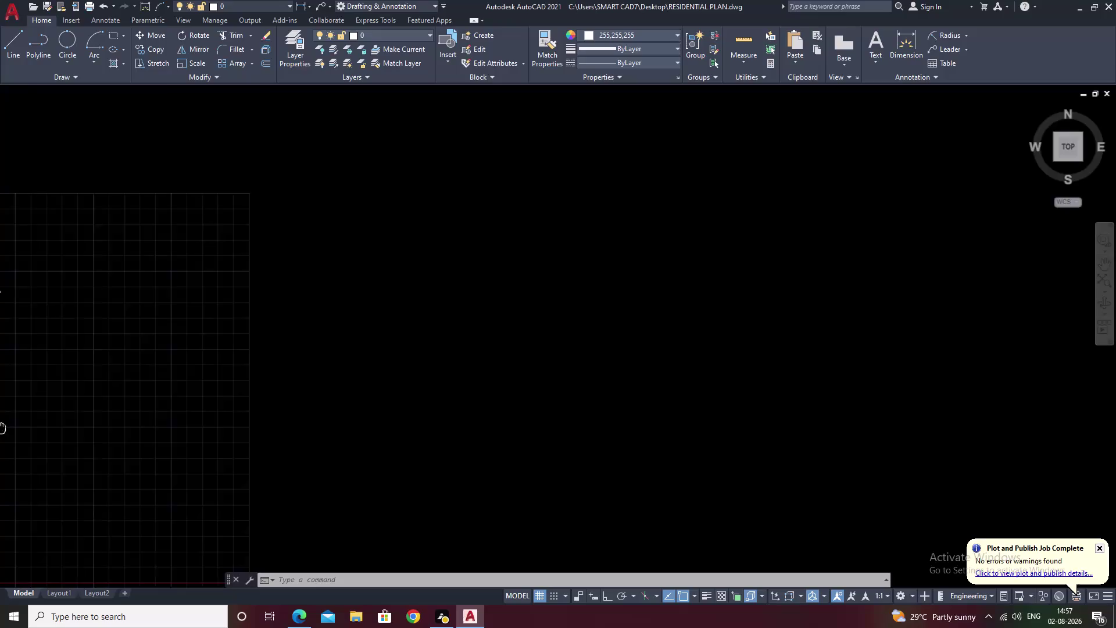
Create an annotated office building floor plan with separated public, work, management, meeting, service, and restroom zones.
Draw a 40-foot horizontal line with Ortho turned on.
middle_drag(570, 327, 311, 442)
scroll(down, 3)
middle_drag(587, 351, 271, 451)
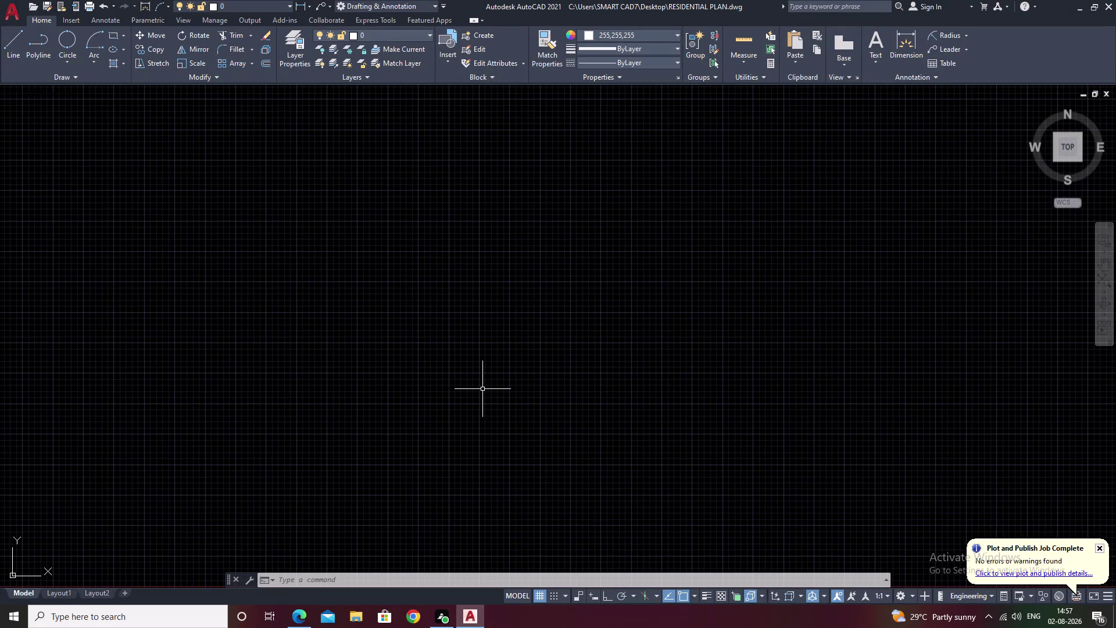
text(l)
key(space)
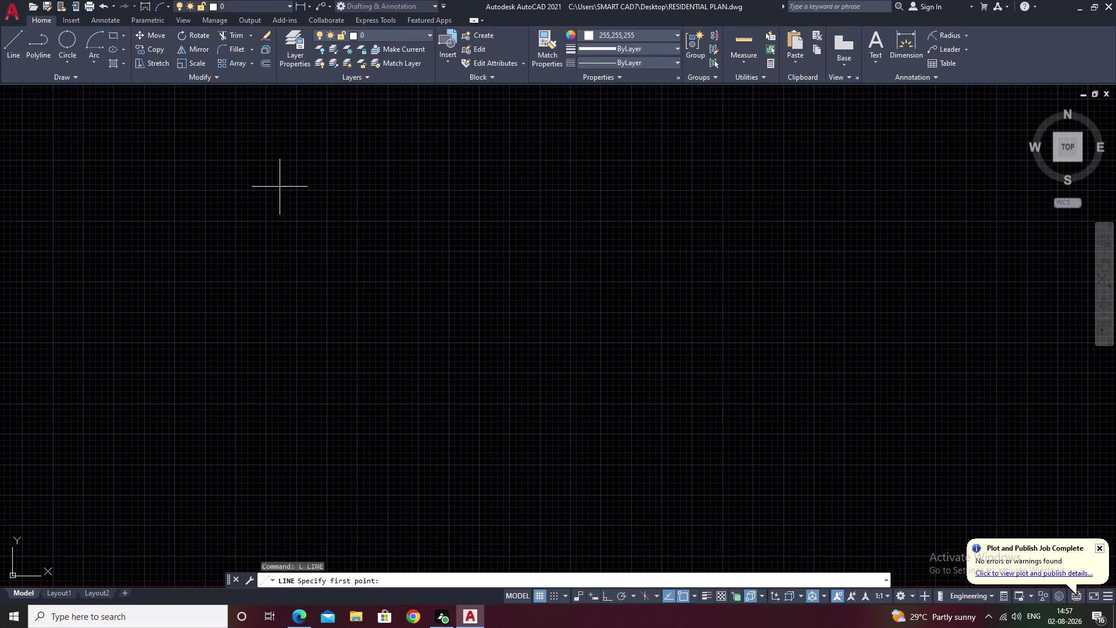
click(263, 191)
key(F8)
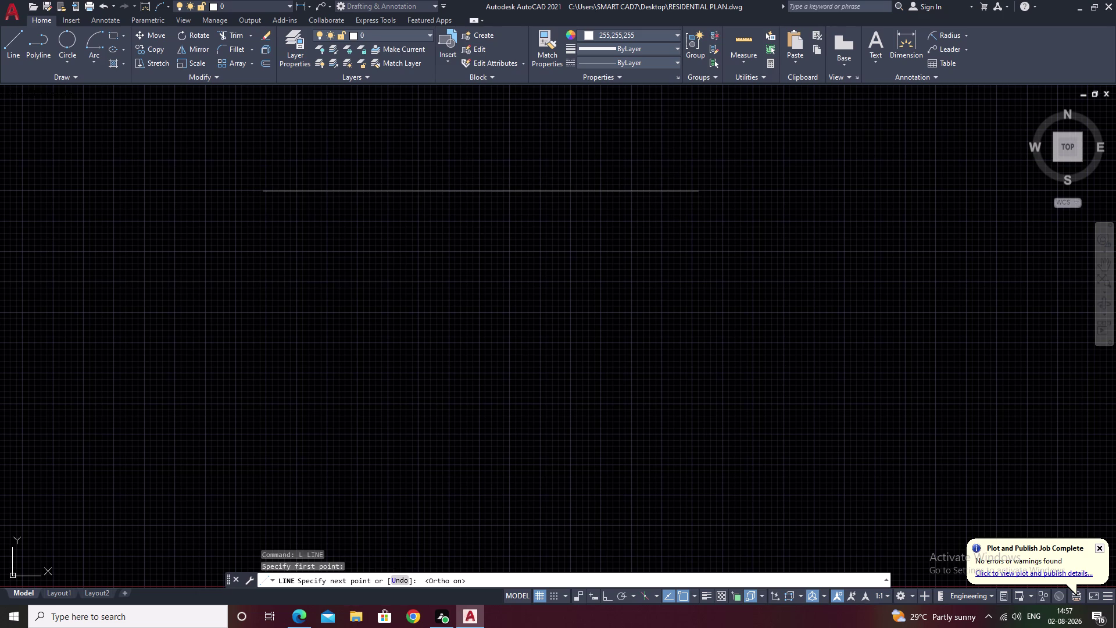
key(4)
key(0)
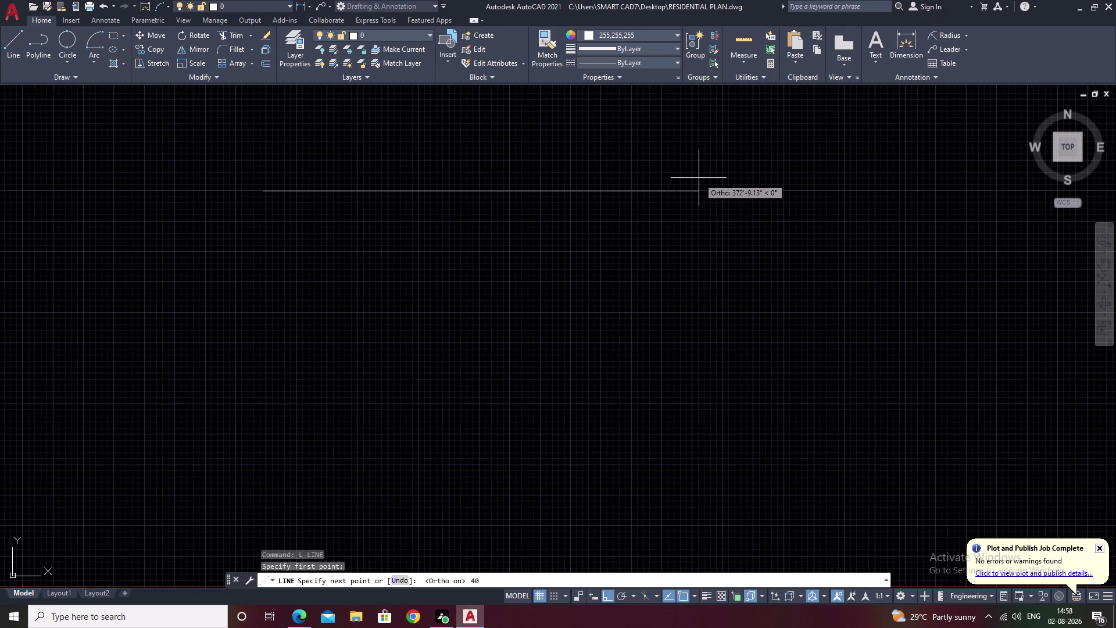
key(apostrophe)
key(space)
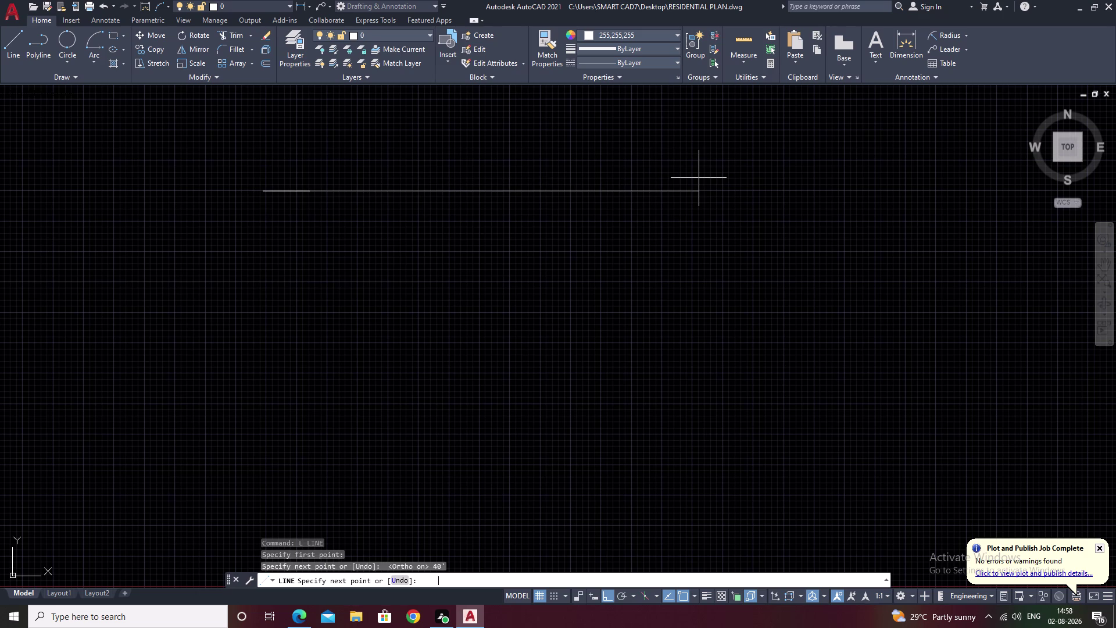
End the line command, centre the 40-foot line in view and select it.
middle_drag(339, 291, 369, 295)
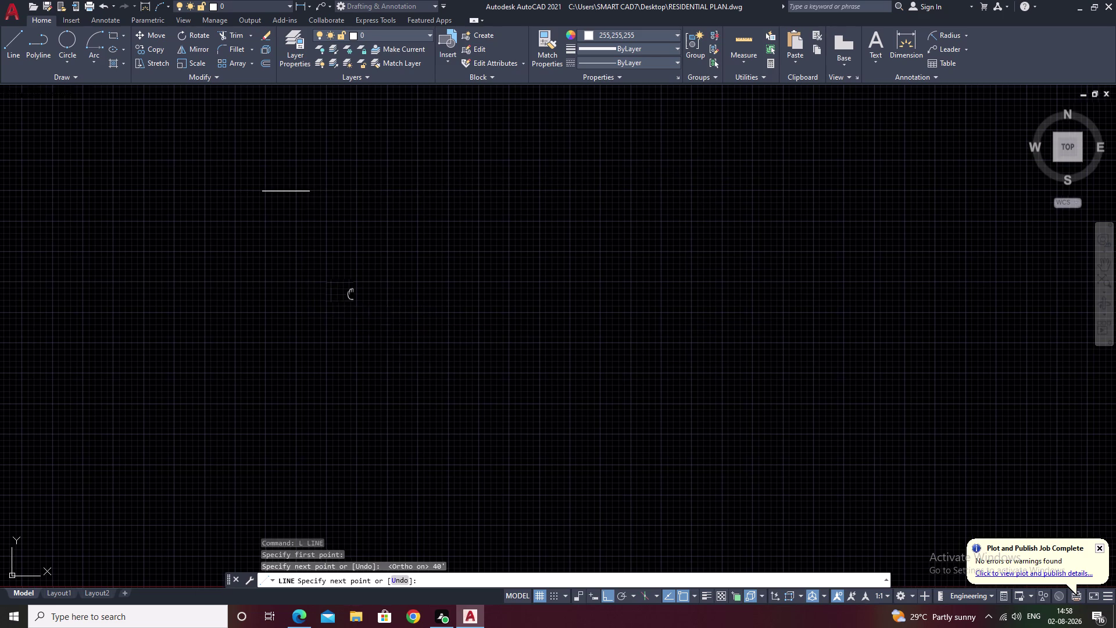
middle_drag(370, 295, 555, 317)
key(Escape)
scroll(up, 3)
middle_drag(442, 218, 597, 263)
scroll(up, 3)
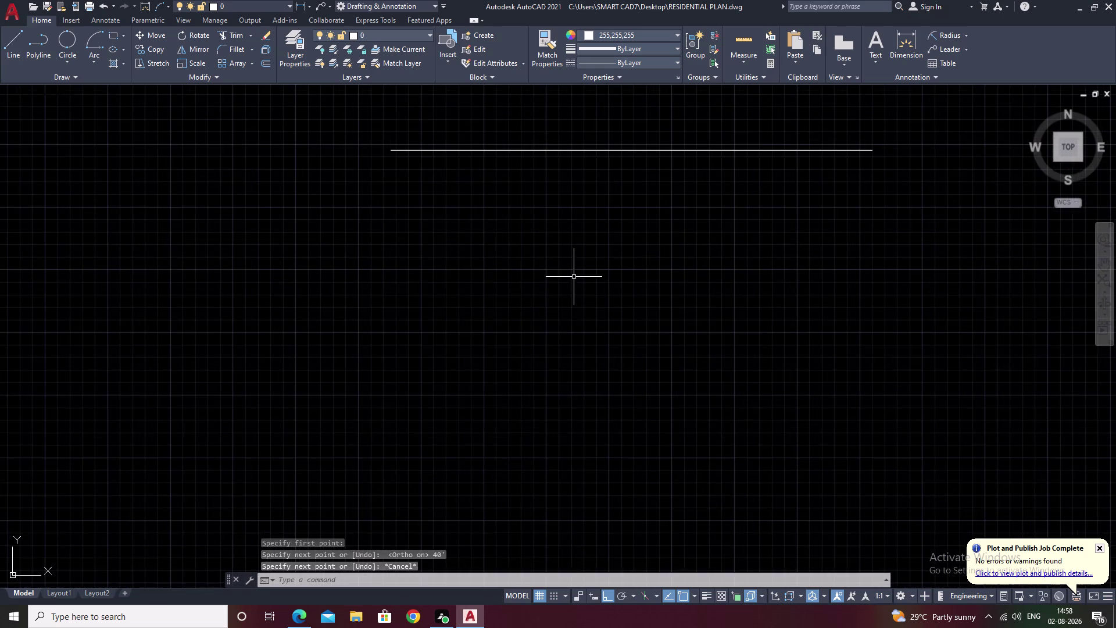
middle_drag(550, 291, 361, 343)
middle_drag(485, 309, 420, 338)
middle_drag(421, 335, 525, 277)
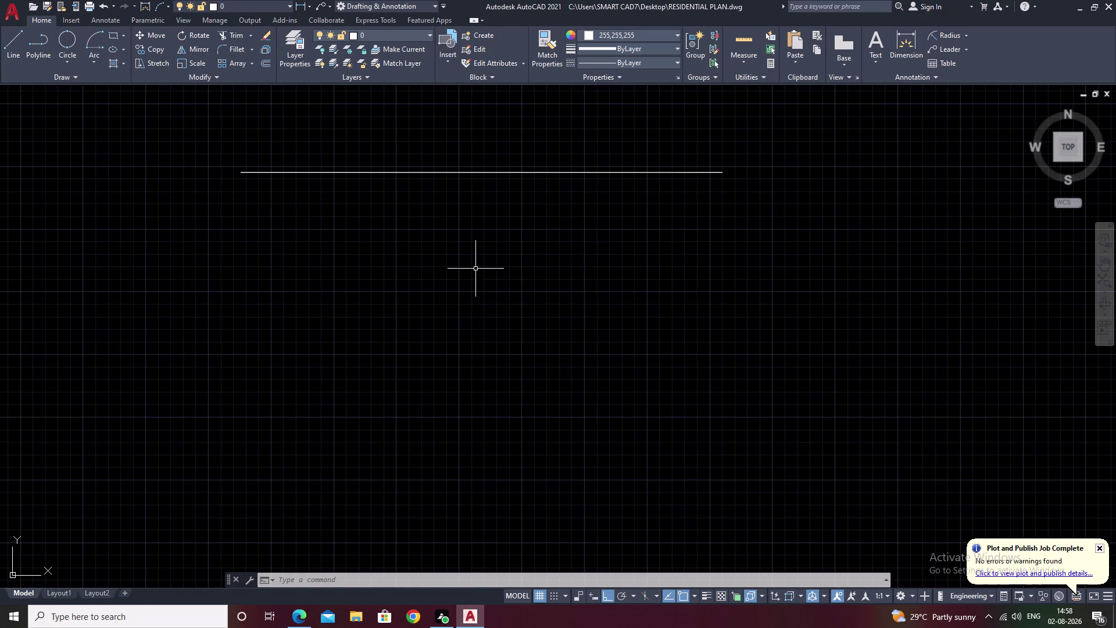
scroll(down, 3)
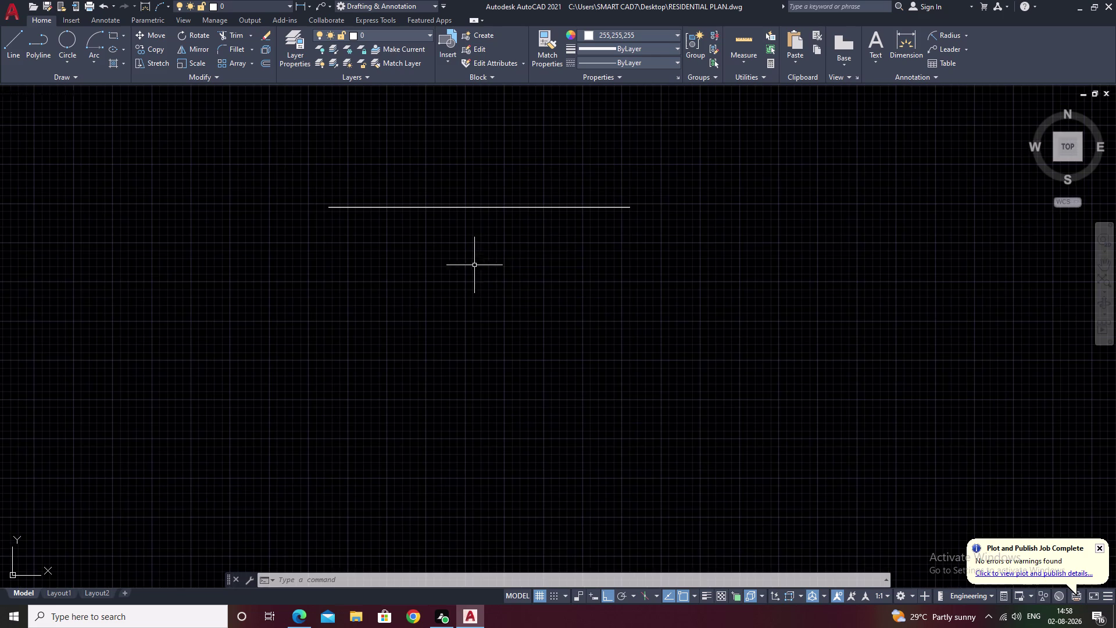
drag(650, 197, 357, 309)
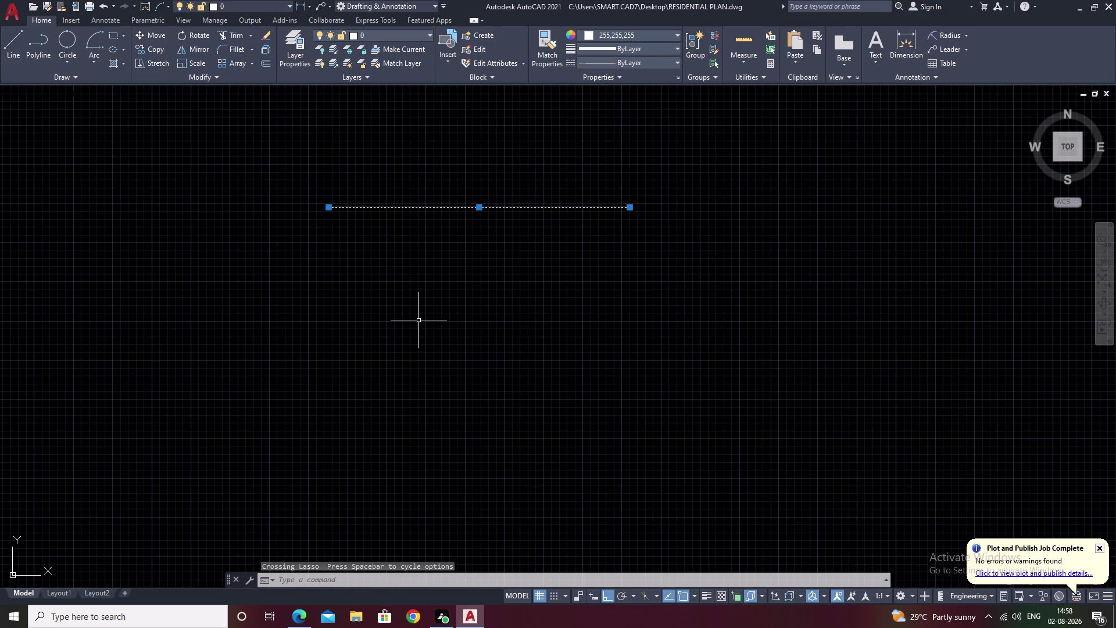
Redraw the screen and erase the 40-foot line.
text(r)
key(space)
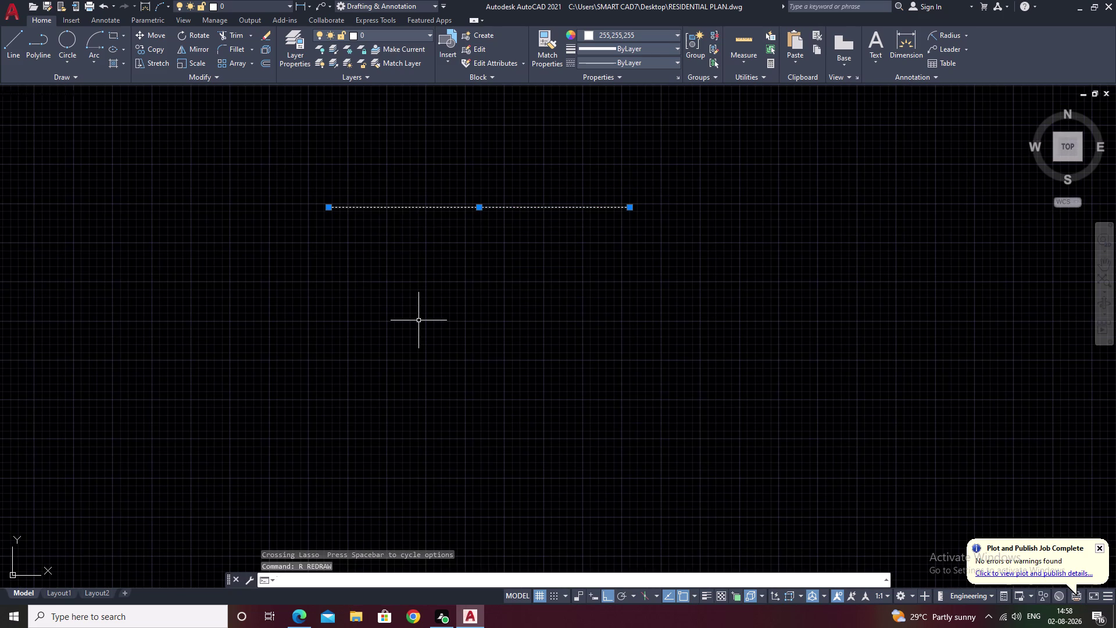
text(e)
key(space)
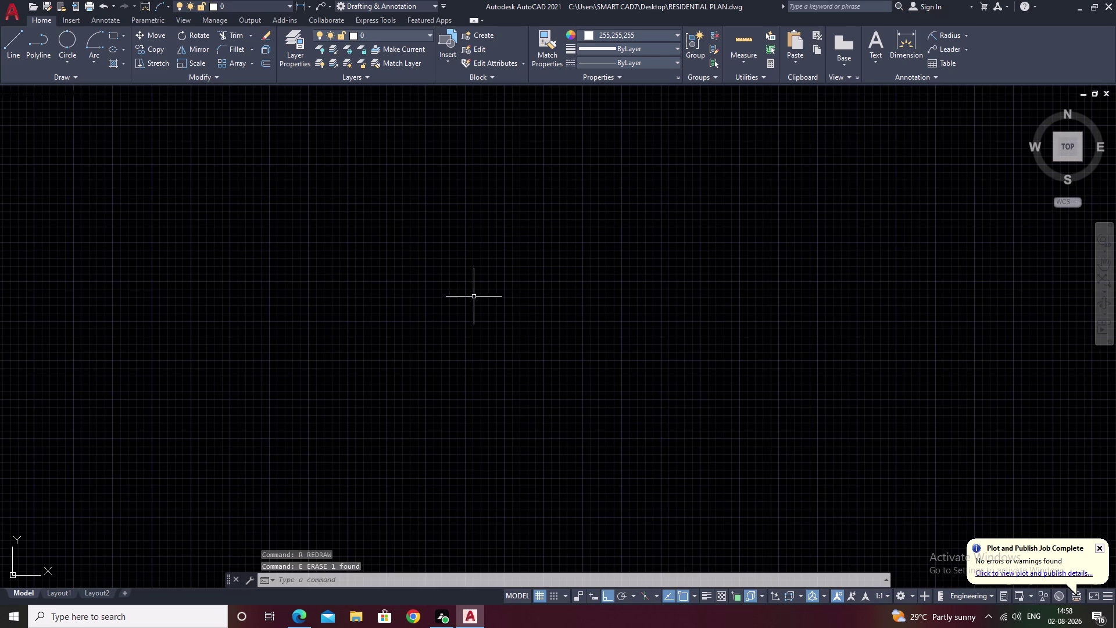
Draw a new 10-foot horizontal line.
text(l)
key(space)
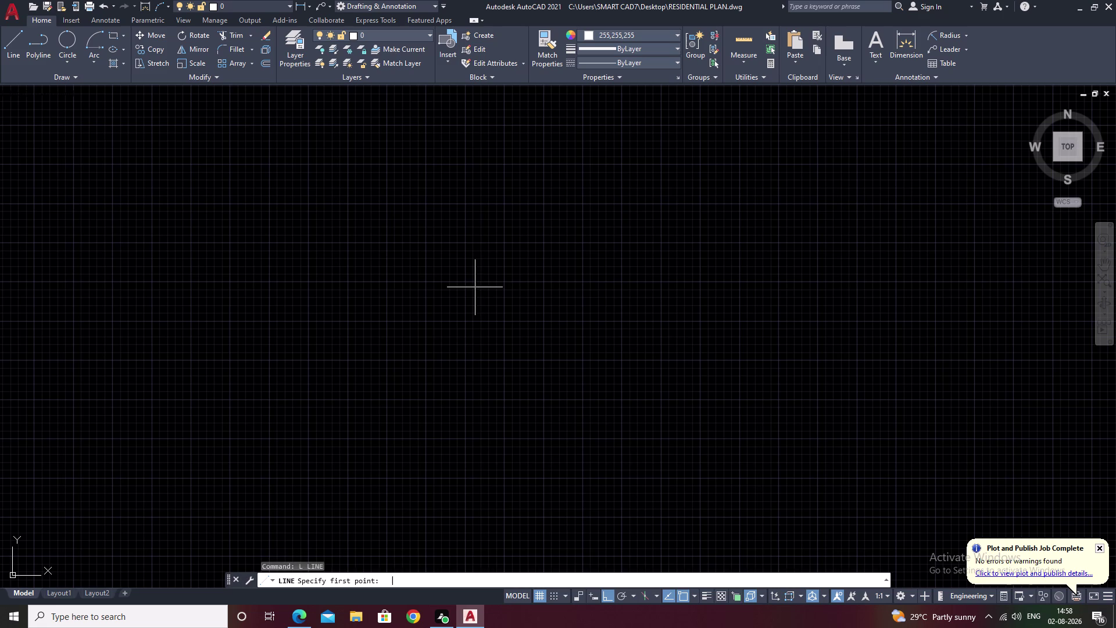
click(662, 242)
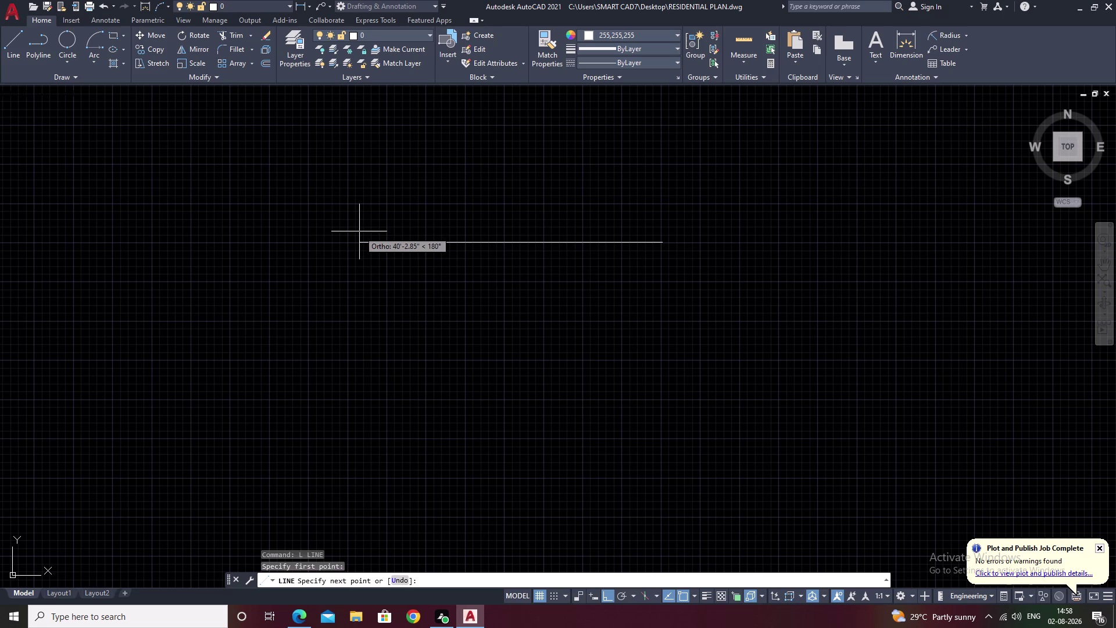
text(10')
key(space)
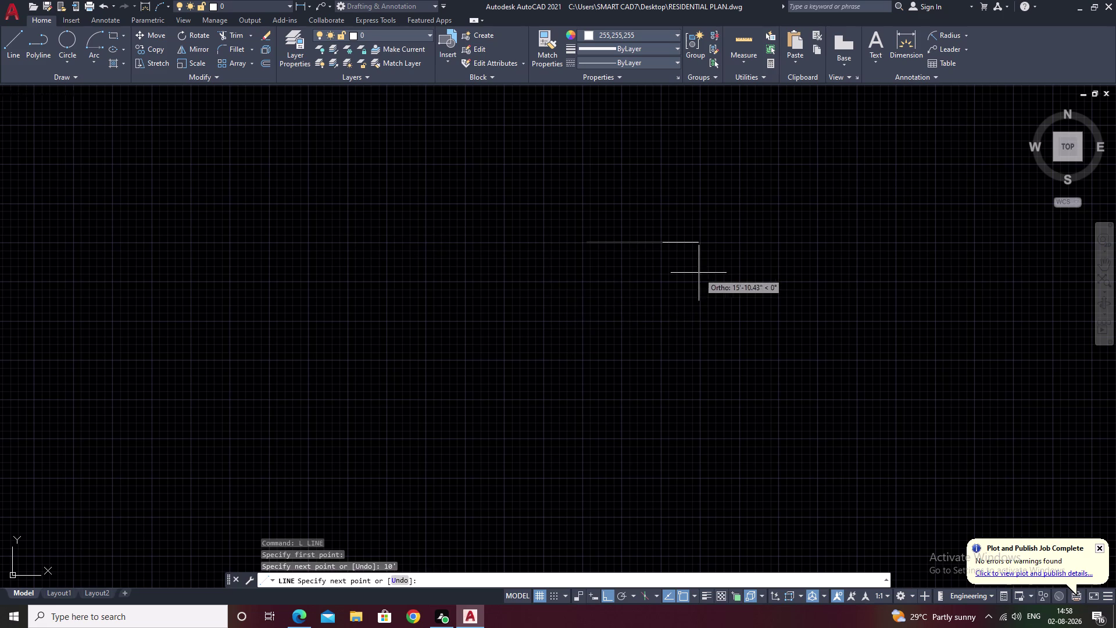
key(Escape)
Add 10-foot downward and leftward segments, close the outline, then undo it.
key(space)
double_click(665, 242)
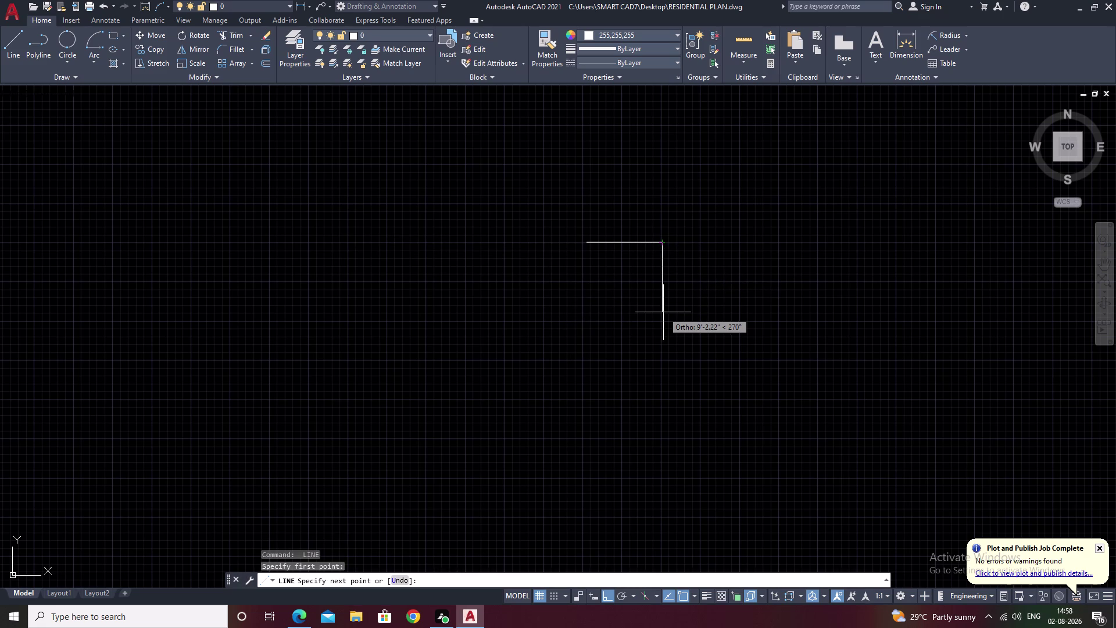
key(1)
key(0)
text(')
key(space)
text(1)
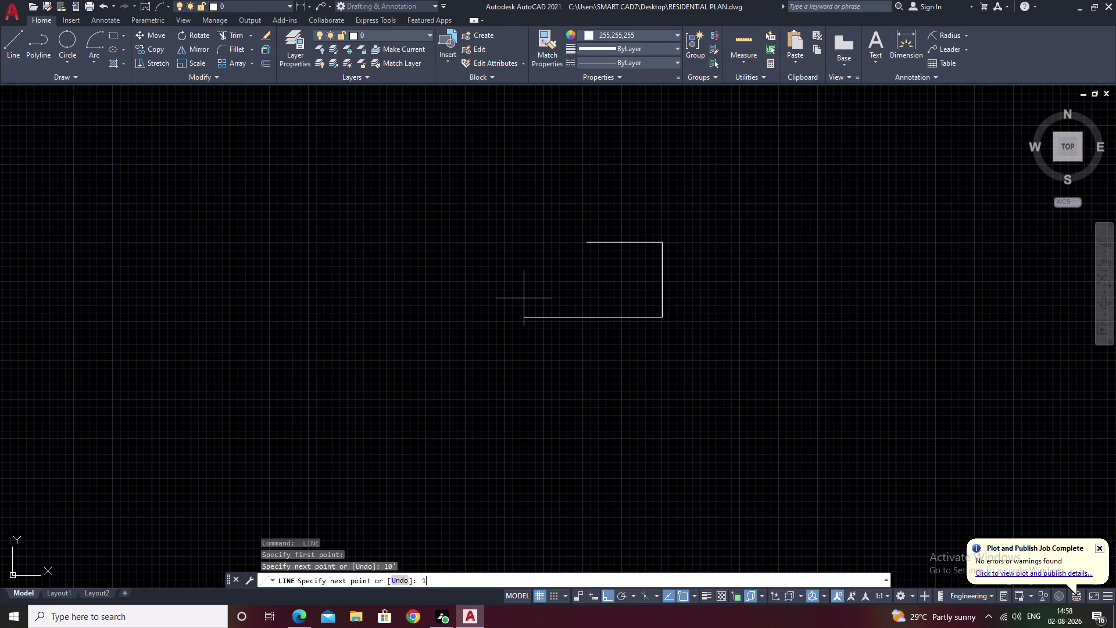
text(0')
key(space)
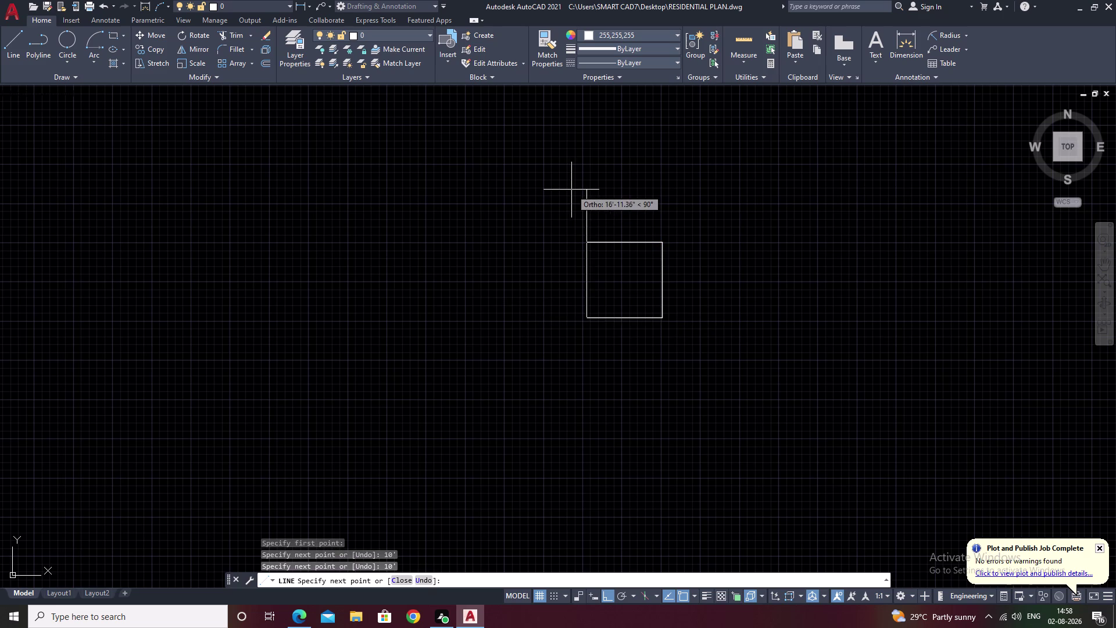
text(c)
key(space)
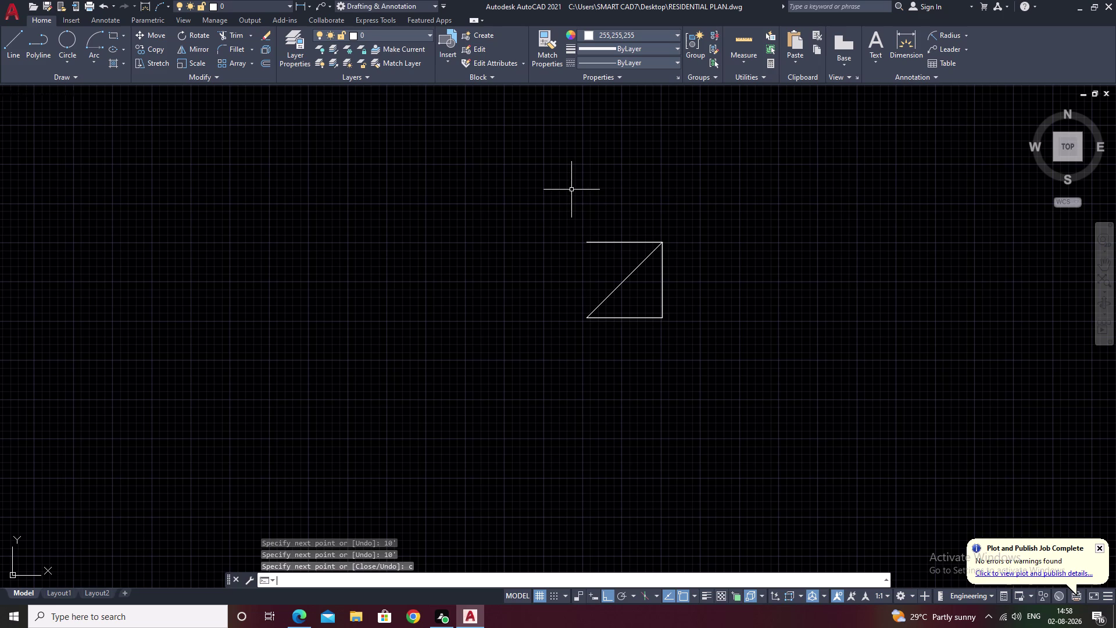
key(ctrl+z)
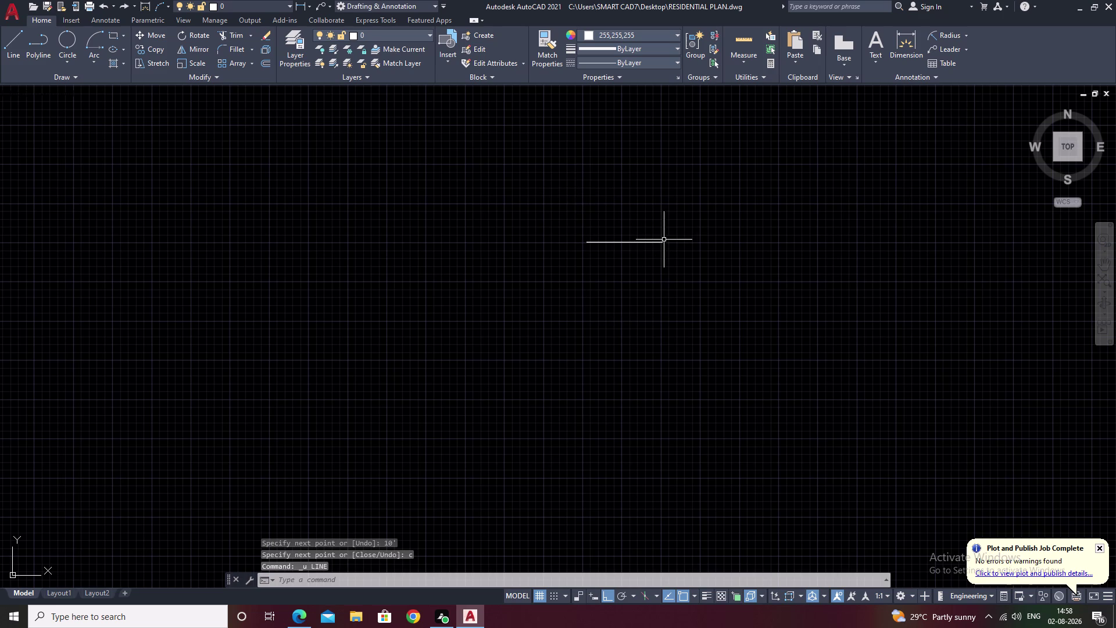
Erase the short 10-foot line, cancelling an accidental circle command.
drag(648, 166, 538, 424)
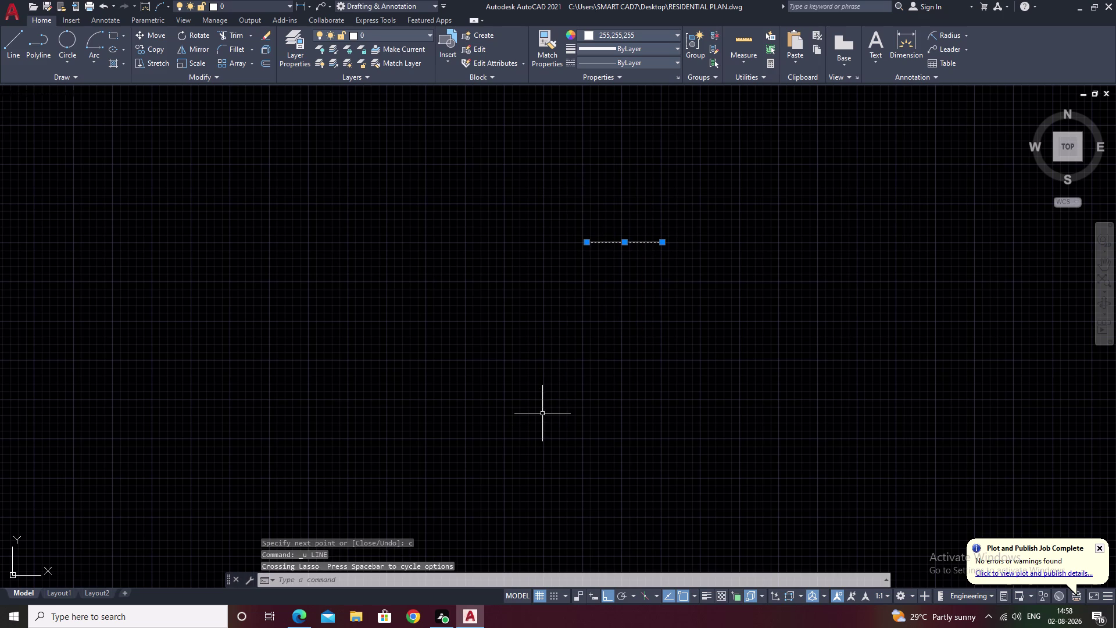
text(c)
key(space)
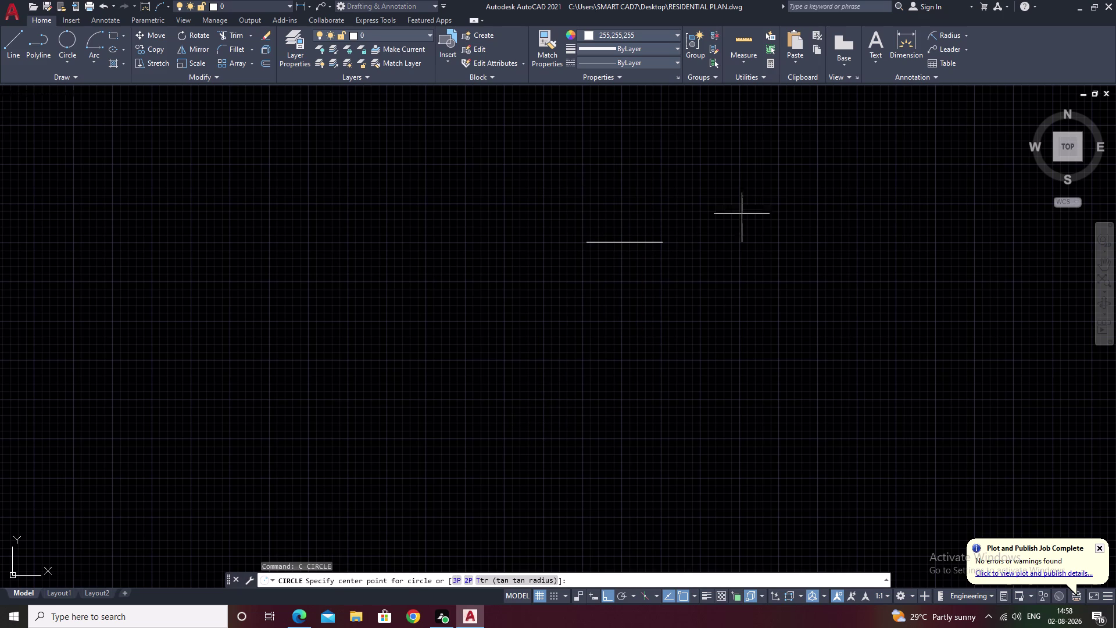
drag(743, 201, 573, 292)
key(Escape)
drag(667, 223, 581, 287)
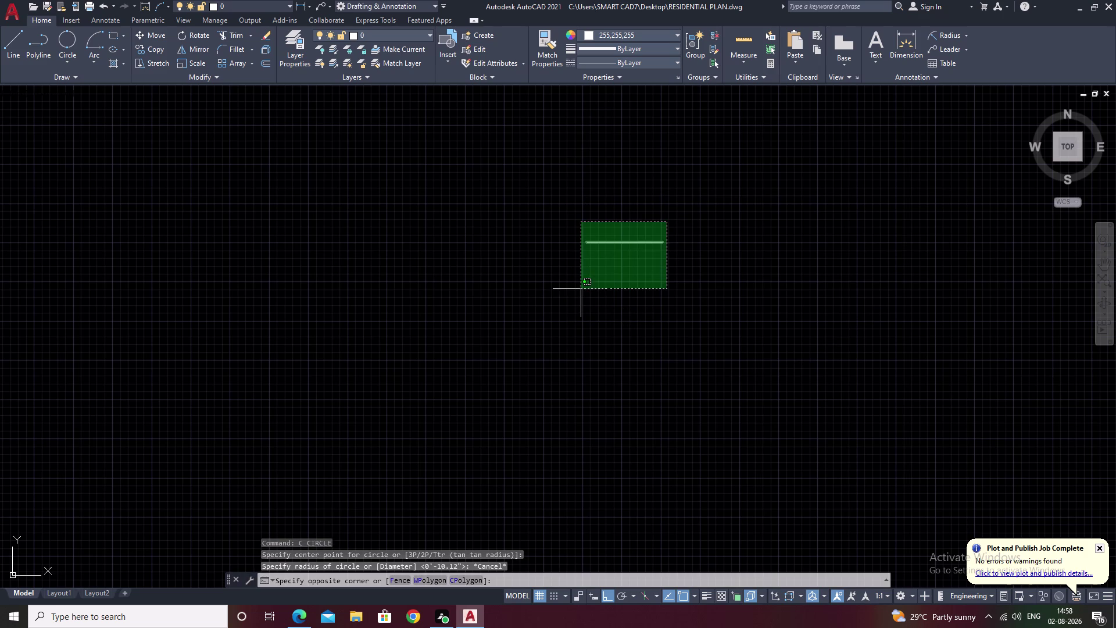
click(581, 289)
text(e)
key(space)
key(Escape)
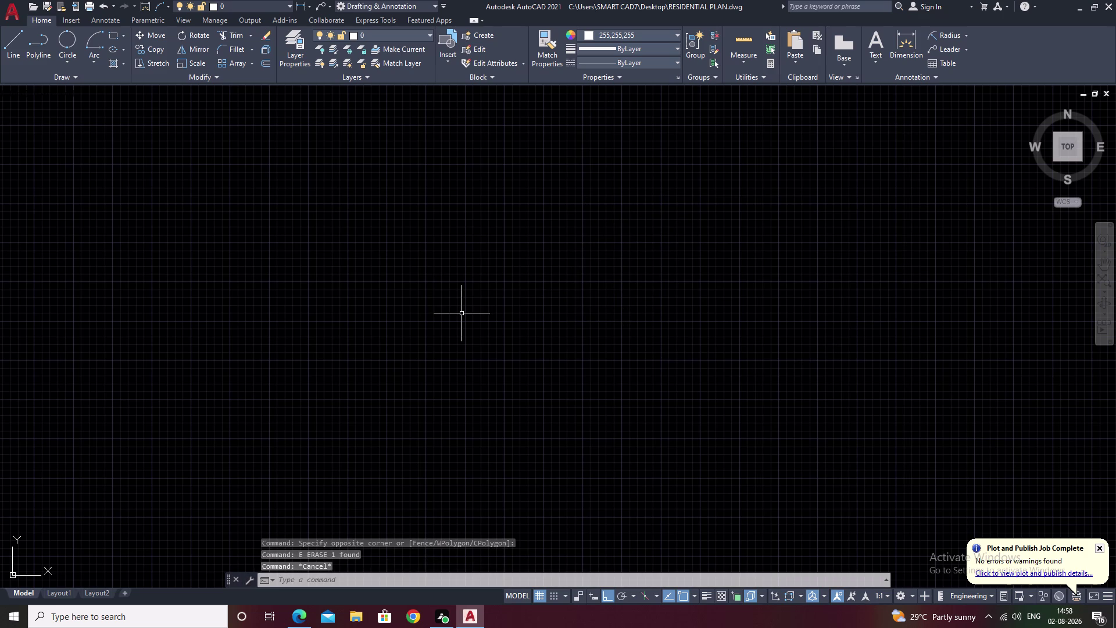
Draw the 10-foot top and right sides, undoing a mistaken short segment.
text(l)
key(space)
click(425, 241)
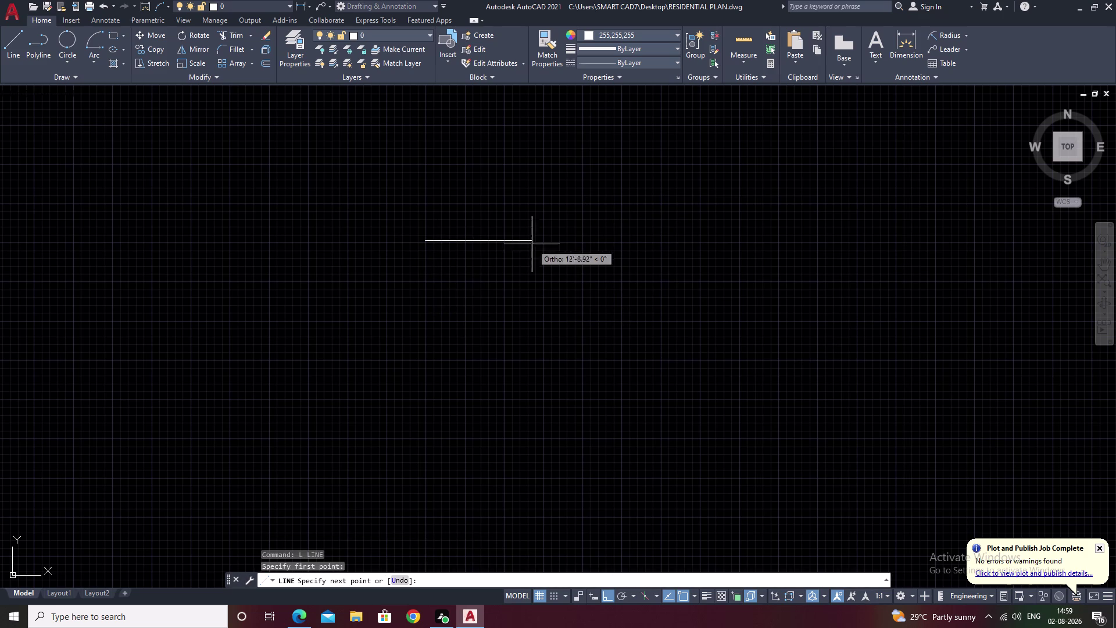
text(10)
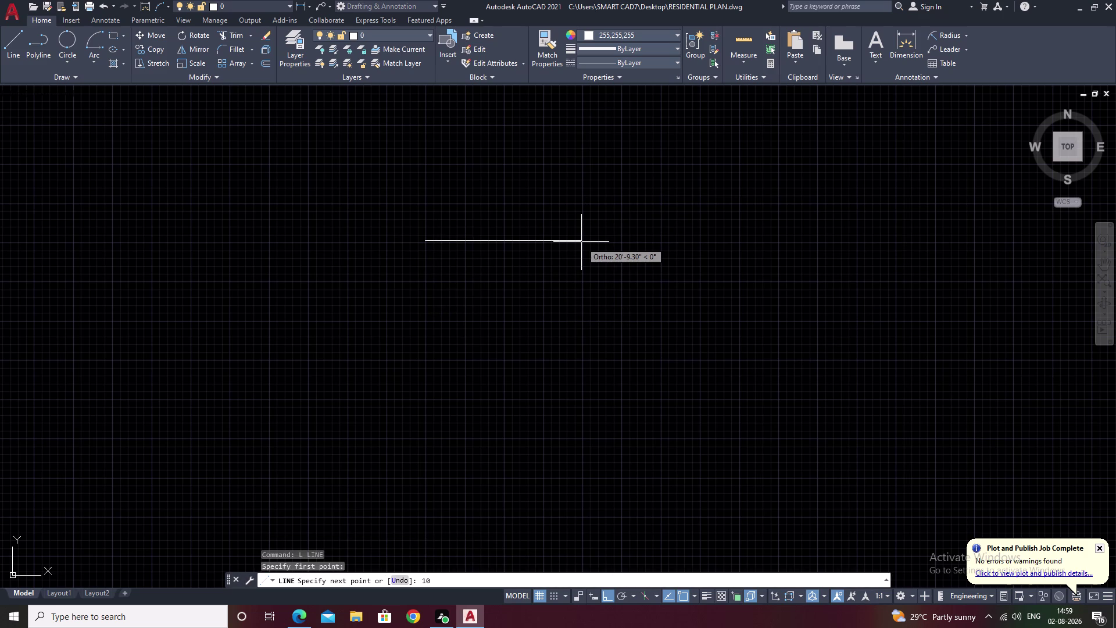
text(')
key(space)
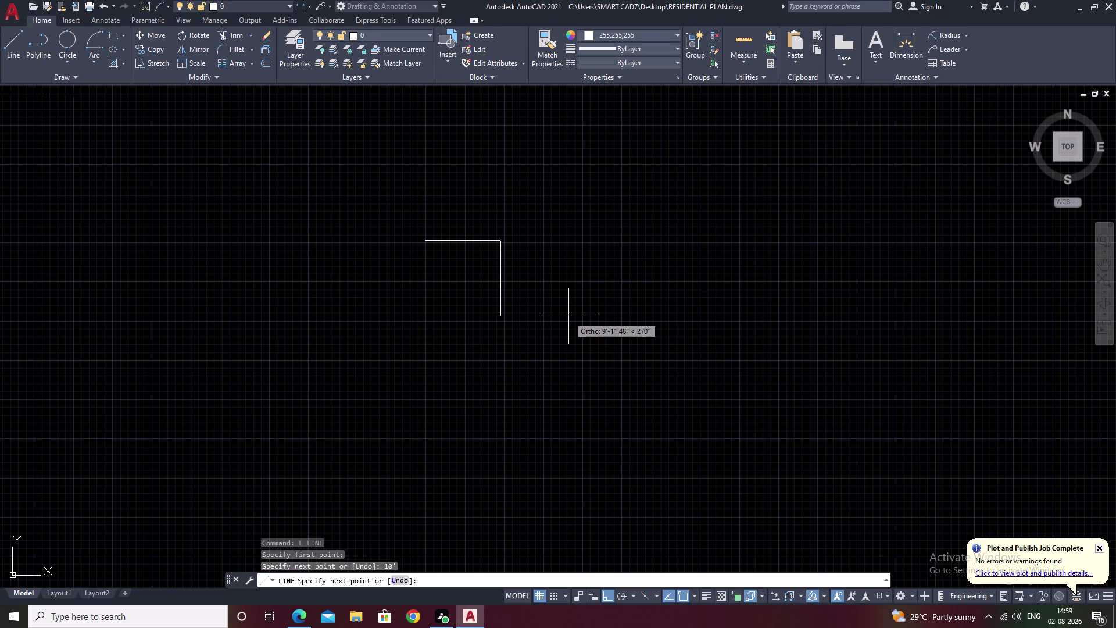
text(10')
key(space)
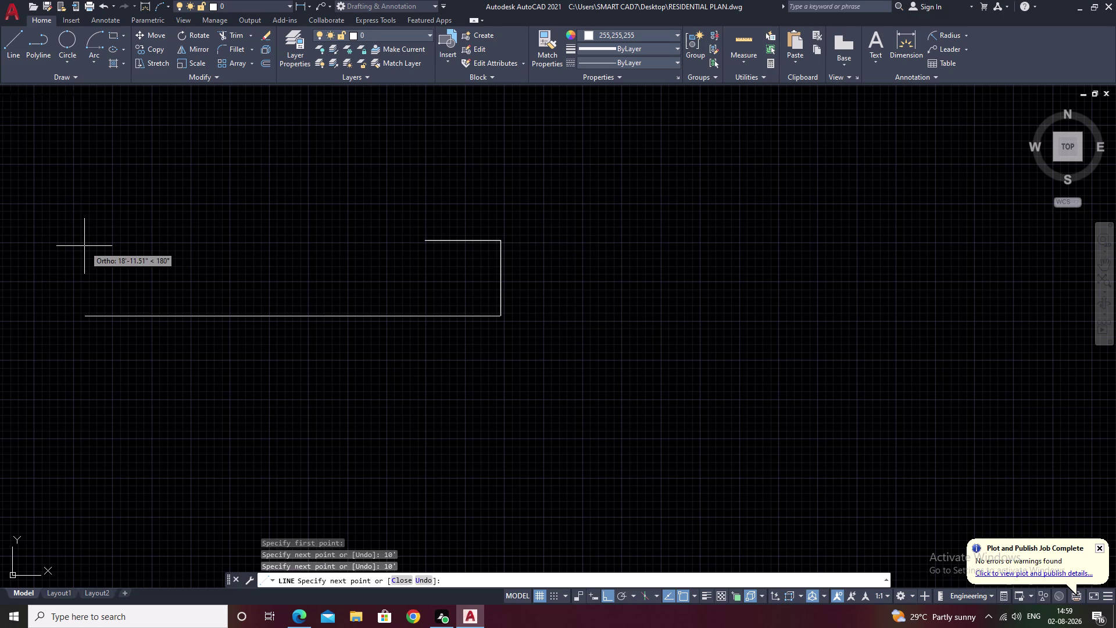
text(10)
key(space)
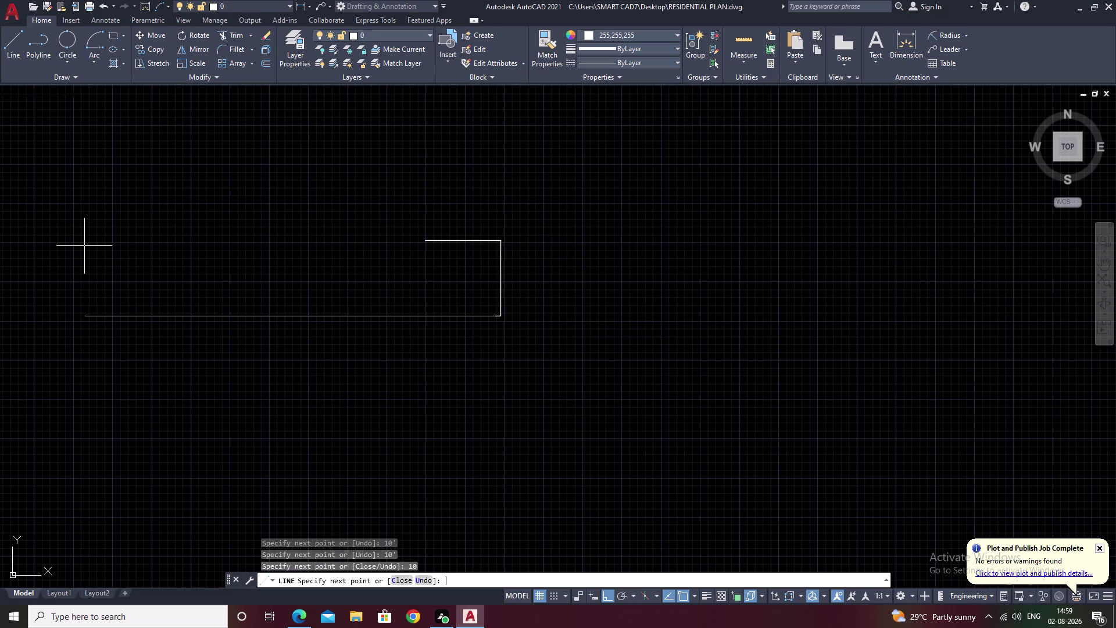
key(ctrl+z)
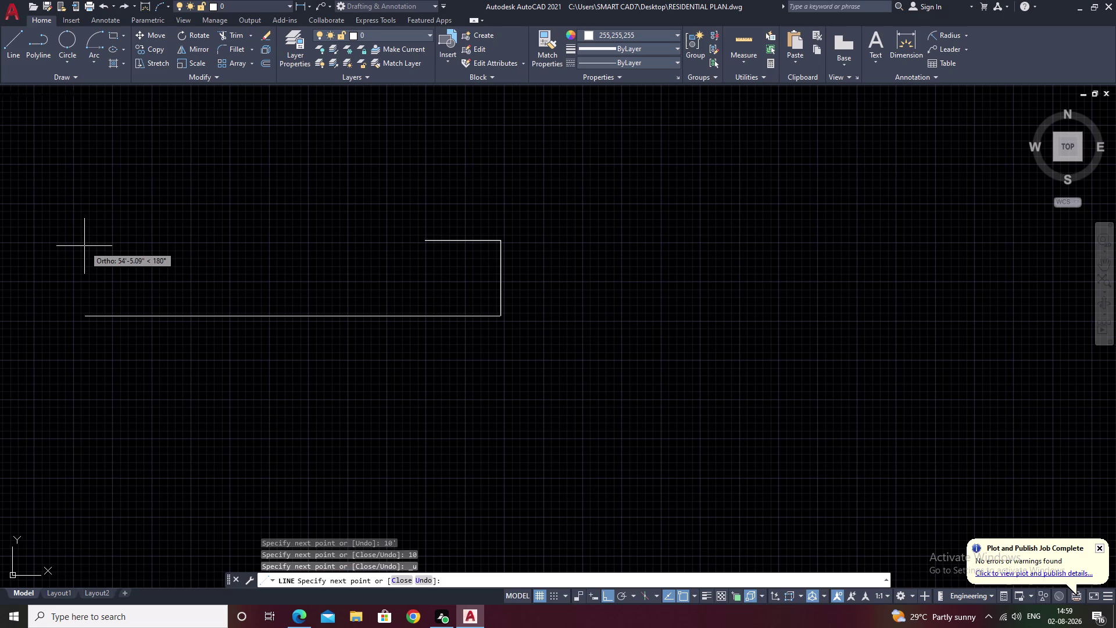
Complete the square with the last two 10-foot sides and centre it.
text(10')
key(space)
text(10)
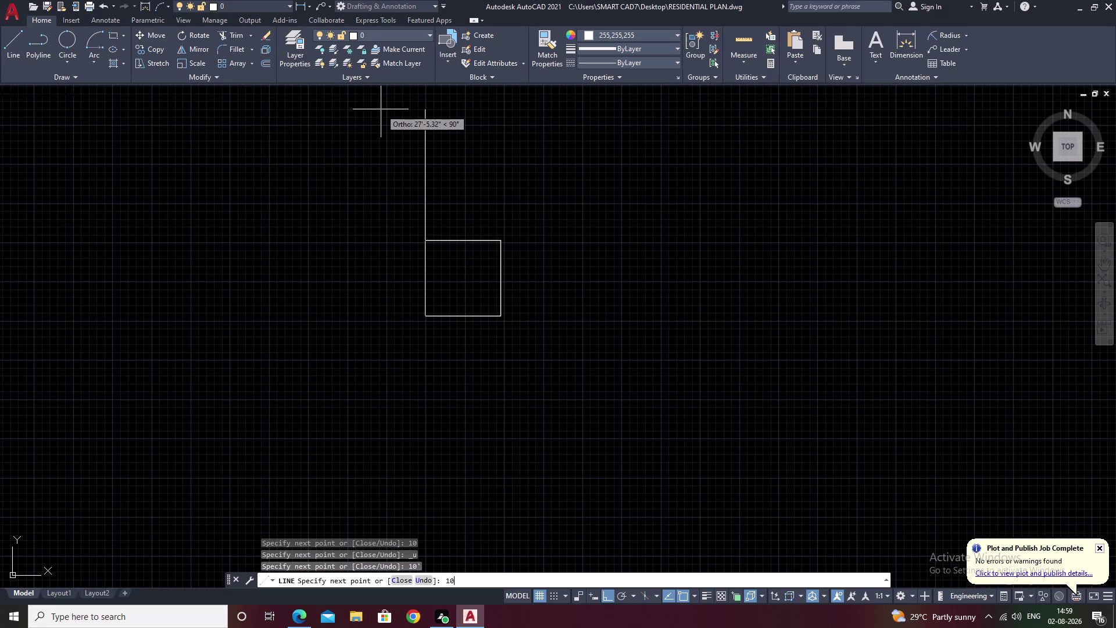
text(')
key(space)
key(Escape)
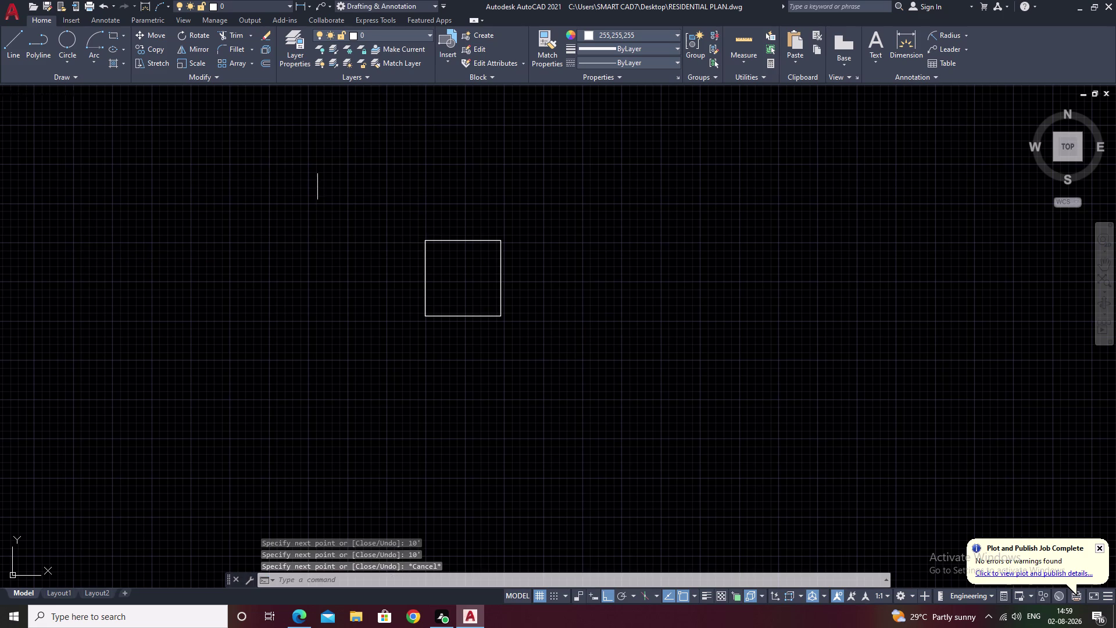
scroll(up, 3)
middle_drag(451, 270, 519, 283)
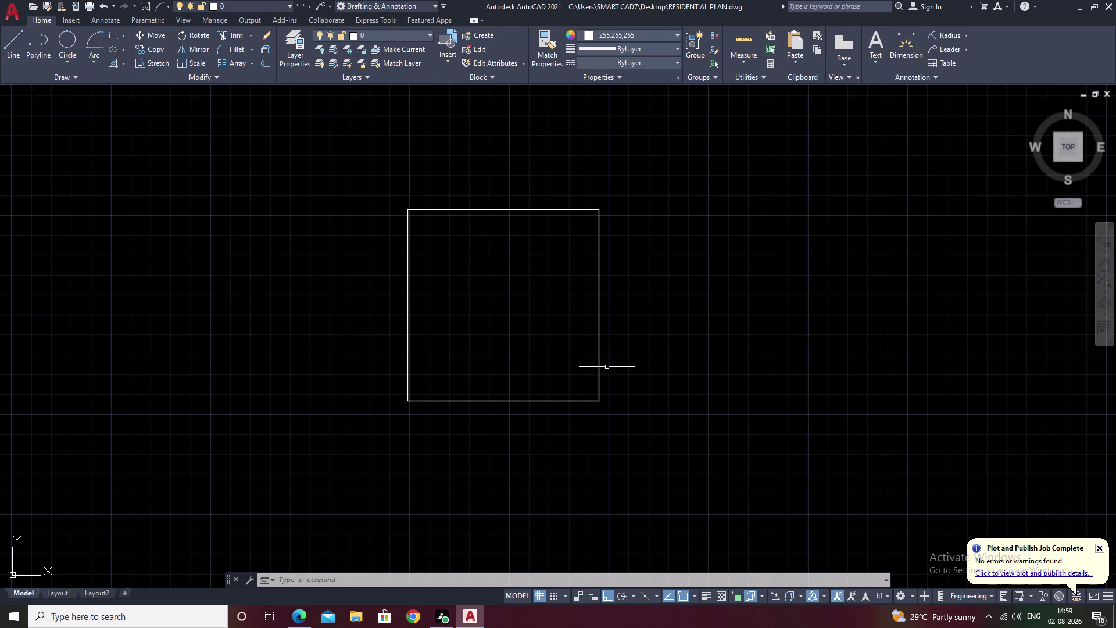
text(xl)
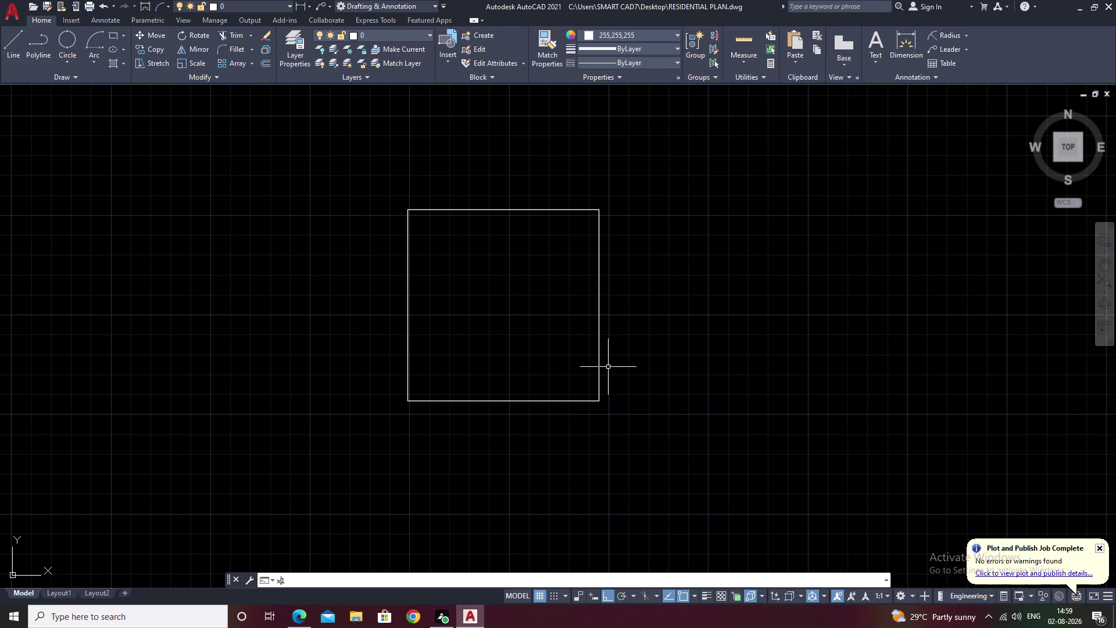
key(space)
text(v)
key(space)
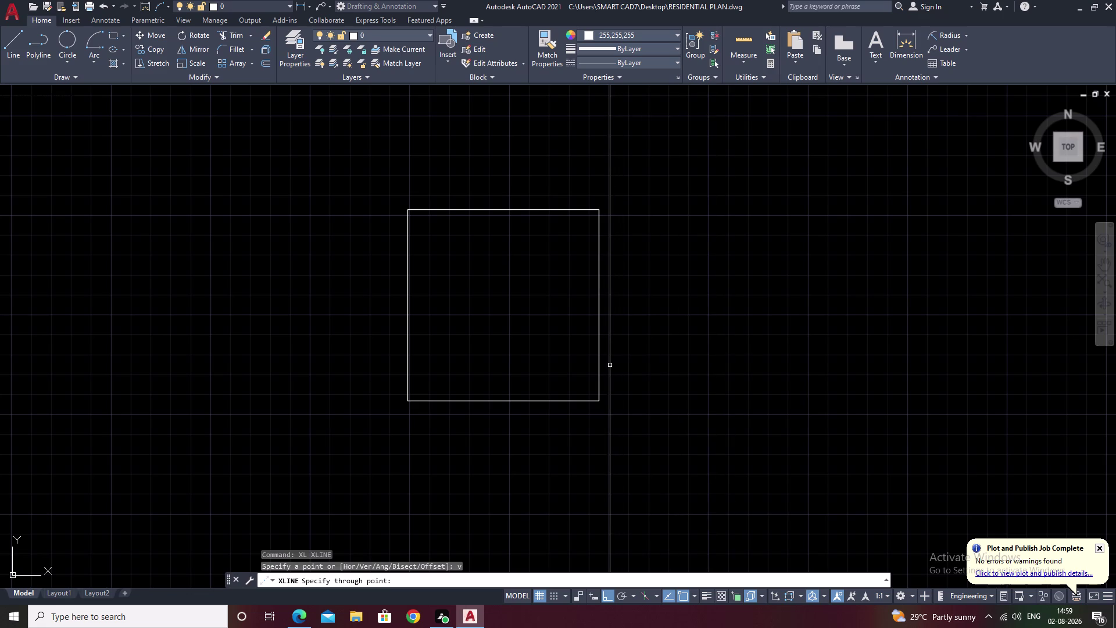
text(9)
key(space)
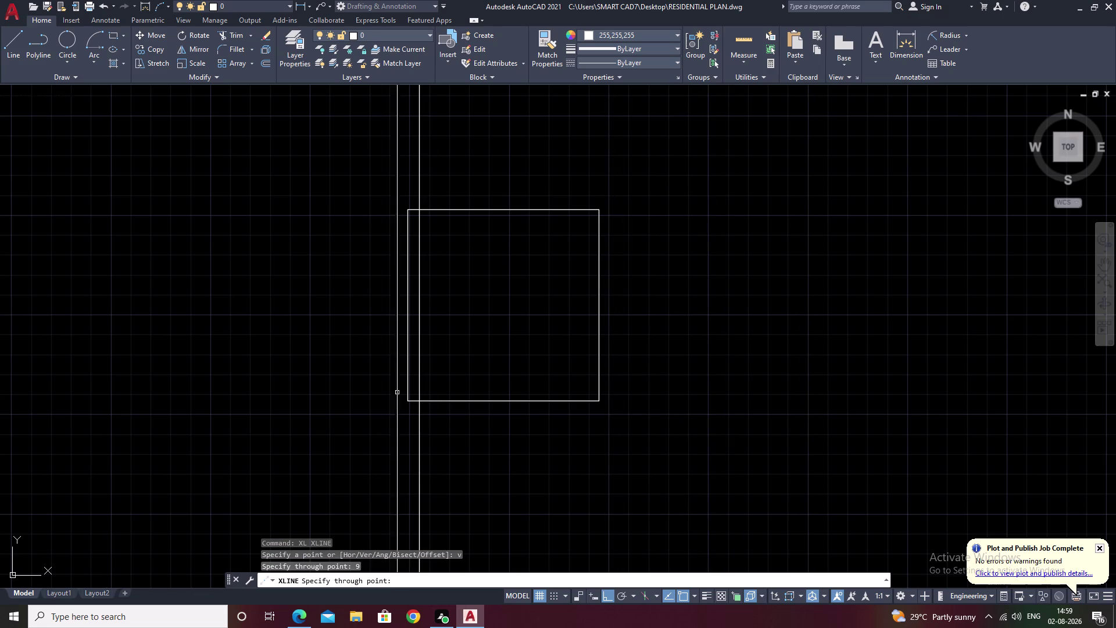
key(ctrl+z)
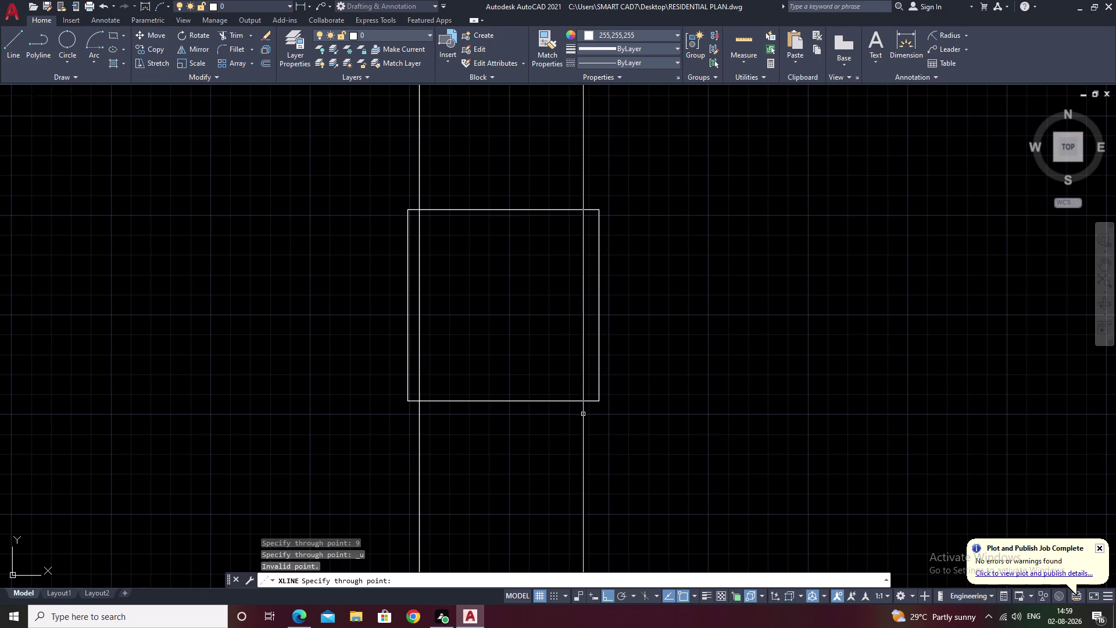
key(ctrl+z)
key(Escape)
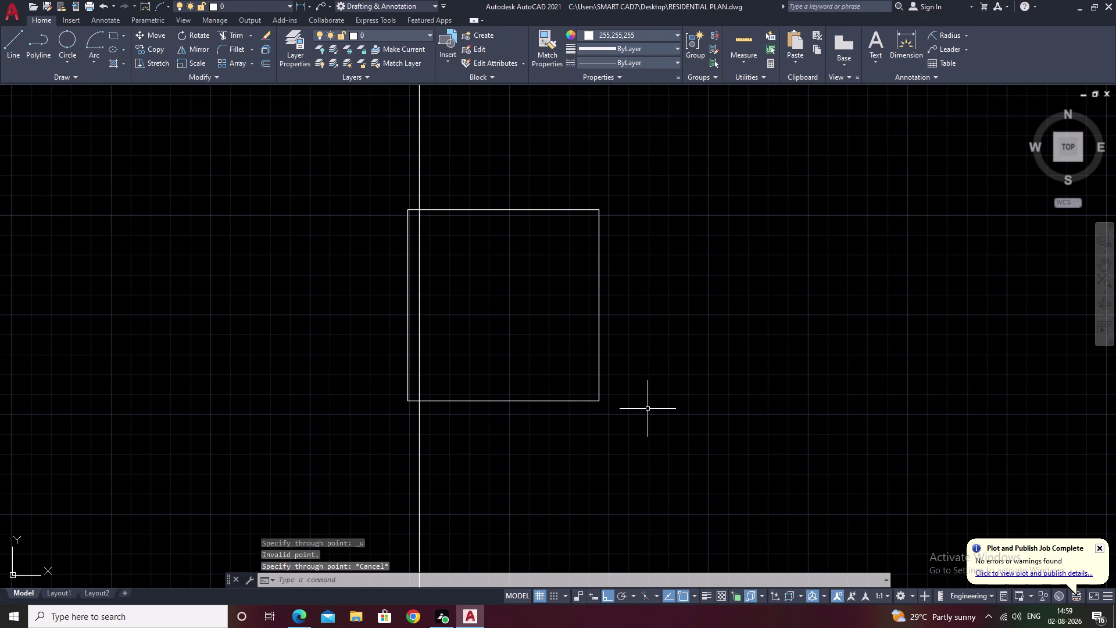
key(Escape)
click(416, 454)
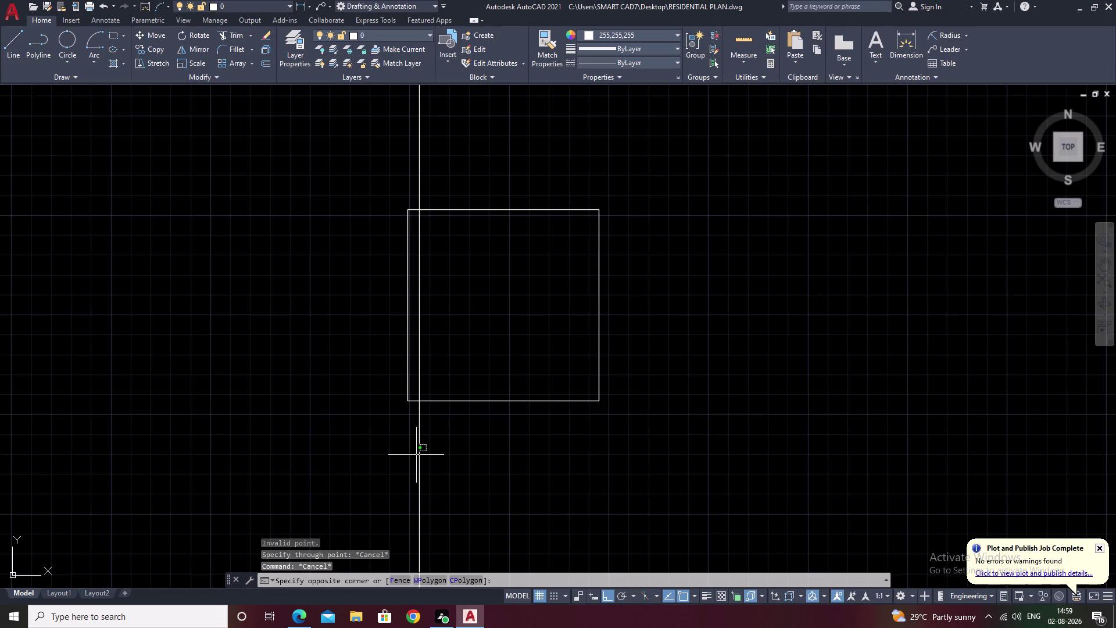
key(Escape)
drag(457, 150, 289, 184)
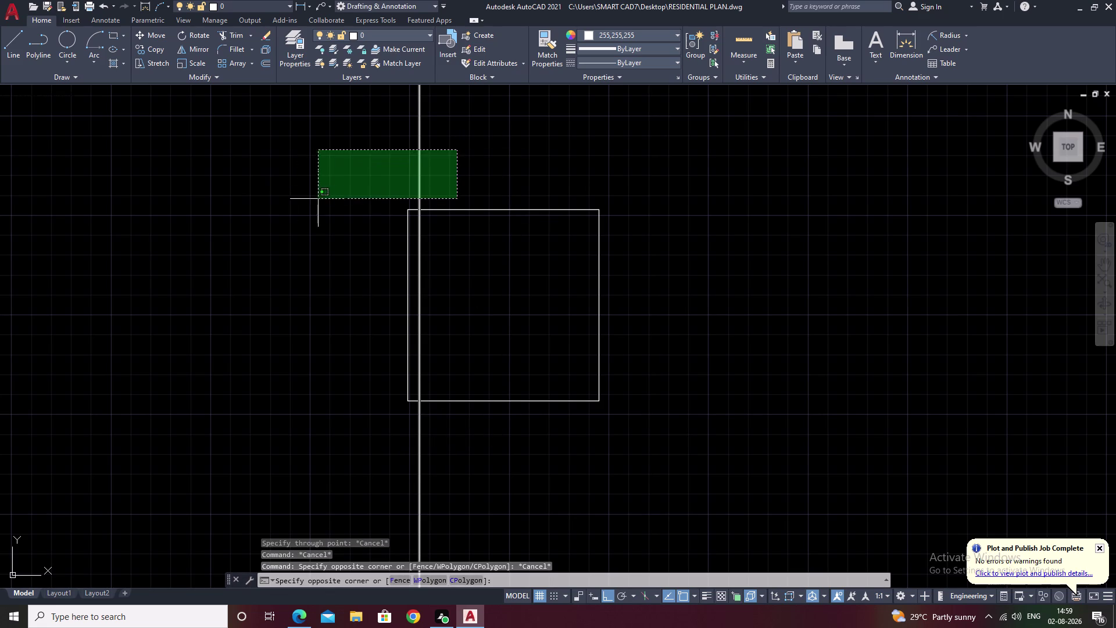
click(313, 199)
text(e)
key(space)
scroll(down, 3)
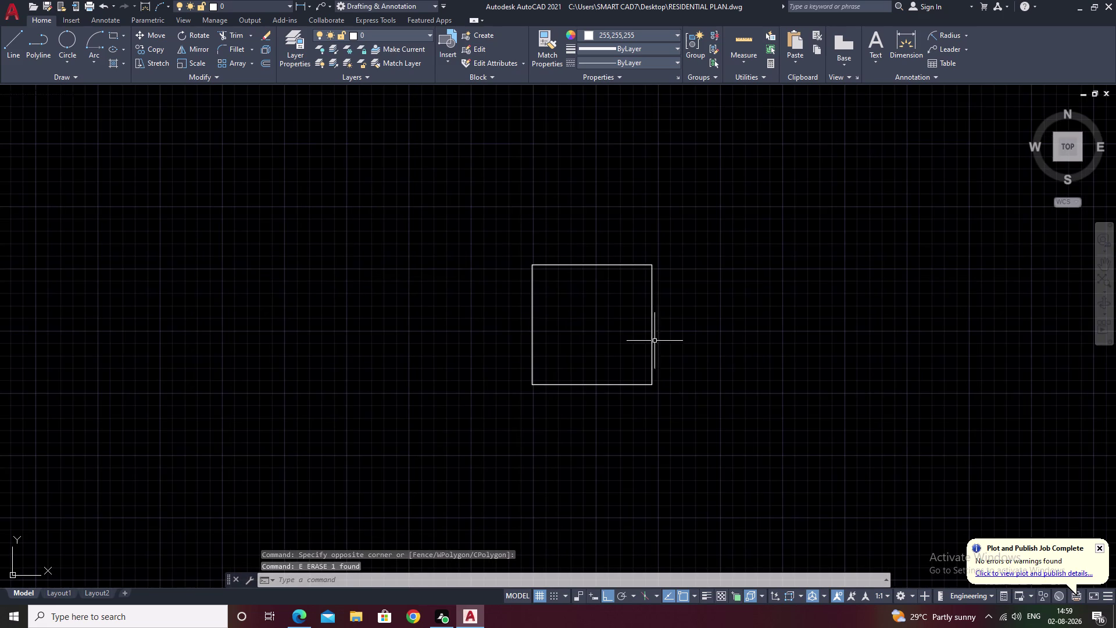
Erase the old square and place a vertical construction line with XLINE V.
drag(695, 226, 635, 549)
text(e)
key(space)
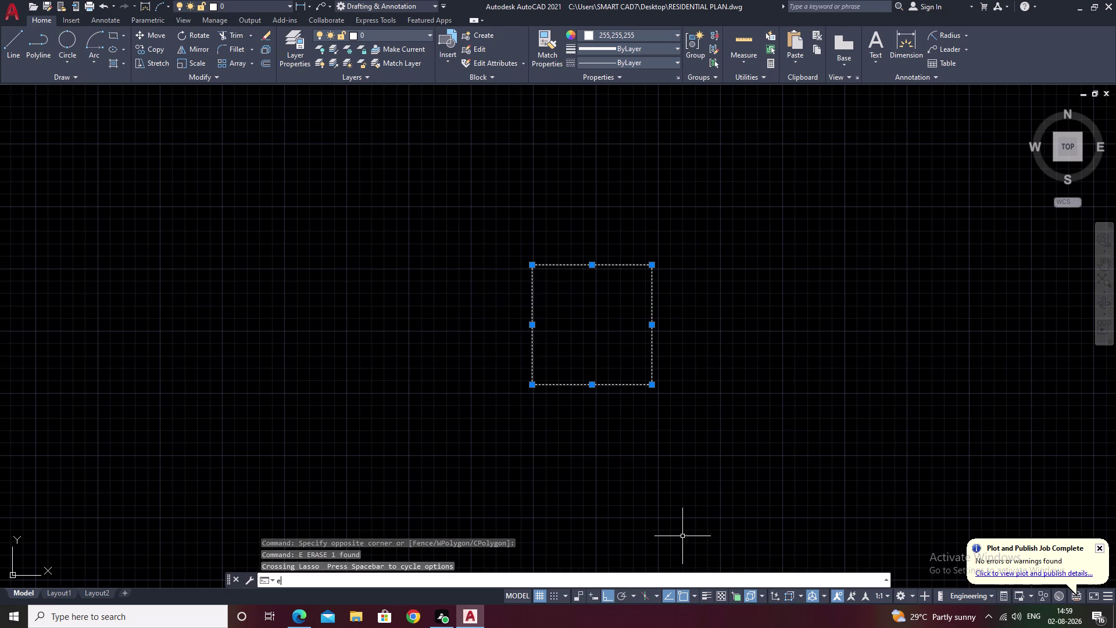
text(xl)
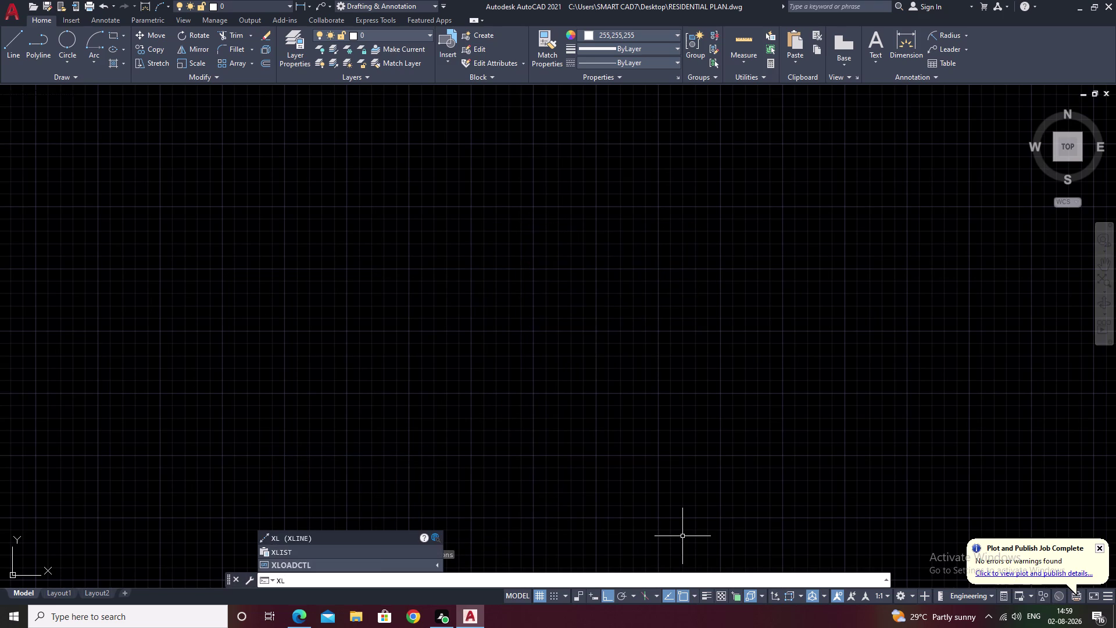
key(space)
text(v)
key(space)
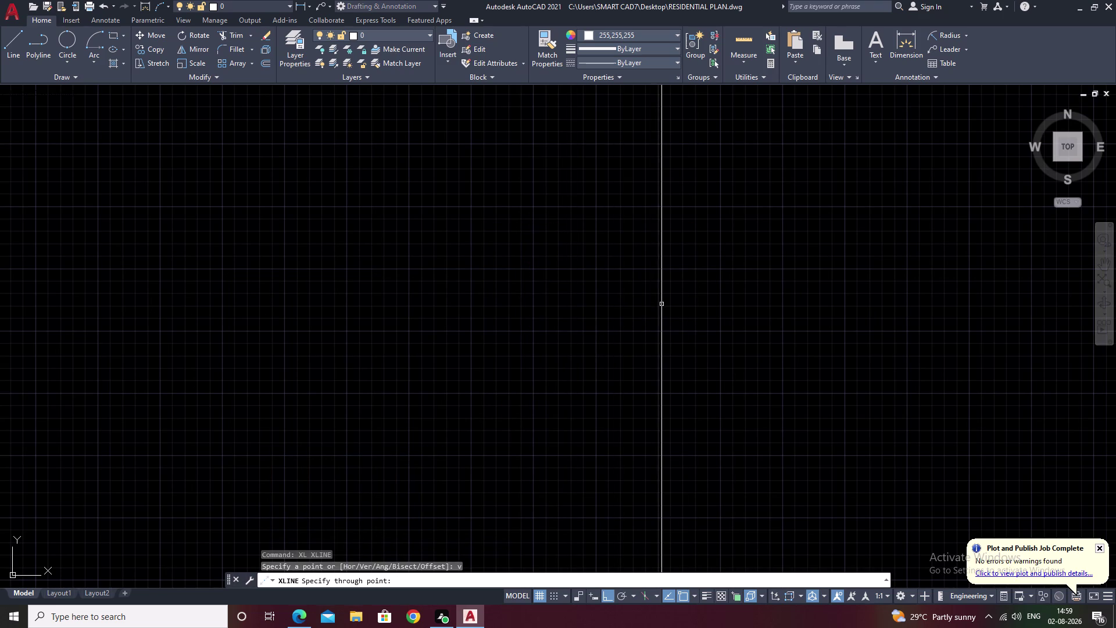
click(658, 311)
key(Escape)
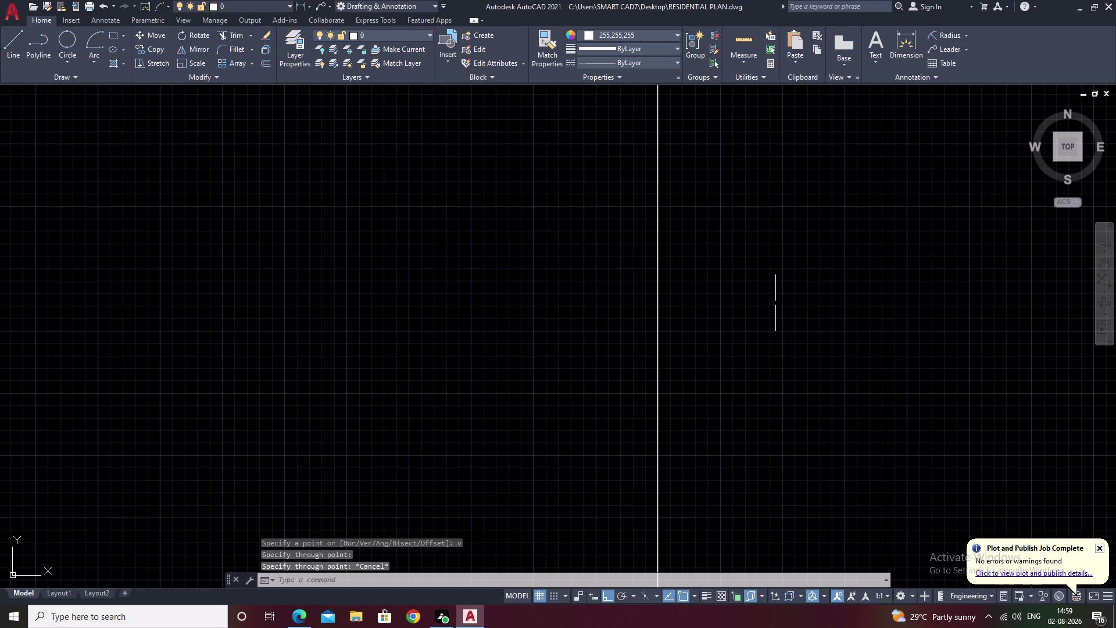
Draw three 10-foot sides from the construction line, forming a square against it.
text(l)
key(space)
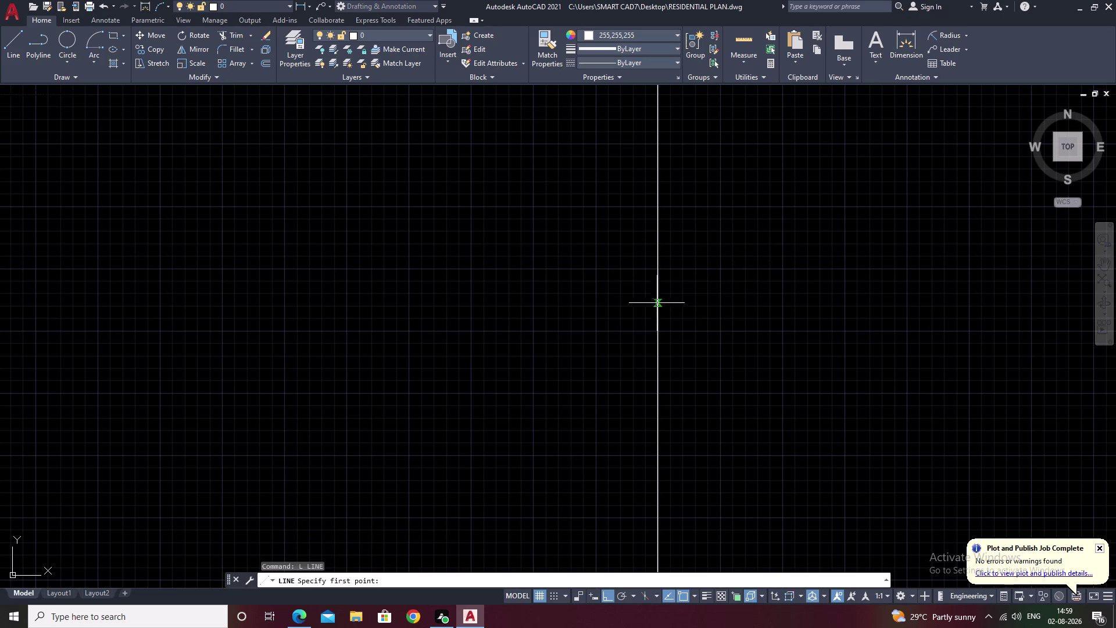
click(661, 205)
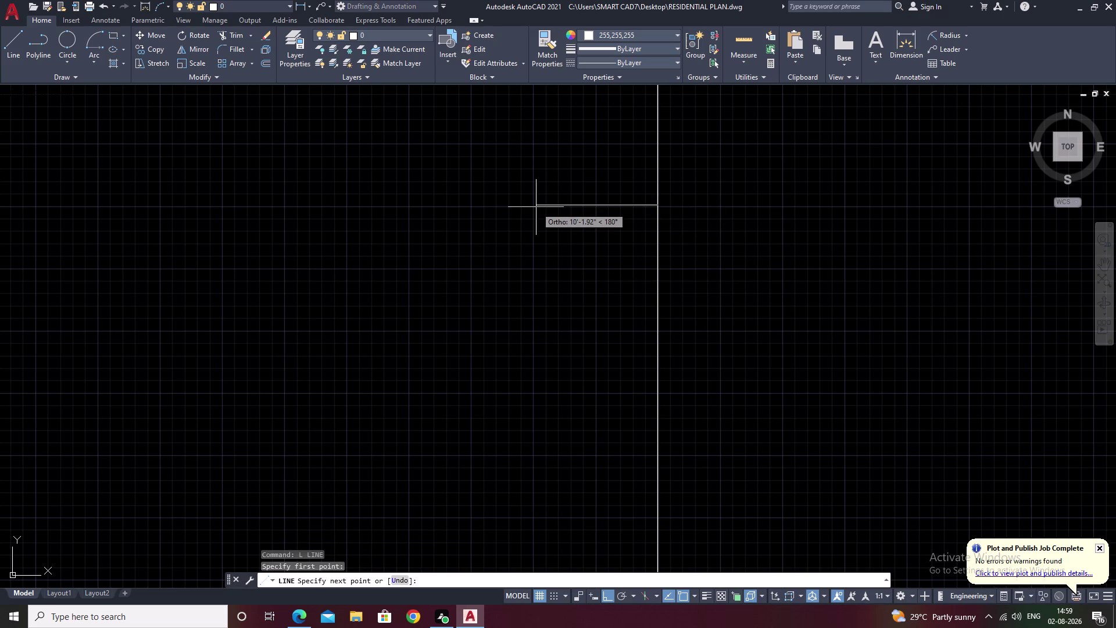
text(10')
key(space)
text(10)
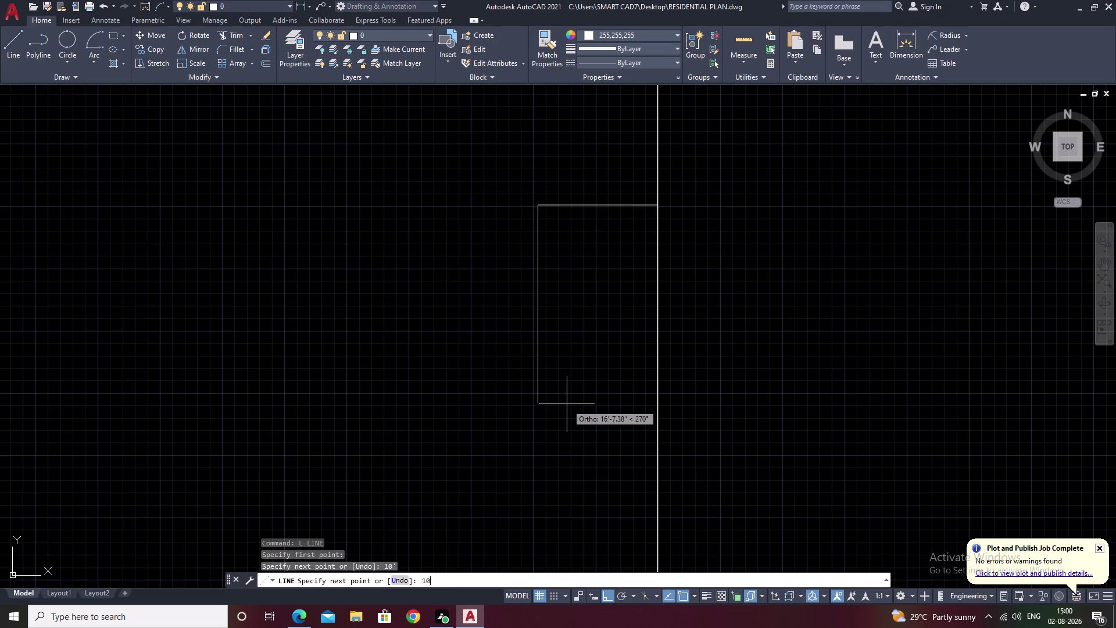
text(')
key(space)
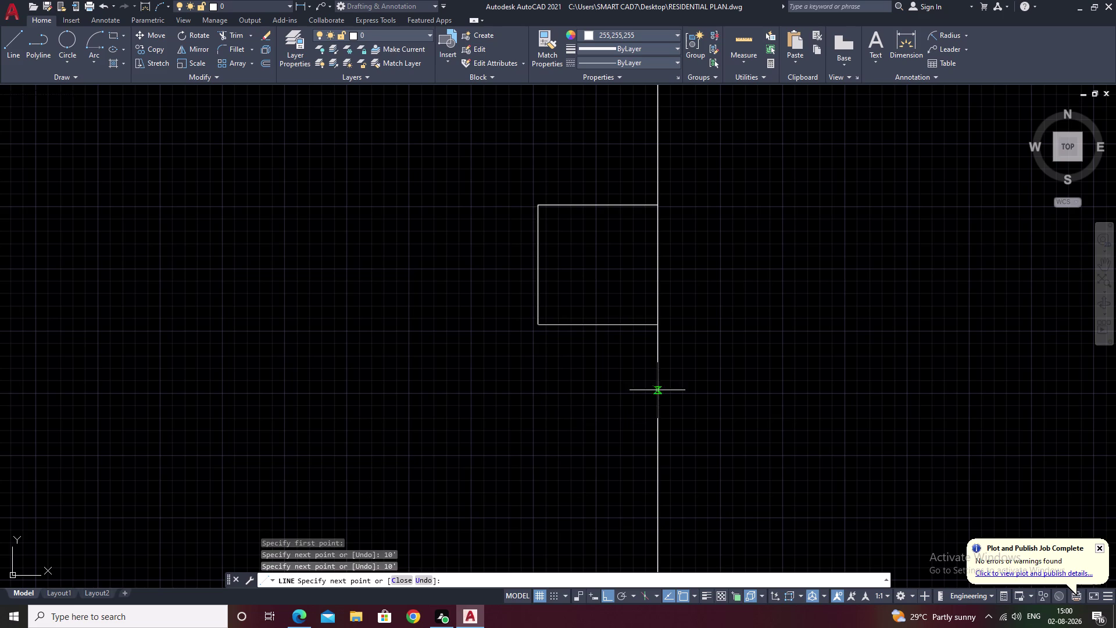
text(10)
key(apostrophe)
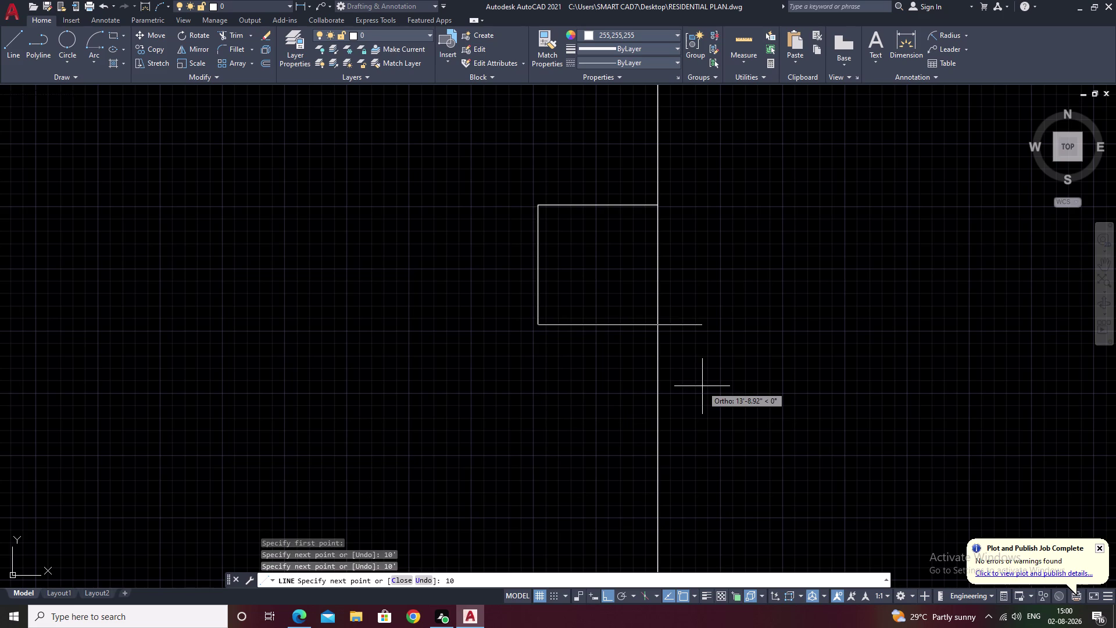
key(space)
key(Escape)
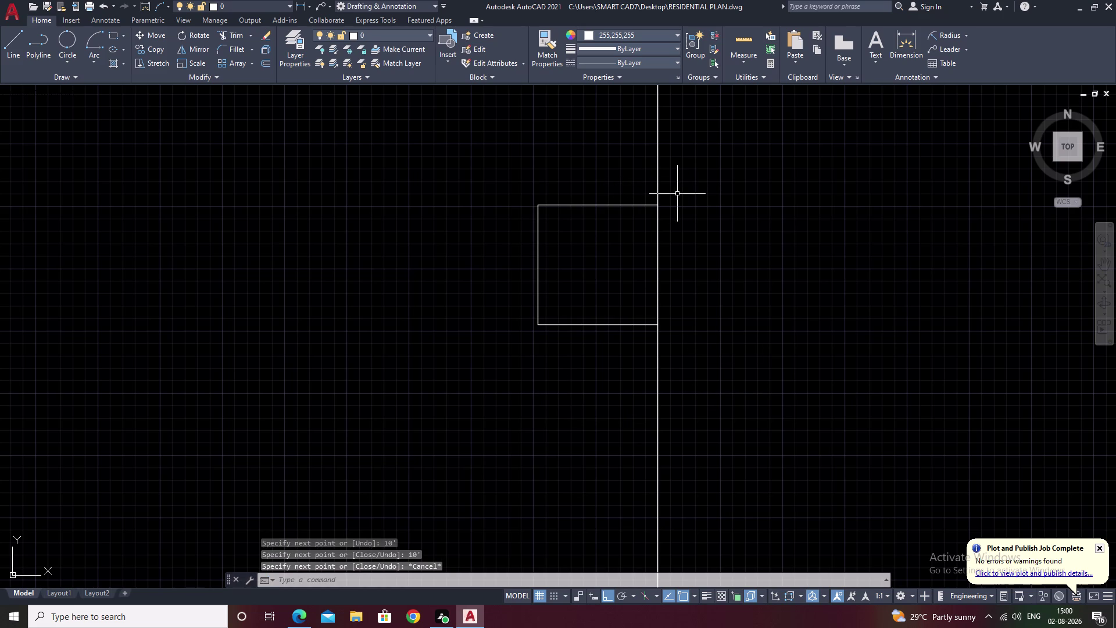
text(tr)
key(space)
Trim the construction line above the square and offset the vertical line 9 rightward.
drag(760, 142, 505, 170)
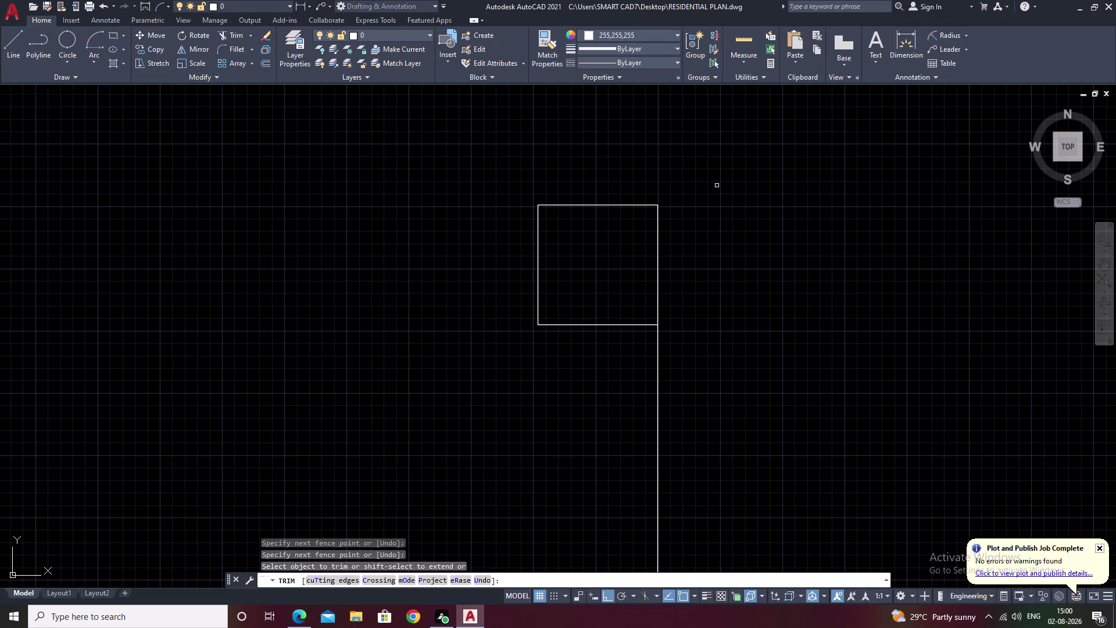
middle_drag(773, 213, 680, 225)
key(Escape)
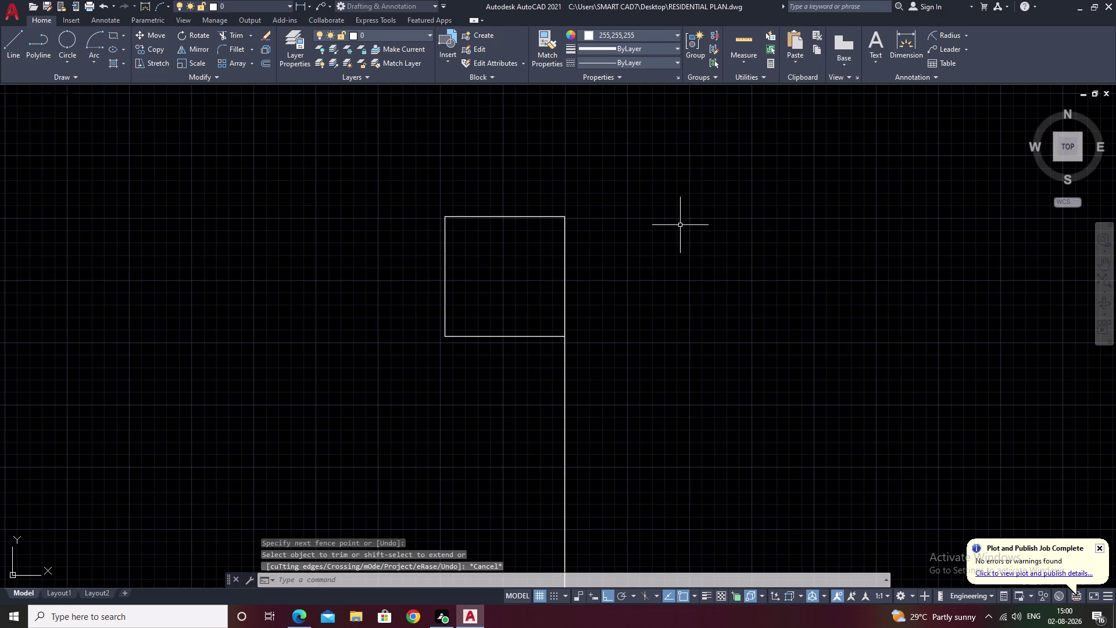
text(o)
key(space)
text(9)
key(space)
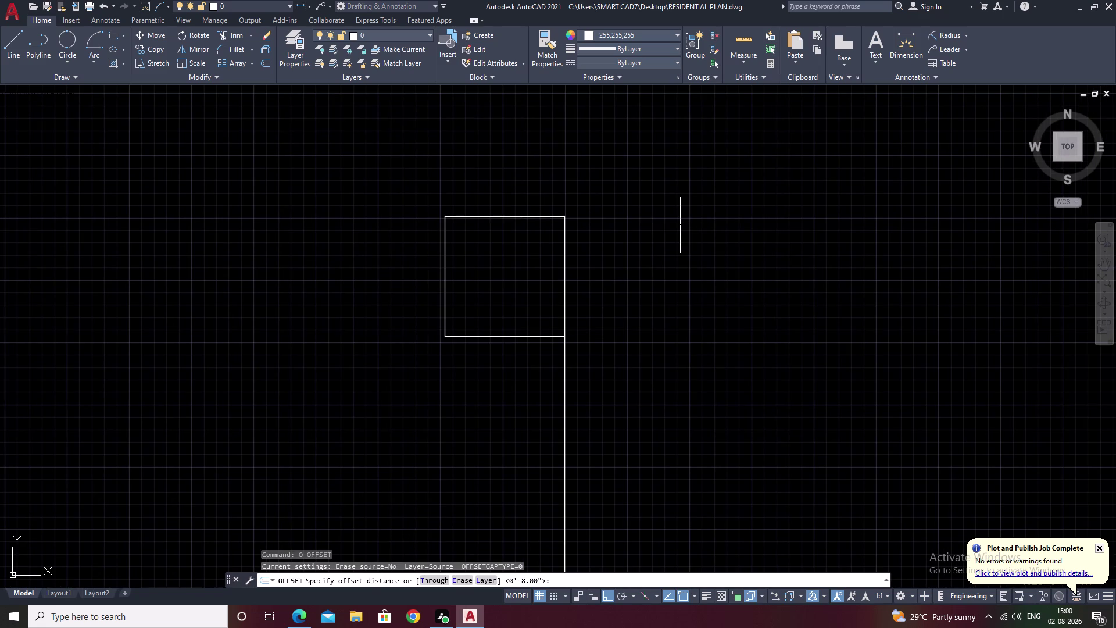
click(564, 277)
click(638, 272)
scroll(down, 3)
middle_drag(650, 273, 655, 238)
key(Escape)
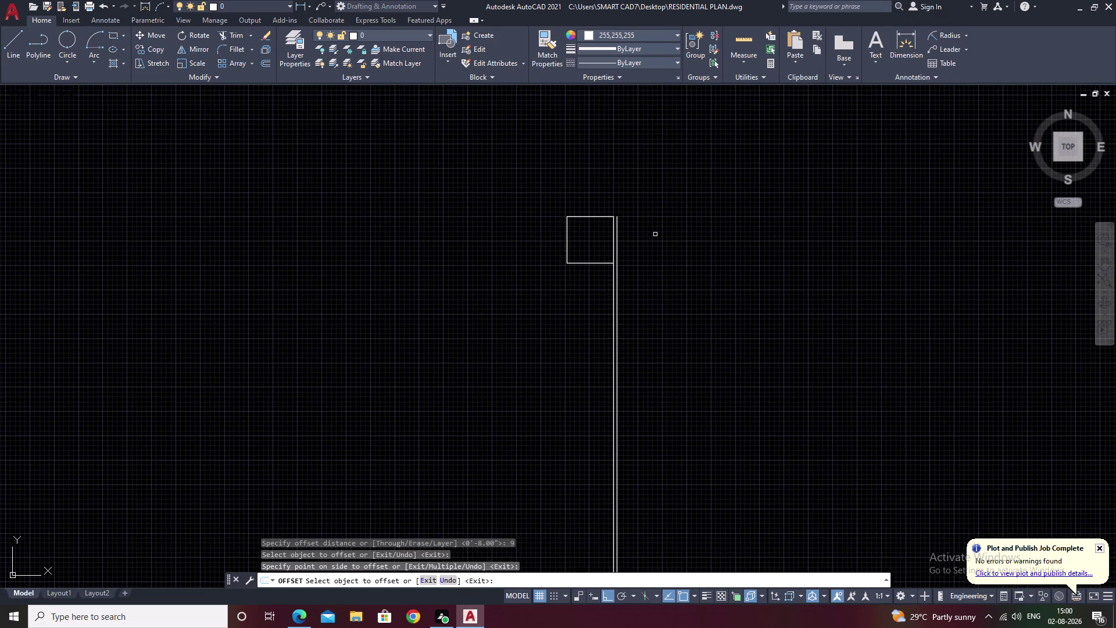
key(space)
Offset the square's top side 9 upward.
key(space)
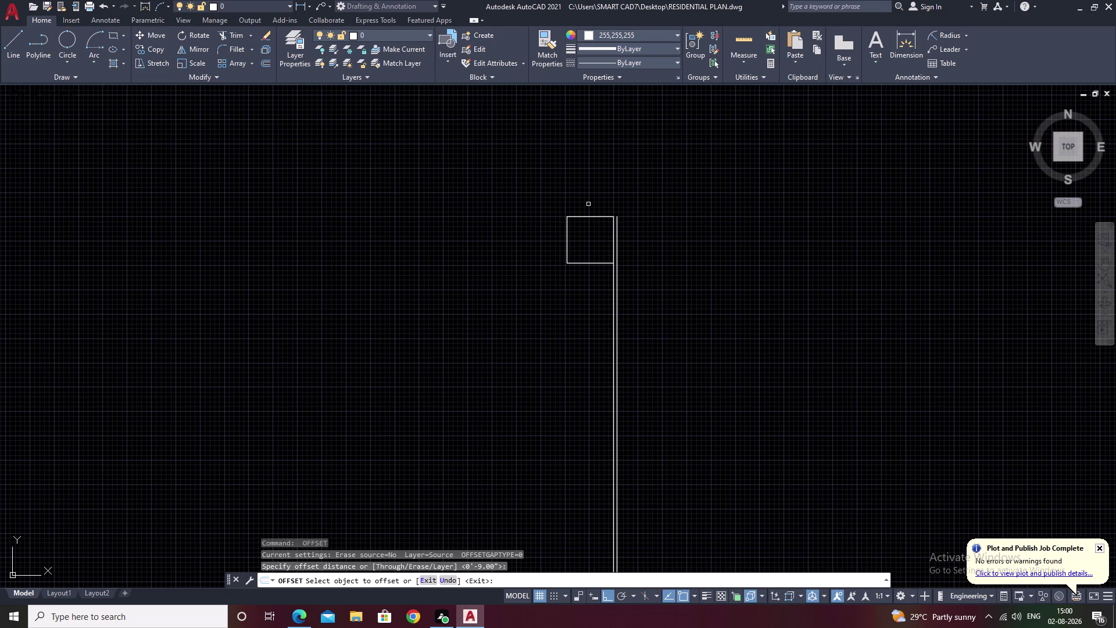
scroll(up, 3)
click(587, 233)
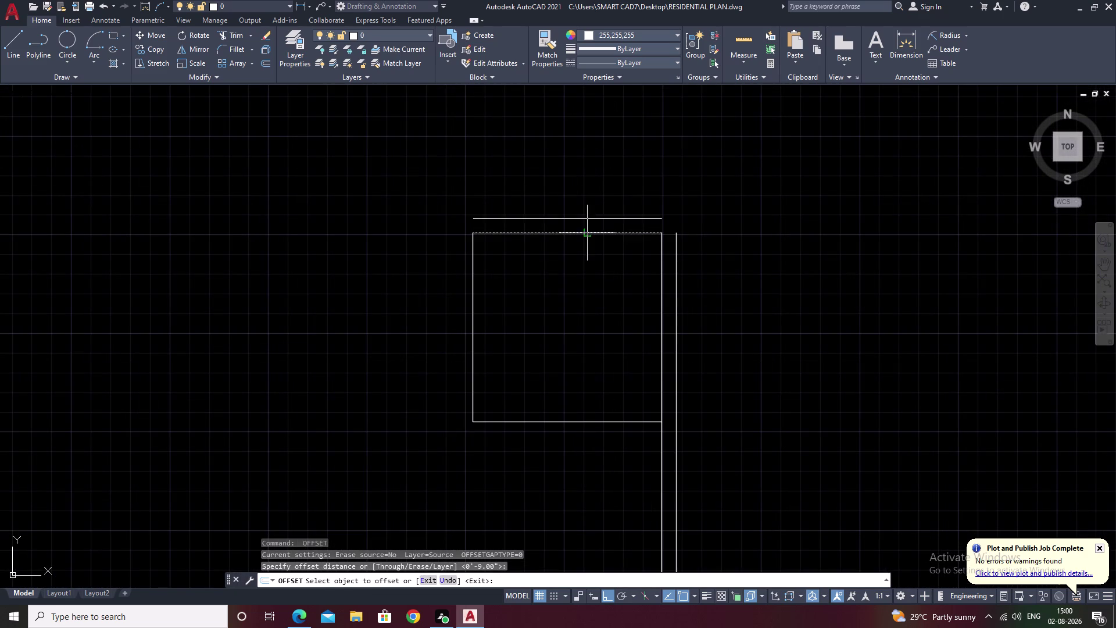
click(587, 181)
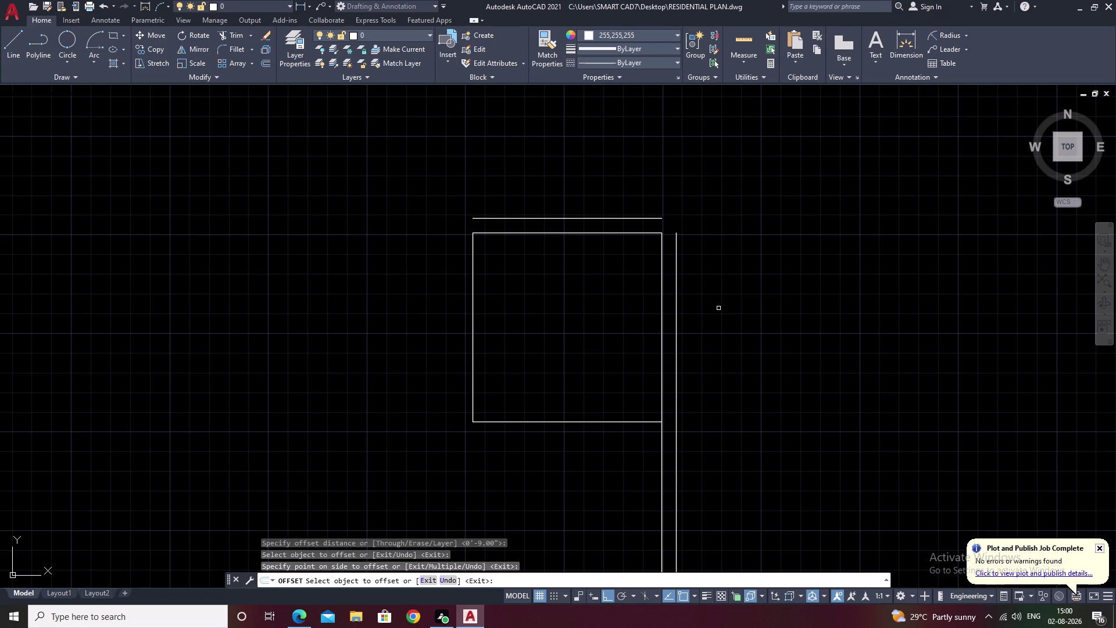
key(space)
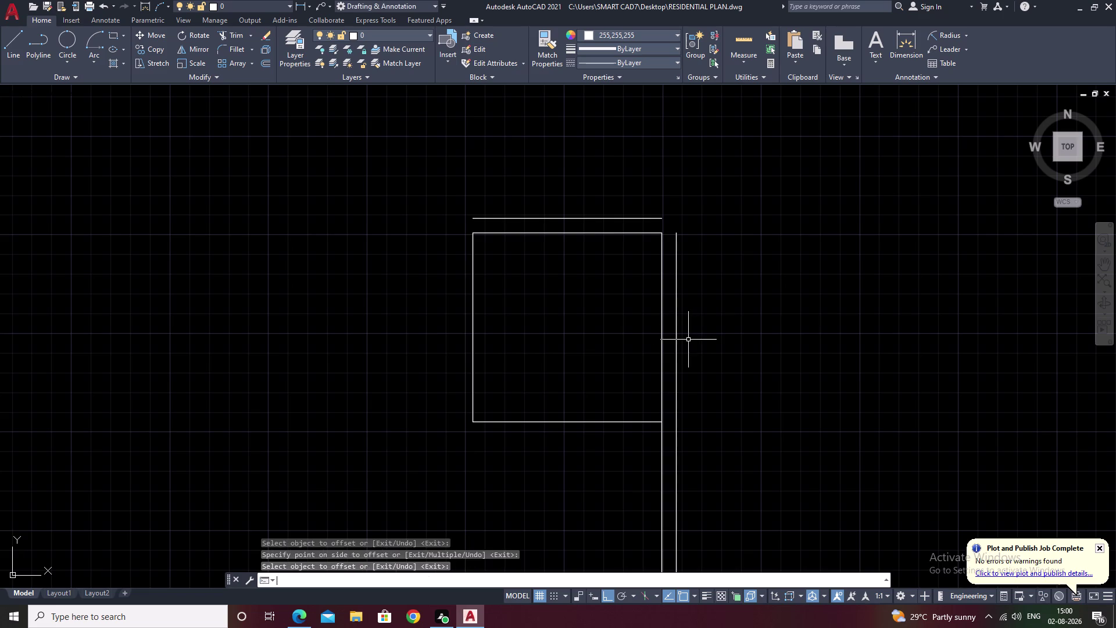
Offset the bottom and left sides outward by 5.
key(space)
text(5)
key(space)
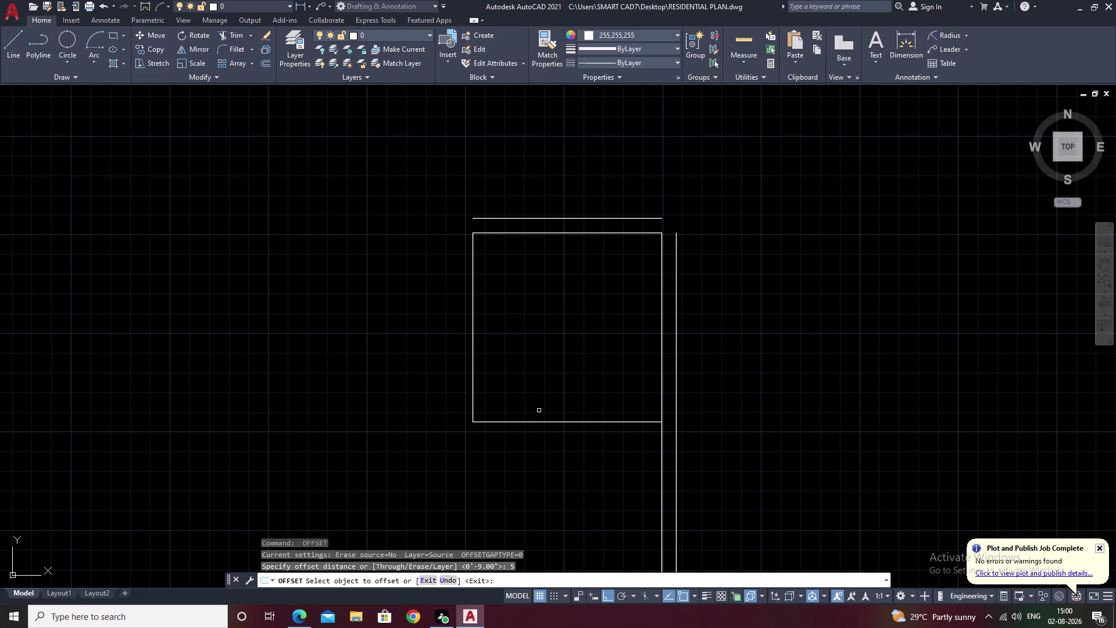
click(557, 420)
click(561, 464)
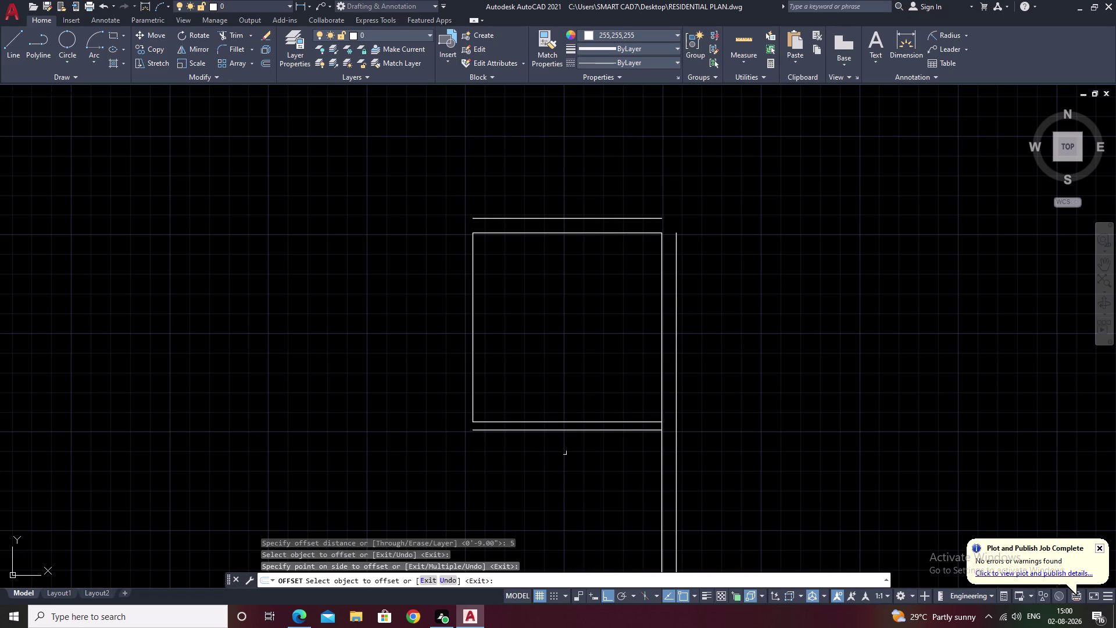
click(471, 323)
click(432, 331)
key(Escape)
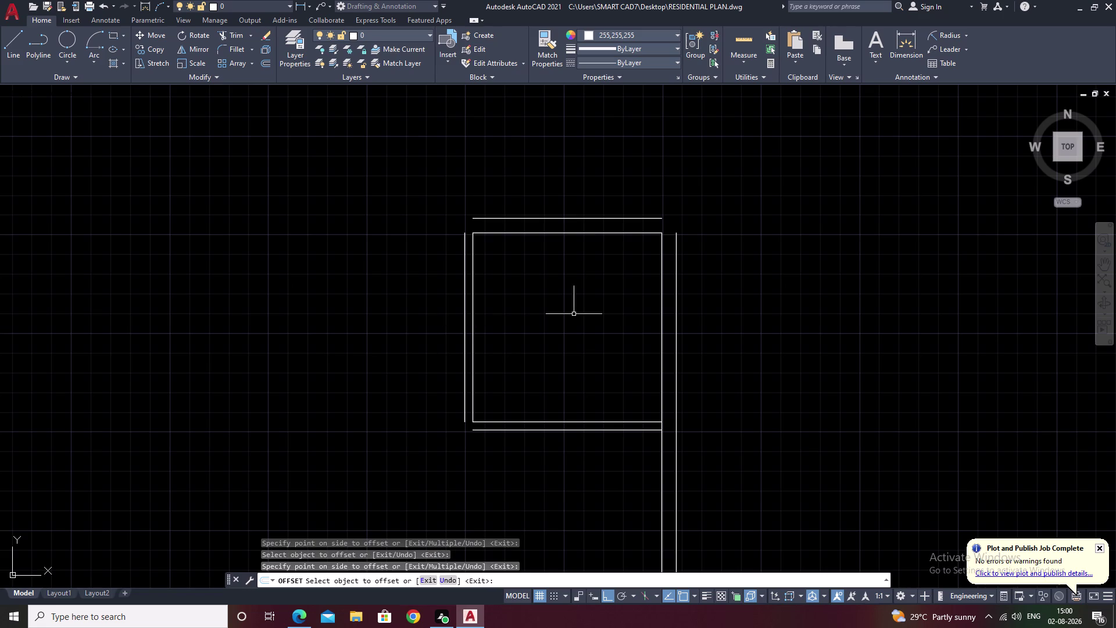
text(f)
key(space)
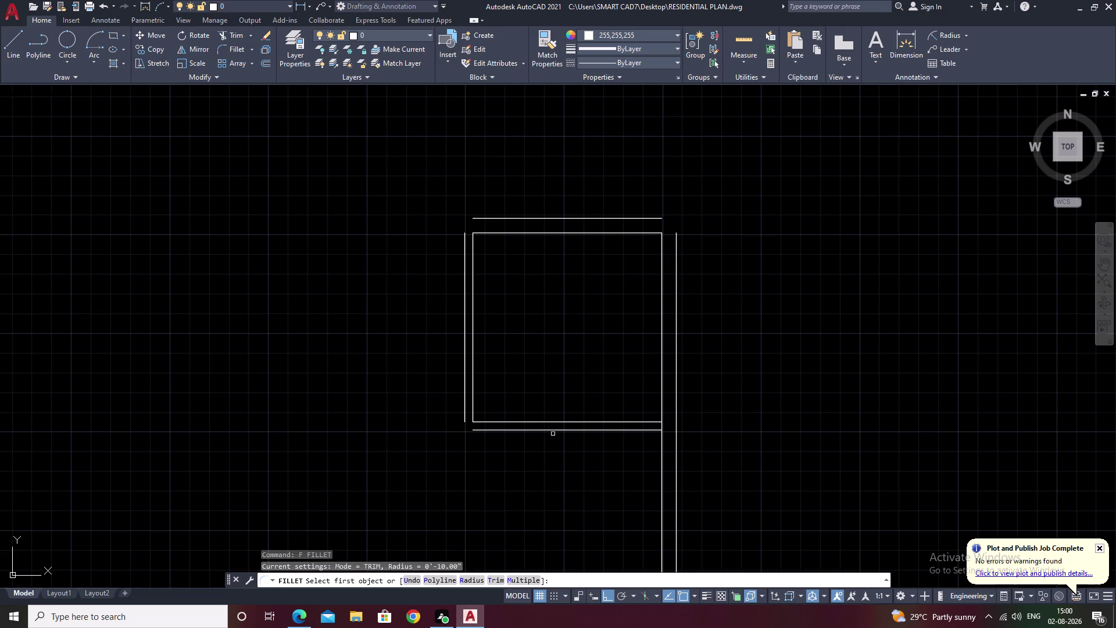
Fillet the bottom and left outer wall lines, then undo the corner and offsets.
click(553, 432)
click(516, 429)
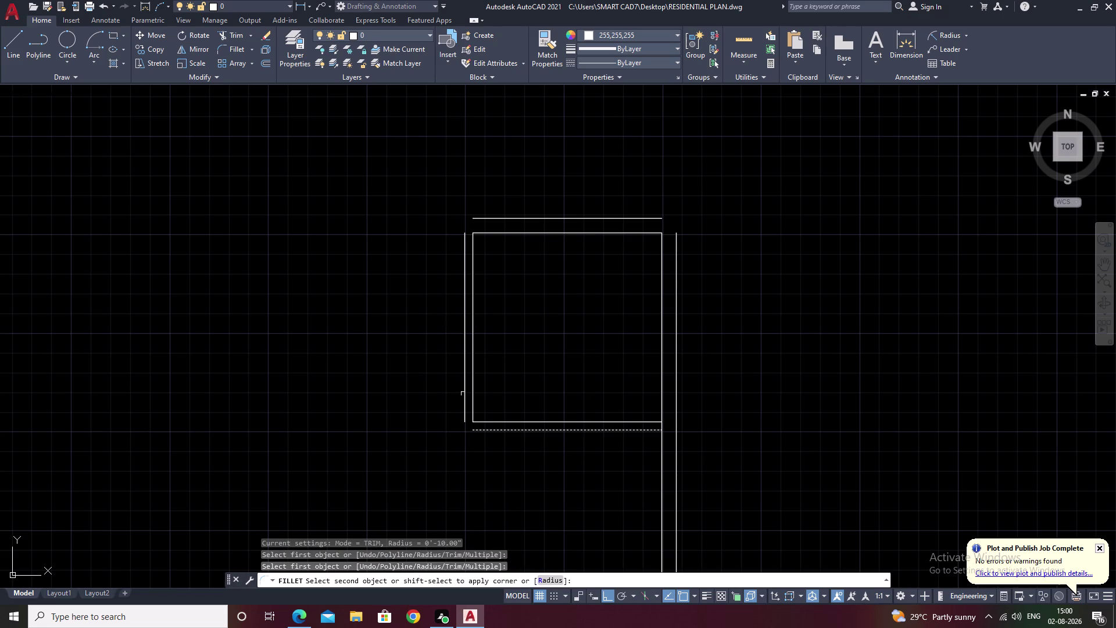
click(465, 392)
key(ctrl+z)
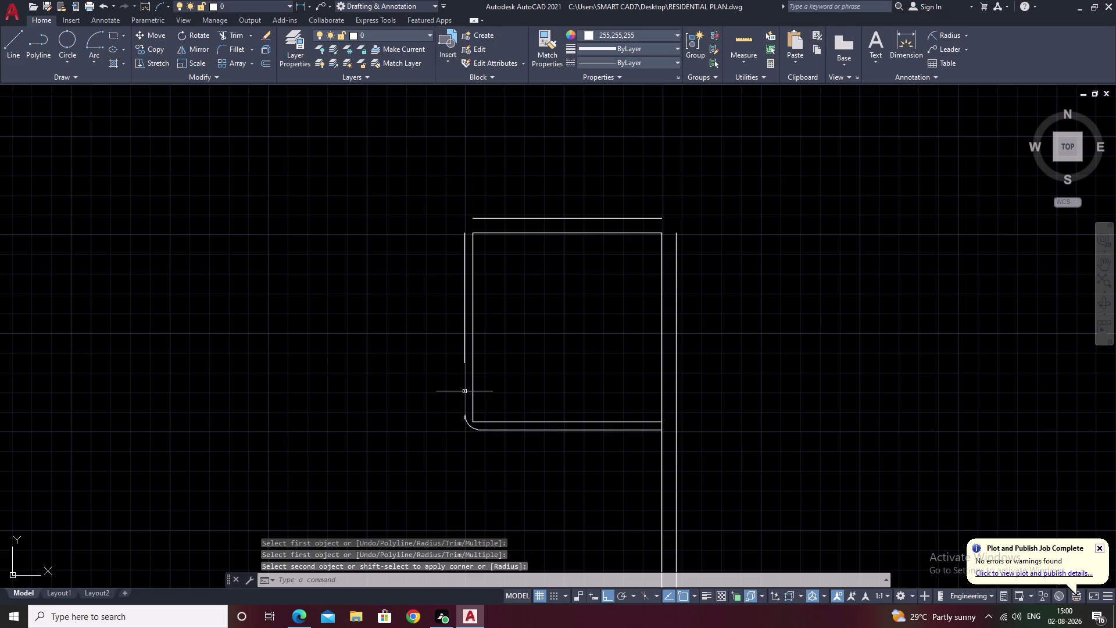
key(space)
Set the fillet radius to 0, undo that change, and cancel the fillet.
text(f)
key(space)
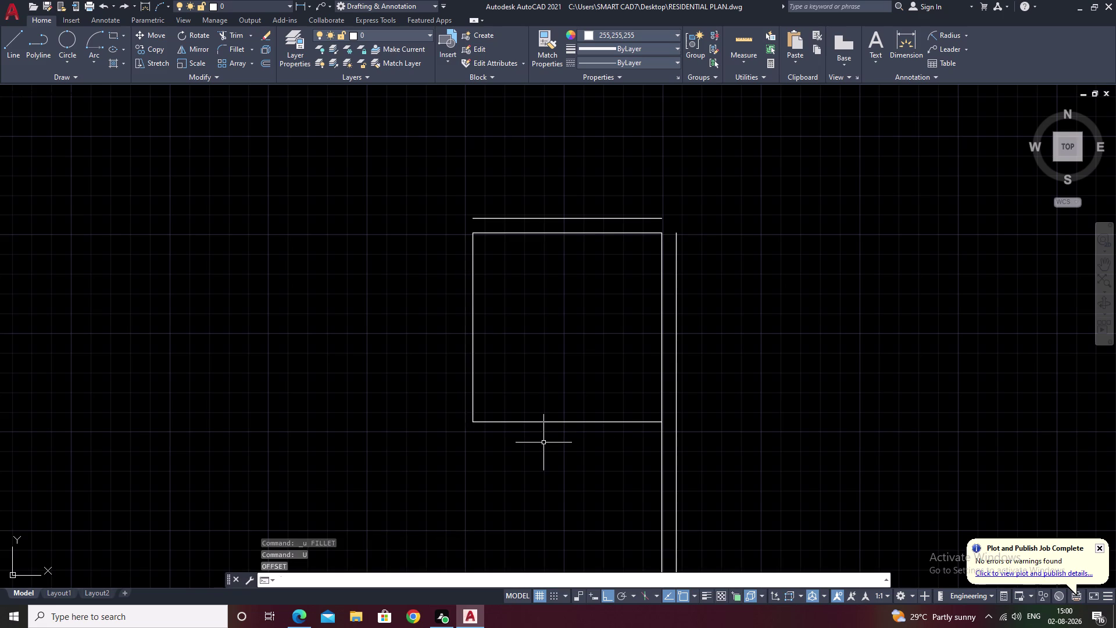
text(r)
key(space)
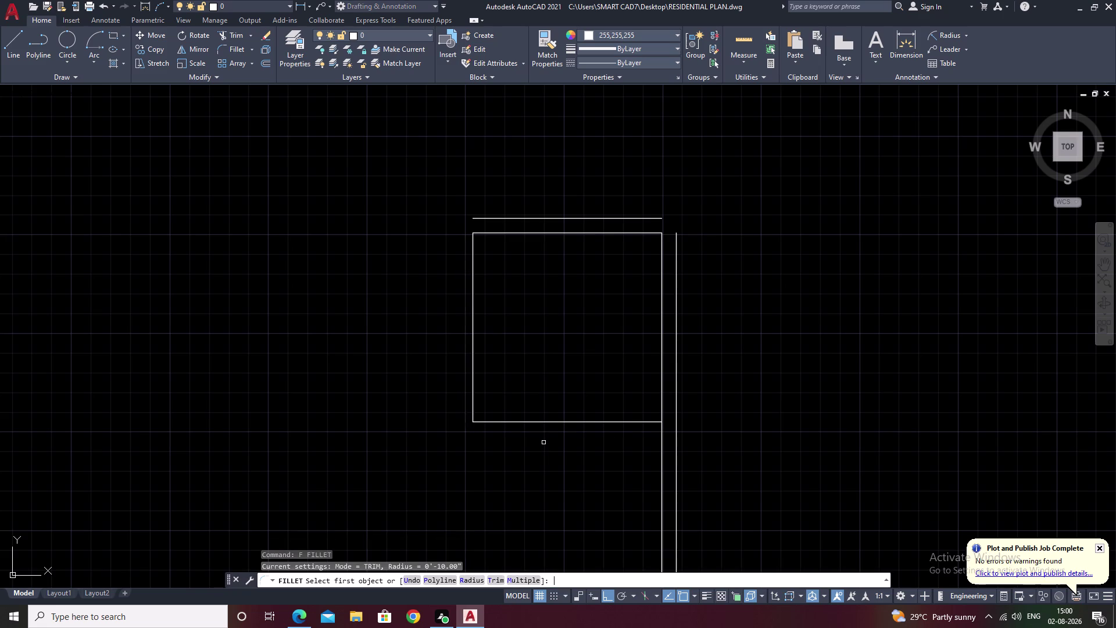
text(0)
key(space)
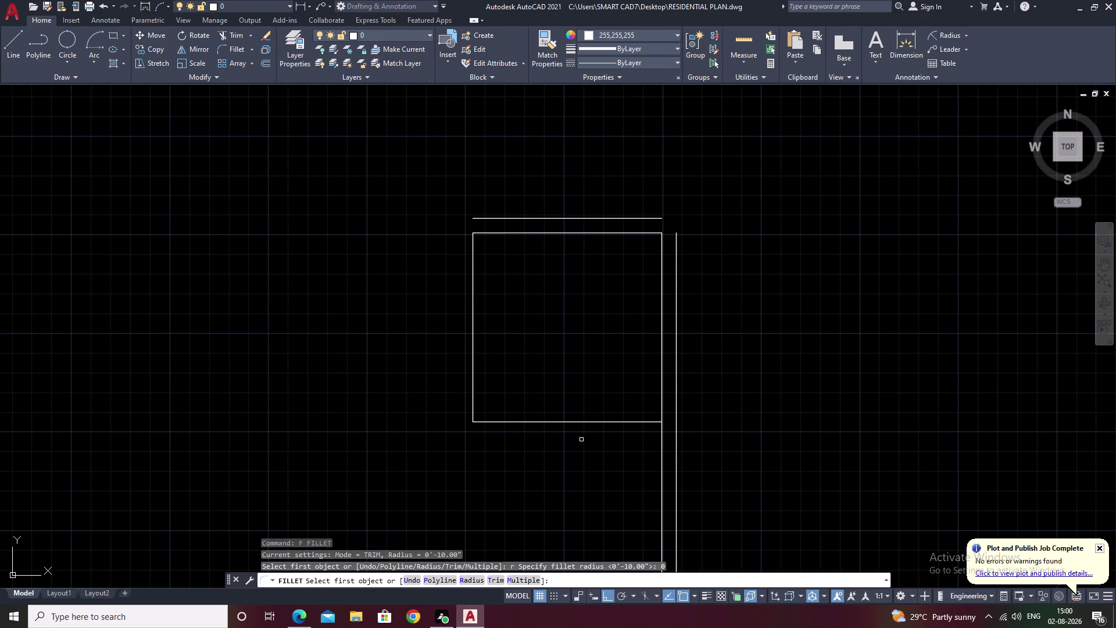
key(ctrl+z)
key(ctrl+z)
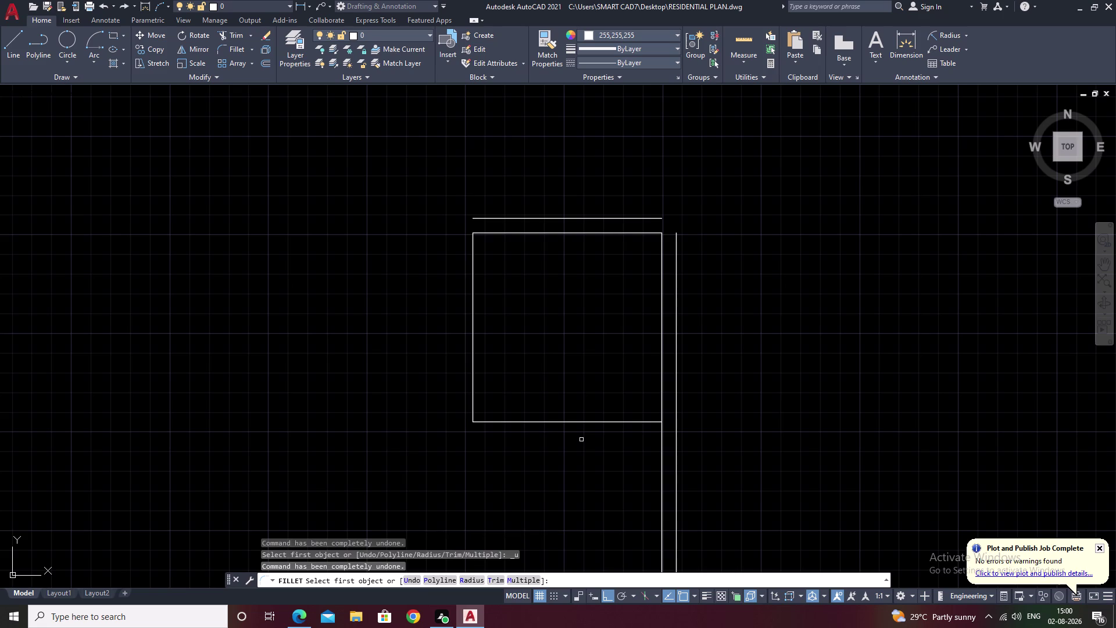
key(Escape)
text(o)
key(space)
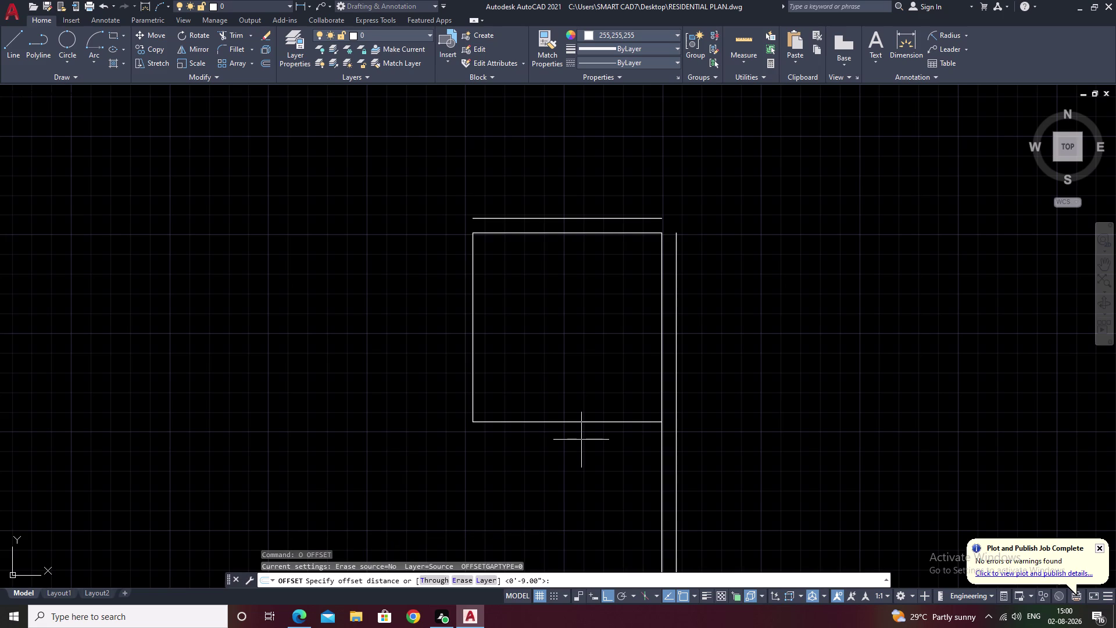
Offset the room's bottom and left edges 5 inches outward.
text(5)
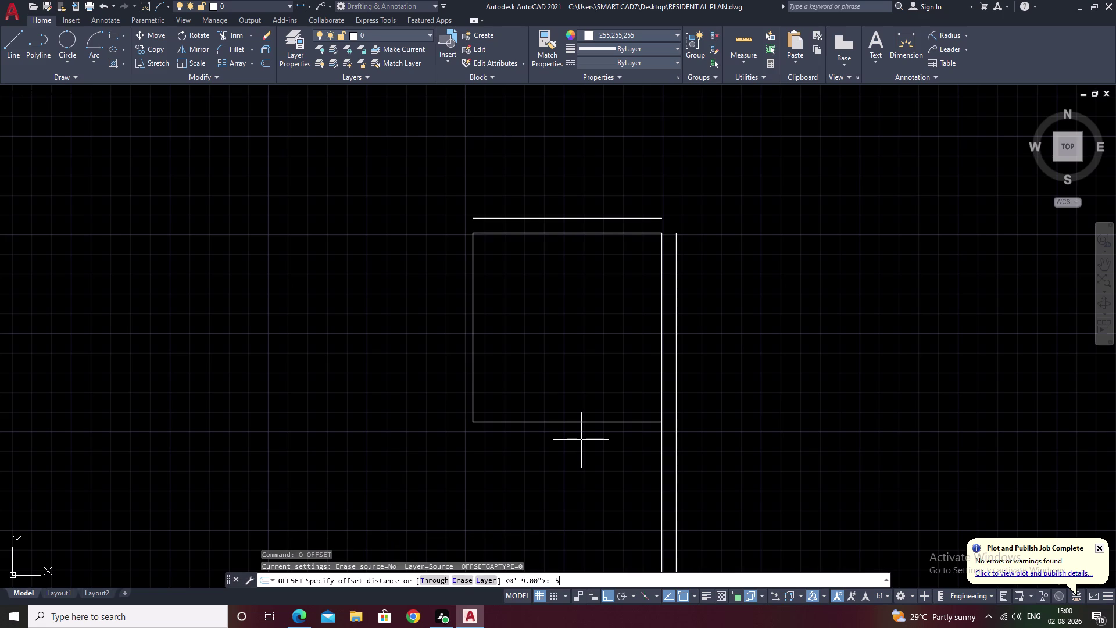
key(space)
click(579, 422)
click(581, 447)
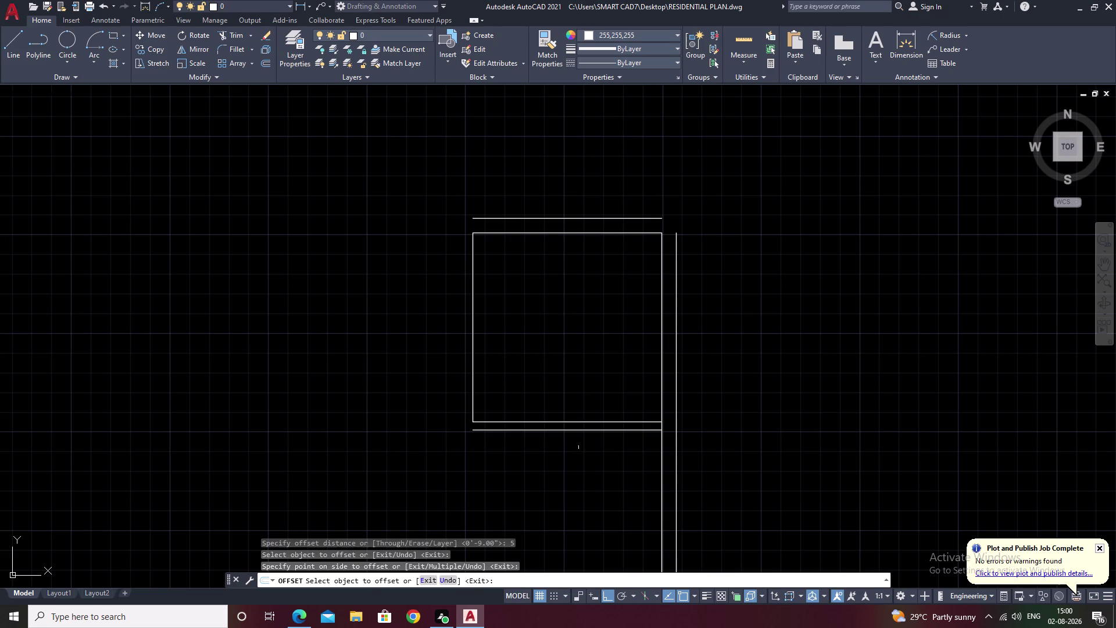
click(471, 347)
click(411, 346)
key(Escape)
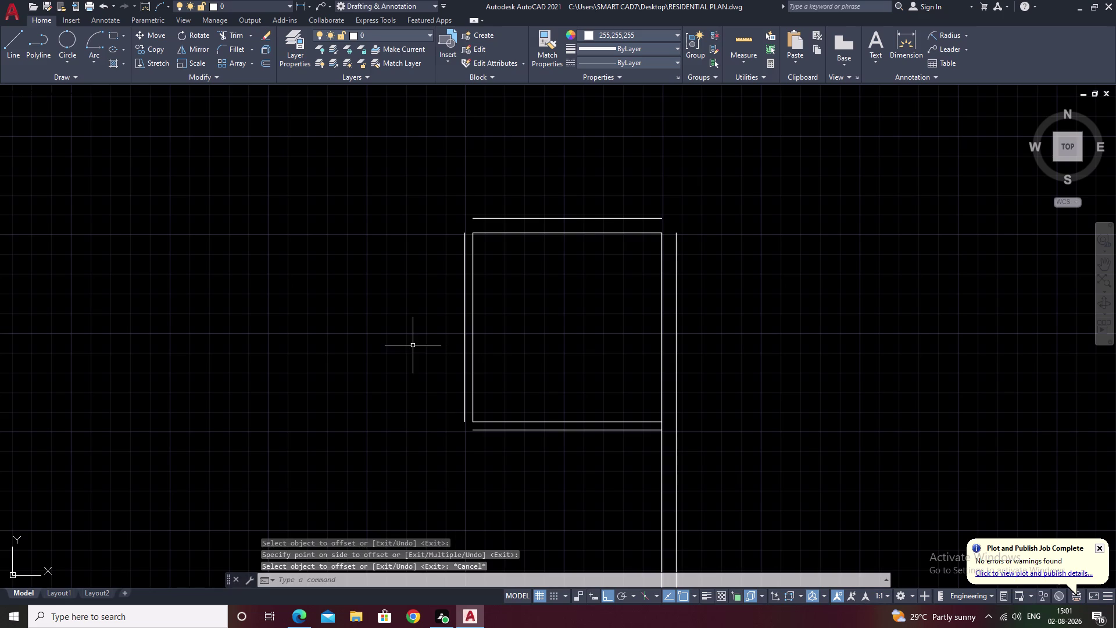
Fillet the new left and bottom outer wall lines into a square corner with radius 0.
text(f)
key(space)
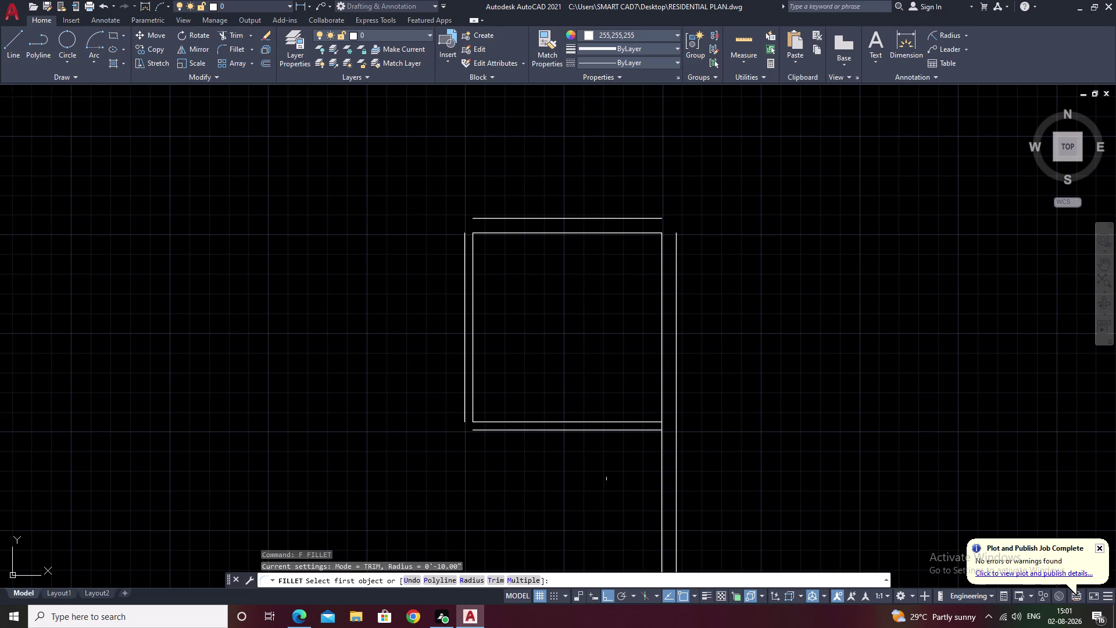
key(r)
key(space)
text(0)
key(space)
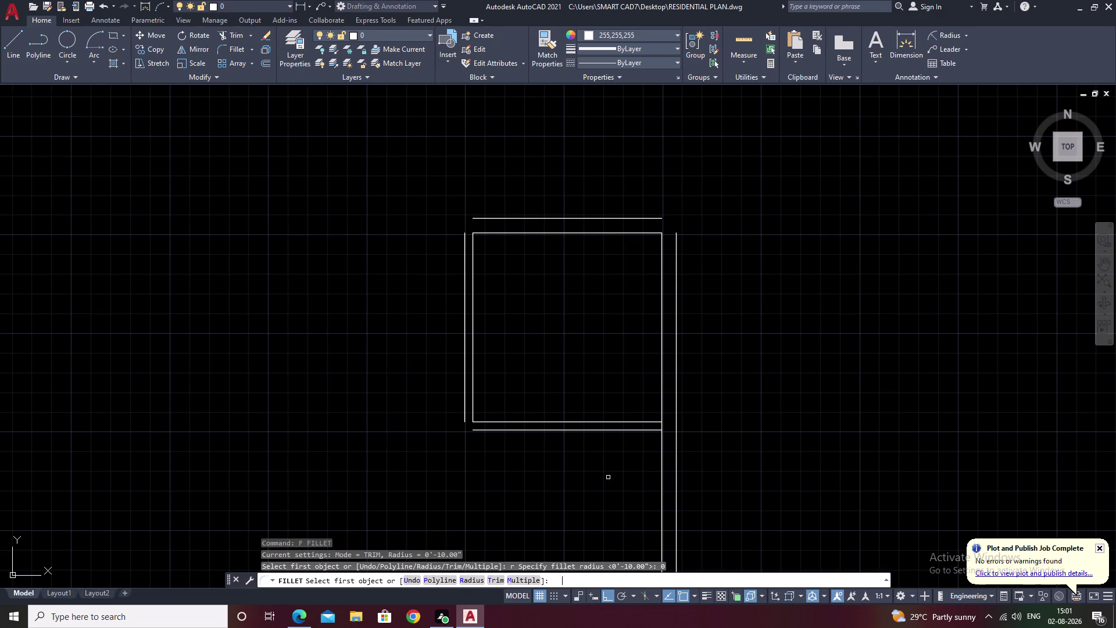
click(566, 431)
double_click(464, 391)
Square the top outer wall corners with zero-radius fillets.
key(space)
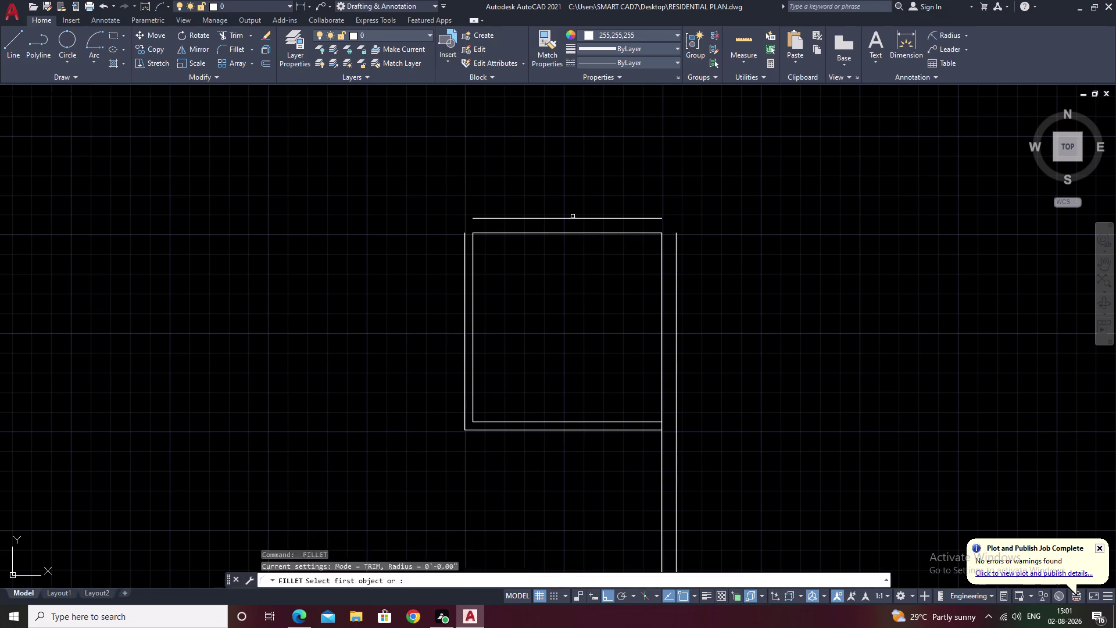
click(566, 218)
double_click(678, 253)
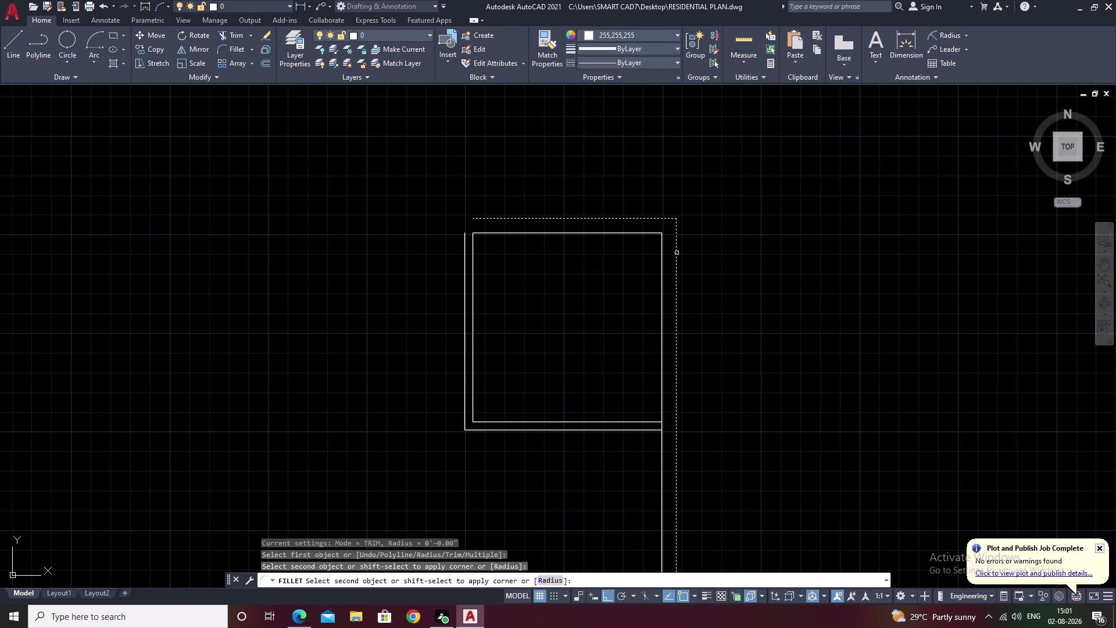
click(675, 253)
key(space)
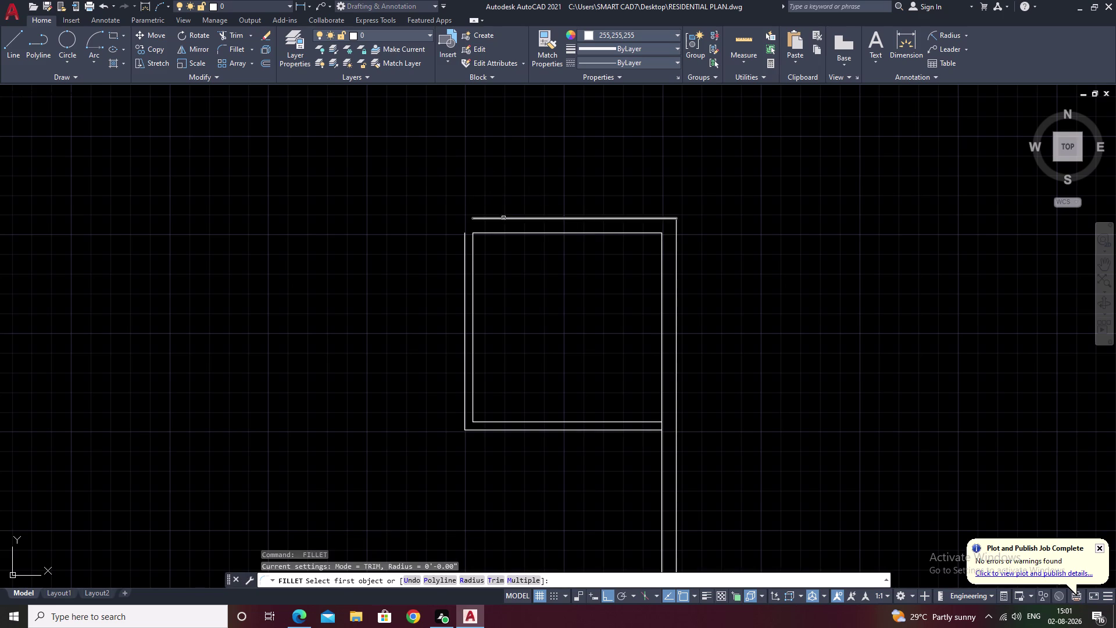
click(503, 218)
click(463, 244)
middle_drag(590, 333, 654, 242)
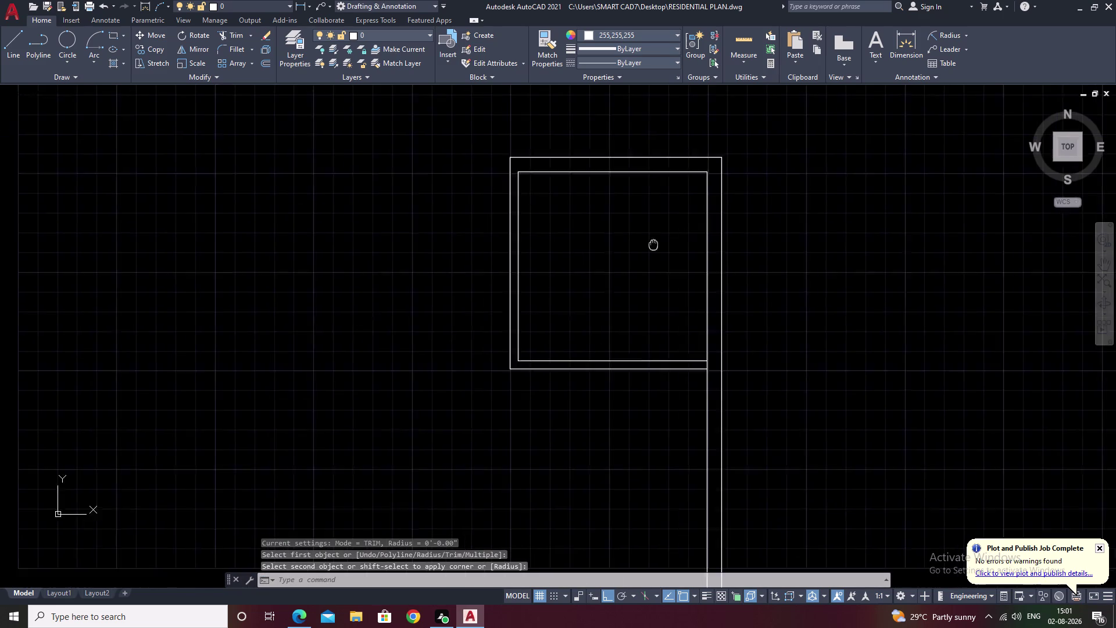
Zoom in on the room's bottom-right corner.
middle_drag(655, 241, 656, 240)
key(Escape)
scroll(up, 3)
middle_drag(634, 343, 528, 322)
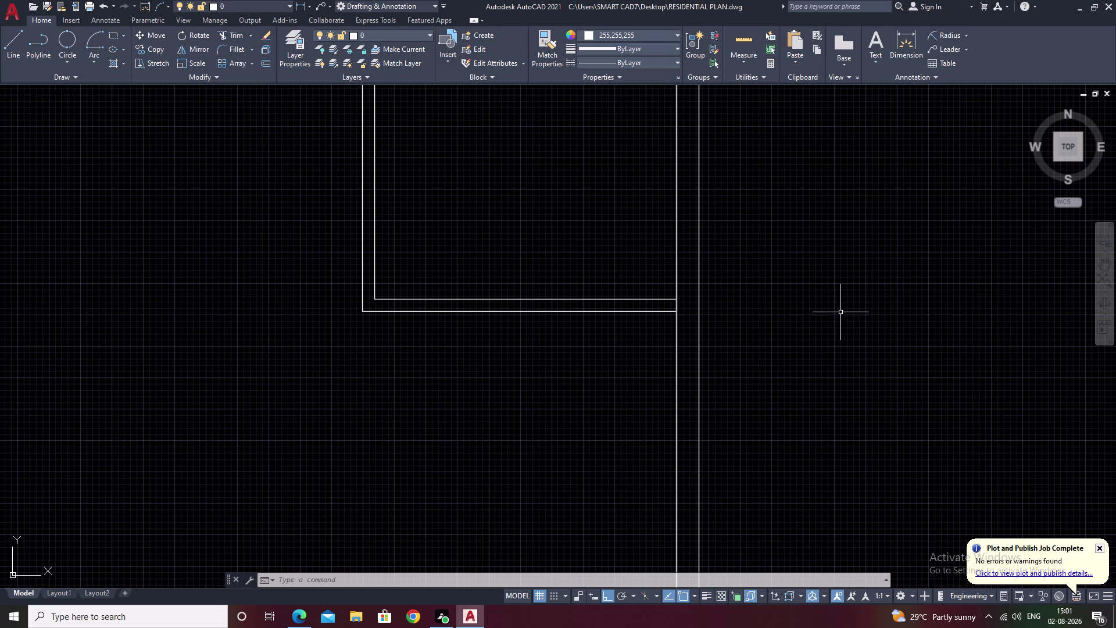
text(o)
key(space)
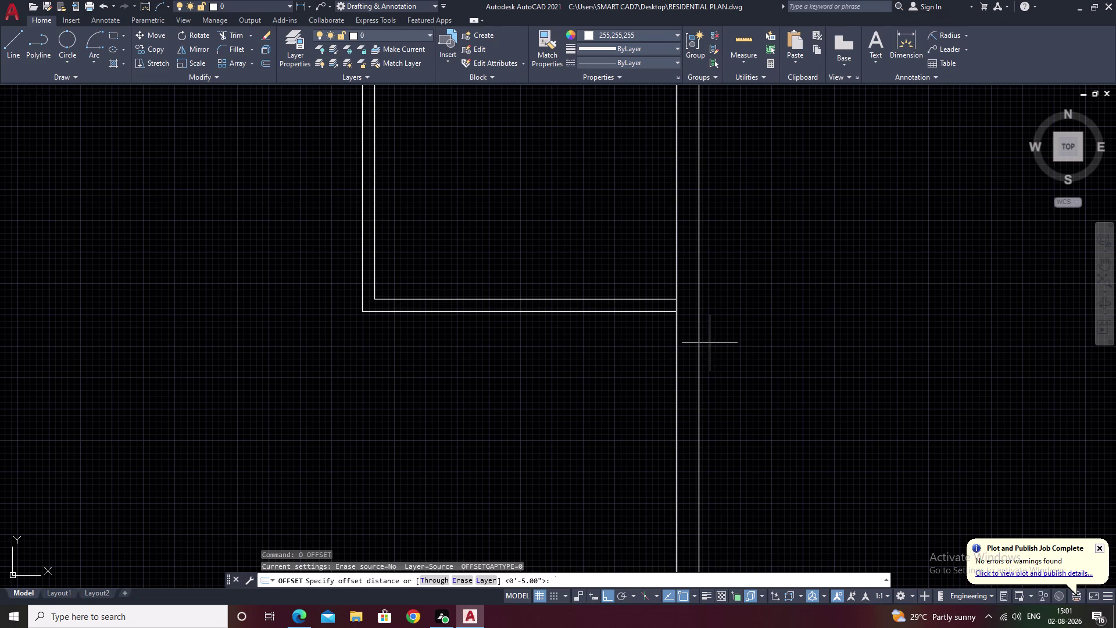
key(Escape)
Attempt BREAKATPOINT on the inner right wall line at the room's bottom corner.
text(br)
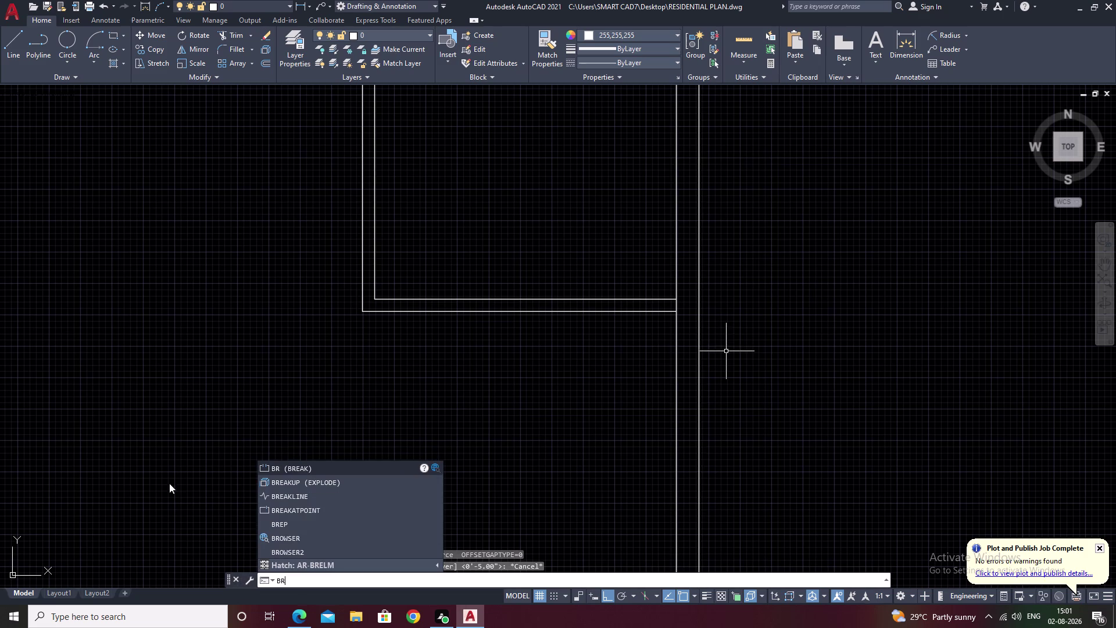
click(296, 509)
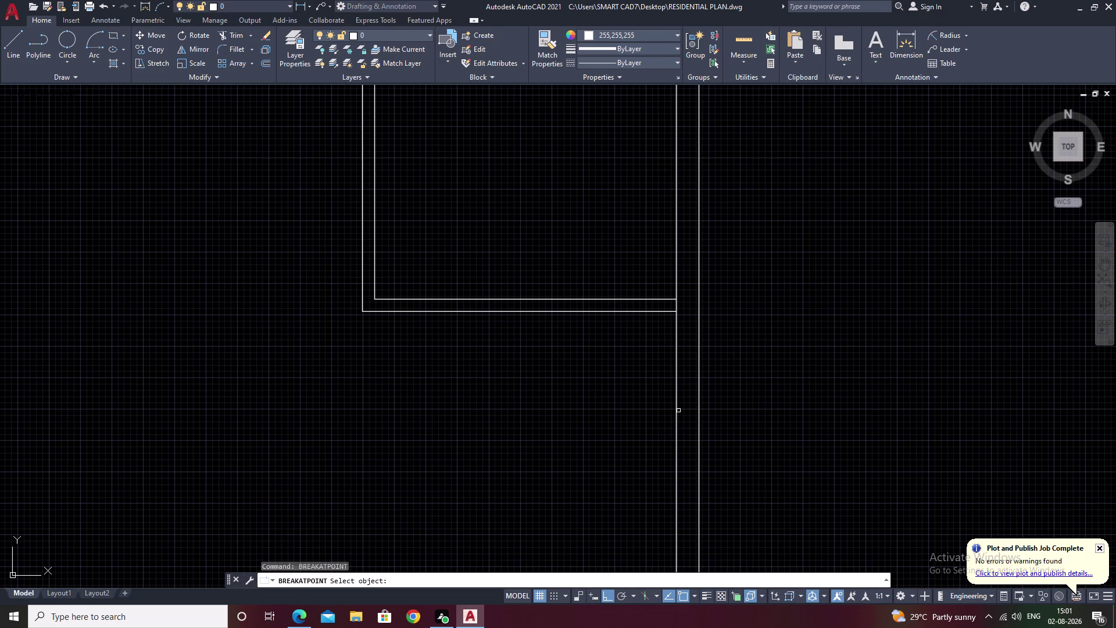
click(675, 416)
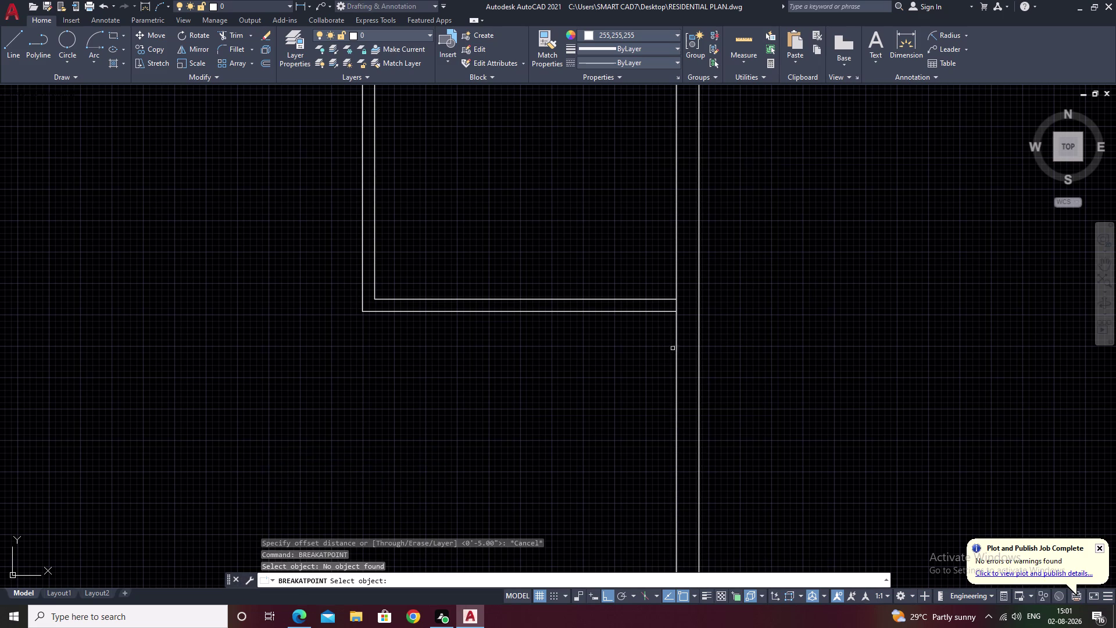
double_click(676, 363)
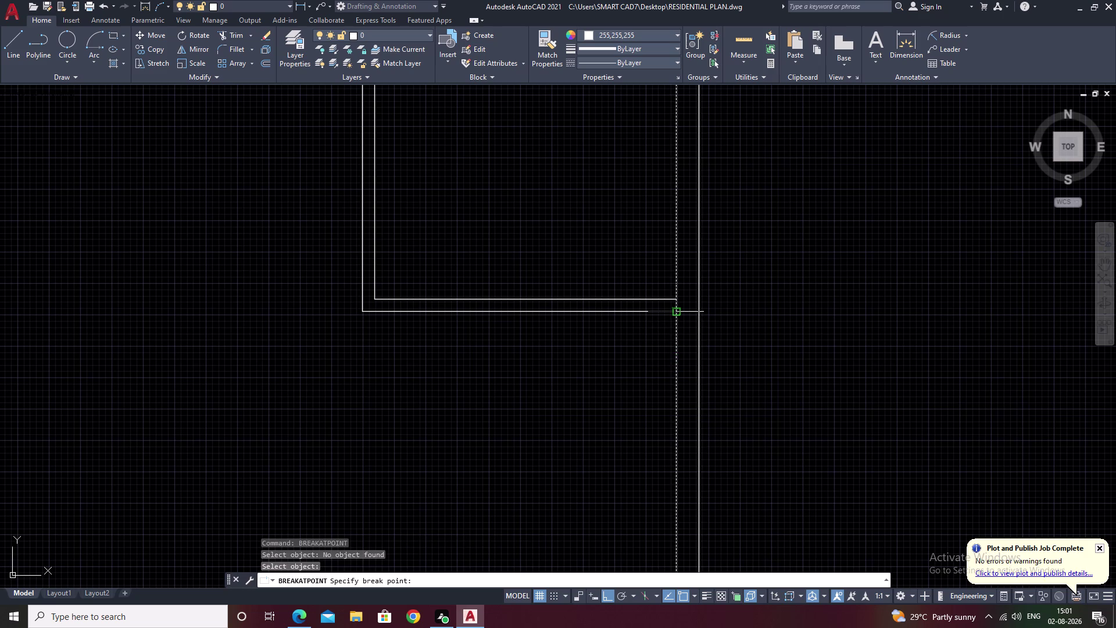
click(677, 312)
key(Escape)
key(o)
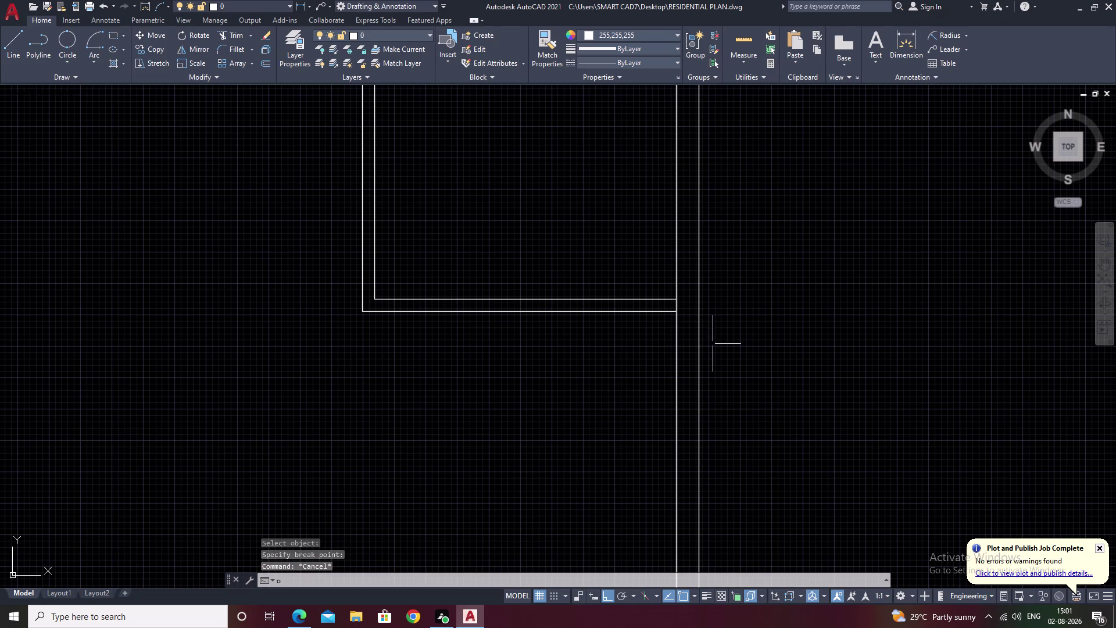
key(space)
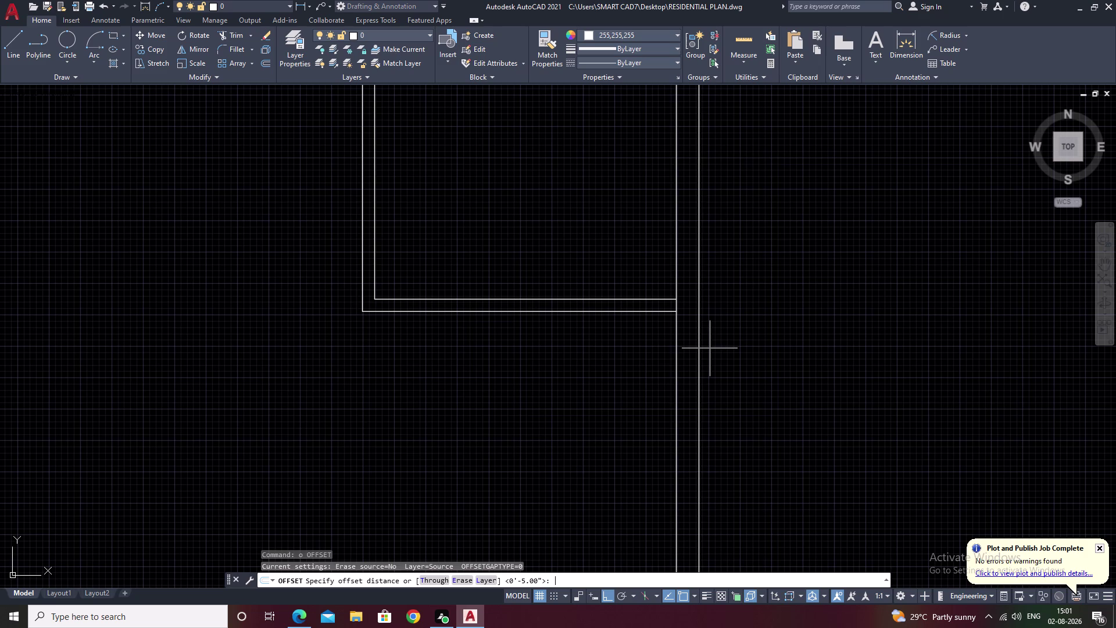
Offset the lower right wall line 12 feet to the left.
text(12)
key(apostrophe)
key(space)
click(676, 371)
click(445, 371)
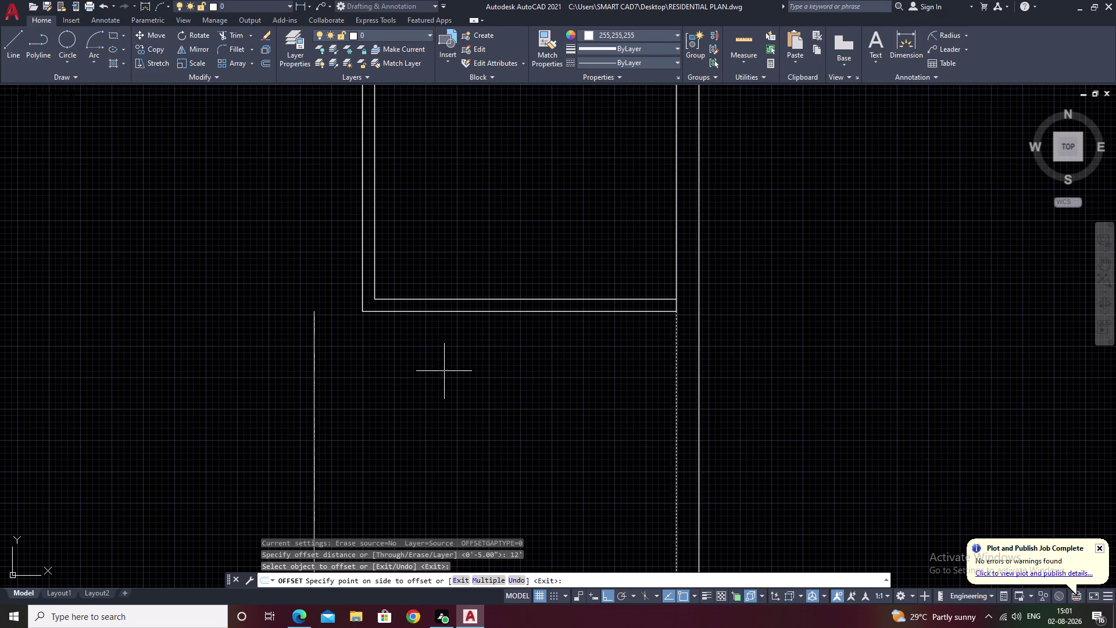
key(Escape)
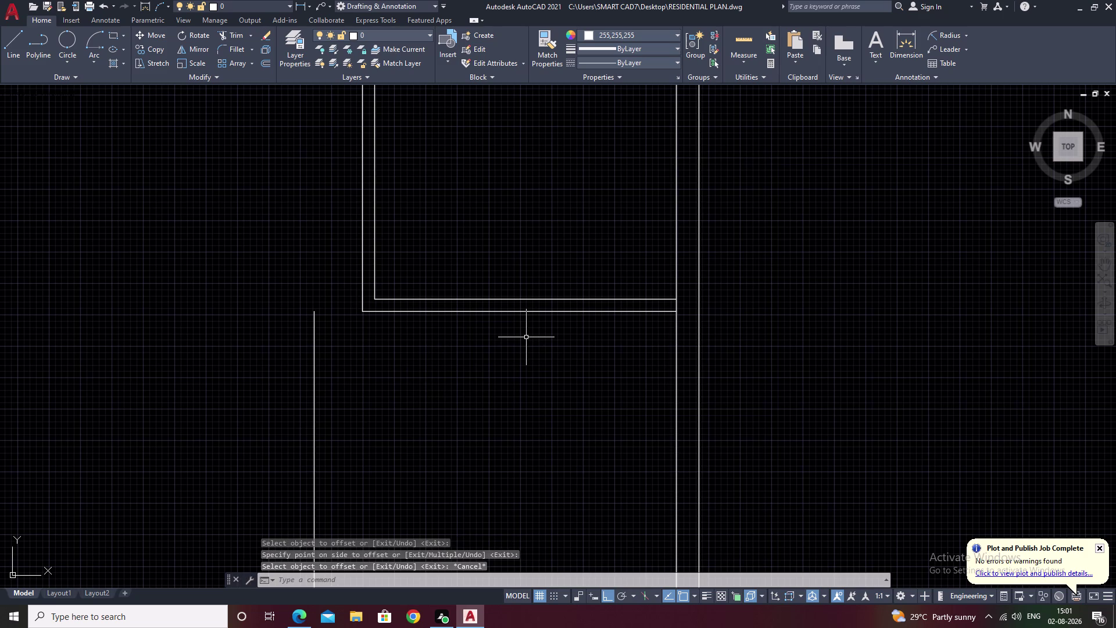
Offset the room's bottom edge 10 feet downward.
text(o)
key(space)
text(10)
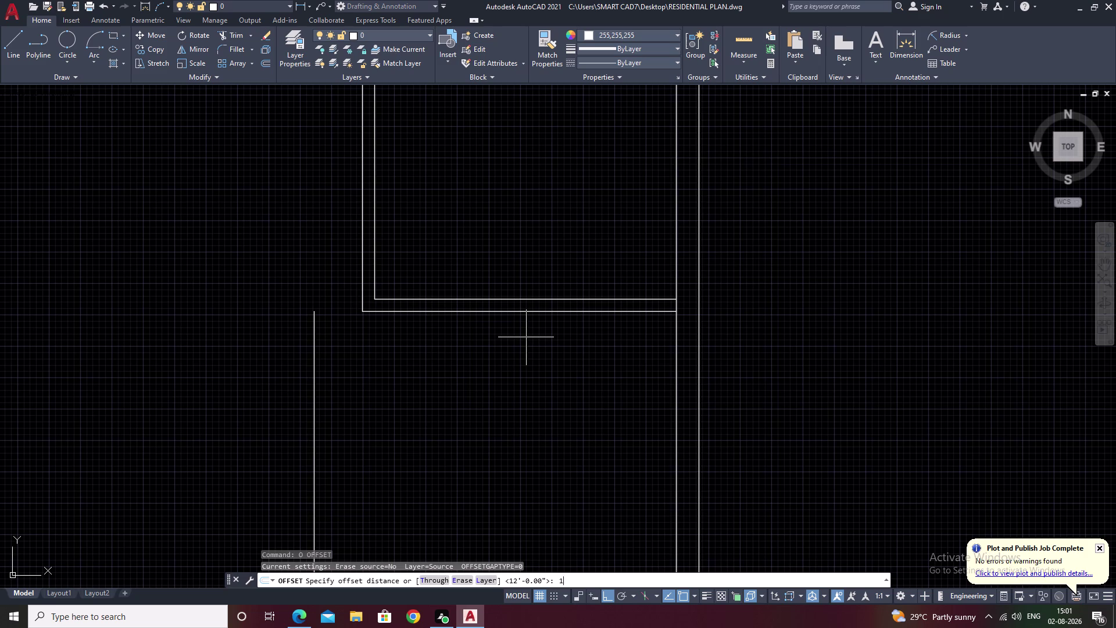
text(')
key(space)
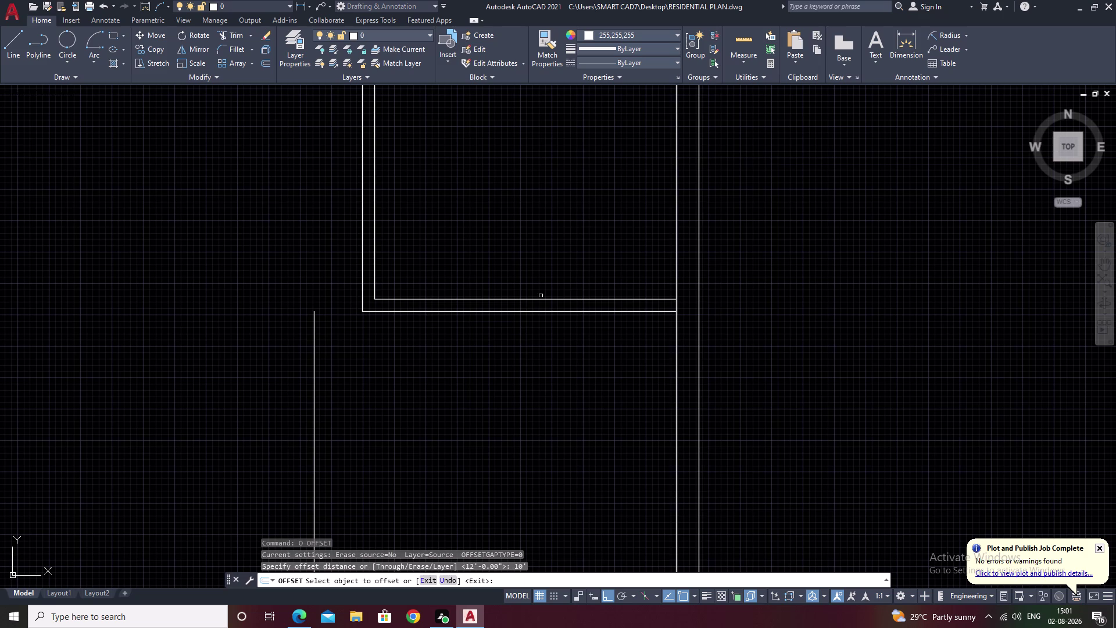
click(540, 312)
click(542, 414)
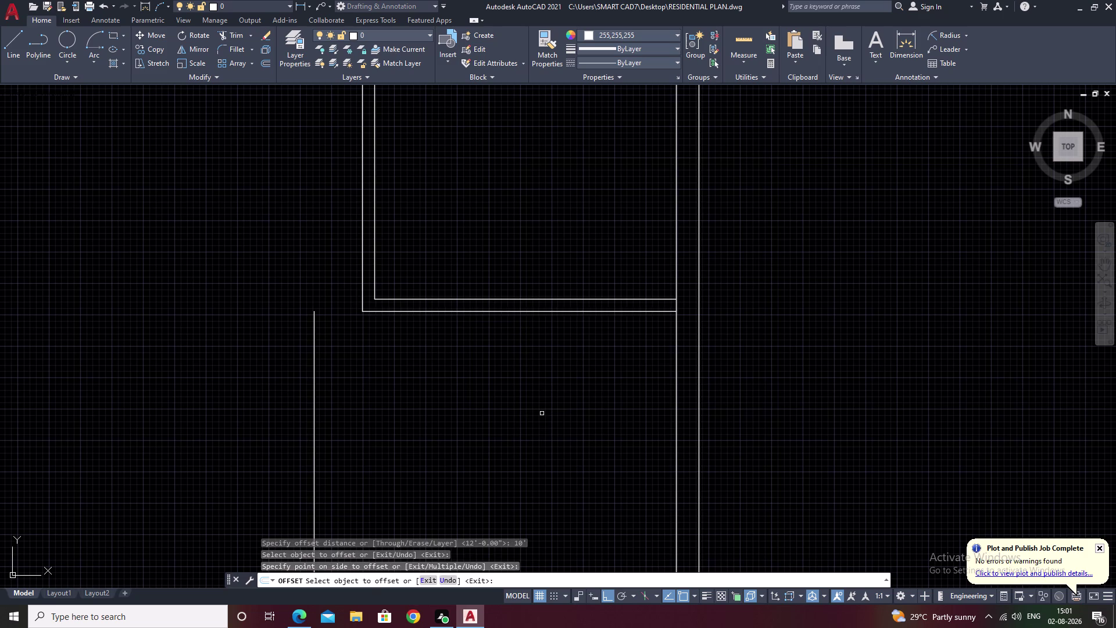
scroll(down, 3)
middle_drag(542, 417, 554, 373)
key(Escape)
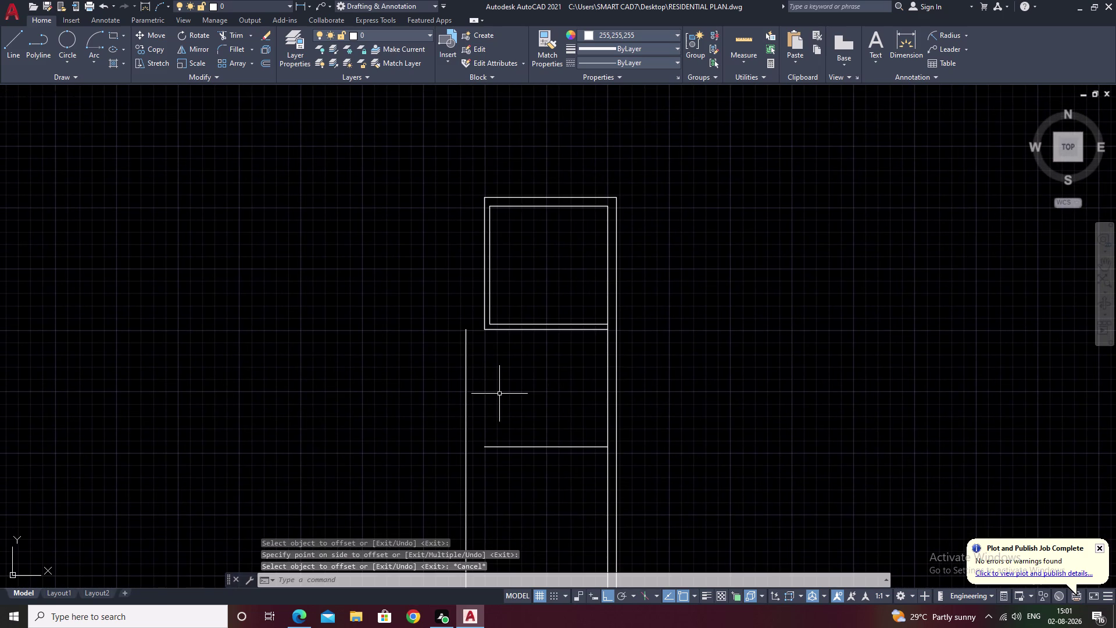
text(ex)
key(space)
Extend the new cross line toward the left wall line.
click(525, 447)
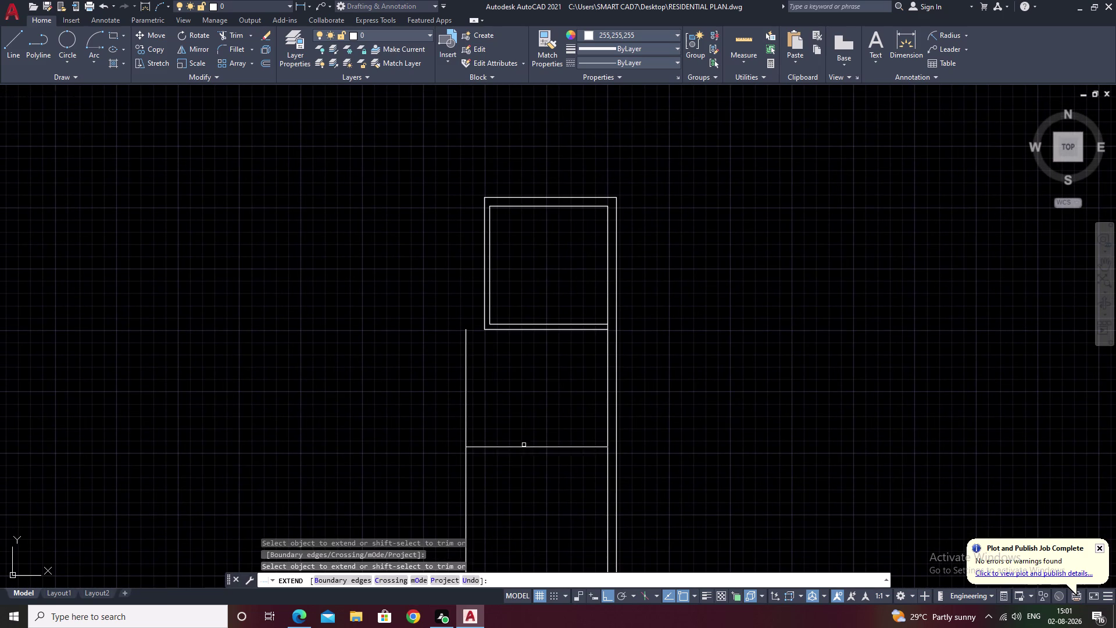
key(Escape)
scroll(up, 3)
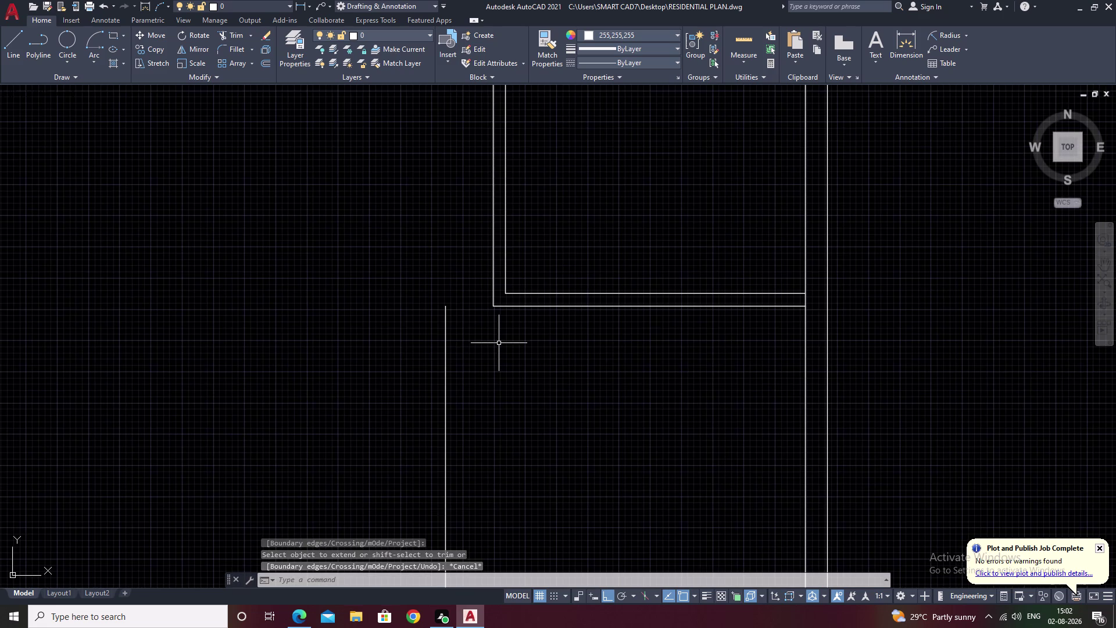
key(space)
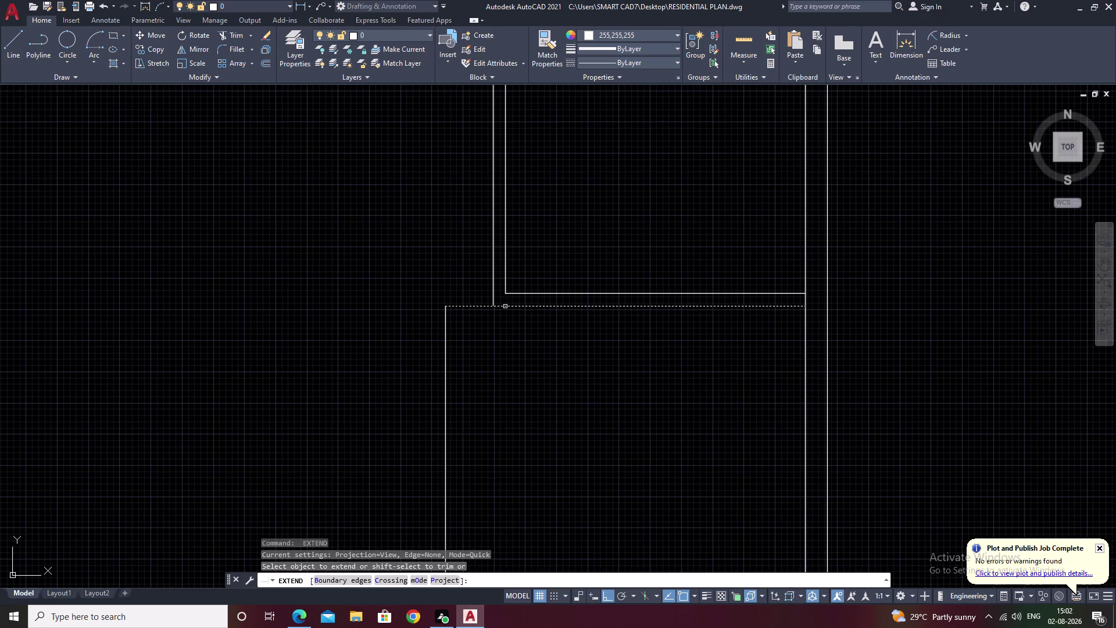
click(506, 307)
key(Escape)
Offset the upper and left wall lines 5 to the outer side.
text(o)
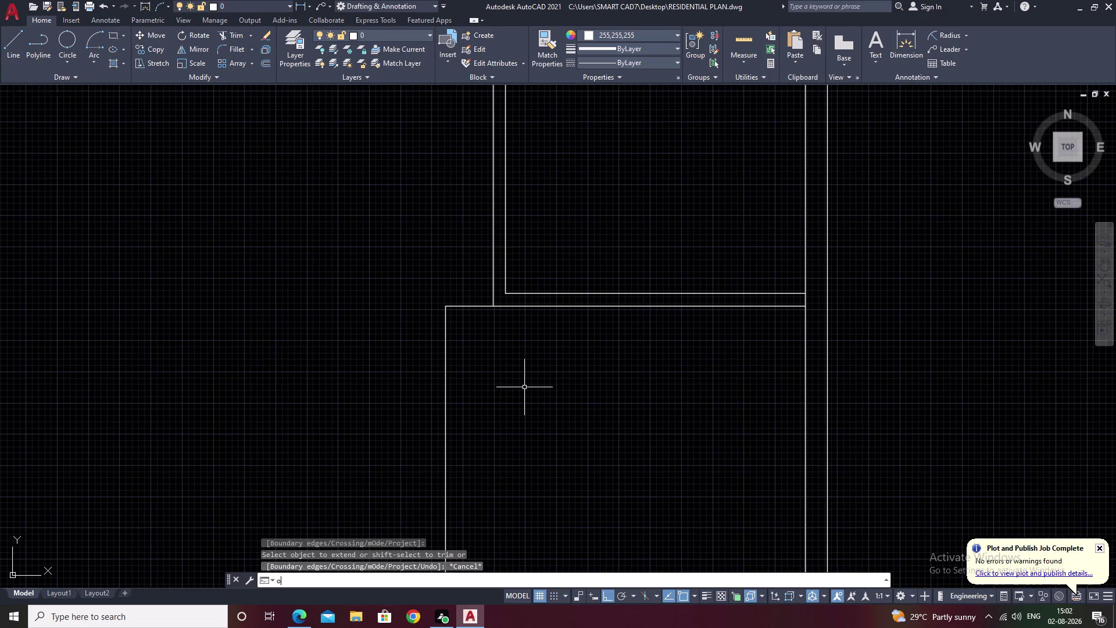
key(space)
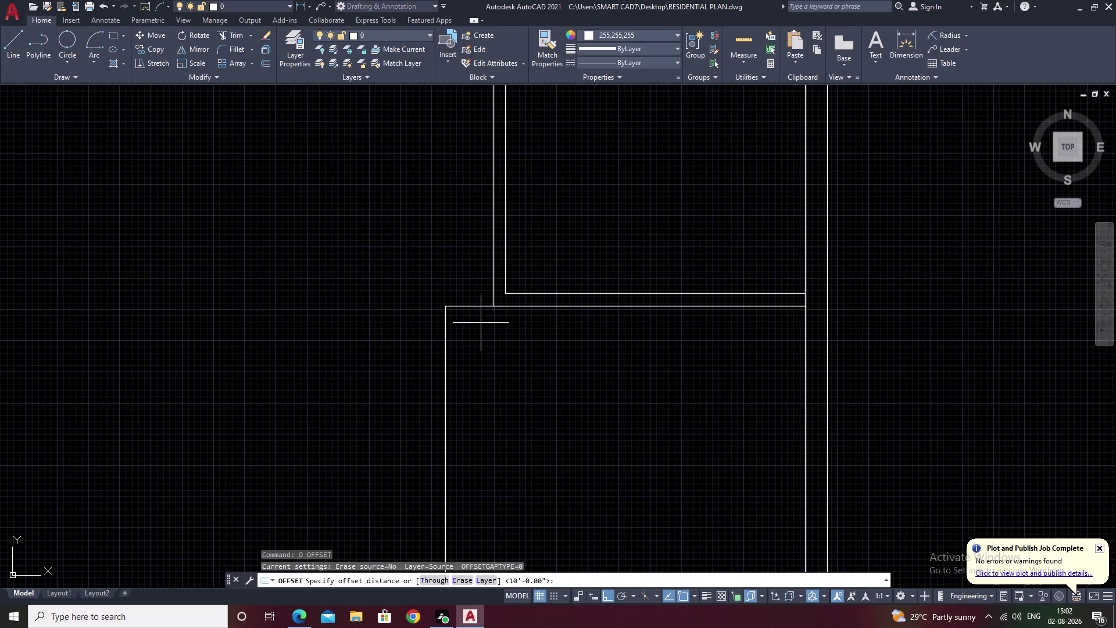
text(5)
key(space)
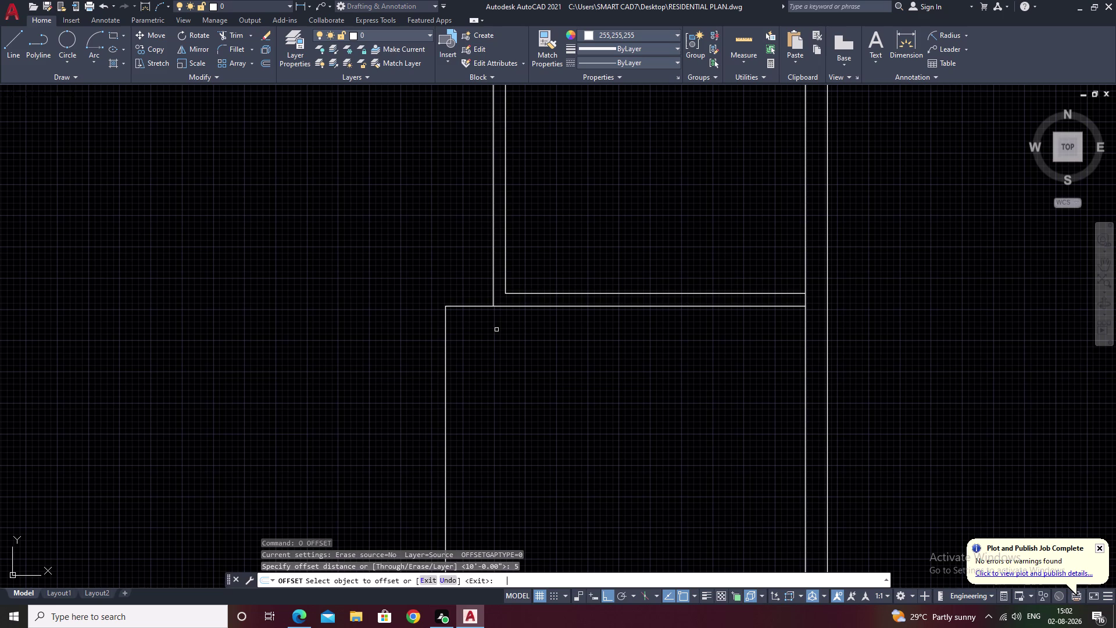
click(471, 307)
click(466, 273)
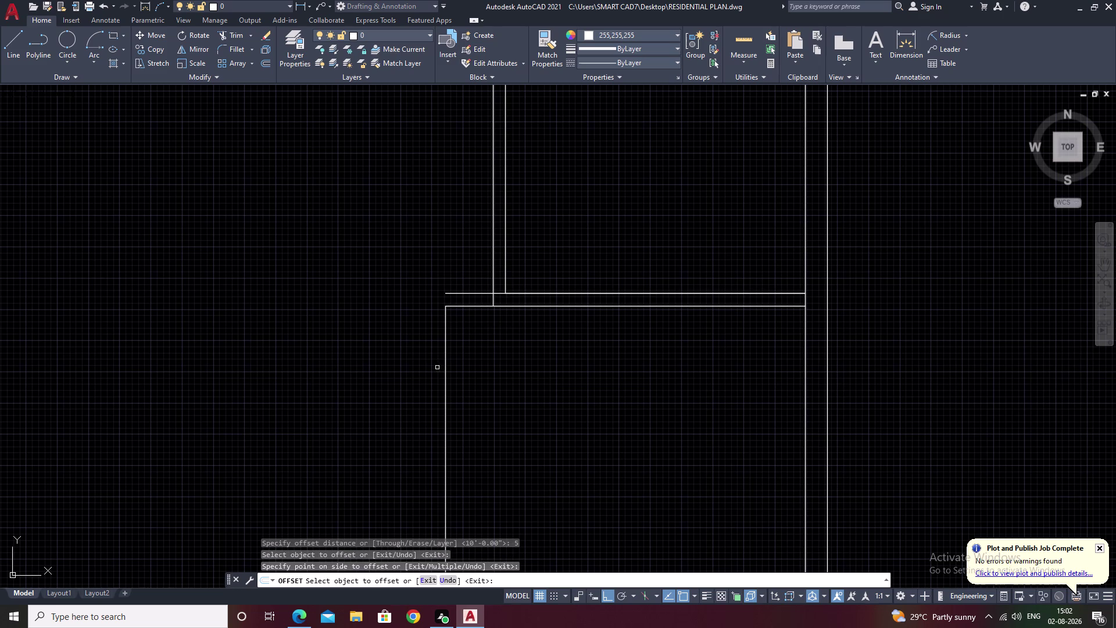
click(445, 365)
click(418, 373)
Offset the lower cross line 5 below itself.
scroll(down, 3)
middle_drag(415, 375, 430, 310)
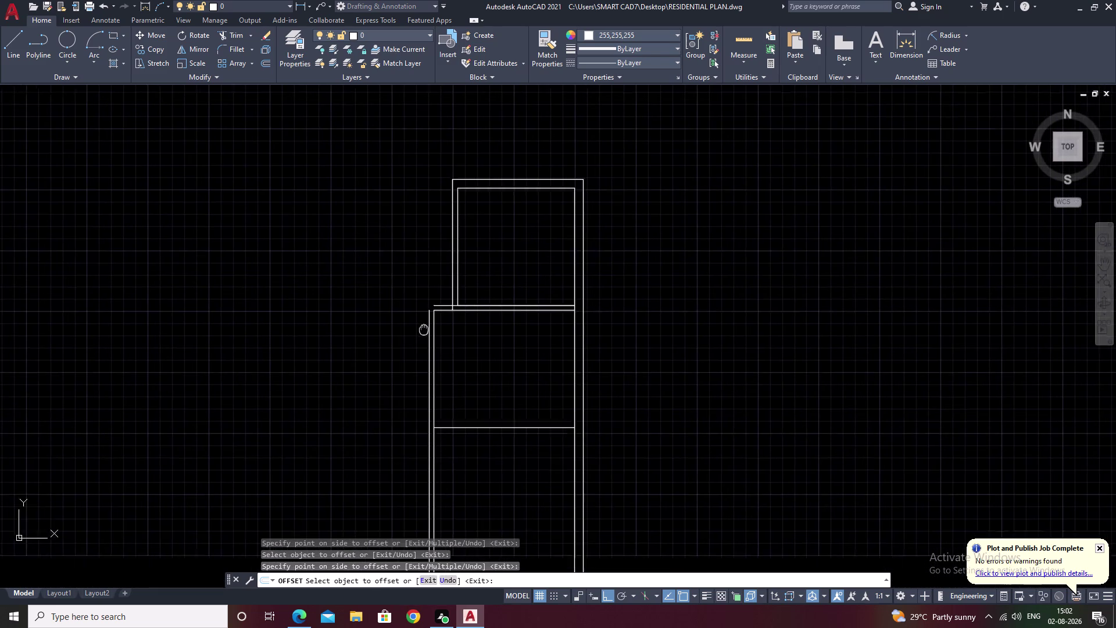
middle_drag(430, 310, 430, 309)
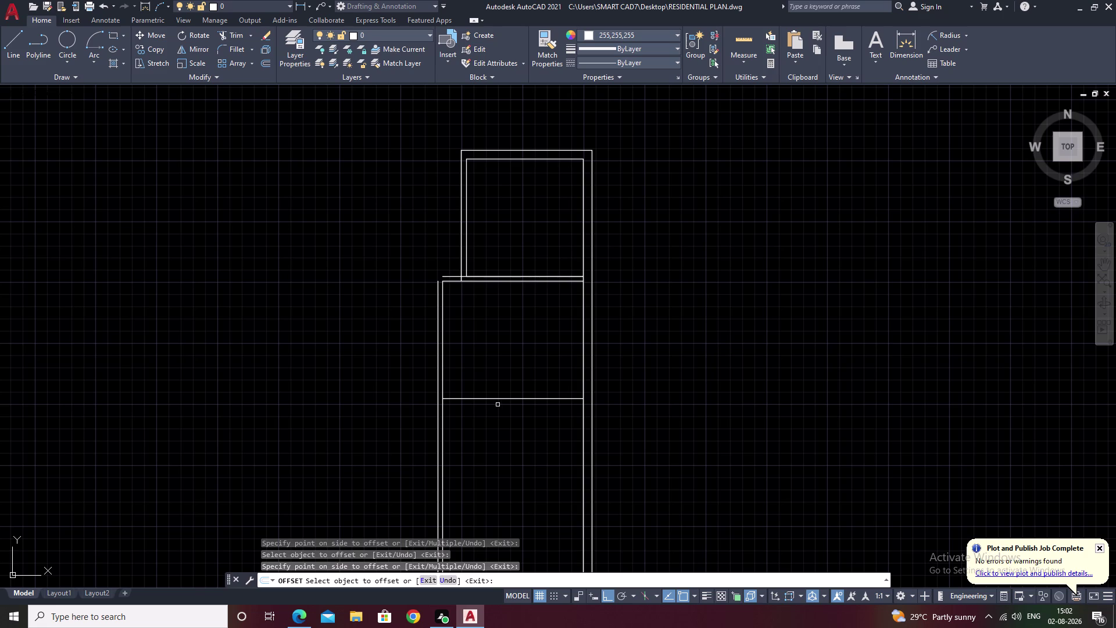
click(508, 398)
click(508, 421)
key(Escape)
Fillet the outer left line and lower line into a square corner.
text(tr)
key(space)
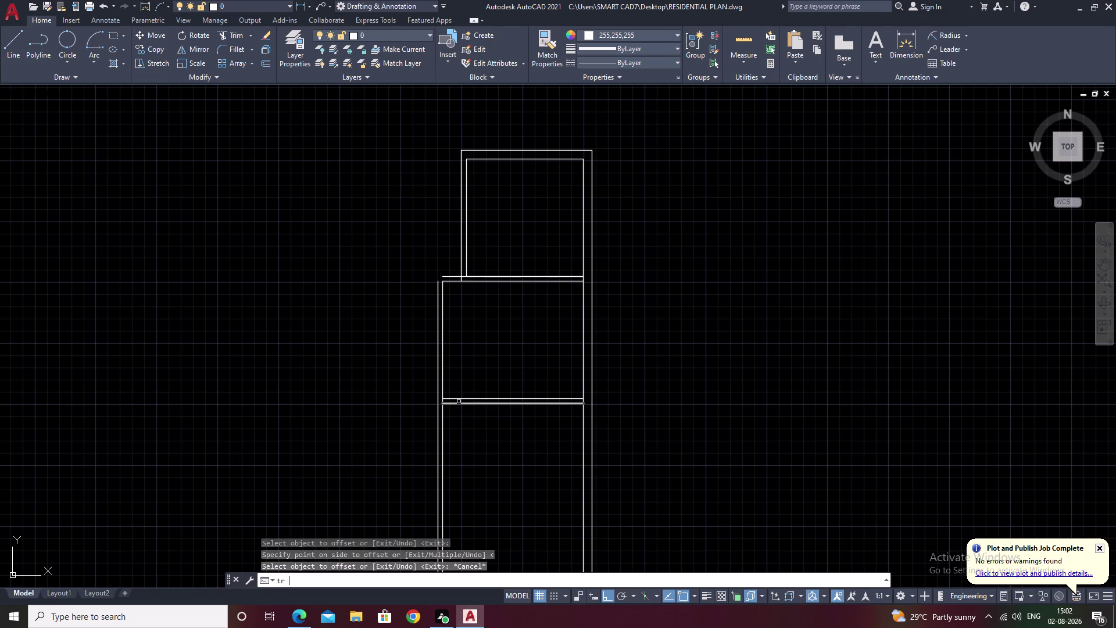
scroll(up, 3)
key(Escape)
text(f)
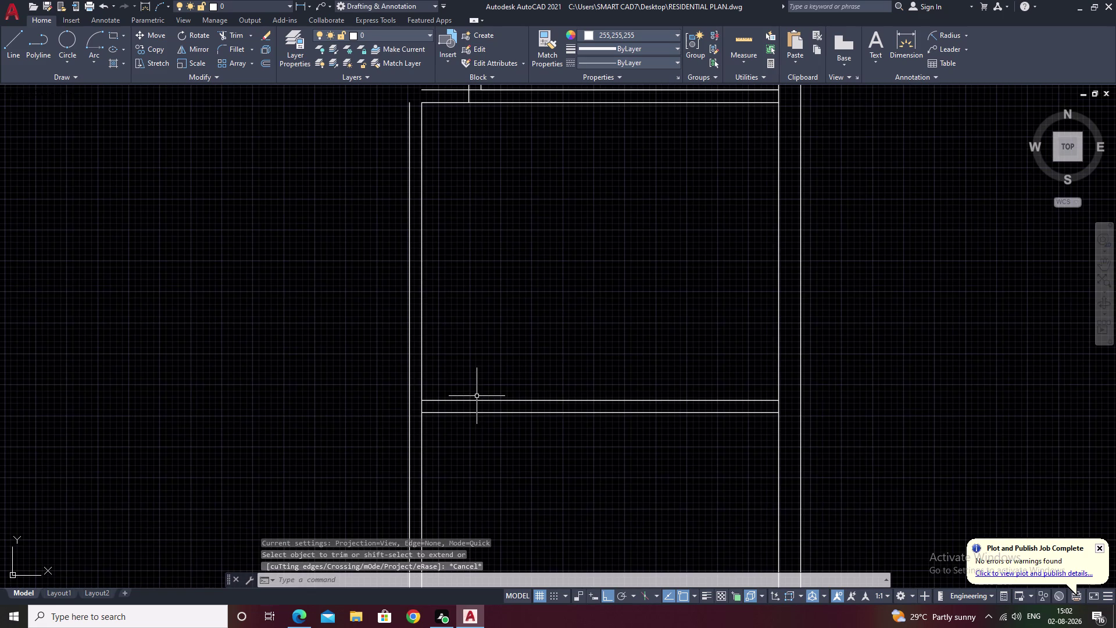
key(space)
click(453, 414)
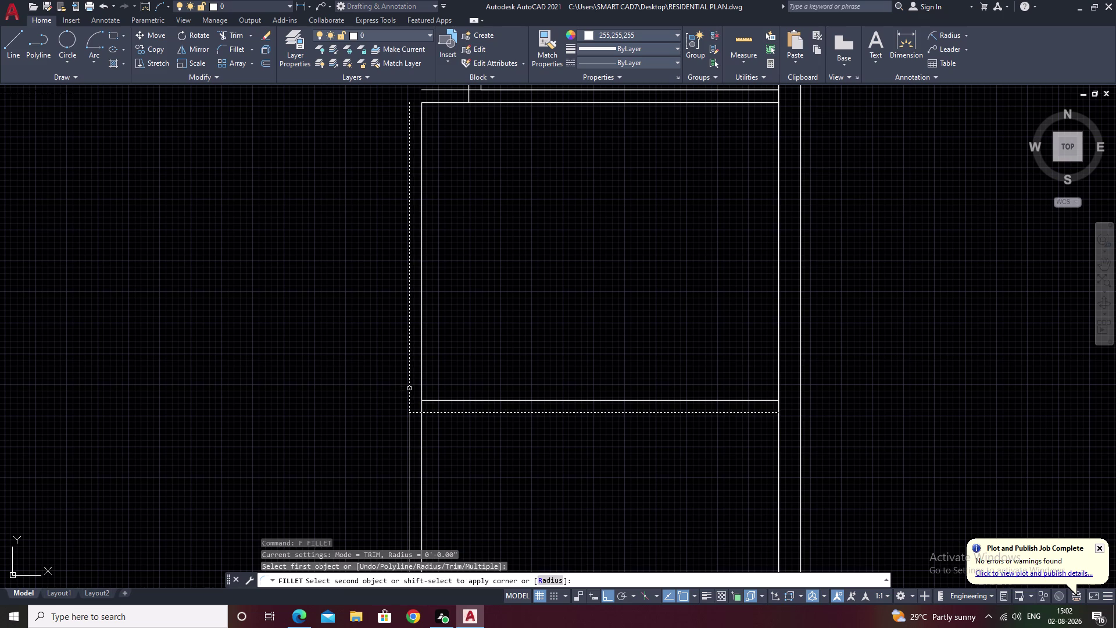
click(409, 388)
key(Escape)
Trim away the excess line ends at the bottom of the frame.
text(tr)
key(space)
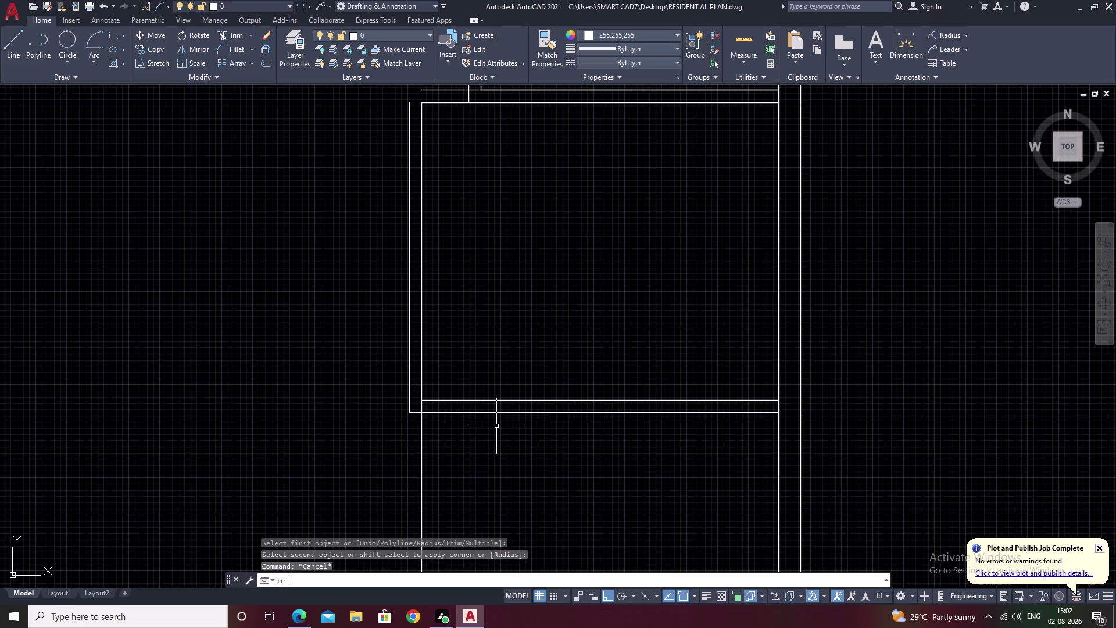
drag(536, 464, 383, 476)
scroll(down, 3)
middle_drag(431, 430, 465, 401)
key(space)
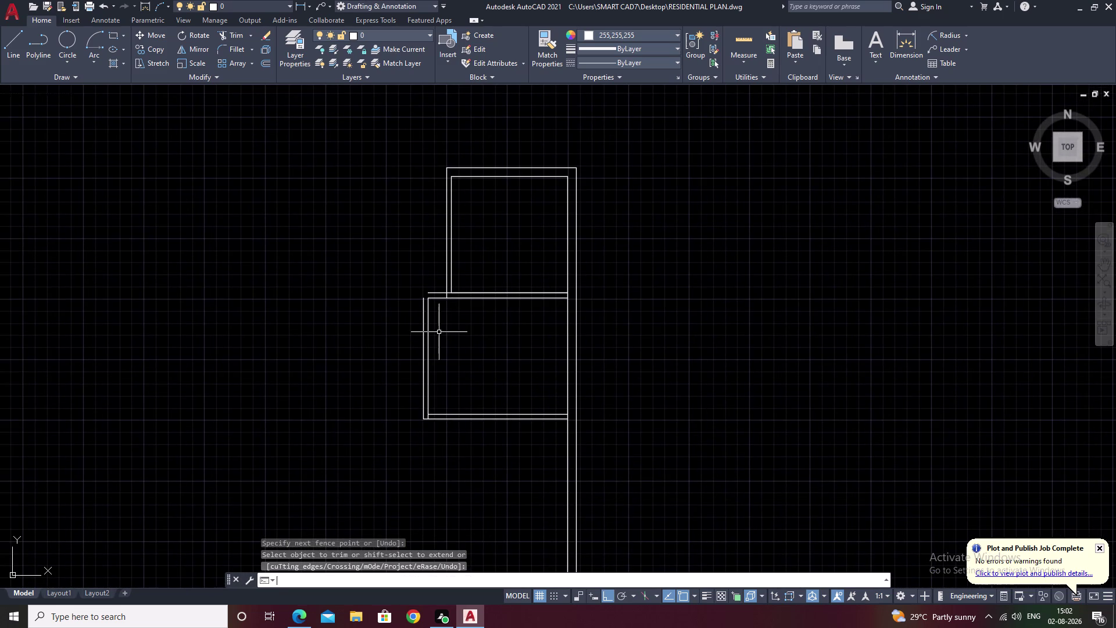
Fillet the outer vertical and upper horizontal lines into a square corner.
text(f)
key(space)
scroll(up, 3)
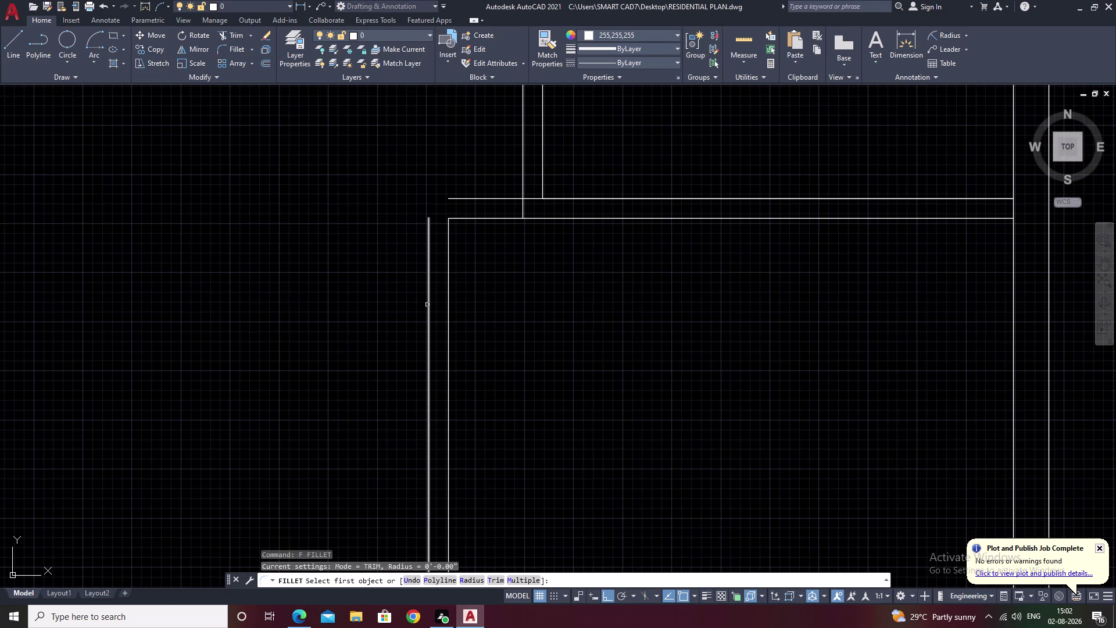
click(428, 305)
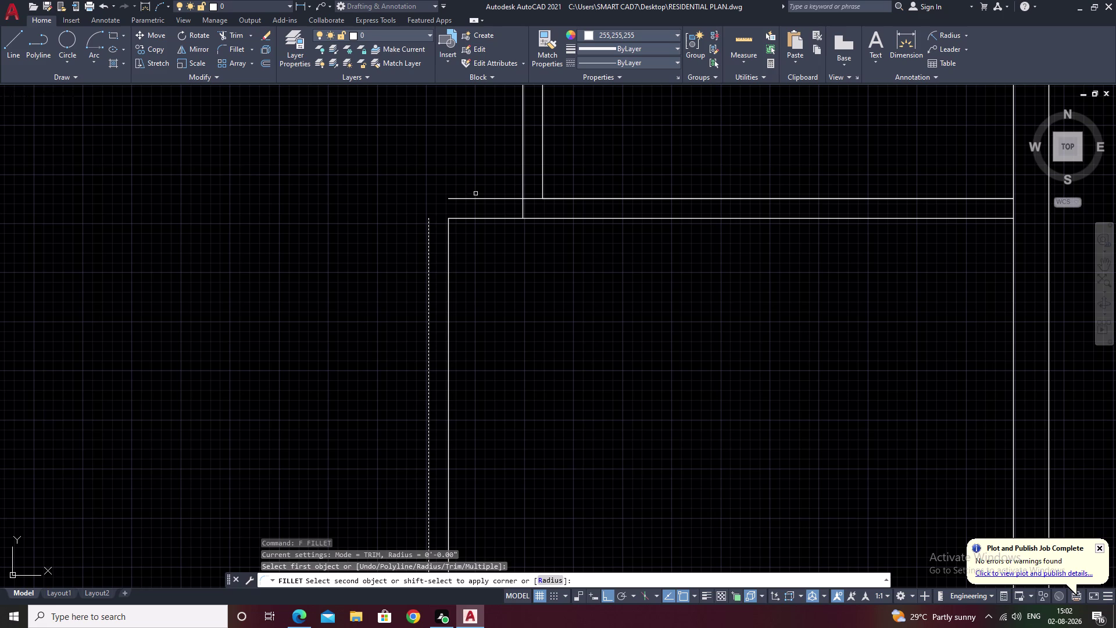
click(473, 199)
key(Escape)
scroll(down, 3)
middle_drag(552, 349, 552, 348)
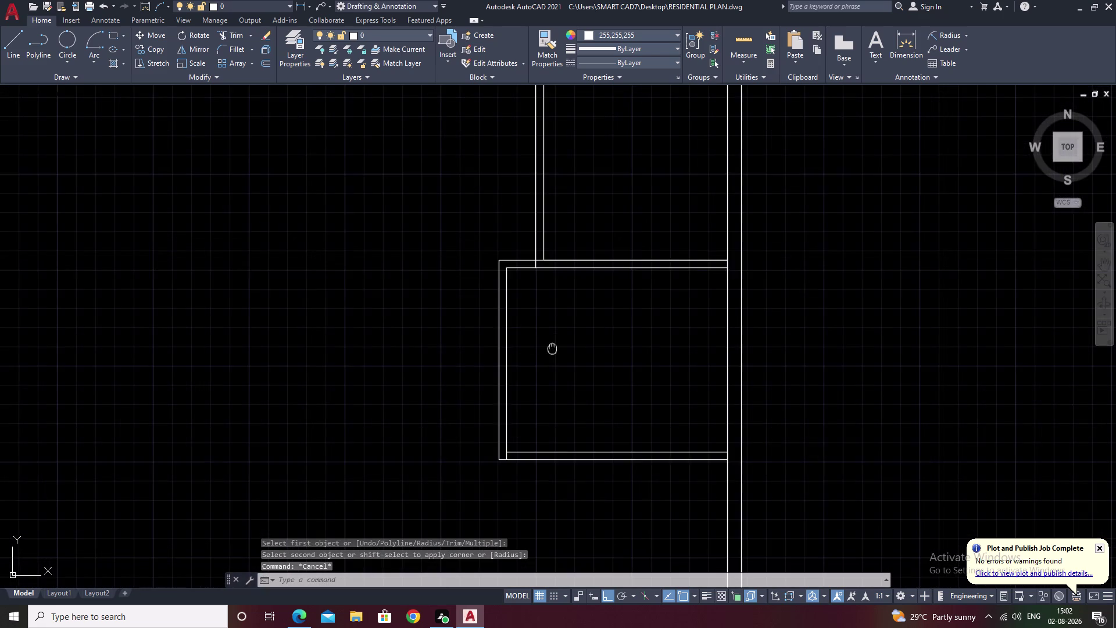
middle_drag(553, 348, 549, 265)
middle_drag(558, 322, 551, 264)
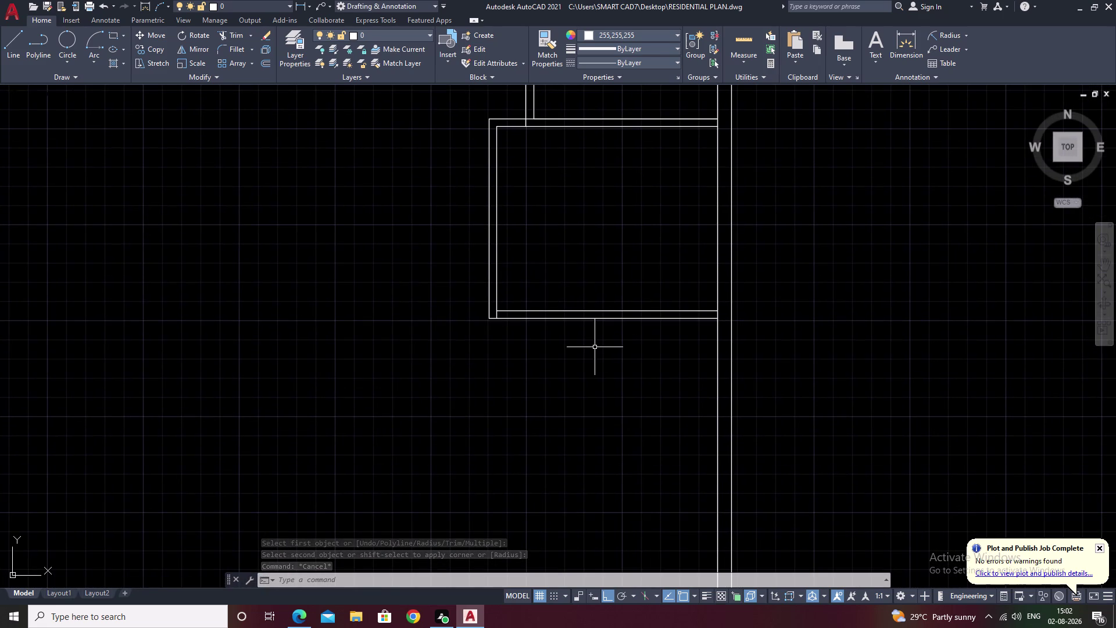
middle_drag(600, 354, 567, 312)
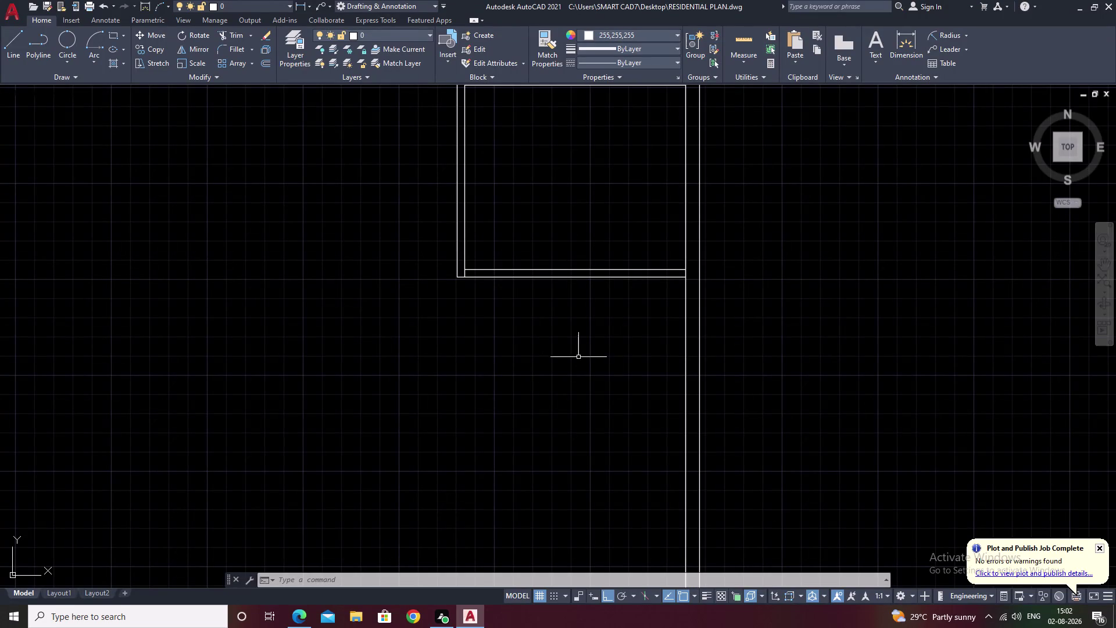
middle_drag(597, 328, 489, 395)
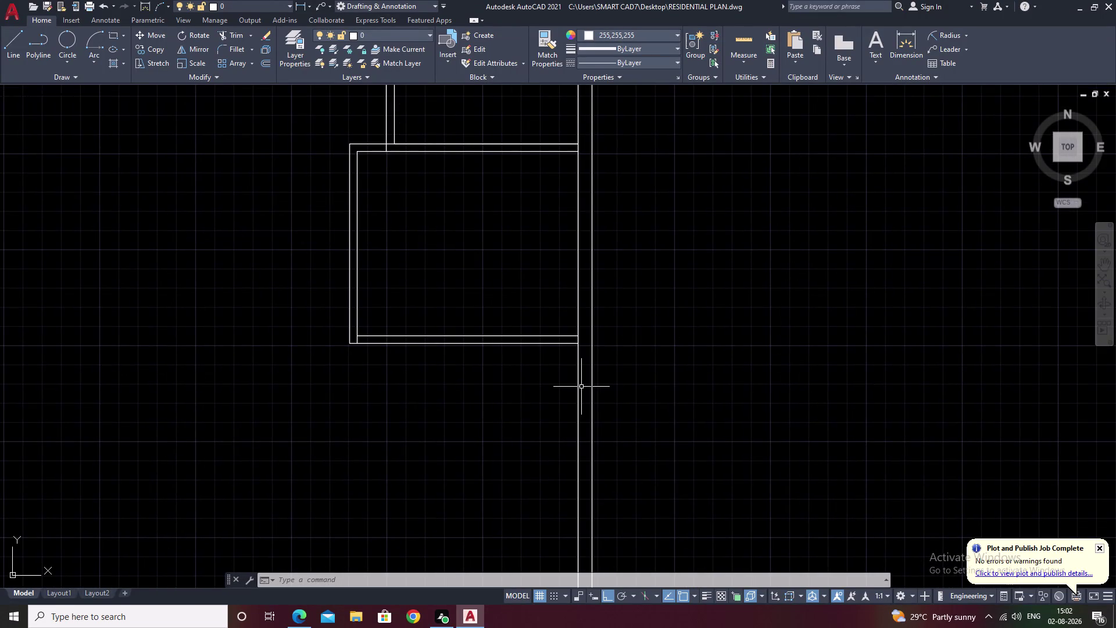
scroll(up, 3)
middle_drag(559, 396, 565, 346)
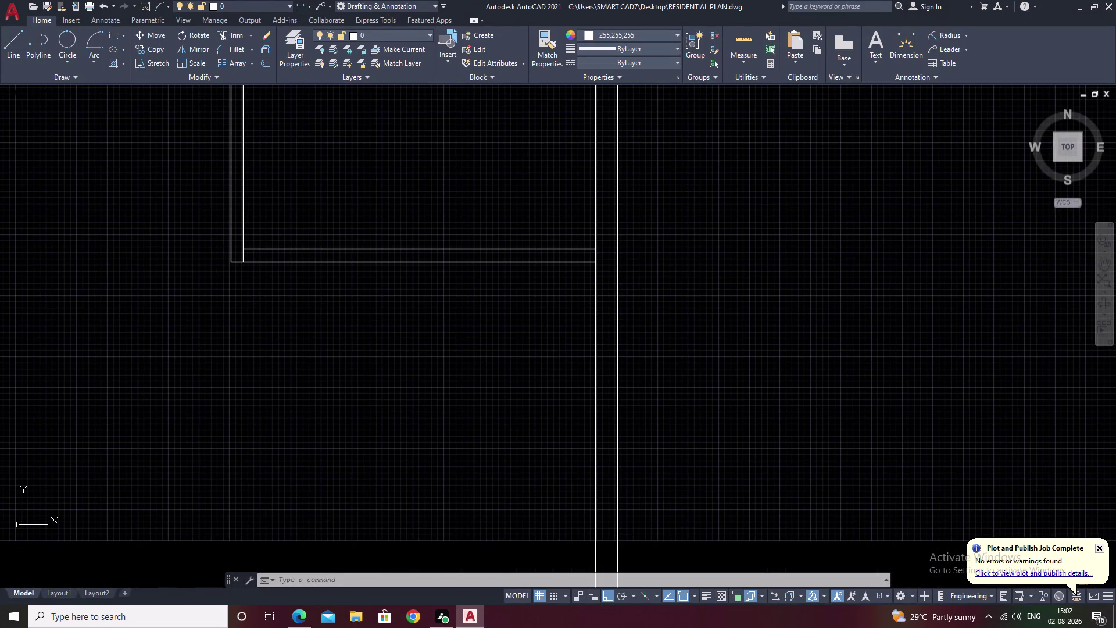
text(br)
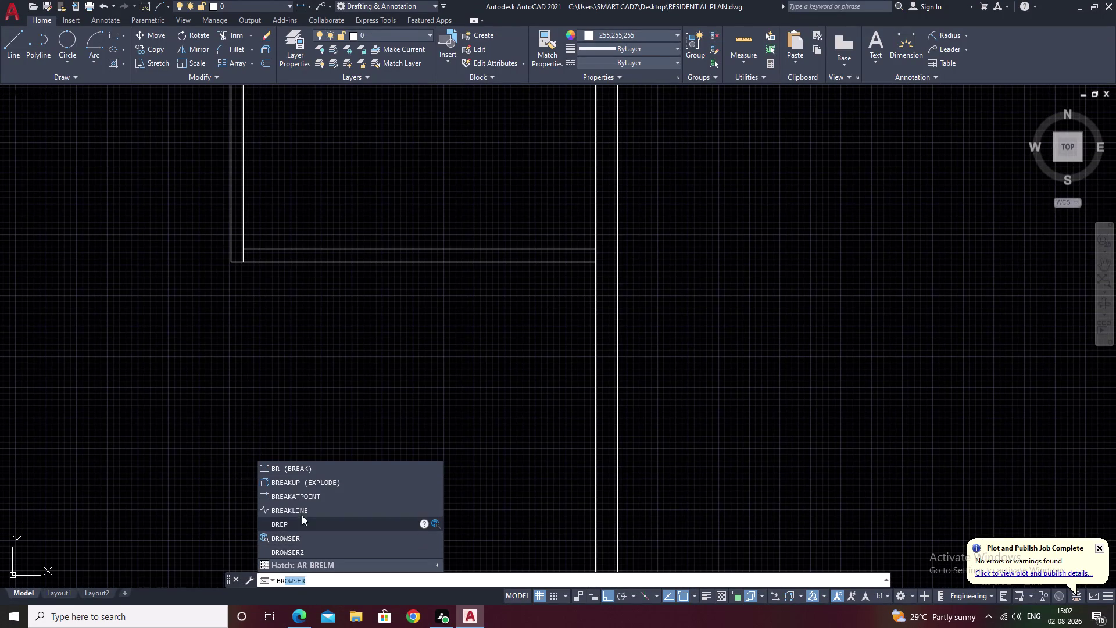
Break the right wall line at the room's corner.
click(306, 496)
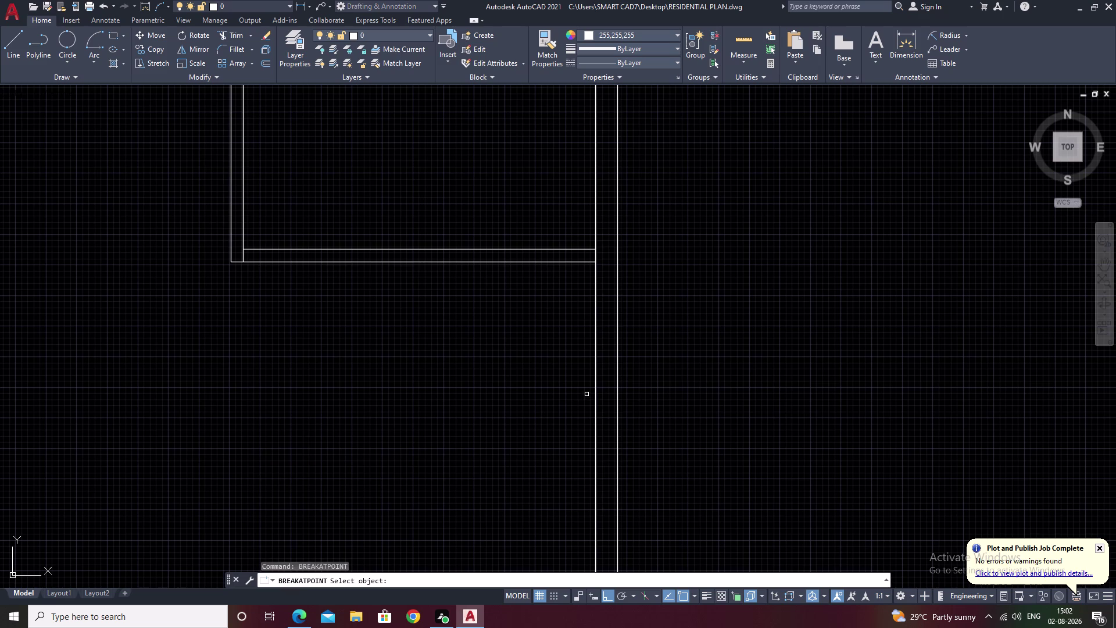
click(596, 391)
click(599, 264)
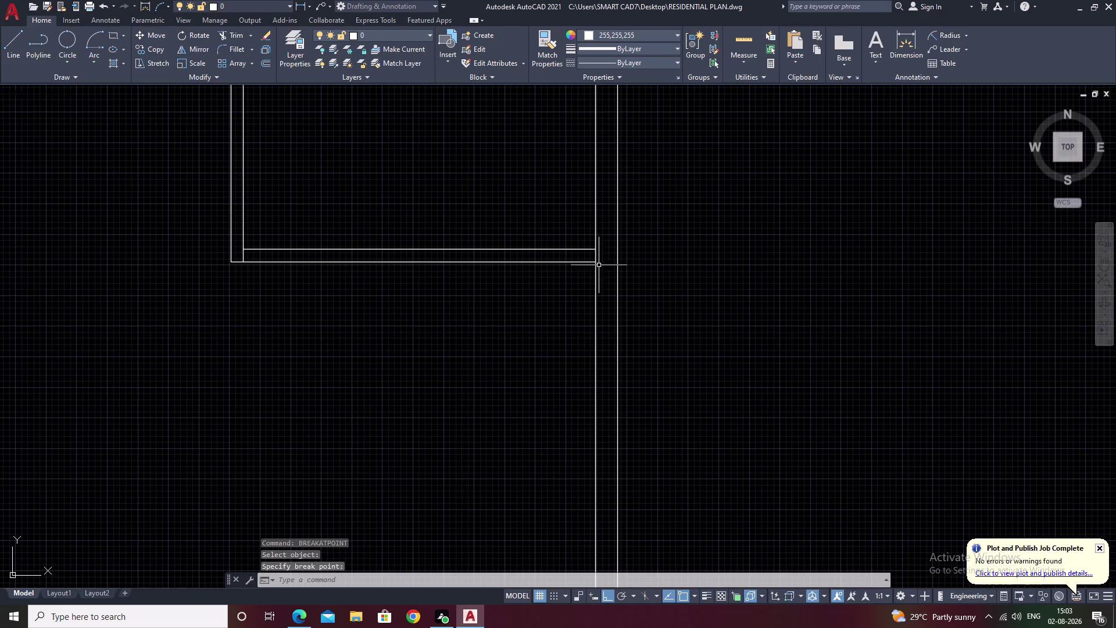
key(Escape)
Offset the right wall line 10 feet to the left.
key(o)
key(space)
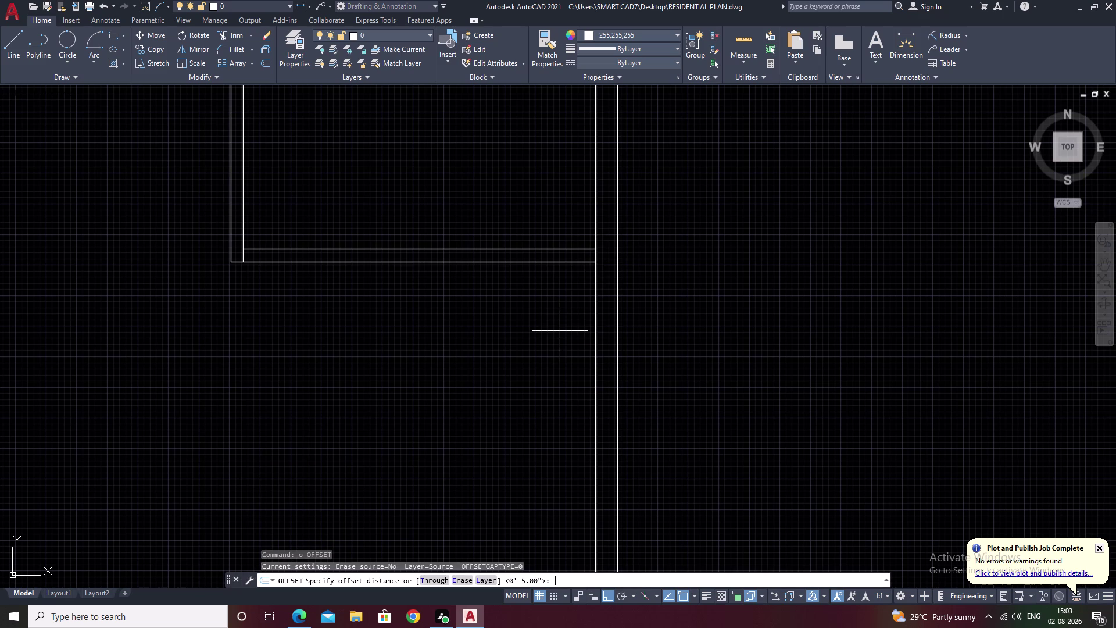
text(10)
text(')
key(space)
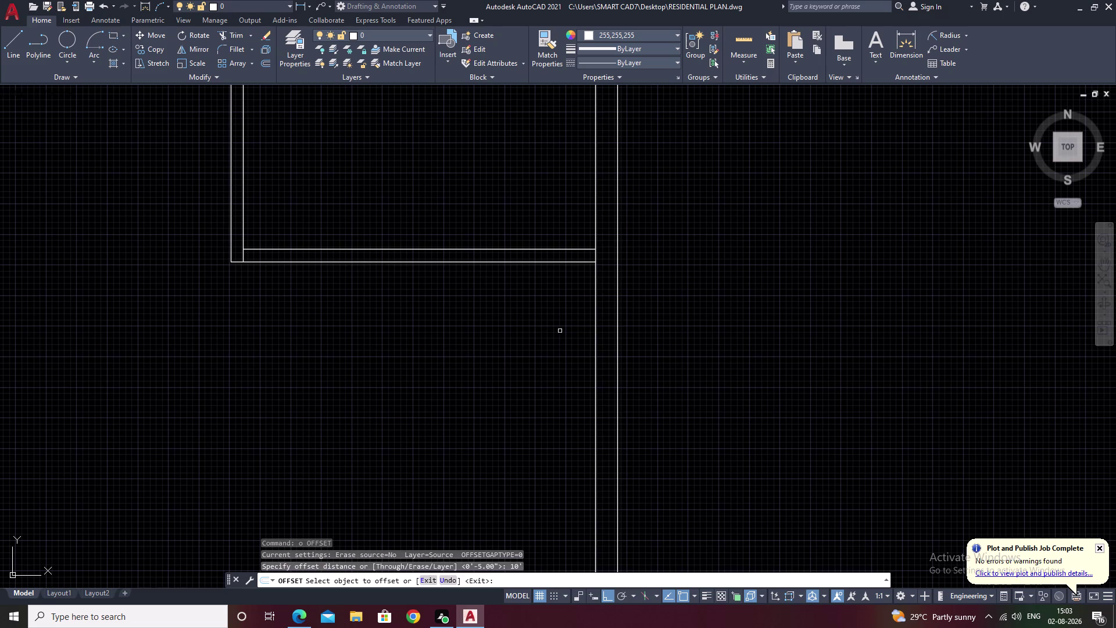
click(597, 328)
click(378, 340)
key(Escape)
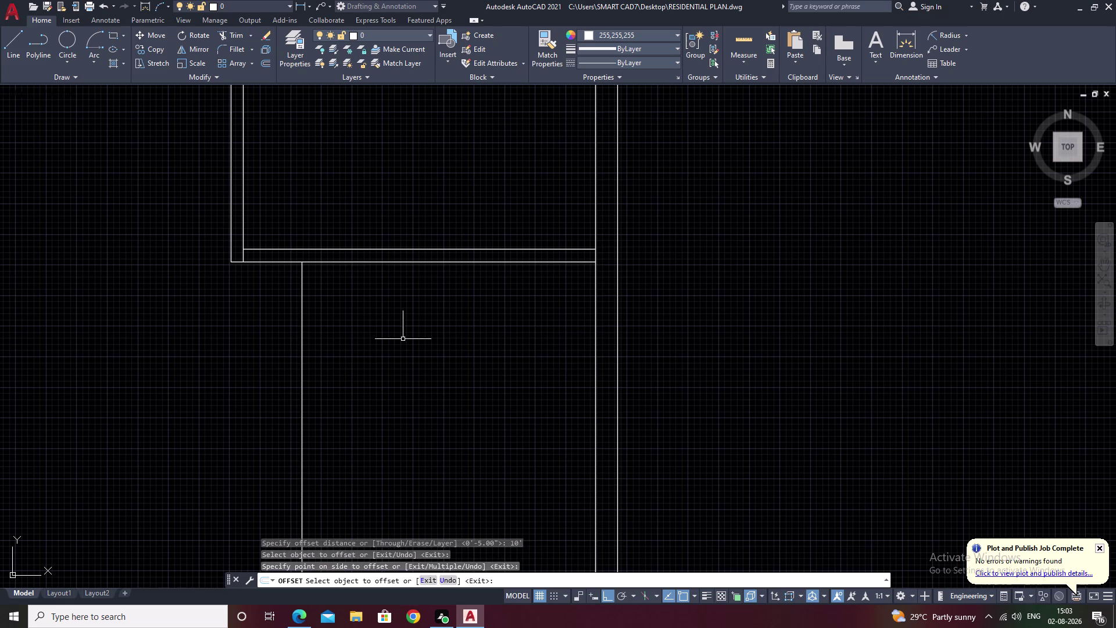
Offset the room's lower wall line 5 feet downward.
key(5)
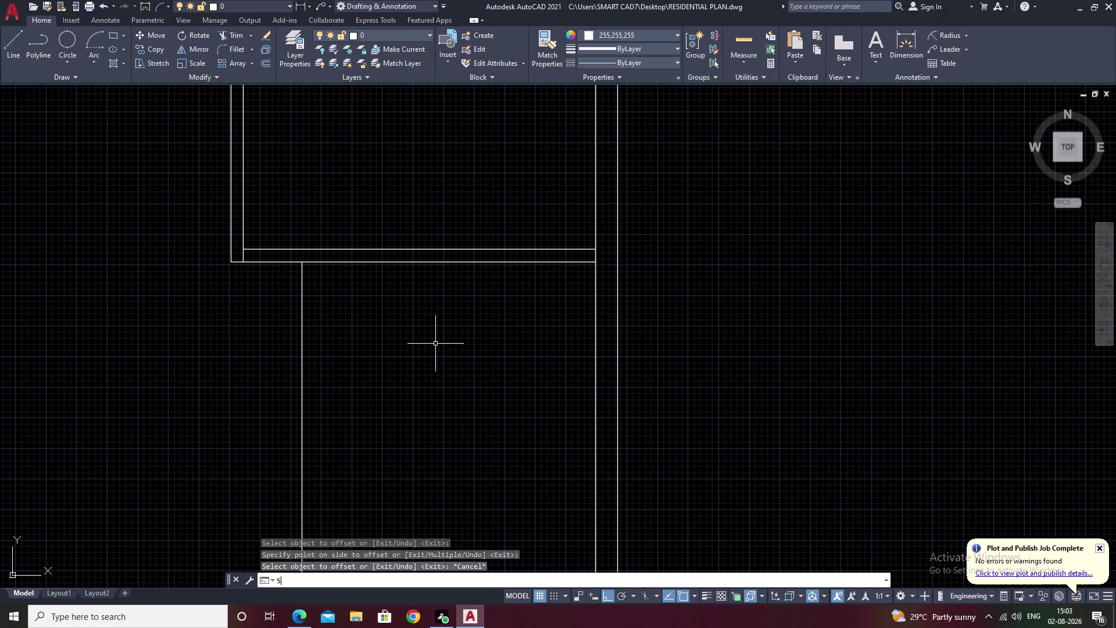
key(BackSpace)
text(o)
key(space)
text(5')
key(space)
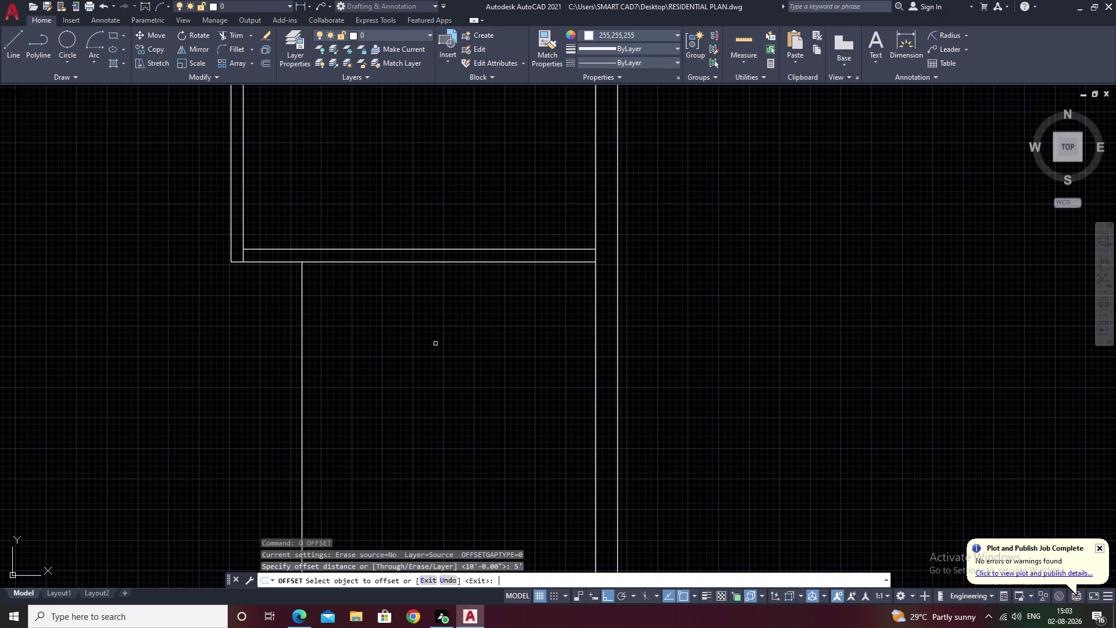
click(440, 264)
click(444, 264)
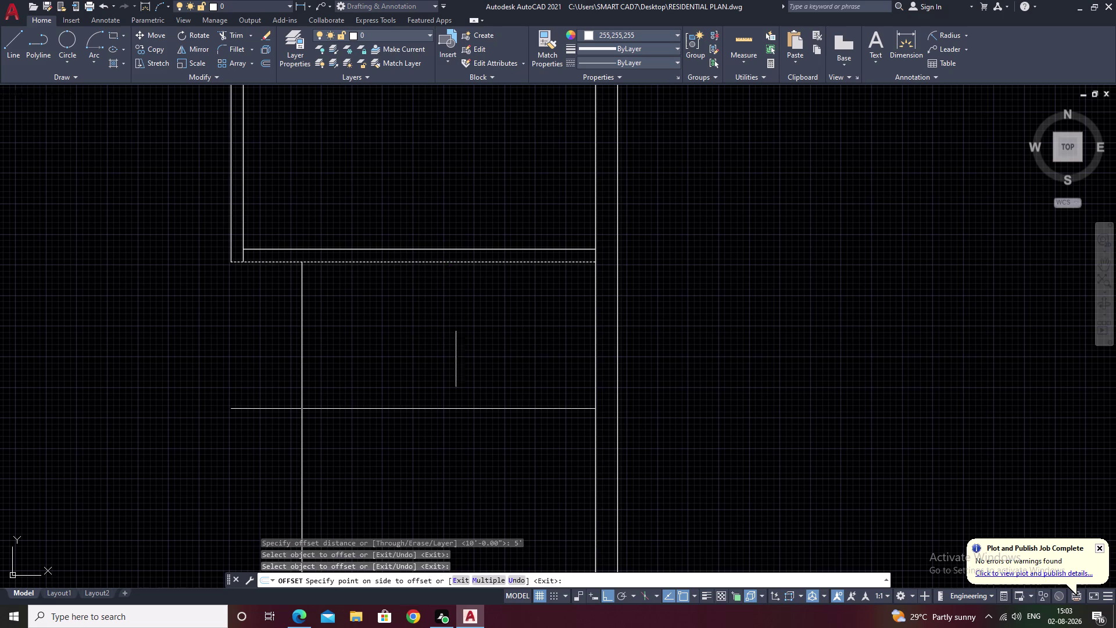
click(452, 438)
key(Escape)
Trim the new horizontal line's left overhang and the vertical line below the corner.
text(tr)
key(space)
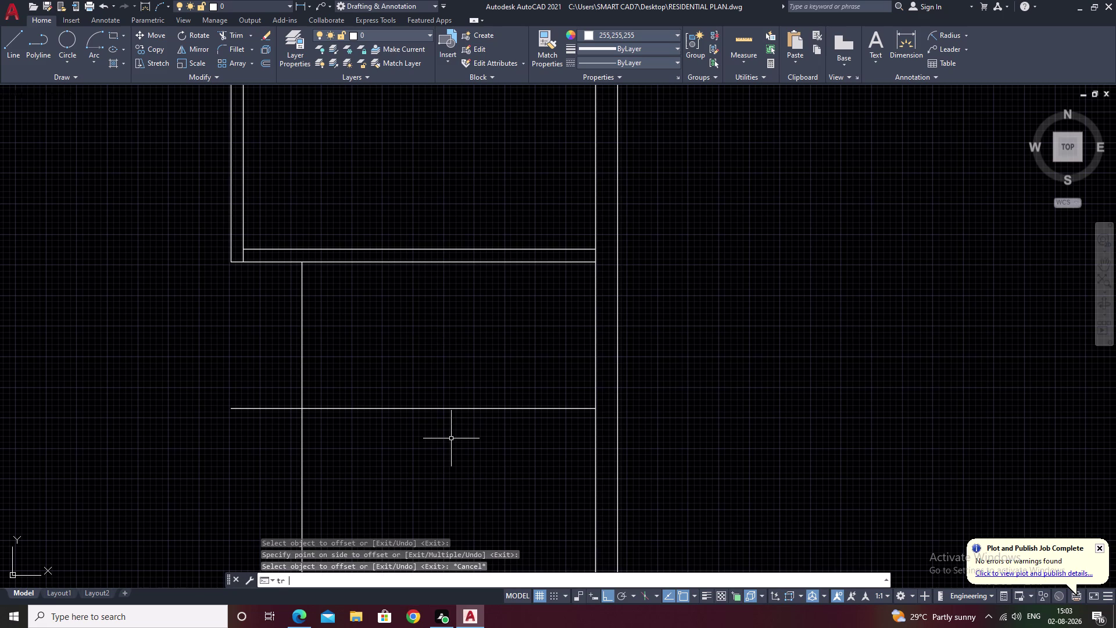
drag(275, 384, 290, 439)
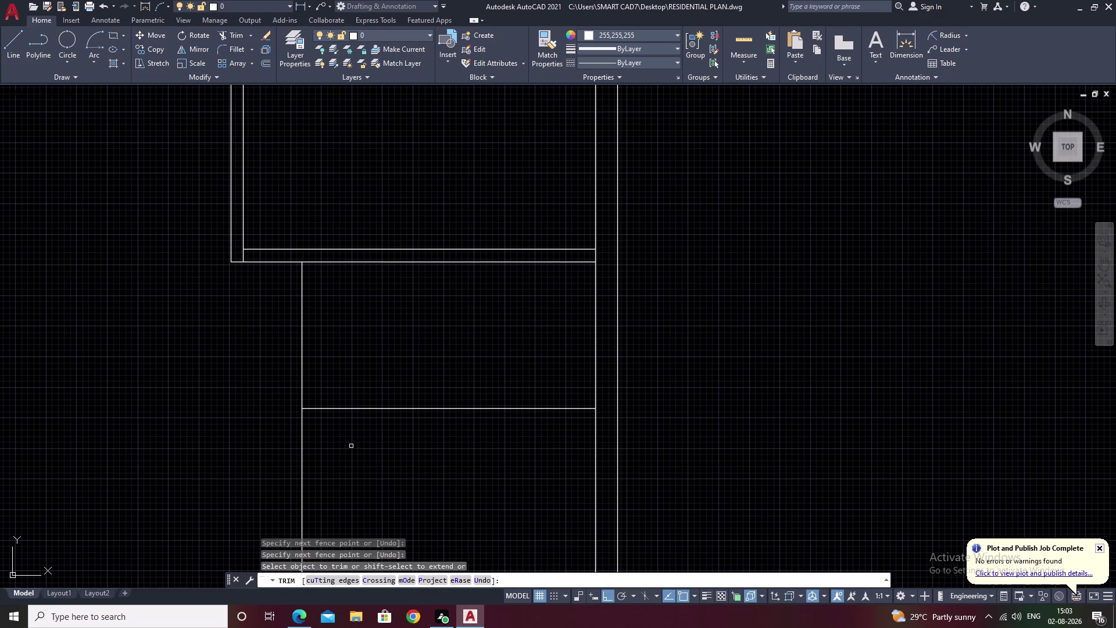
drag(358, 446, 245, 437)
key(Escape)
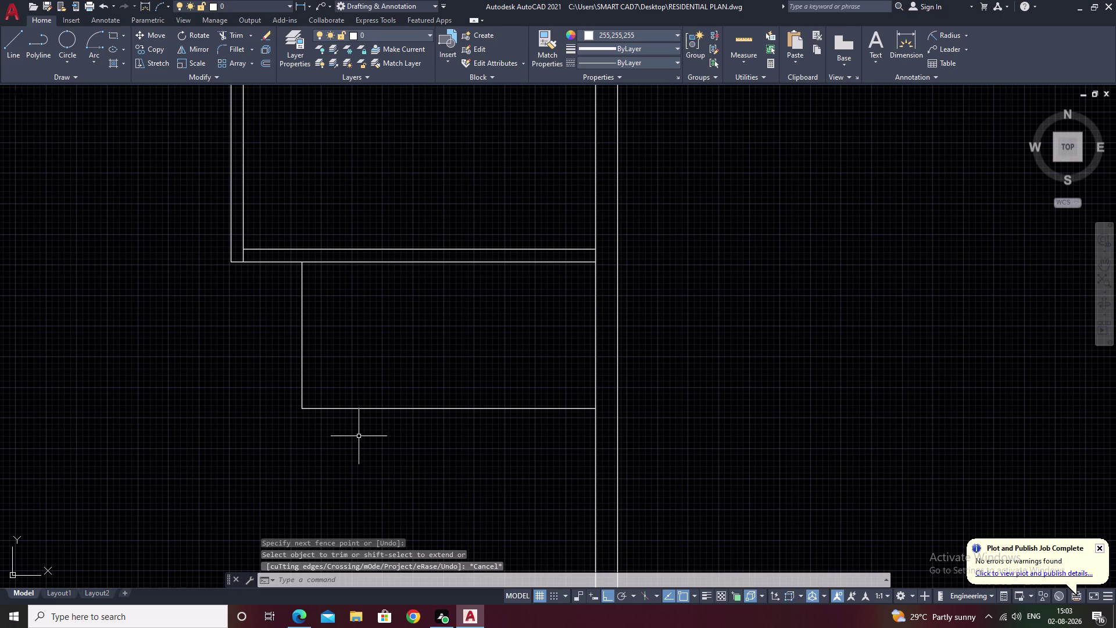
Offset the bottom wall 5 inches, then undo the misplaced copy.
text(o)
key(space)
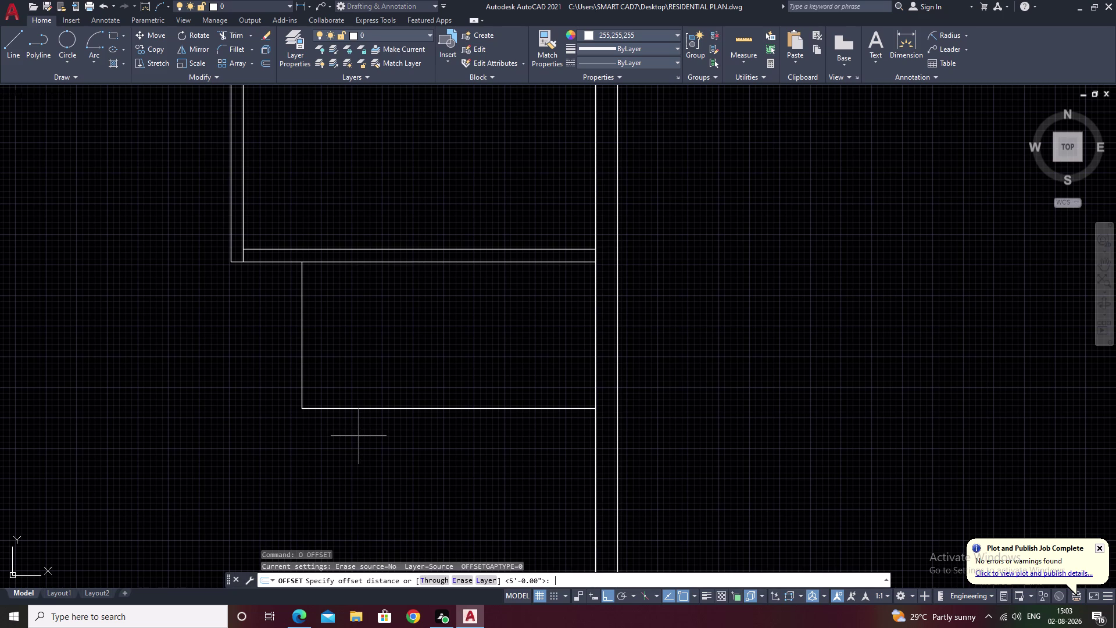
text(5)
key(space)
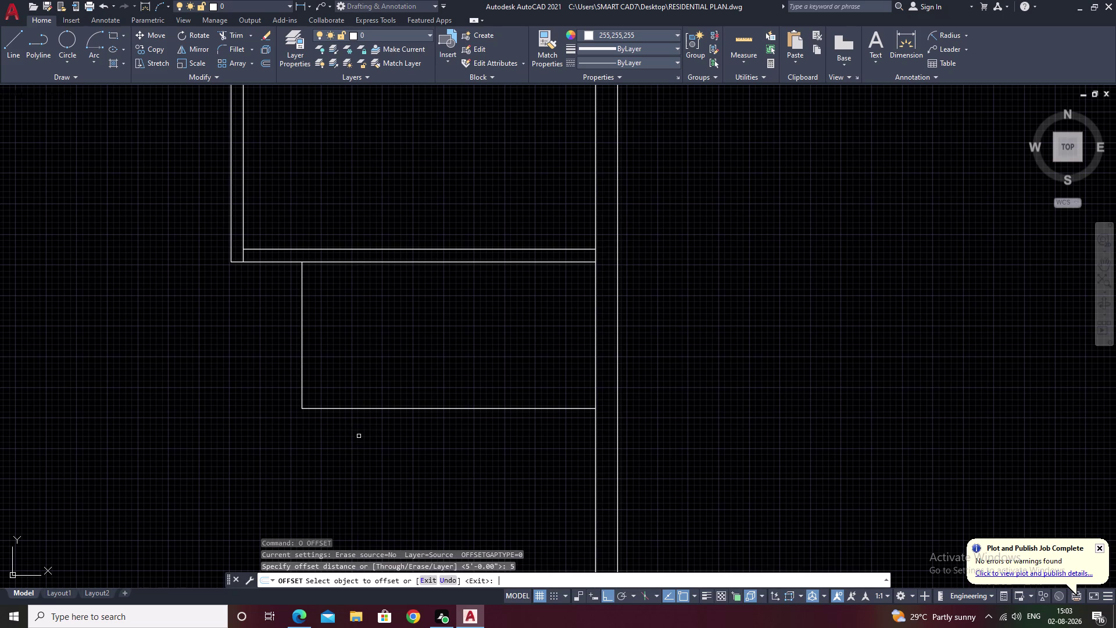
click(436, 408)
click(435, 451)
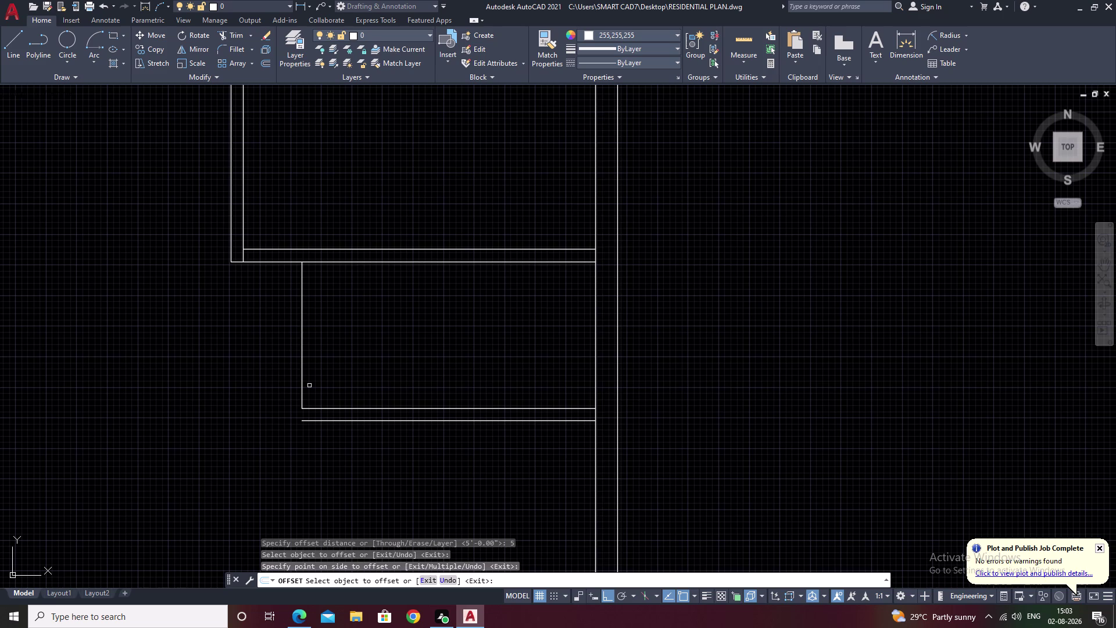
key(ctrl+z)
key(Escape)
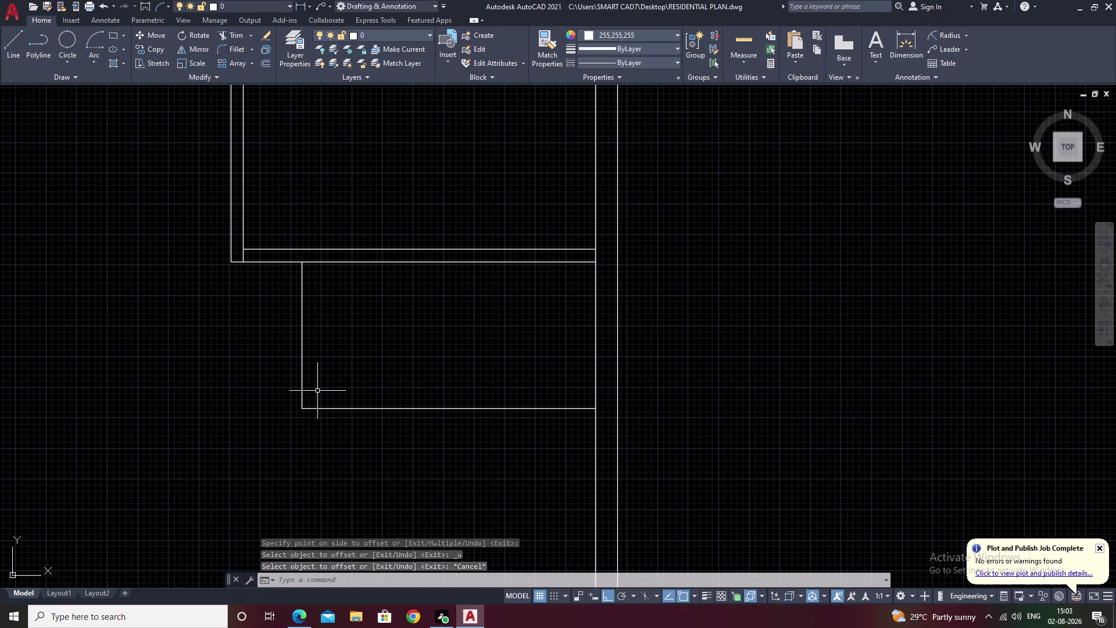
Offset the lower room's bottom and left walls 5 inches outward.
text(o)
key(space)
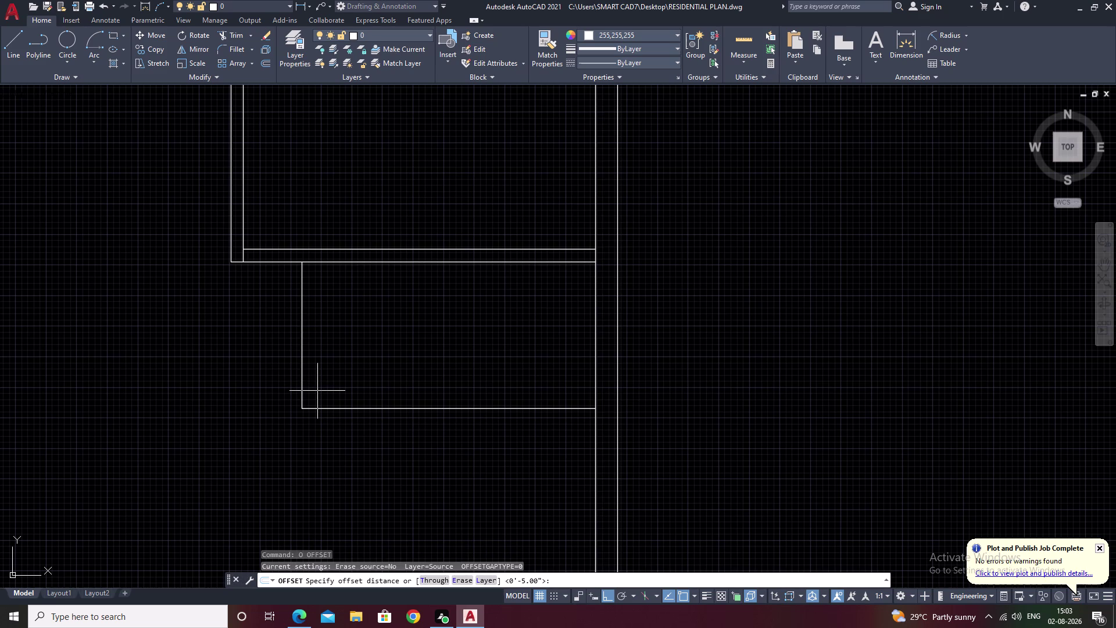
key(space)
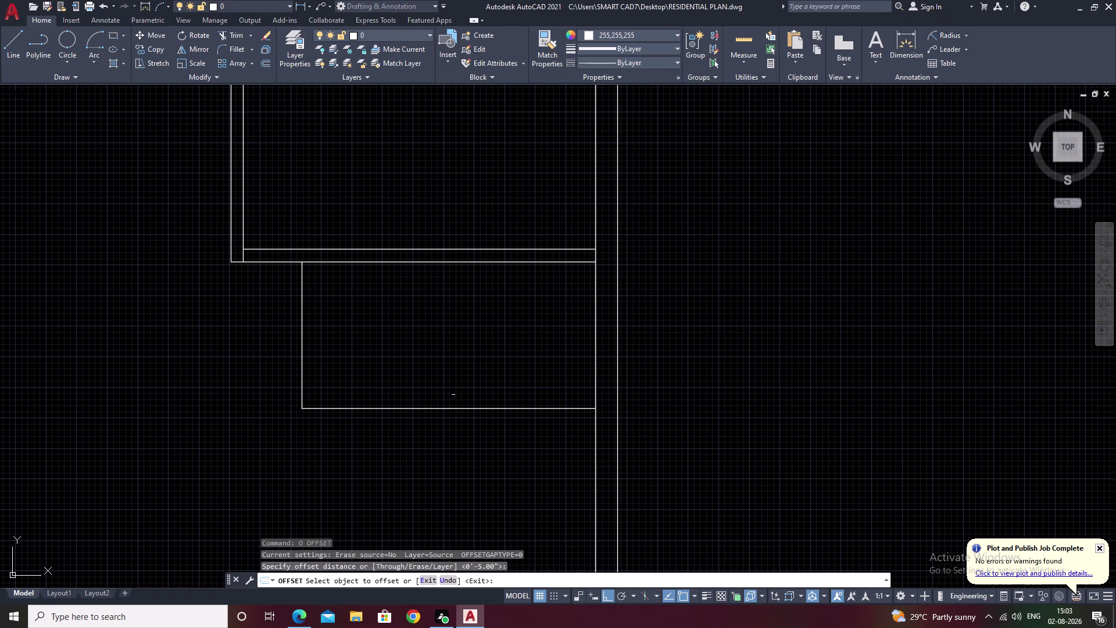
double_click(460, 409)
double_click(464, 473)
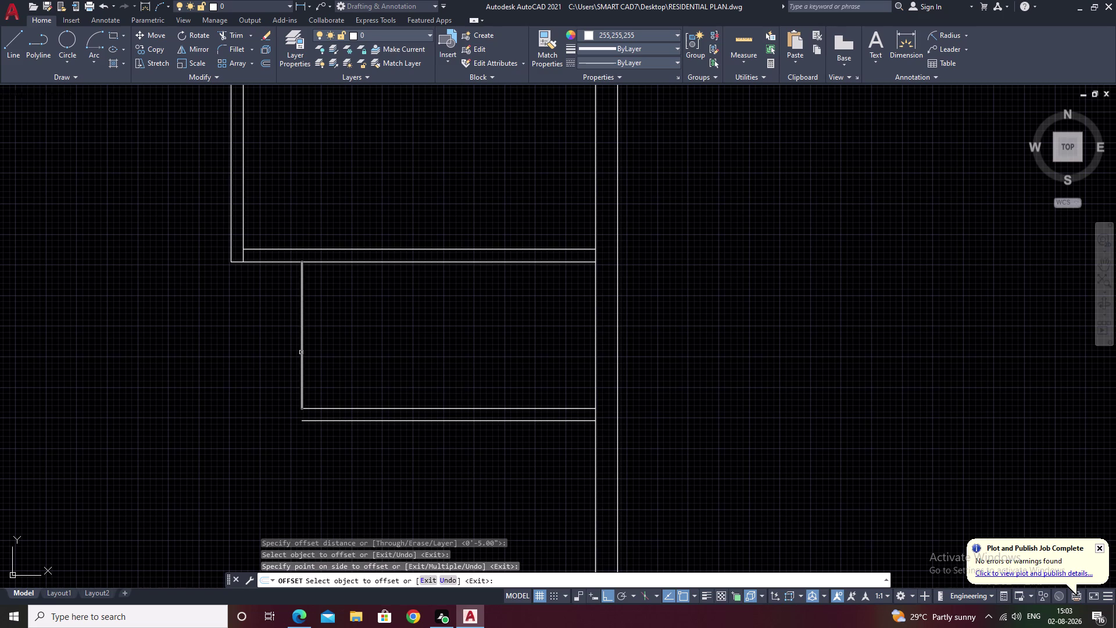
click(302, 352)
click(233, 351)
key(grave)
key(Escape)
key(Escape)
Fillet the outer left and bottom wall lines into a clean corner.
key(f)
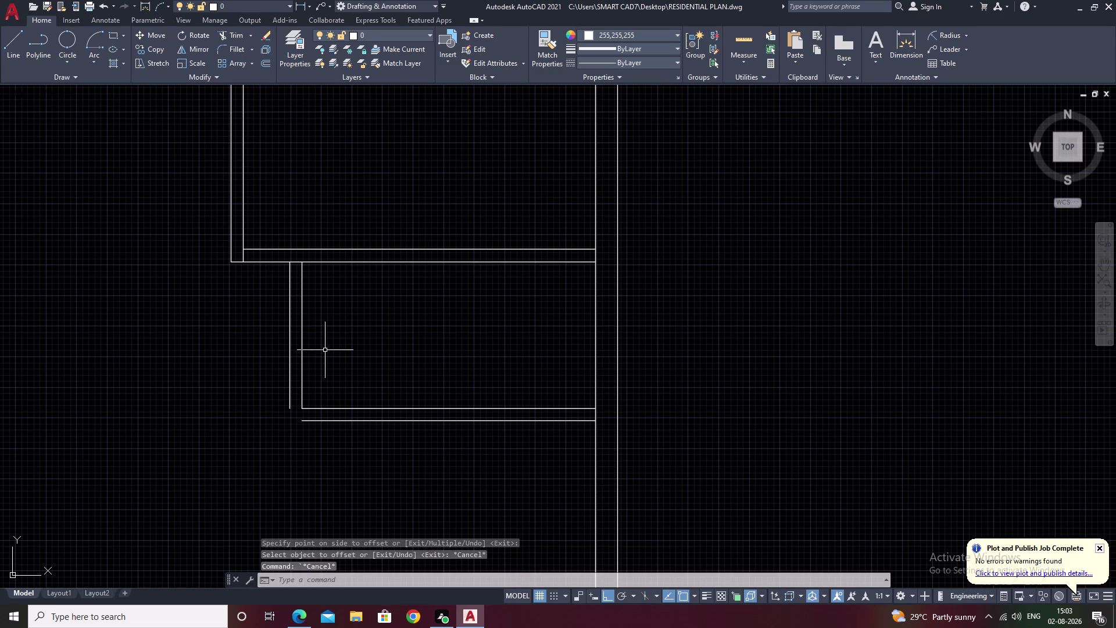
key(space)
click(340, 421)
click(290, 395)
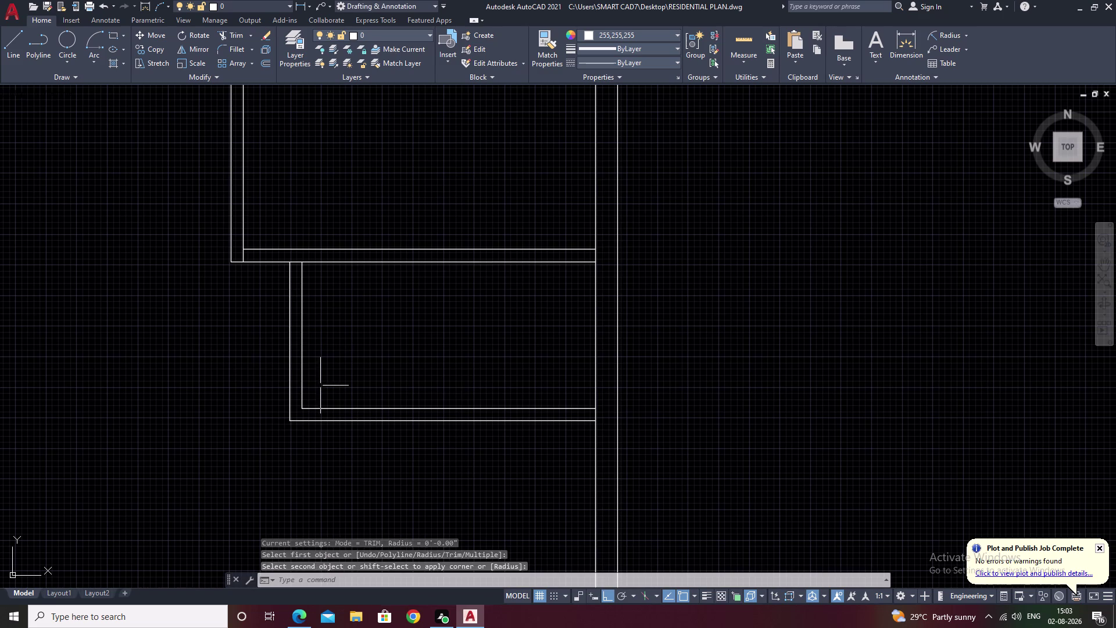
key(Escape)
middle_drag(416, 457, 430, 403)
middle_drag(472, 423, 418, 432)
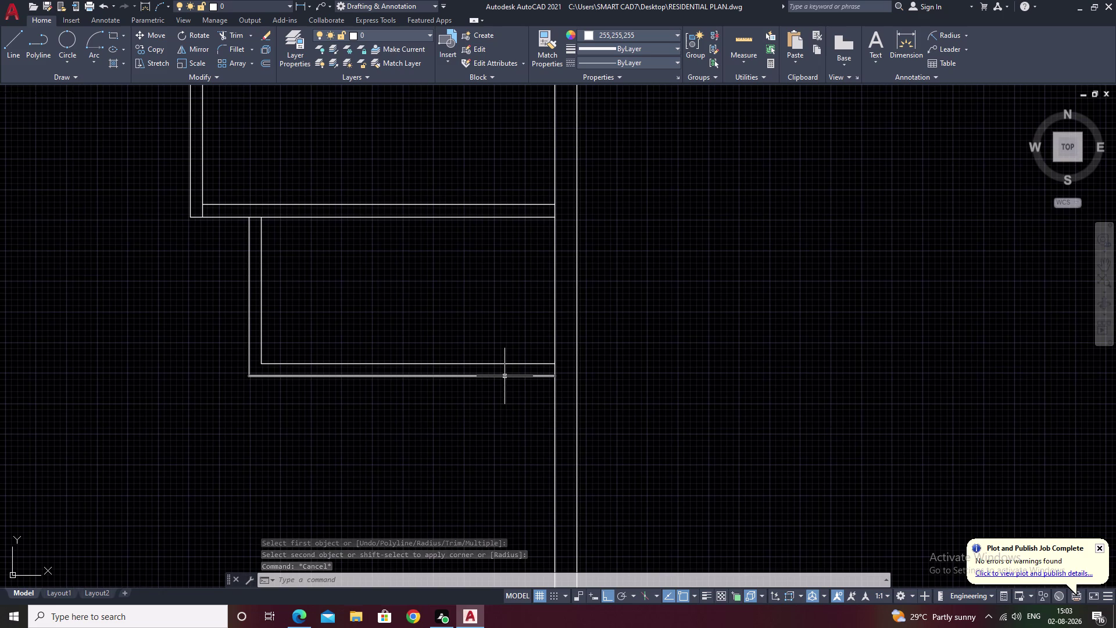
Fillet the outer bottom wall line to the right wall at the lower-right corner.
key(f)
key(space)
click(515, 375)
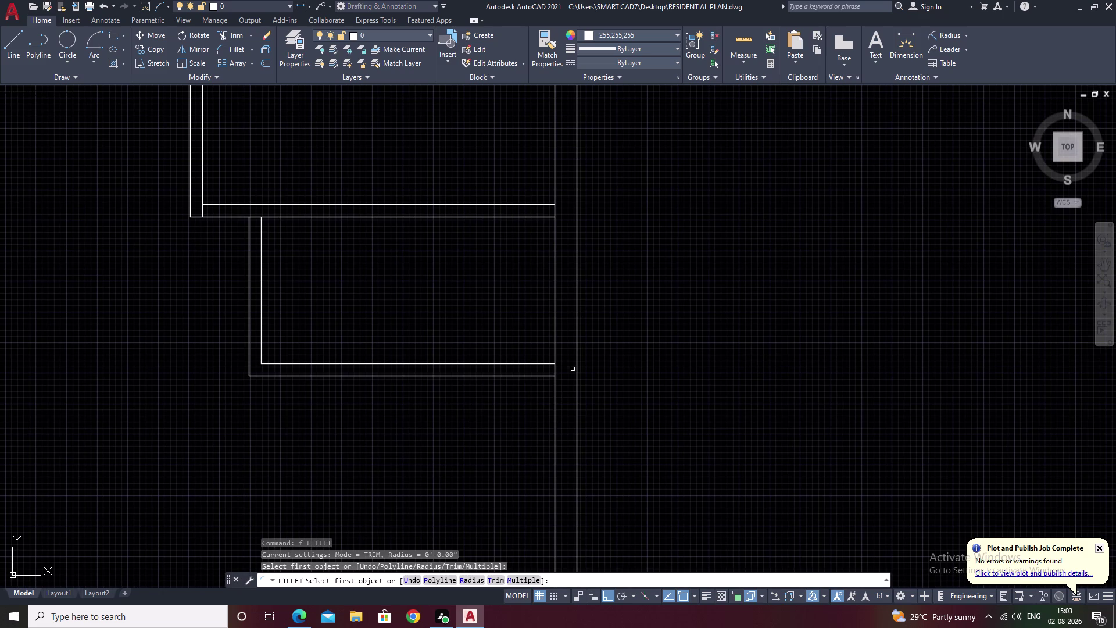
click(547, 377)
click(576, 362)
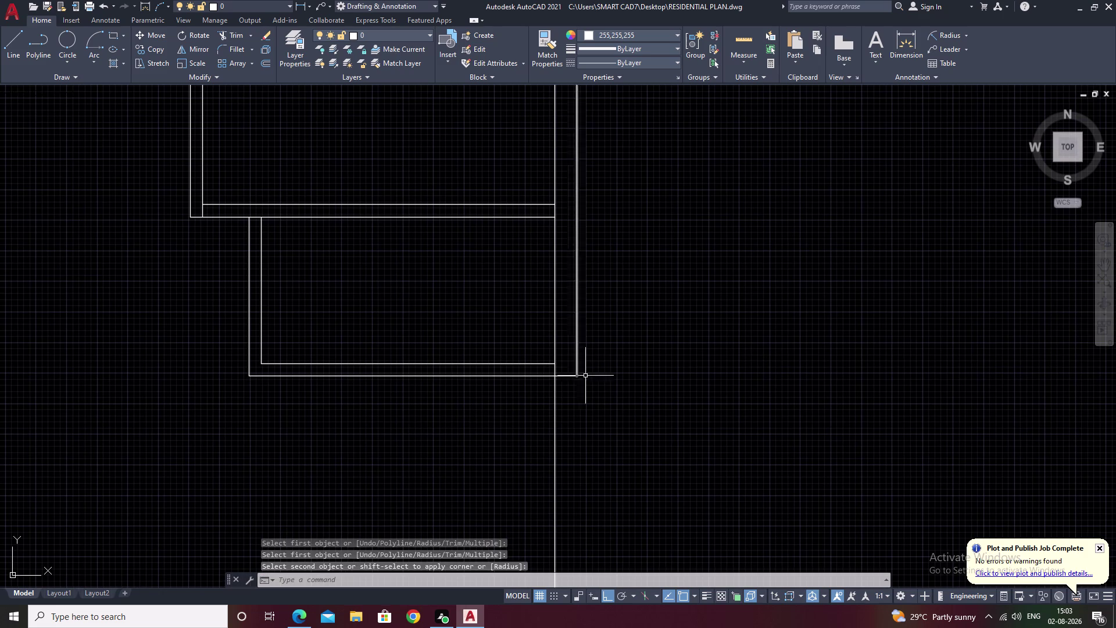
key(Escape)
Trim the right wall stub left below the new corner.
key(t)
key(r)
key(space)
drag(604, 409, 415, 458)
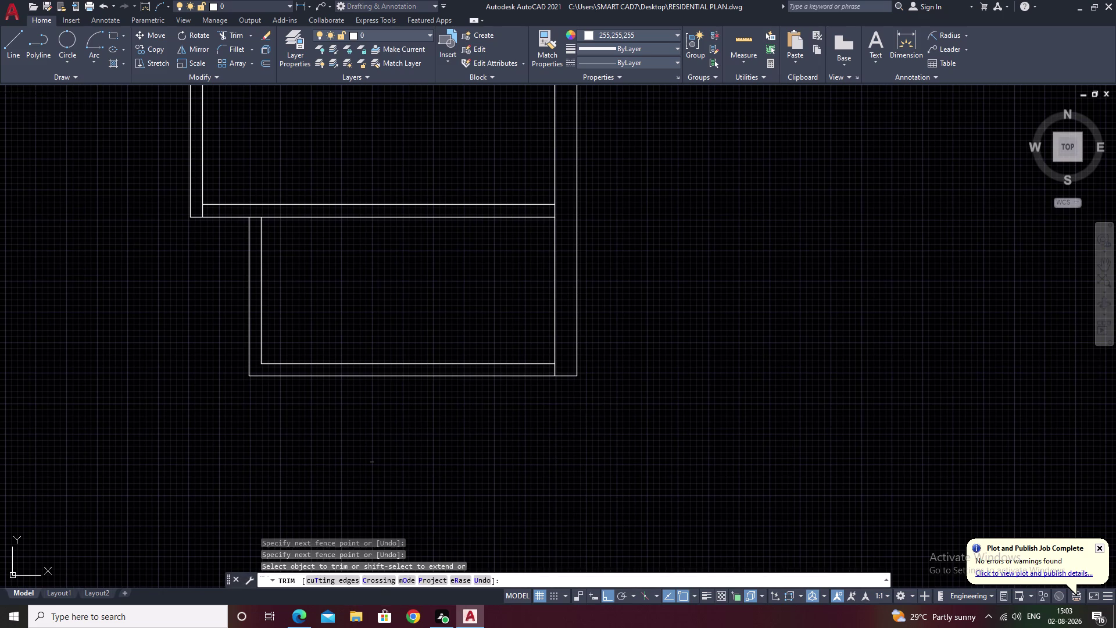
scroll(down, 3)
middle_drag(452, 451, 483, 389)
key(Escape)
key(Escape)
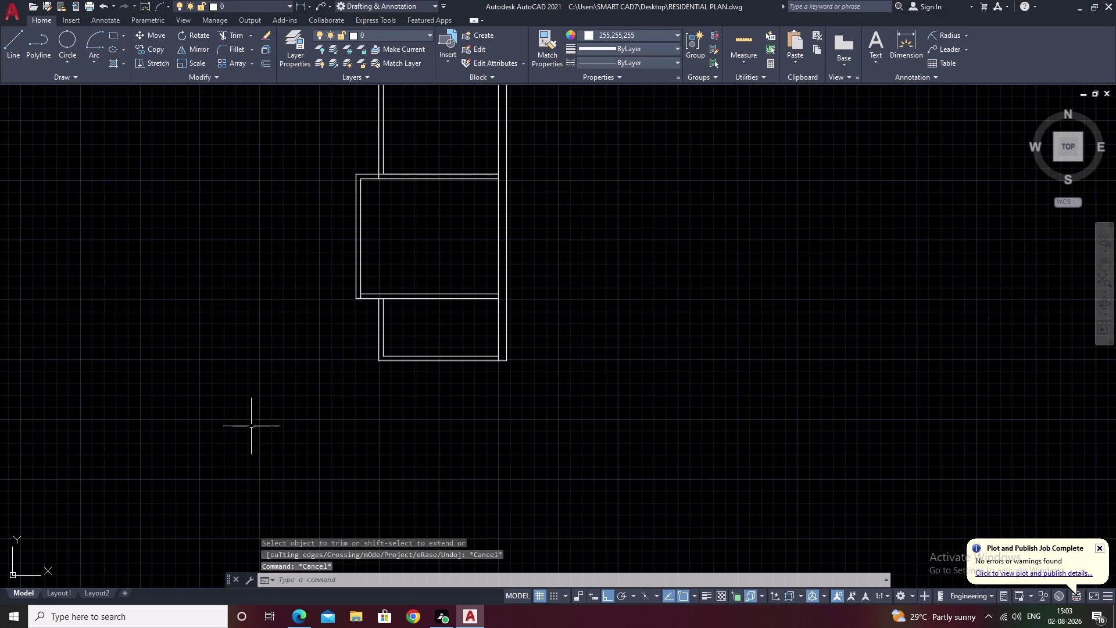
scroll(up, 3)
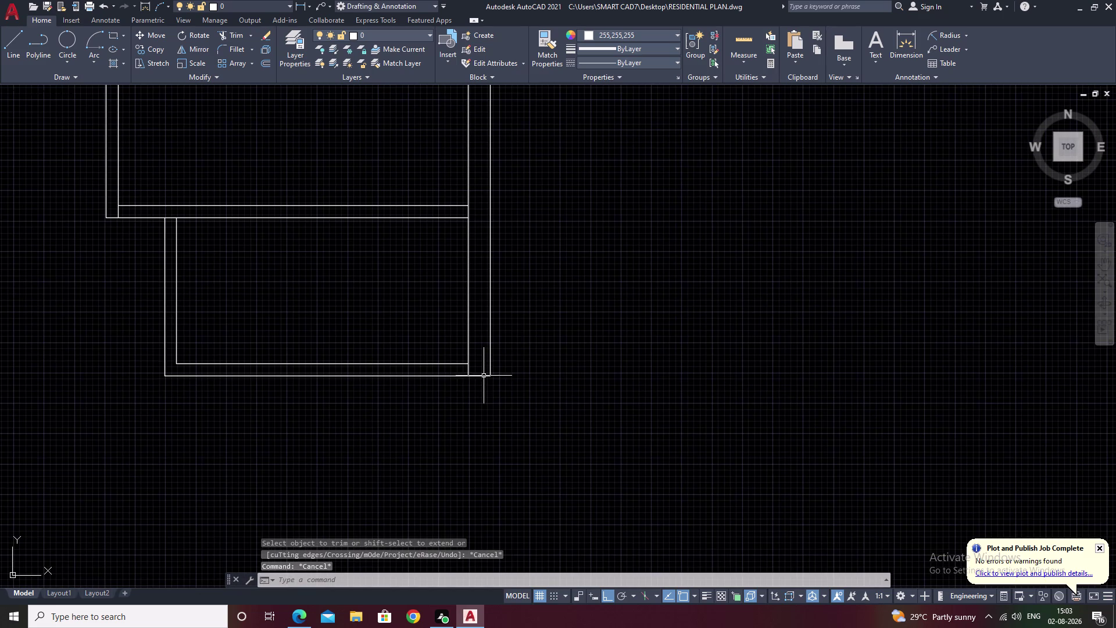
text(l)
key(space)
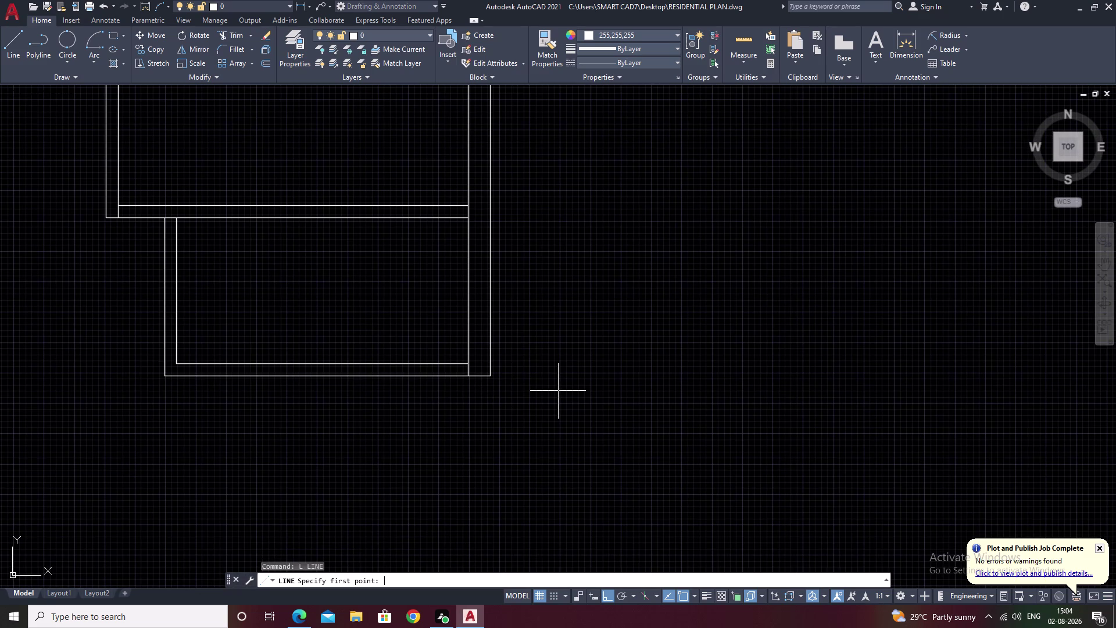
text(tl)
key(BackSpace)
text(k)
key(space)
click(493, 377)
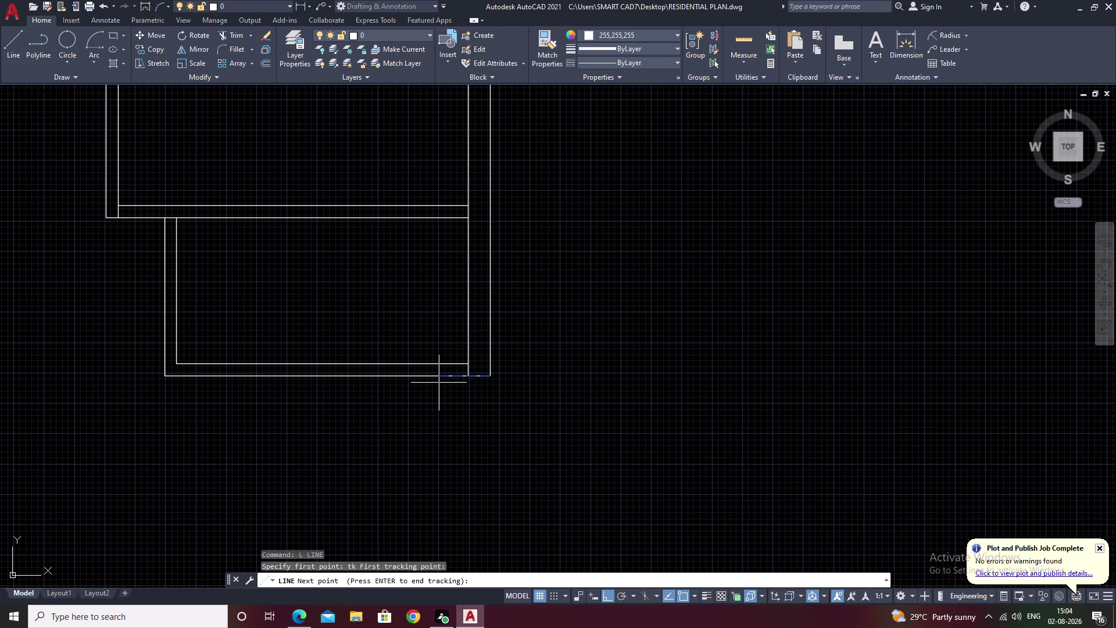
key(2)
key(apostrophe)
key(space)
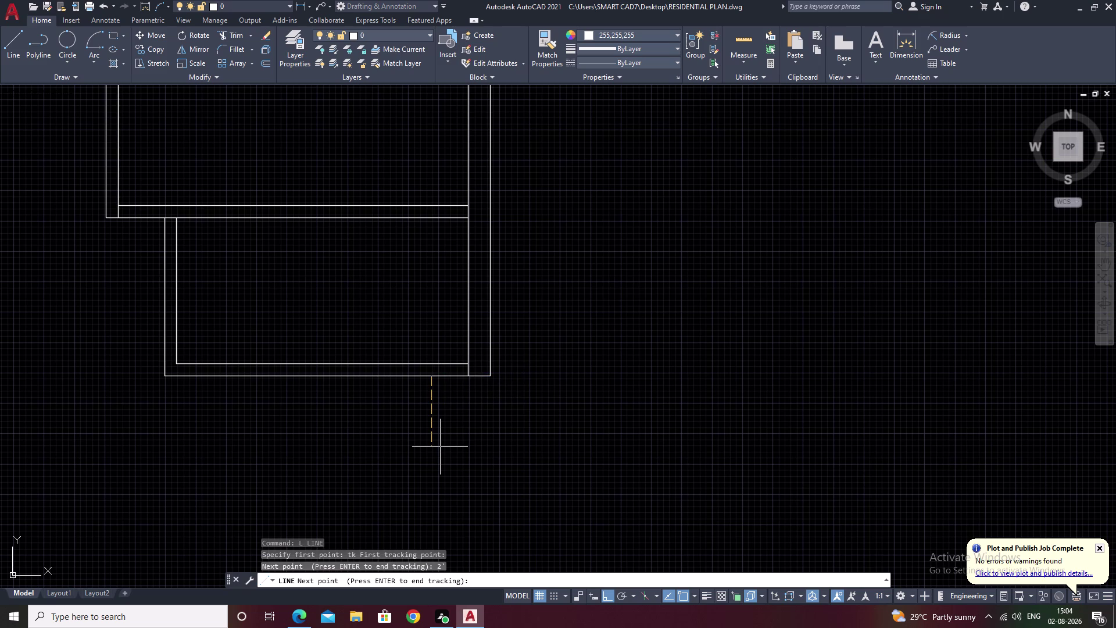
click(431, 378)
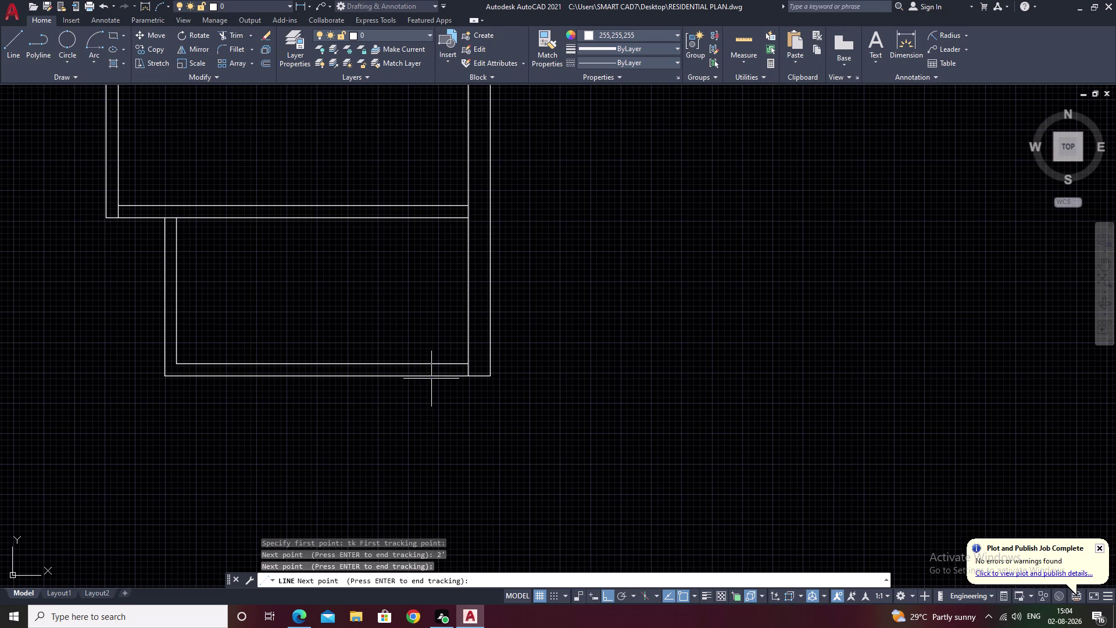
key(space)
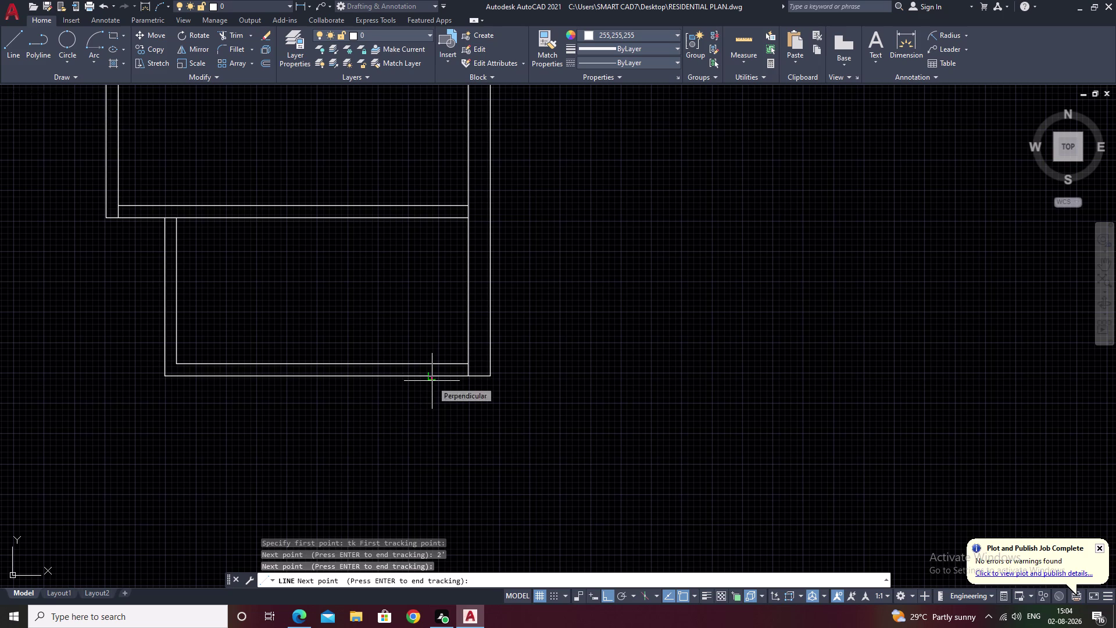
right_click(433, 376)
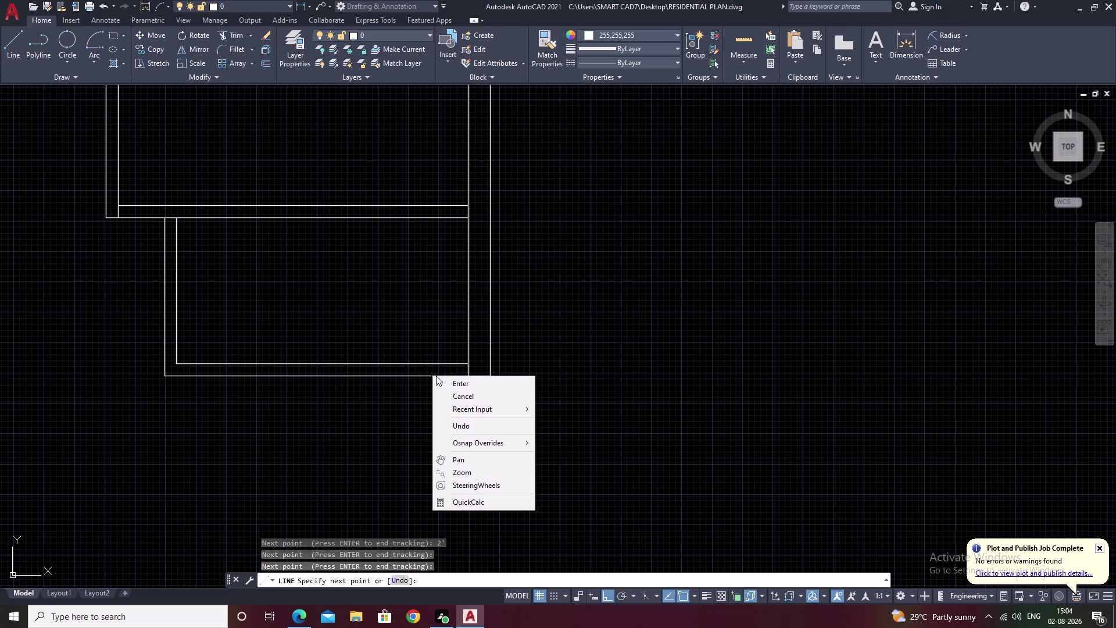
click(452, 385)
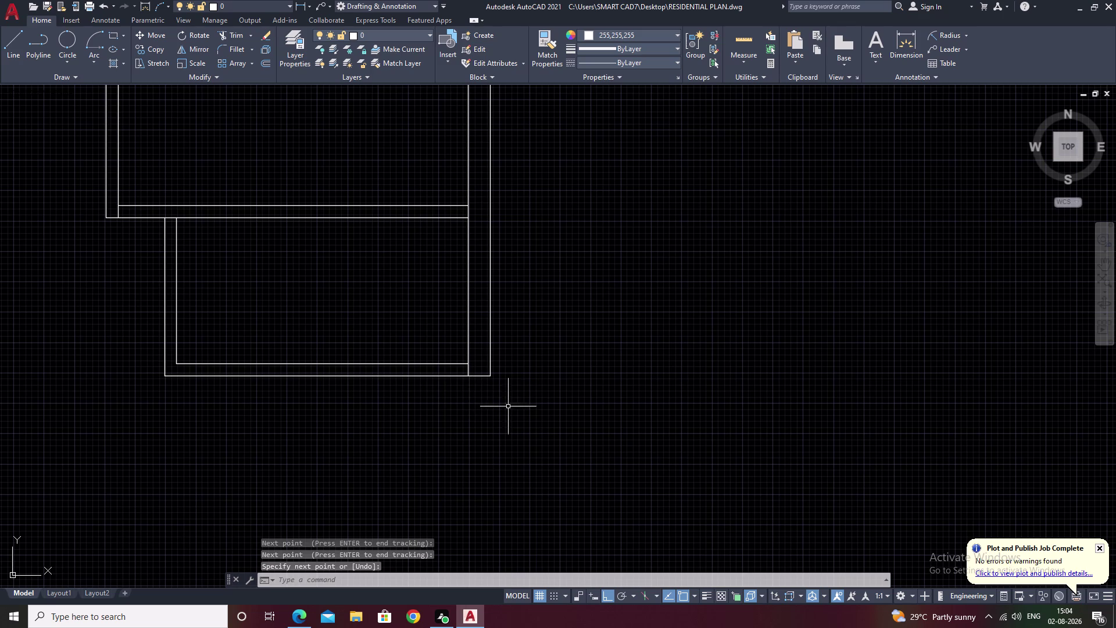
text(l)
key(space)
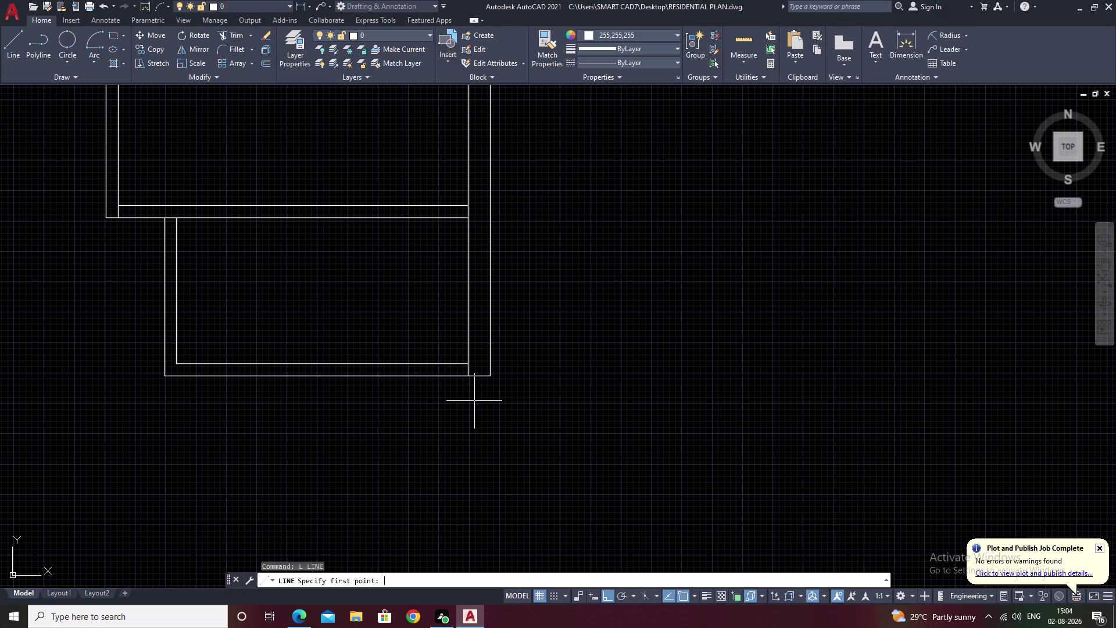
text(tk)
key(space)
click(492, 378)
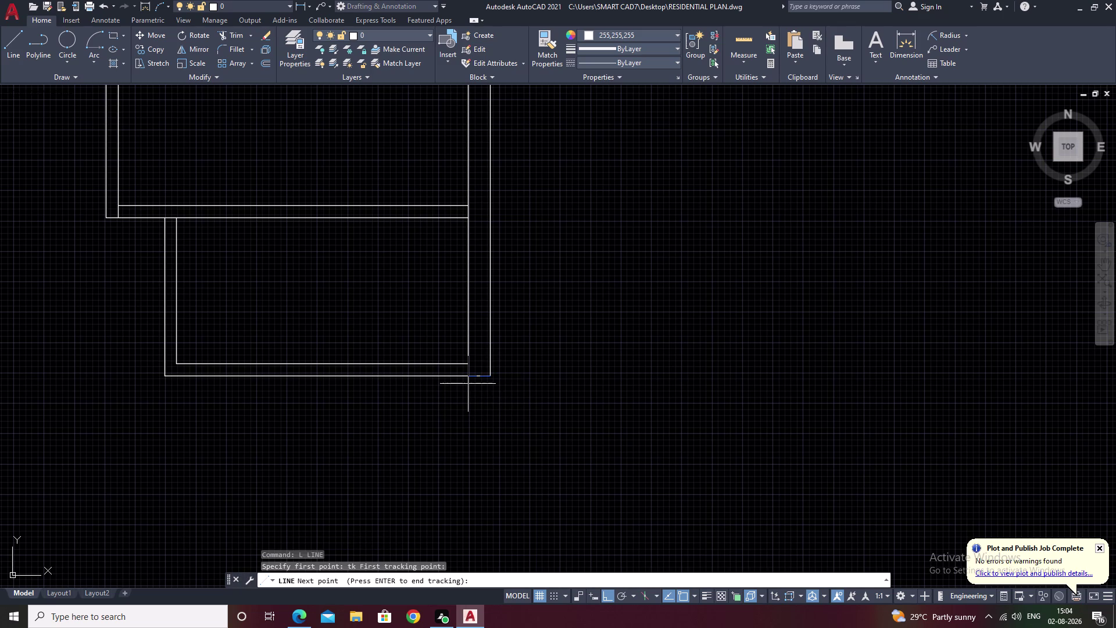
text(2')
key(space)
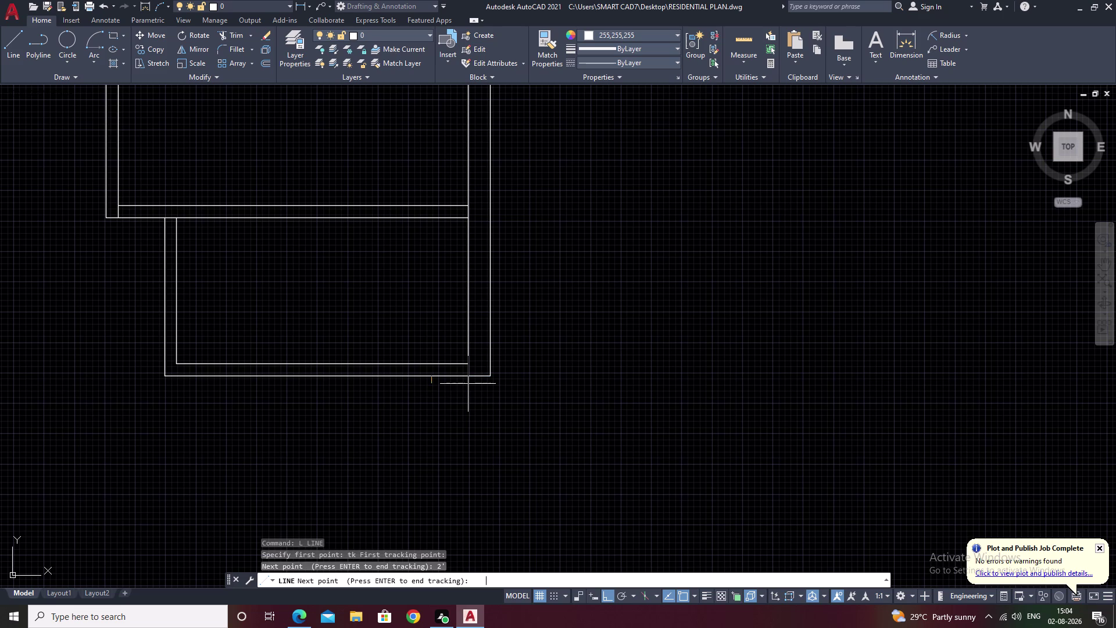
click(432, 414)
click(432, 378)
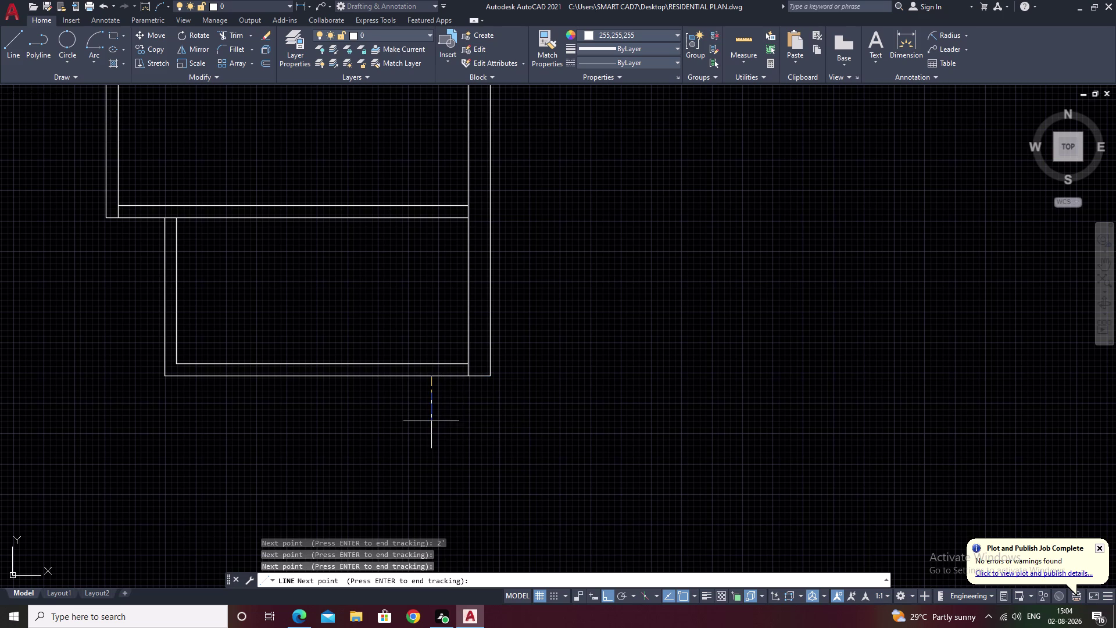
text(l)
key(space)
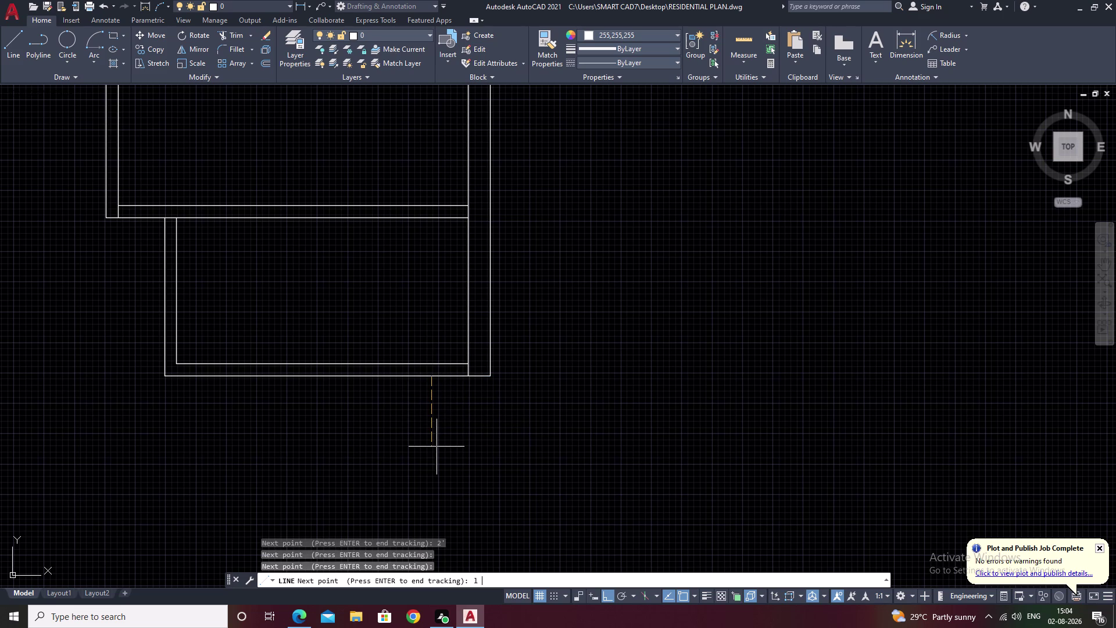
click(431, 443)
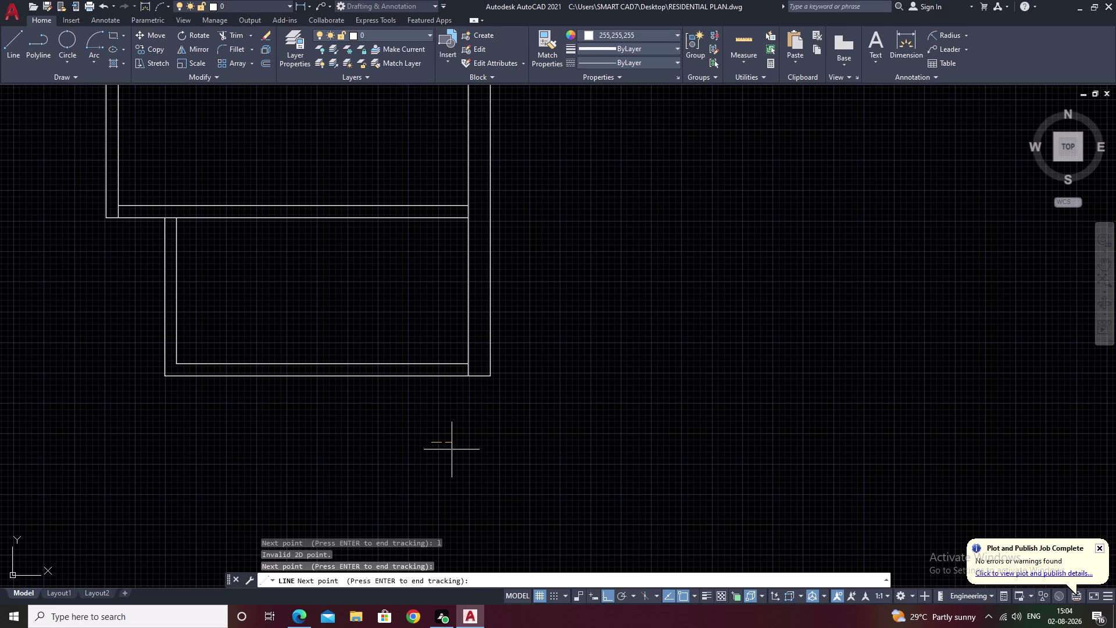
click(453, 449)
click(424, 444)
key(Escape)
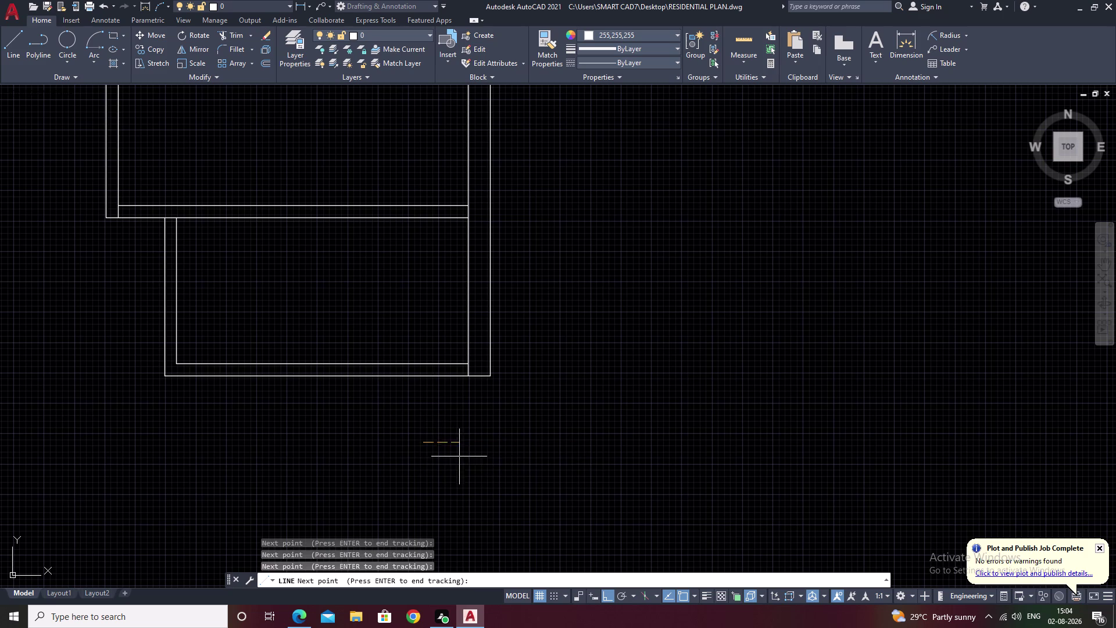
text(l)
key(space)
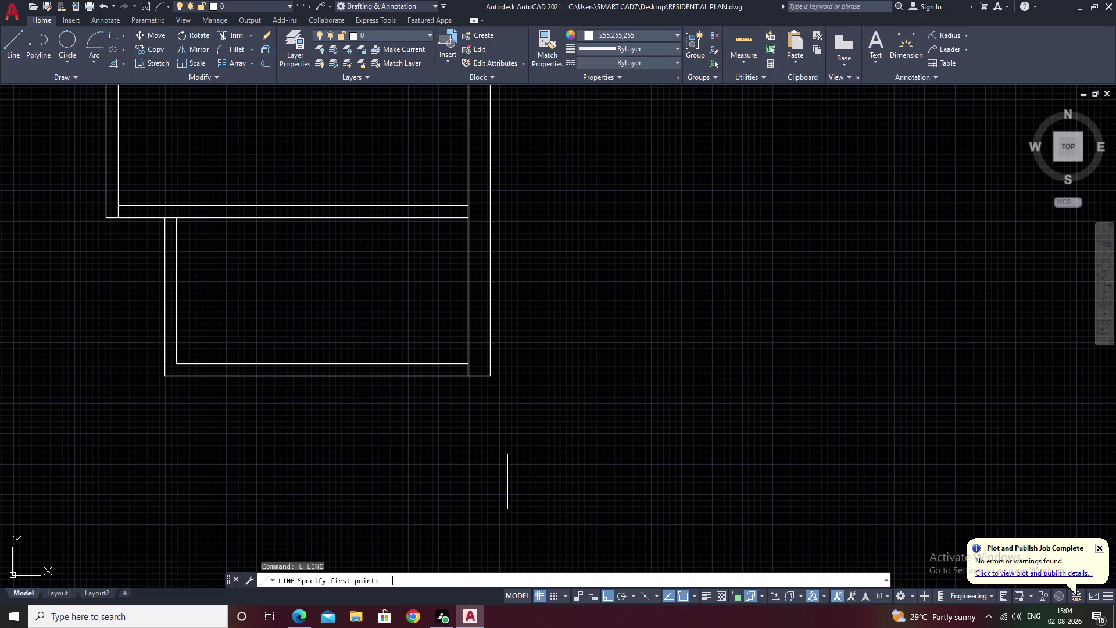
key(Escape)
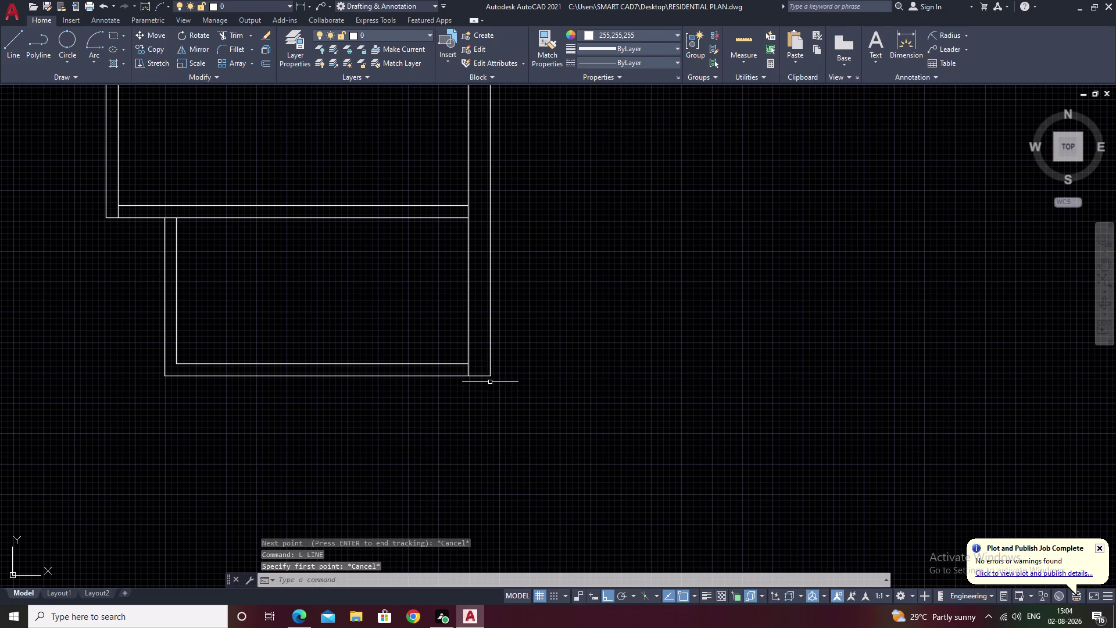
text(o)
key(space)
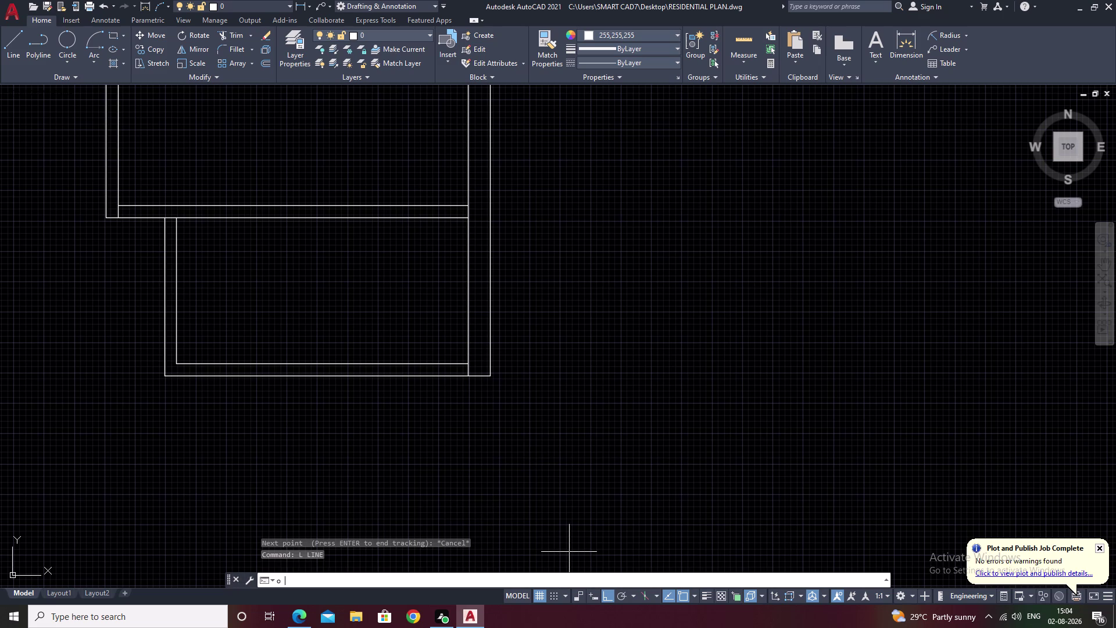
Offset the wall line 2' into the lower room as a jamb line.
text(2)
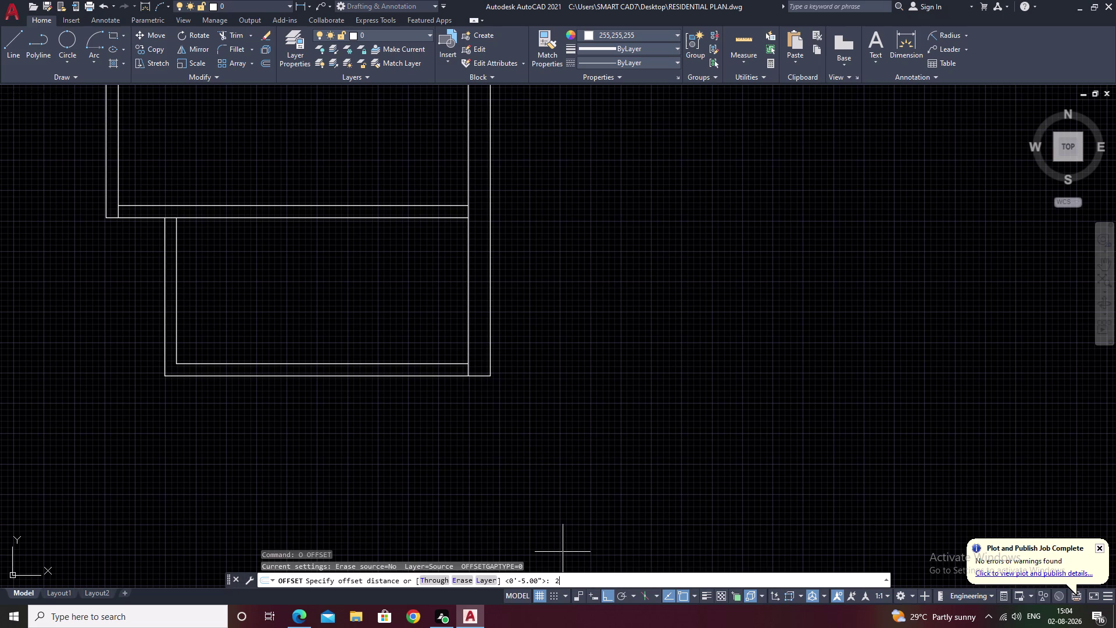
text(')
key(space)
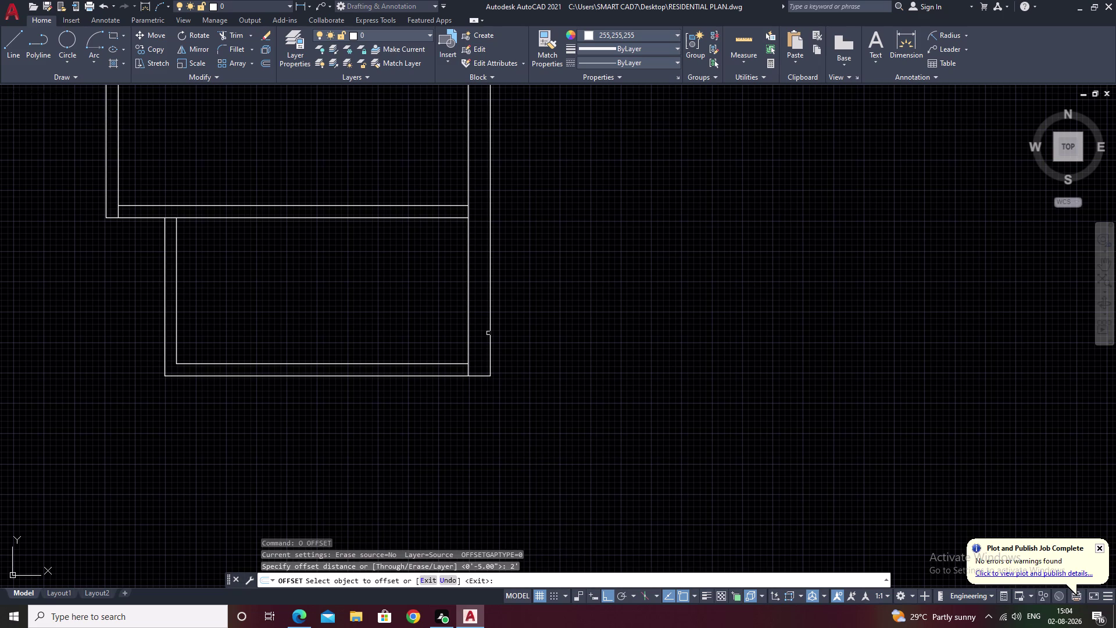
click(491, 330)
click(441, 330)
key(Escape)
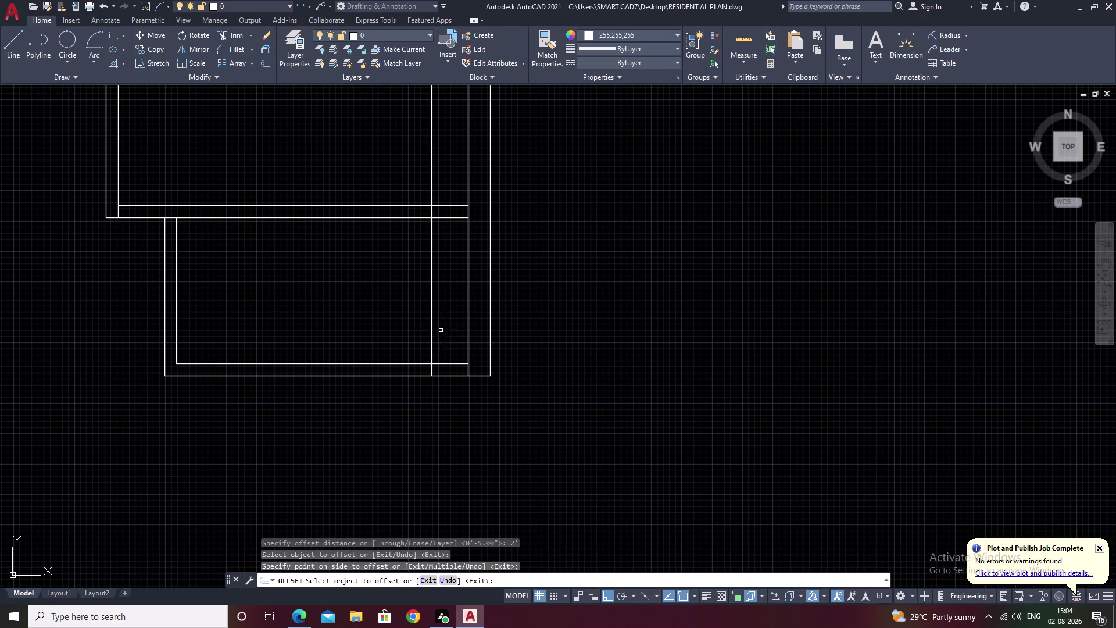
Trim the new line between the walls and erase its leftover upper piece.
text(tr)
key(space)
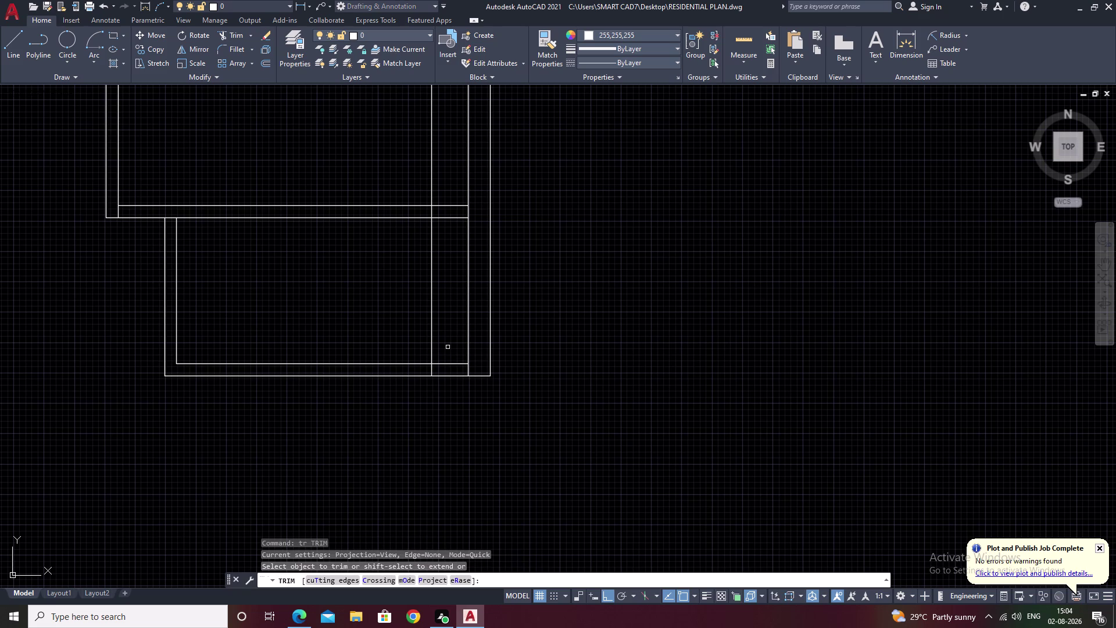
drag(444, 335, 384, 334)
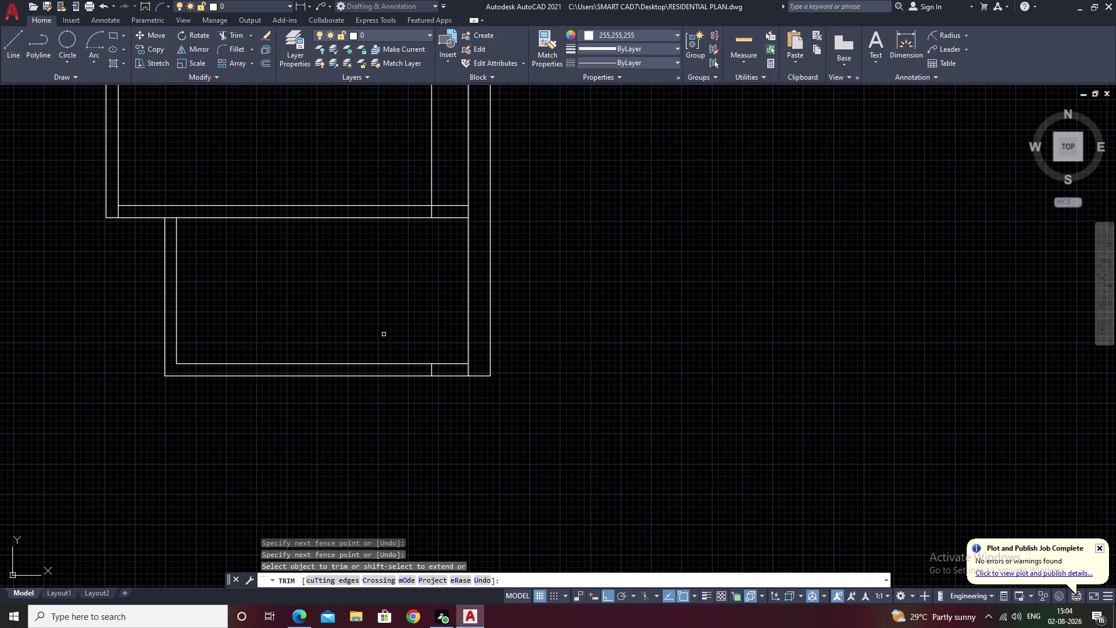
key(Escape)
click(433, 147)
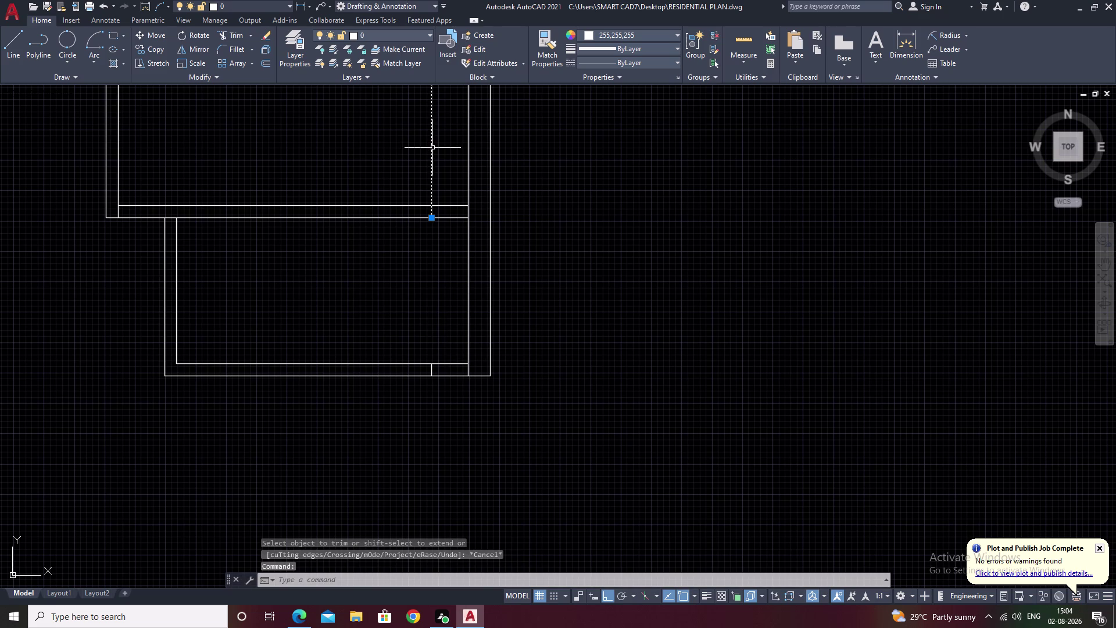
text(e)
key(space)
scroll(up, 3)
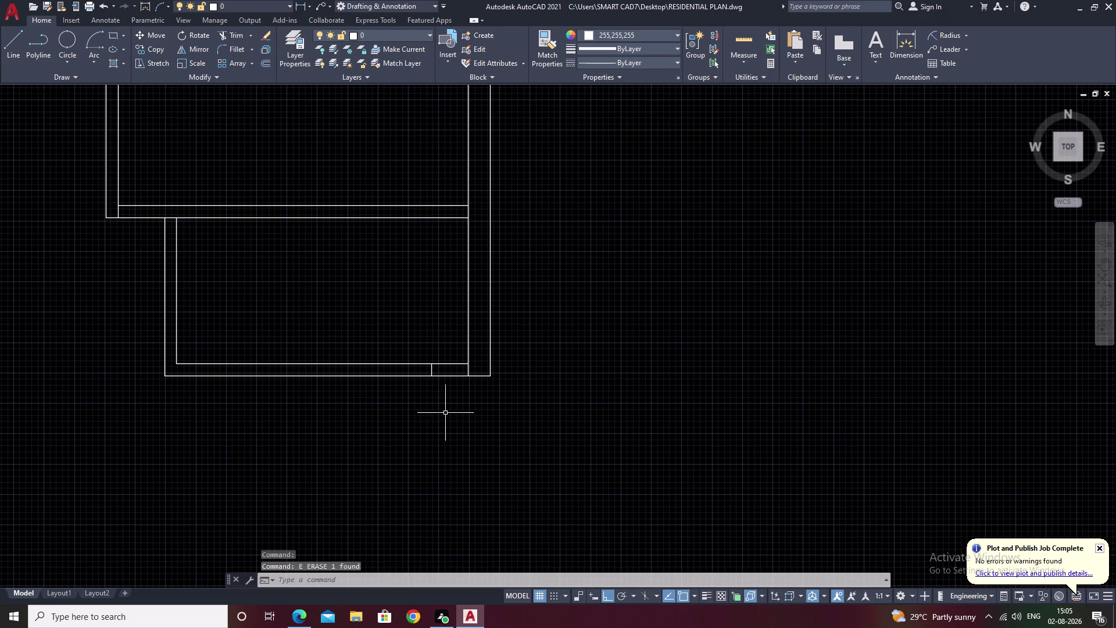
scroll(up, 3)
middle_drag(442, 406, 494, 349)
text(l)
key(space)
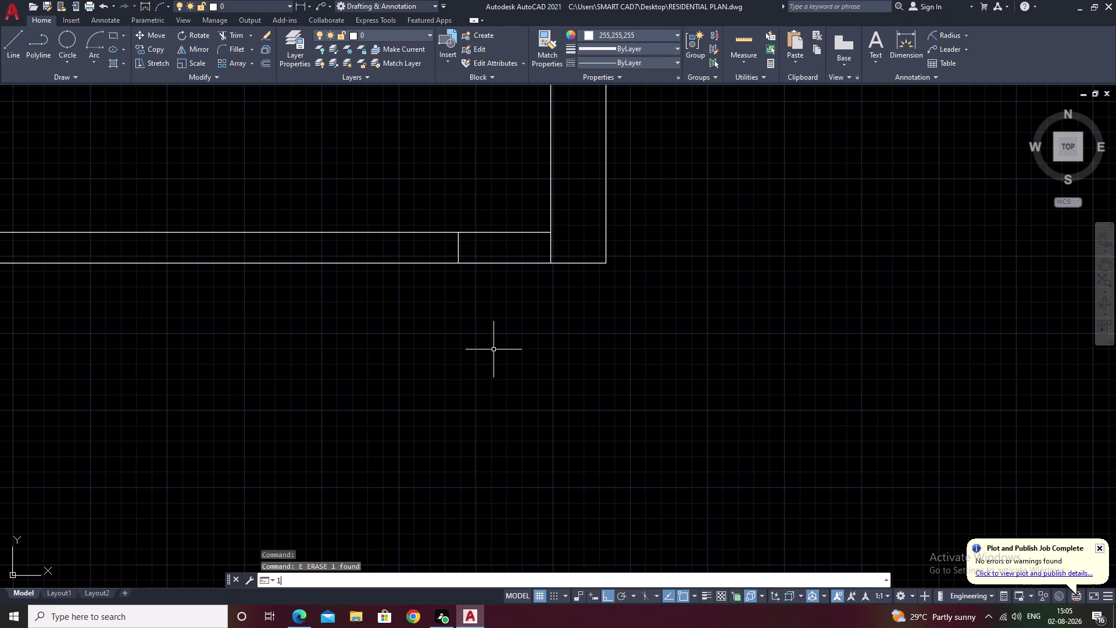
click(457, 262)
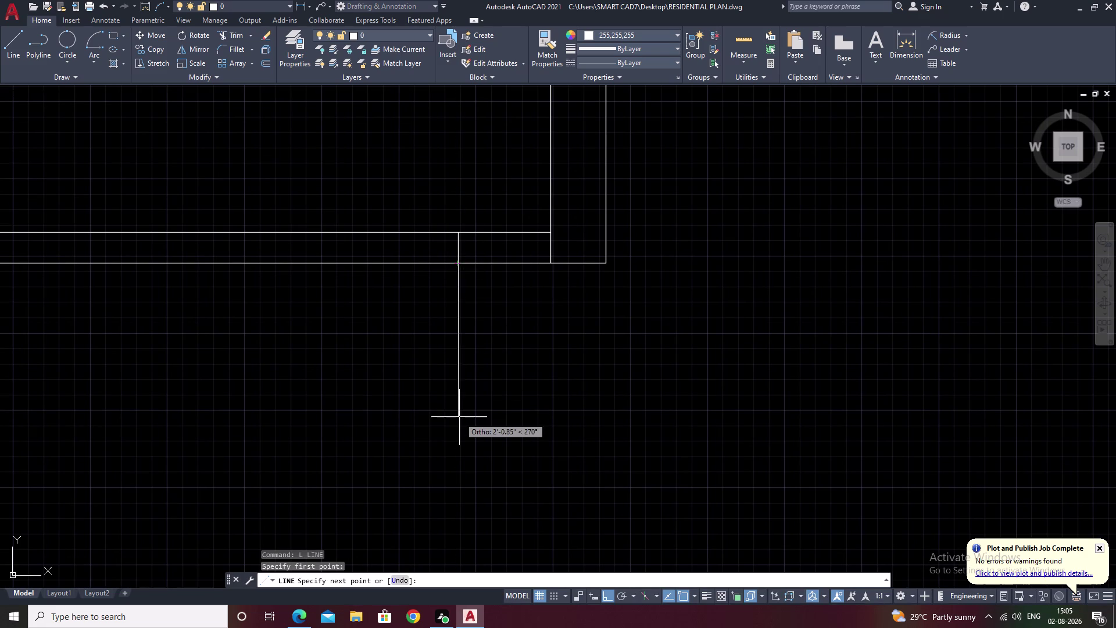
middle_drag(460, 417, 590, 415)
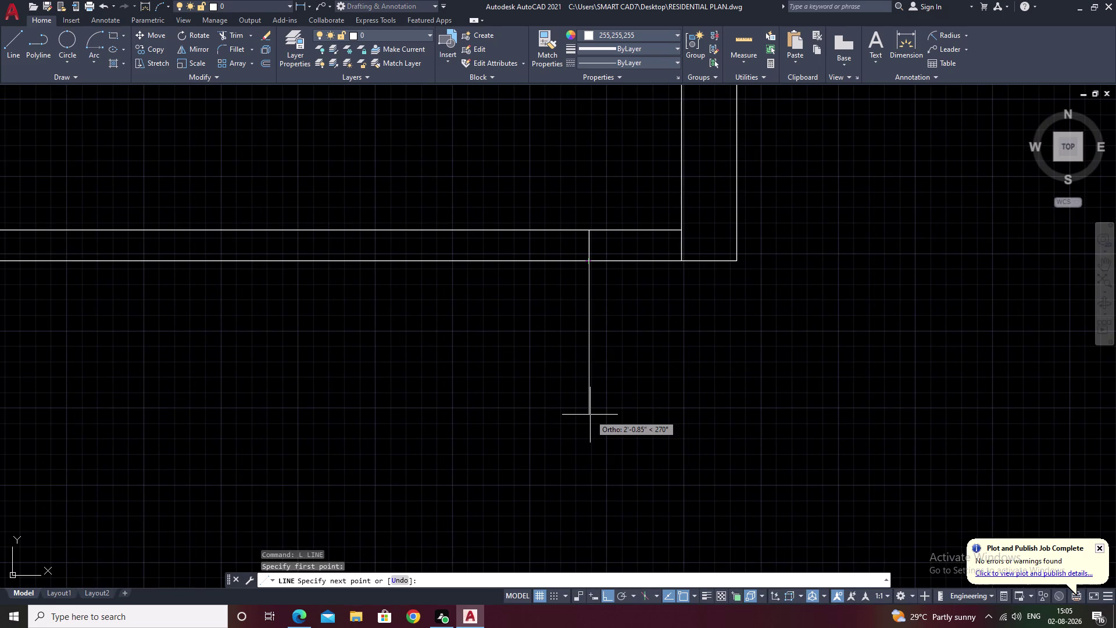
key(Escape)
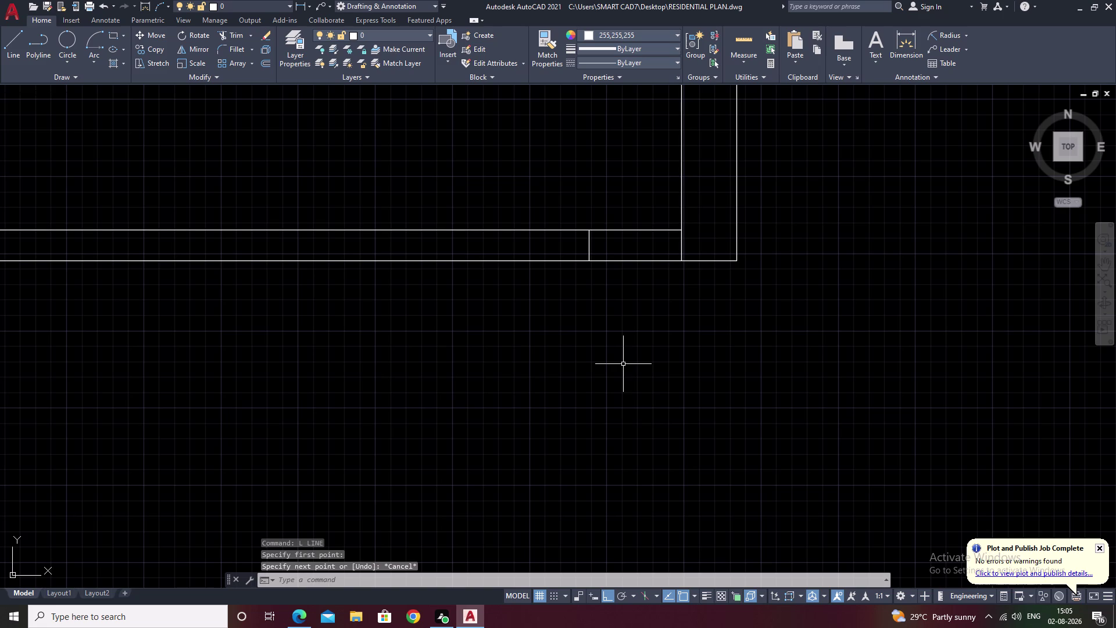
text(rs)
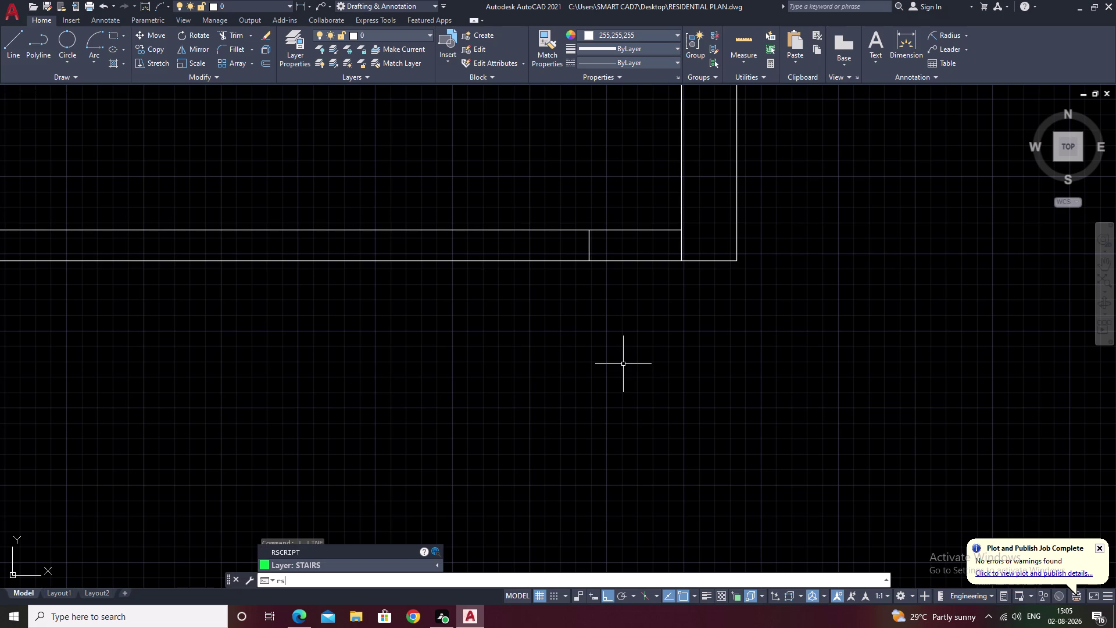
key(y)
key(BackSpace)
key(BackSpace)
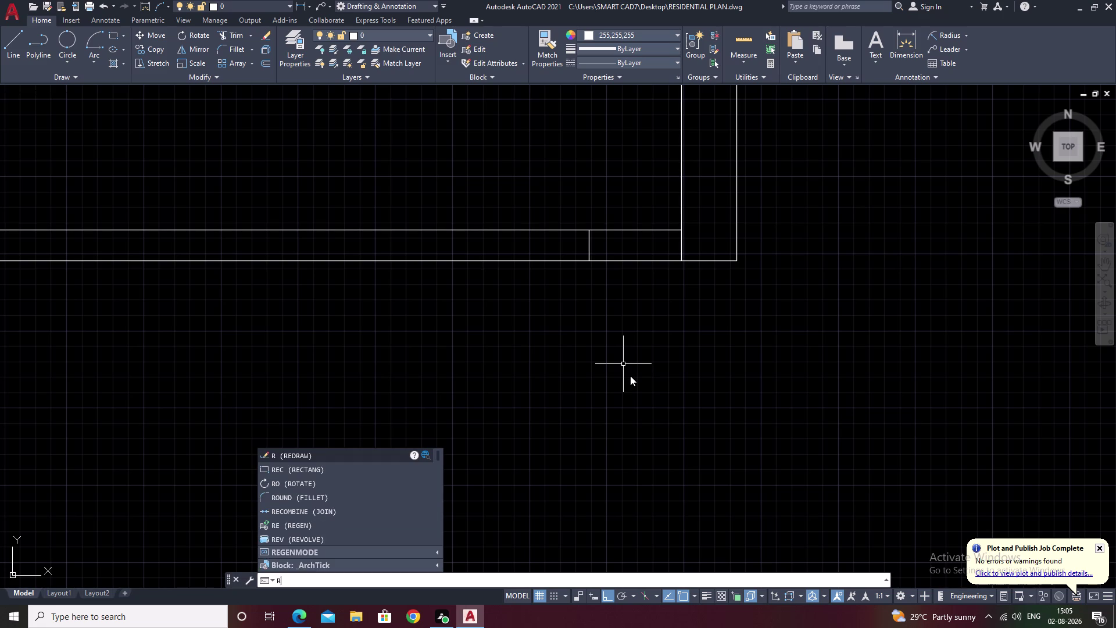
text(at)
key(BackSpace)
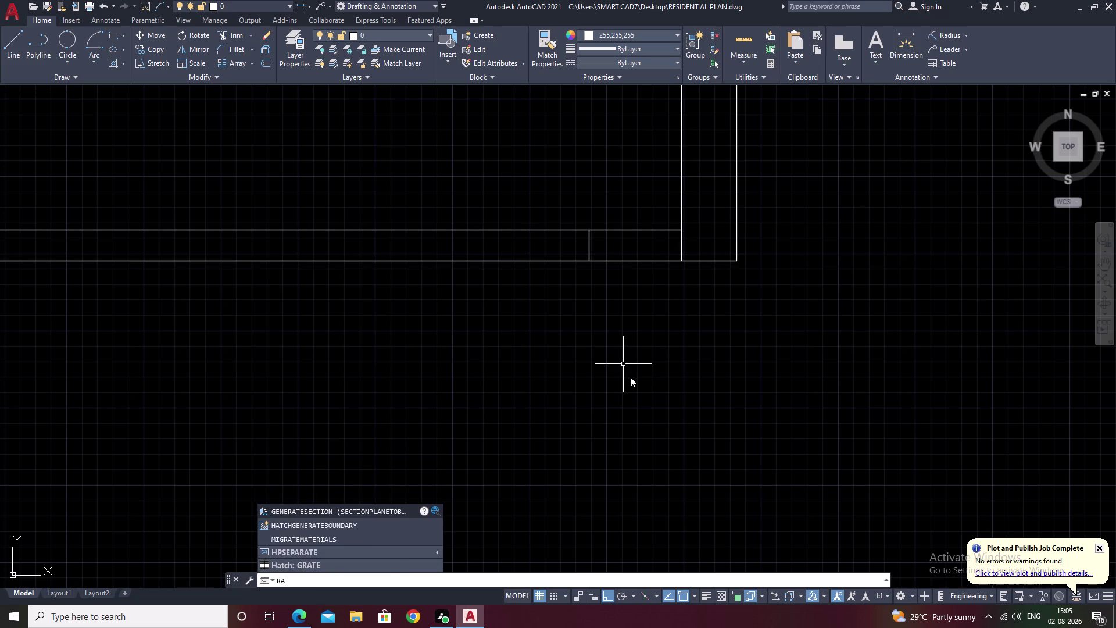
key(y)
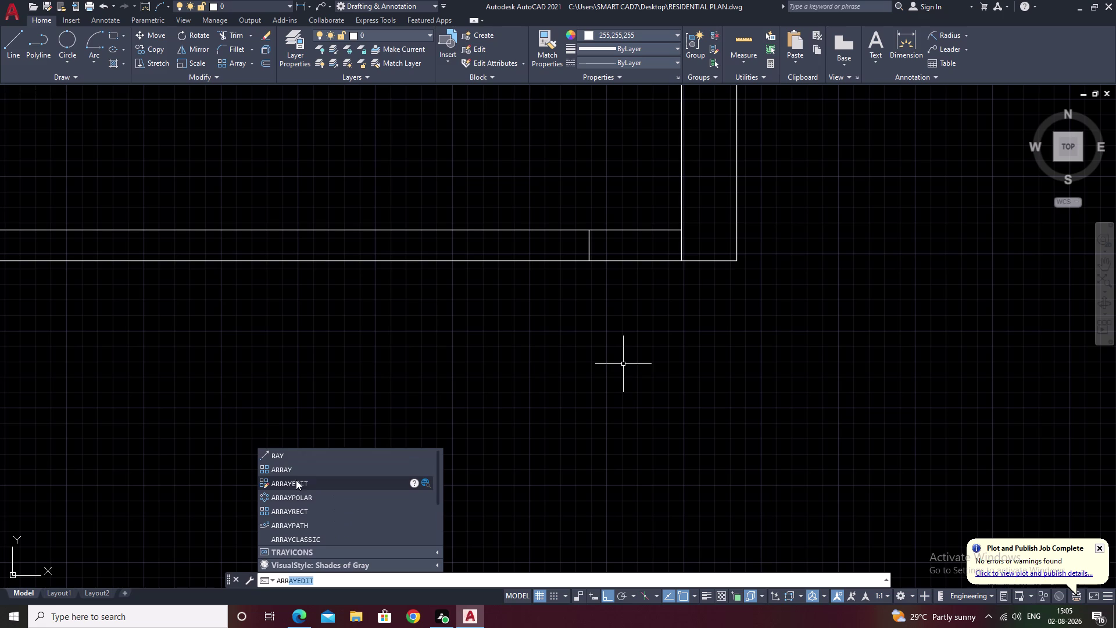
click(302, 459)
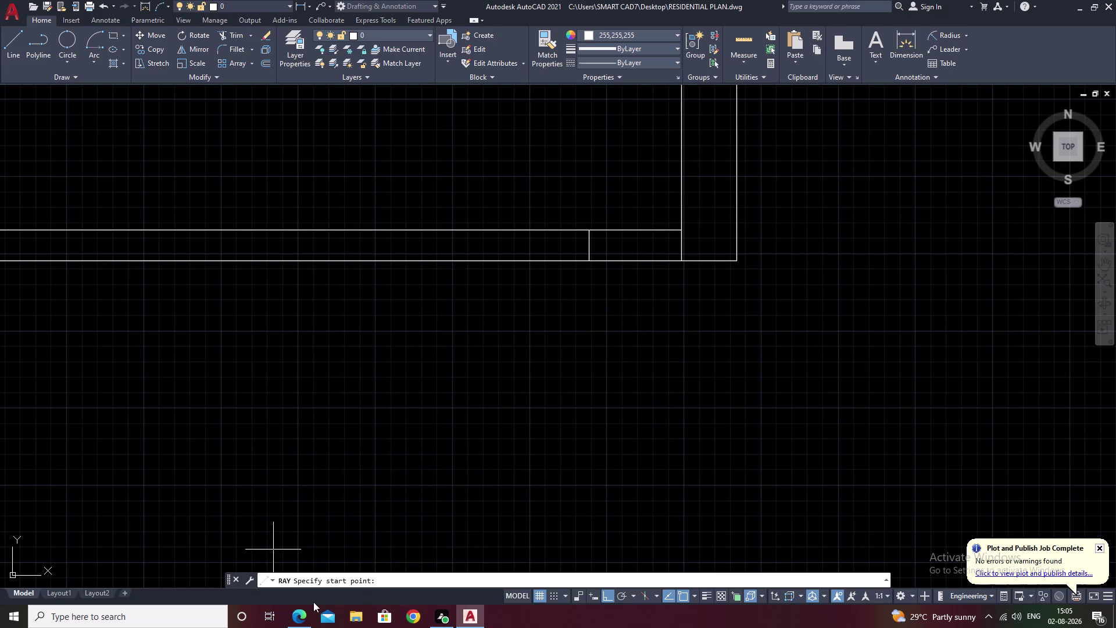
text(v)
key(space)
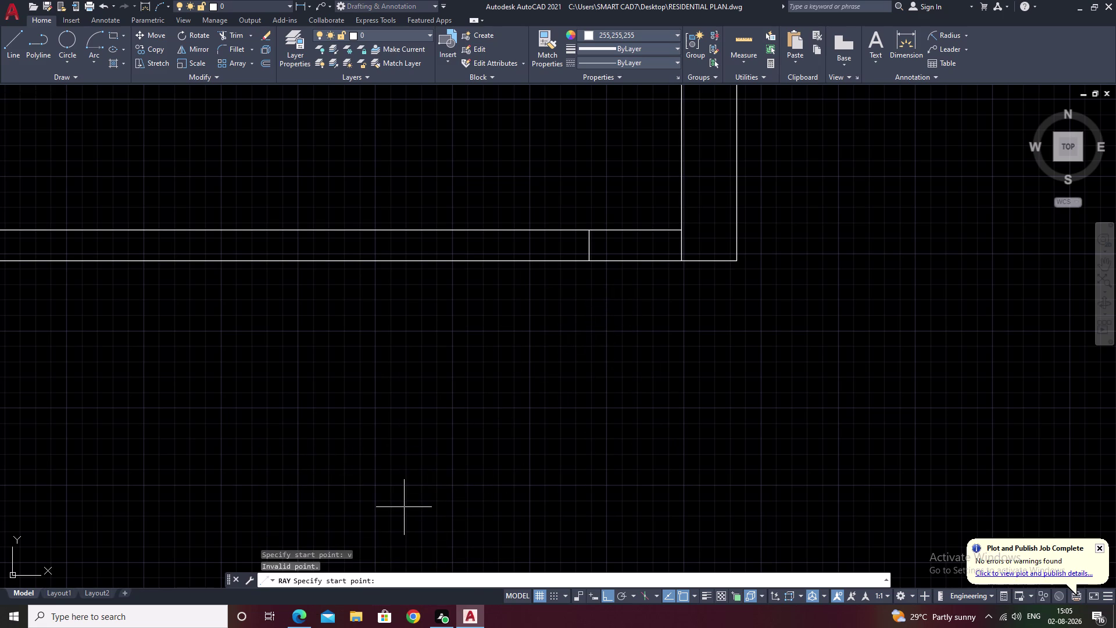
key(Escape)
middle_drag(427, 493, 215, 524)
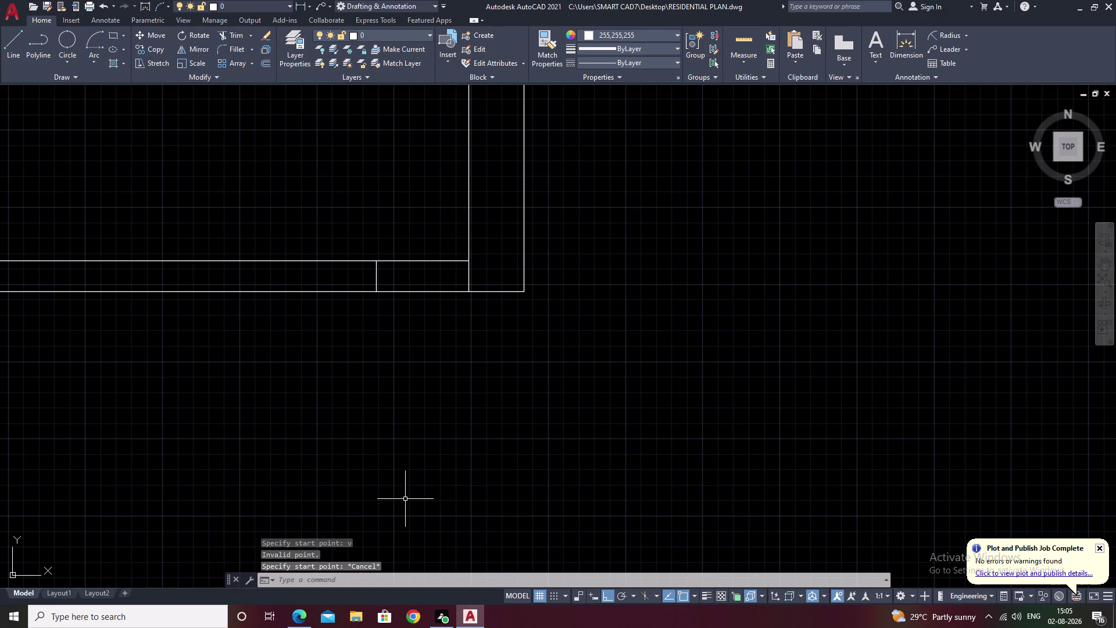
text(l)
key(space)
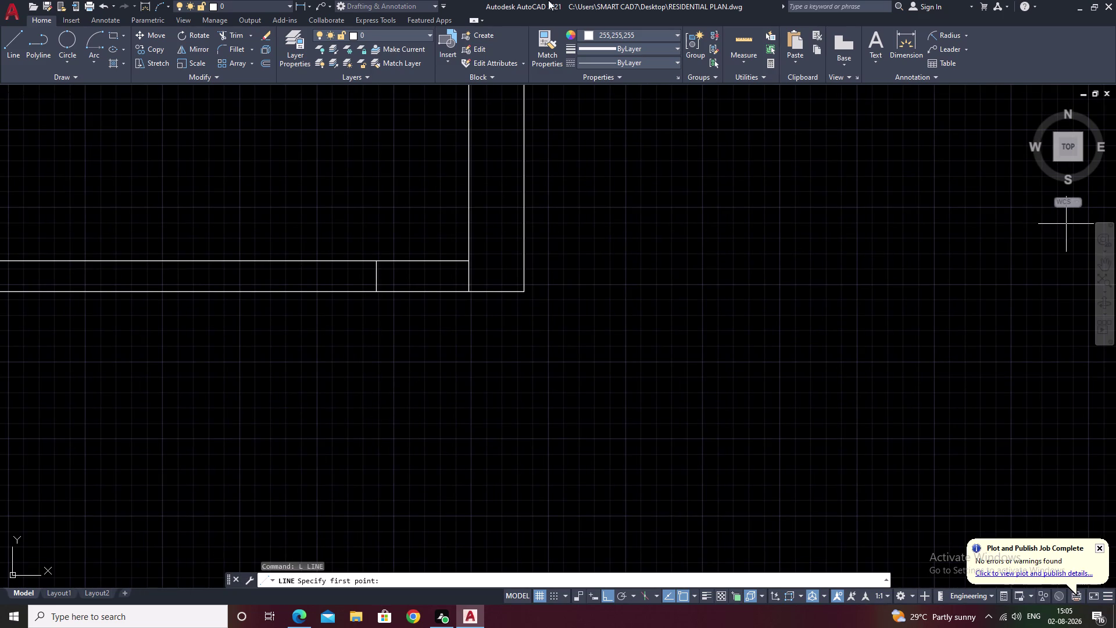
Draw a long vertical line straight down from the jamb's lower end.
click(376, 291)
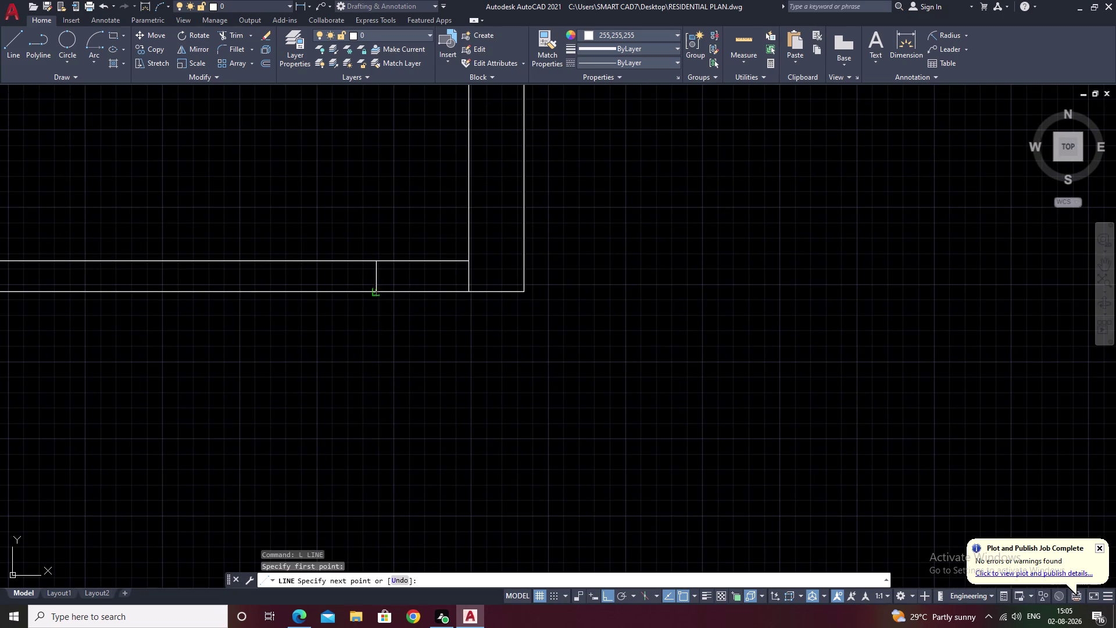
scroll(down, 3)
middle_drag(375, 387, 420, 323)
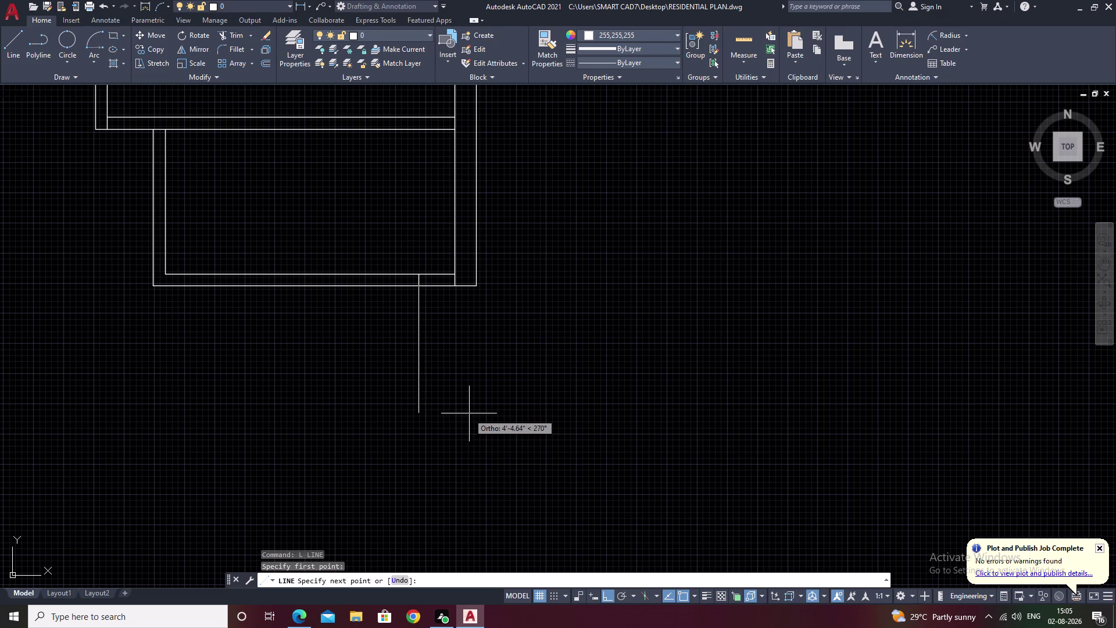
middle_drag(465, 410, 512, 341)
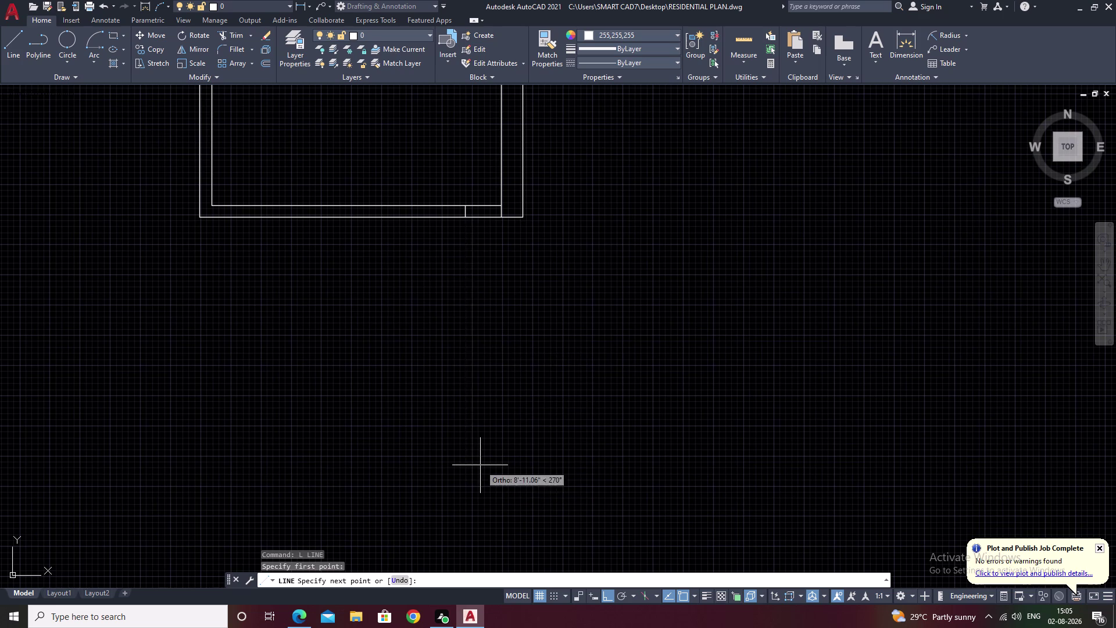
click(485, 493)
key(Escape)
middle_drag(439, 362, 546, 374)
Trim away the jamb piece inside the bottom wall.
text(tr)
key(space)
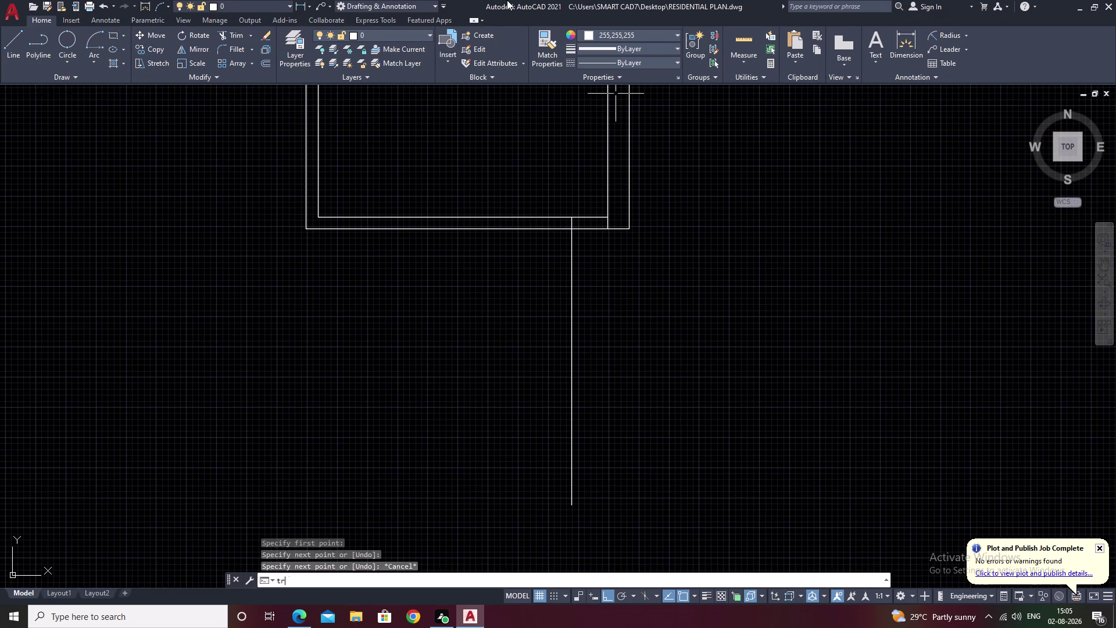
scroll(up, 3)
drag(515, 193, 506, 194)
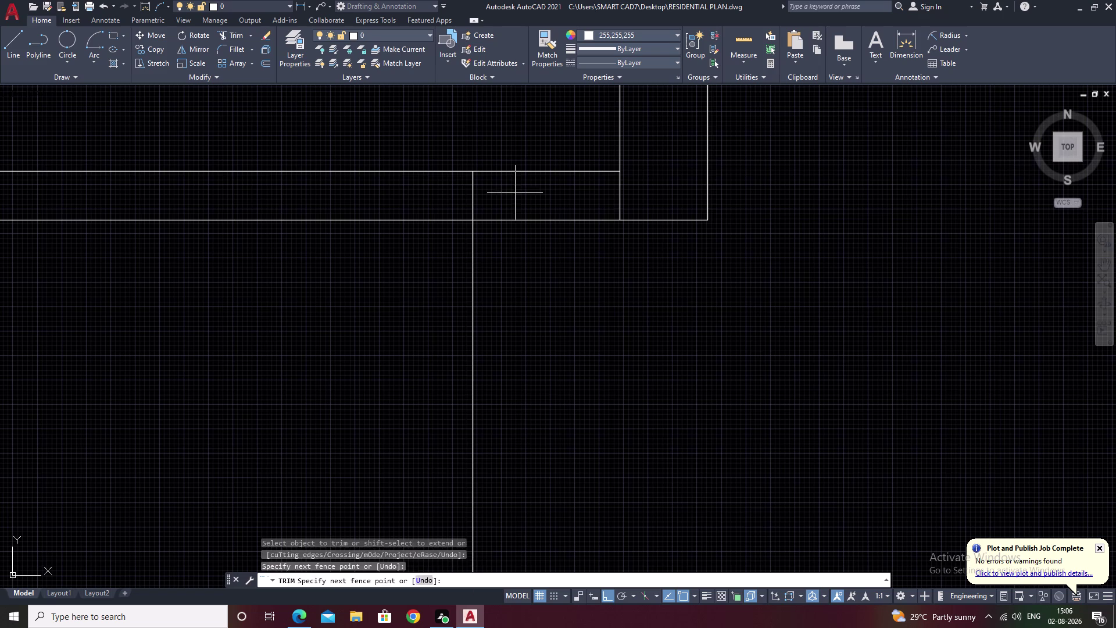
drag(505, 194, 375, 202)
scroll(down, 3)
middle_drag(316, 268, 648, 187)
key(Escape)
scroll(down, 3)
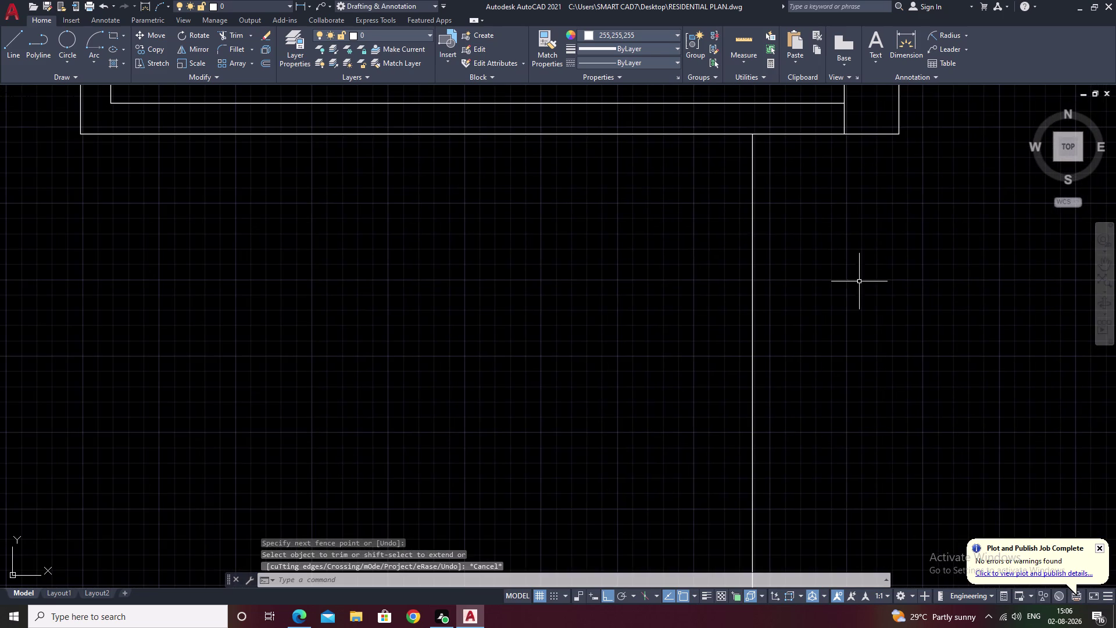
scroll(down, 3)
middle_drag(859, 282, 719, 299)
scroll(up, 3)
middle_drag(732, 279, 754, 259)
scroll(down, 3)
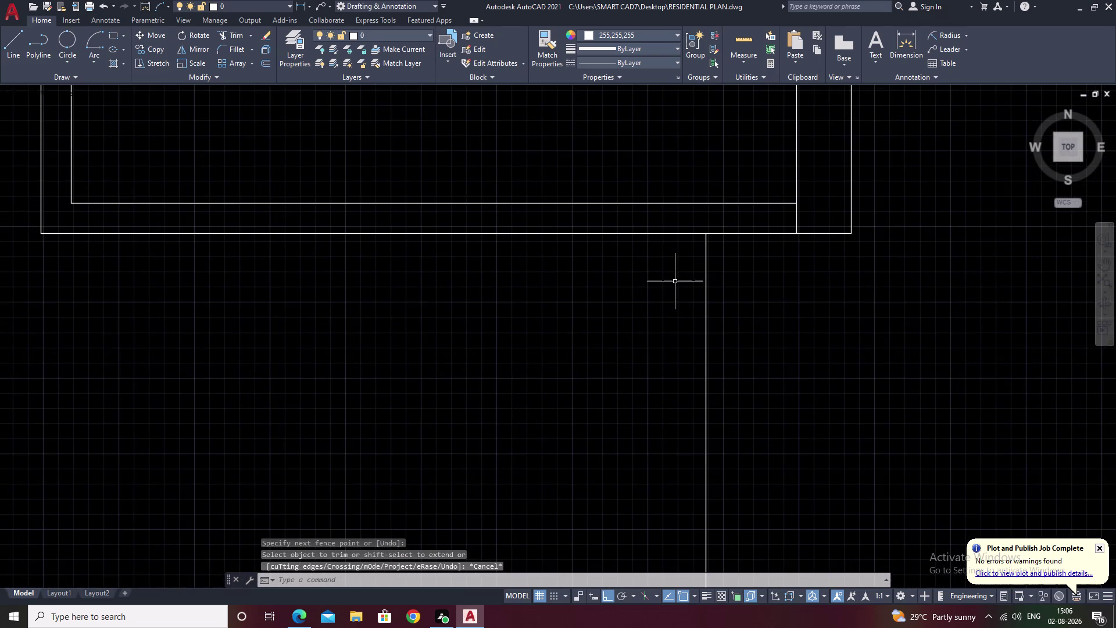
middle_drag(632, 303, 782, 288)
middle_drag(736, 298, 629, 273)
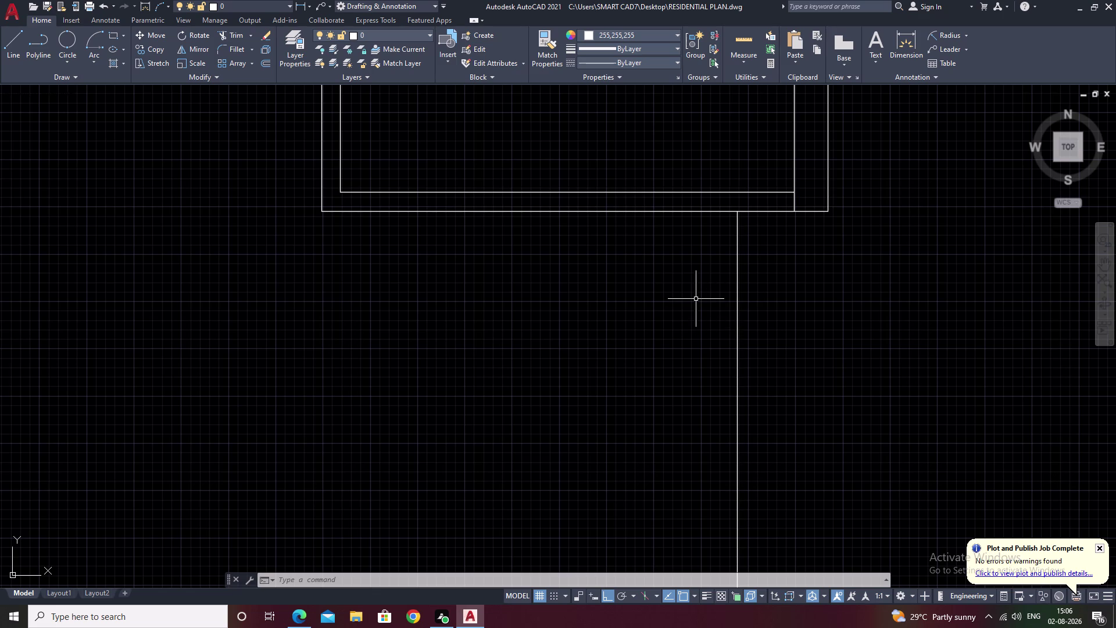
Offset the long vertical line 9 inches to the left.
text(o)
key(space)
key(9)
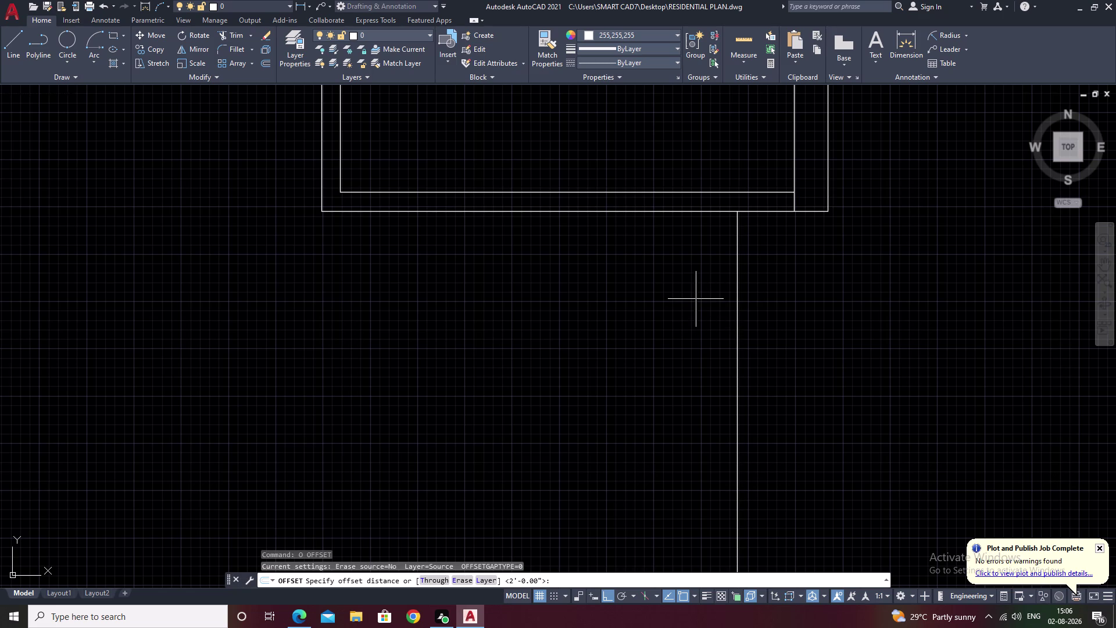
key(space)
click(736, 285)
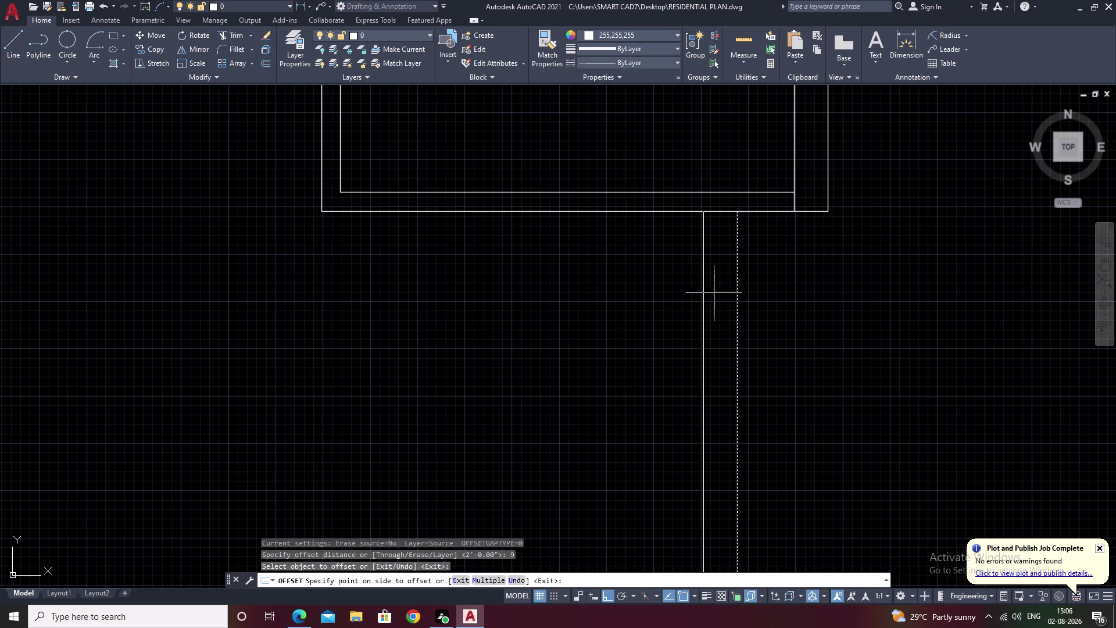
click(708, 297)
scroll(down, 3)
middle_drag(613, 300, 538, 319)
key(Escape)
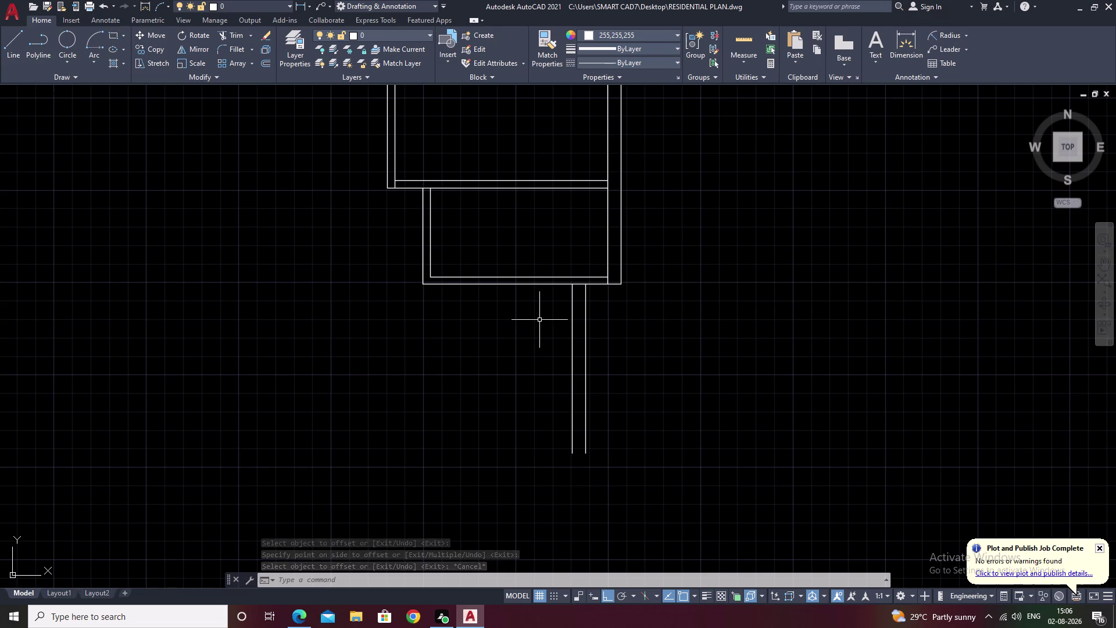
Offset the inner vertical line 8' farther left, cancelling an accidental hatch.
text(o)
key(space)
text(8)
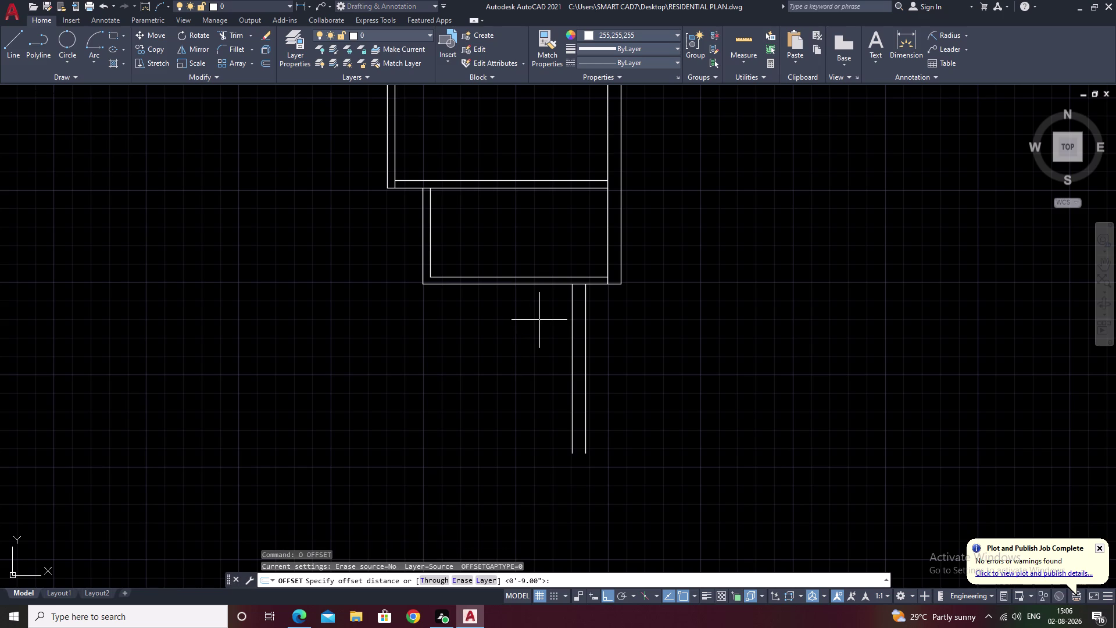
text(')
key(space)
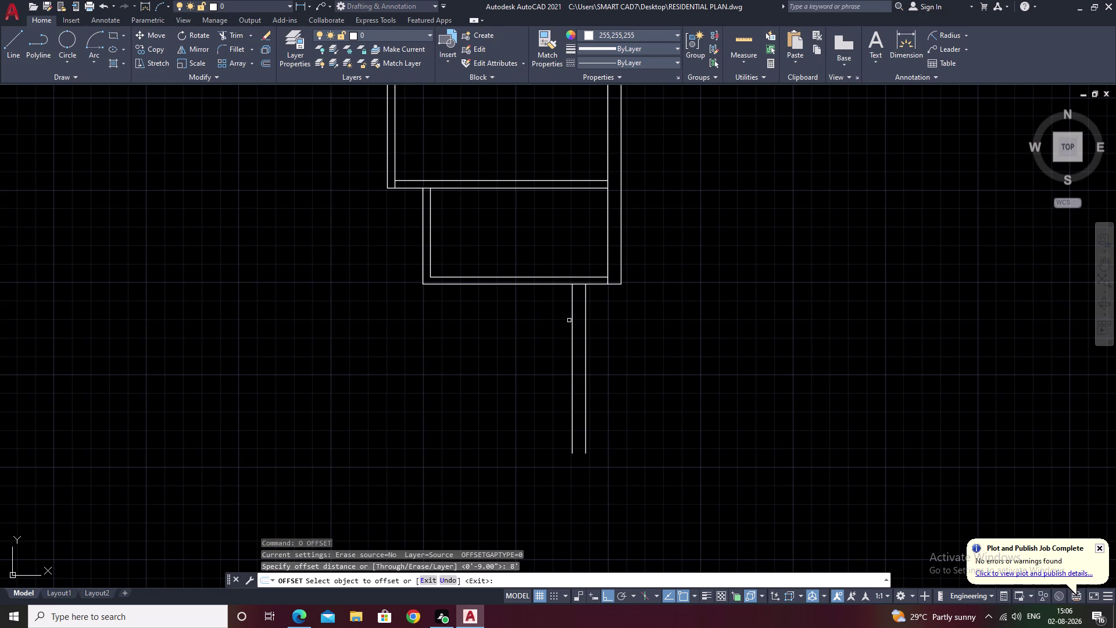
click(572, 321)
click(461, 336)
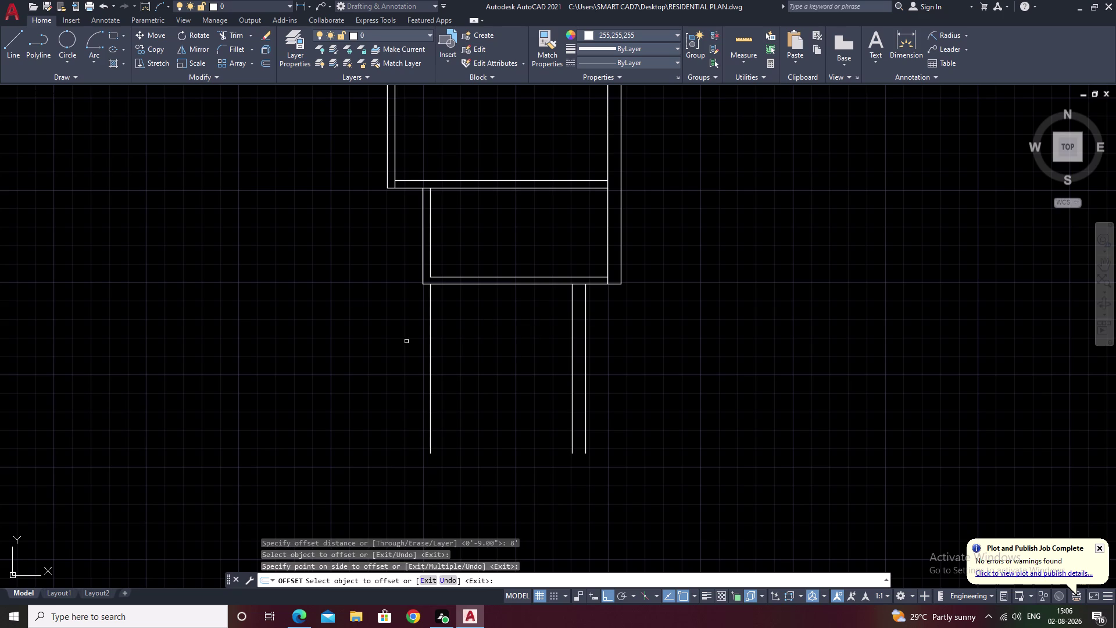
key(space)
text(5)
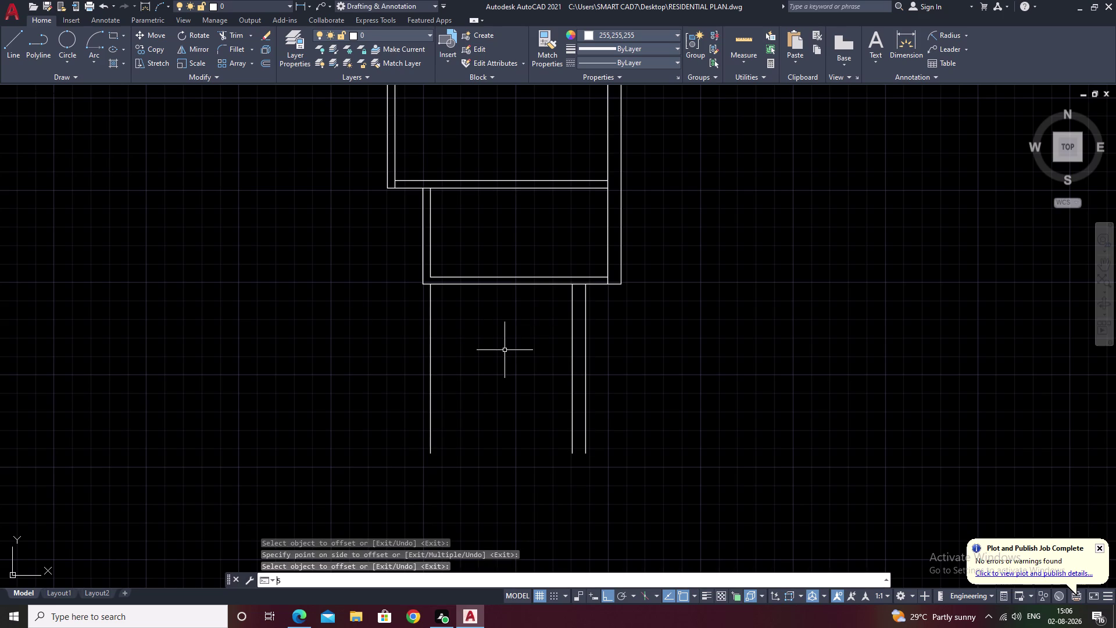
key(space)
key(Escape)
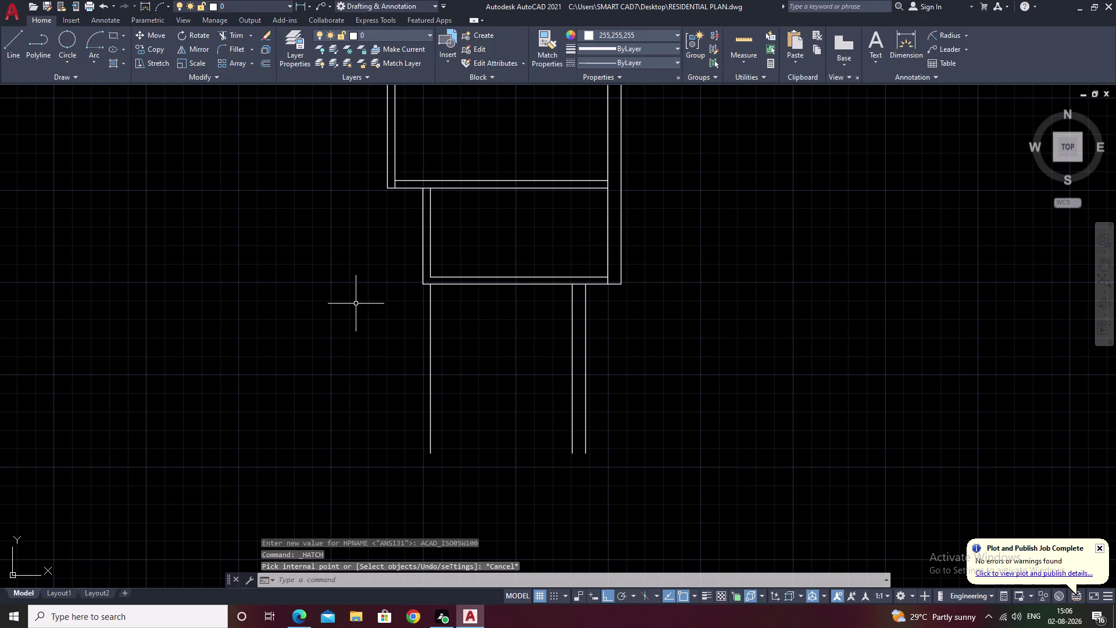
Offset the lower left wall line 5 inches outward.
text(o 5)
key(space)
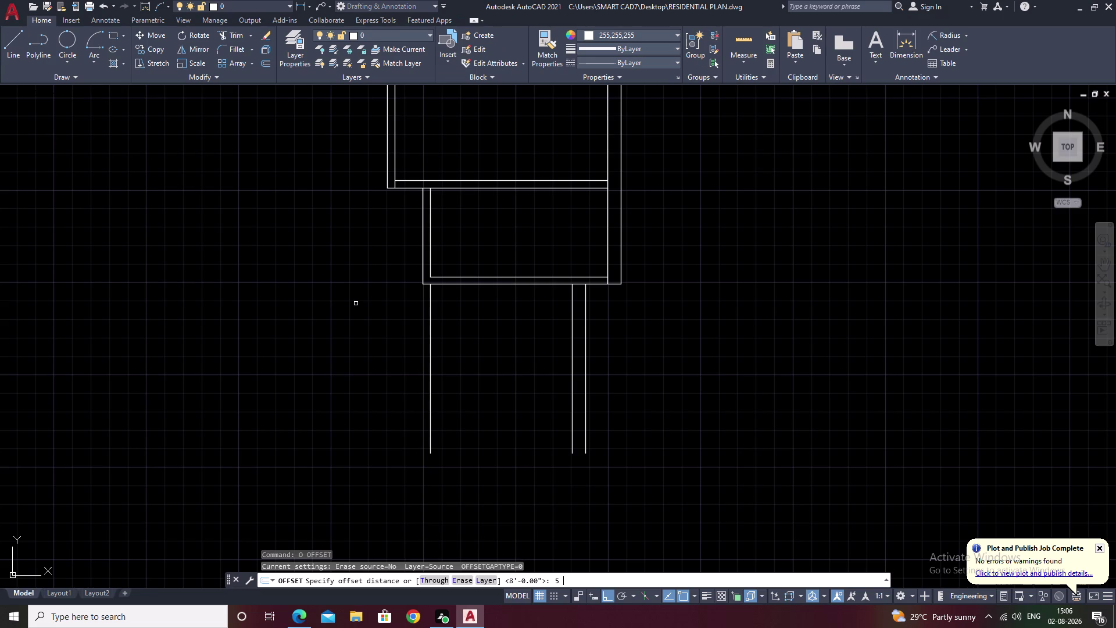
click(430, 321)
click(403, 324)
key(Escape)
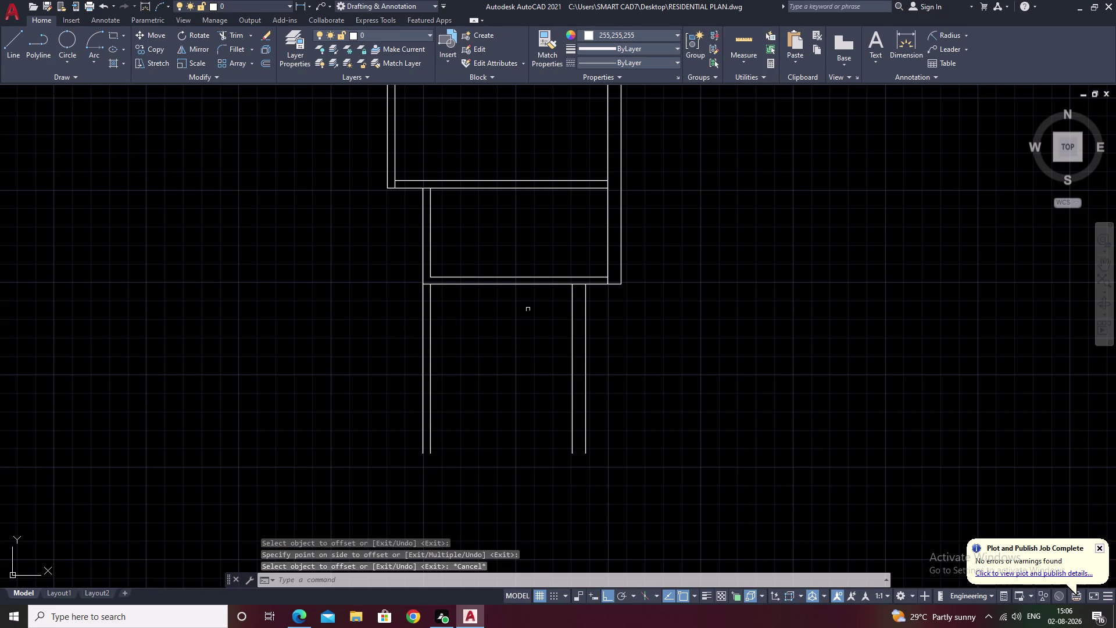
text(o)
key(space)
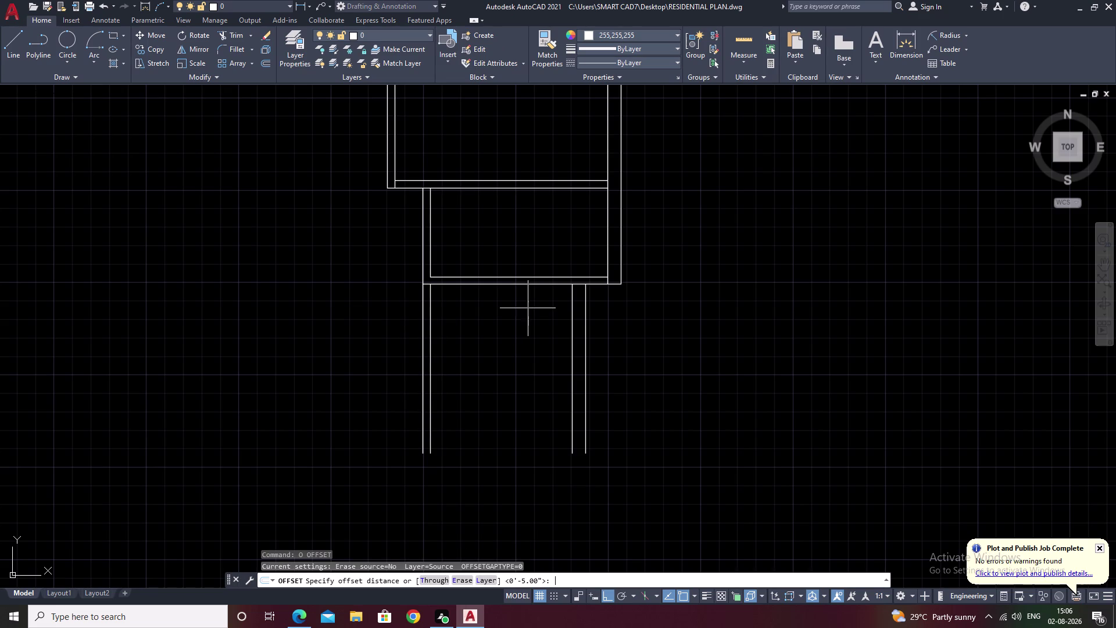
Offset the upper room's bottom wall line 5' down into the lower walls.
text(5)
text(')
key(space)
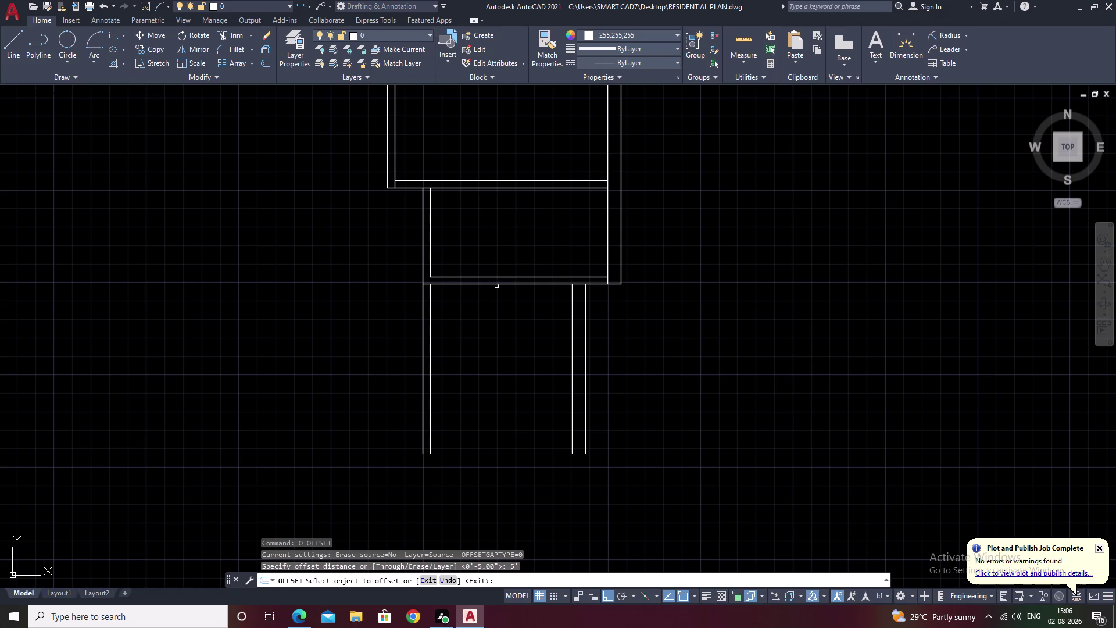
click(497, 285)
click(489, 388)
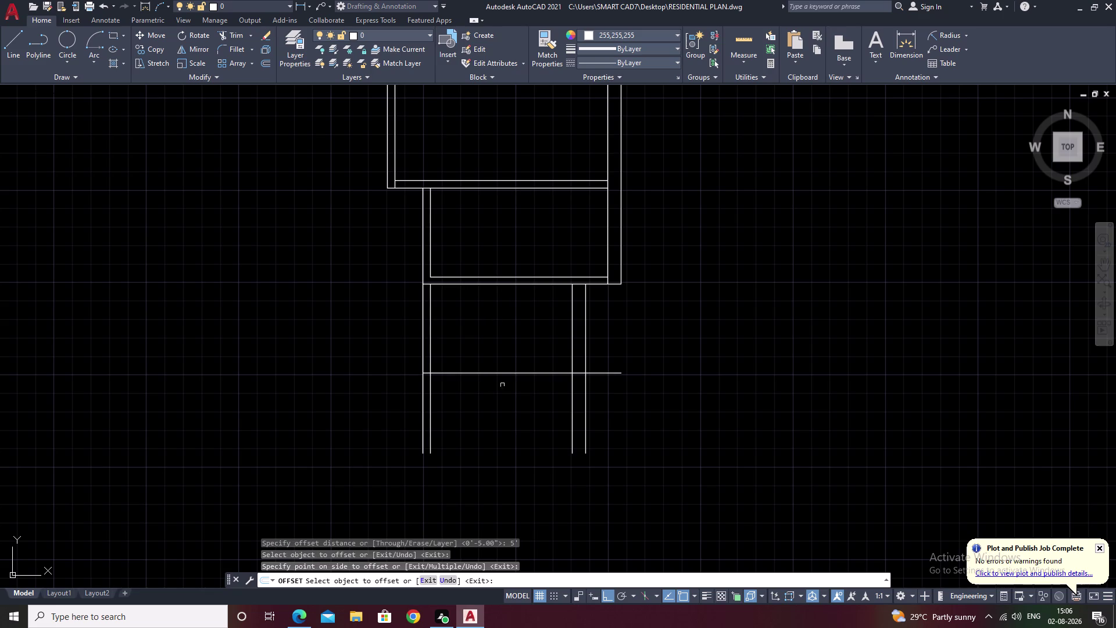
key(Escape)
Offset the new cross line 5 inches below itself.
key(space)
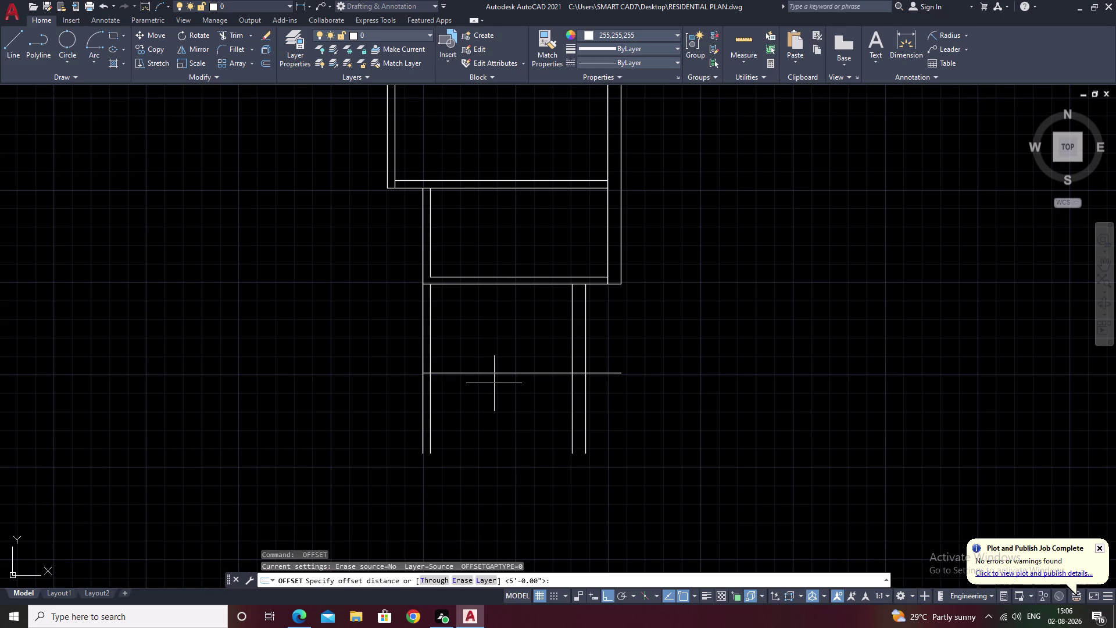
text(5)
key(space)
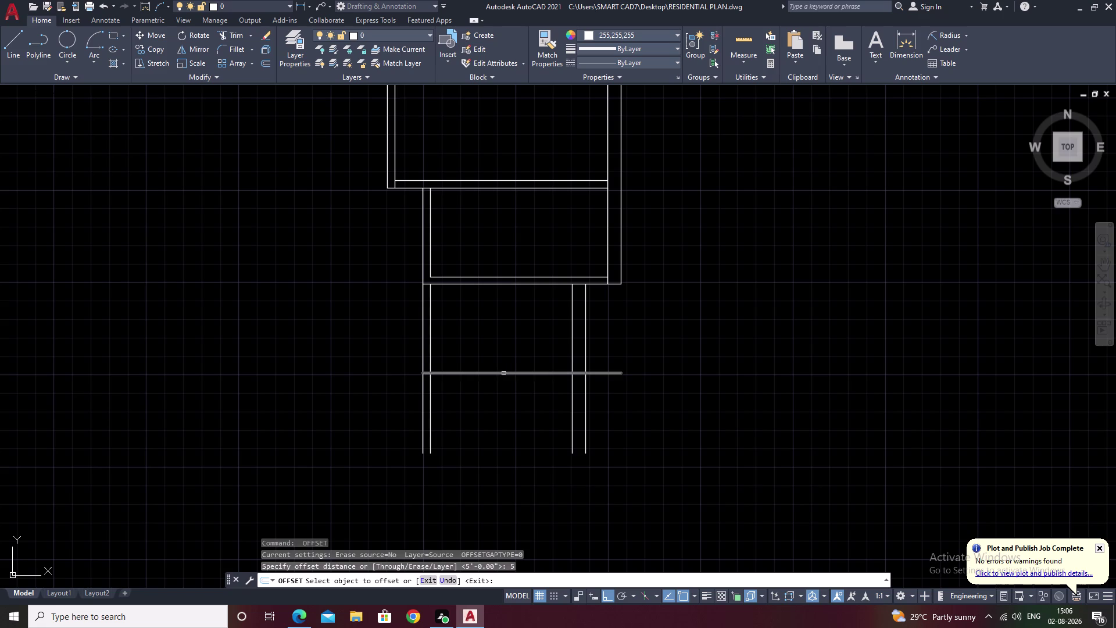
click(504, 373)
click(502, 407)
key(Escape)
Trim the cross line ends extending past the right wall.
text(tr)
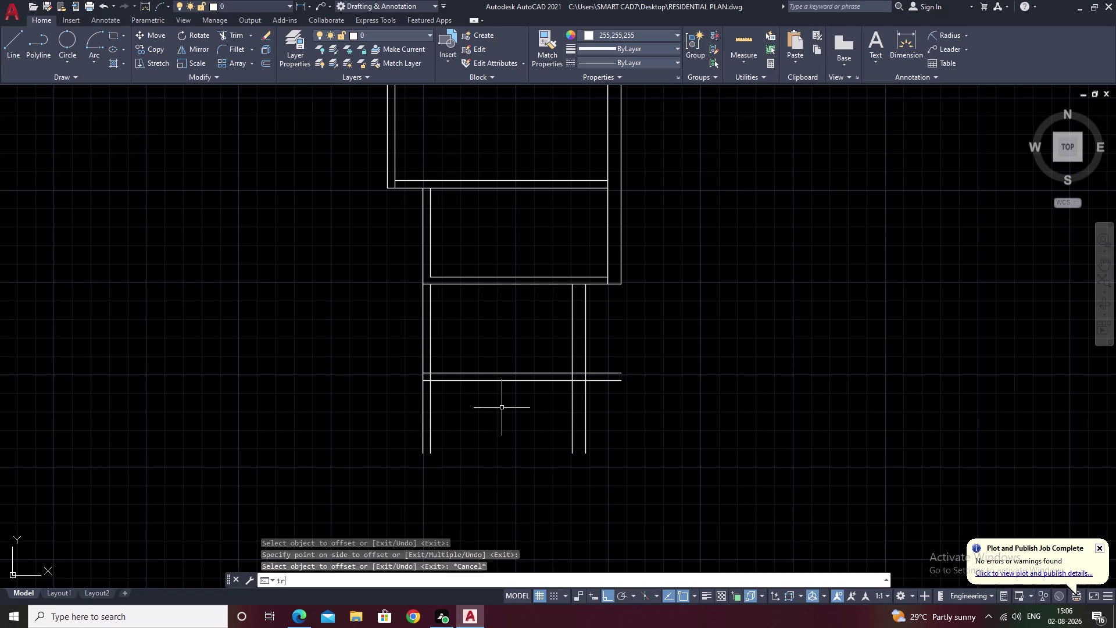
key(space)
drag(600, 361, 607, 418)
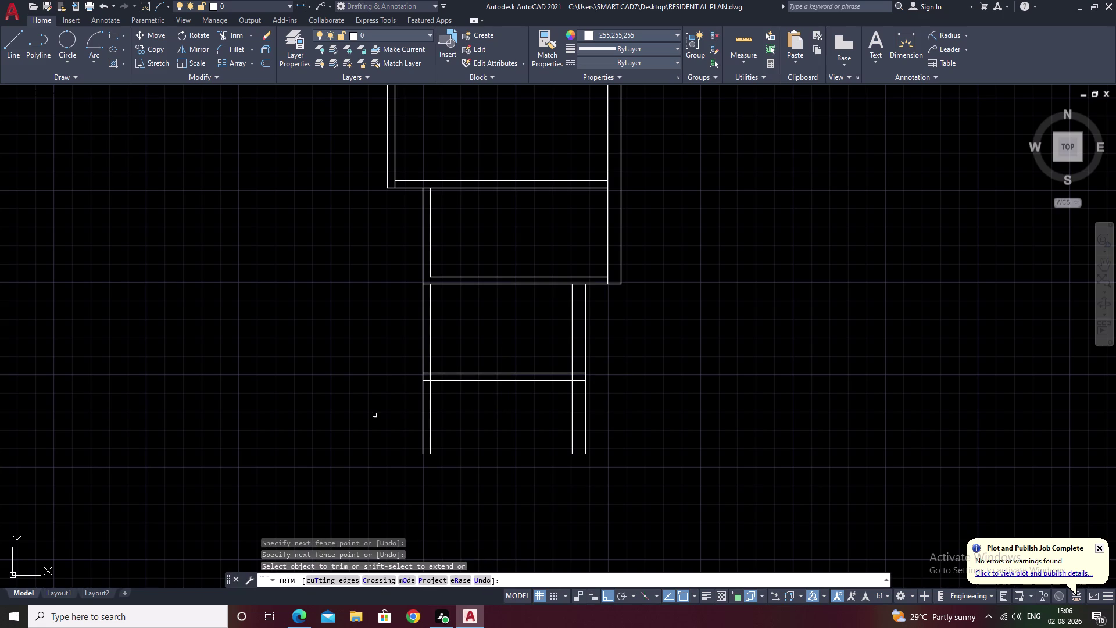
middle_drag(426, 417, 458, 353)
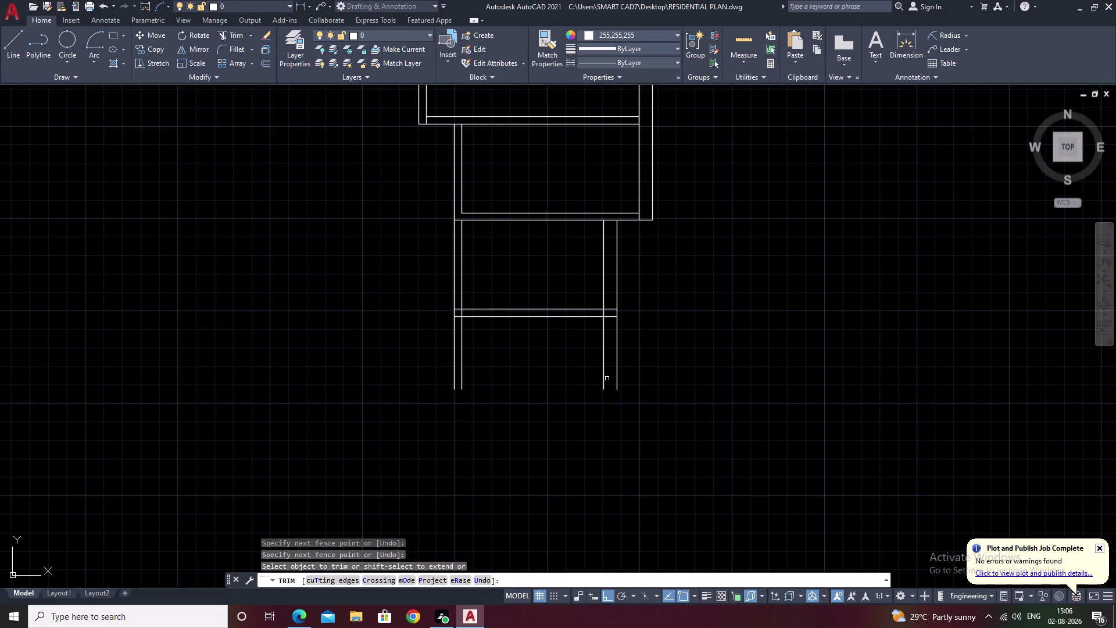
key(Escape)
middle_drag(561, 428, 551, 420)
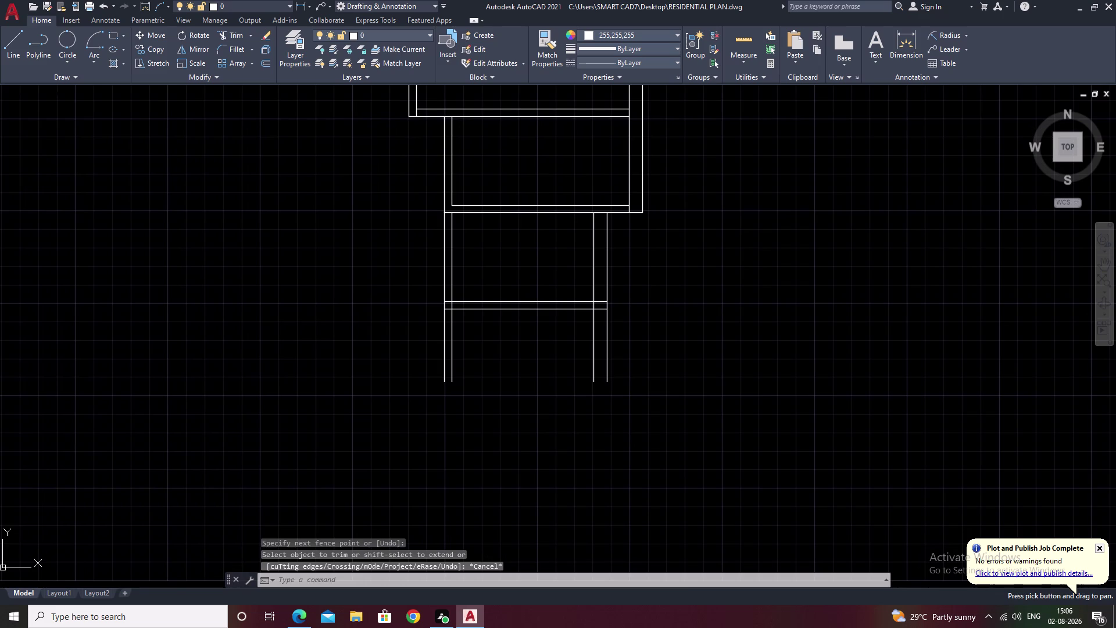
Offset the lower cross line 5' downward to form the room's end line.
key(o)
key(space)
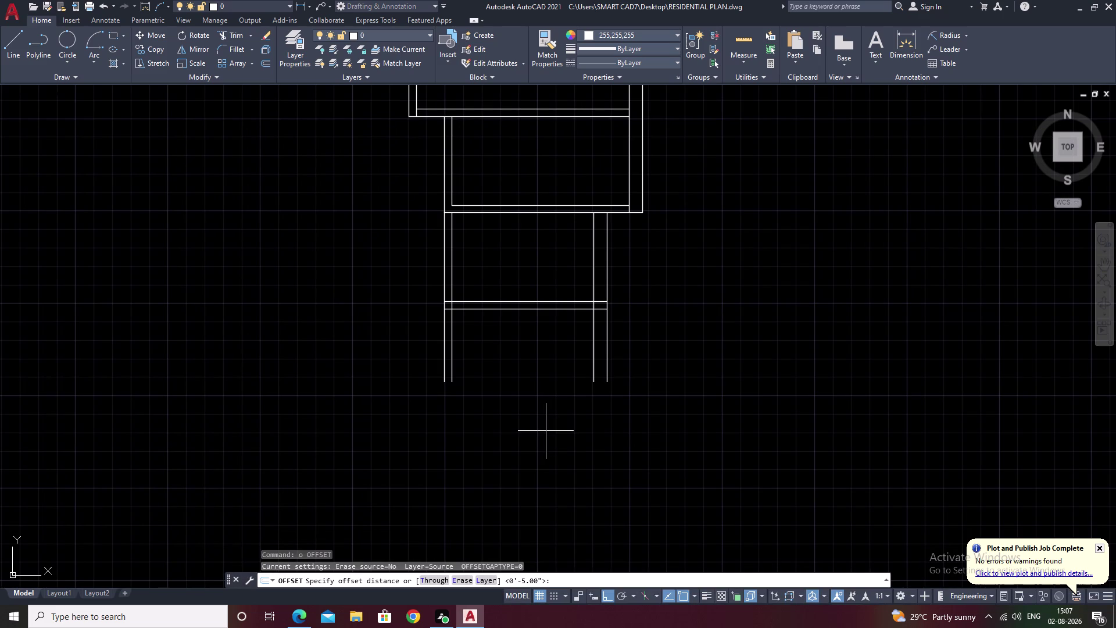
text(5')
key(space)
click(527, 311)
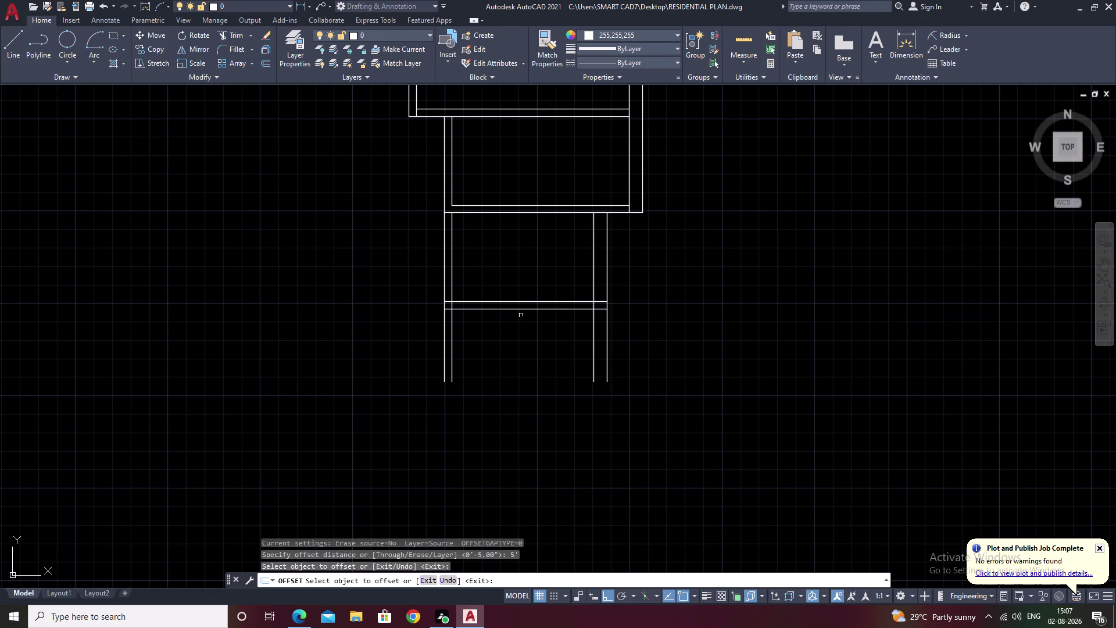
click(521, 309)
click(534, 432)
click(534, 432)
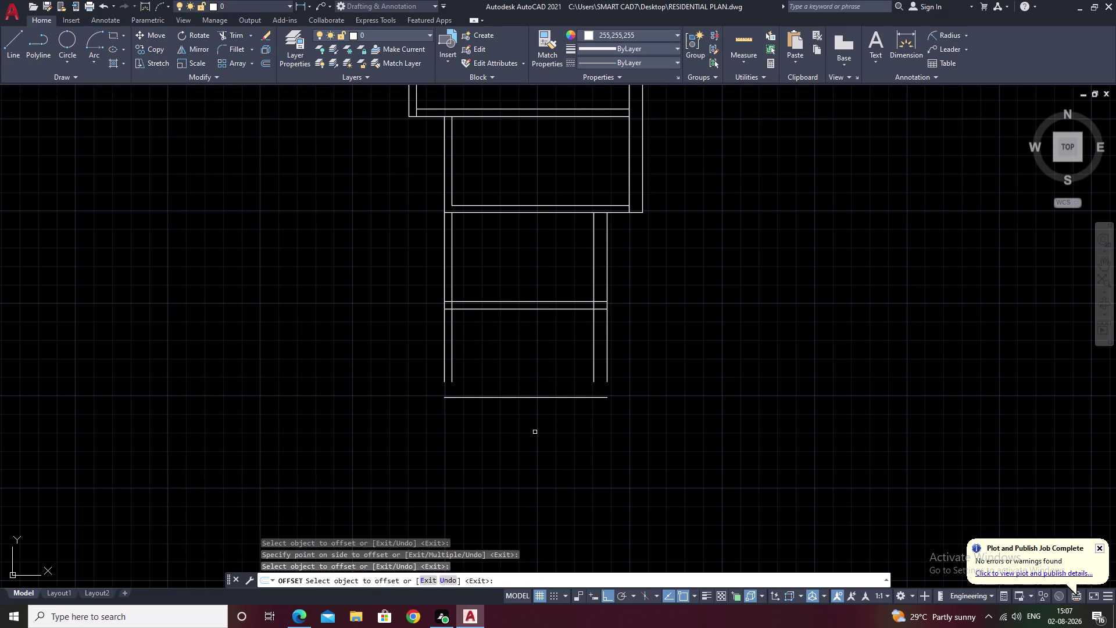
key(Escape)
Extend the inner and outer left and right wall lines down to the new end line.
key(e)
key(x)
key(space)
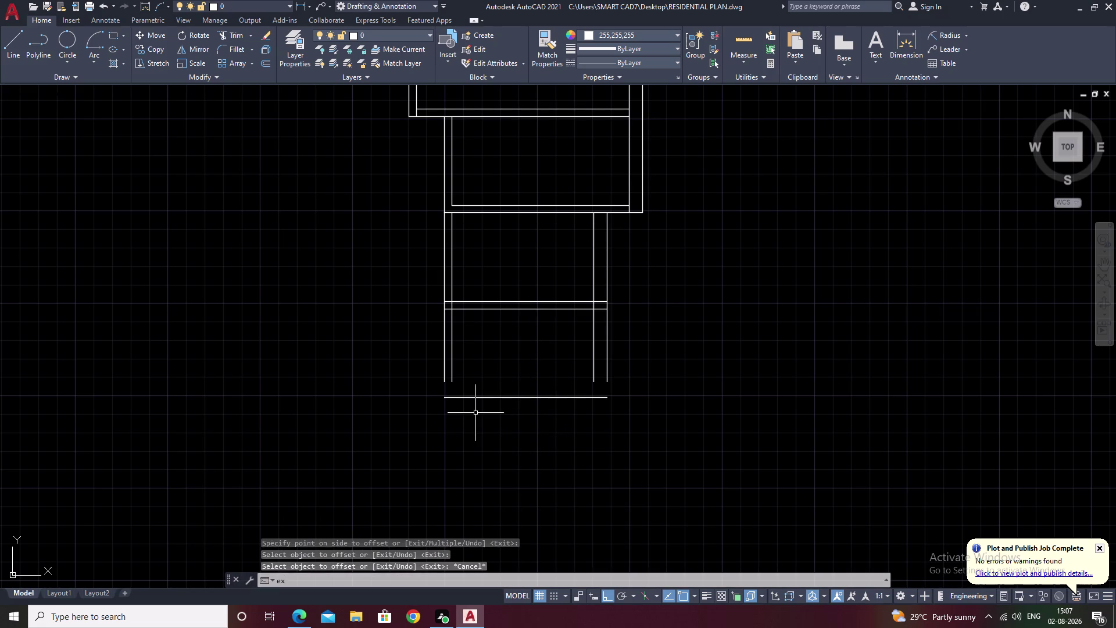
click(452, 356)
click(445, 357)
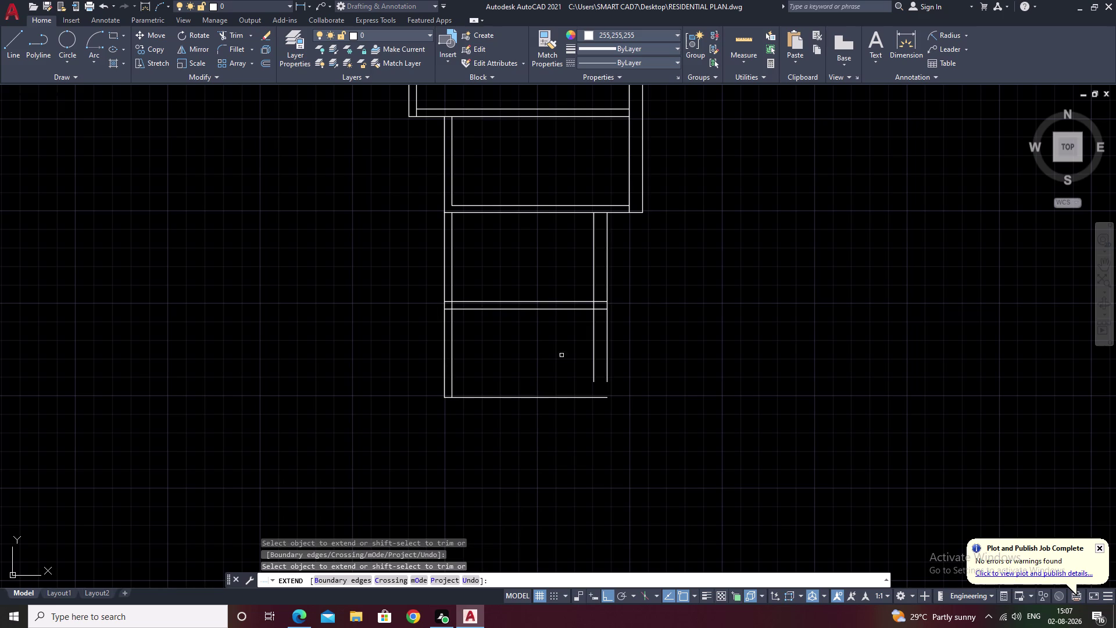
click(593, 363)
click(608, 362)
middle_drag(542, 422, 538, 374)
key(Escape)
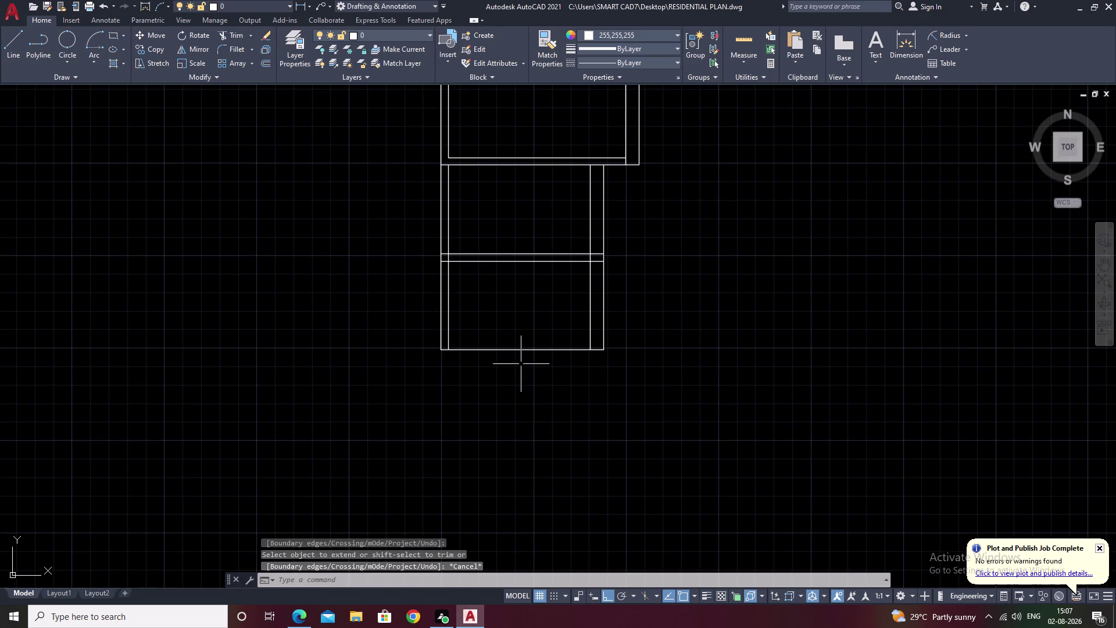
text(o 5')
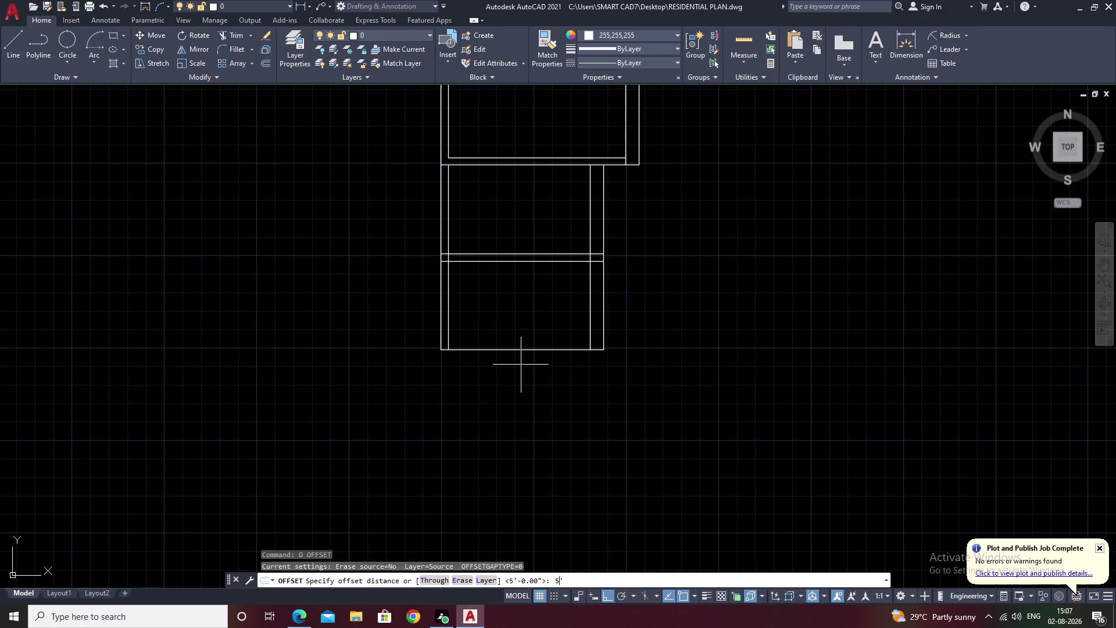
key(space)
click(519, 349)
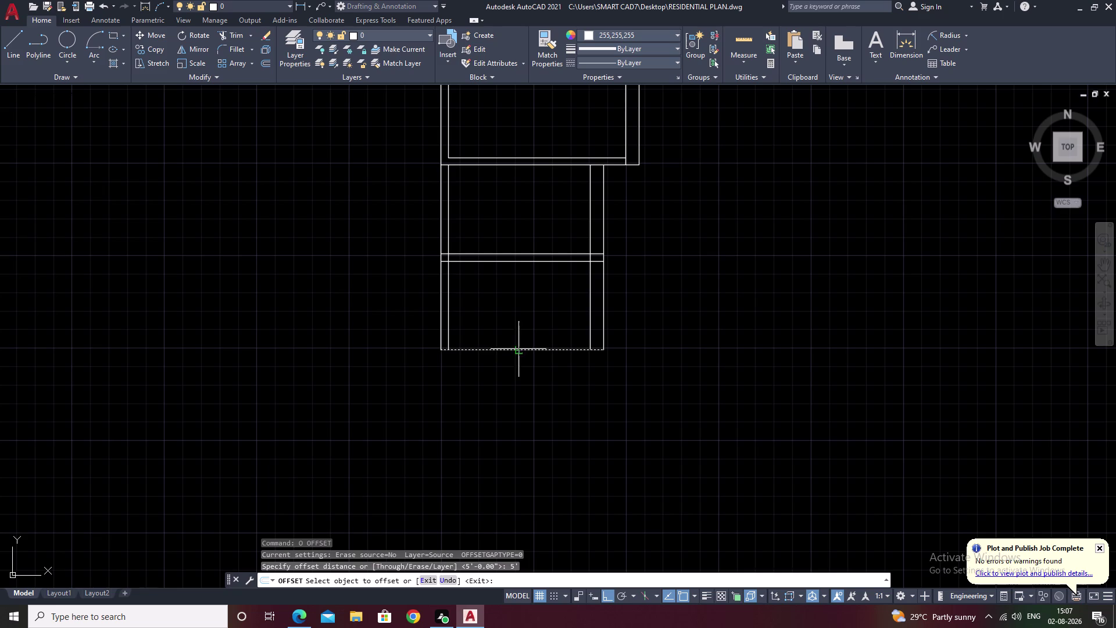
double_click(539, 470)
key(Escape)
key(r)
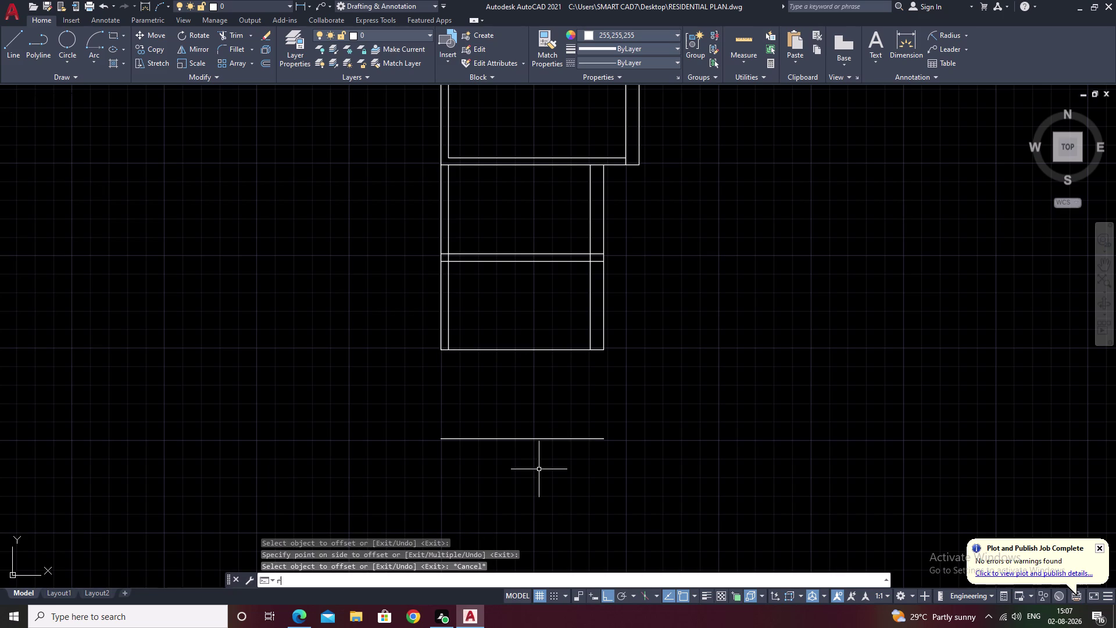
key(BackSpace)
text(ex)
key(space)
click(449, 328)
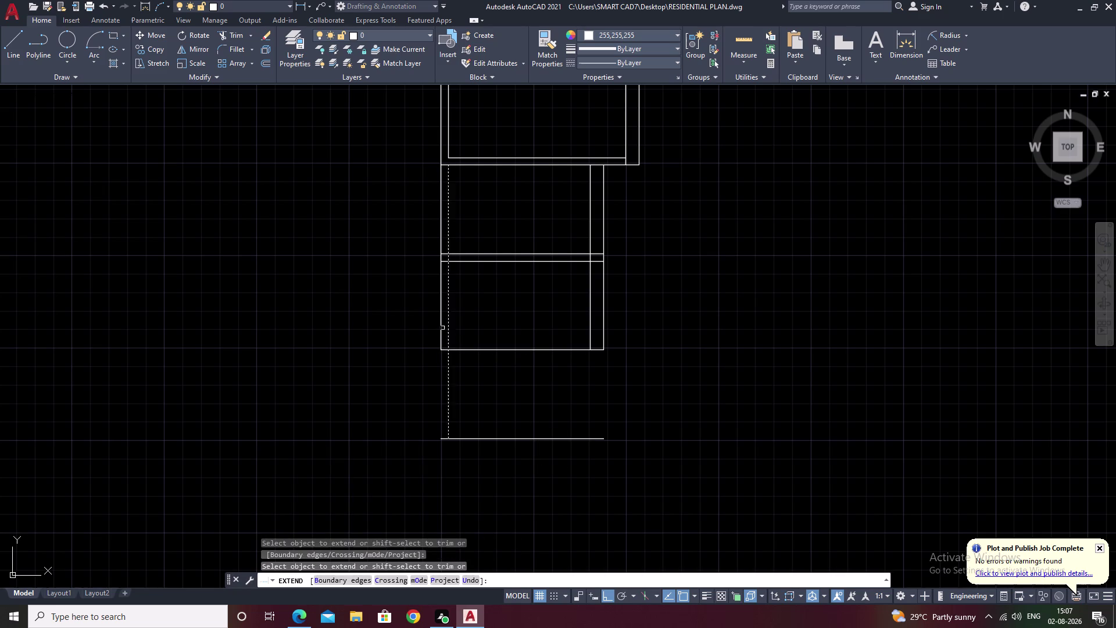
click(440, 325)
click(589, 327)
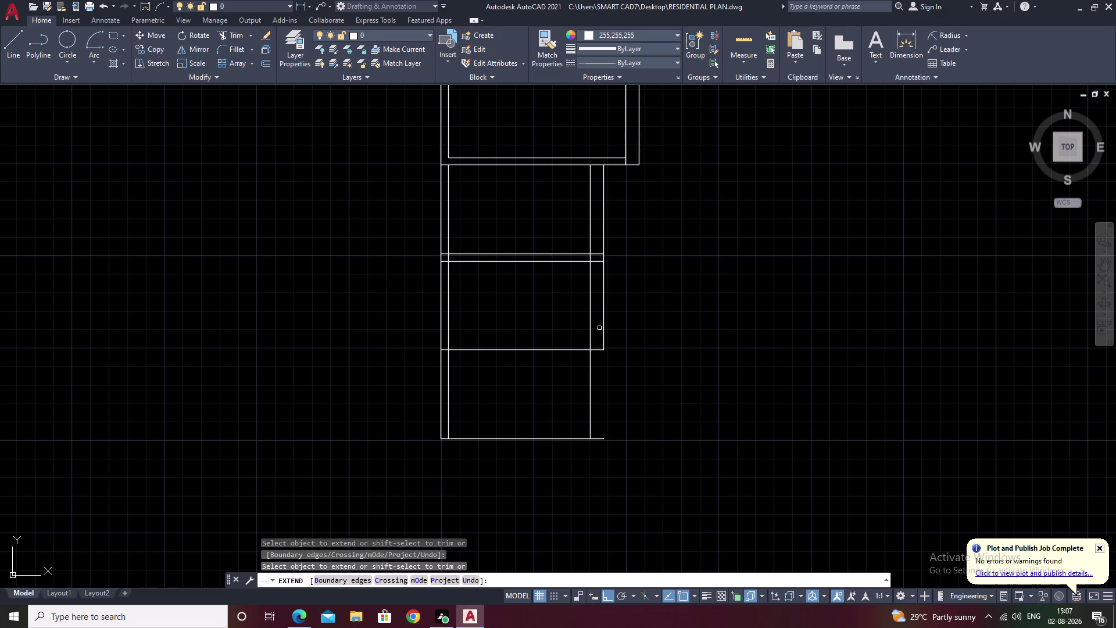
click(602, 328)
scroll(down, 3)
middle_drag(684, 398, 623, 407)
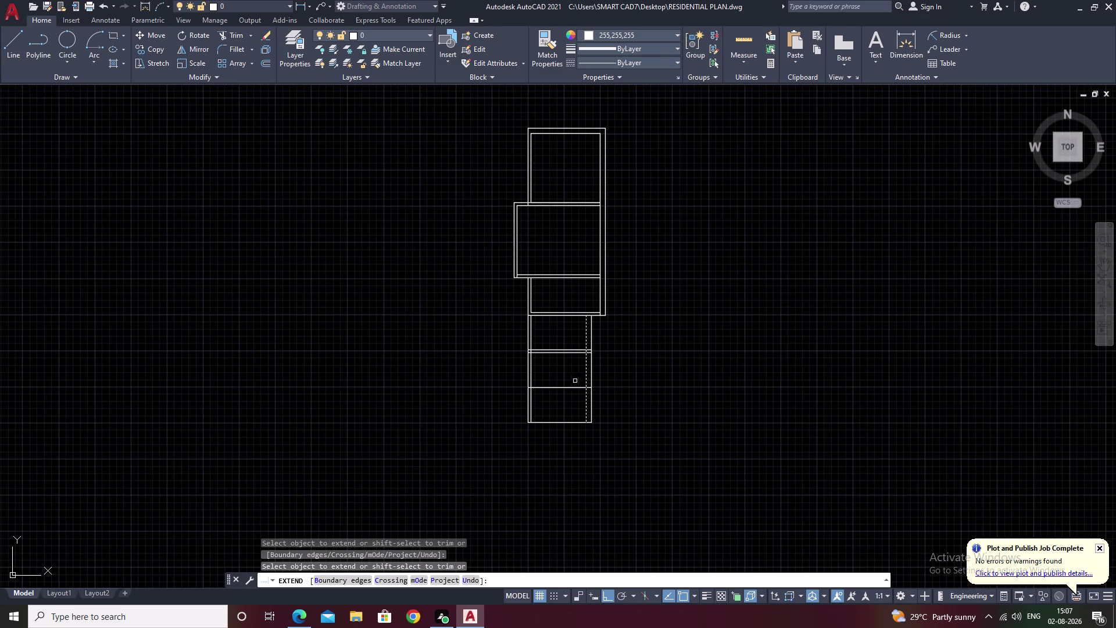
scroll(up, 3)
scroll(up, 3)
middle_drag(558, 386, 525, 253)
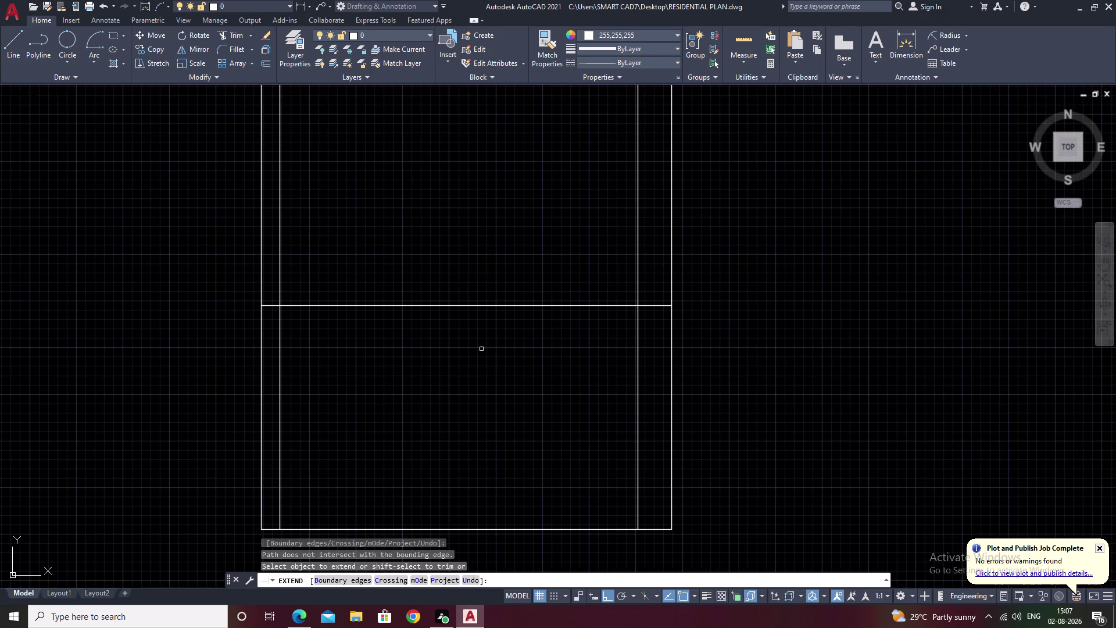
key(ctrl+z)
key(ctrl+z)
key(ctrl+z)
key(ctrl+z)
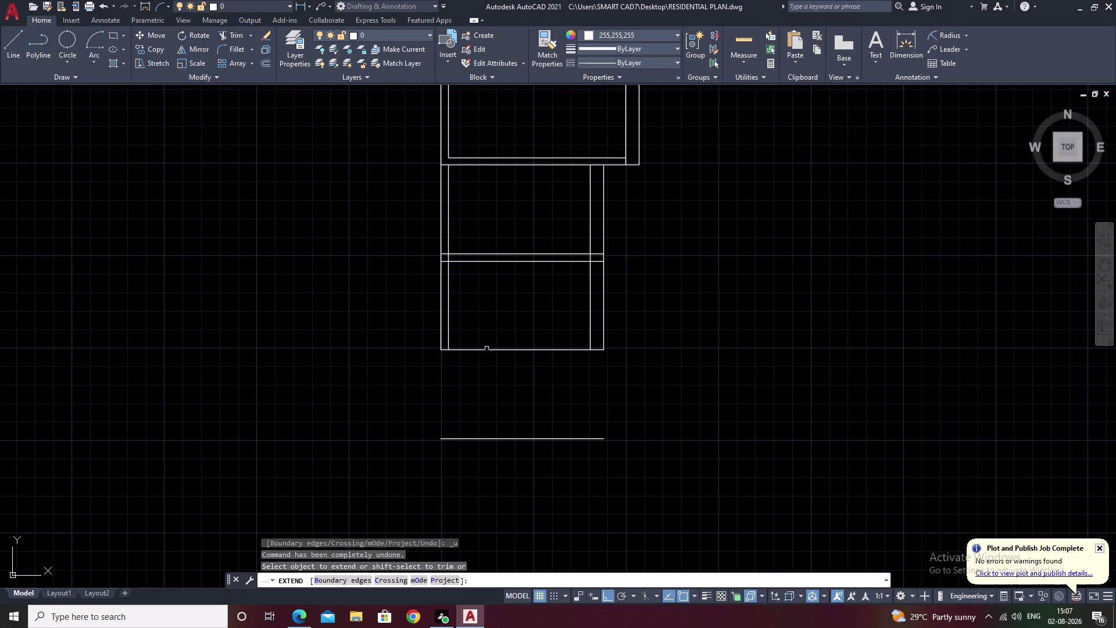
key(ctrl+z)
key(ctrl+z)
key(Escape)
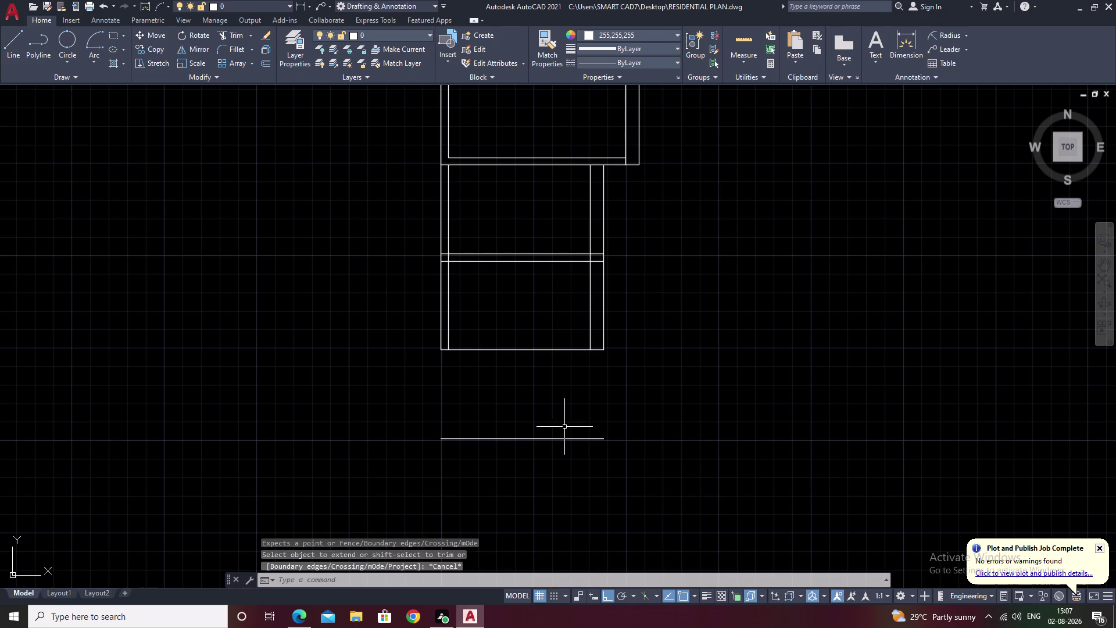
drag(584, 429, 540, 448)
click(539, 449)
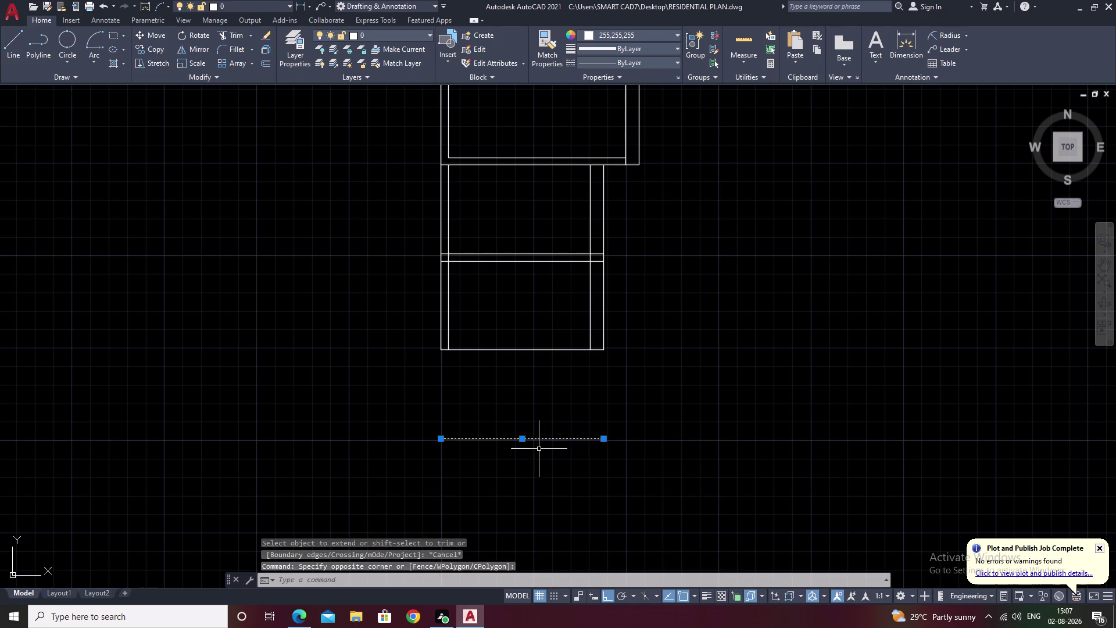
text(e)
key(space)
text(o)
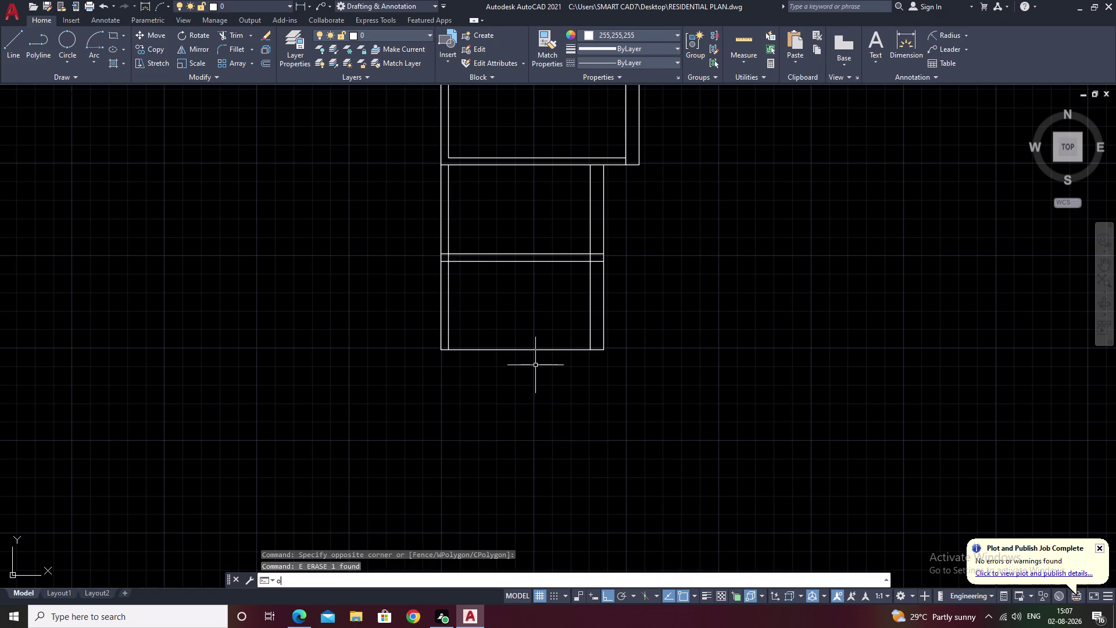
key(space)
text(5)
Offset the room's bottom wall line 5' downward.
key(space)
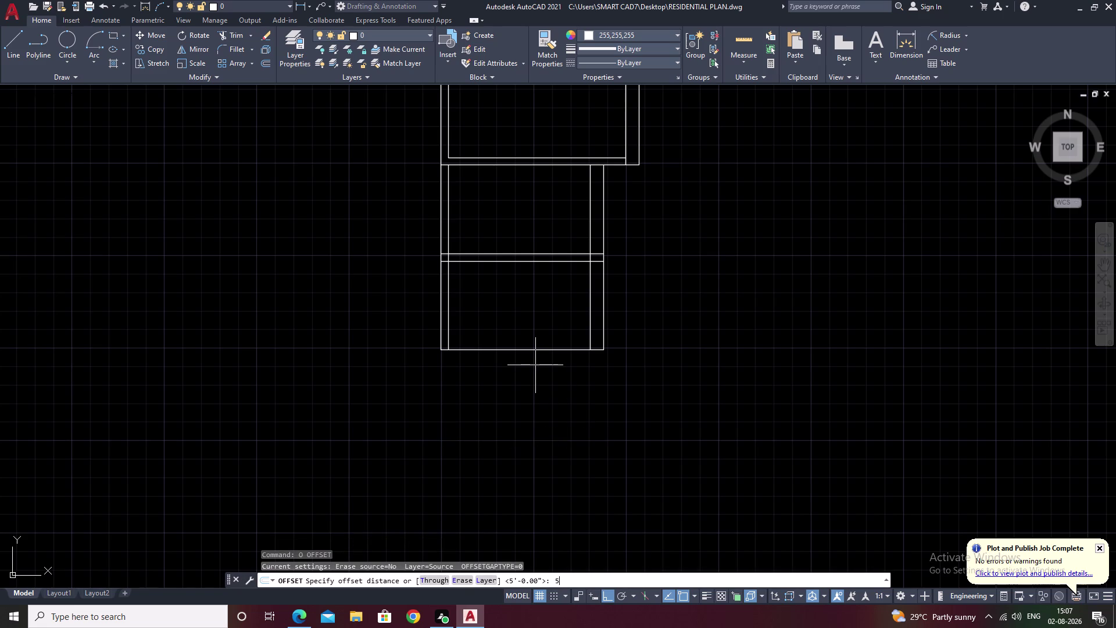
click(547, 349)
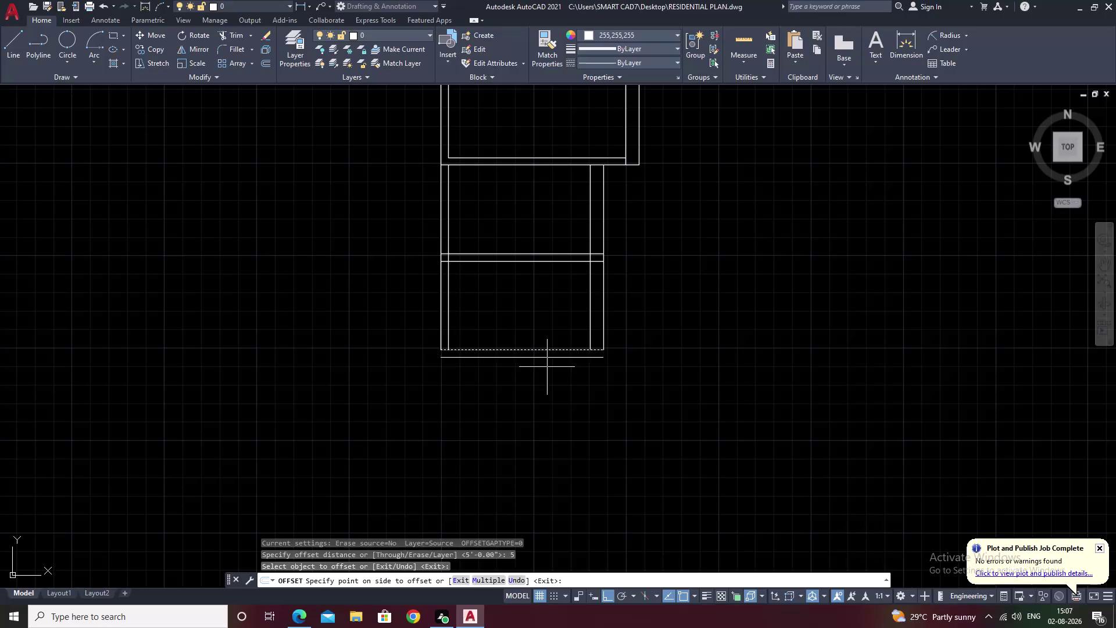
click(547, 367)
key(Escape)
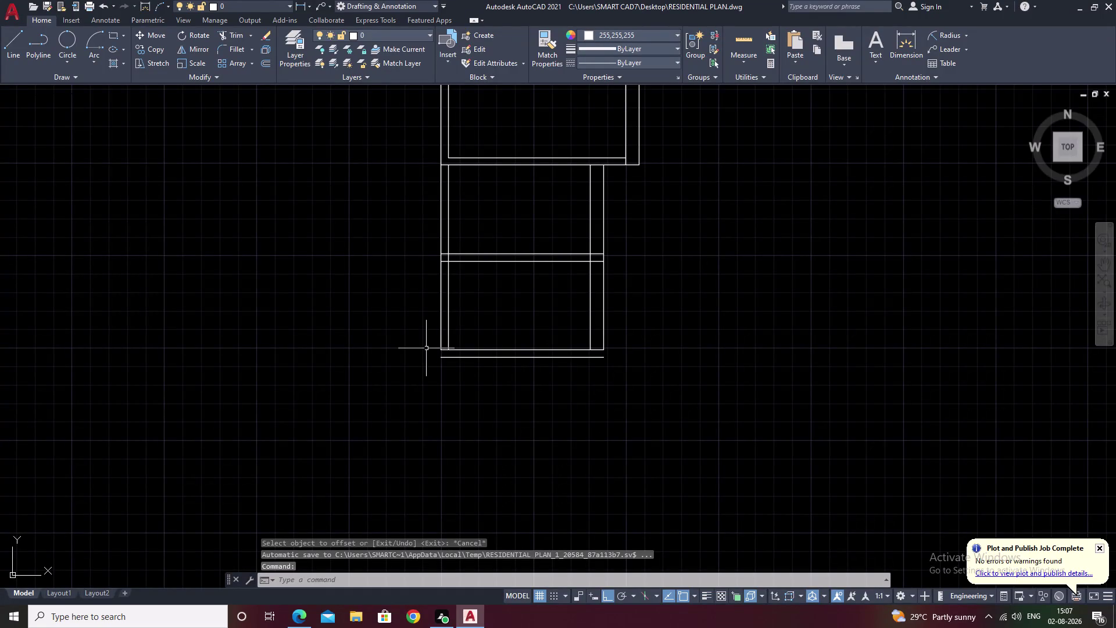
text(o)
key(space)
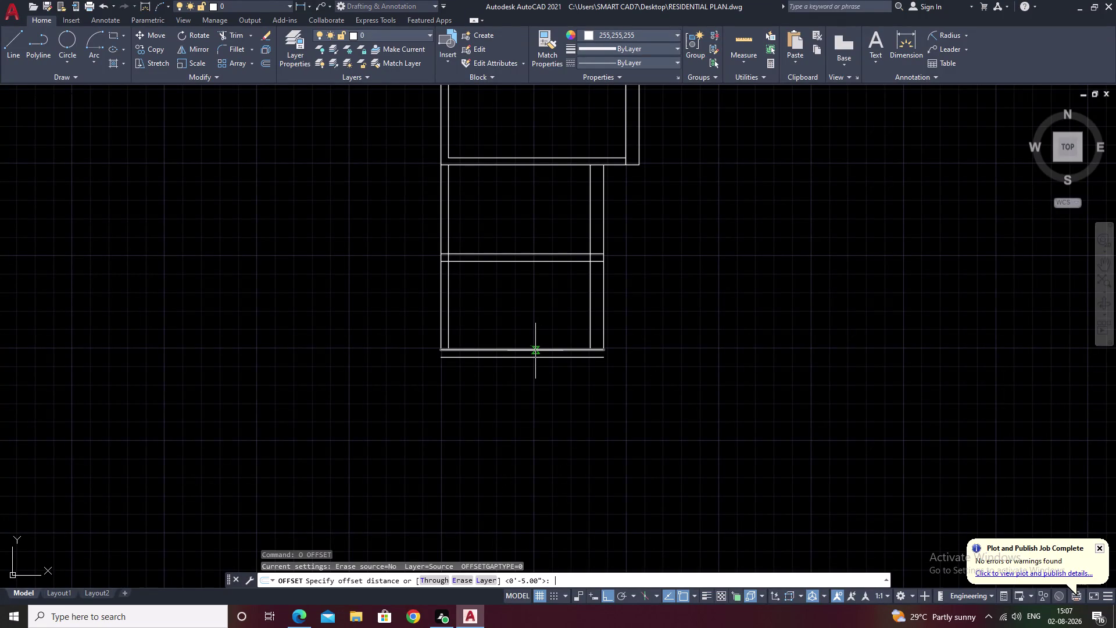
text(5')
key(space)
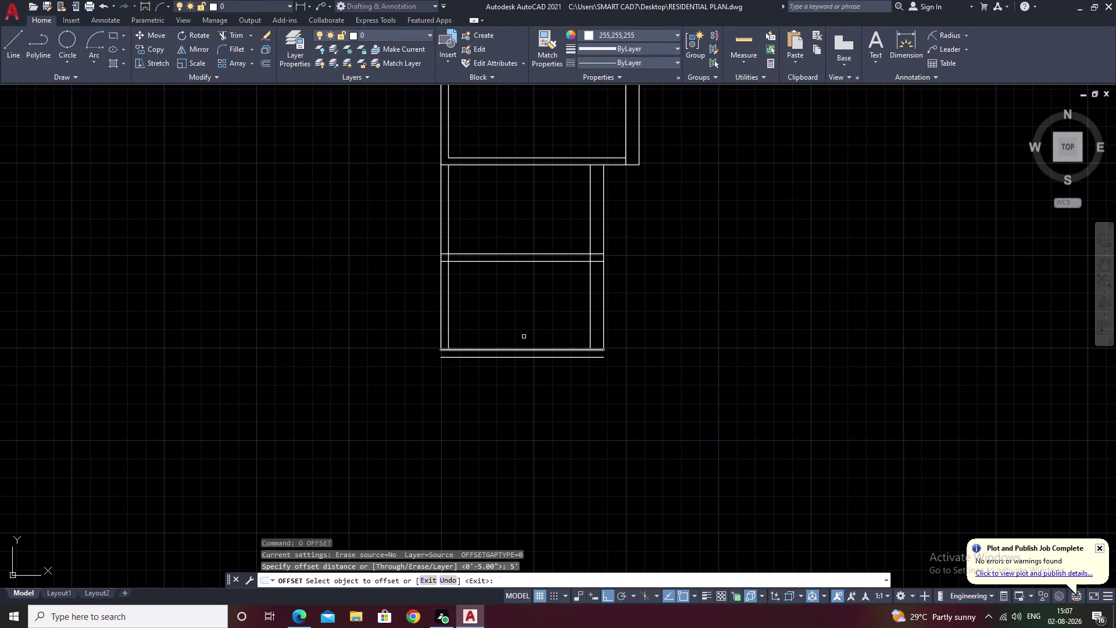
click(531, 356)
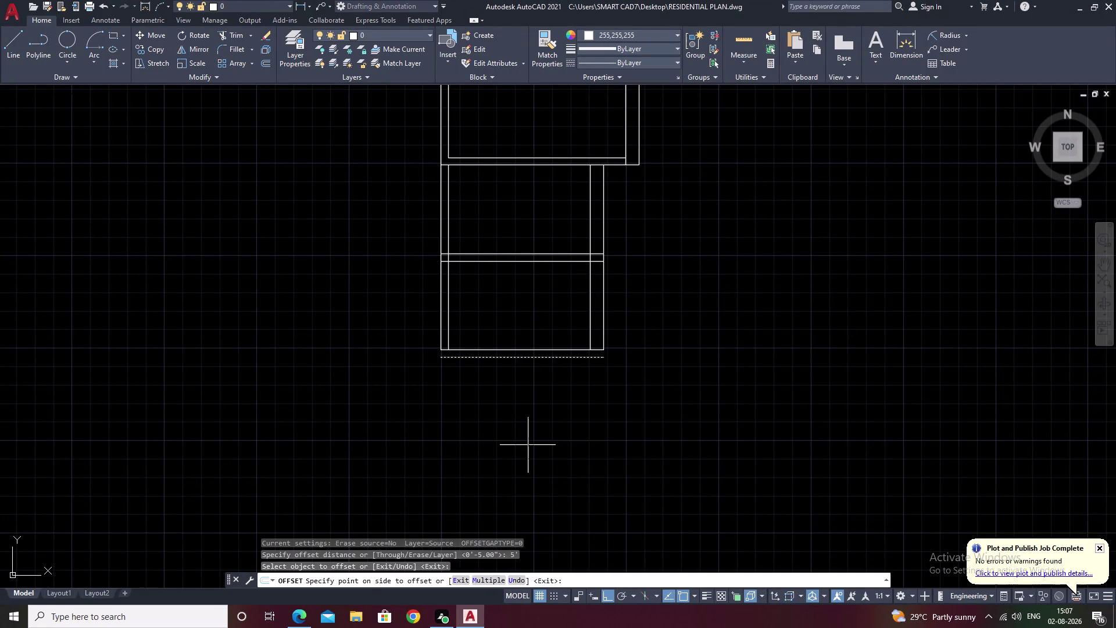
click(526, 460)
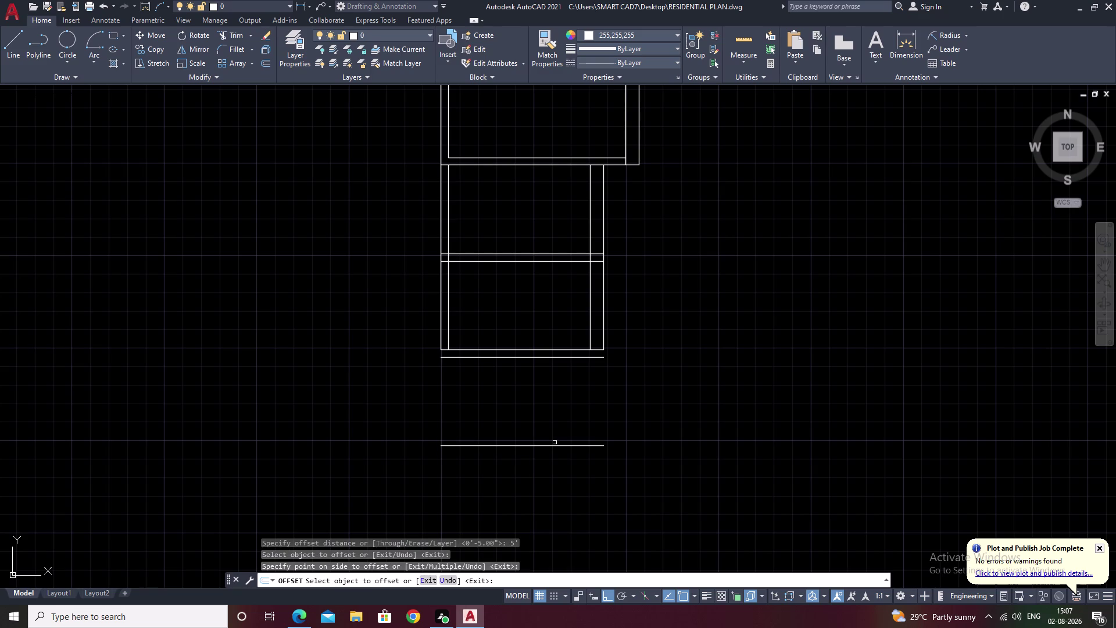
key(space)
Add a parallel line 5" below the new line to double the bottom wall.
key(space)
text(5)
key(space)
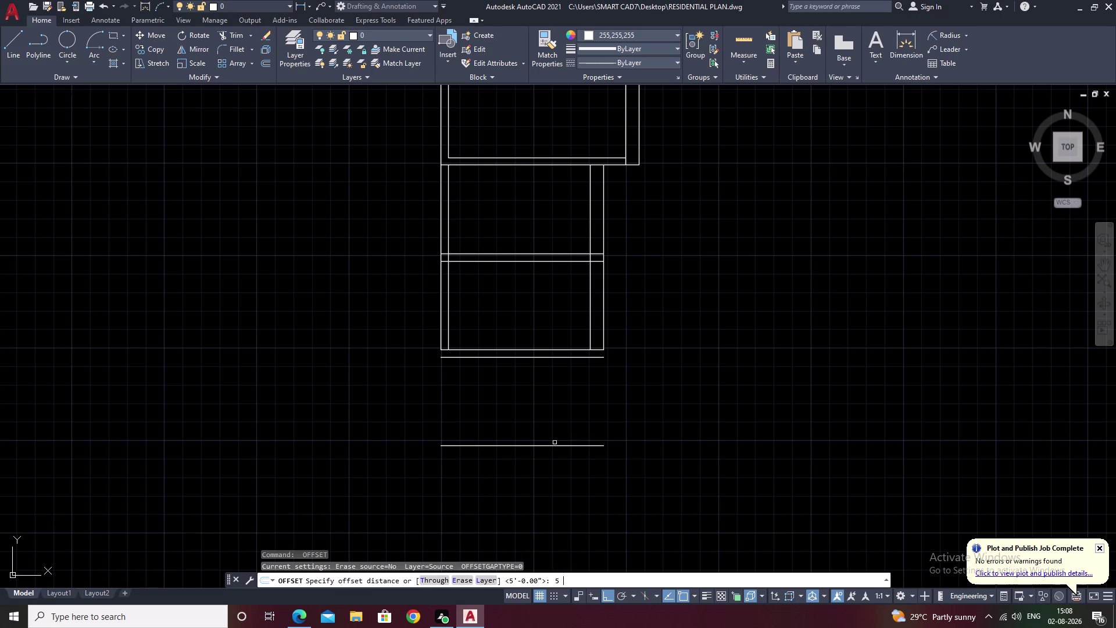
click(524, 446)
click(526, 478)
key(Escape)
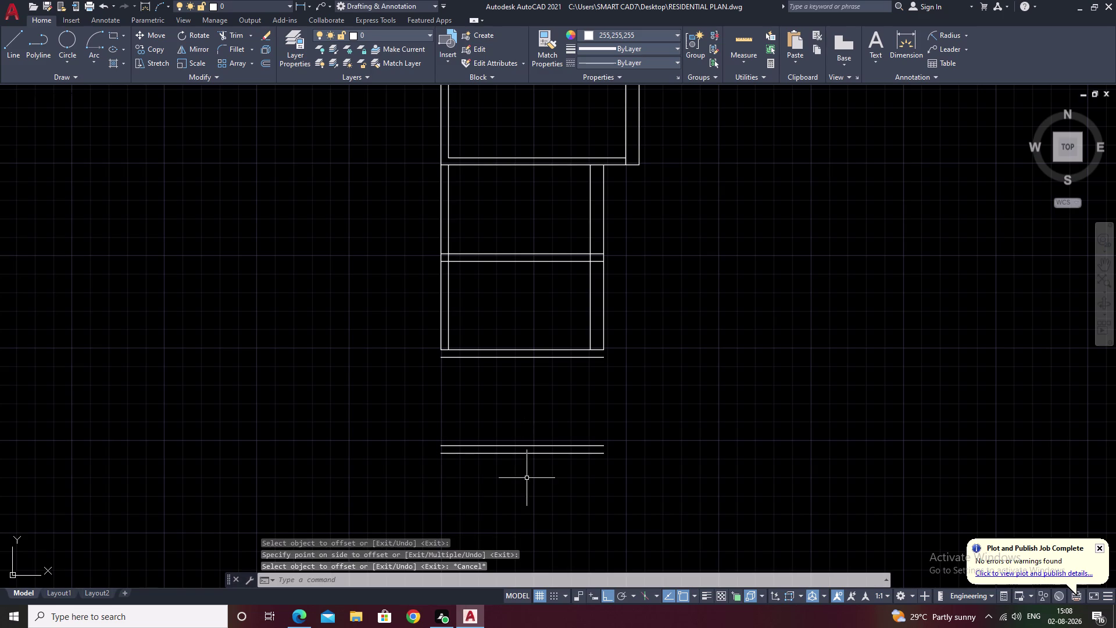
Extend the inner and outer left wall lines down to the lowest boundary line.
key(e)
key(x)
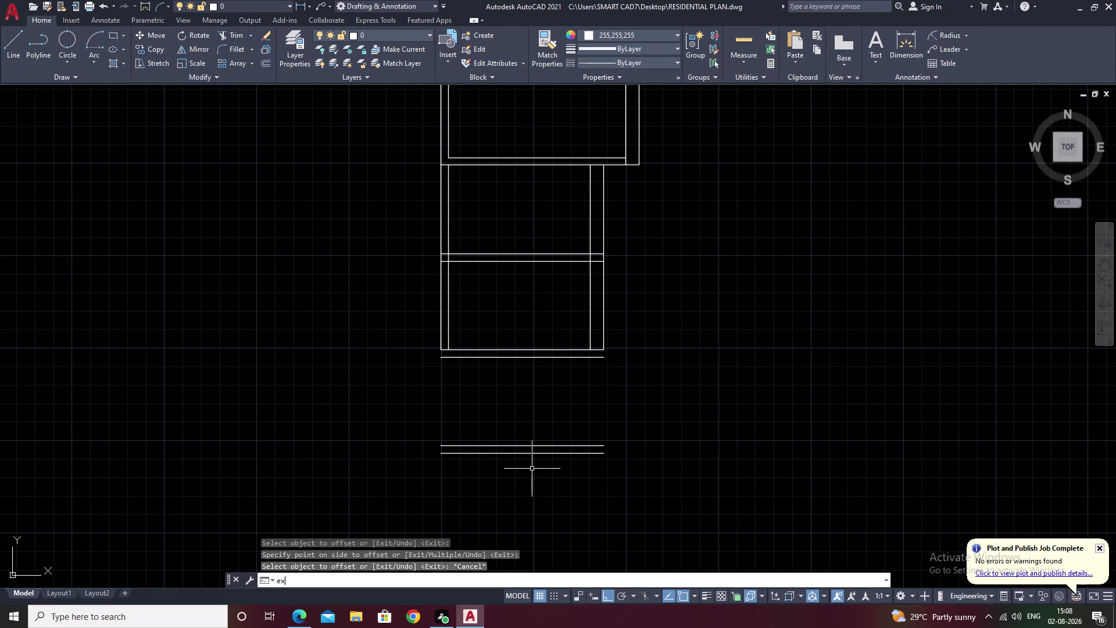
key(space)
click(447, 311)
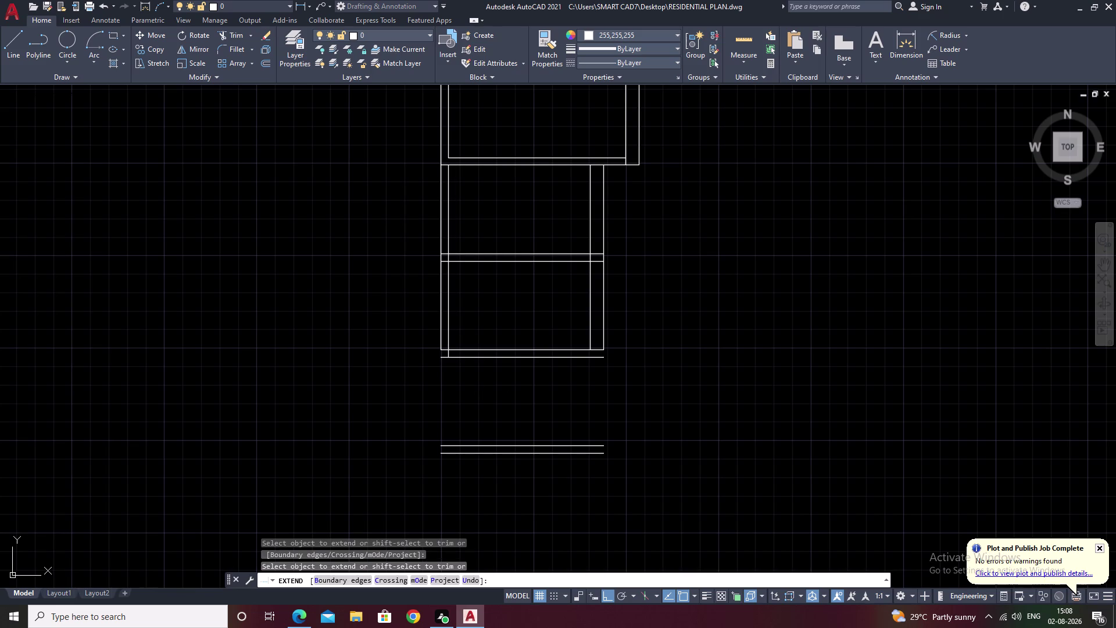
text(b)
key(space)
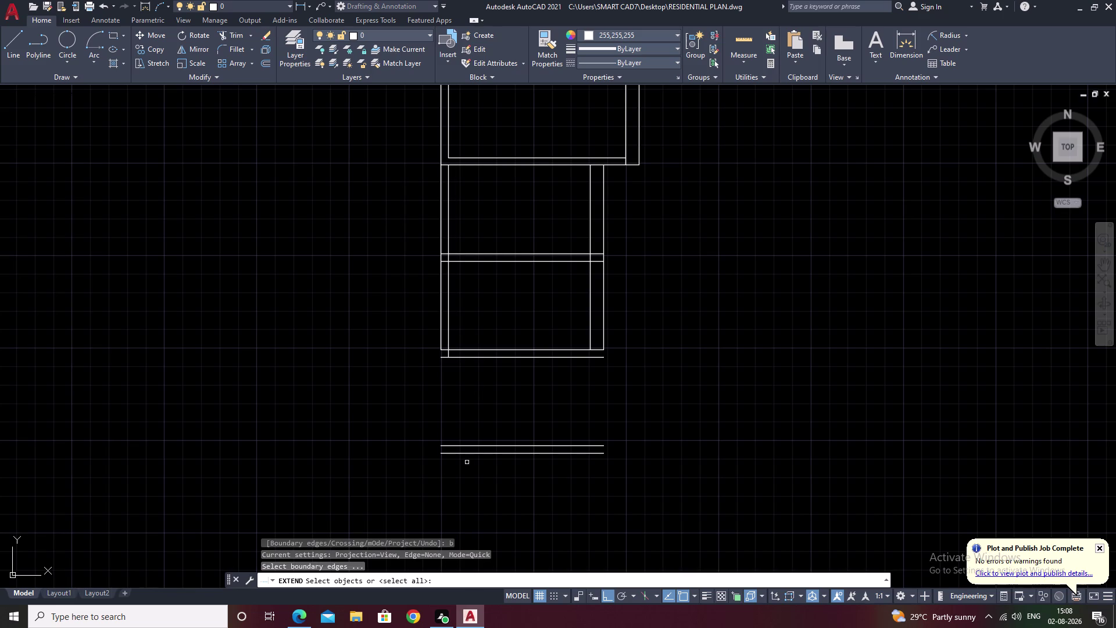
click(461, 454)
right_click(459, 454)
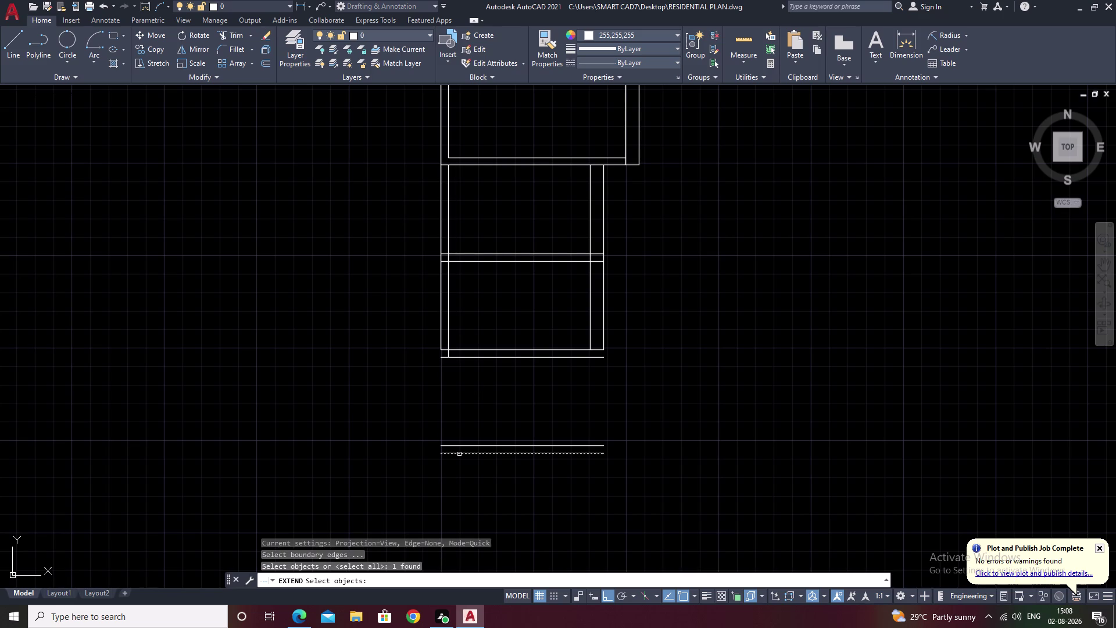
click(449, 331)
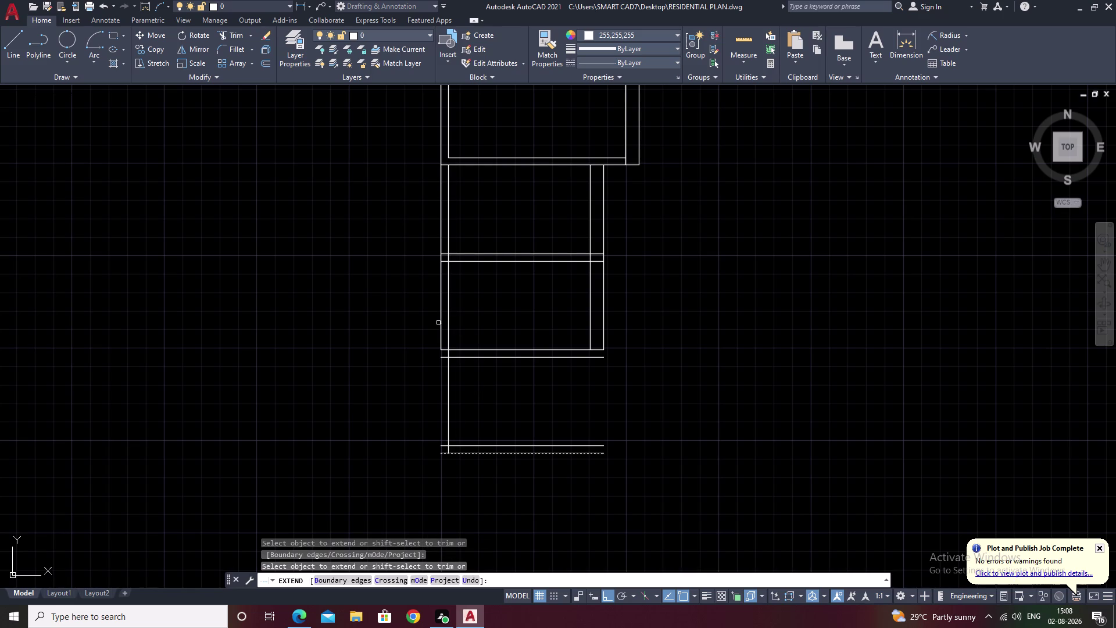
click(439, 322)
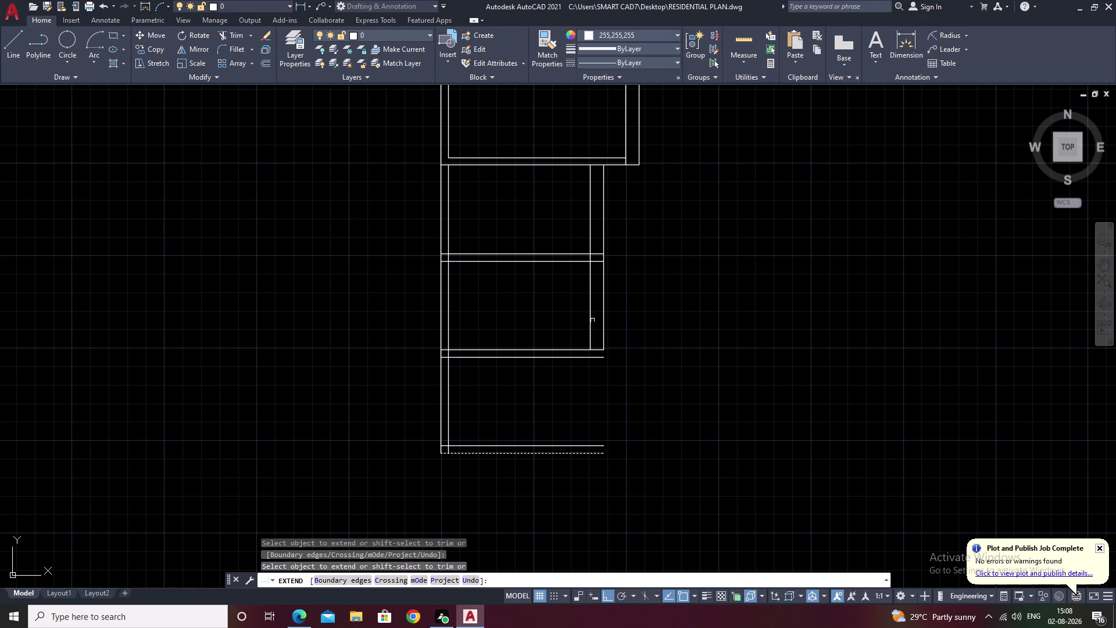
click(592, 320)
key(space)
key(space)
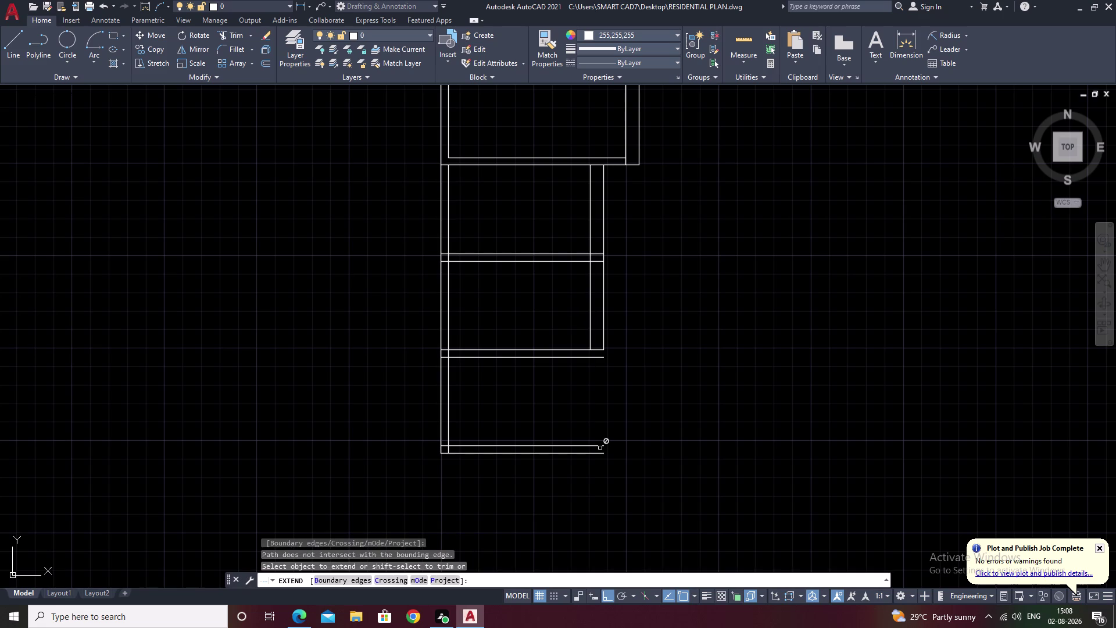
Extend the inner and outer right wall lines down to the lowest boundary line.
key(b)
key(space)
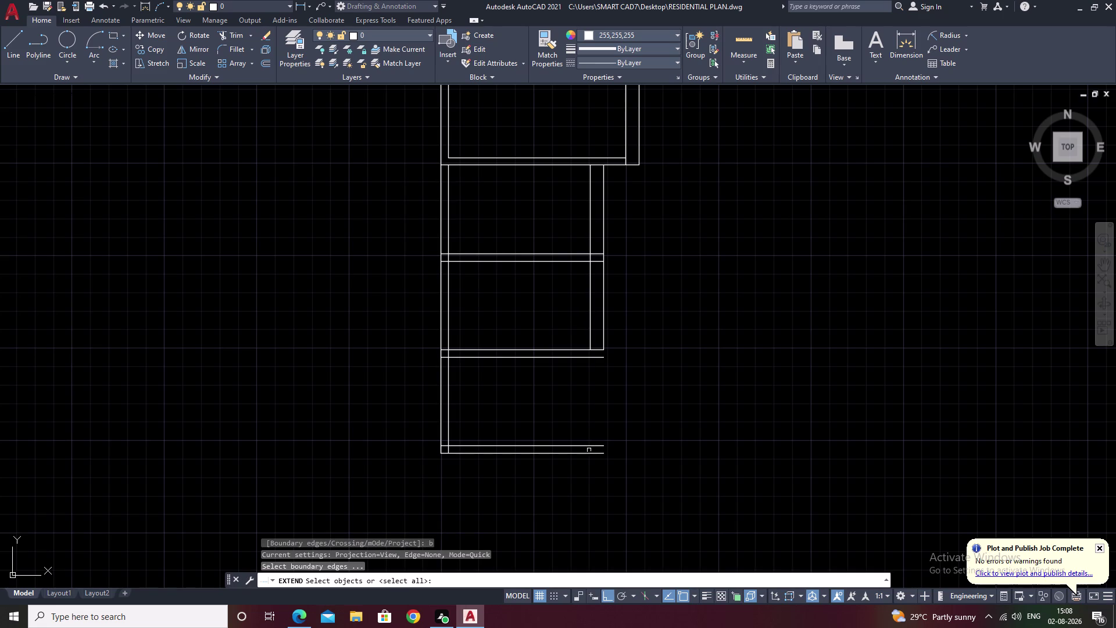
click(589, 452)
right_click(589, 452)
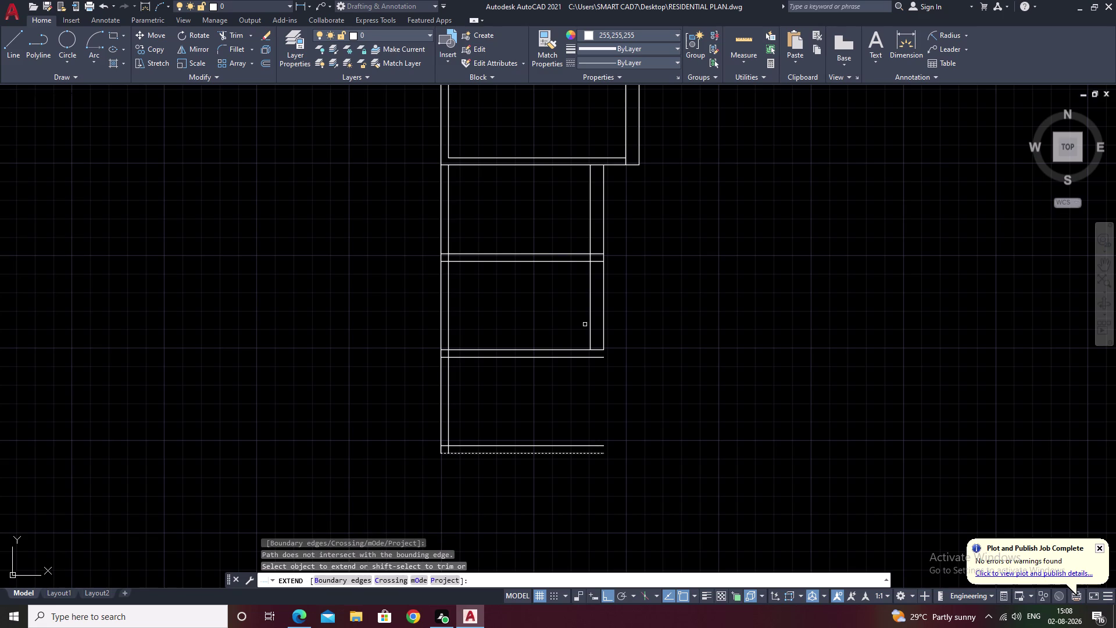
click(591, 322)
click(603, 314)
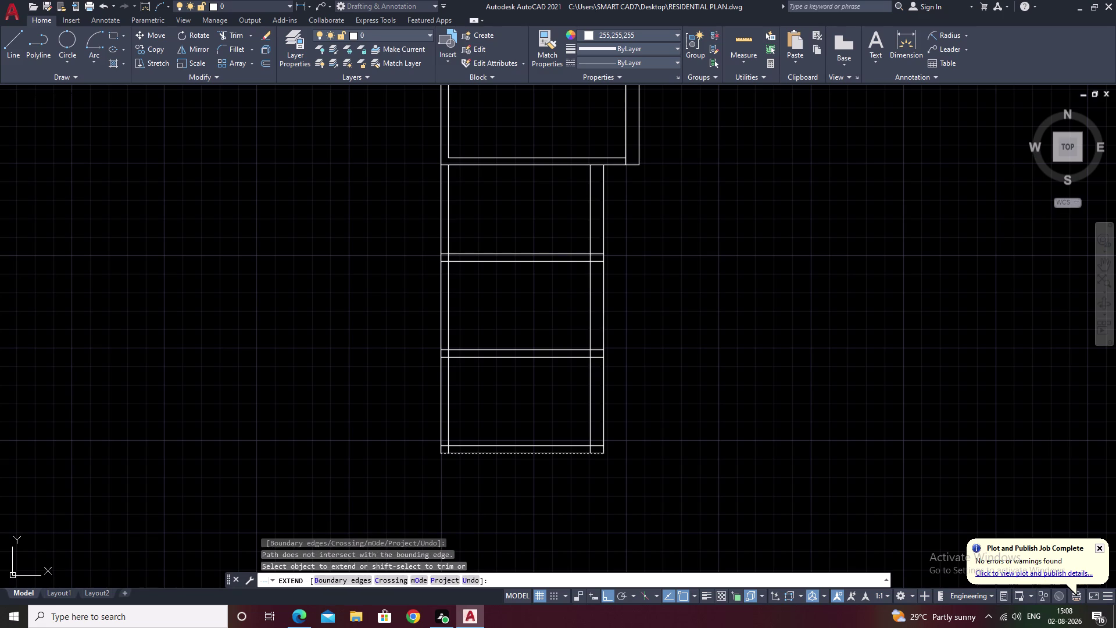
scroll(down, 3)
middle_drag(654, 399, 637, 337)
key(Escape)
scroll(up, 3)
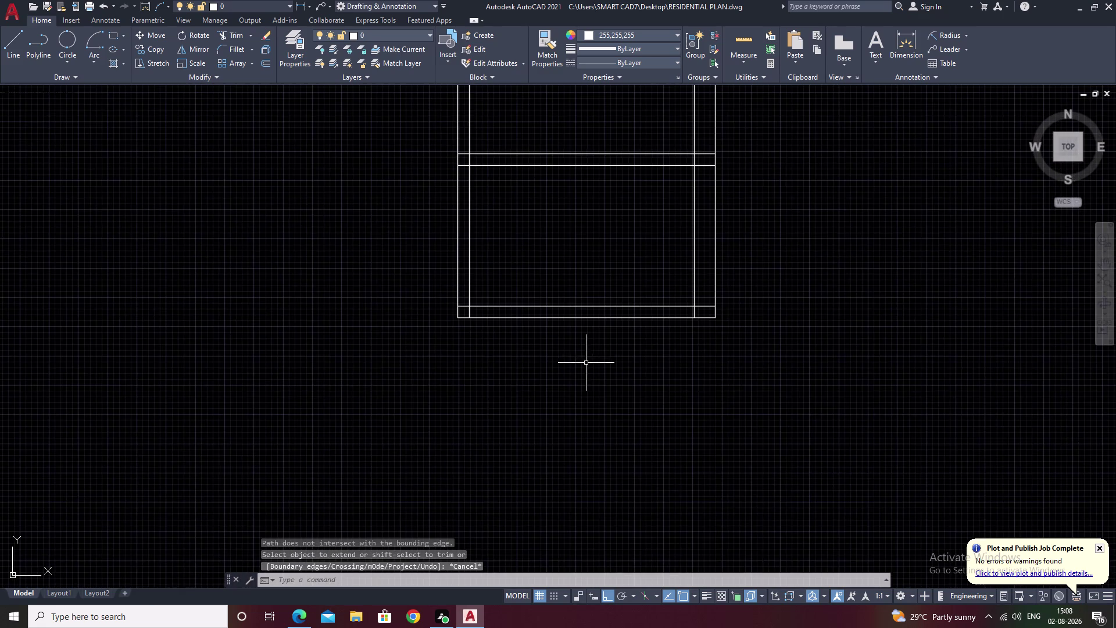
middle_drag(586, 362, 558, 314)
middle_drag(605, 351, 463, 391)
middle_drag(613, 317, 522, 436)
scroll(down, 3)
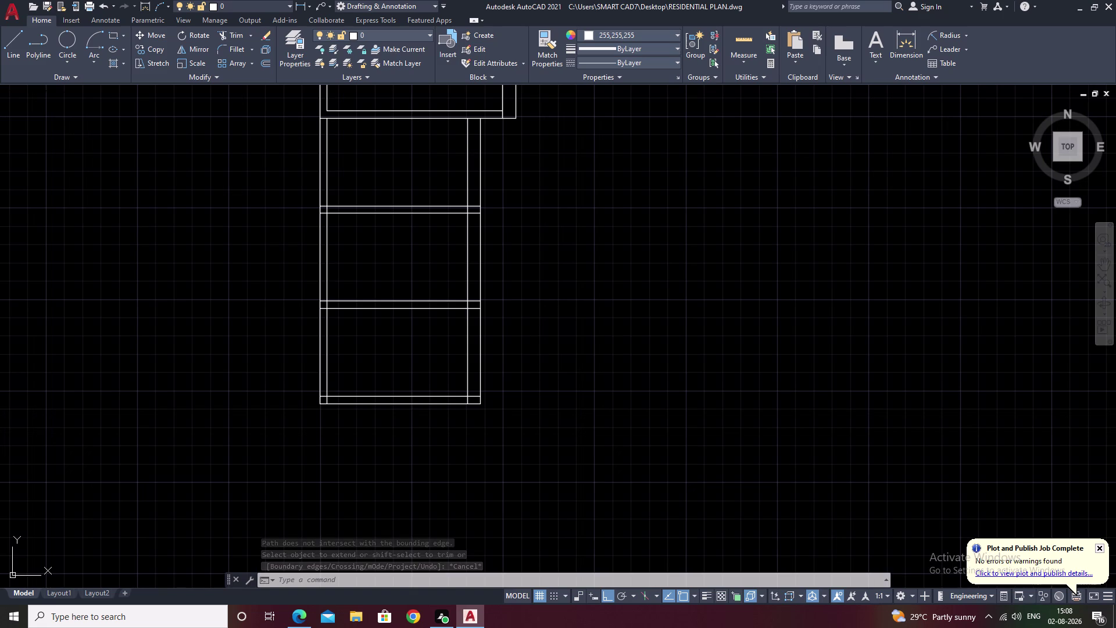
Draw a long vertical line to the right of the plan.
text(ex)
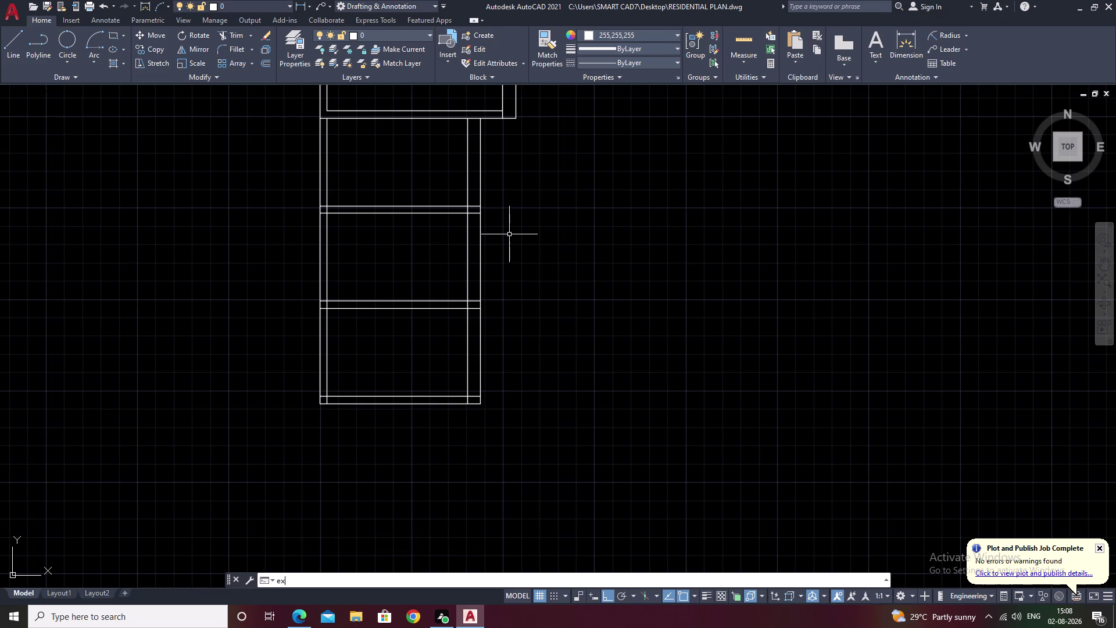
scroll(down, 3)
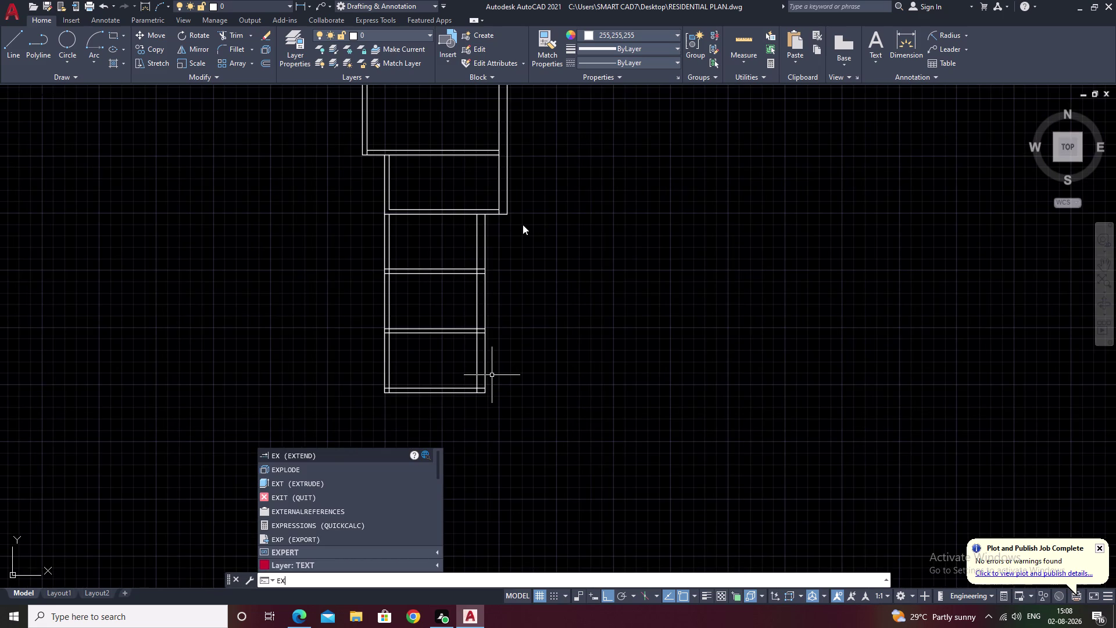
key(Escape)
text(l)
key(space)
drag(508, 218, 509, 223)
middle_drag(509, 492, 522, 238)
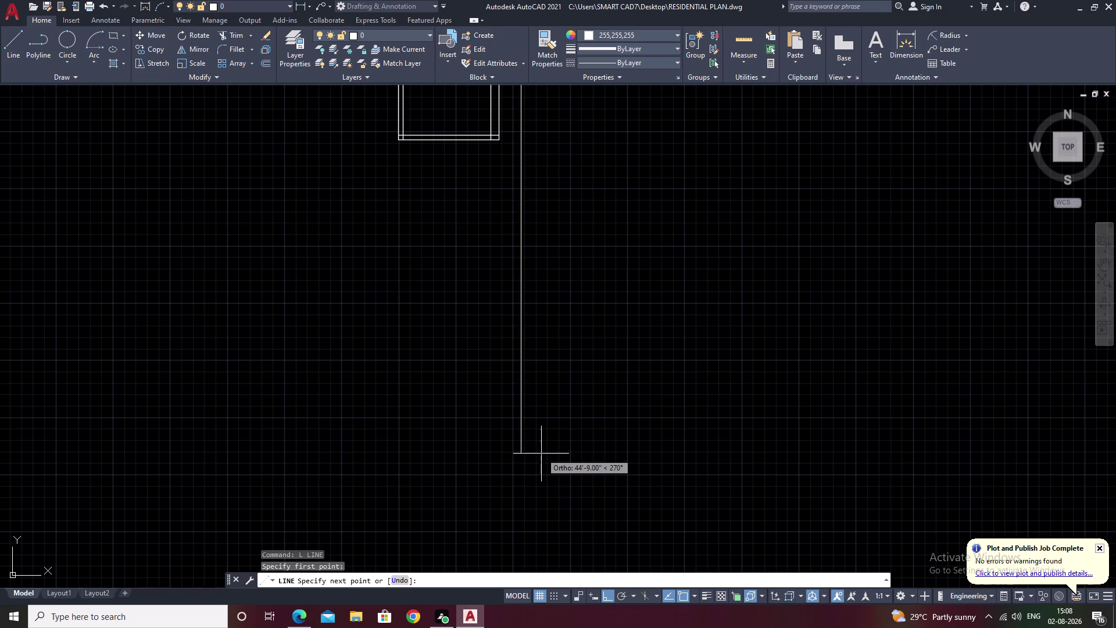
click(541, 453)
key(Escape)
scroll(down, 3)
middle_drag(562, 171, 559, 303)
scroll(up, 3)
scroll(up, 3)
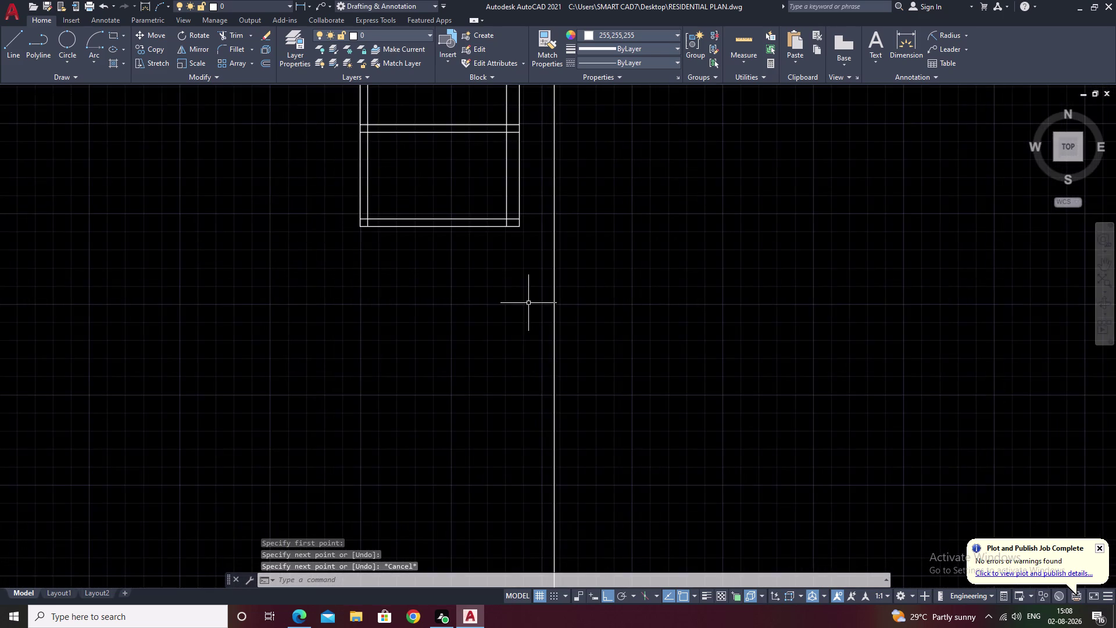
middle_drag(452, 256, 472, 278)
Draw a horizontal line from the plan's bottom-right corner to the long vertical line.
text(o)
key(space)
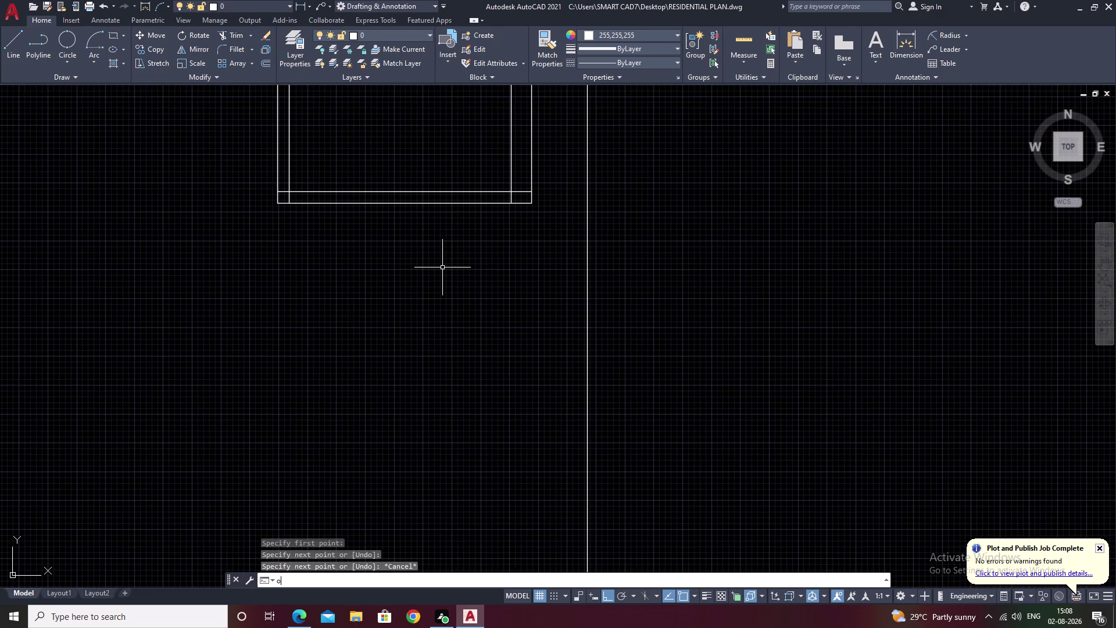
text(2)
key(apostrophe)
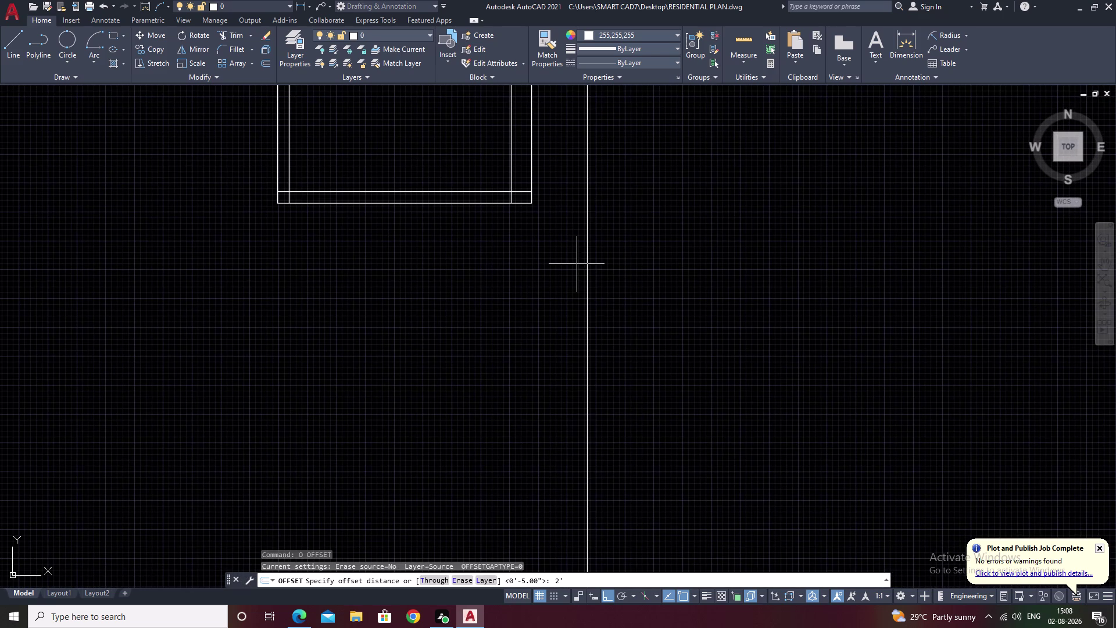
key(Escape)
text(l)
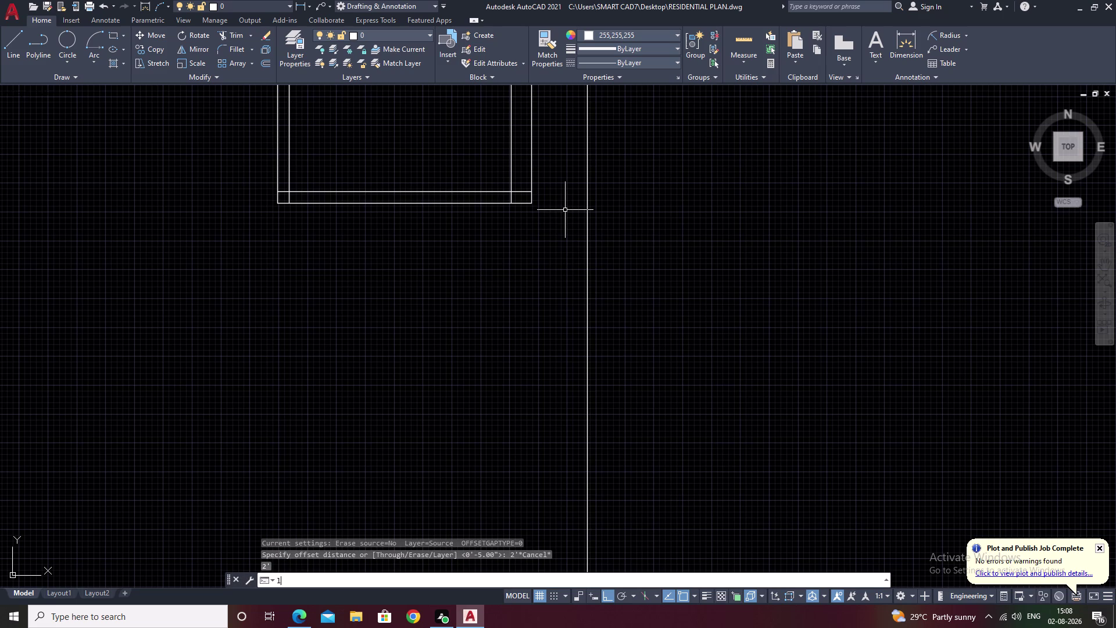
key(space)
click(531, 206)
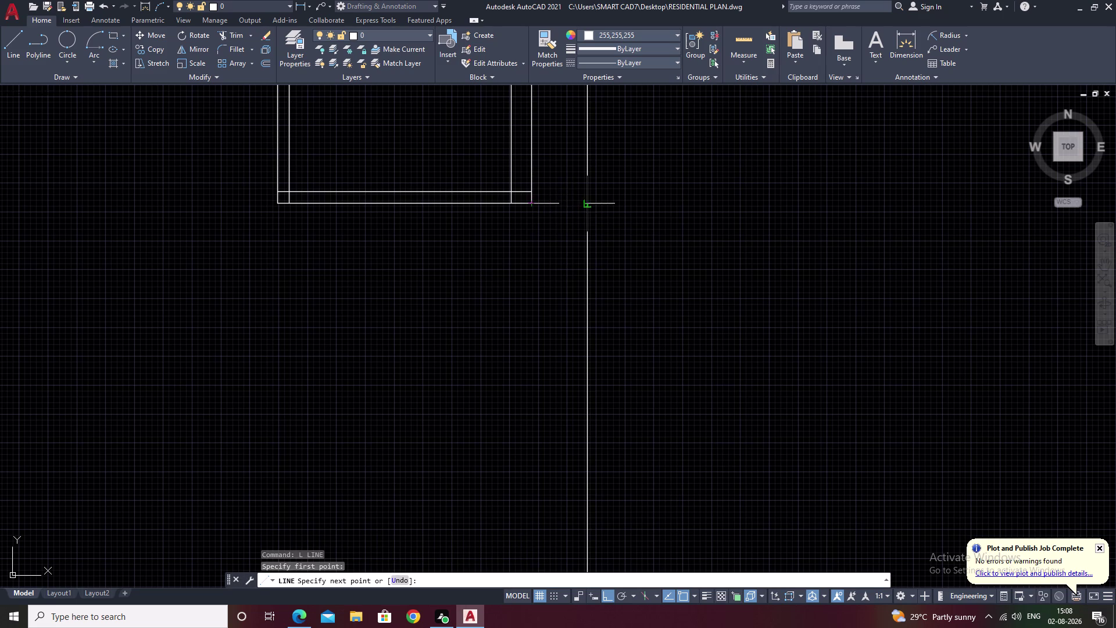
click(588, 205)
key(Escape)
scroll(down, 3)
middle_drag(636, 212, 634, 310)
Trim away the part of the vertical line above the joint.
text(t)
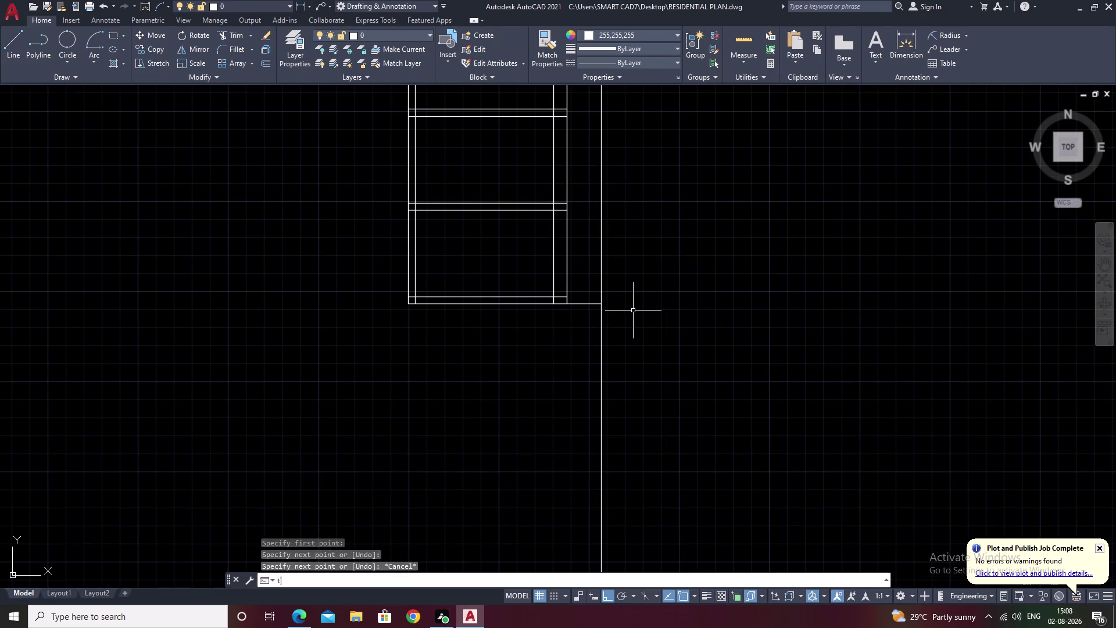
text(r)
key(space)
drag(638, 232, 589, 257)
scroll(down, 3)
middle_drag(628, 252, 624, 326)
scroll(up, 3)
middle_drag(614, 316, 647, 260)
scroll(up, 3)
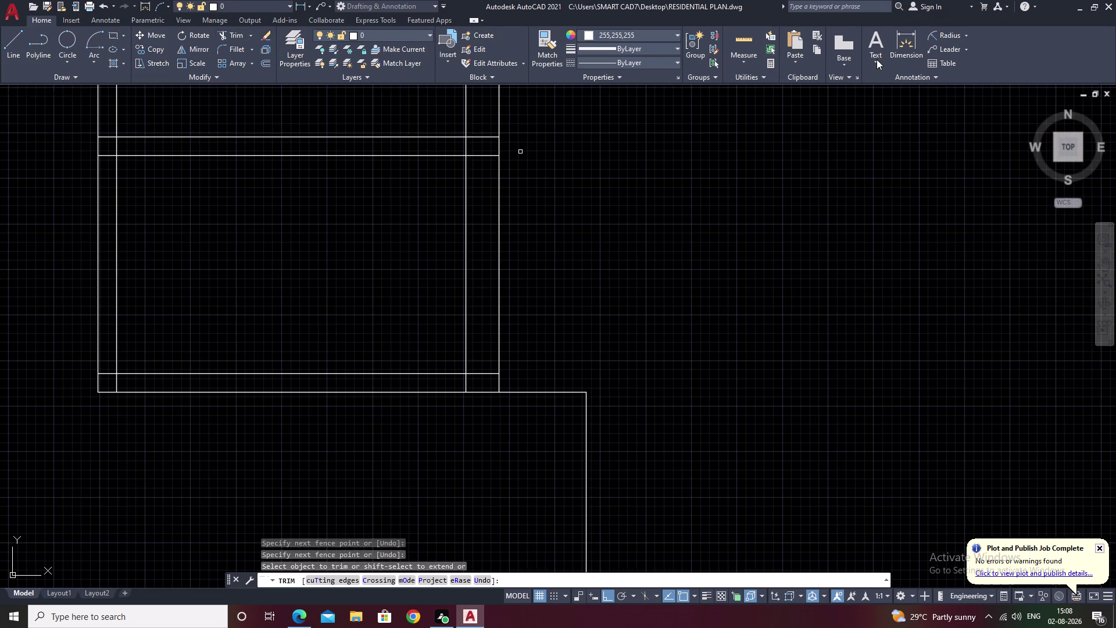
Rearrange the annotation panel and attempt a dimension, then cancel it.
drag(959, 64, 471, 127)
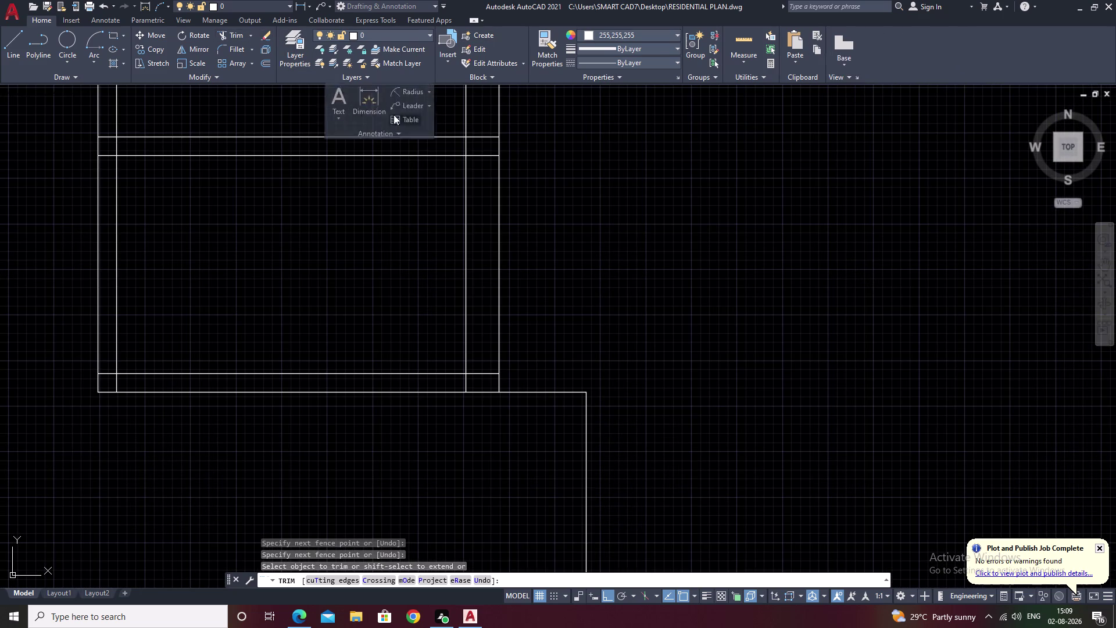
drag(471, 126, 317, 68)
click(319, 63)
drag(328, 56, 343, 48)
click(325, 30)
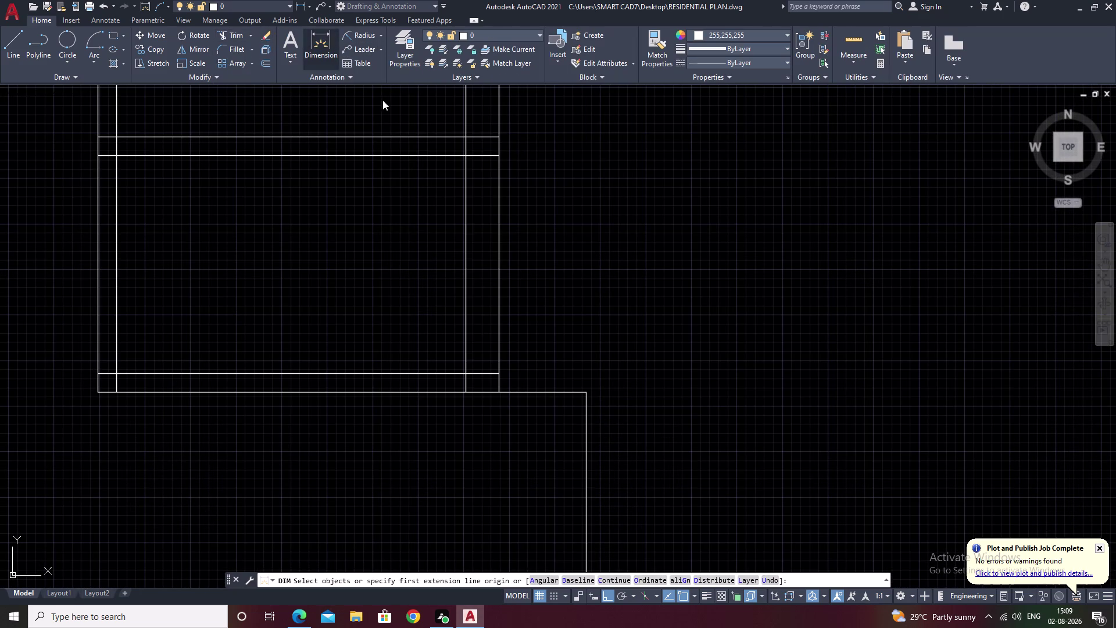
click(498, 393)
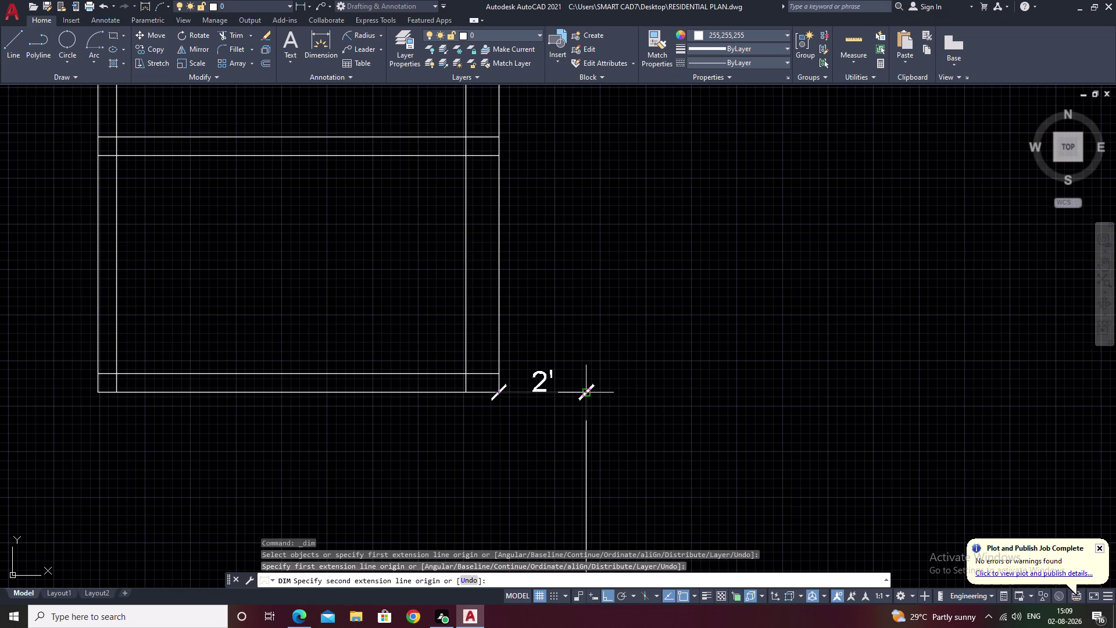
key(Escape)
Zoom to the lower wall corner and set up an offset of 5.
scroll(down, 3)
middle_drag(602, 365, 606, 328)
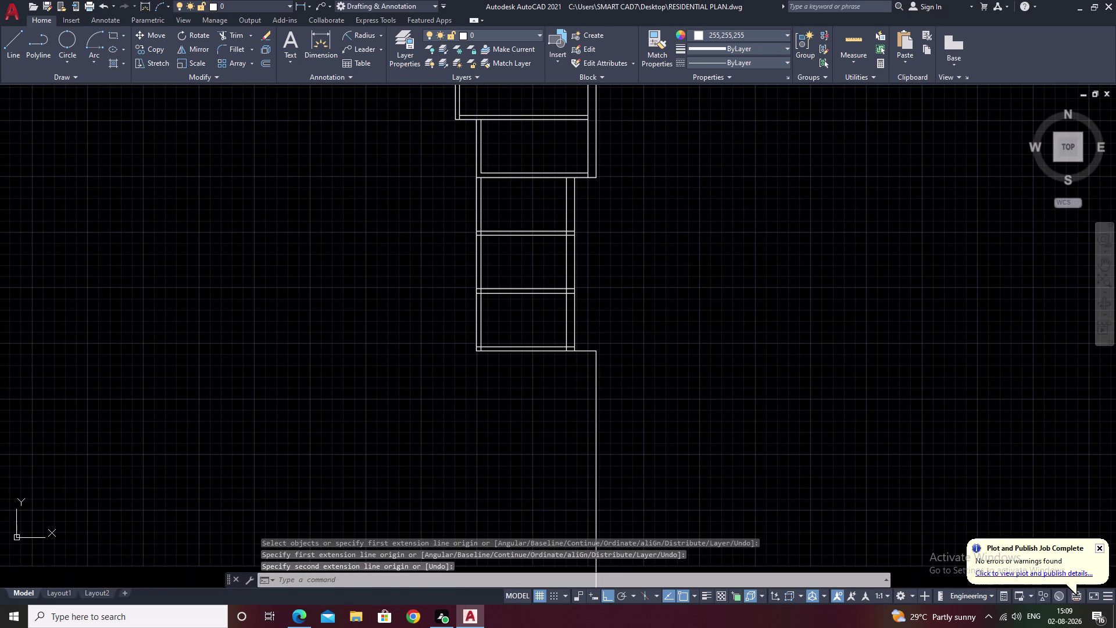
middle_drag(581, 358, 581, 334)
scroll(up, 3)
middle_drag(587, 331, 589, 311)
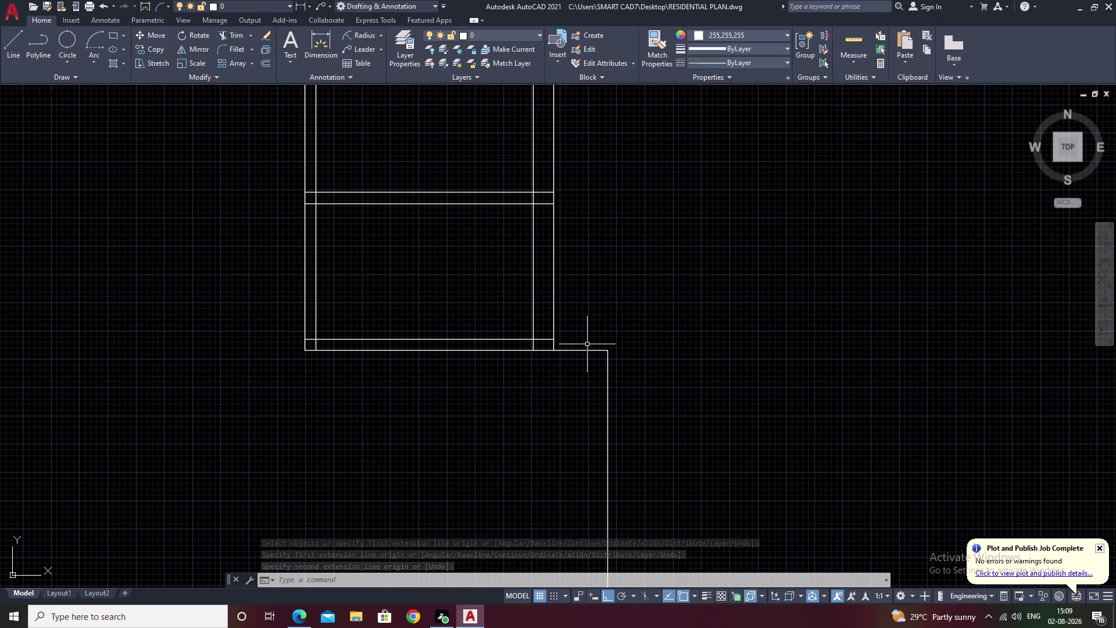
text(o)
key(space)
text(5)
key(space)
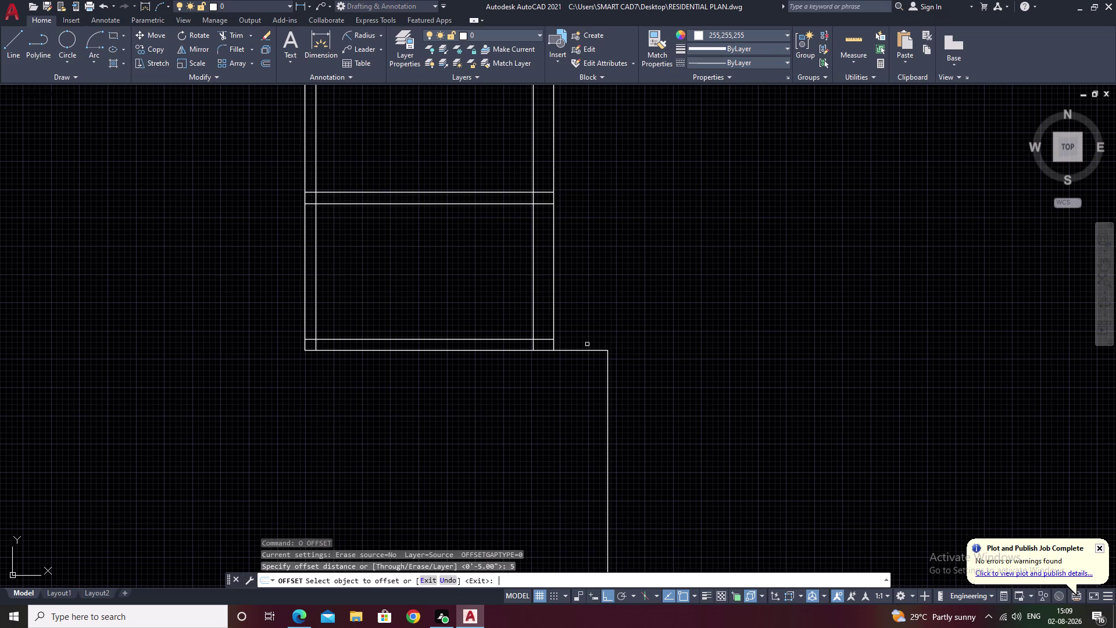
Offset the short horizontal wall line 5 upward and the vertical line 9 rightward.
click(584, 351)
click(587, 340)
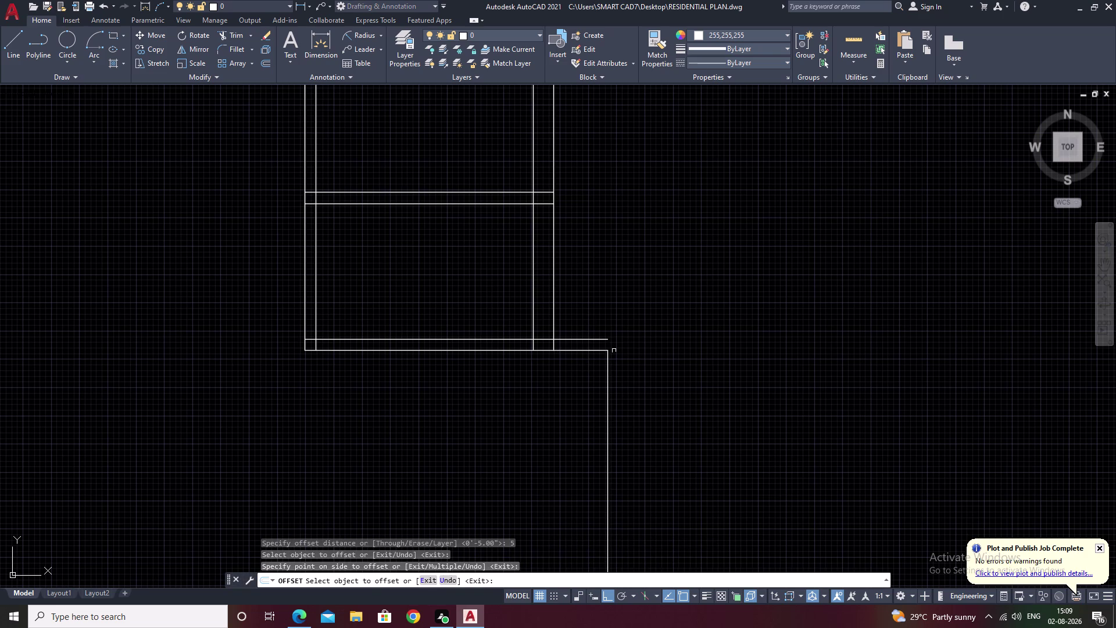
key(space)
key(space)
text(9)
key(space)
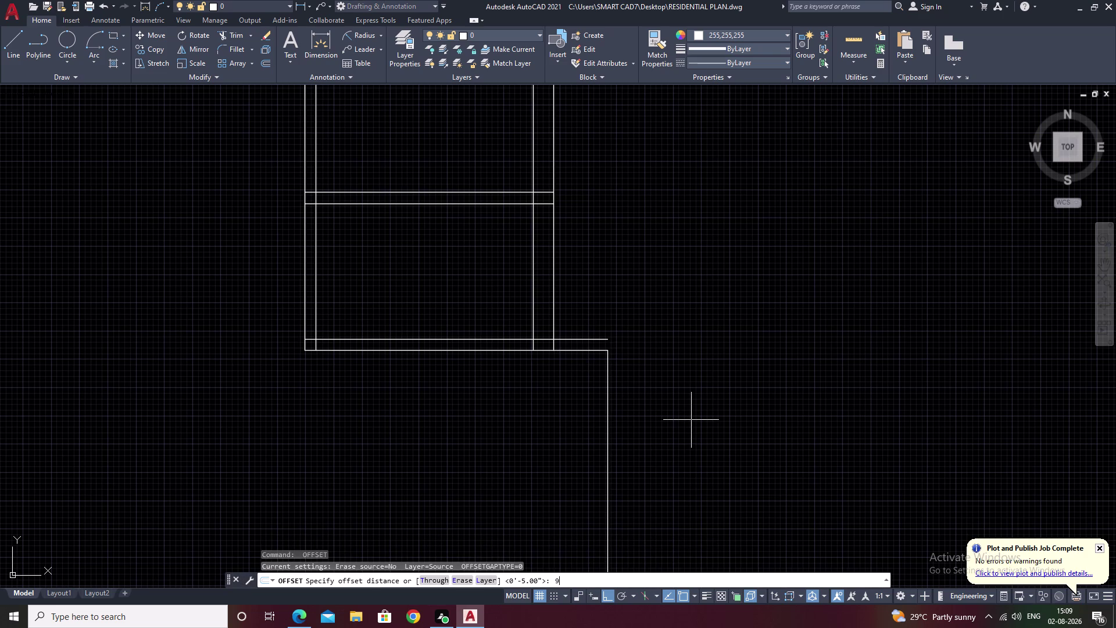
click(609, 393)
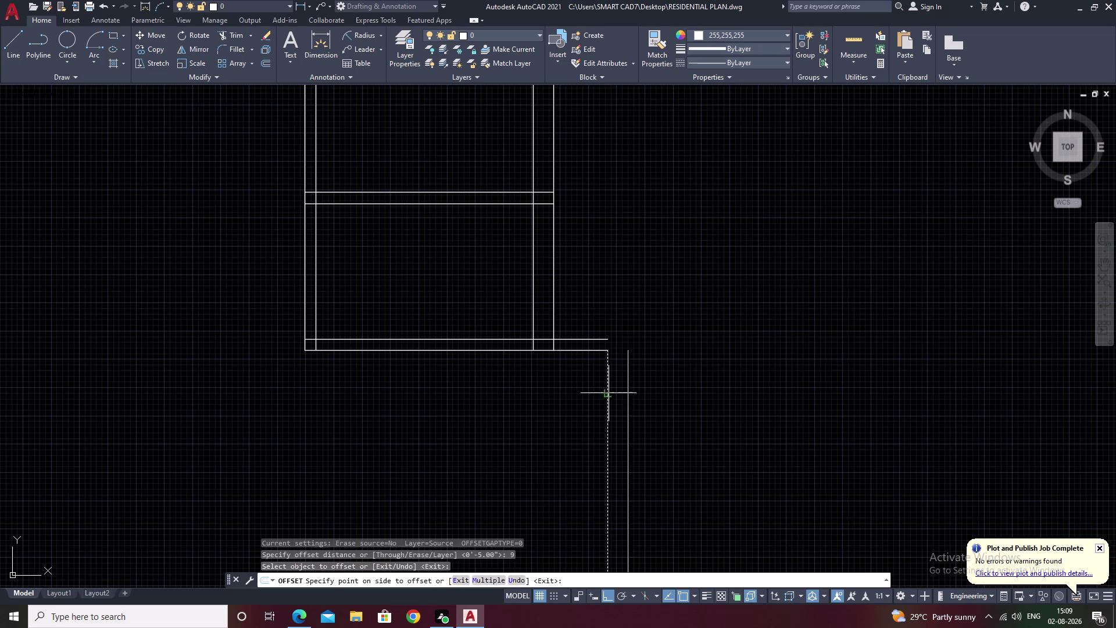
click(756, 424)
scroll(down, 3)
middle_drag(718, 450, 704, 346)
middle_drag(740, 444, 740, 386)
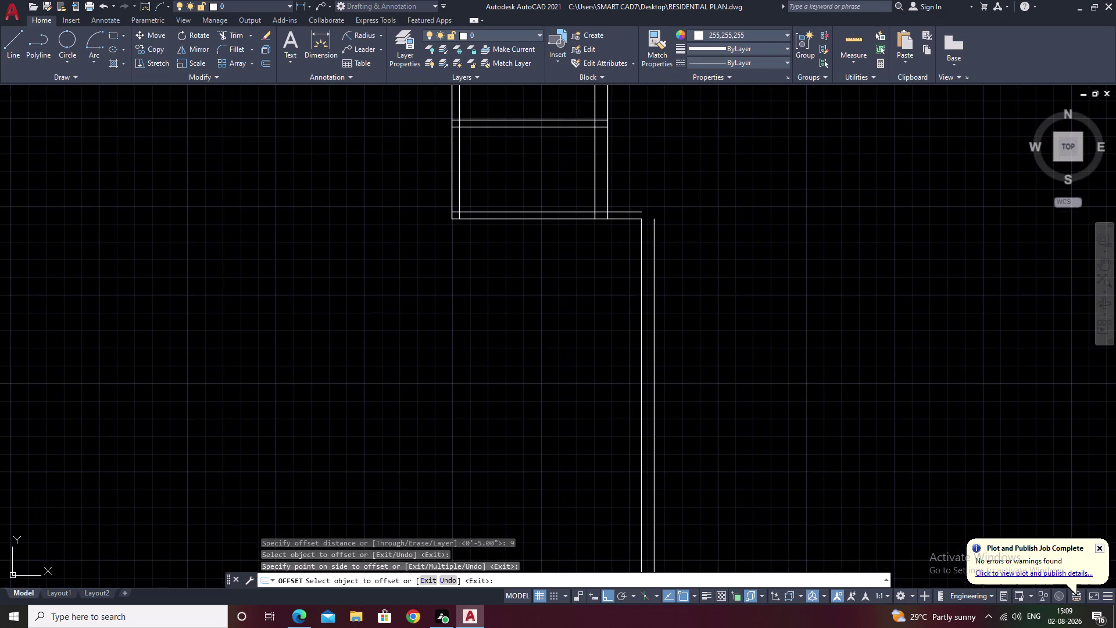
key(Escape)
Fillet the two new offset lines into a squared corner.
text(f)
key(space)
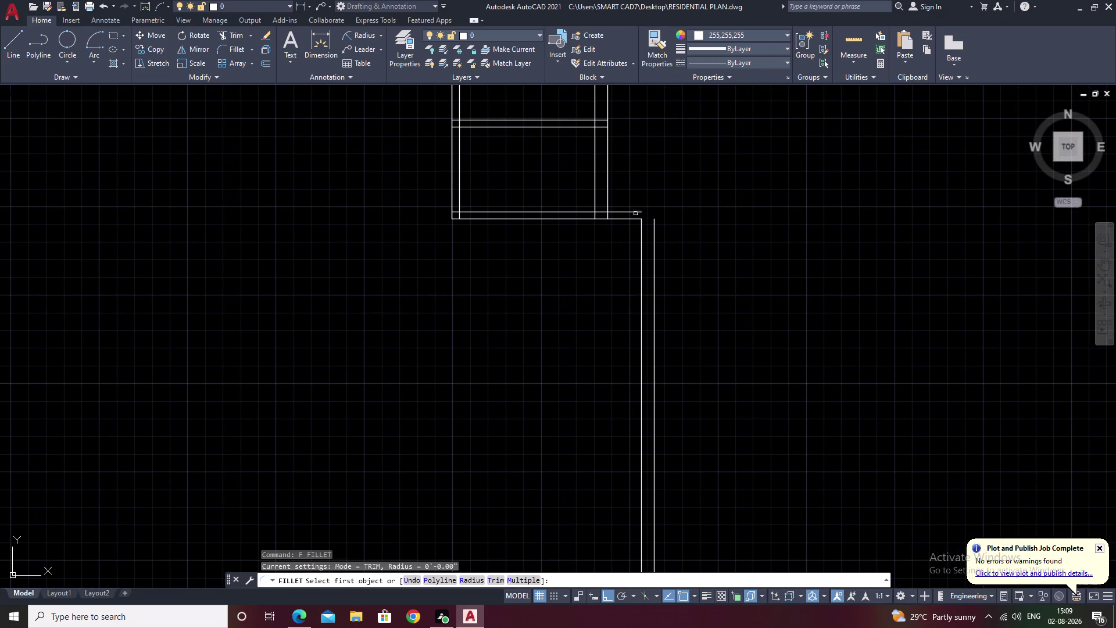
click(635, 211)
click(654, 249)
scroll(down, 3)
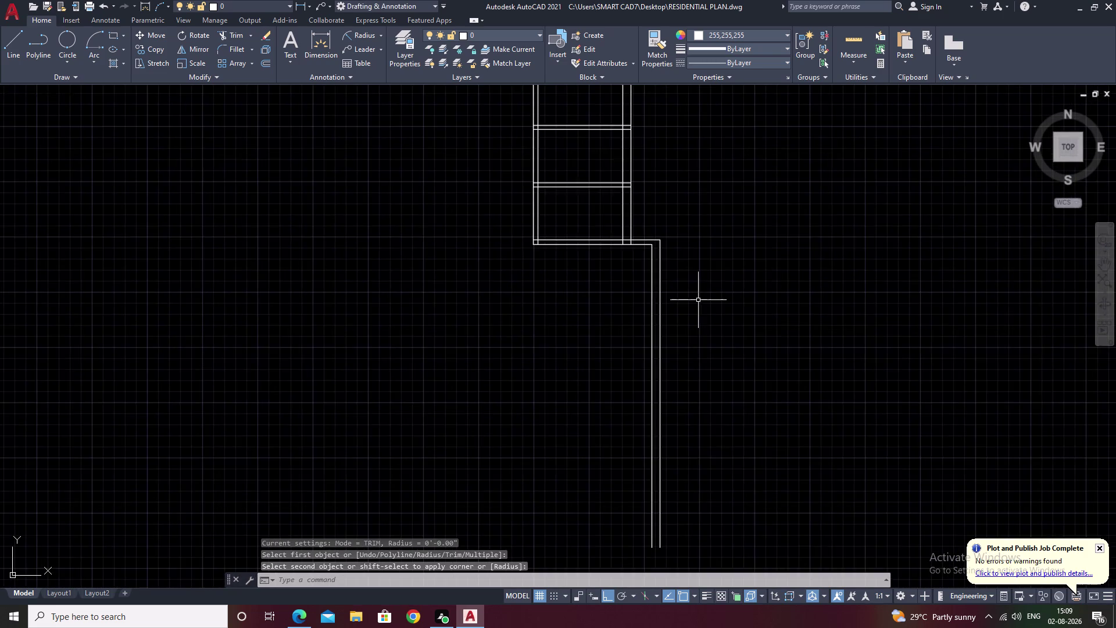
middle_drag(698, 302, 664, 359)
scroll(up, 3)
middle_drag(597, 331, 533, 379)
key(Escape)
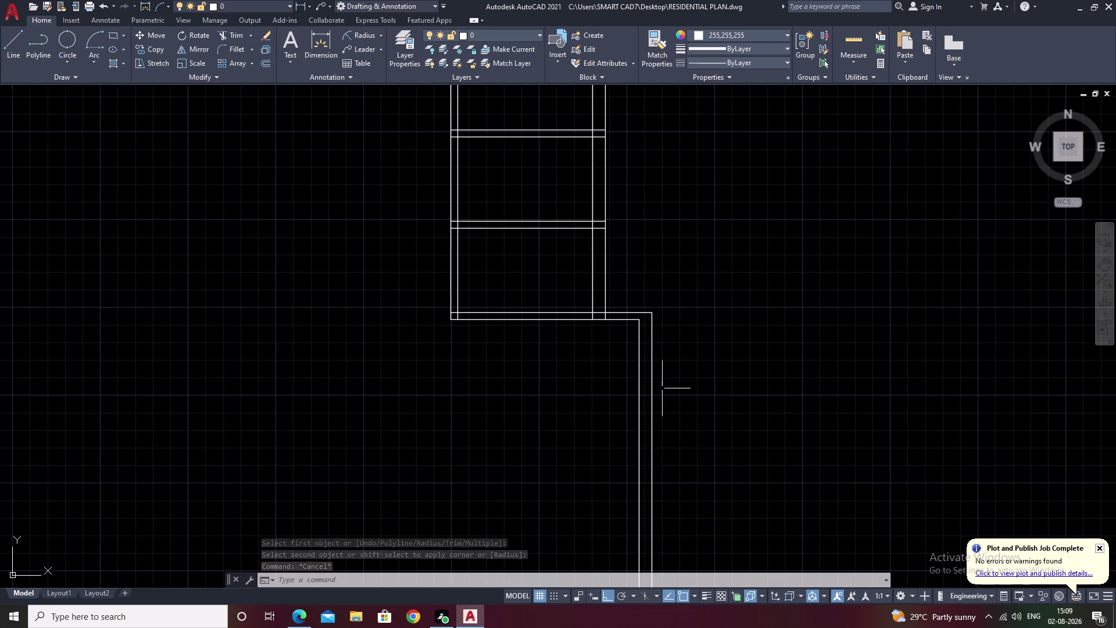
Offset the inner vertical wall line 15'9" to the left.
text(o)
key(space)
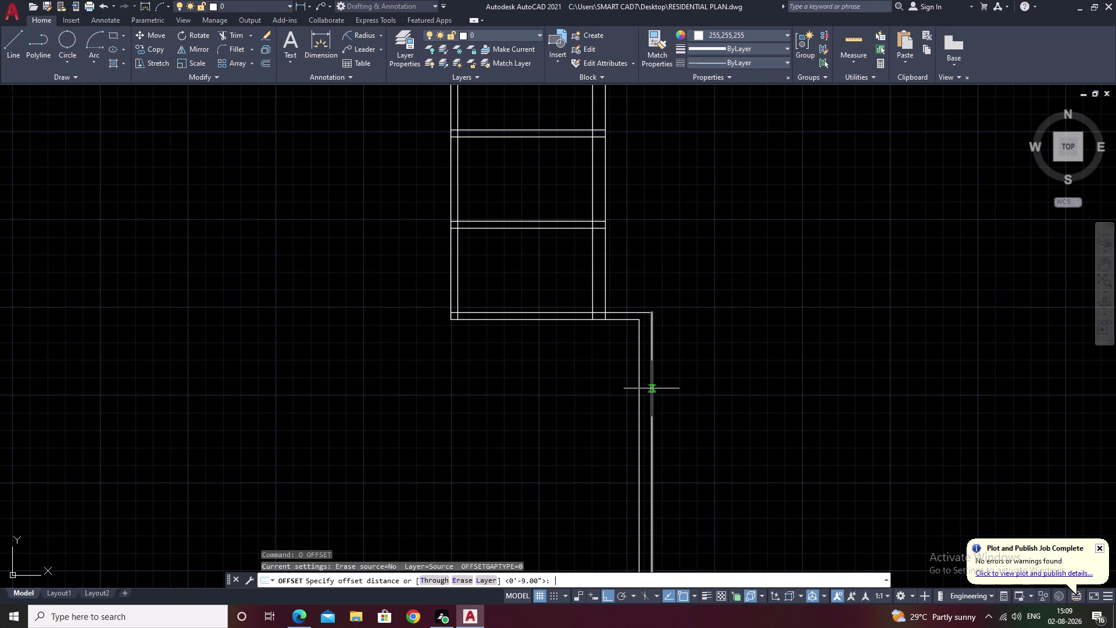
text(1)
text(5)
key(apostrophe)
key(9)
key(shift+quotedbl)
key(space)
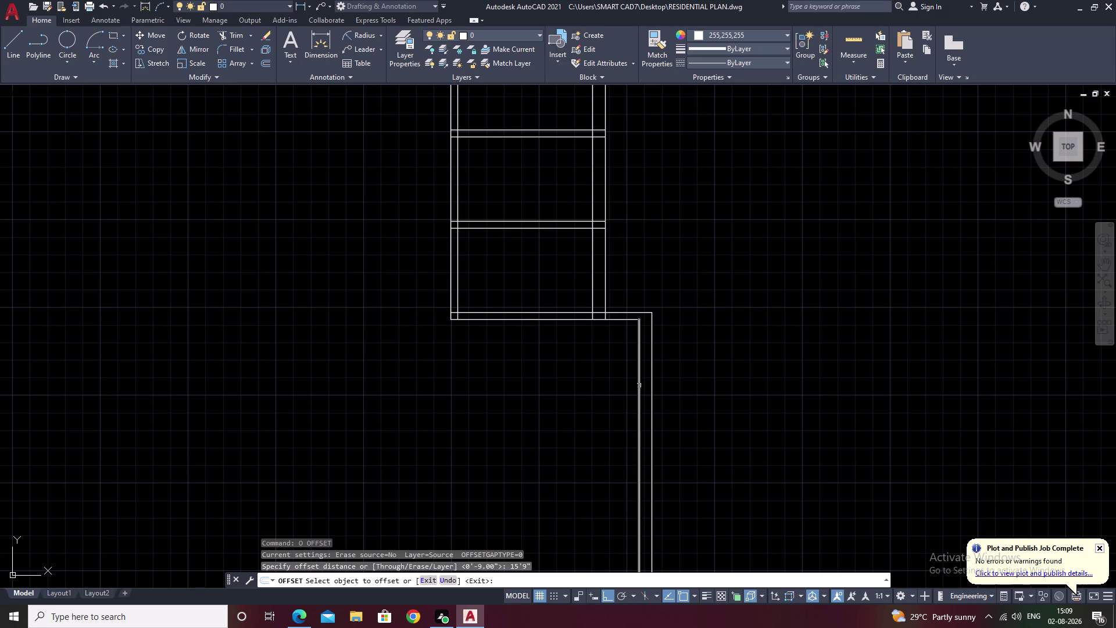
click(639, 385)
click(482, 415)
scroll(down, 3)
middle_drag(462, 383, 461, 363)
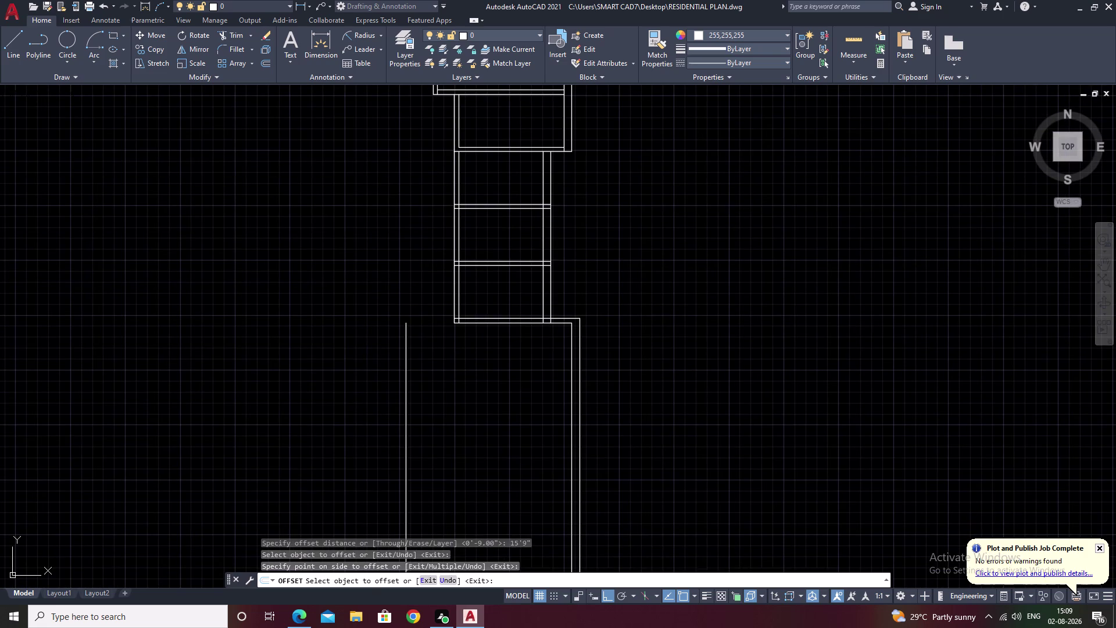
key(Escape)
Extend the upper horizontal wall line to meet the new vertical line.
text(ex)
key(space)
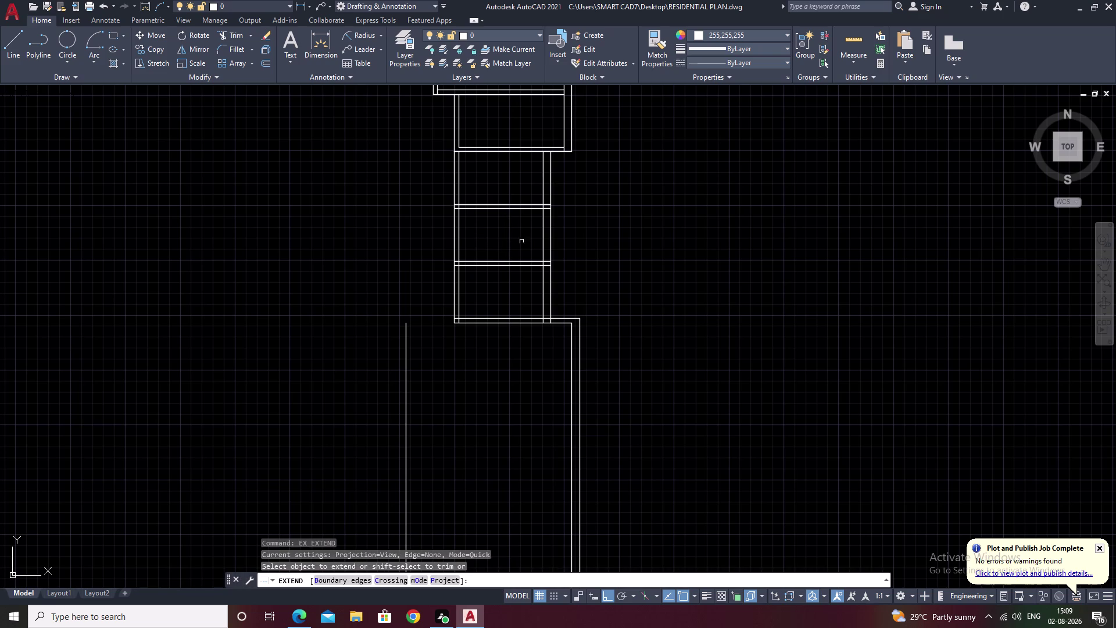
click(493, 323)
key(Escape)
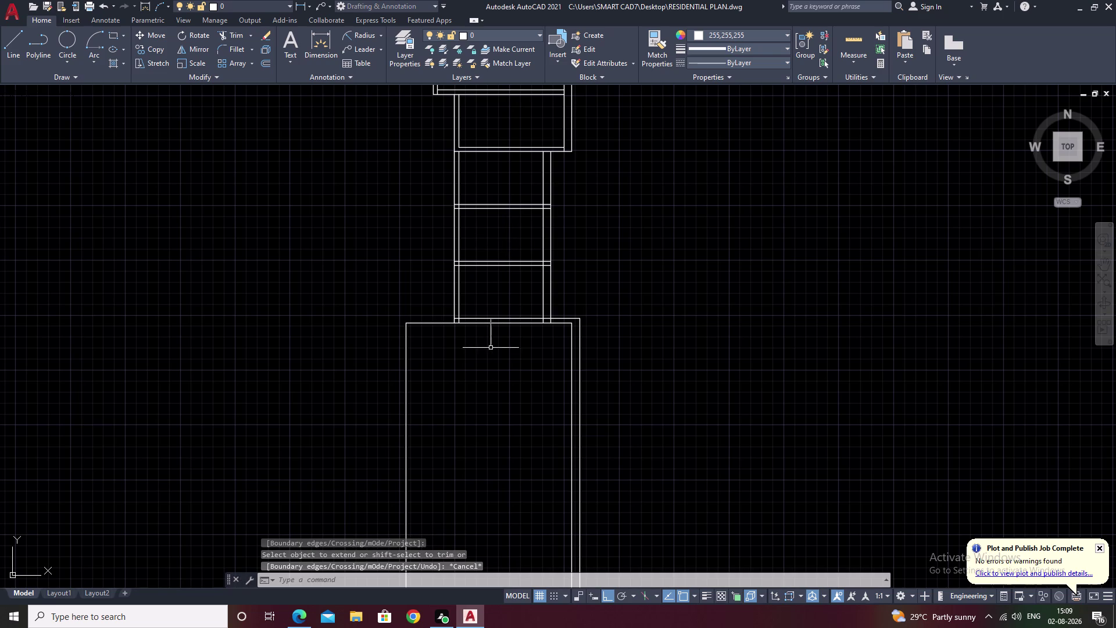
middle_drag(487, 386, 489, 323)
key(Escape)
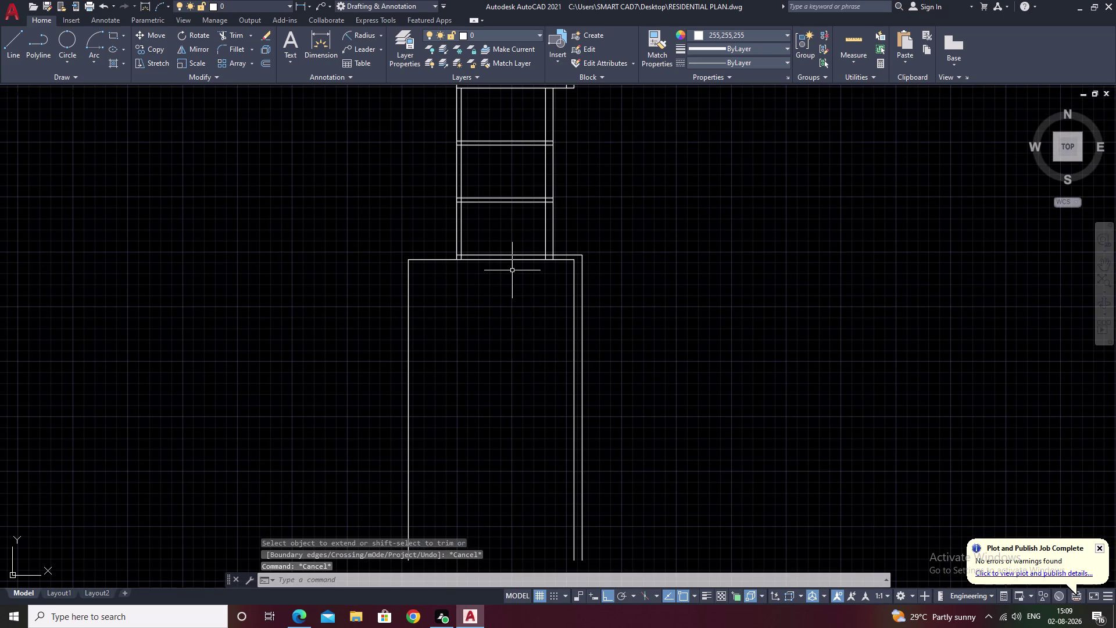
key(o)
key(space)
Offset the new room's top line 7' downward.
text(7)
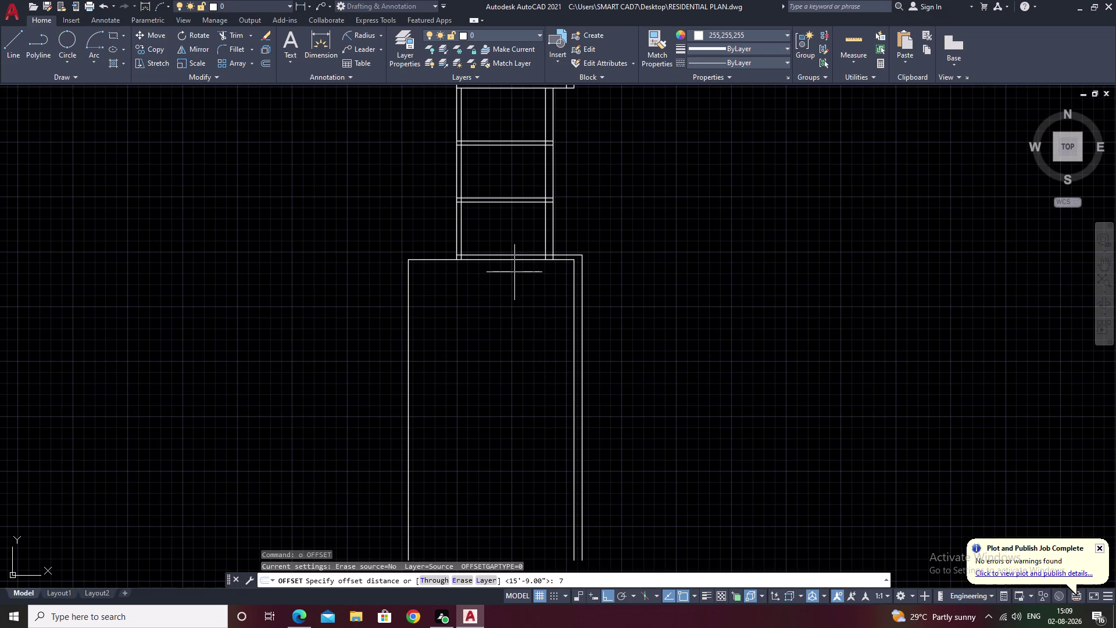
text(')
key(space)
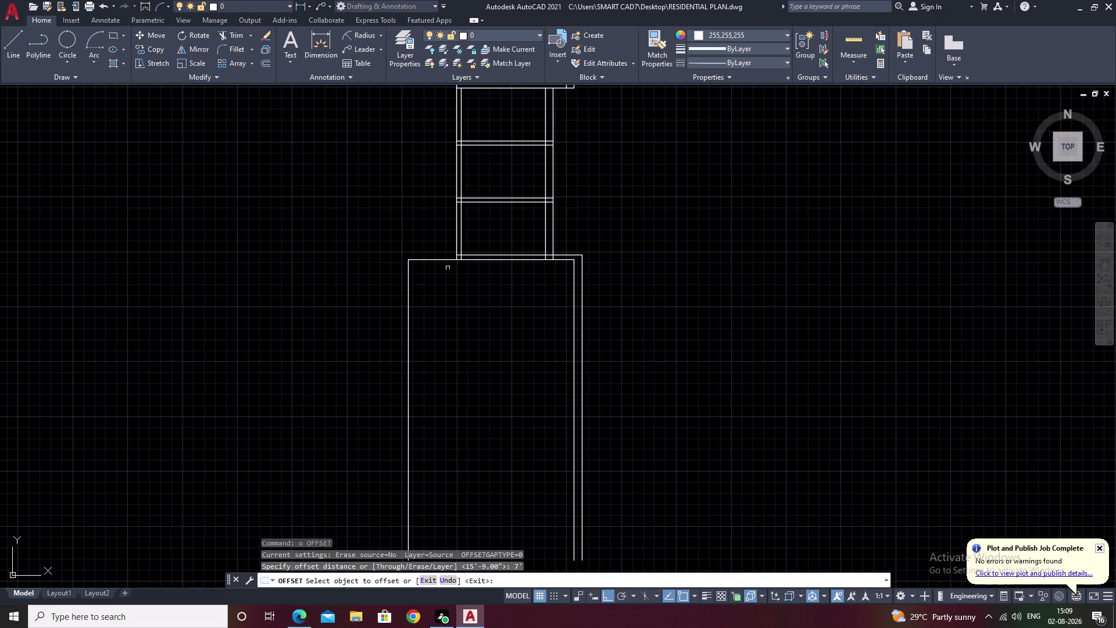
scroll(up, 3)
click(436, 254)
click(457, 399)
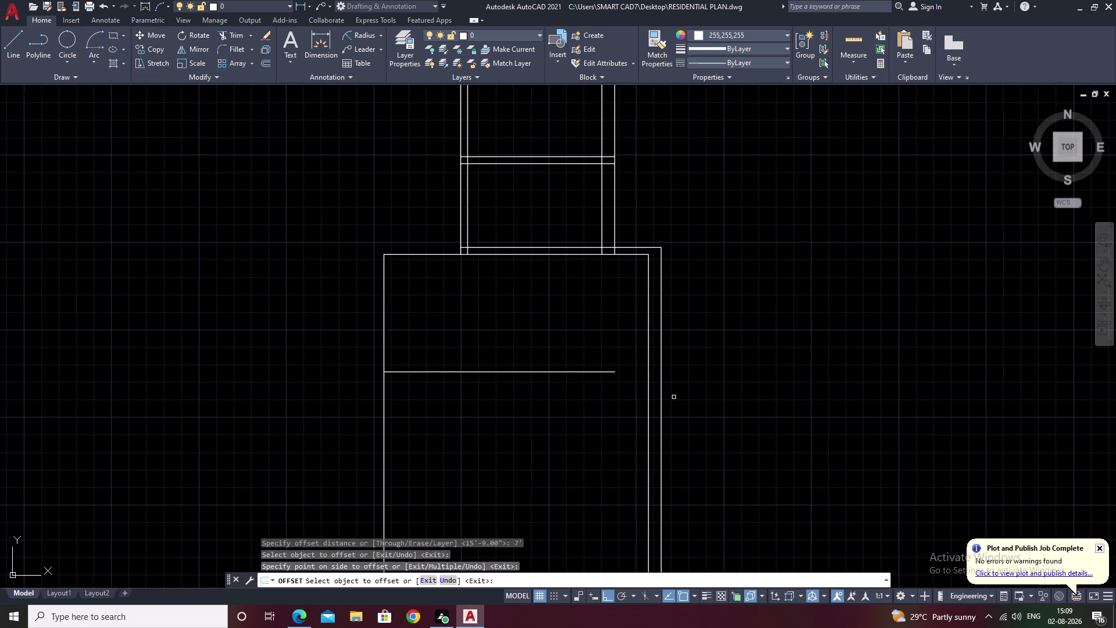
key(Escape)
Repeat the 7' offset on another wall line.
key(space)
key(space)
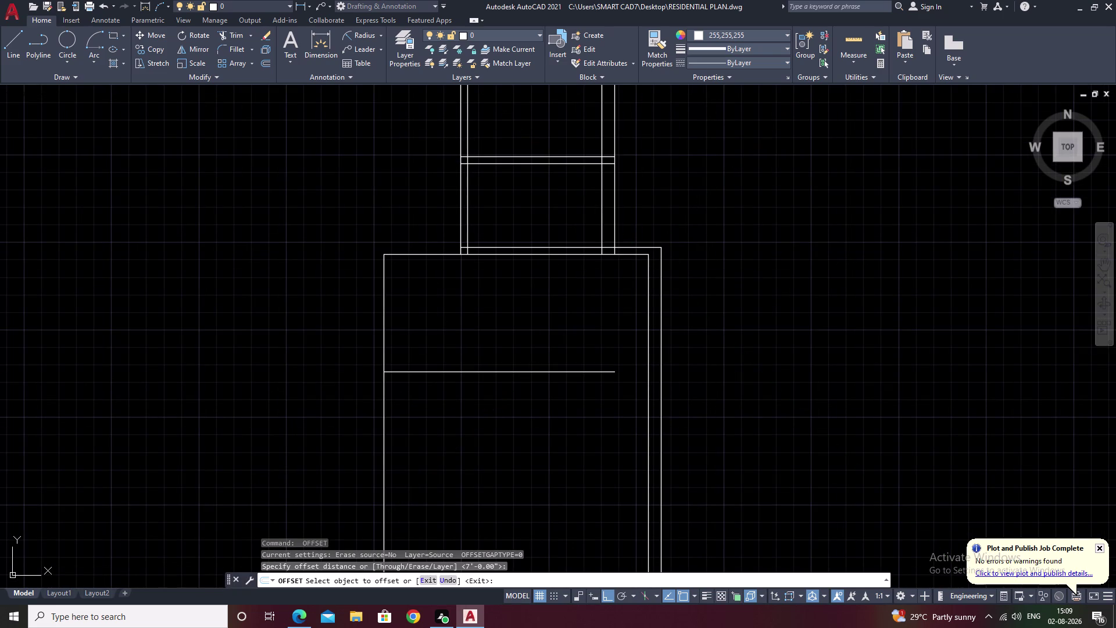
key(space)
key(space)
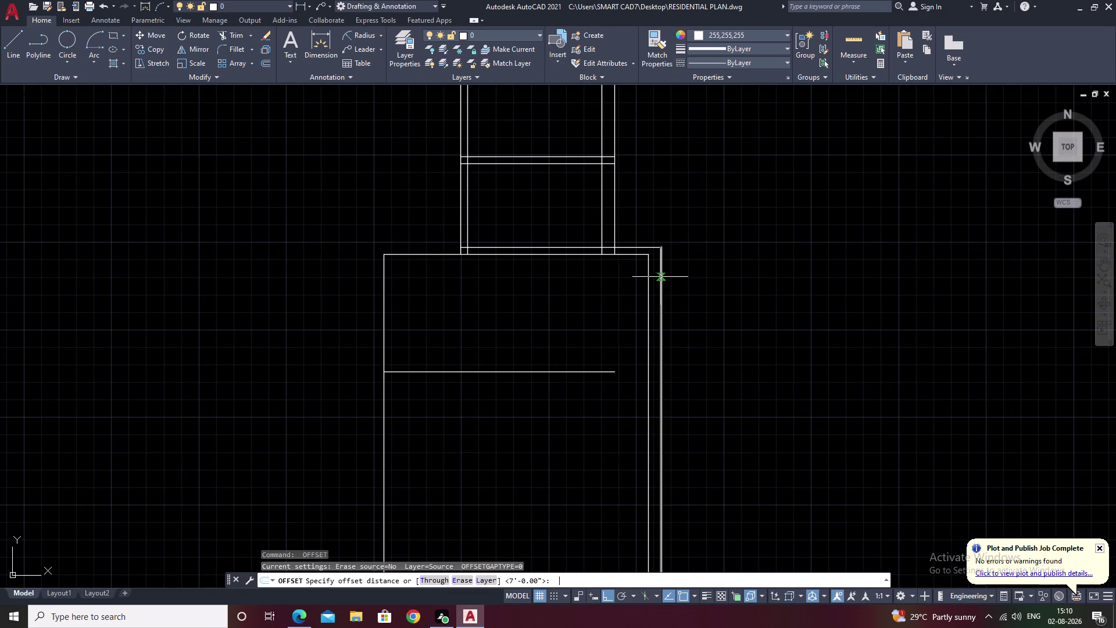
key(space)
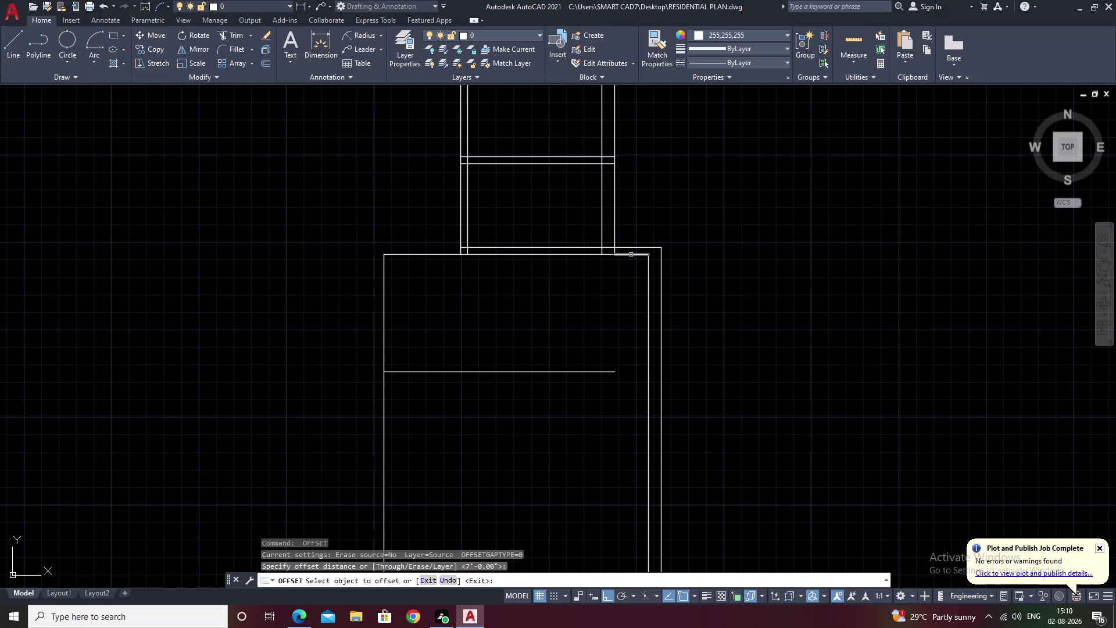
click(630, 255)
click(624, 321)
key(Escape)
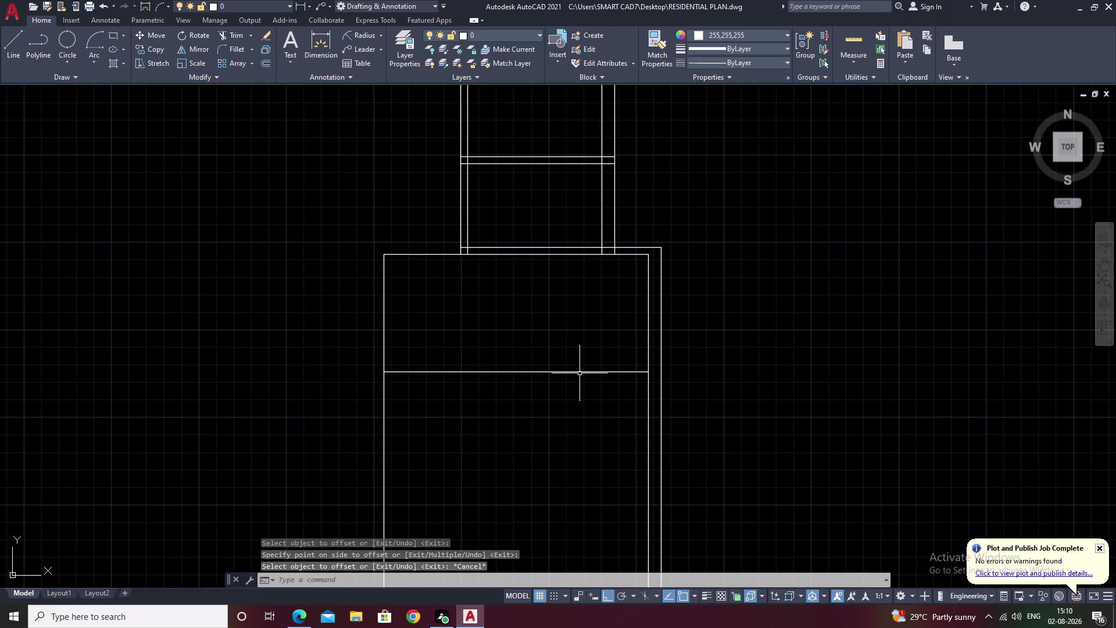
Select the new horizontal line to check it, then start and cancel a LINE command.
click(580, 374)
scroll(up, 3)
click(629, 372)
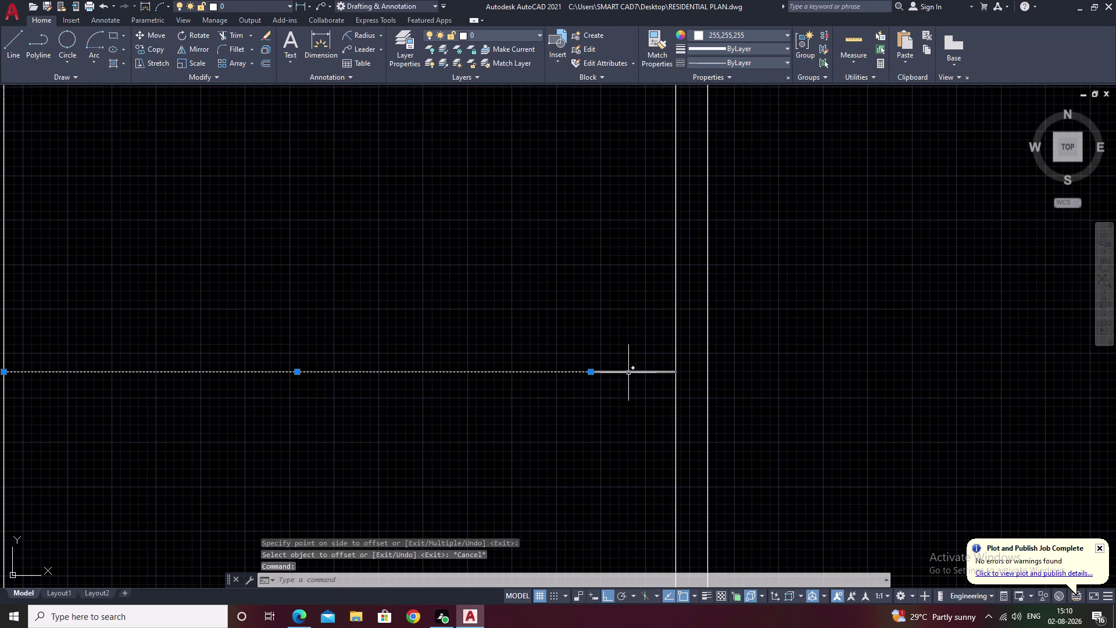
key(l)
key(space)
scroll(down, 3)
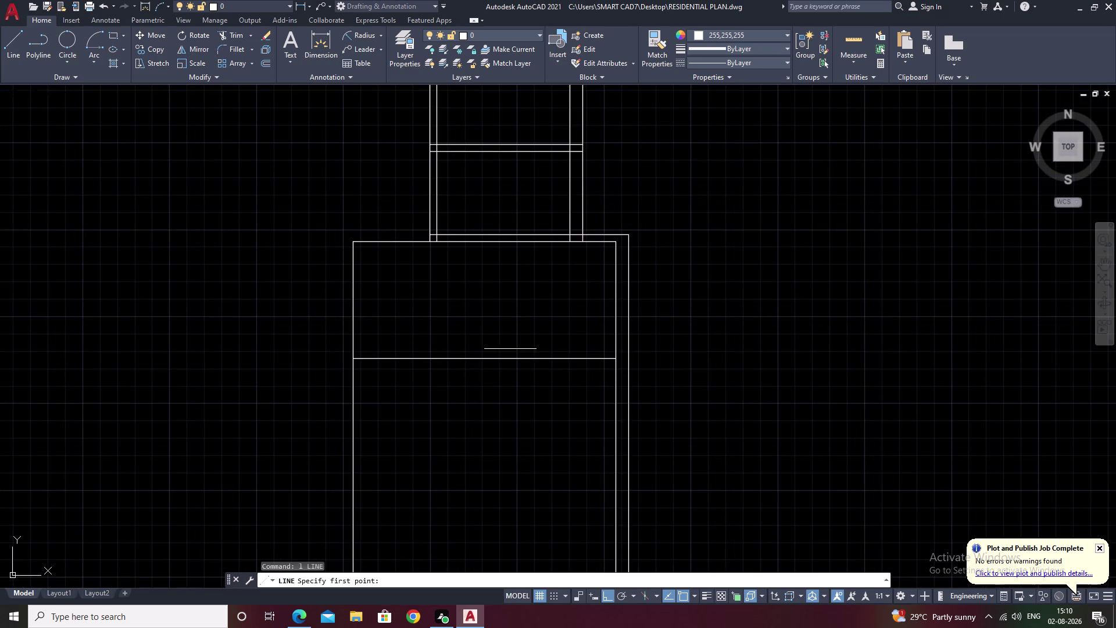
middle_drag(499, 345, 560, 394)
scroll(up, 3)
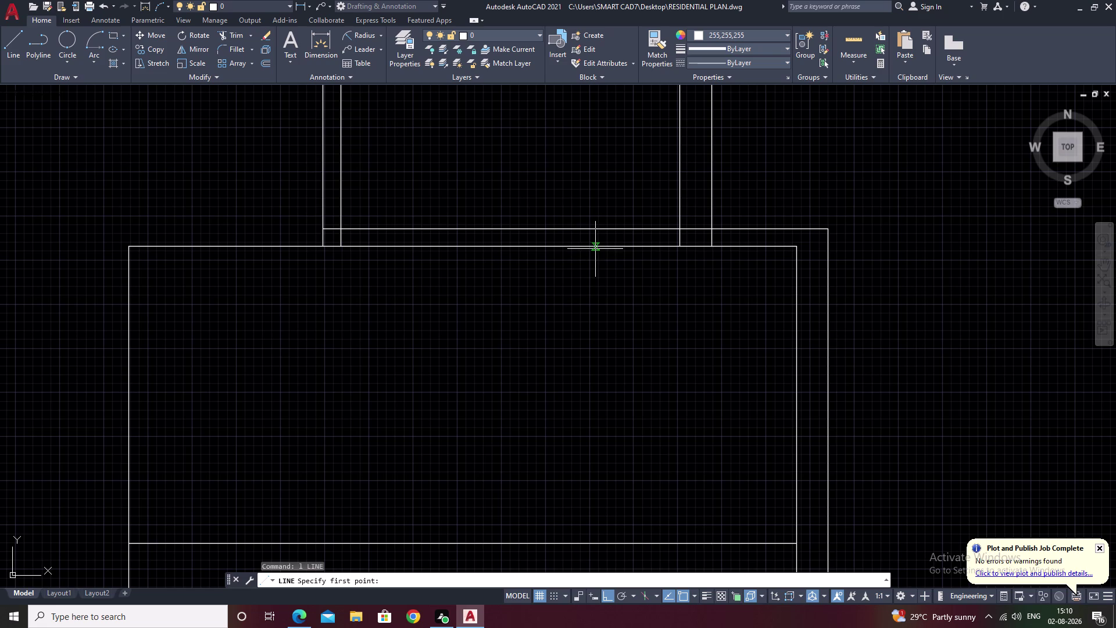
key(Escape)
scroll(down, 3)
Offset the horizontal wall line 9 units downward.
middle_drag(573, 428, 606, 339)
key(o)
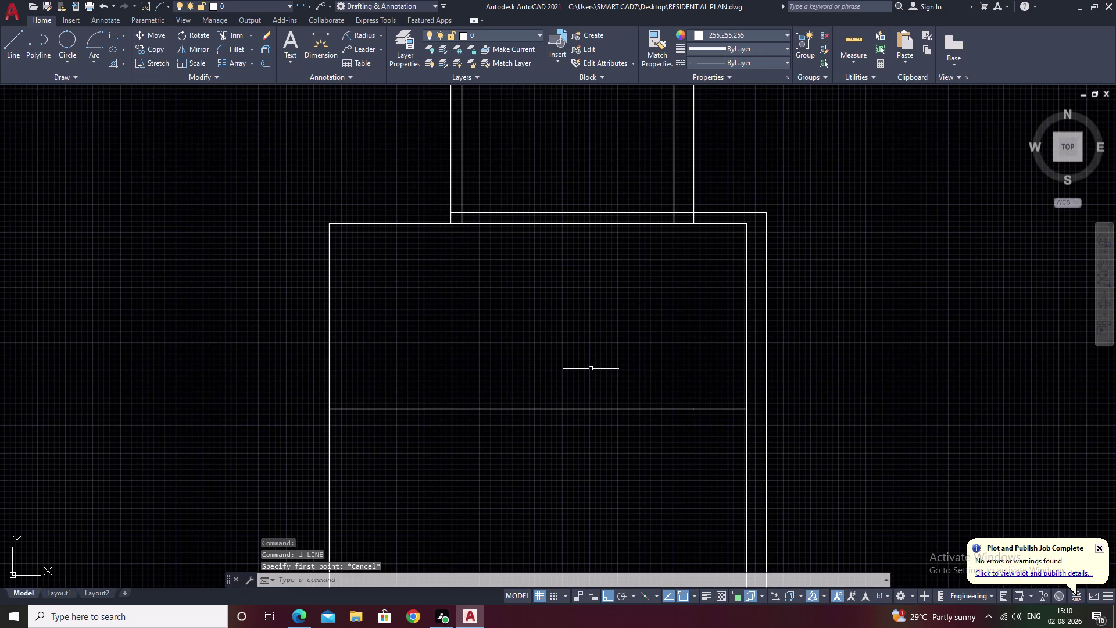
key(space)
text(9)
key(space)
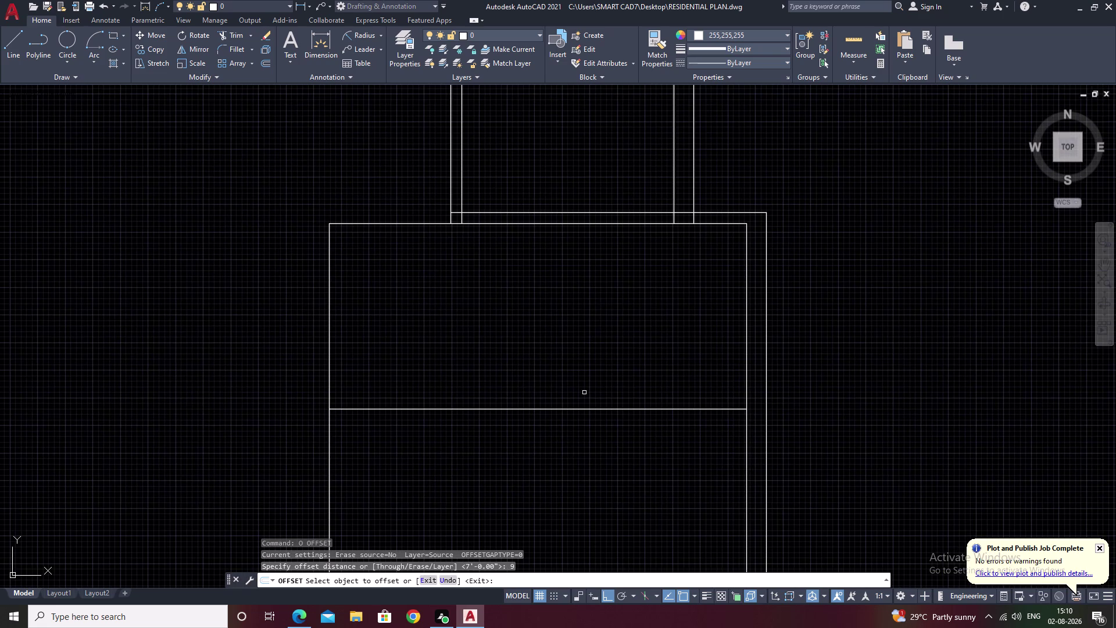
click(577, 409)
click(571, 457)
click(717, 407)
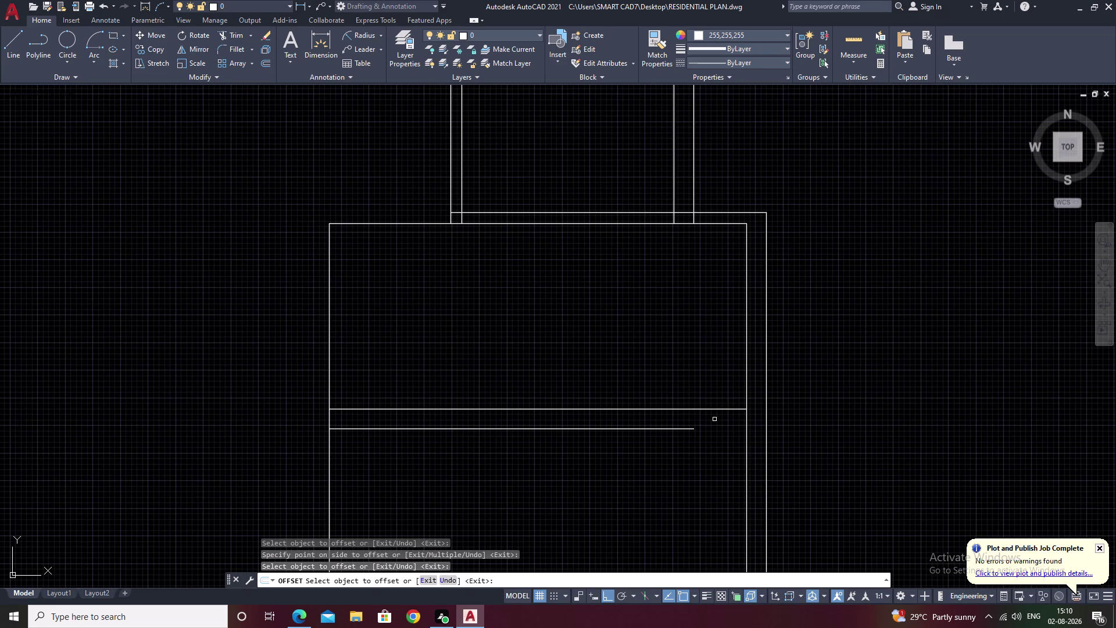
click(718, 409)
double_click(717, 434)
key(Escape)
Select the four upper and lower cross-wall line pieces.
scroll(down, 3)
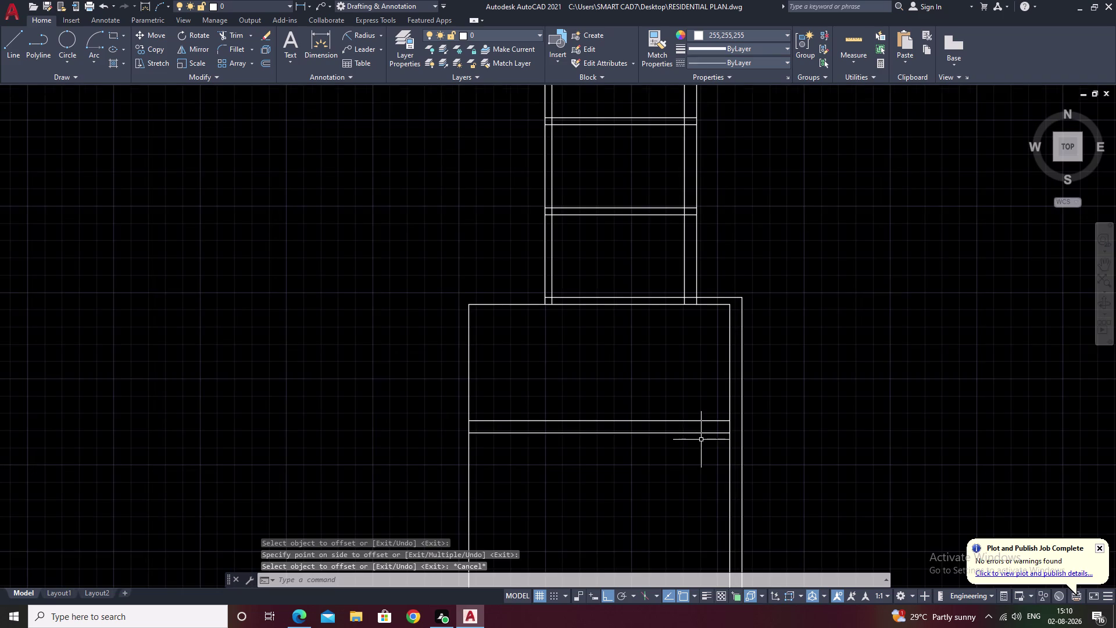
click(650, 436)
scroll(up, 3)
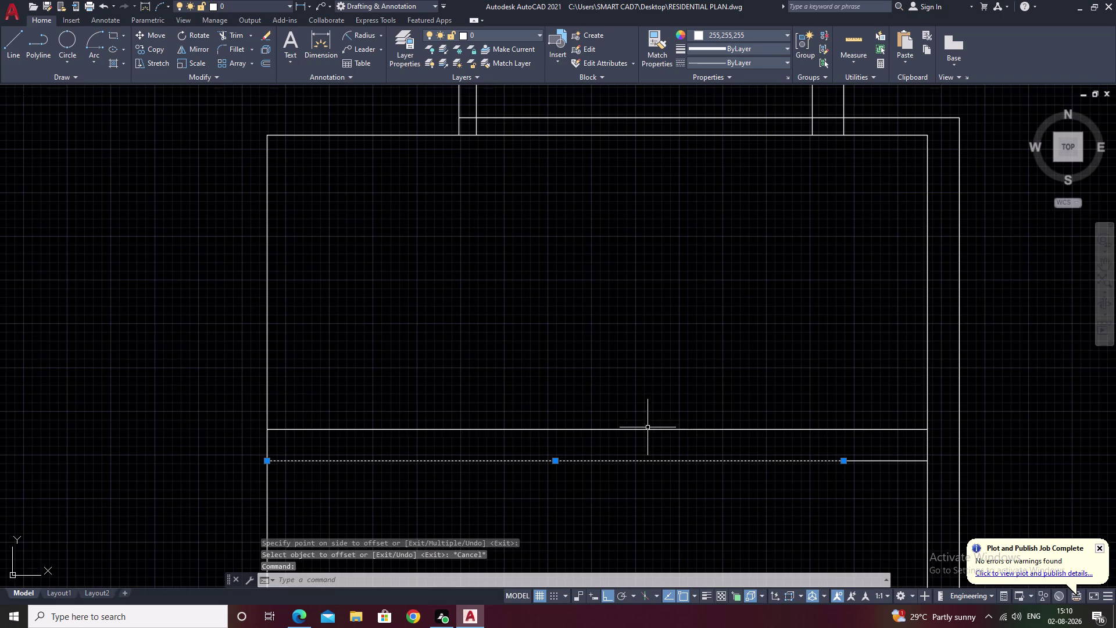
click(639, 429)
scroll(up, 3)
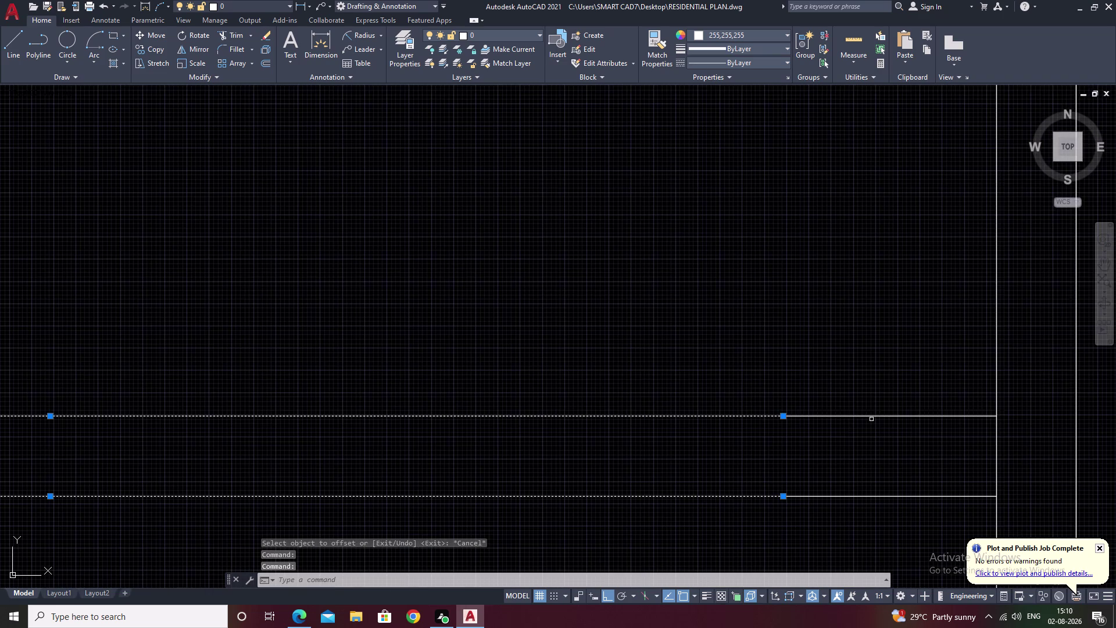
click(868, 416)
click(853, 494)
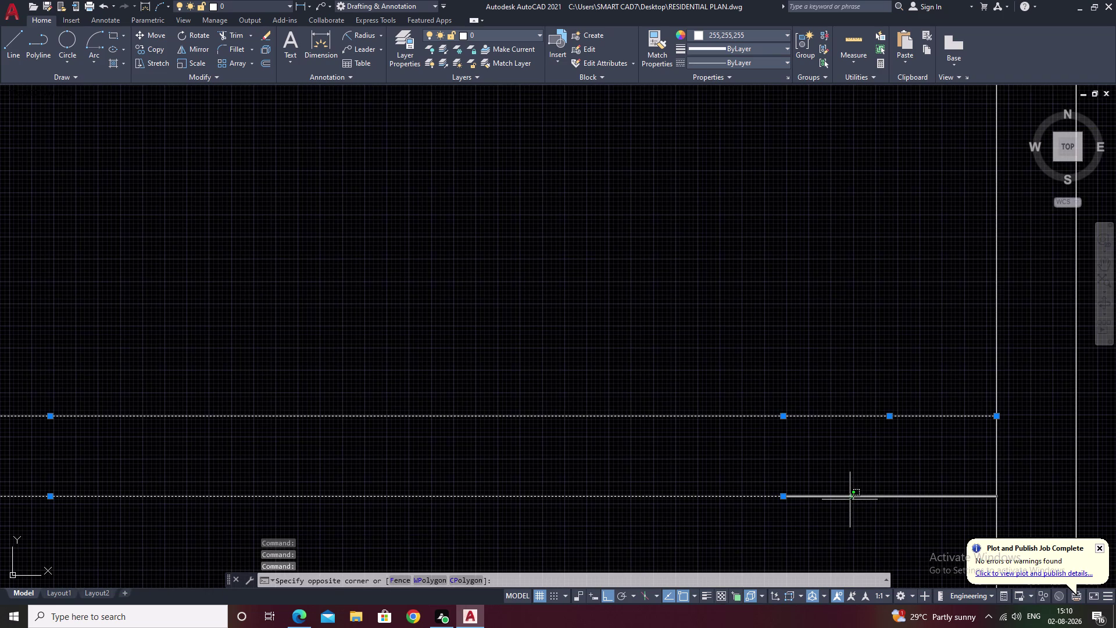
click(850, 499)
Join the selected pieces with JOIN into two polylines.
key(l)
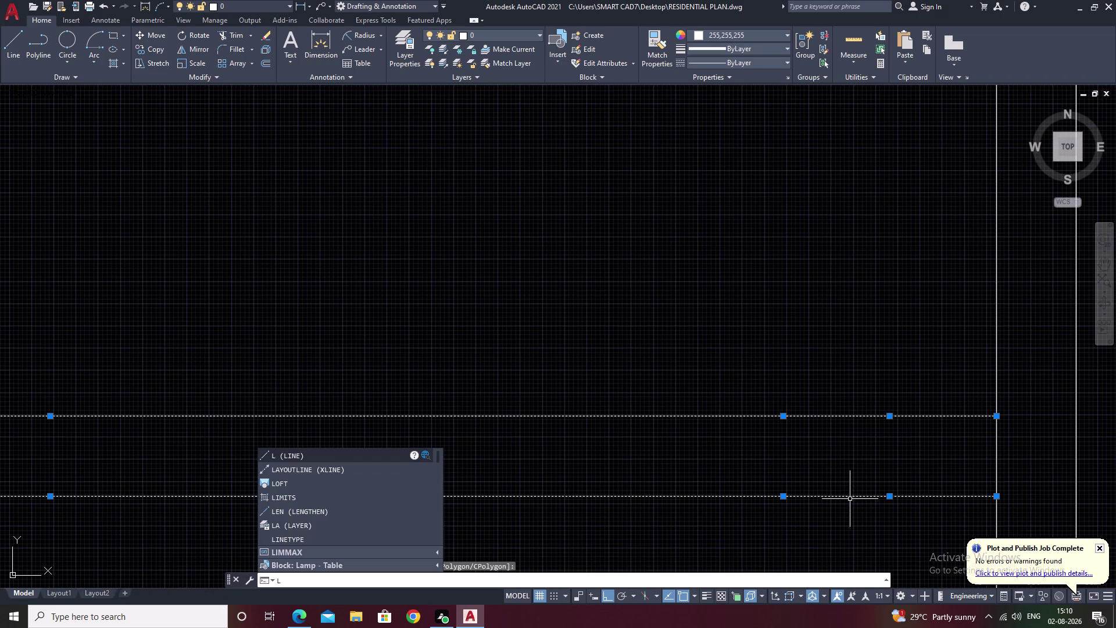
key(BackSpace)
key(j)
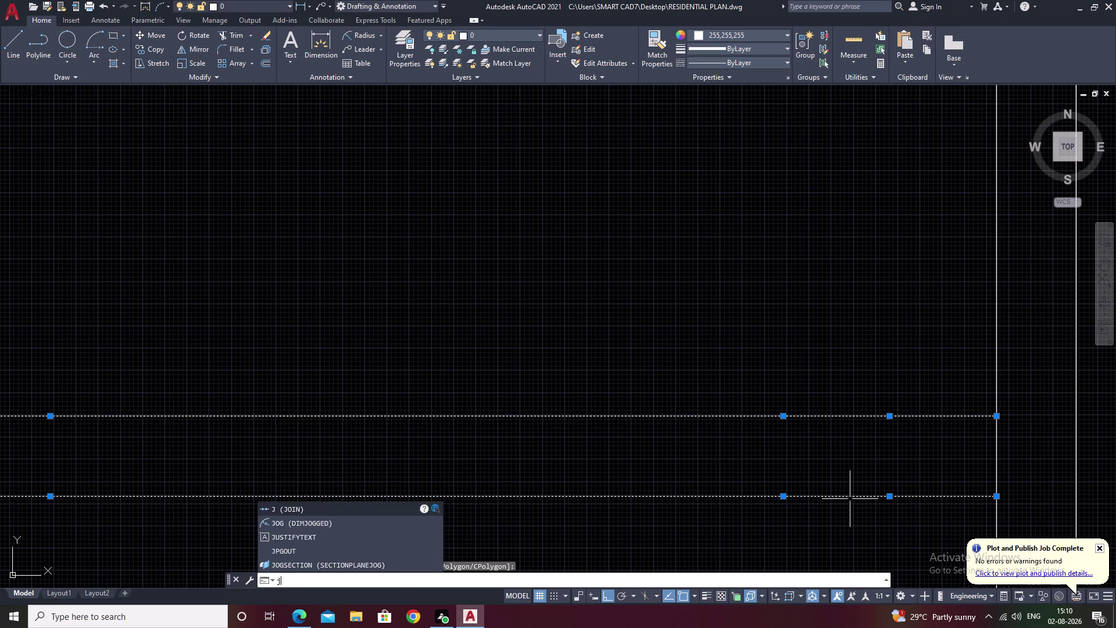
key(space)
scroll(down, 3)
scroll(down, 3)
middle_drag(770, 458, 721, 418)
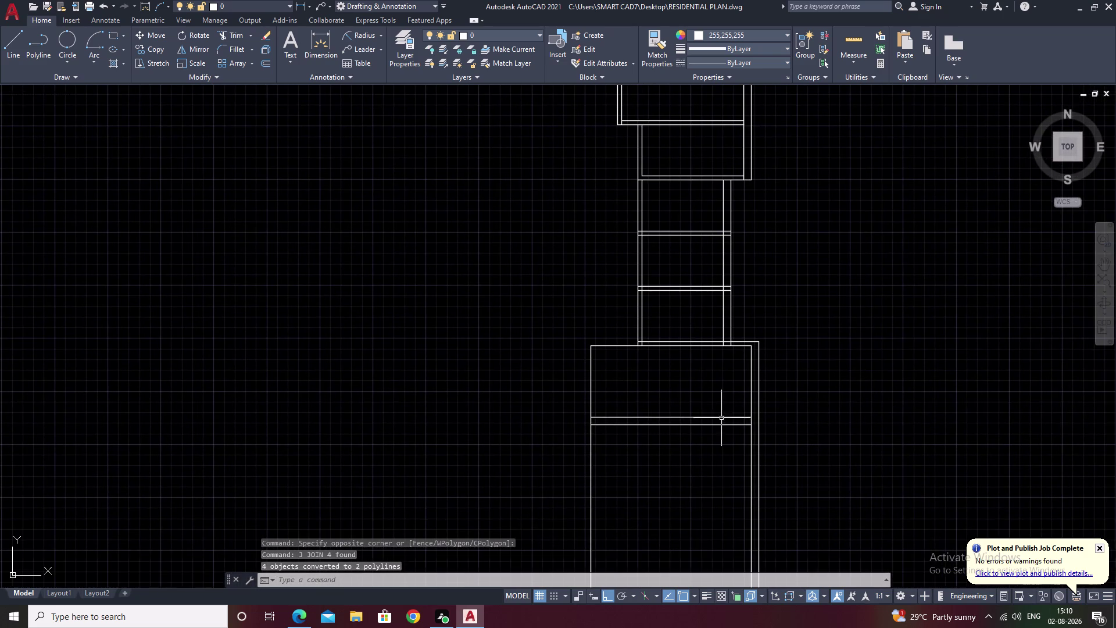
key(Escape)
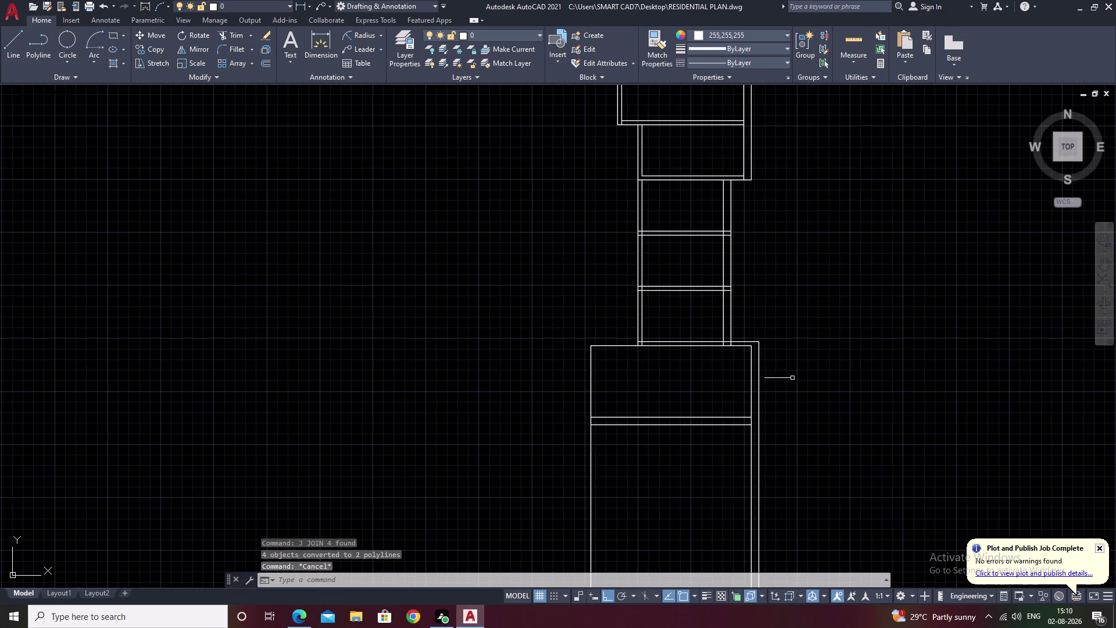
Offset a left wall line 5 units outward.
scroll(up, 3)
text(o)
key(space)
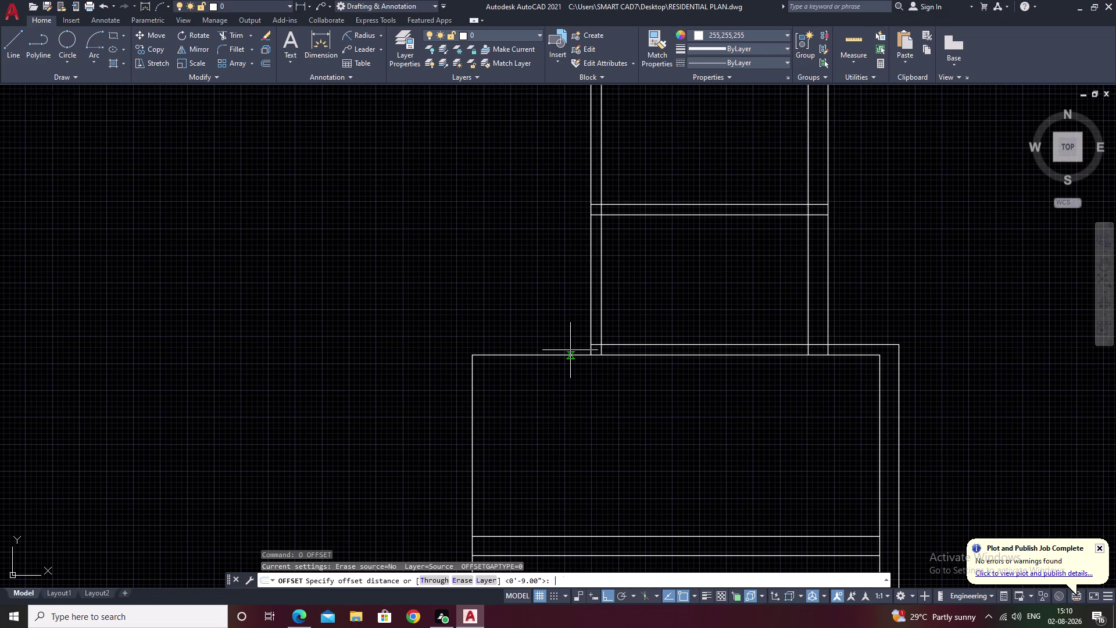
text(5)
key(space)
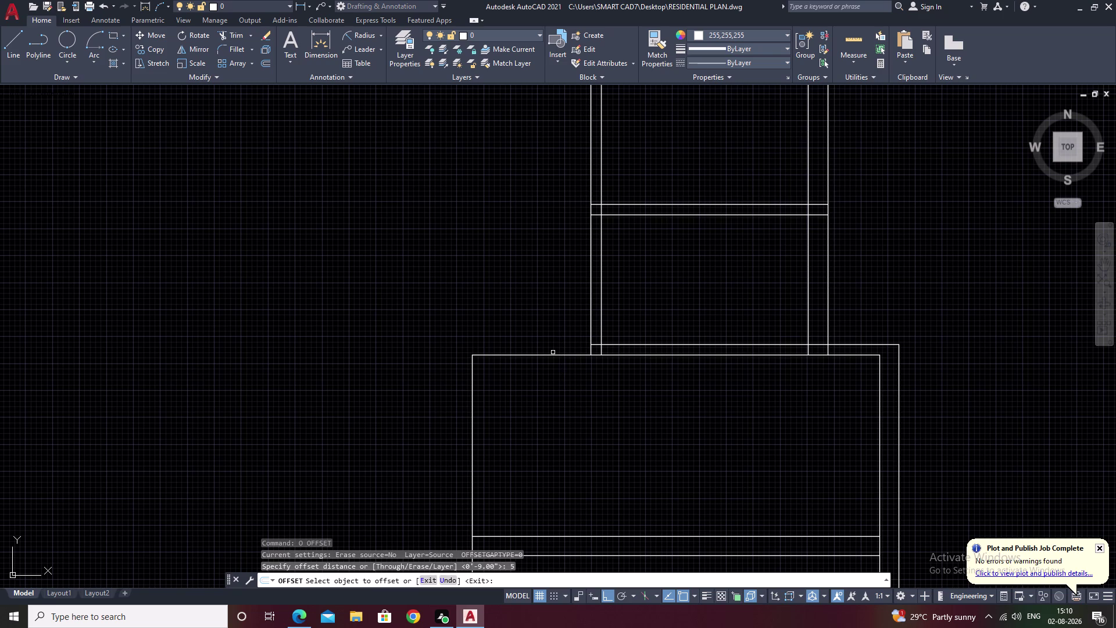
click(553, 355)
click(553, 328)
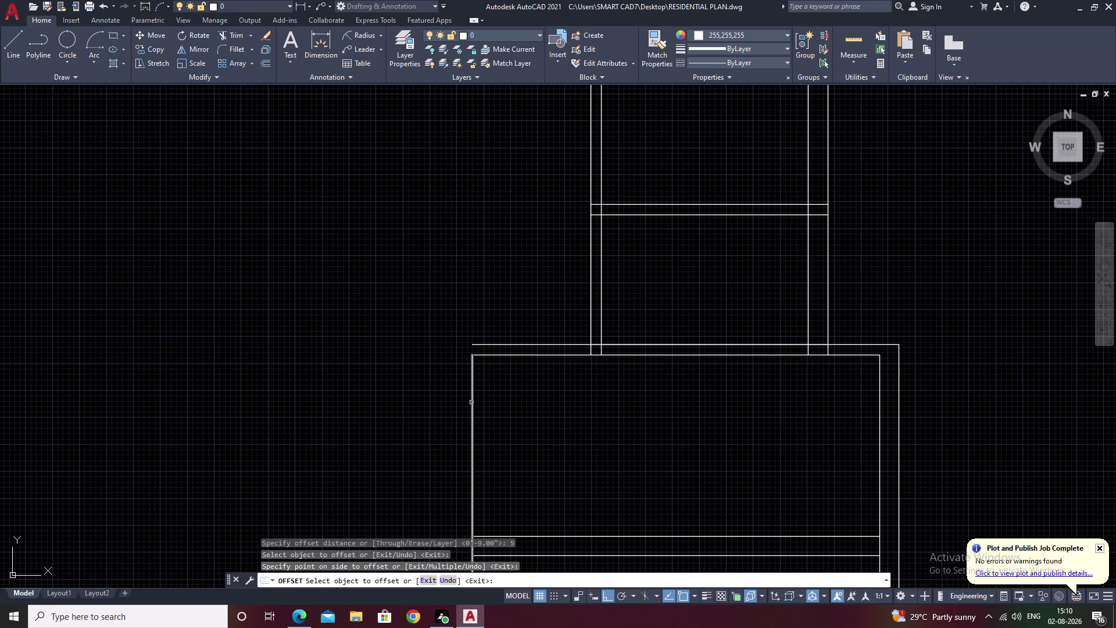
key(Escape)
Repeat the 5-unit offset on the lower room's left wall line, outside it.
key(space)
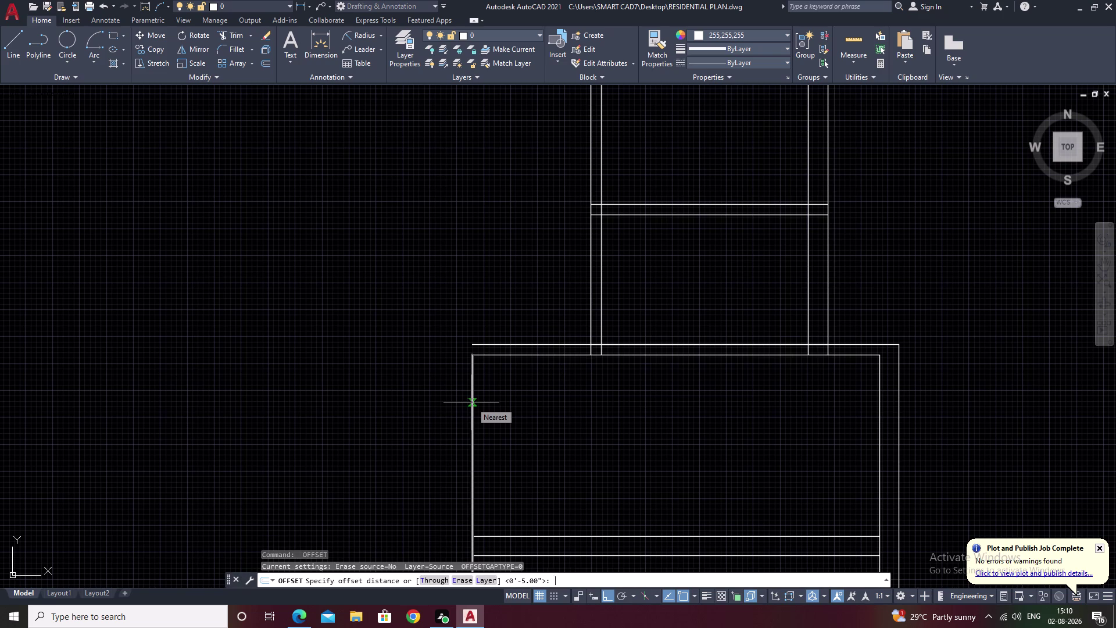
key(space)
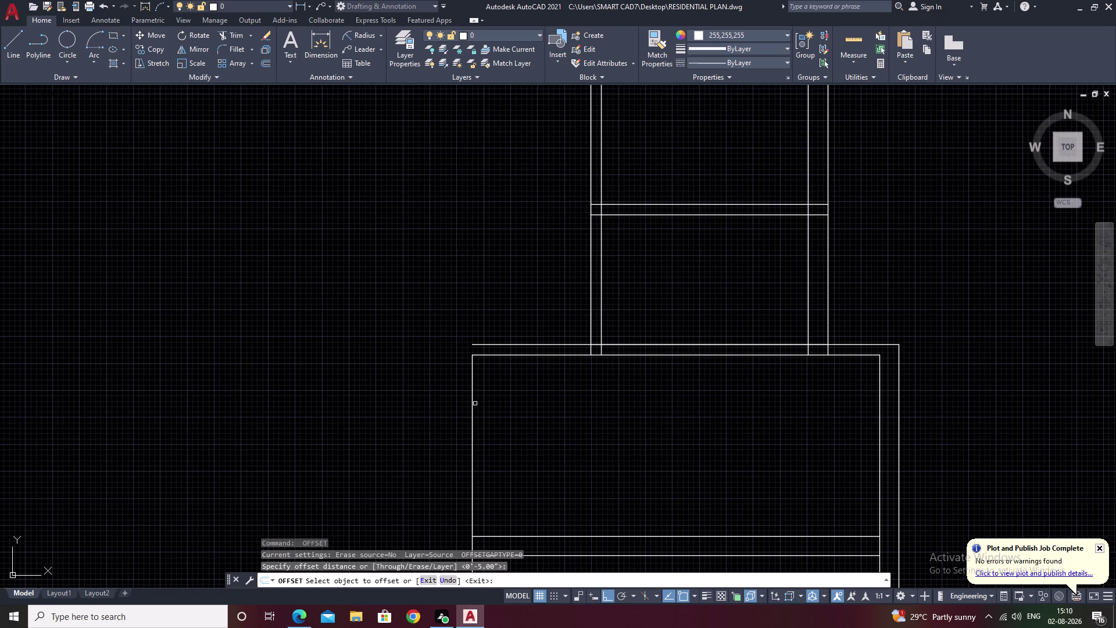
click(471, 405)
click(441, 408)
scroll(down, 3)
middle_drag(441, 412, 470, 334)
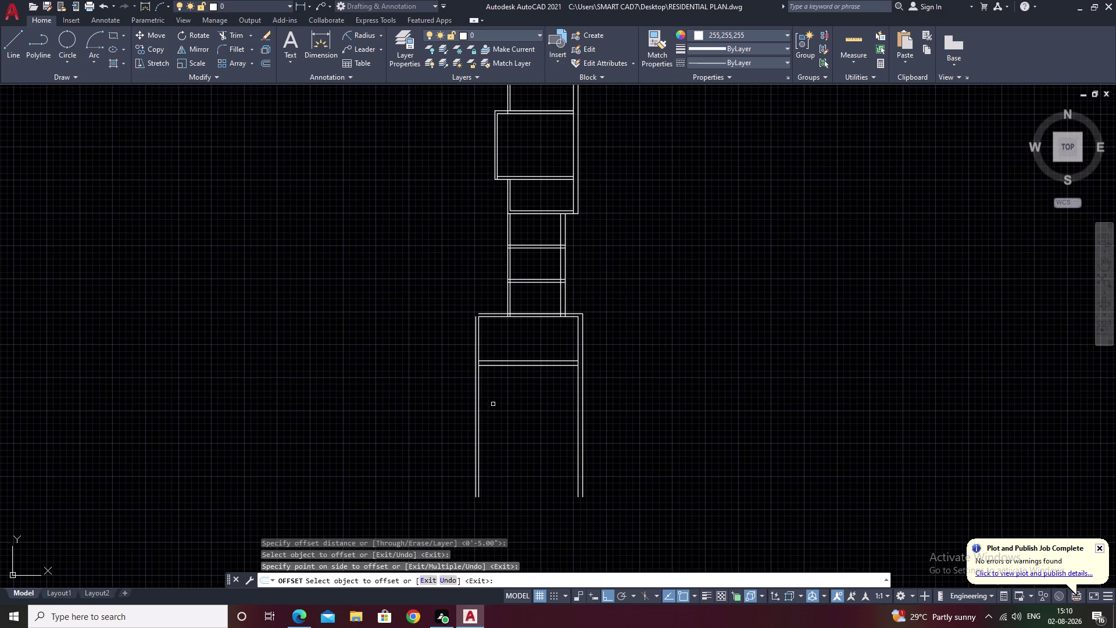
key(Escape)
scroll(up, 3)
Fillet the new outer line with the top wall line into a sharp corner.
text(f)
key(space)
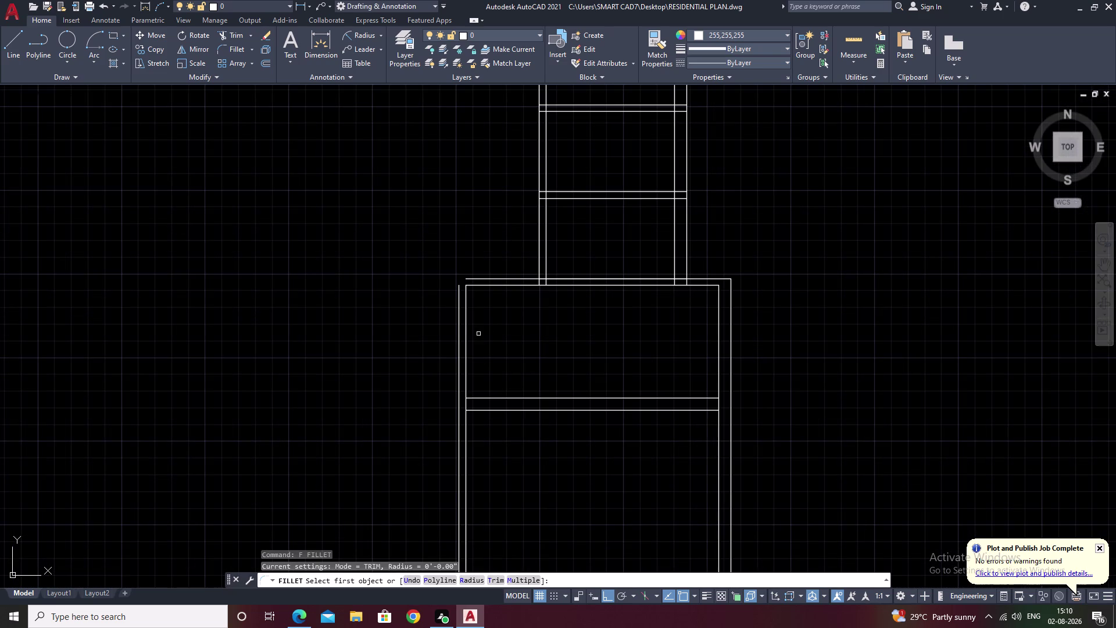
scroll(up, 3)
click(444, 338)
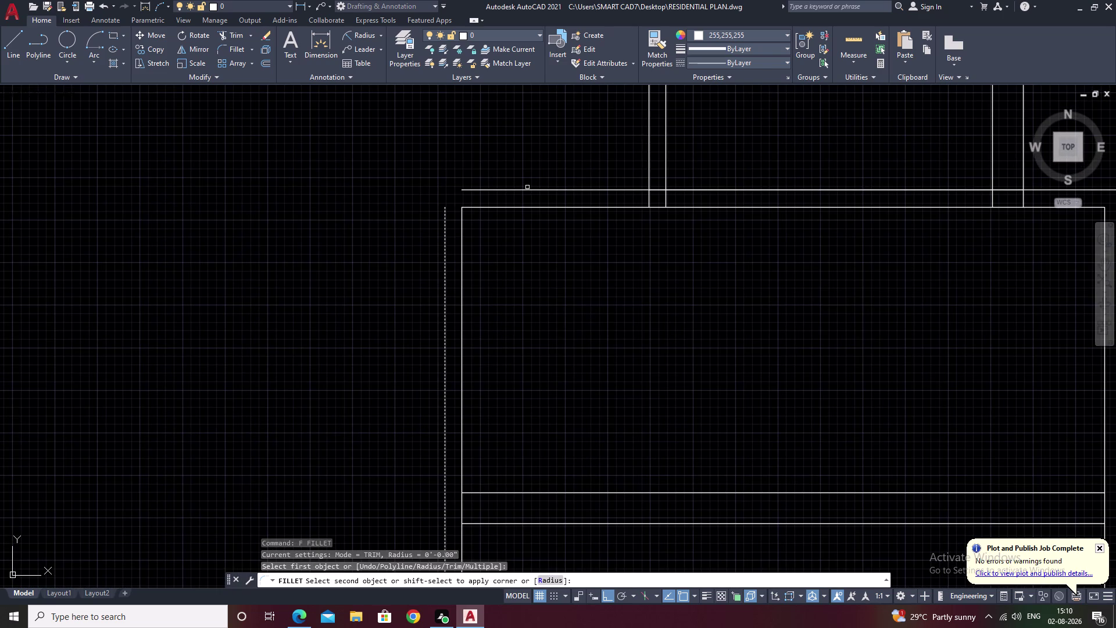
click(527, 187)
click(524, 191)
scroll(down, 3)
middle_drag(556, 311, 545, 388)
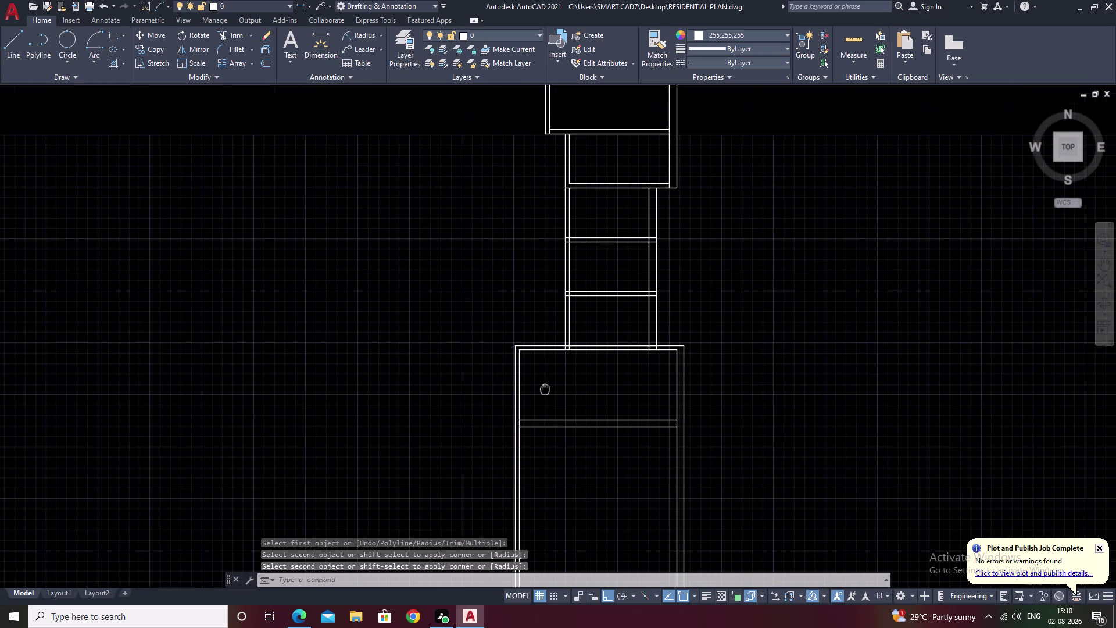
middle_drag(565, 381, 580, 385)
scroll(up, 3)
middle_drag(573, 405, 580, 384)
key(Escape)
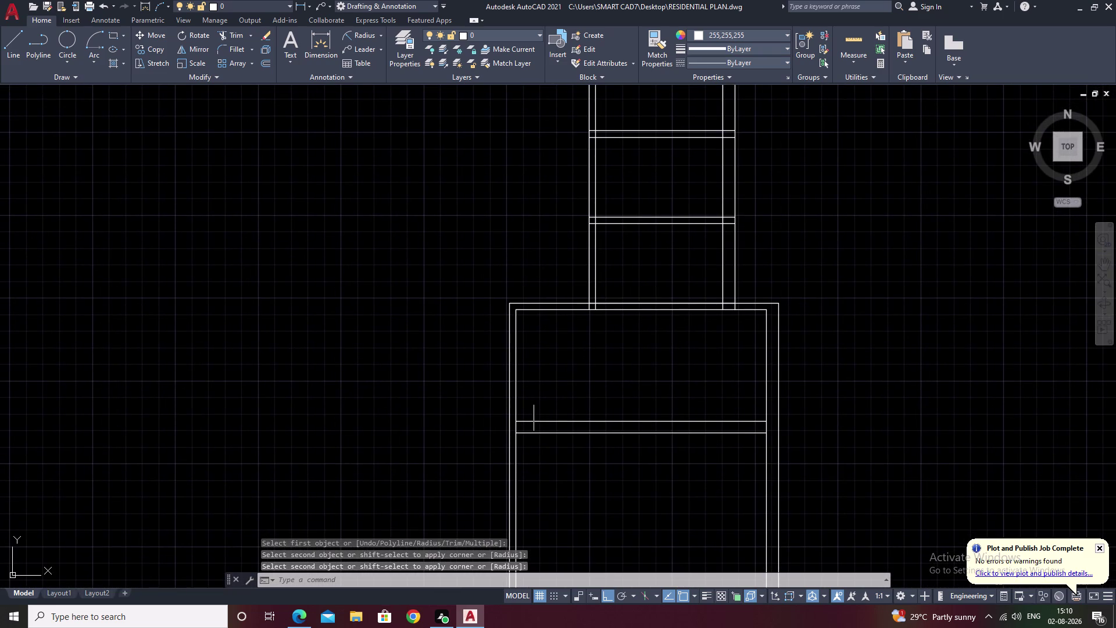
Fillet two more outer wall corners of the lower room at zero radius.
key(f)
key(space)
click(510, 423)
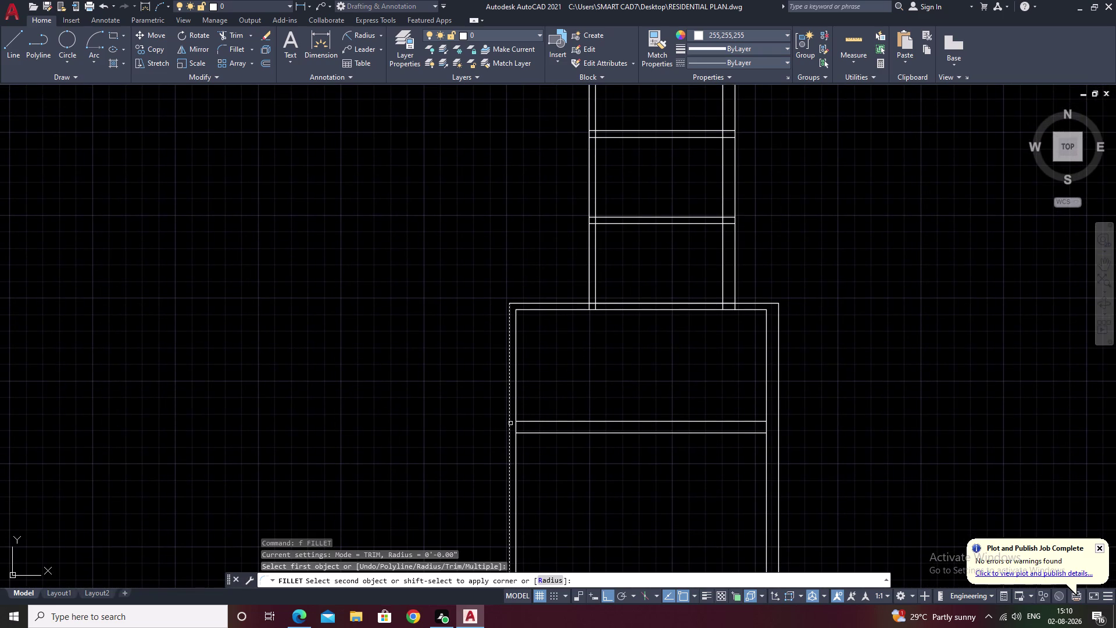
click(550, 433)
key(space)
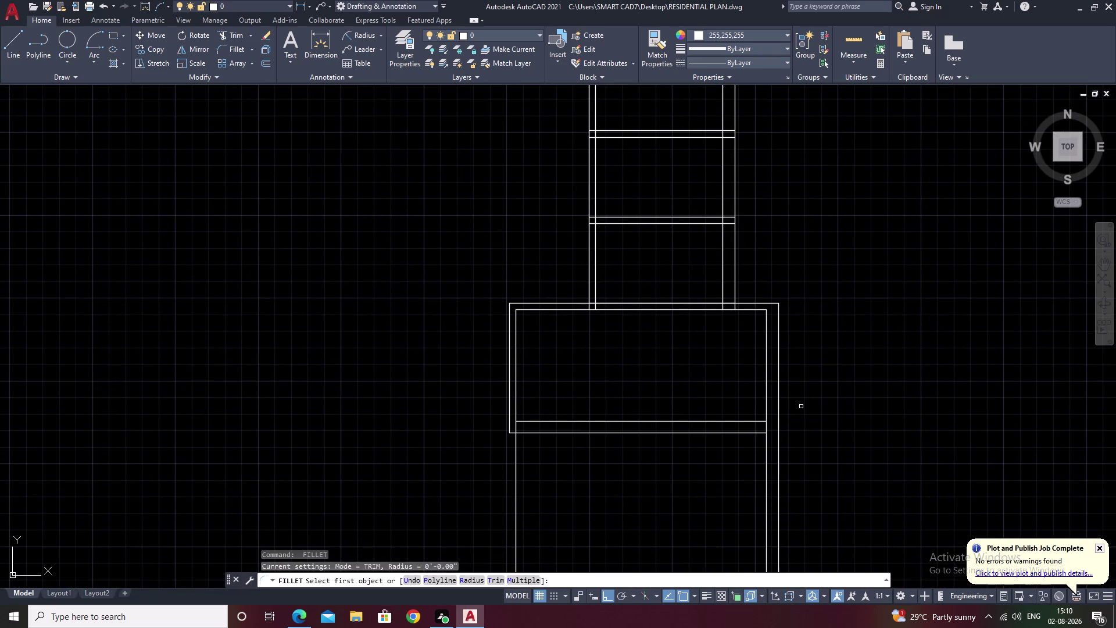
click(779, 409)
click(753, 434)
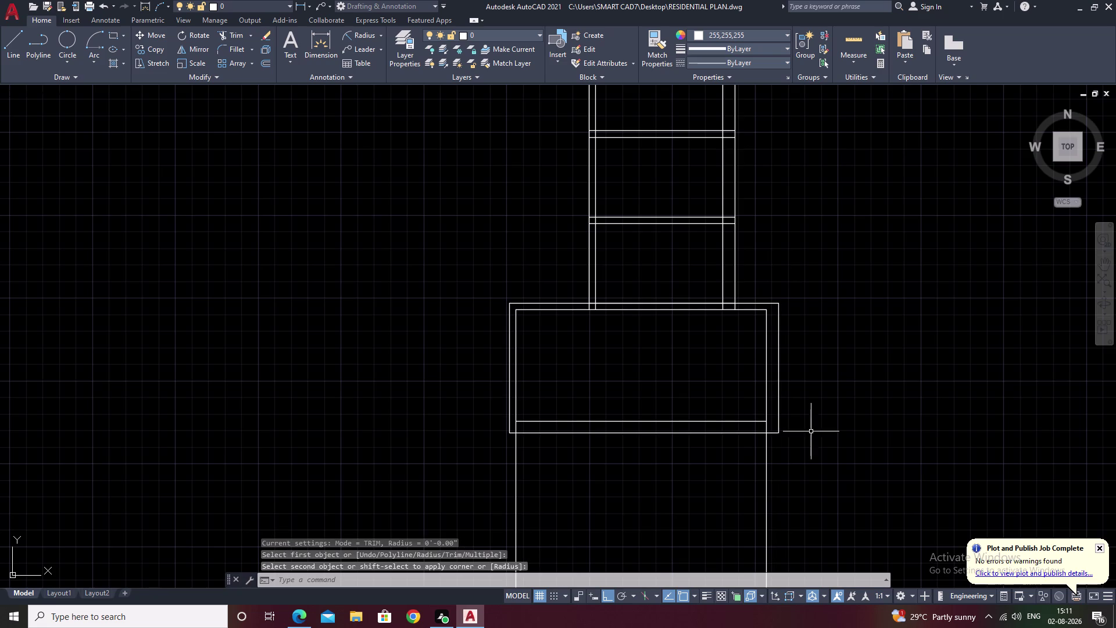
scroll(down, 3)
key(Escape)
key(t)
text(r)
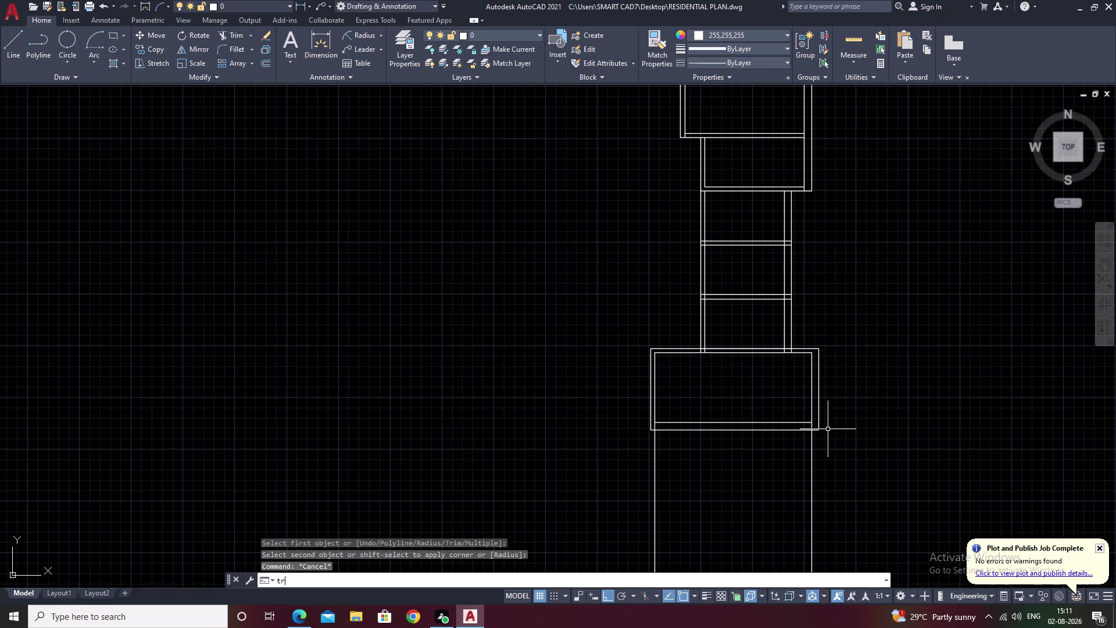
key(space)
drag(845, 452, 571, 477)
scroll(down, 3)
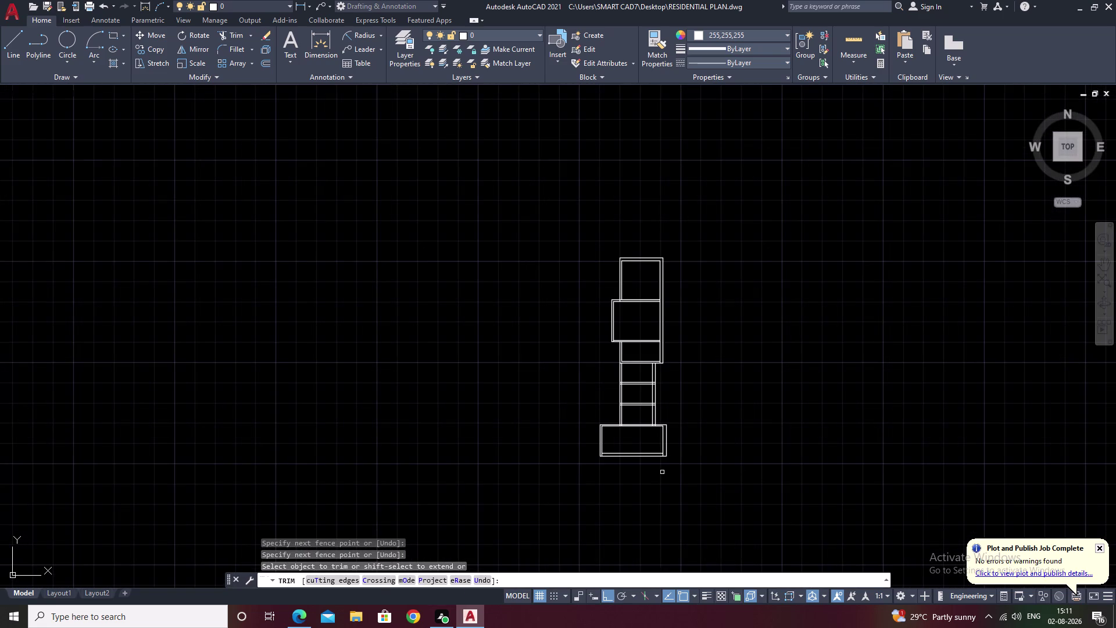
middle_drag(662, 472, 794, 469)
scroll(up, 3)
middle_drag(730, 406, 803, 233)
middle_drag(709, 311, 746, 273)
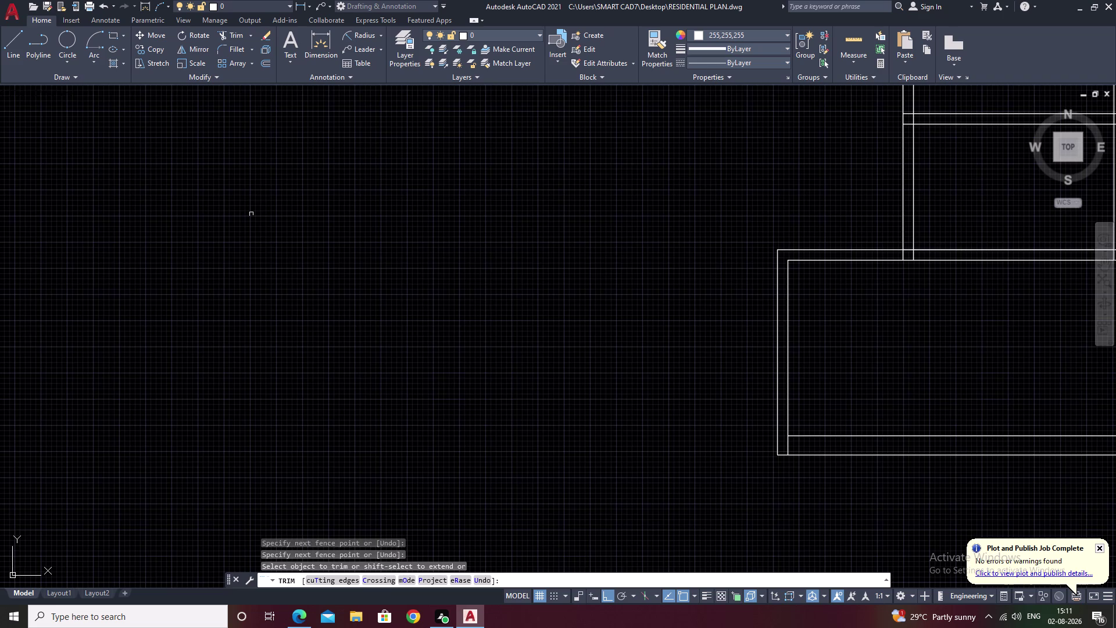
scroll(down, 3)
key(Escape)
middle_drag(238, 259, 512, 281)
text(x)
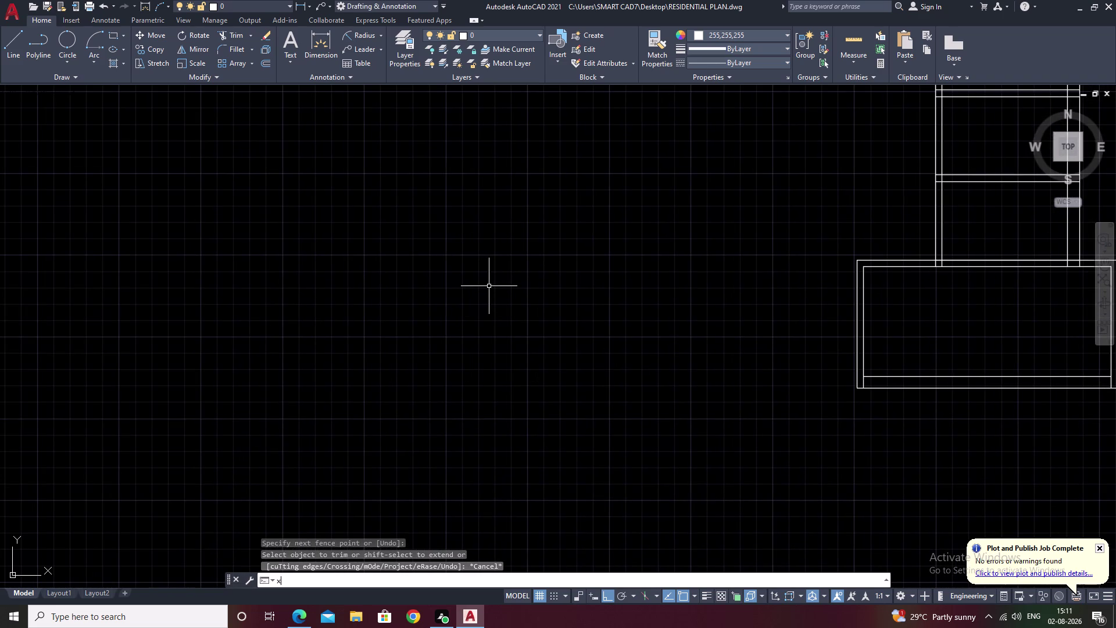
text(l)
Draw a vertical XLINE through a point left of the plan, after cancelling a bisect attempt.
key(space)
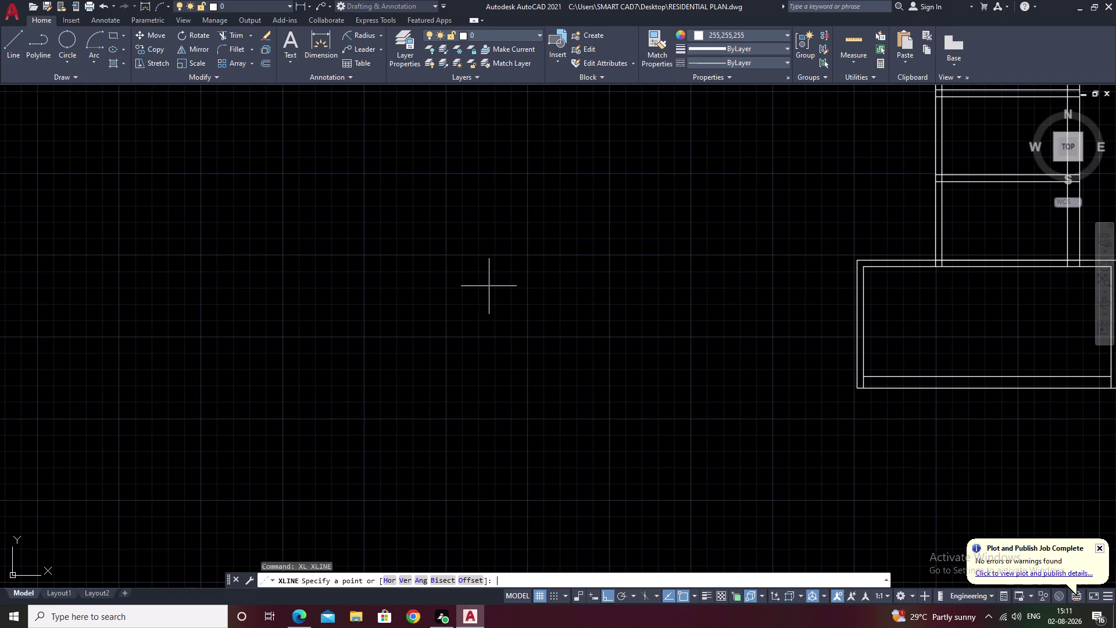
text(b)
key(space)
scroll(down, 3)
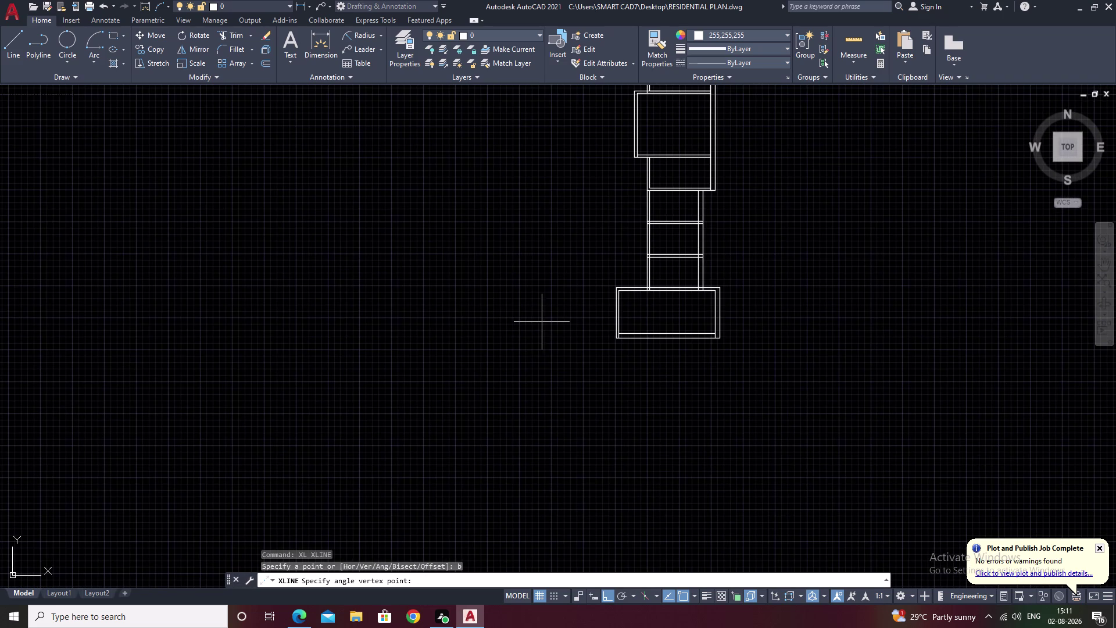
key(Escape)
key(x)
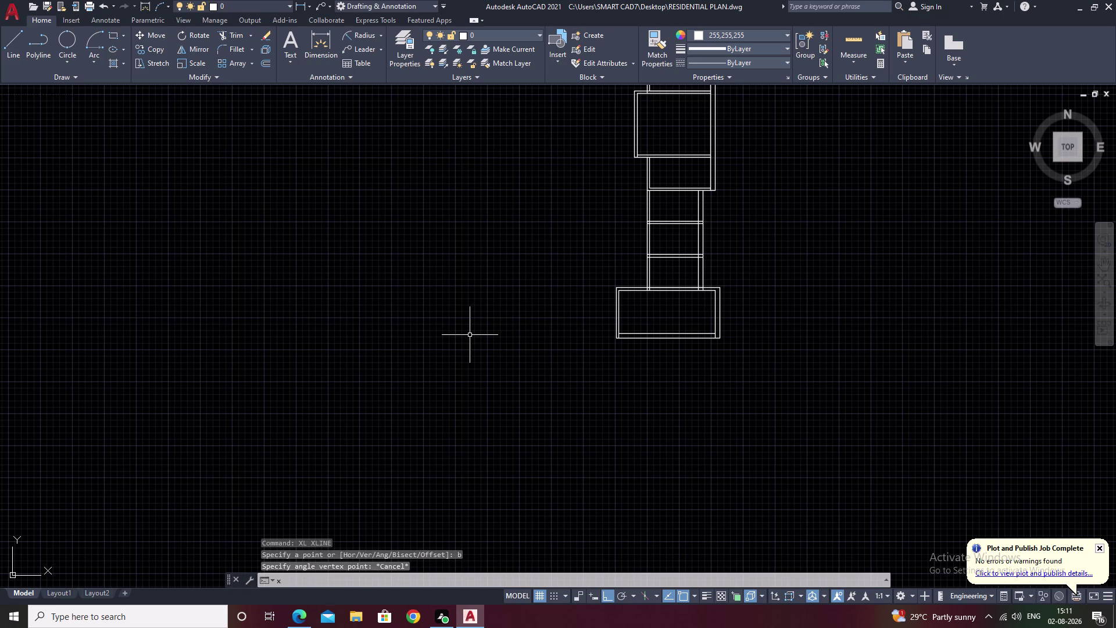
text(l v)
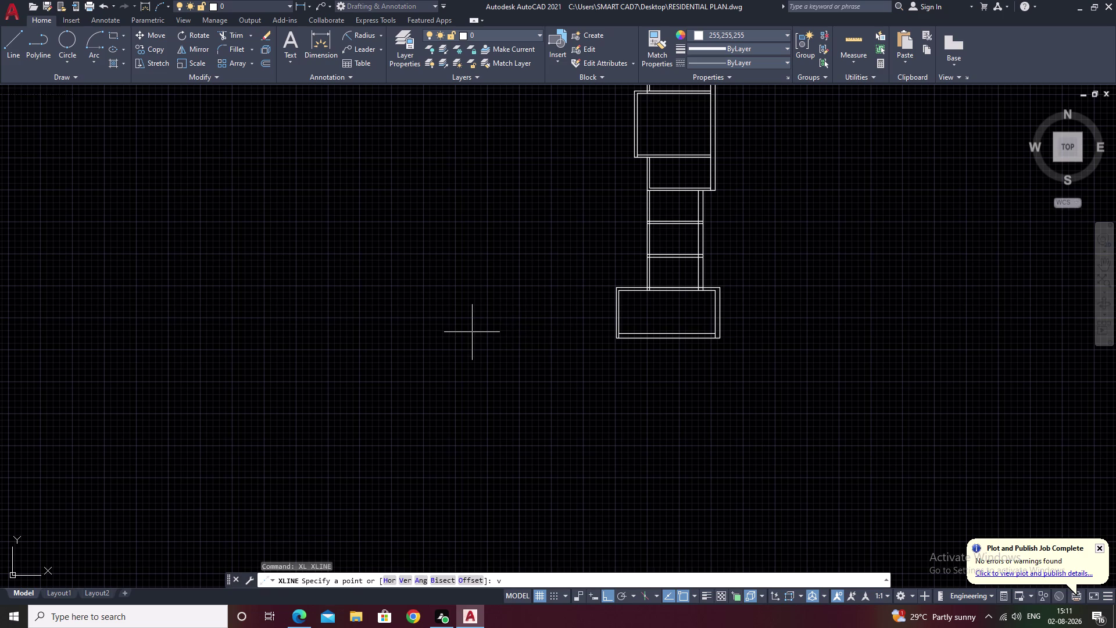
key(space)
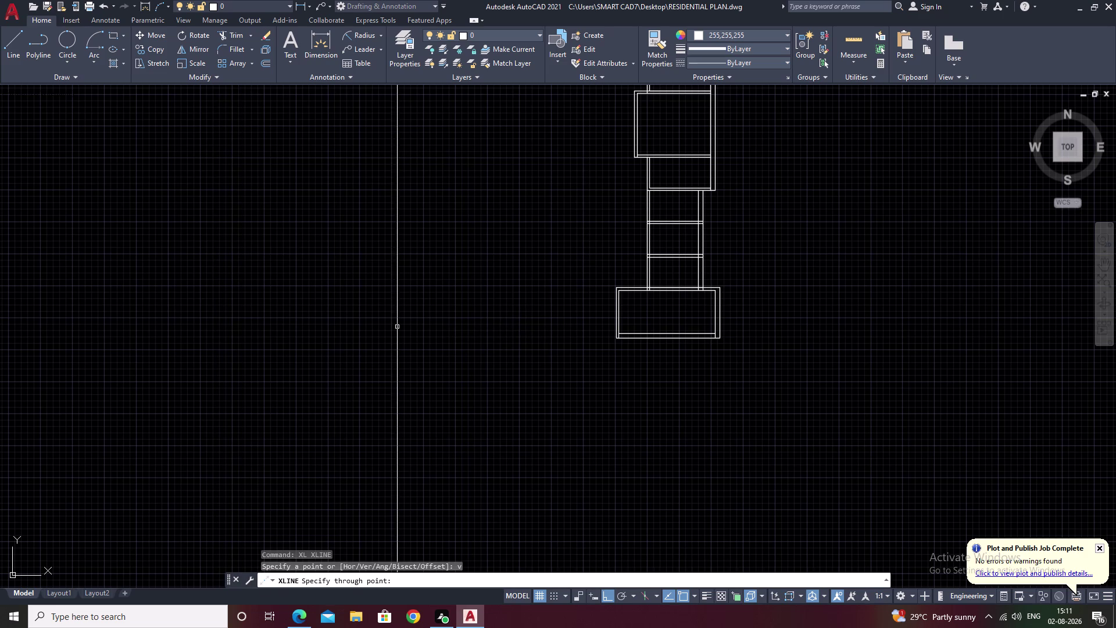
click(393, 322)
key(Escape)
scroll(up, 3)
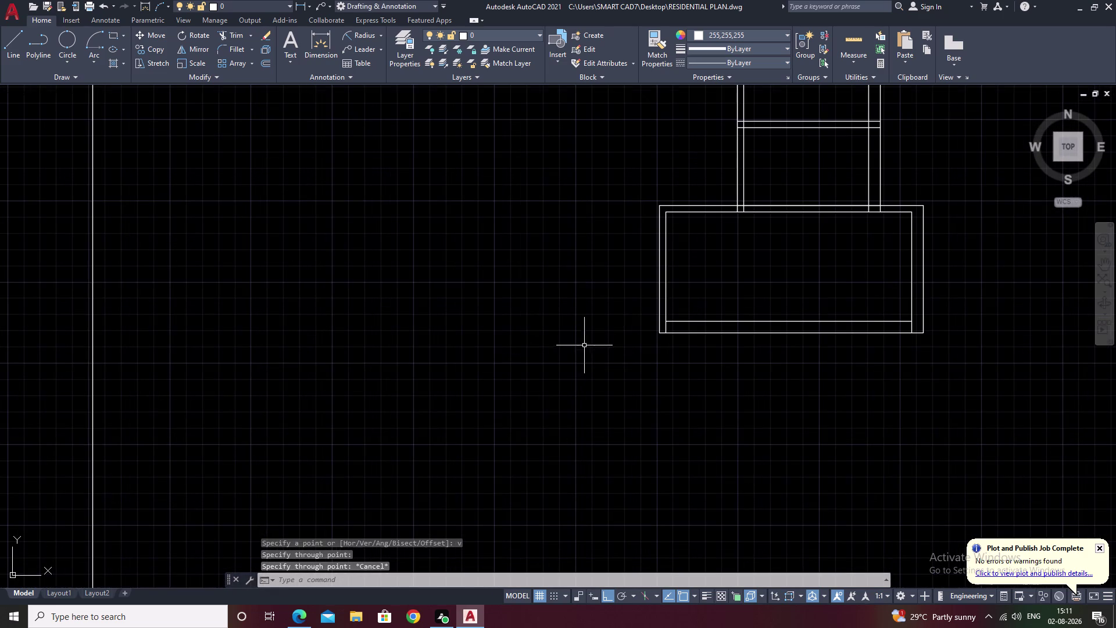
text(ex)
key(space)
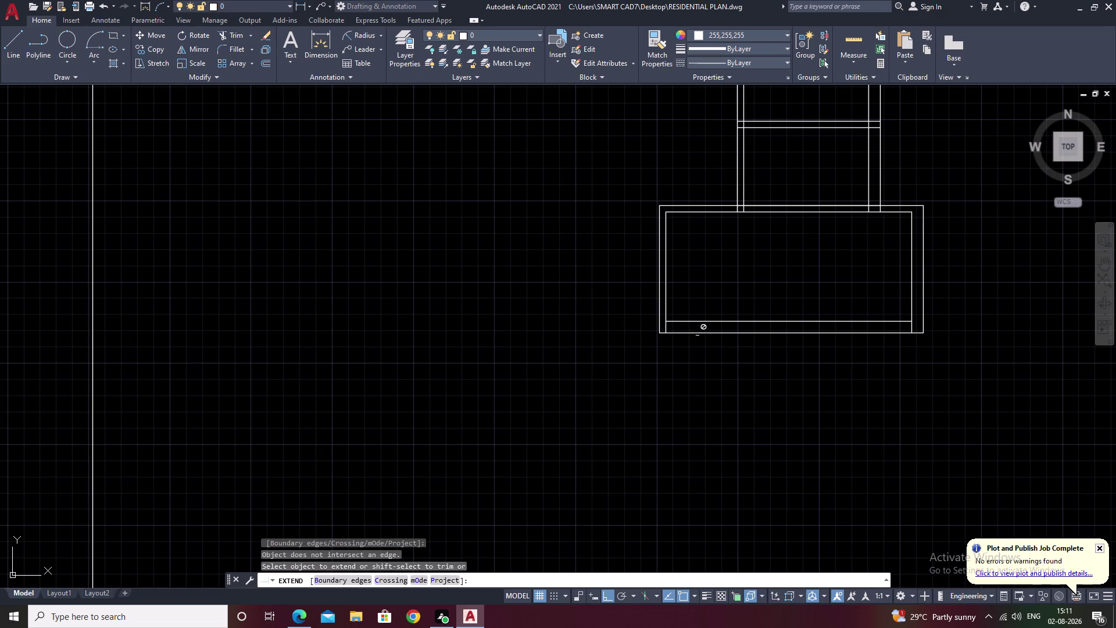
Set the construction line, then the room outline, as extend boundary edges.
text(b)
key(space)
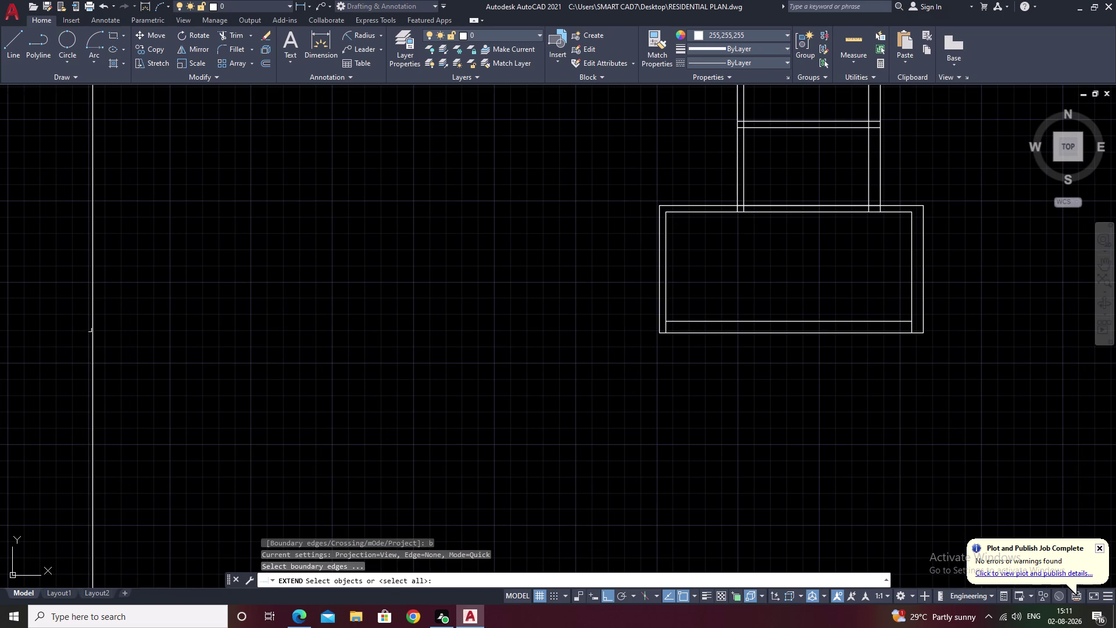
click(91, 330)
right_click(273, 345)
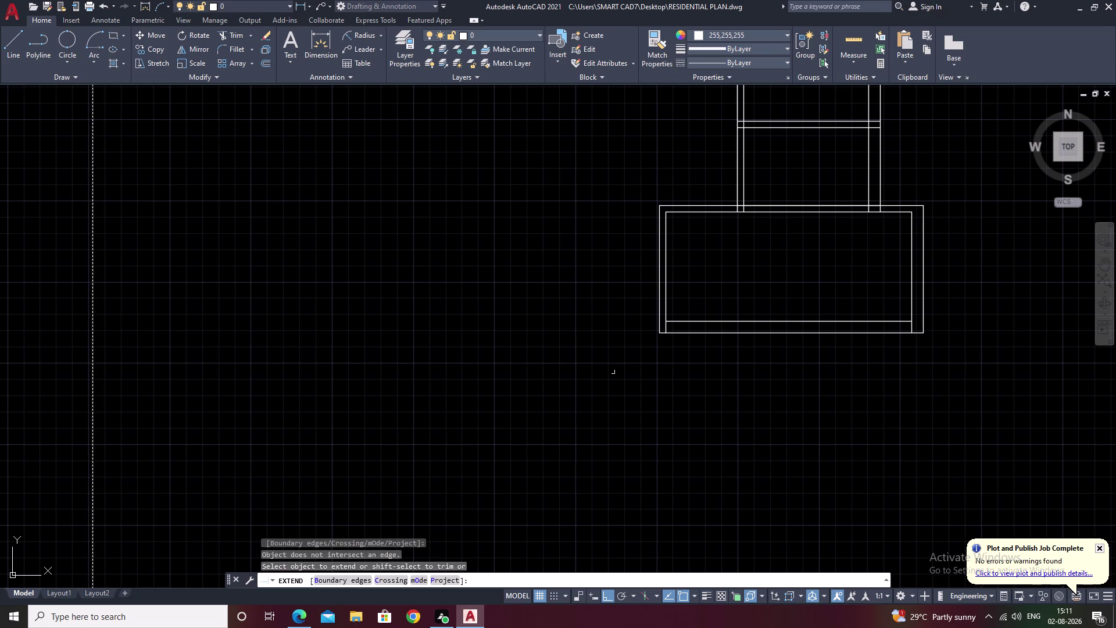
text(b)
key(space)
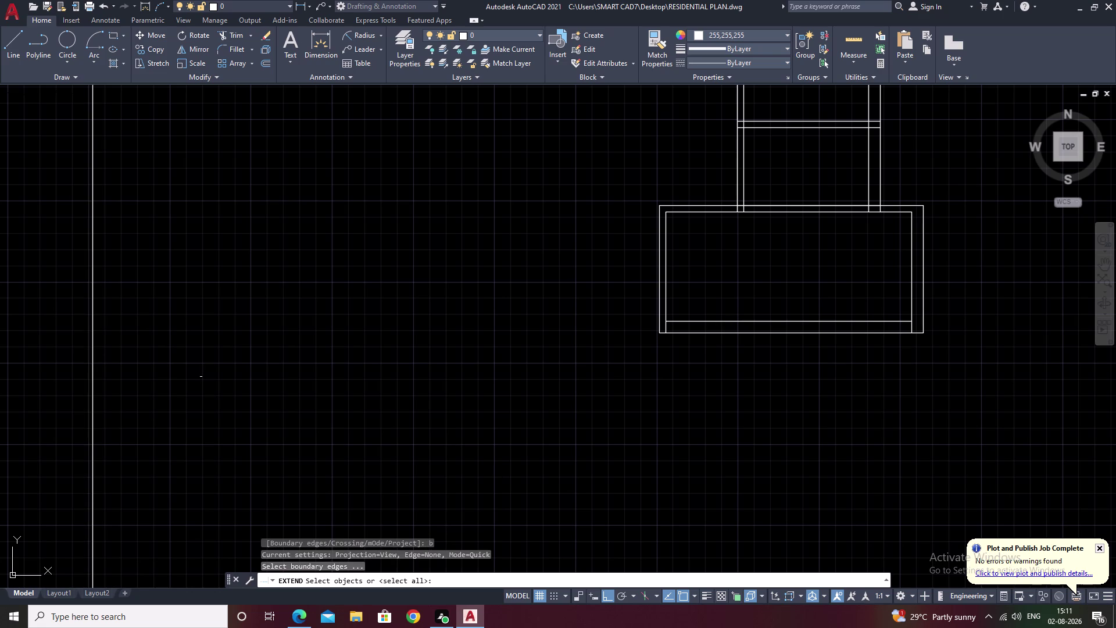
click(91, 361)
right_click(250, 357)
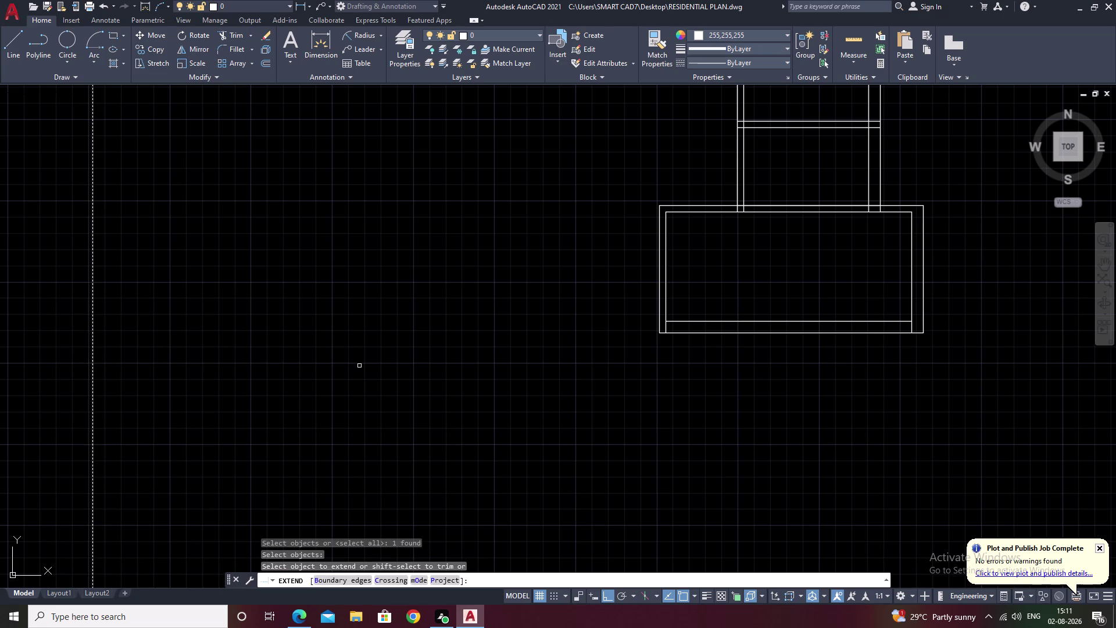
Extend the left horizontal wall line to meet the room outline.
click(686, 321)
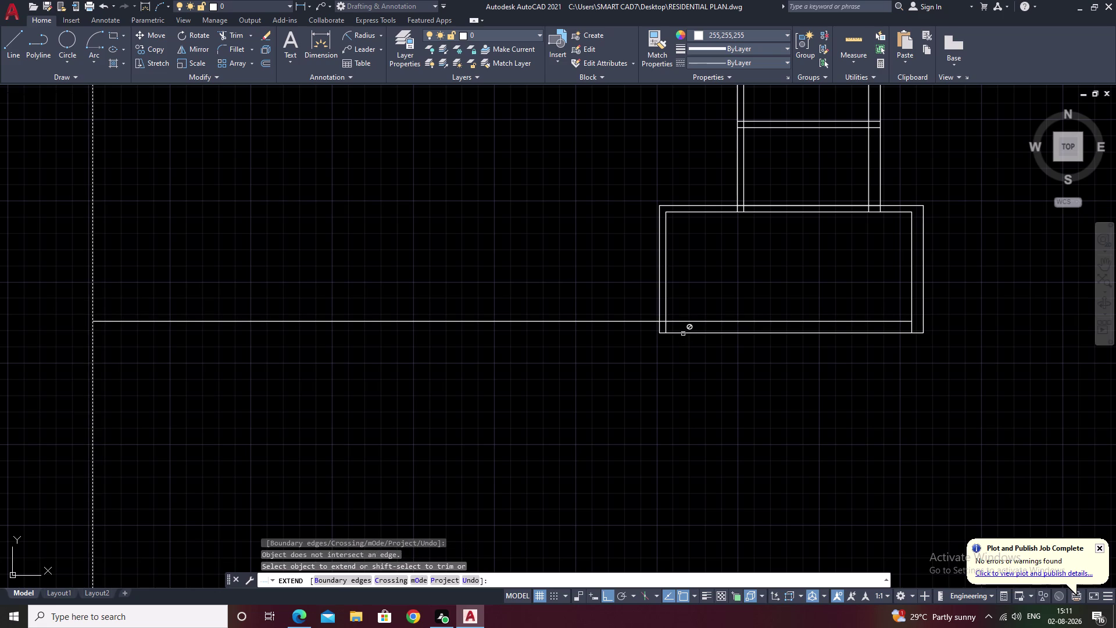
scroll(up, 3)
click(670, 329)
scroll(down, 3)
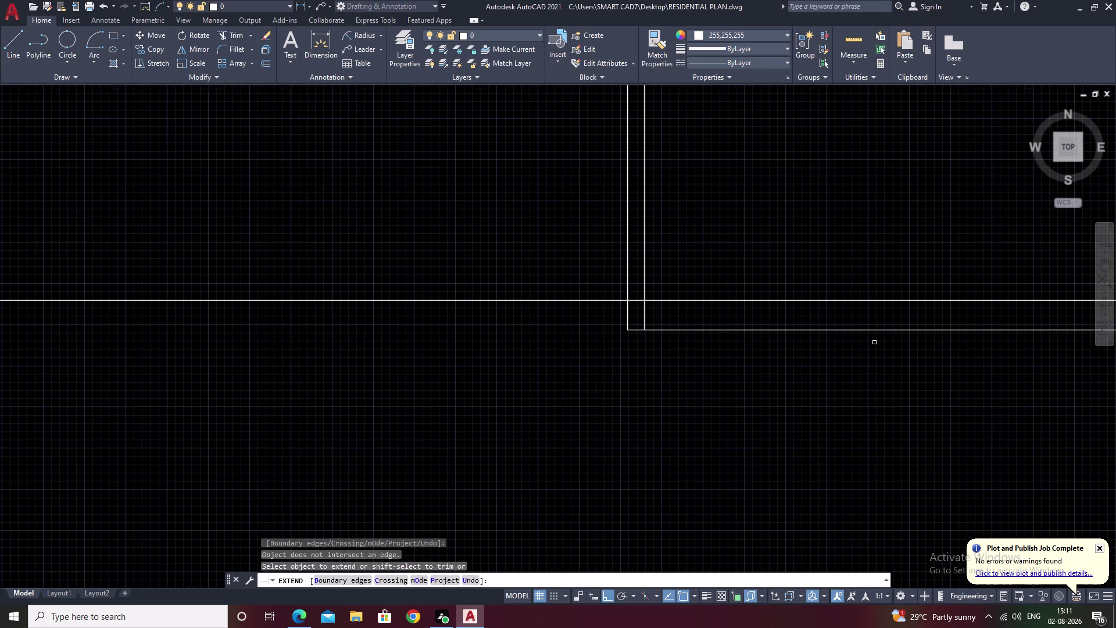
scroll(down, 3)
key(Escape)
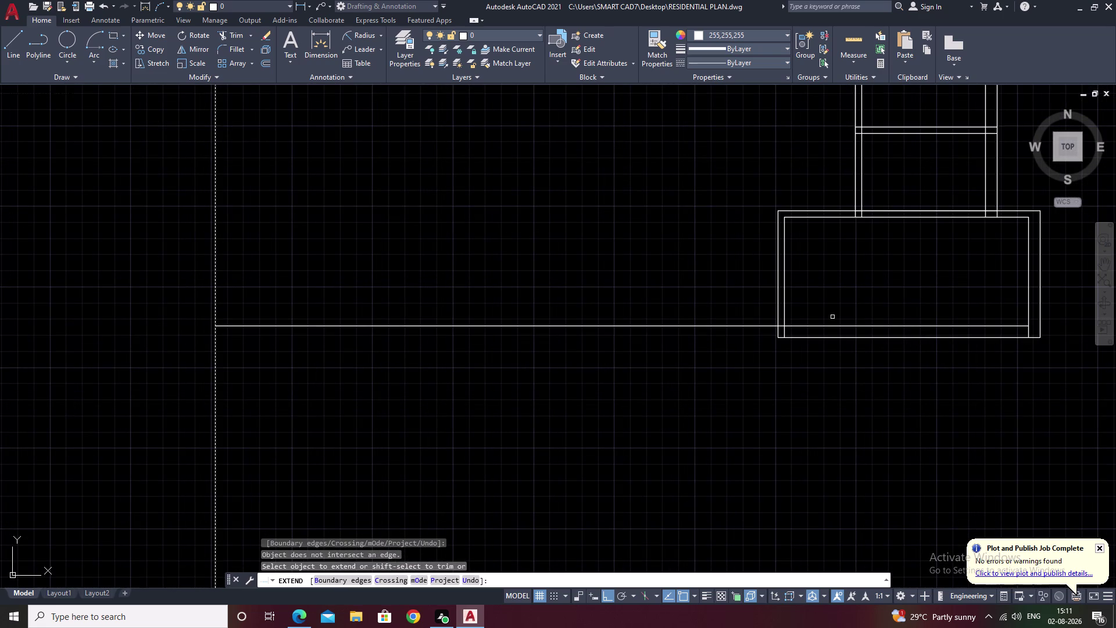
scroll(up, 3)
click(794, 345)
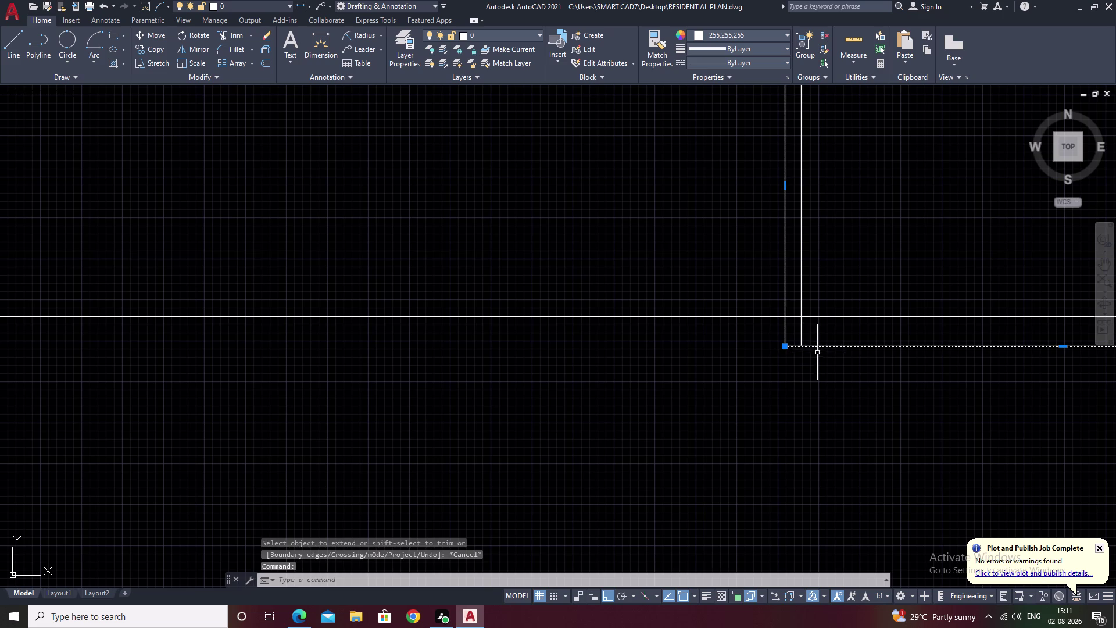
Explode the selected room outline into separate lines.
scroll(down, 3)
middle_drag(885, 370, 831, 382)
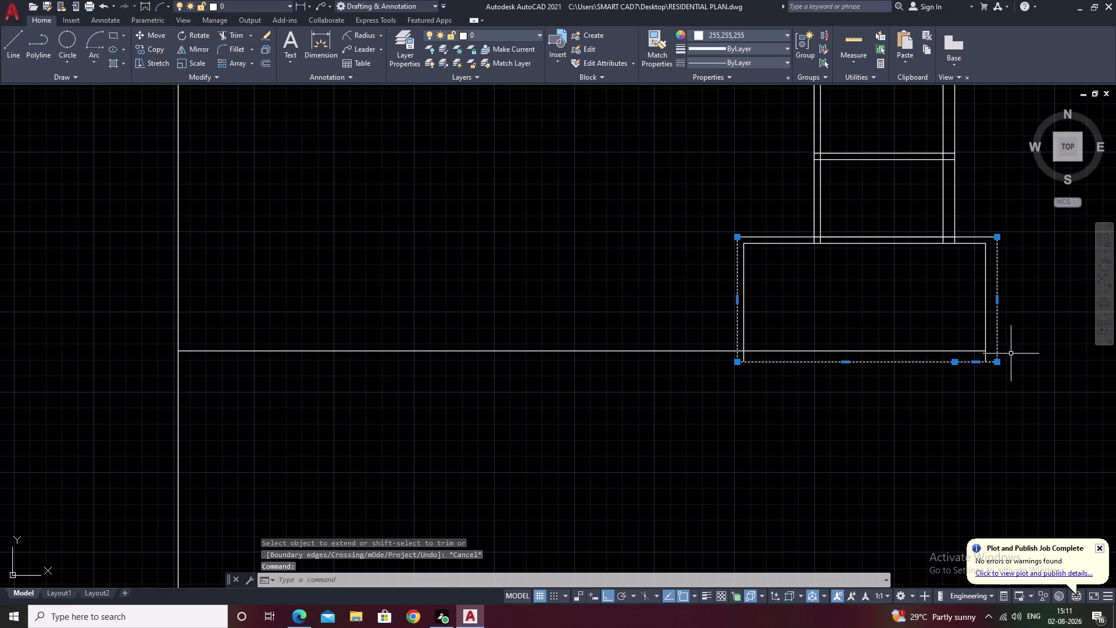
click(269, 47)
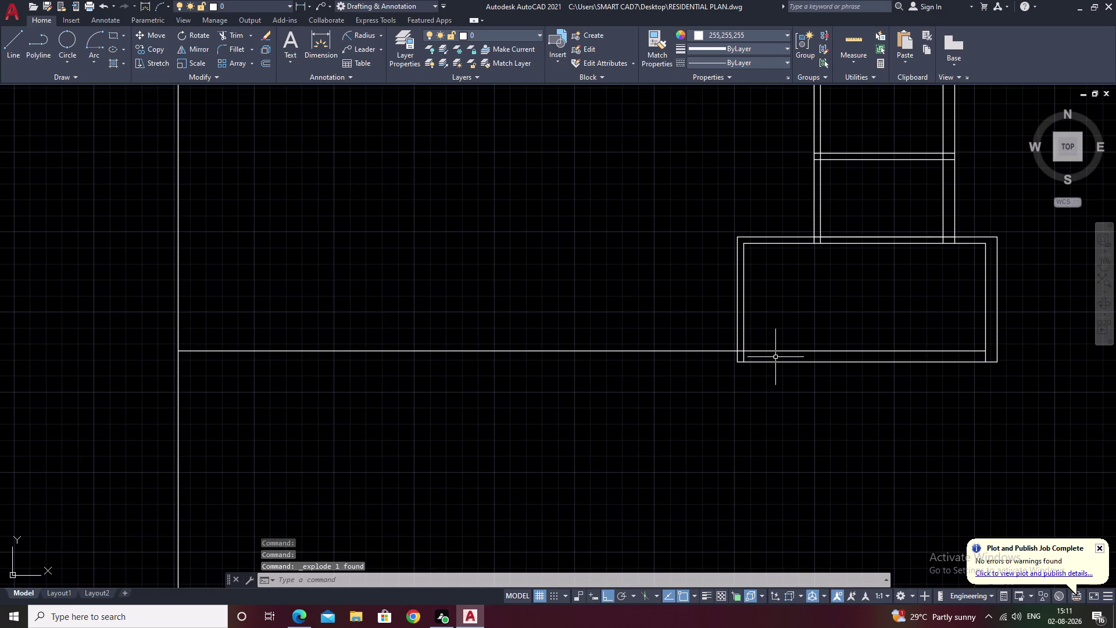
Extend the room's bottom edge leftward to the construction line.
text(ex)
key(space)
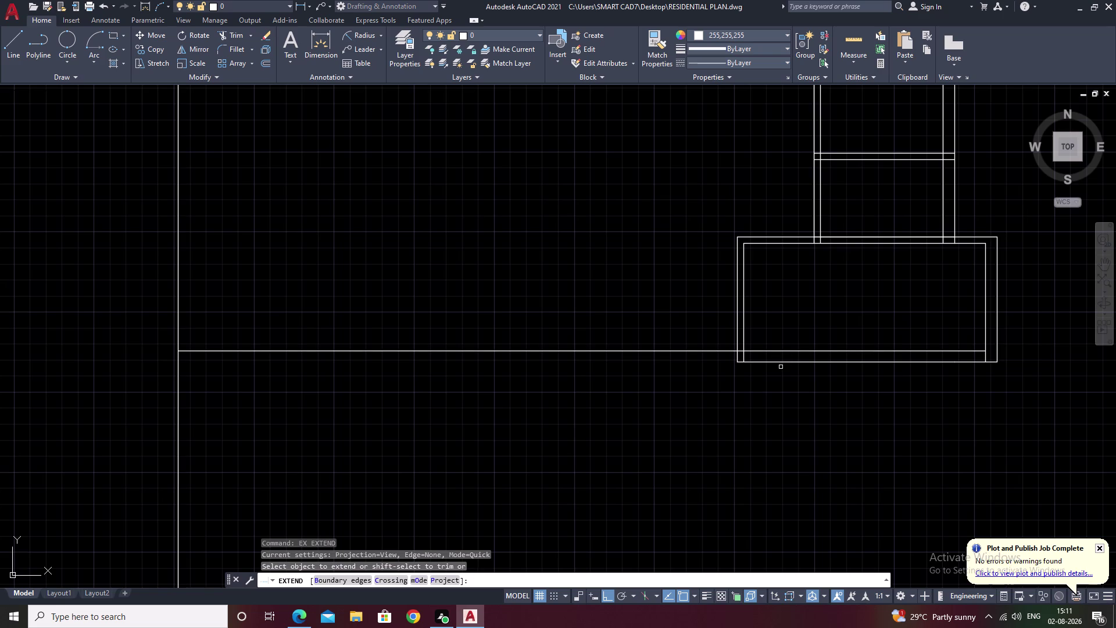
click(782, 363)
middle_drag(668, 387, 603, 428)
key(Escape)
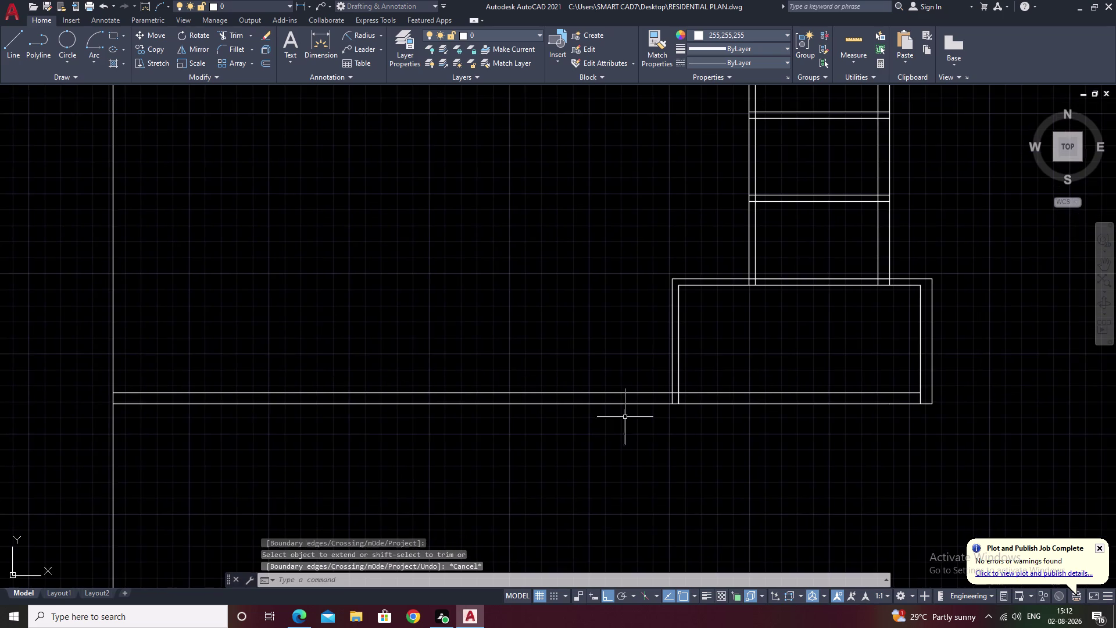
scroll(up, 3)
middle_drag(632, 354, 803, 358)
Offset the room's left edge 10' to the left as a partition line.
middle_drag(859, 366, 839, 372)
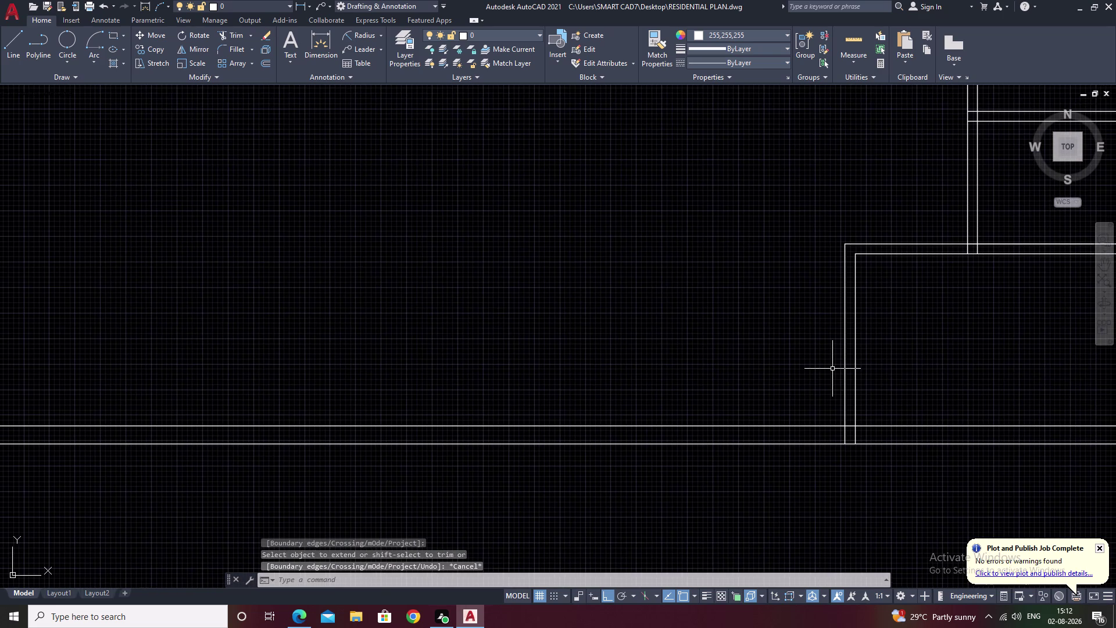
text(o)
key(space)
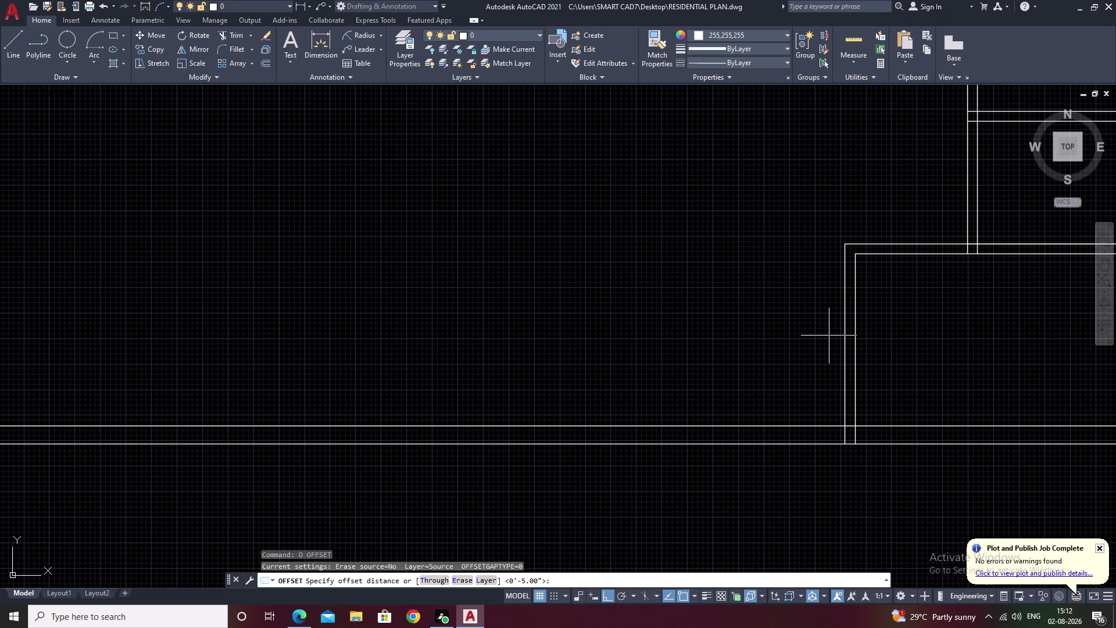
text(10')
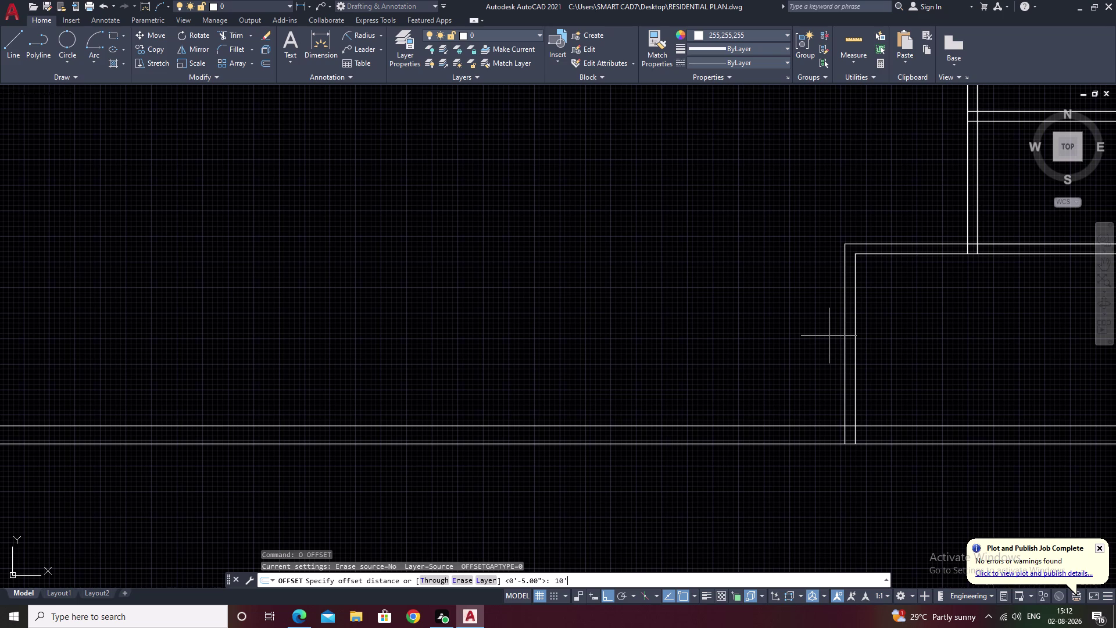
key(space)
click(843, 336)
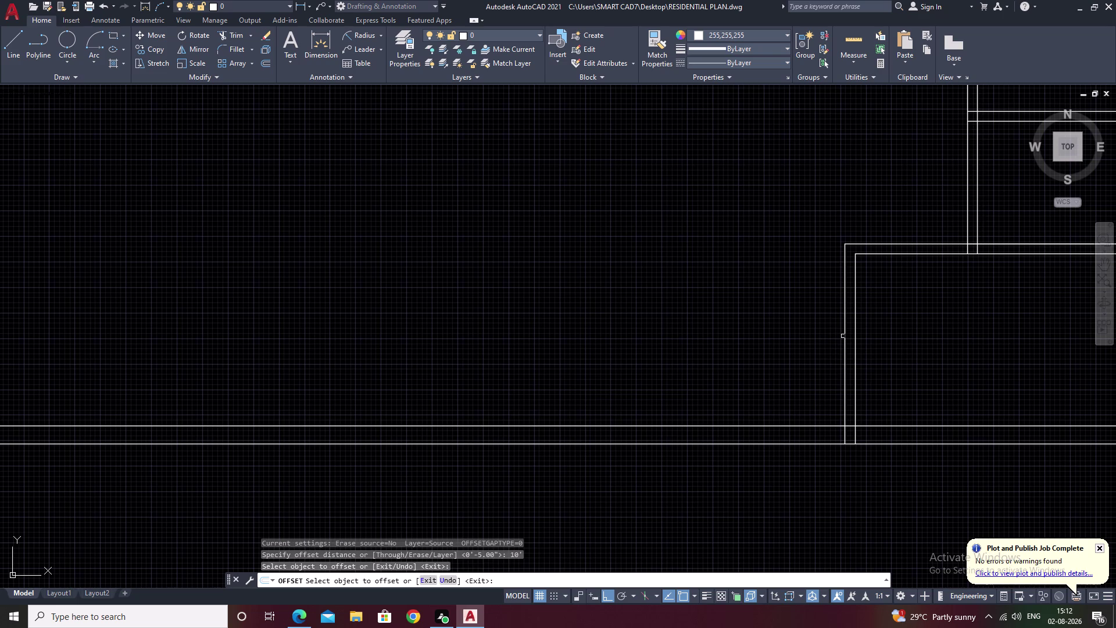
click(845, 336)
click(585, 334)
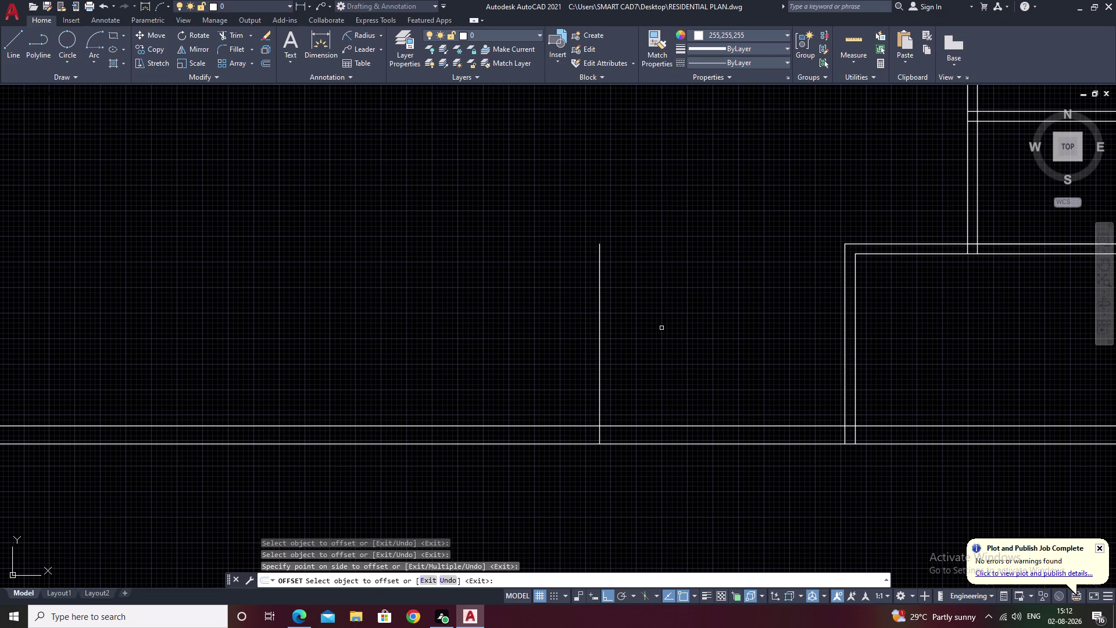
key(space)
Offset the new partition line 5" to form the second wall line.
key(space)
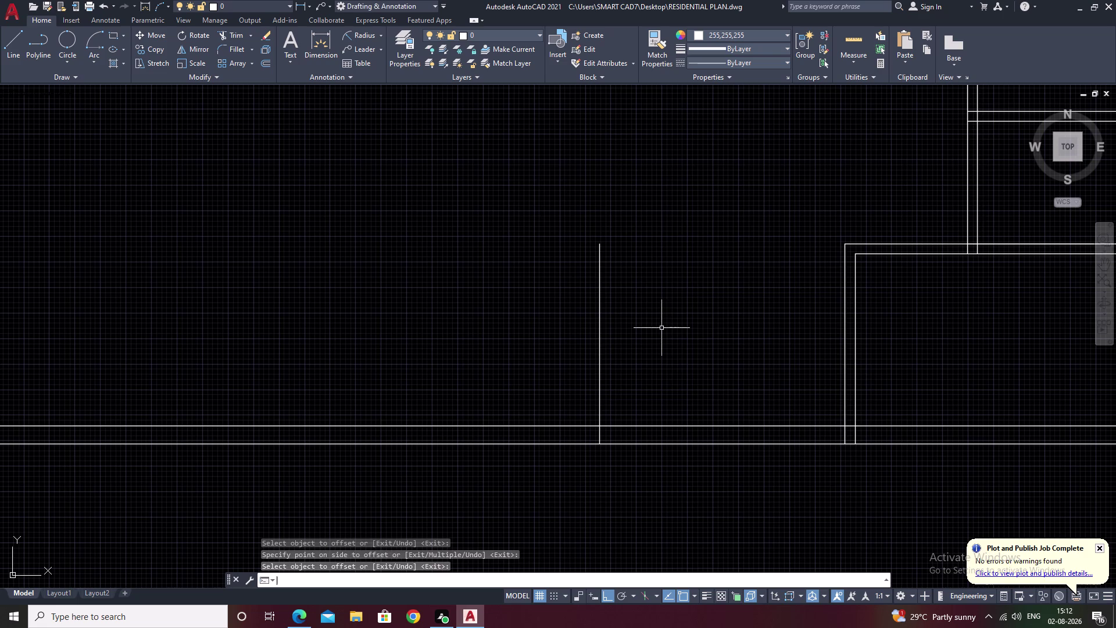
text(5)
key(space)
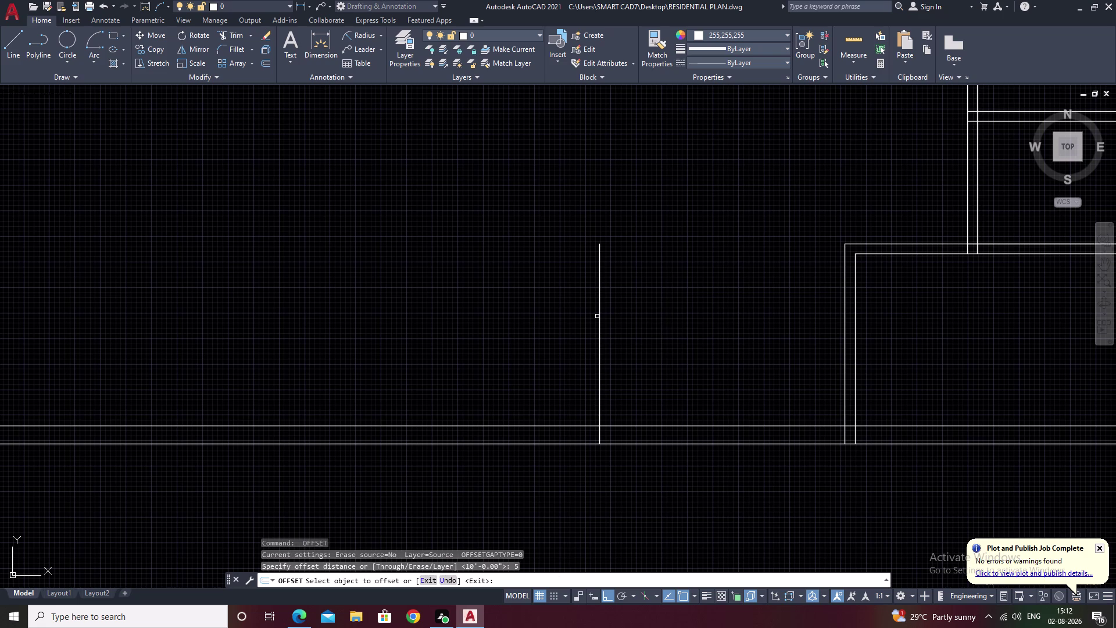
click(599, 316)
click(560, 318)
key(space)
Offset the bottom wall line 8'11" upward.
key(space)
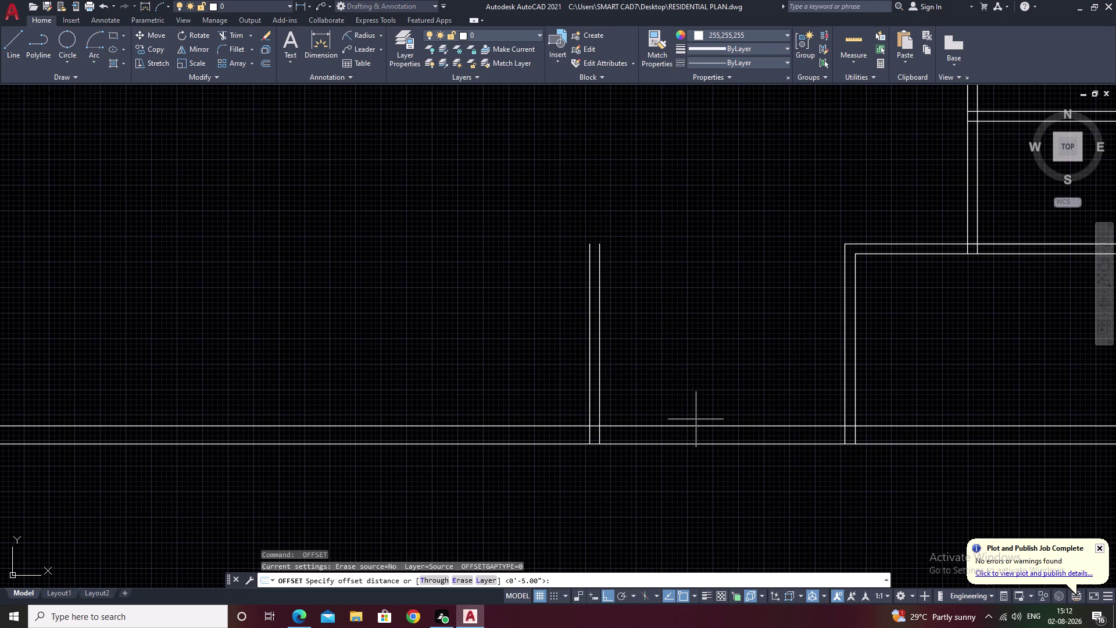
text(8'1)
text(1)
key(shift+bar)
key(space)
key(Escape)
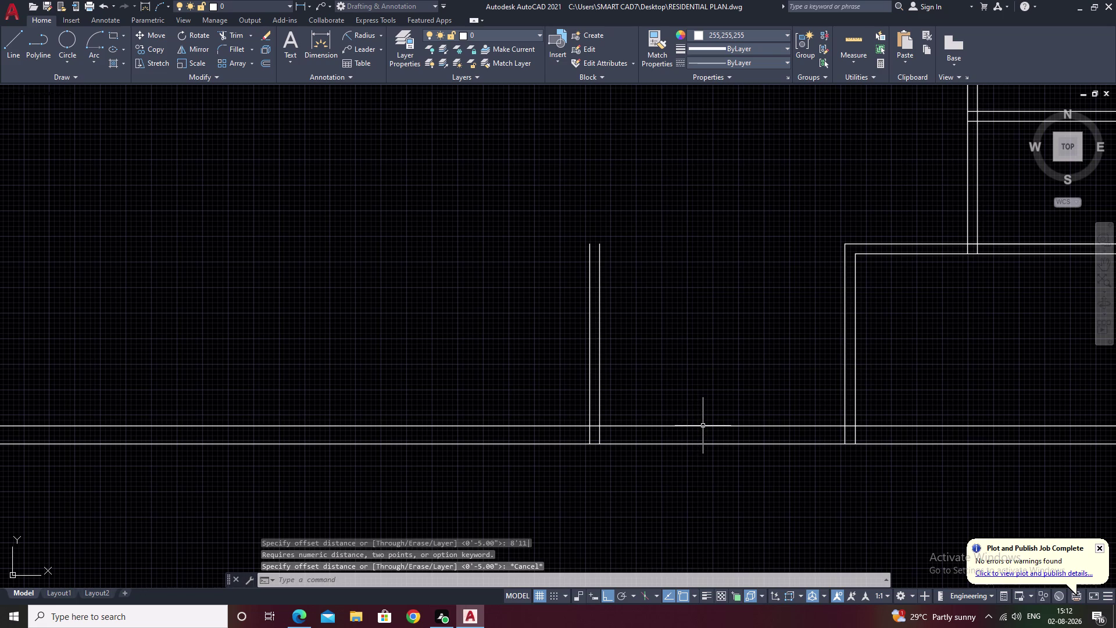
key(space)
key(8)
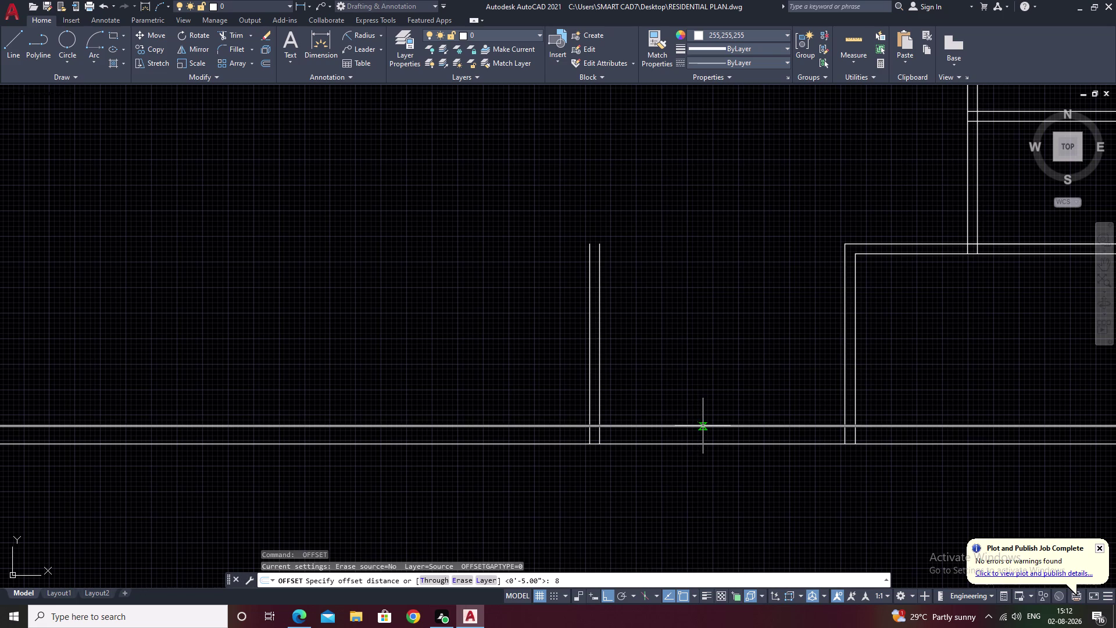
text('11)
key(shift+quotedbl)
key(space)
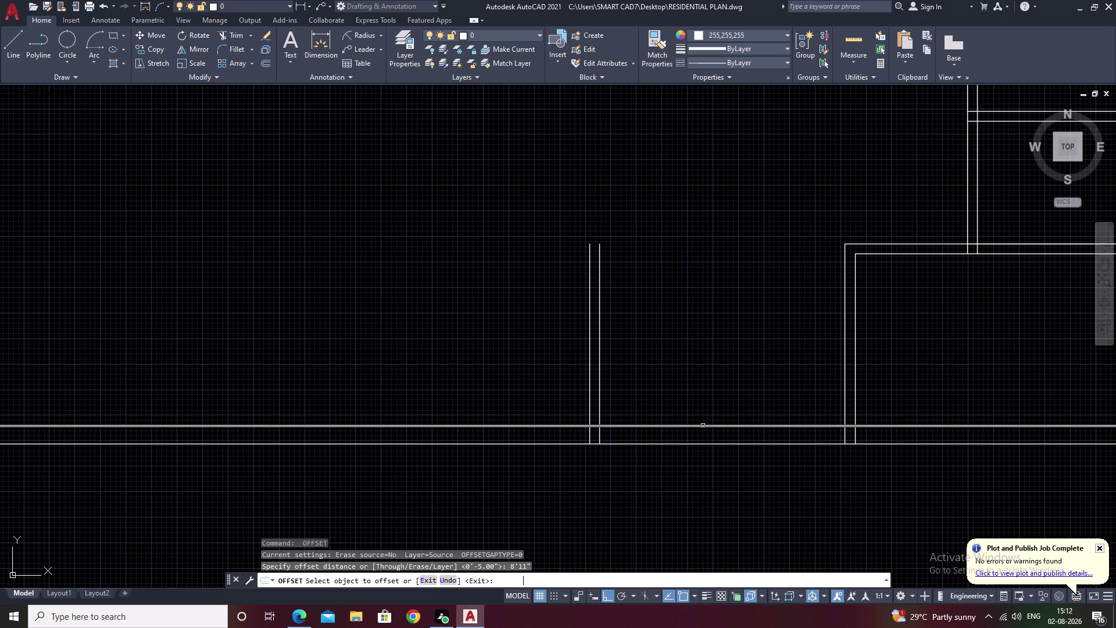
click(740, 425)
click(722, 316)
scroll(down, 3)
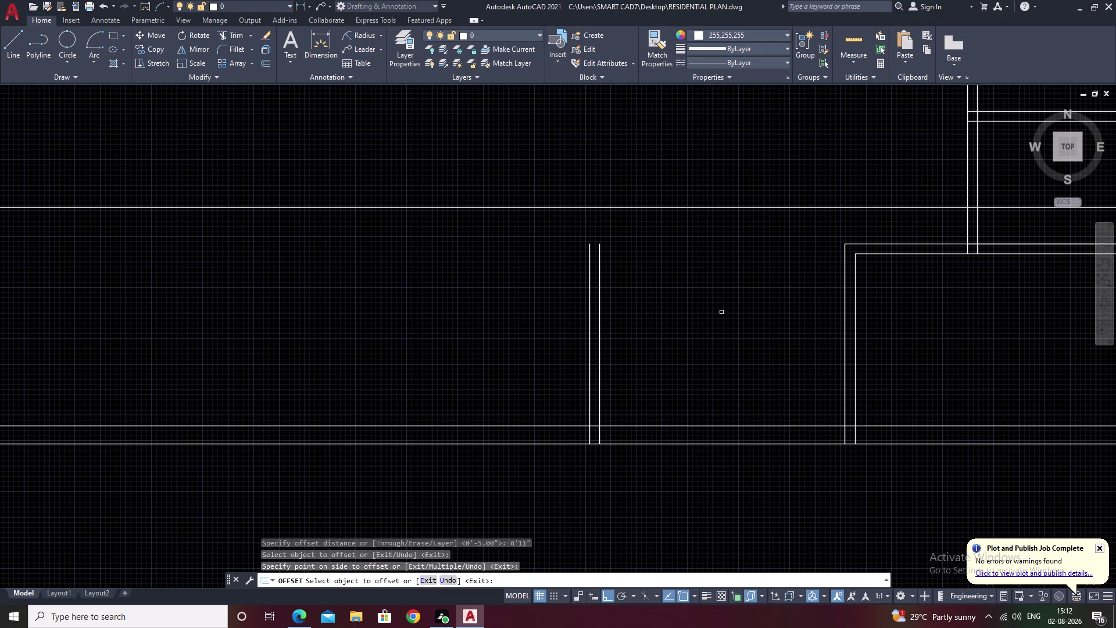
Extend both new partition lines up to the horizontal wall line.
middle_drag(723, 313, 625, 342)
click(642, 335)
key(Escape)
scroll(up, 3)
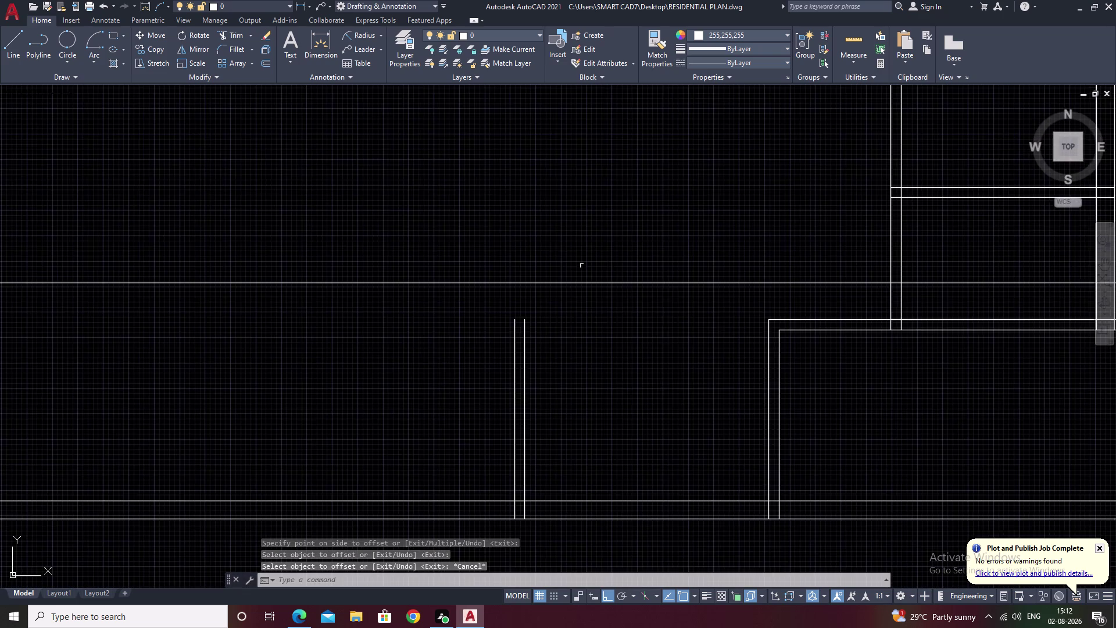
middle_drag(667, 316, 593, 328)
key(e)
key(x)
key(space)
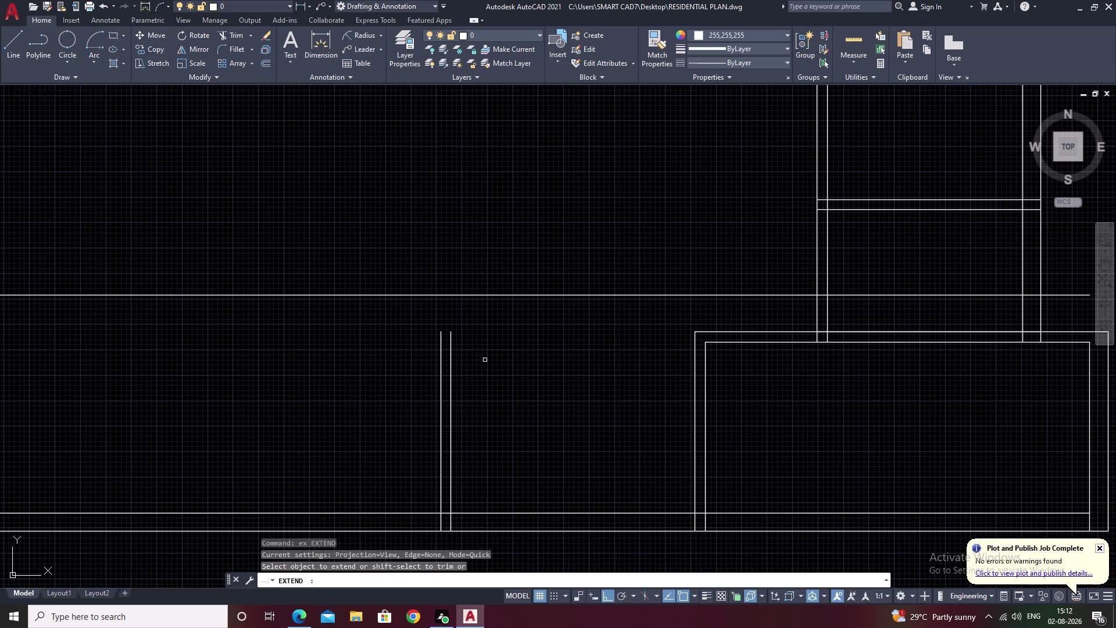
click(452, 369)
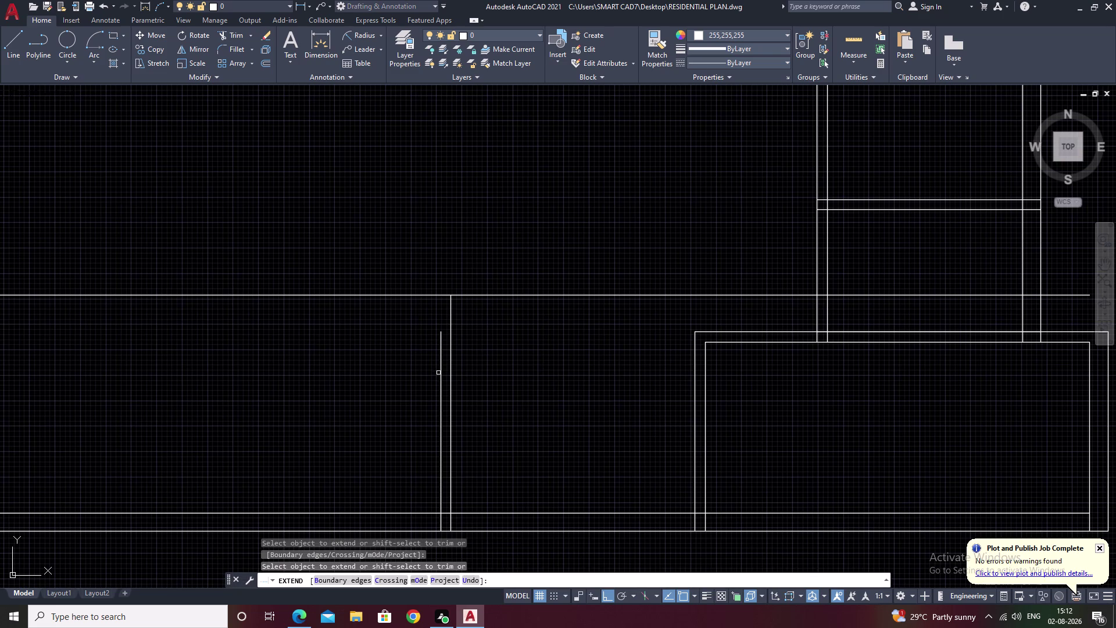
click(441, 370)
middle_drag(614, 352, 527, 363)
key(Escape)
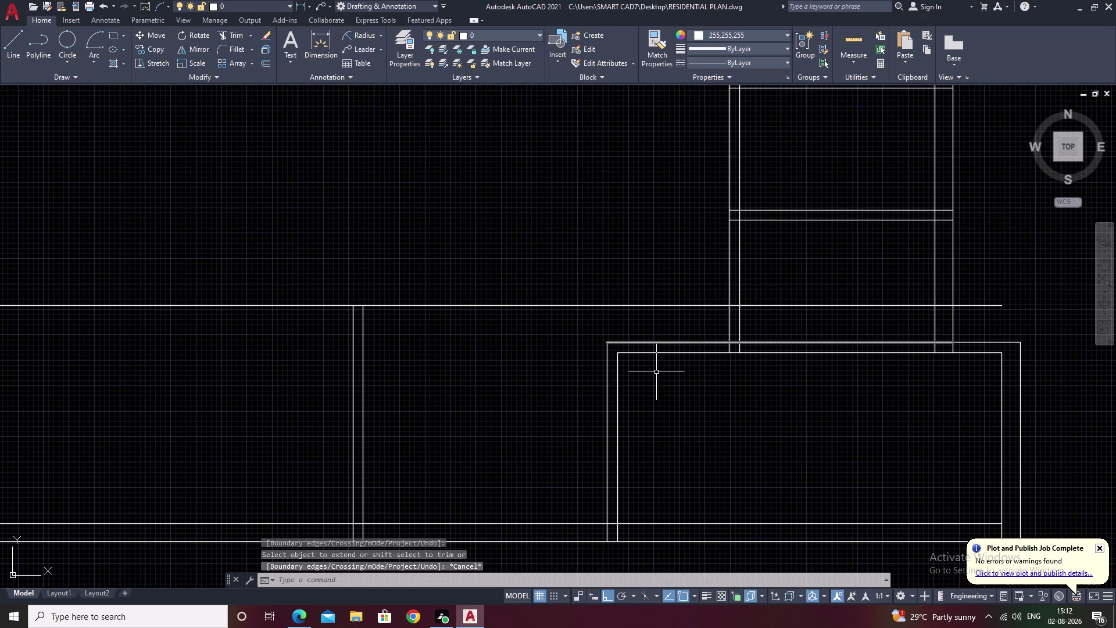
Extend the room's outer and inner left lines upward.
text(ex)
key(space)
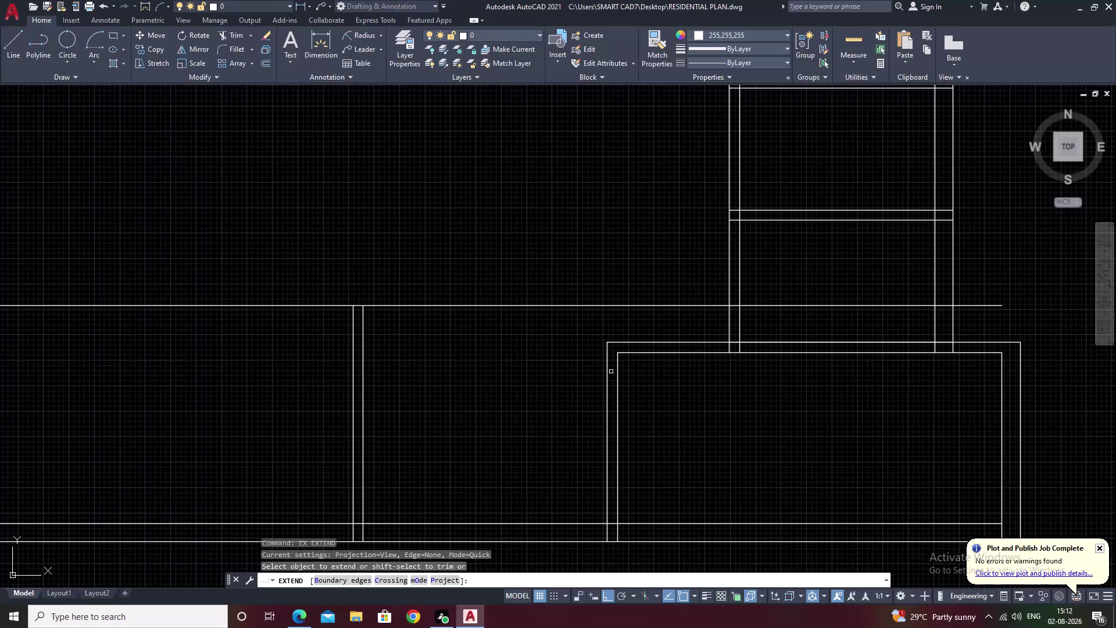
click(609, 369)
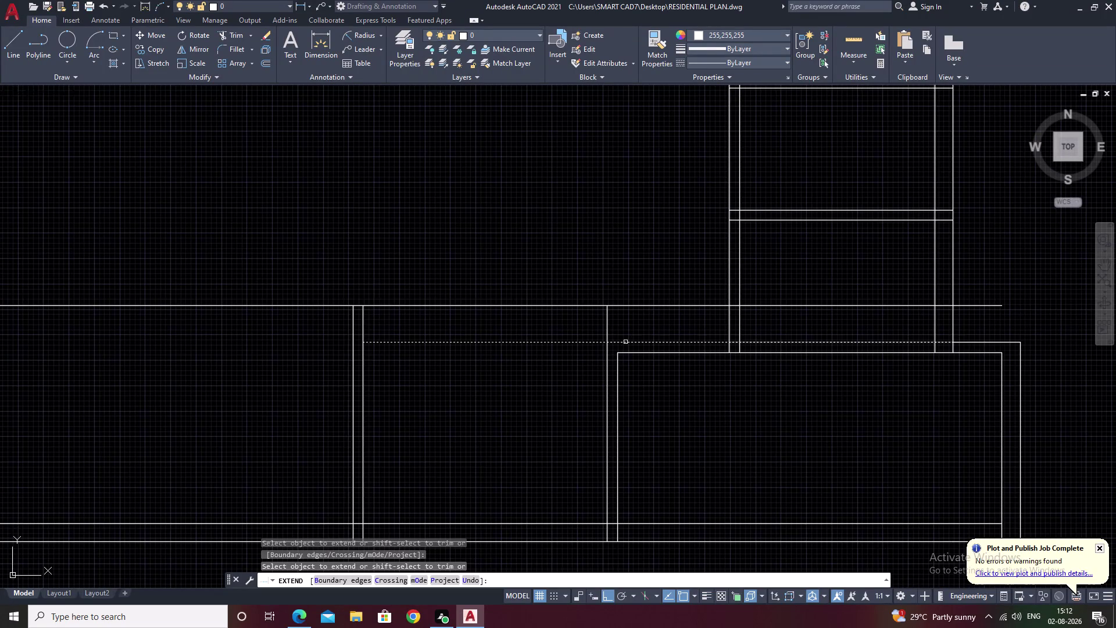
click(617, 366)
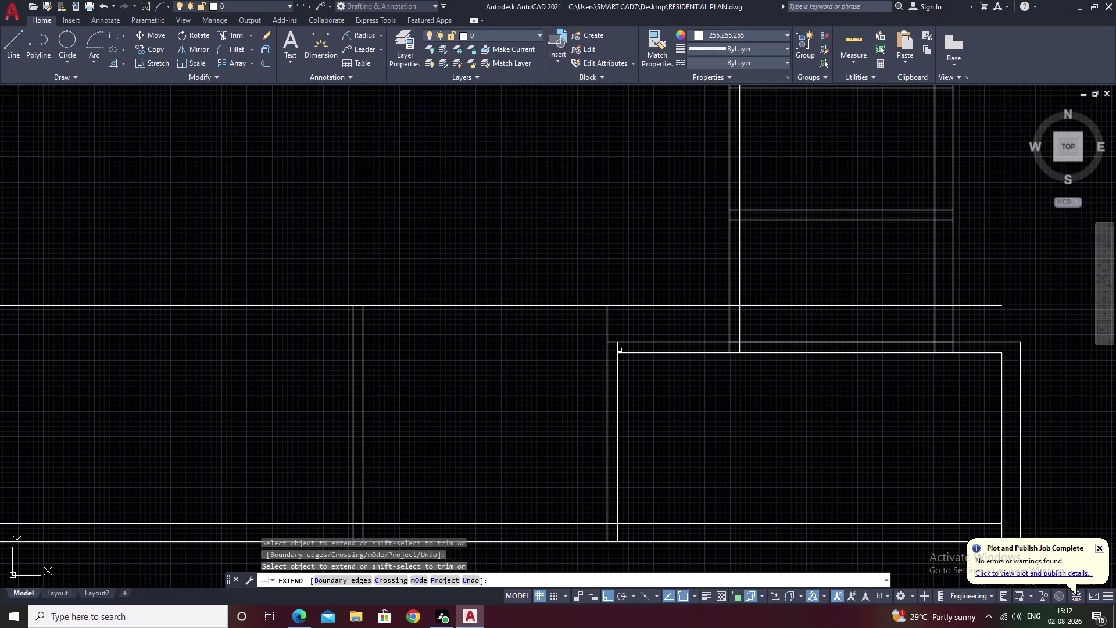
click(618, 350)
key(Escape)
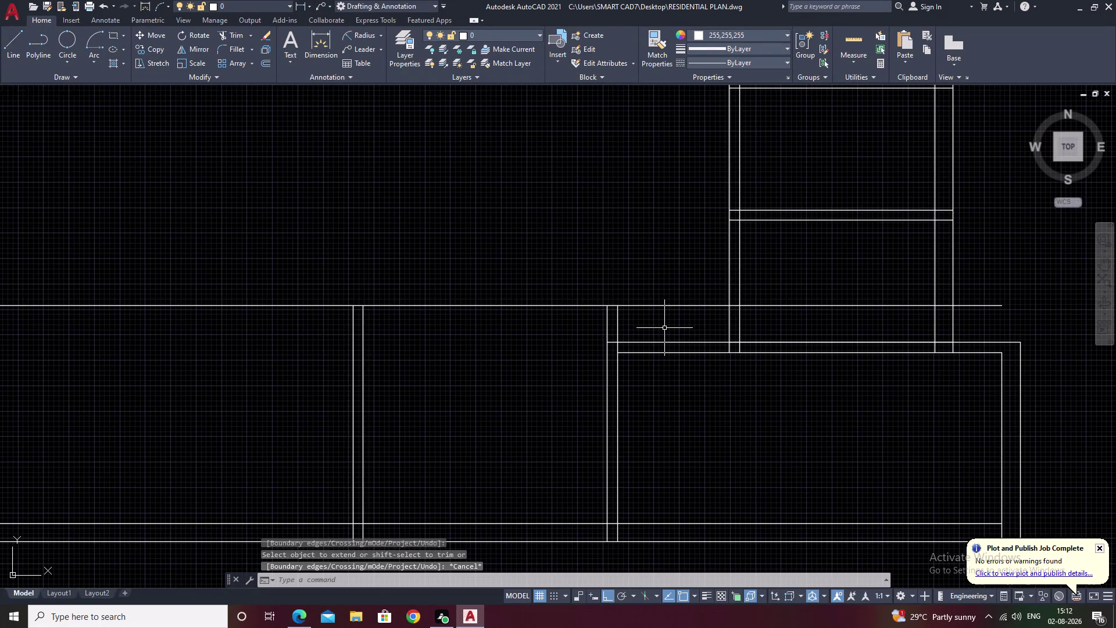
Fence-trim the wall overlap between the rooms and erase the leftover segment.
text(tr)
key(space)
drag(681, 264, 665, 325)
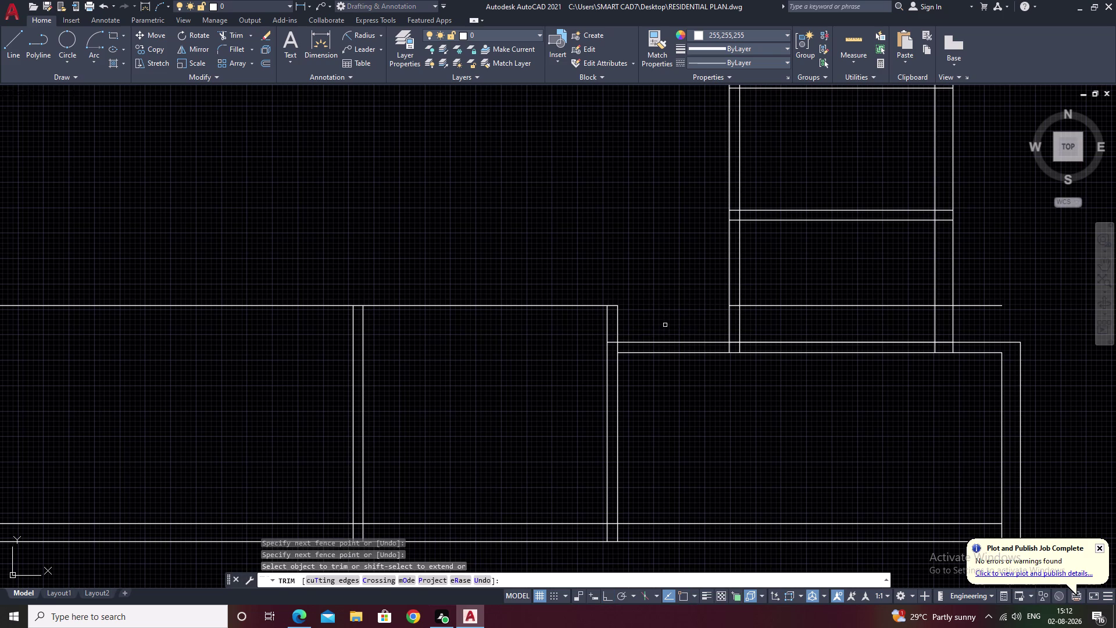
scroll(up, 3)
key(Escape)
click(772, 305)
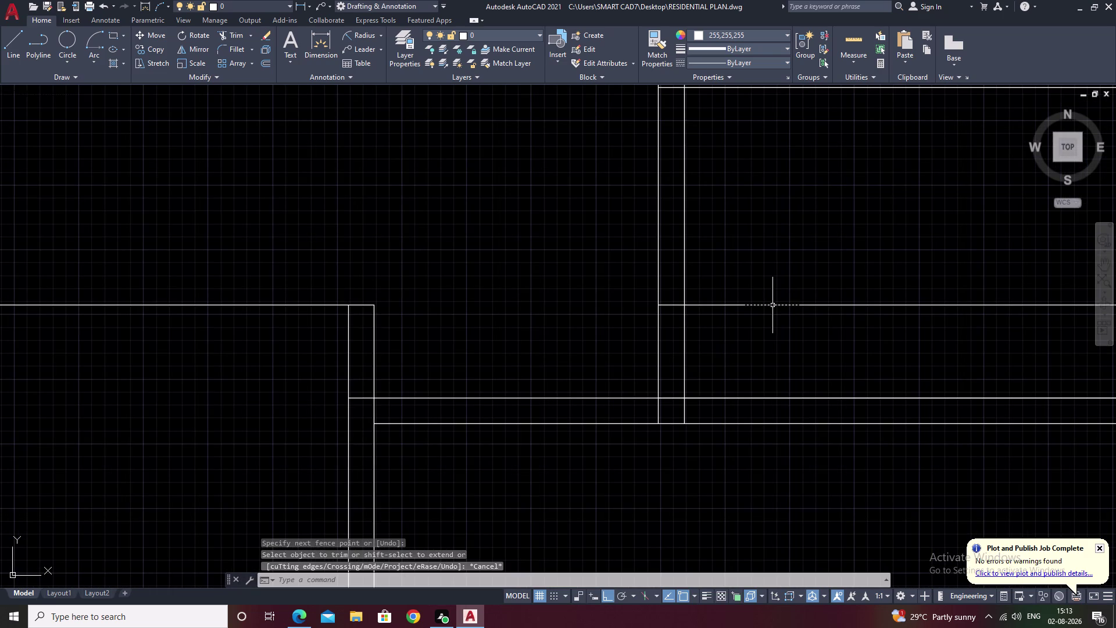
text(e)
key(space)
scroll(down, 3)
middle_drag(767, 317, 824, 273)
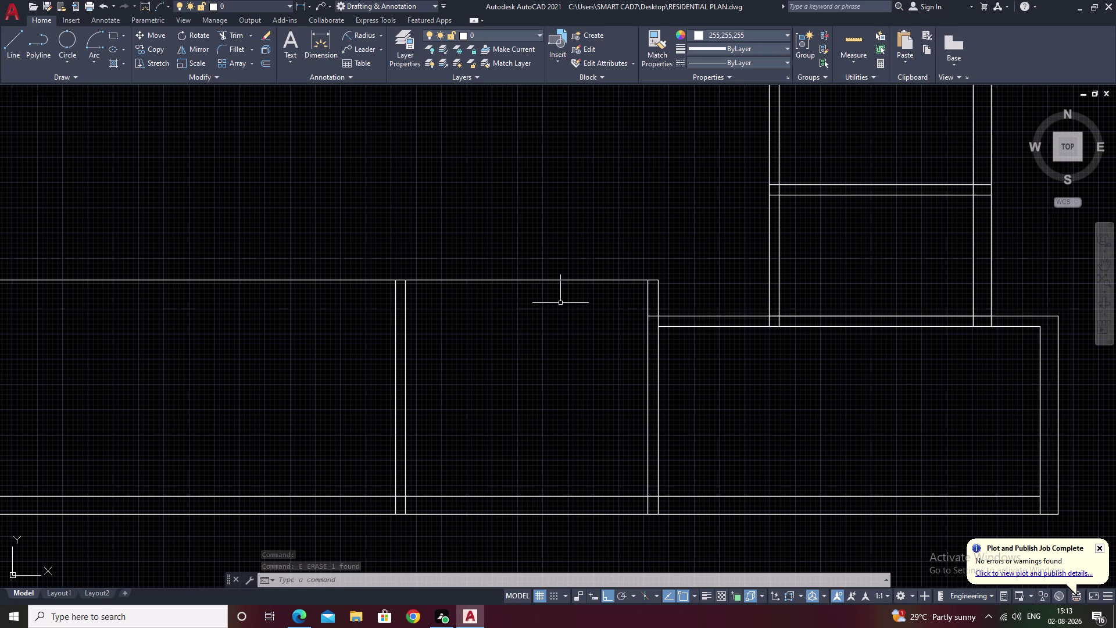
Offset the top wall line 5" upward.
text(o)
key(space)
text(5)
key(space)
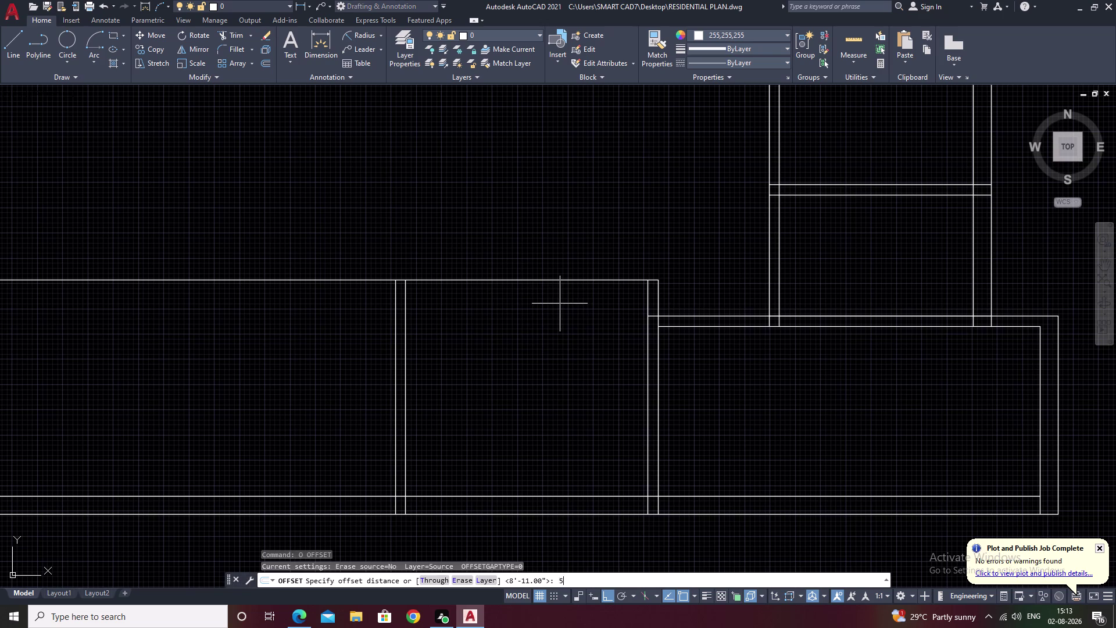
click(599, 279)
click(601, 249)
key(Escape)
Fillet the new top line to the opening's right and left vertical edges.
text(f)
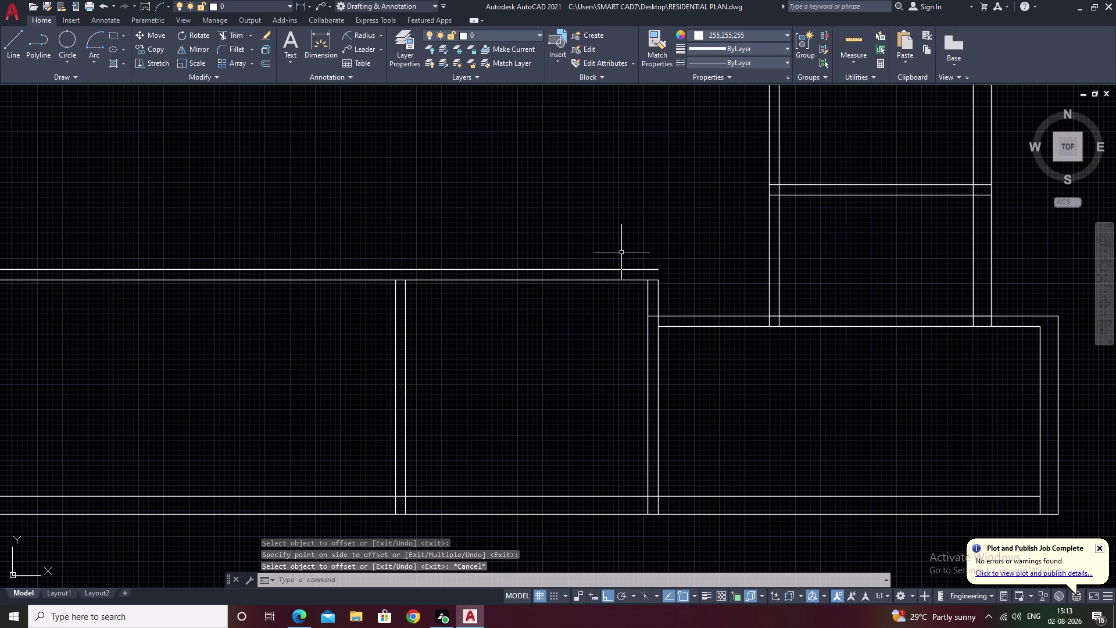
key(space)
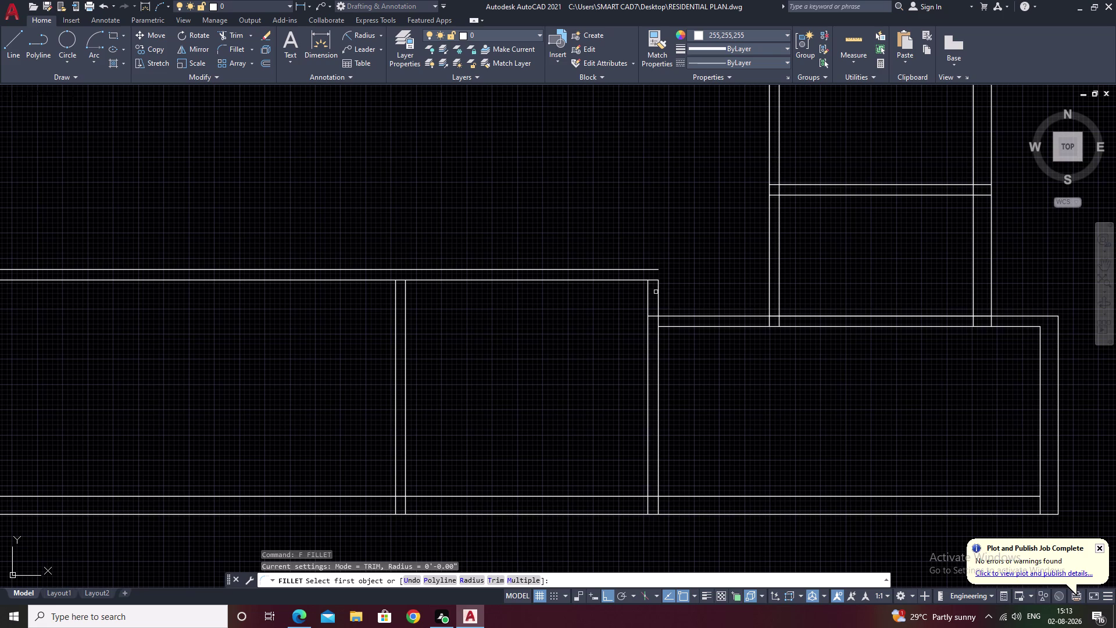
click(656, 291)
click(659, 292)
click(650, 270)
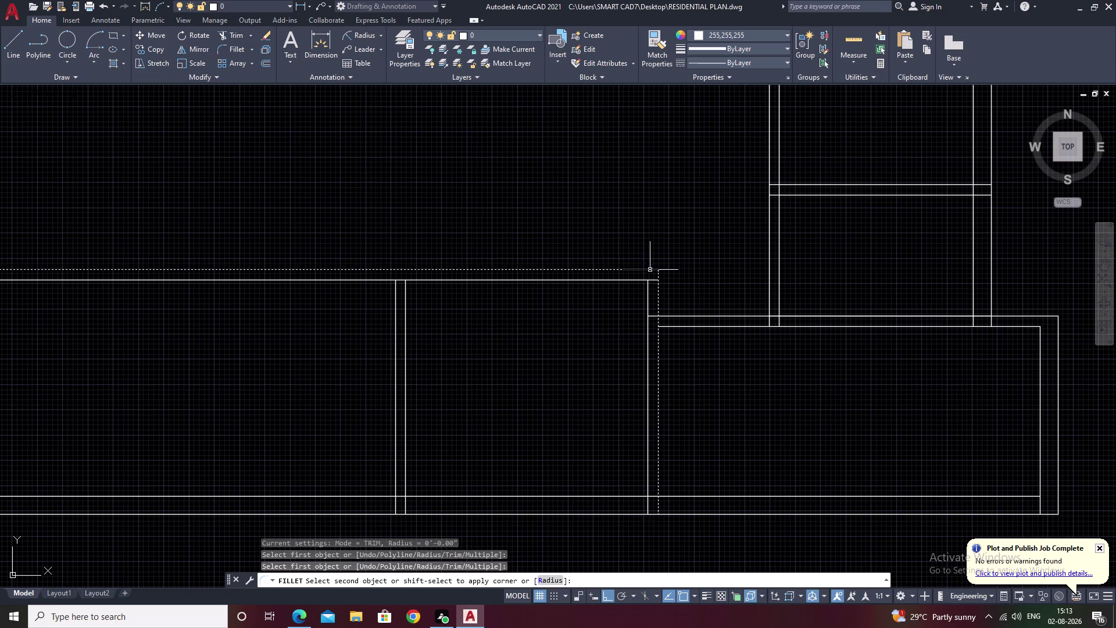
key(space)
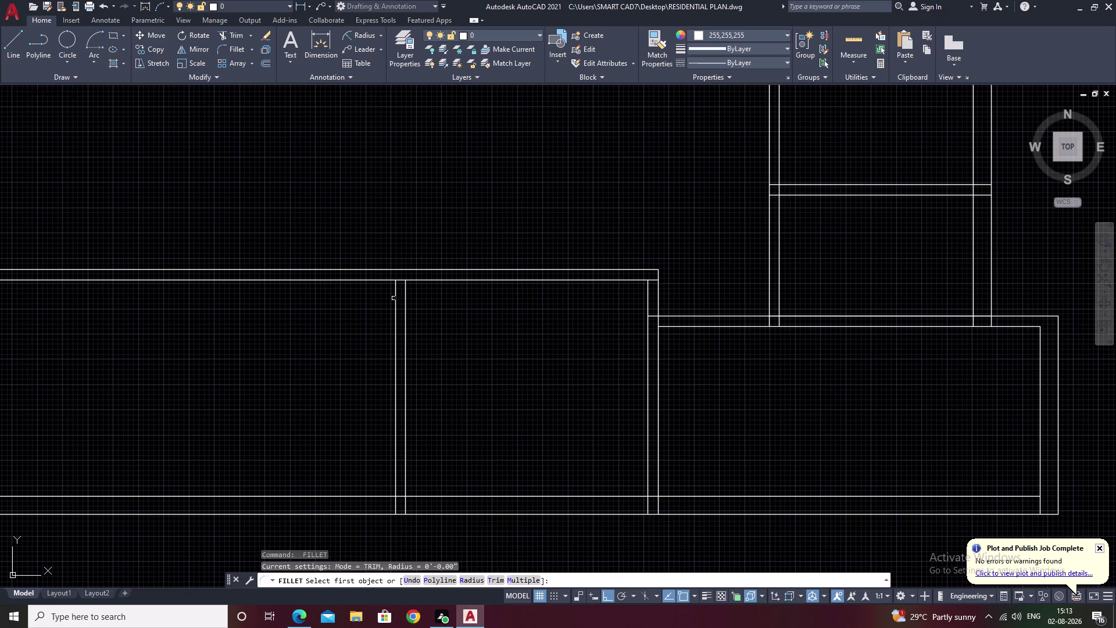
click(396, 298)
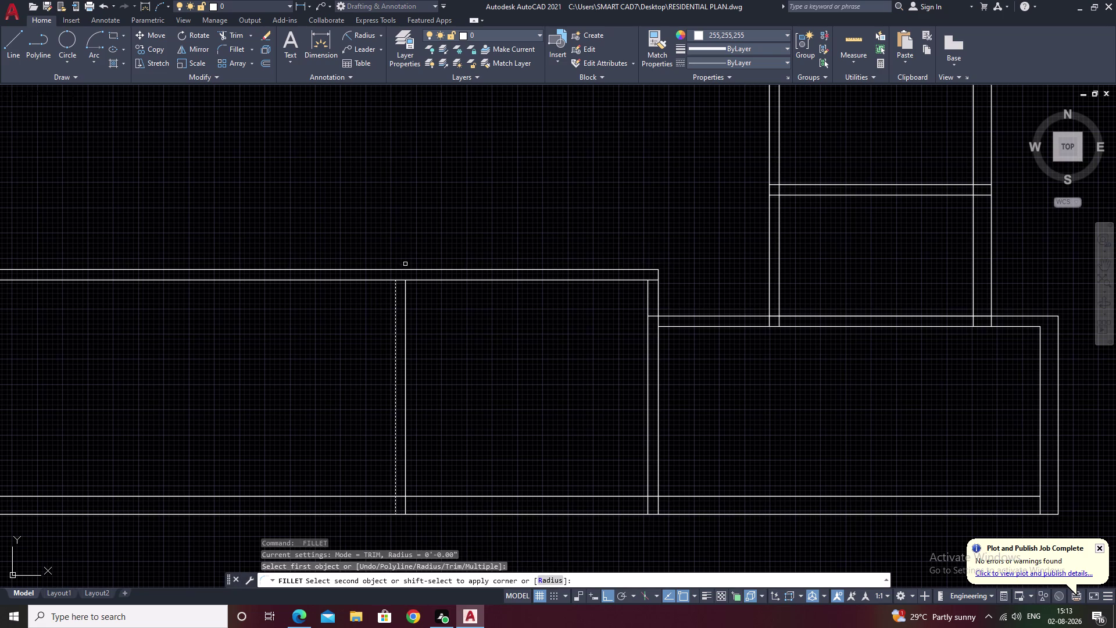
click(405, 270)
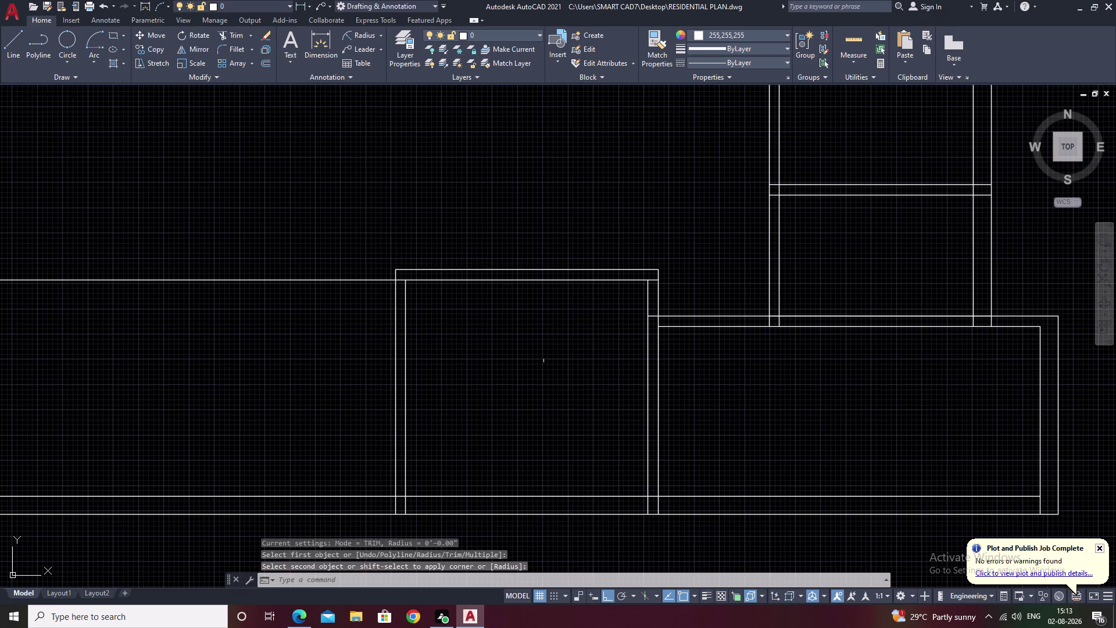
middle_drag(544, 360, 692, 366)
scroll(down, 3)
middle_drag(591, 348, 670, 346)
scroll(up, 3)
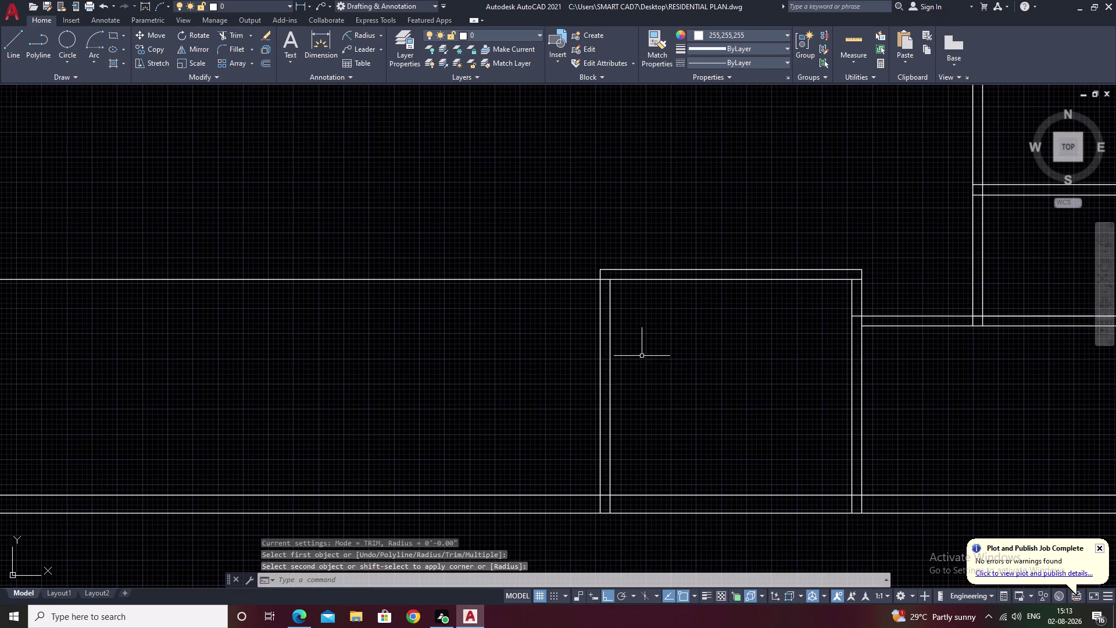
key(Escape)
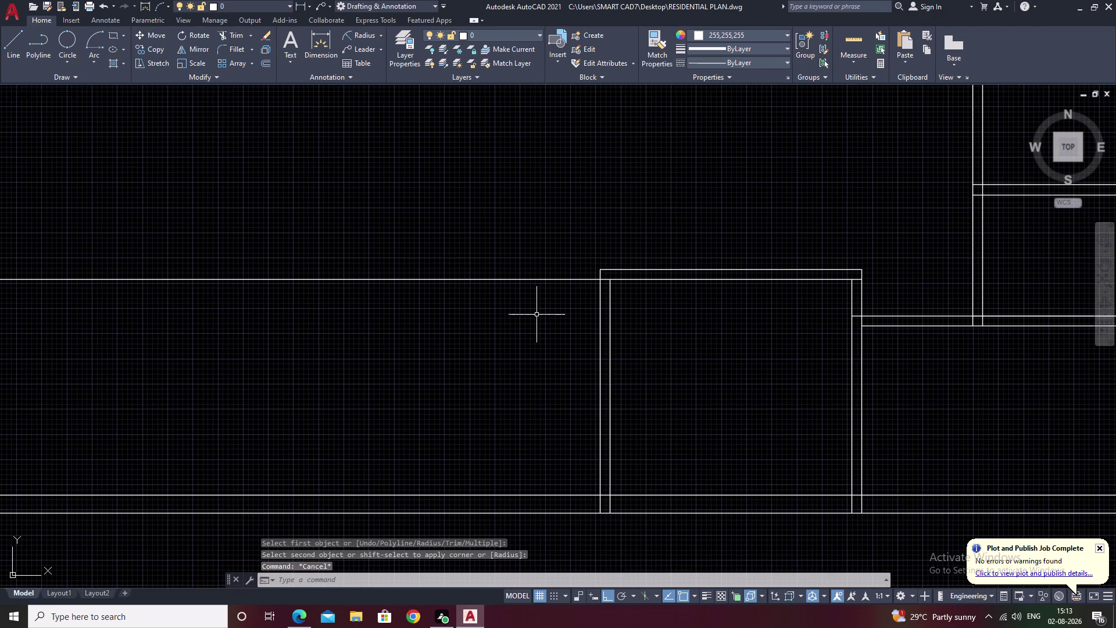
Pan over to the opening and begin a new offset.
middle_drag(638, 340, 693, 333)
middle_drag(767, 347, 752, 349)
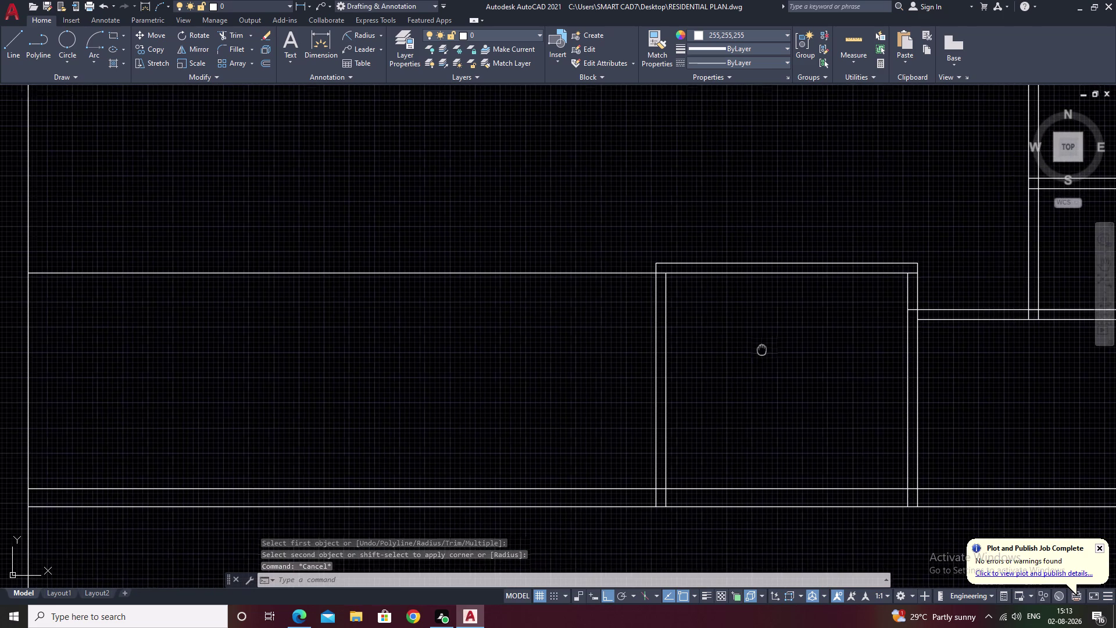
middle_drag(752, 349, 665, 352)
middle_drag(655, 342, 742, 341)
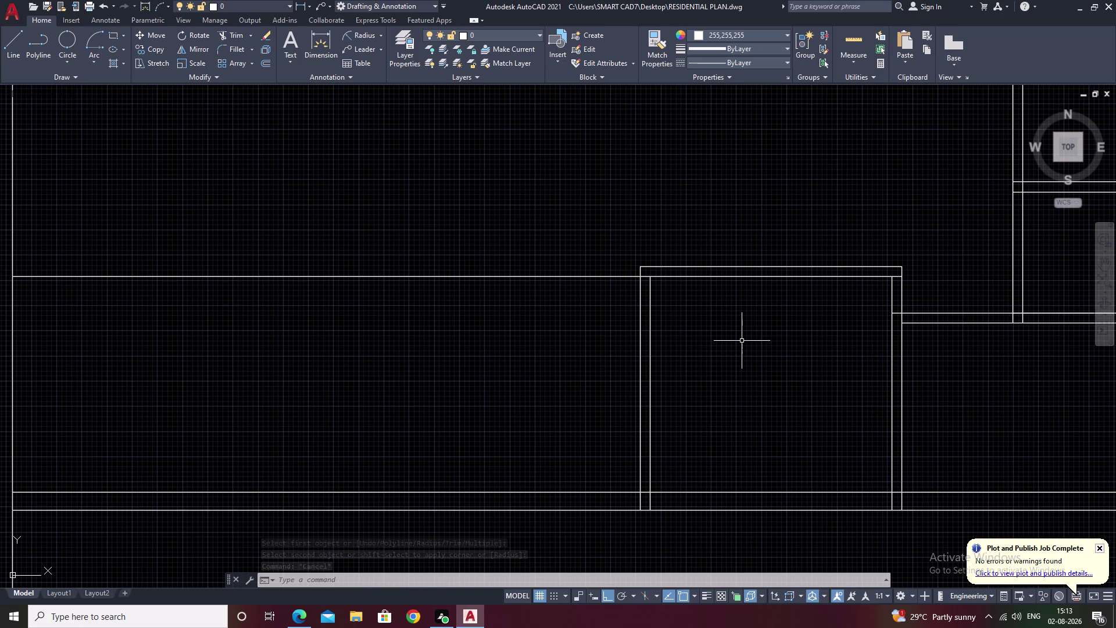
text(o)
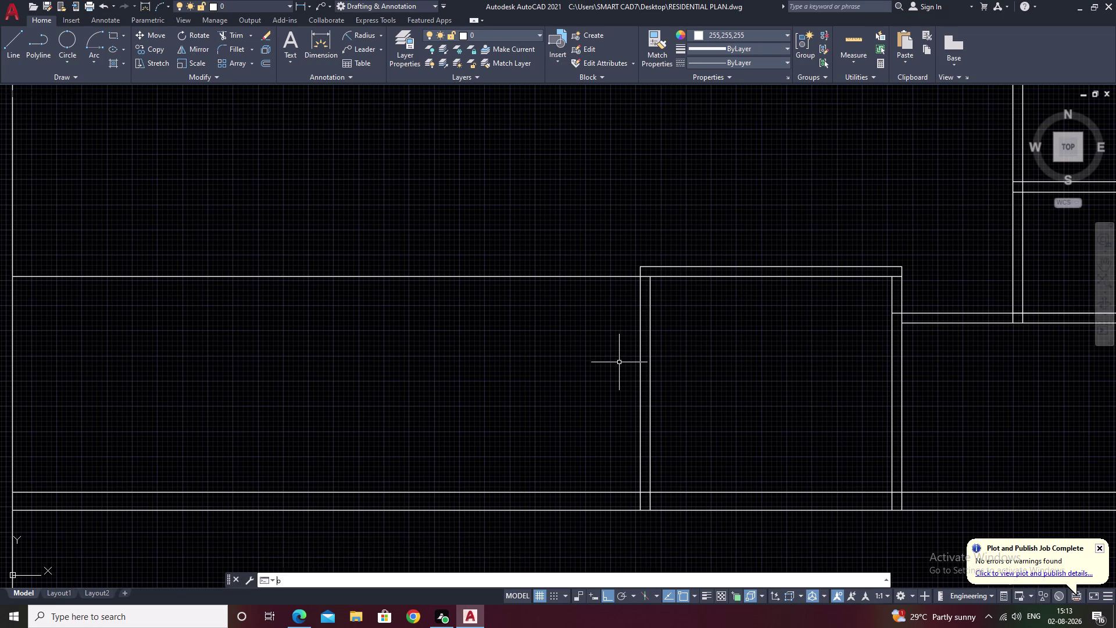
key(space)
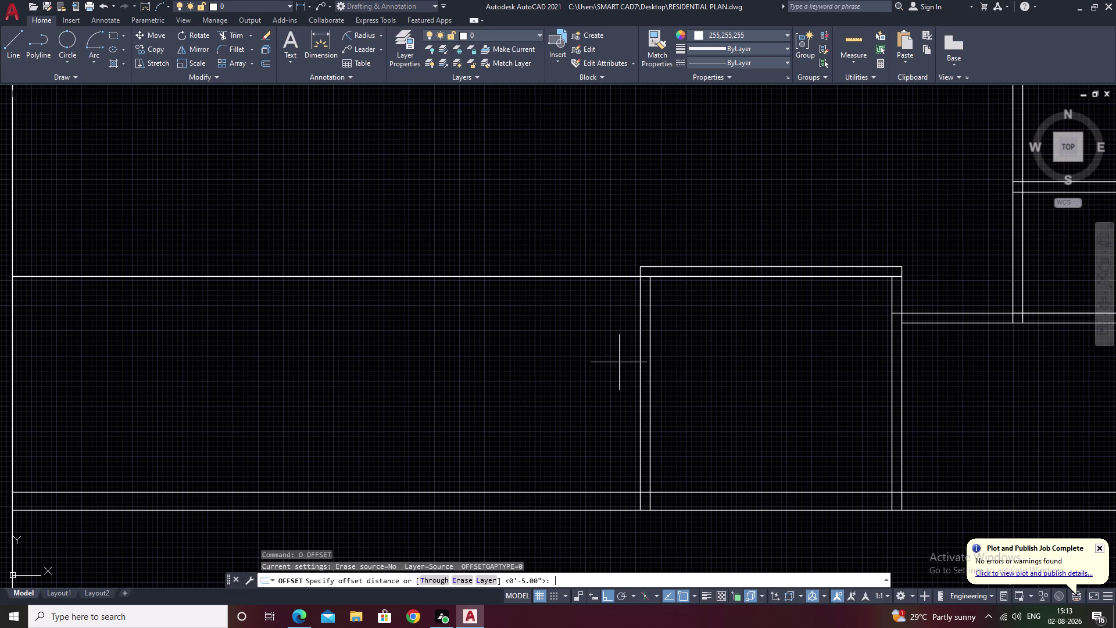
Enter a 12'9" offset distance, then cancel the offset.
text(12)
text('9)
key(shift+quotedbl)
key(space)
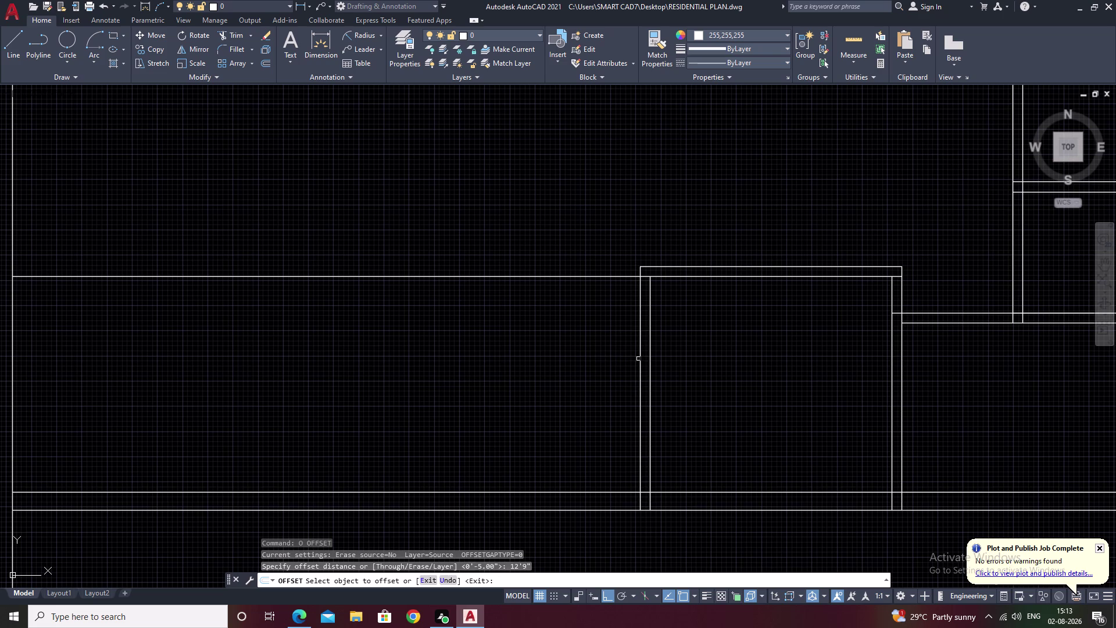
double_click(639, 359)
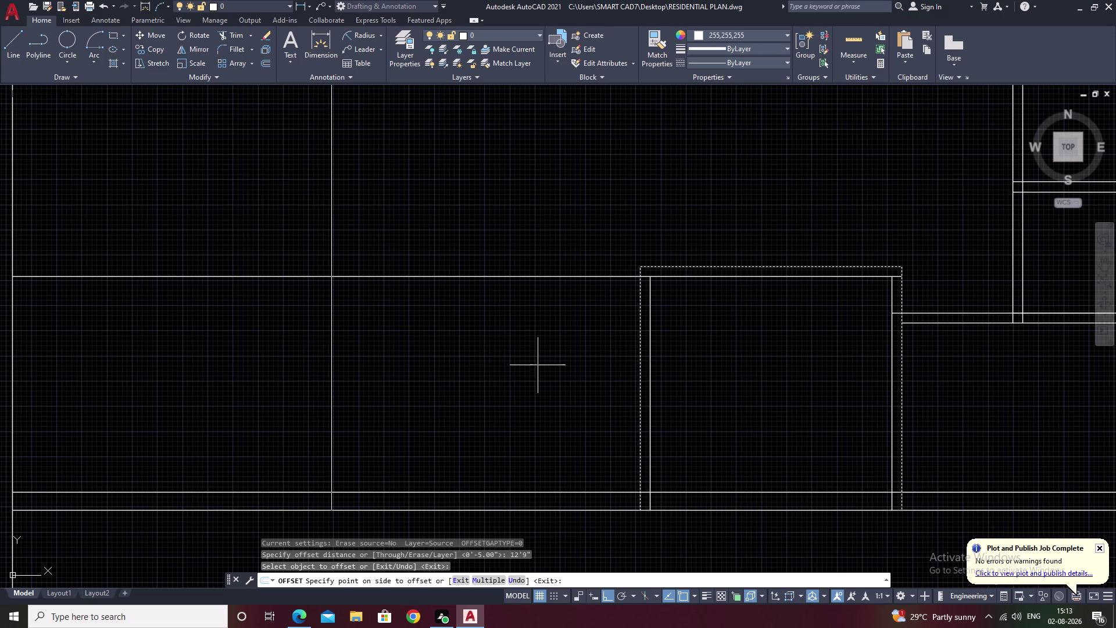
scroll(down, 3)
key(Escape)
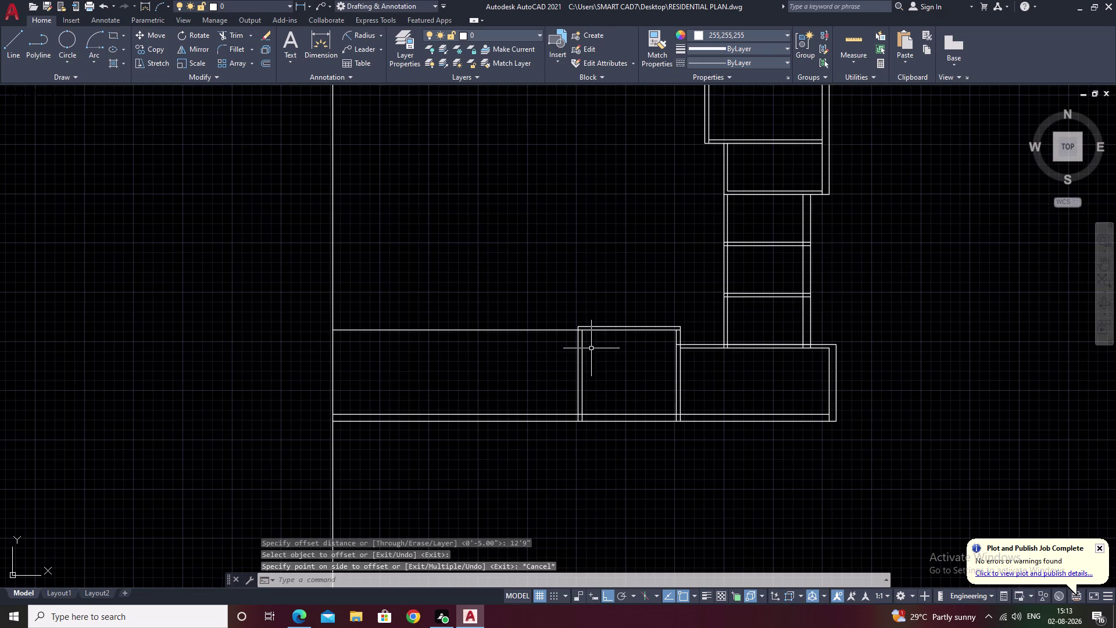
scroll(up, 3)
Explode the room's outer outline into separate lines.
click(558, 360)
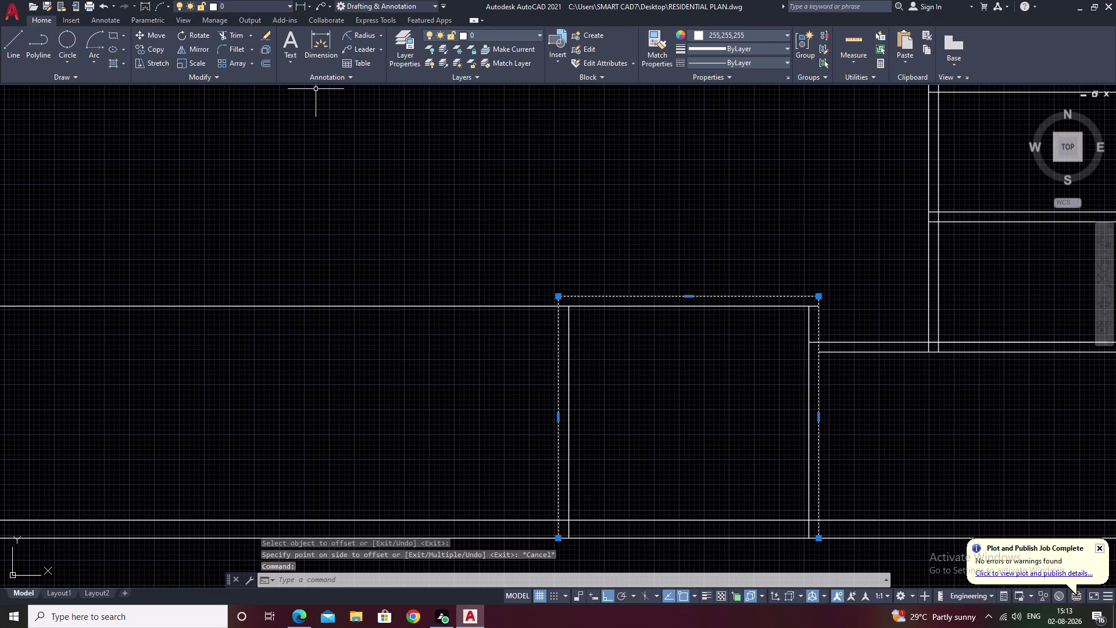
click(266, 54)
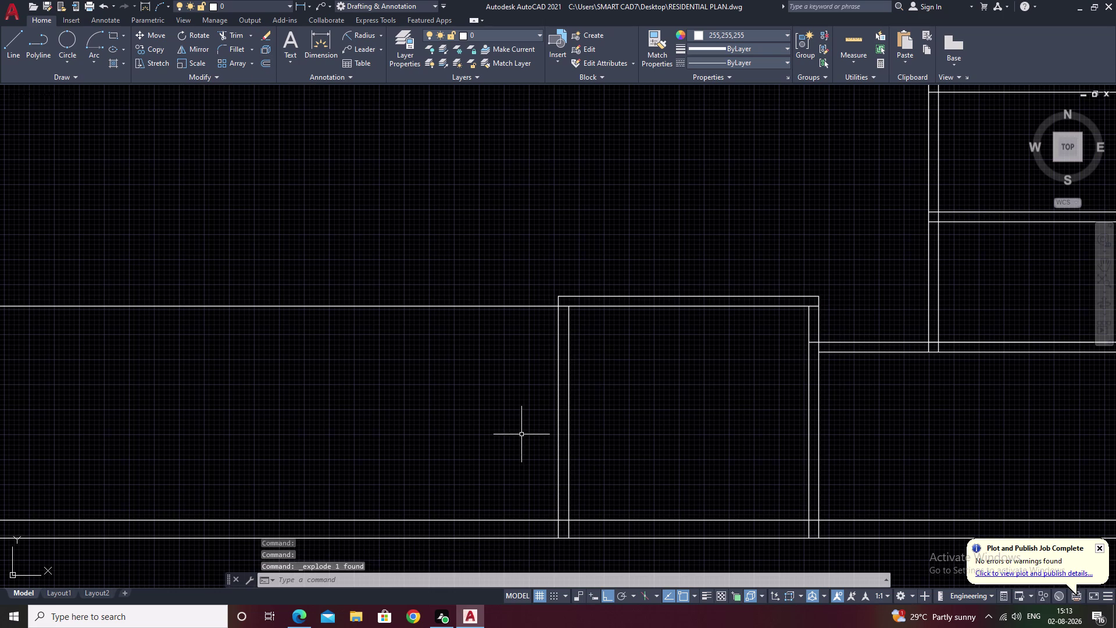
key(o)
key(space)
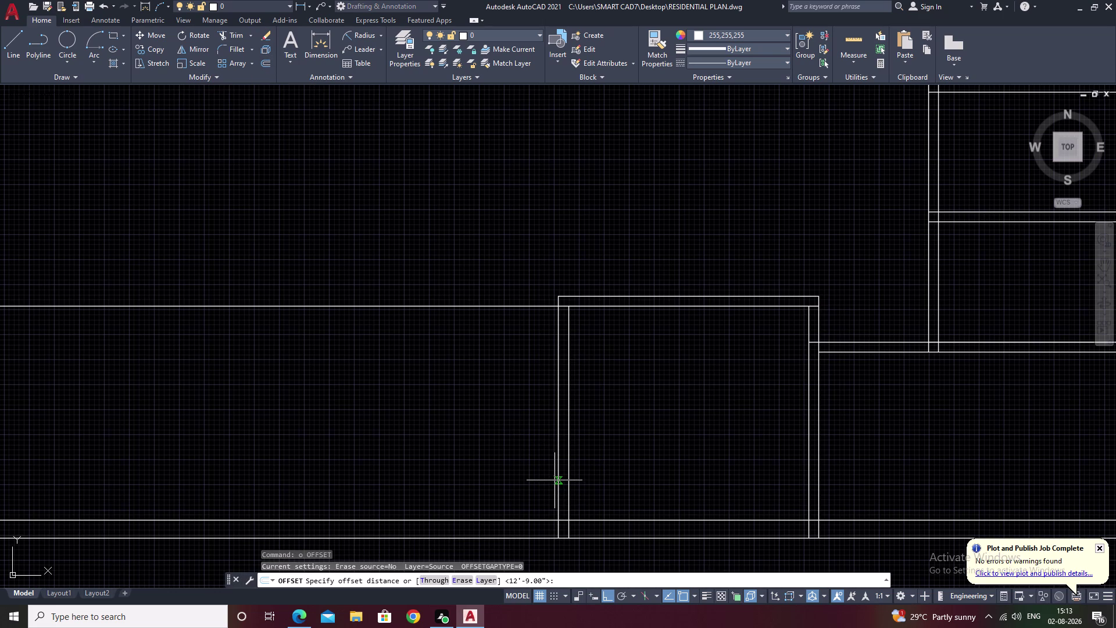
Offset a vertical edge 12'9" to the left.
key(space)
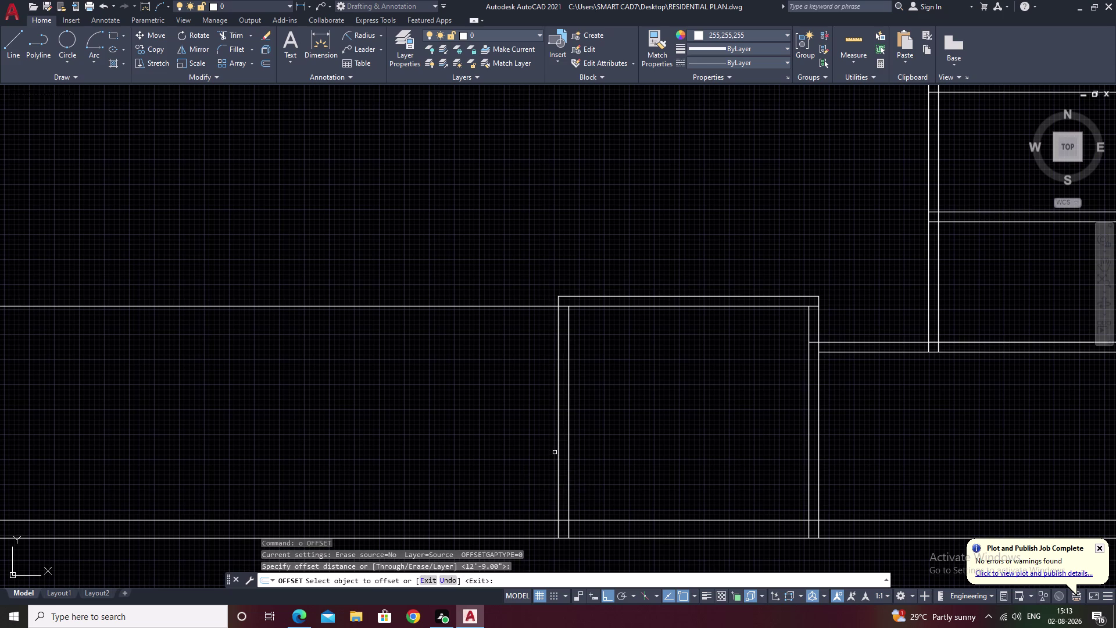
click(558, 448)
middle_drag(328, 448, 444, 439)
double_click(419, 441)
middle_drag(419, 419, 490, 458)
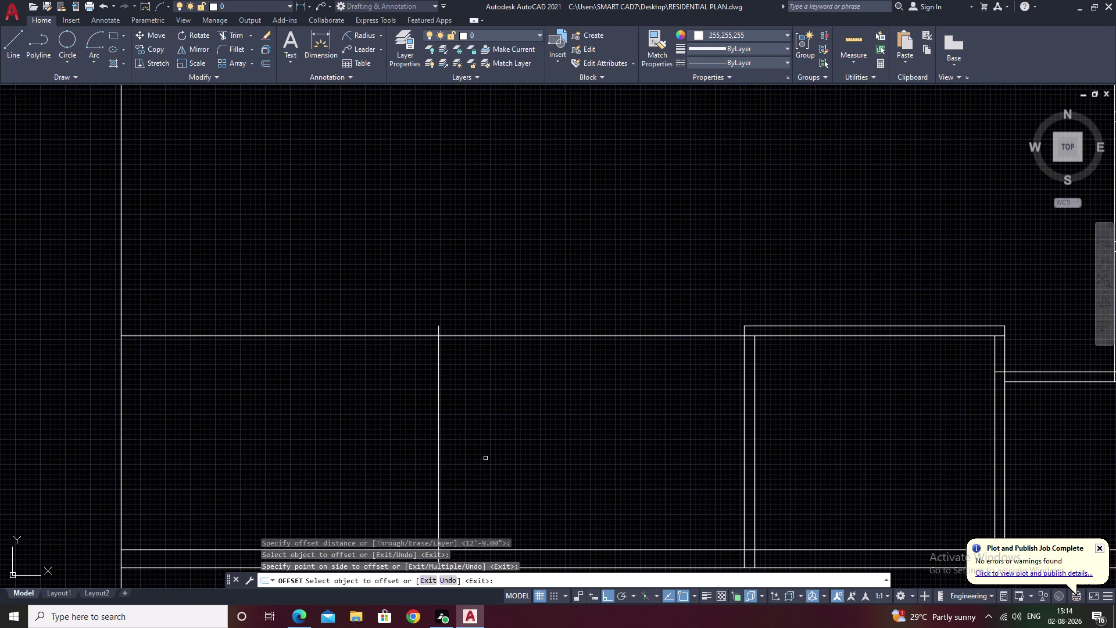
key(Escape)
Add a parallel line 9" left of the new vertical line.
key(space)
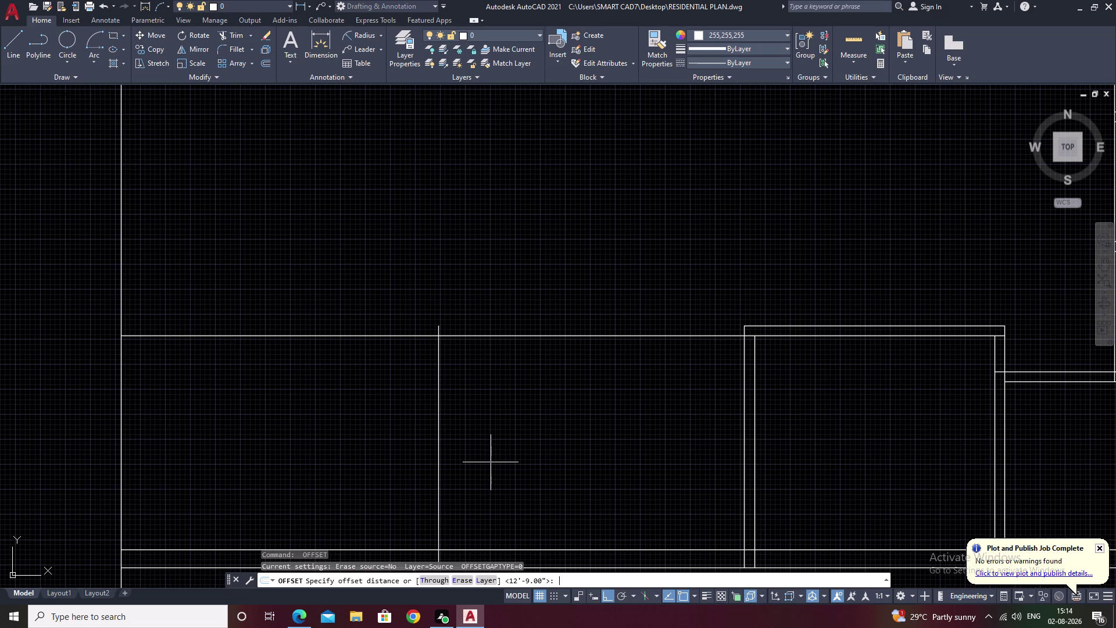
text(9)
key(space)
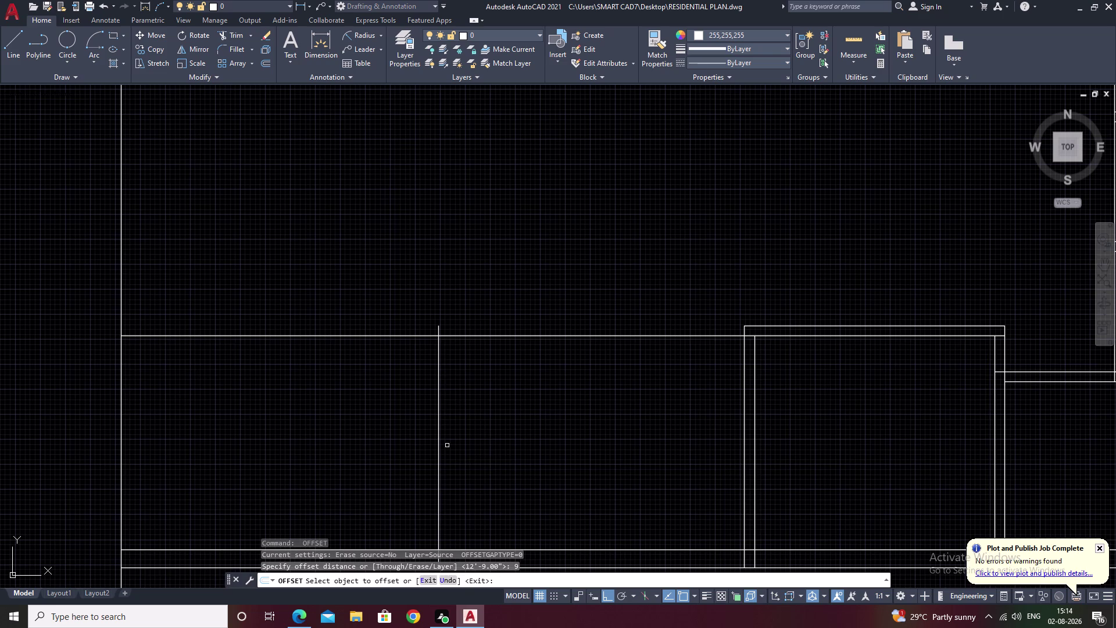
click(440, 445)
click(439, 445)
click(384, 449)
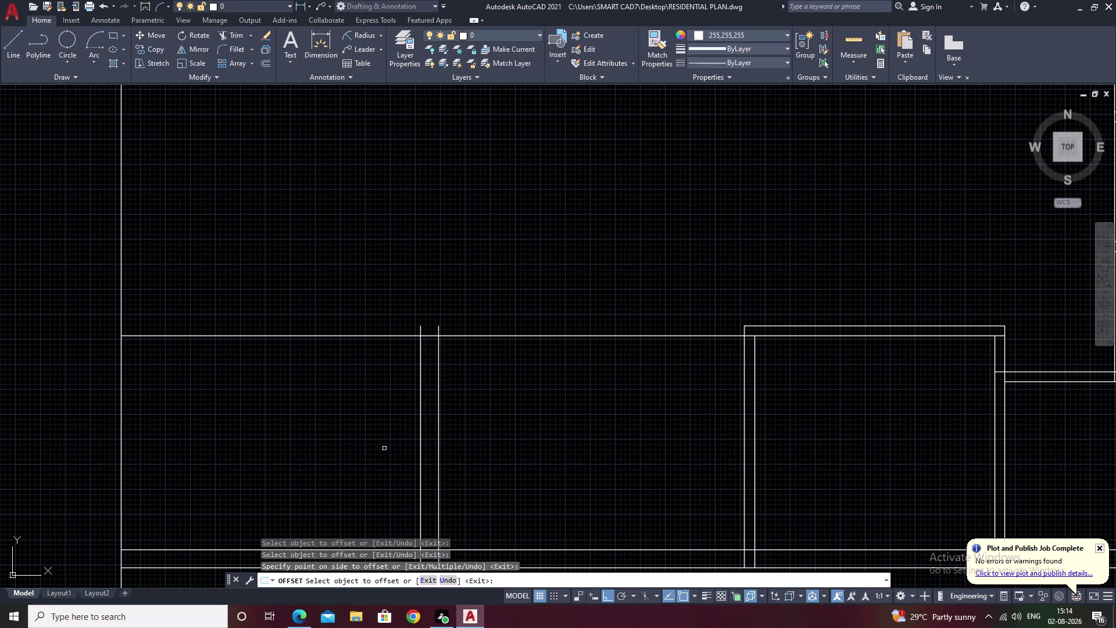
scroll(down, 3)
middle_drag(389, 445, 376, 470)
scroll(up, 3)
Offset the bottom wall line by 12 feet near the new opening.
scroll(up, 3)
key(Escape)
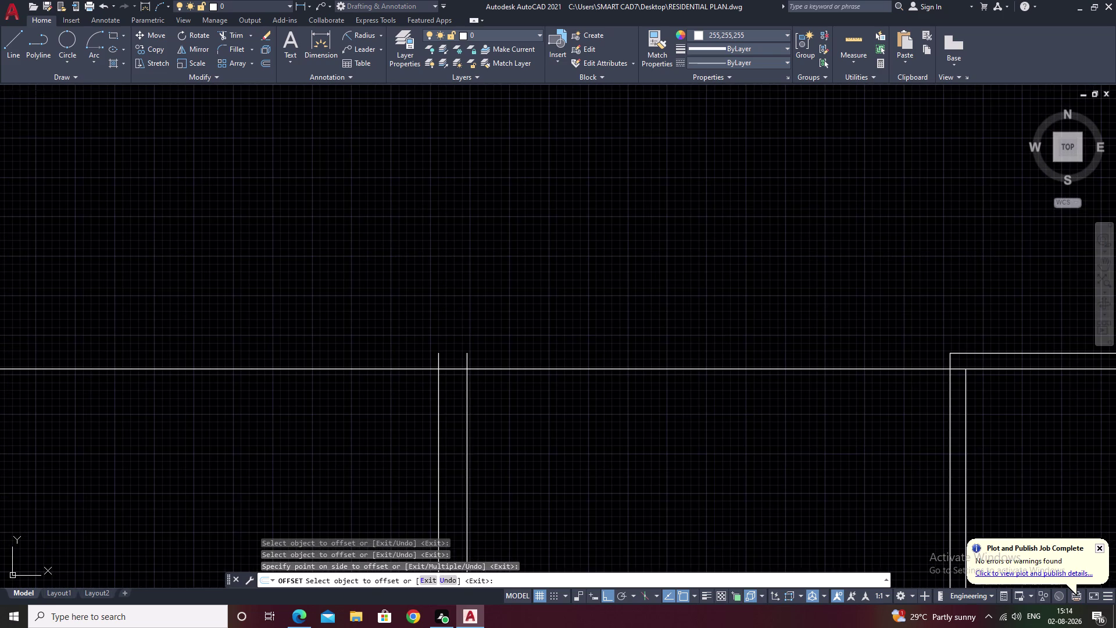
middle_drag(578, 458, 550, 508)
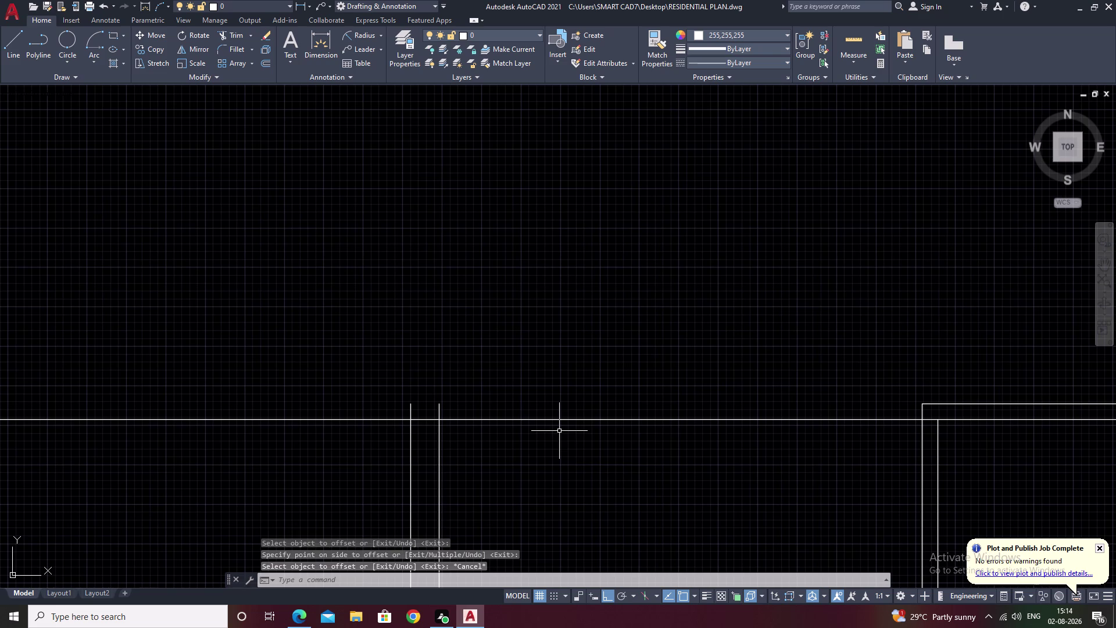
middle_drag(584, 466, 582, 363)
middle_drag(654, 440, 656, 397)
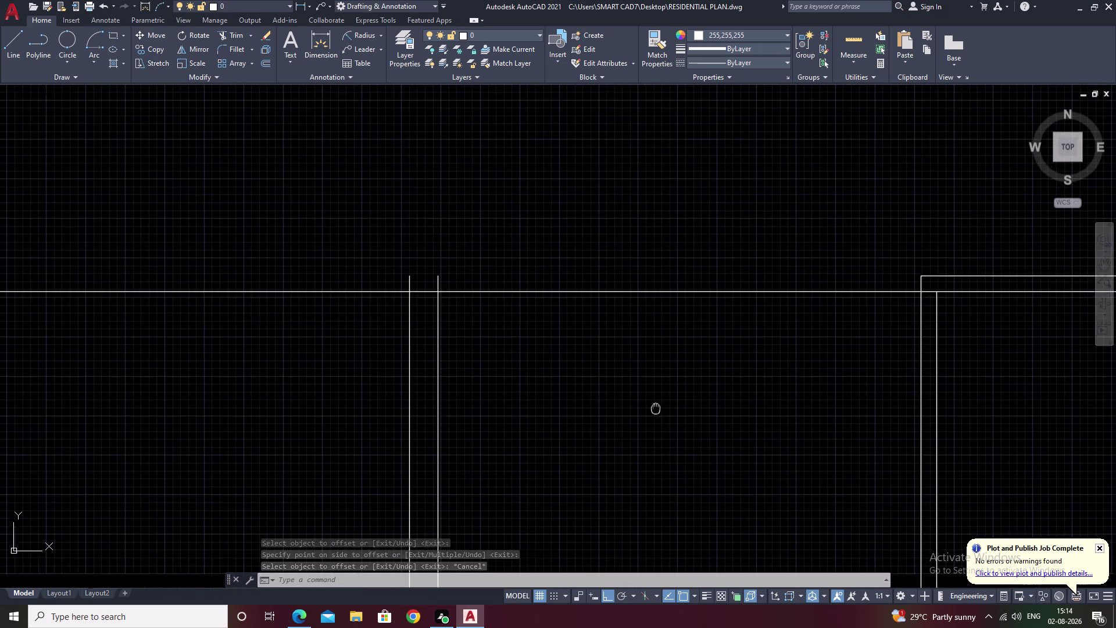
middle_drag(656, 397, 657, 388)
middle_drag(659, 442, 666, 355)
middle_drag(676, 418, 682, 381)
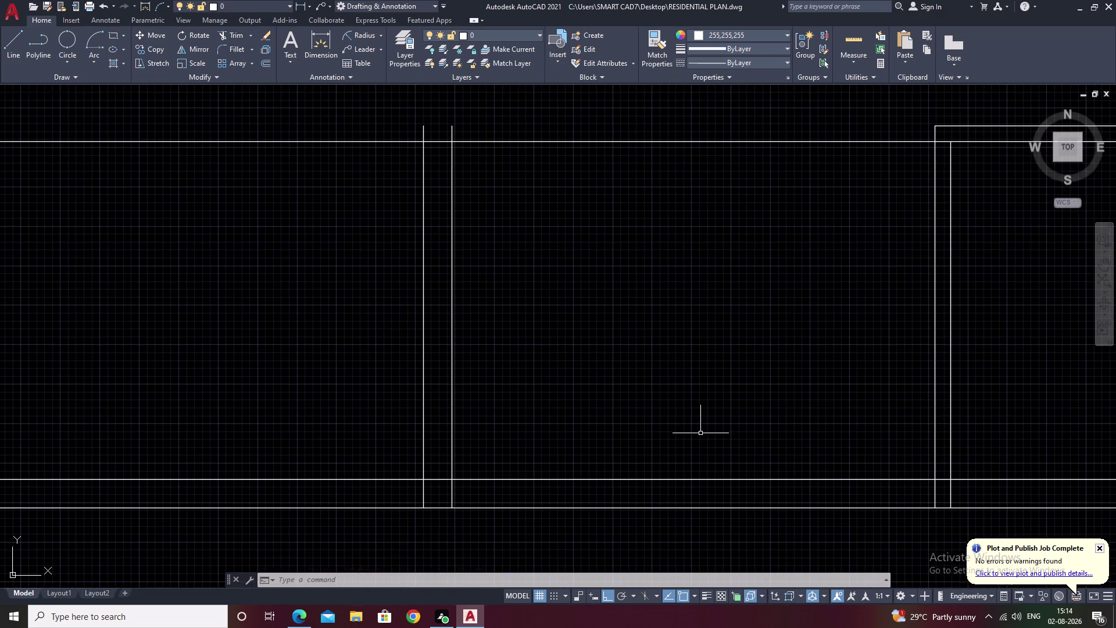
key(o)
key(space)
text(12')
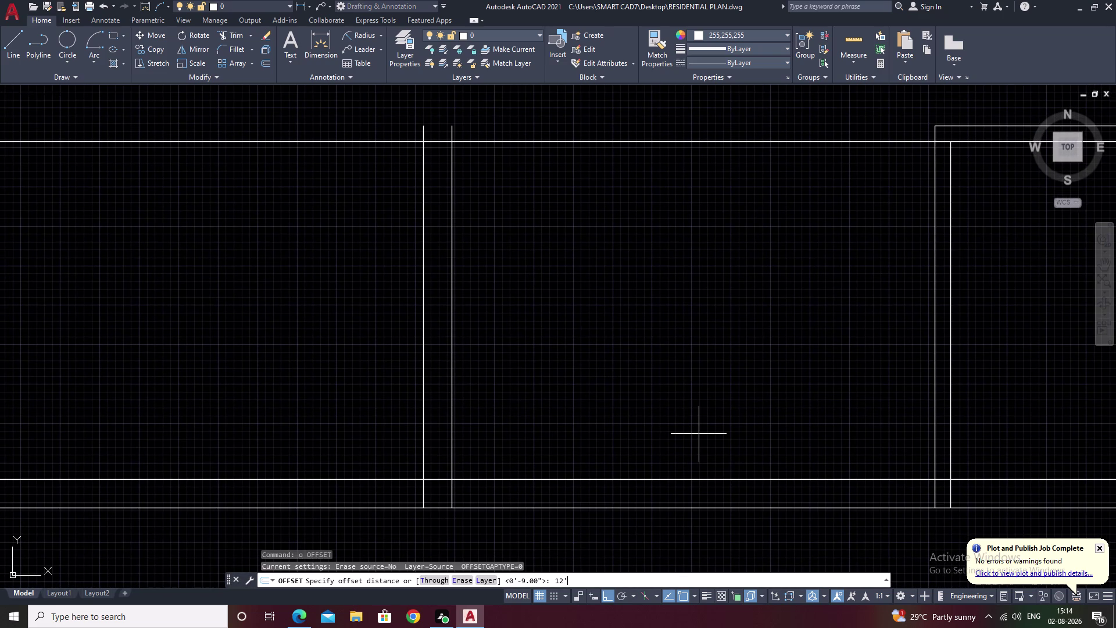
key(space)
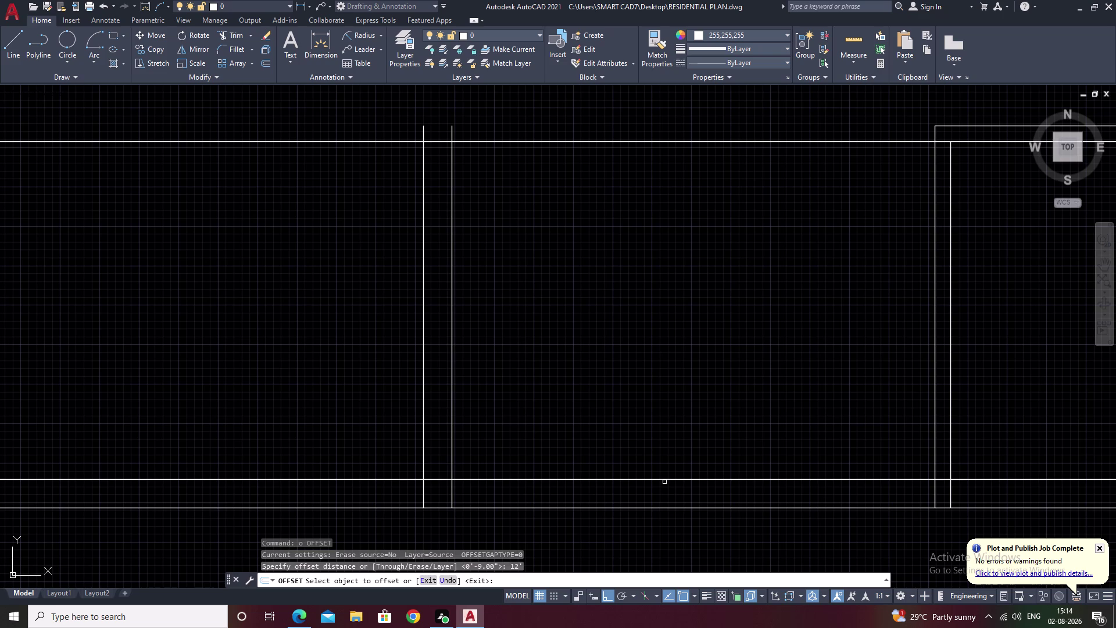
click(665, 479)
scroll(down, 3)
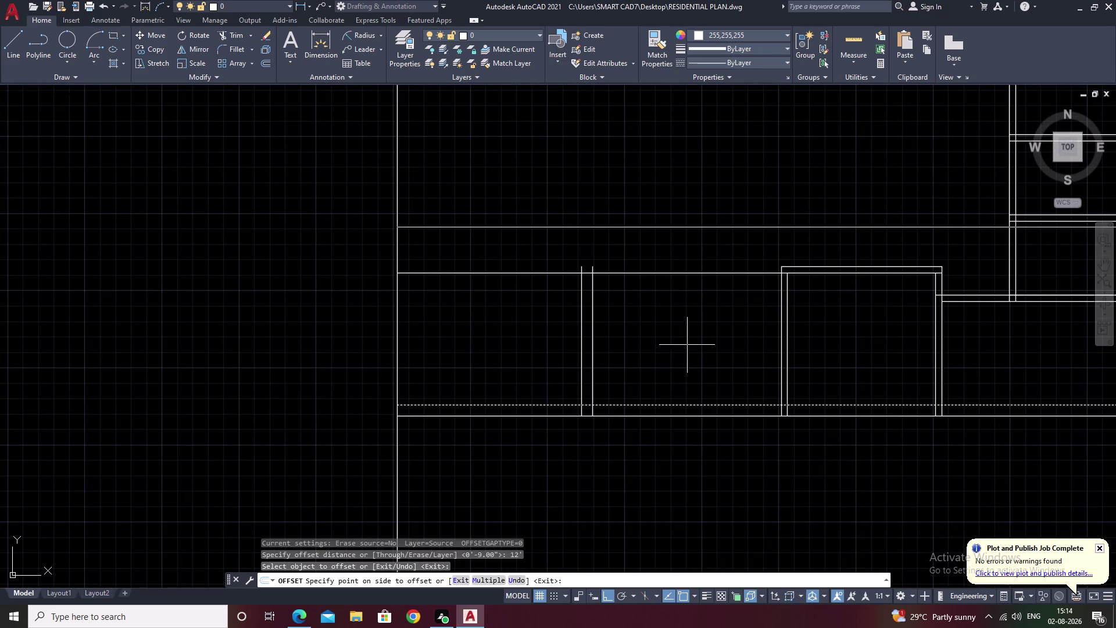
click(687, 344)
key(Escape)
Extend both partition lines up to the outer wall line.
text(r)
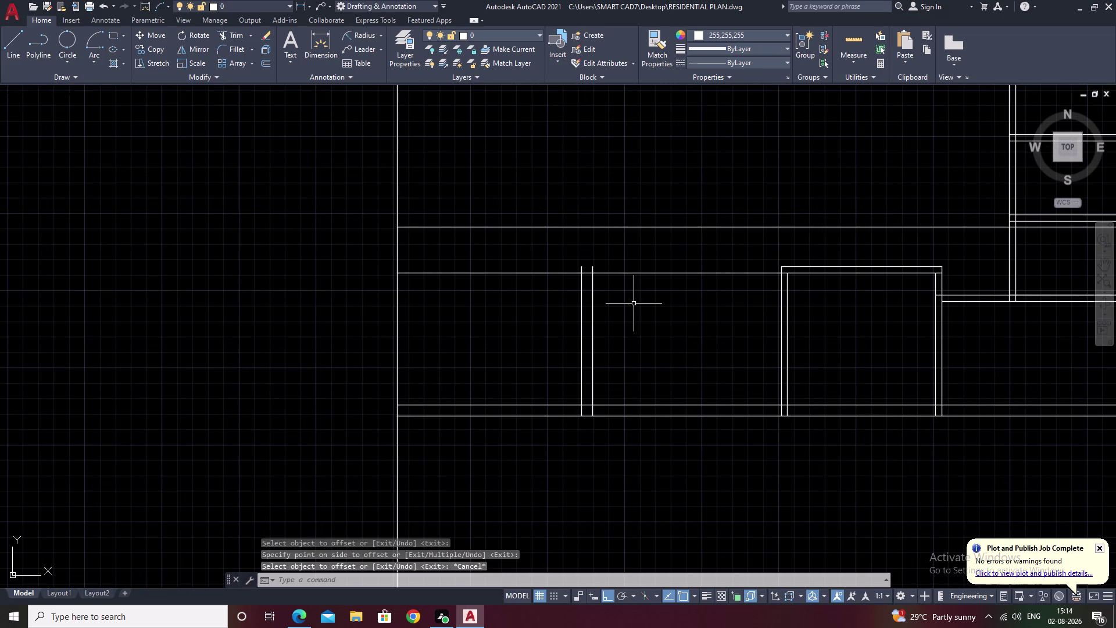
text(x)
key(space)
key(Escape)
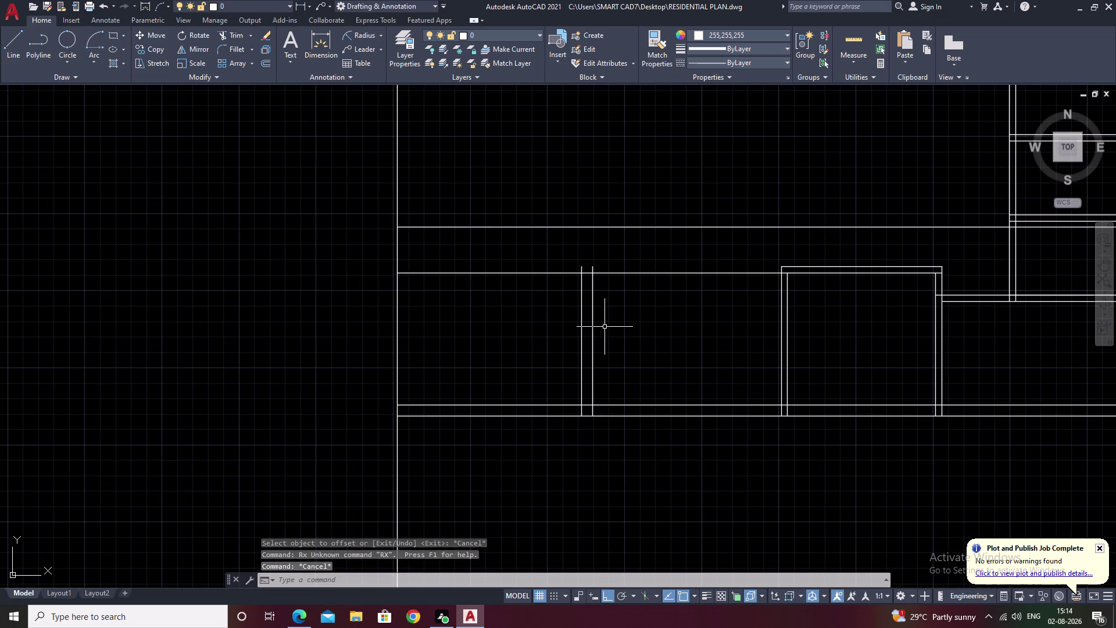
text(ex)
key(space)
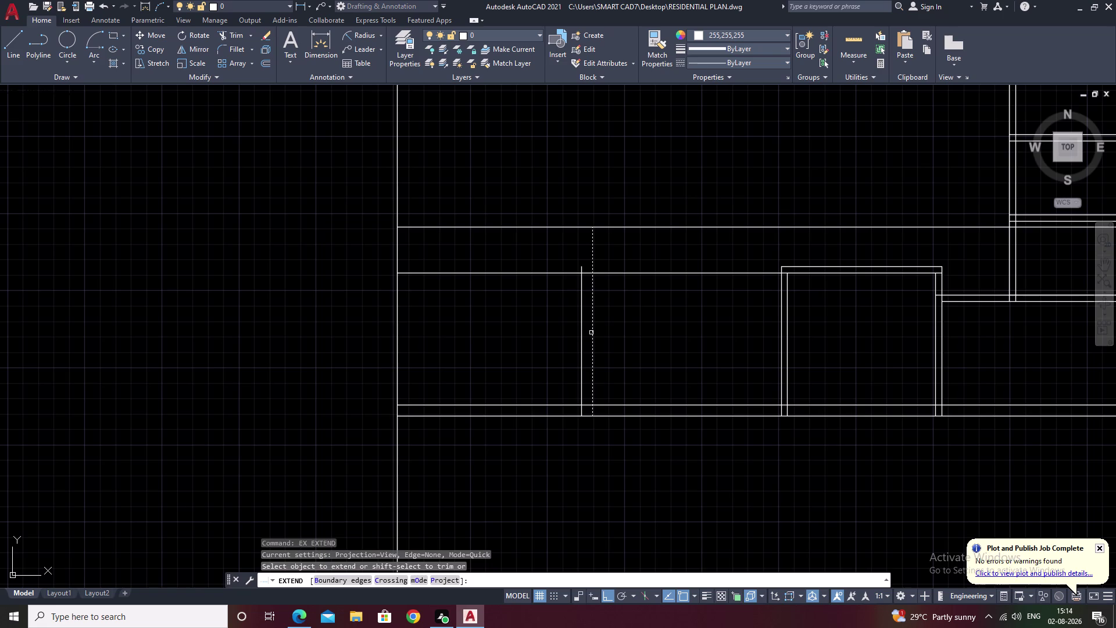
click(591, 333)
click(581, 331)
key(Escape)
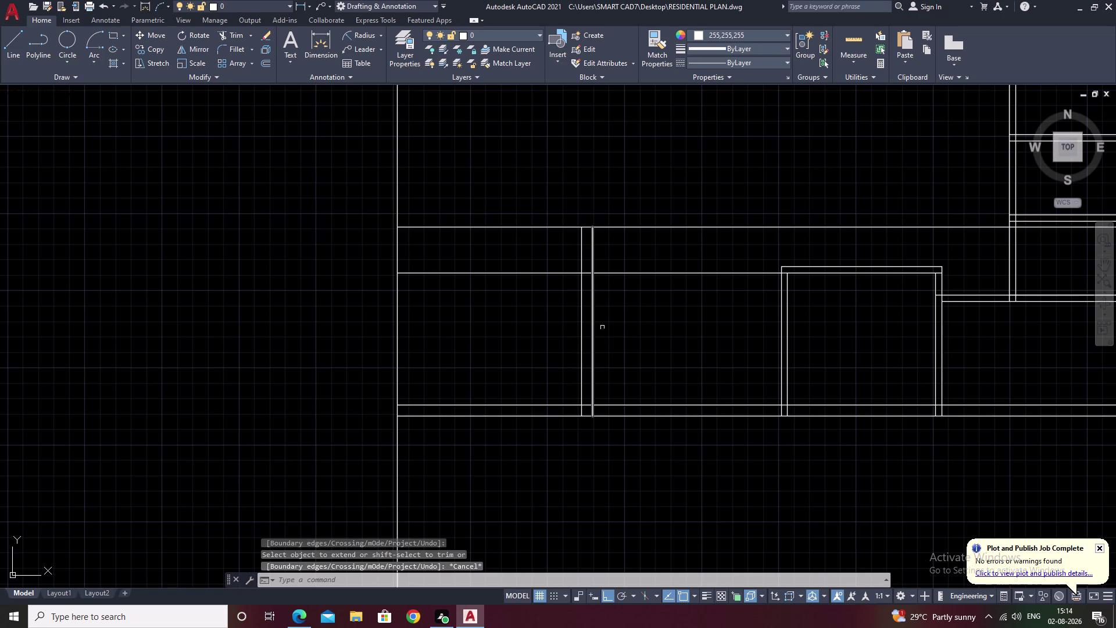
Trim away the inner wall line to the right of the partition.
text(tr)
key(space)
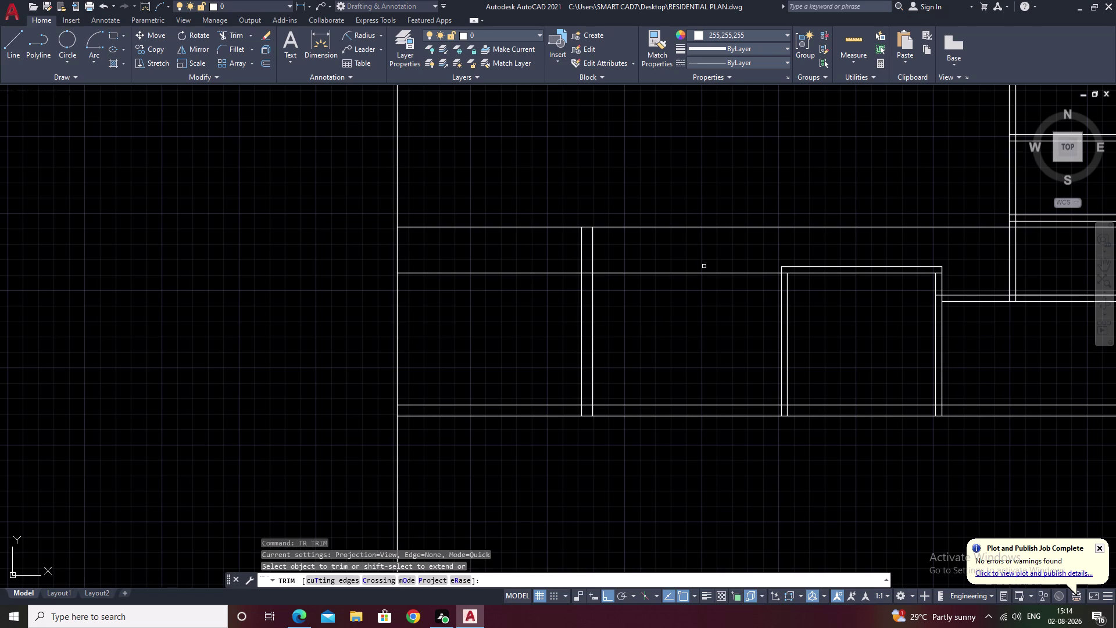
drag(708, 264, 660, 327)
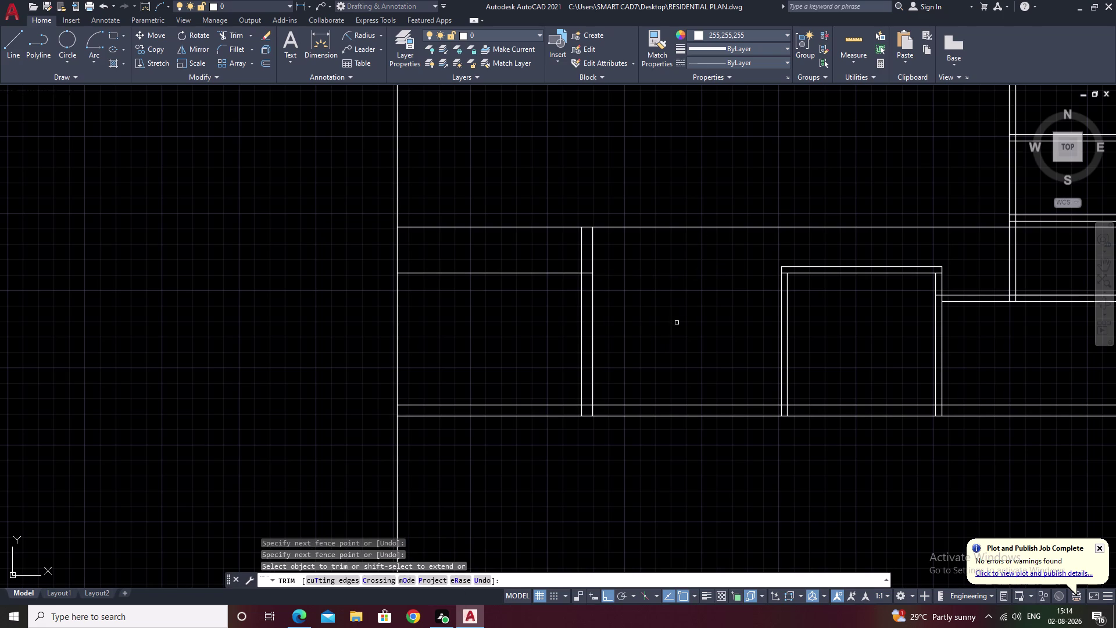
scroll(up, 3)
drag(596, 246, 596, 307)
drag(454, 231, 408, 292)
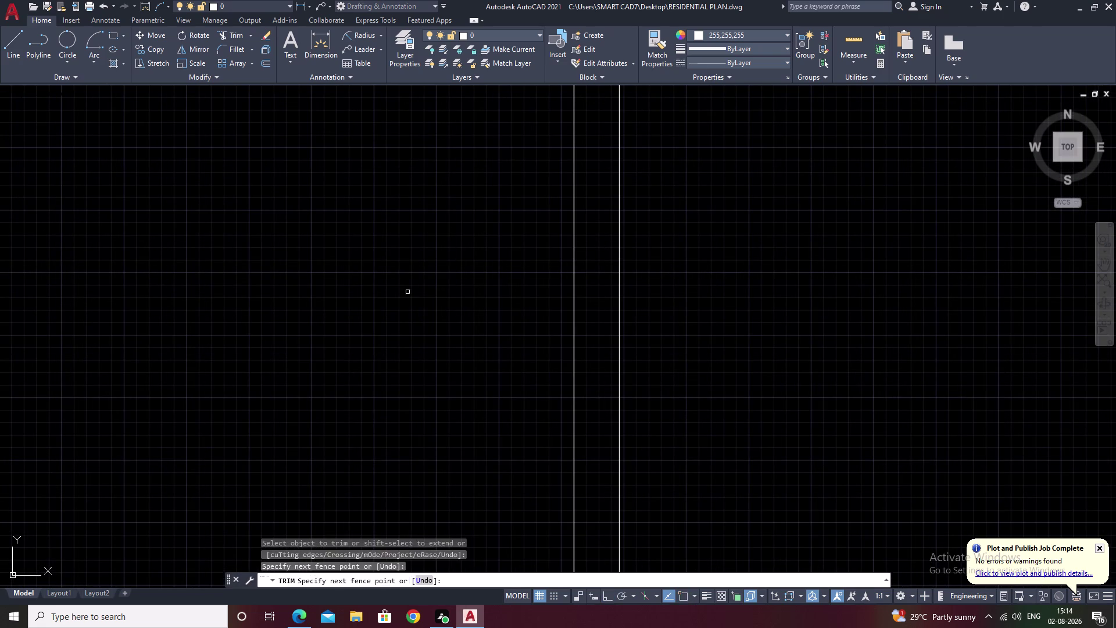
scroll(down, 3)
middle_drag(595, 312, 526, 354)
Extend the next partition's lines to the upper wall line, picked as a boundary edge.
key(Escape)
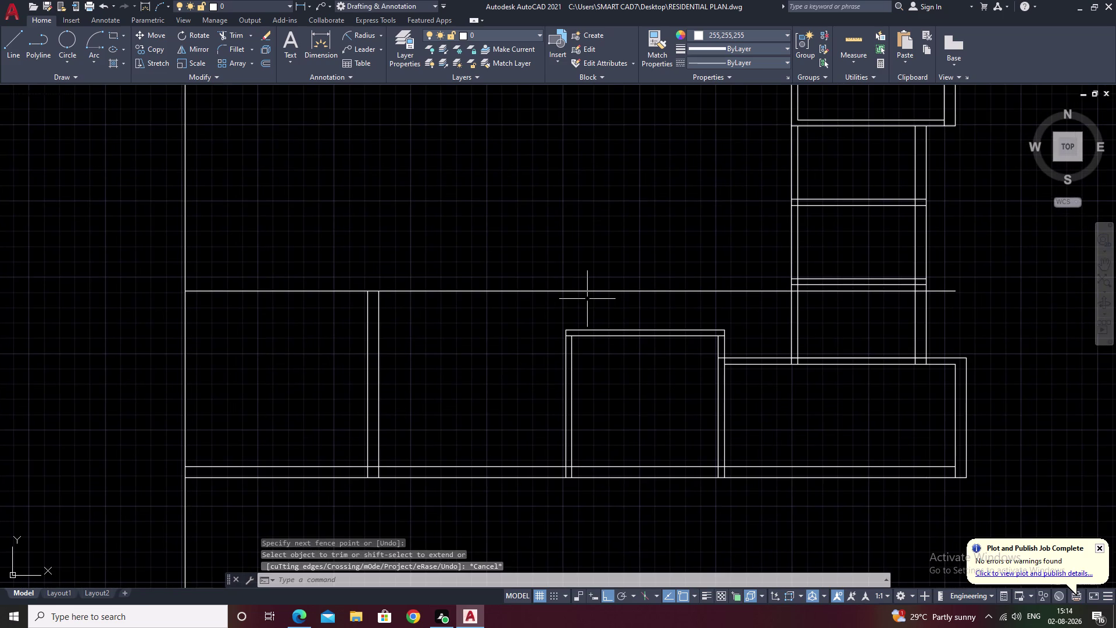
text(ex)
key(space)
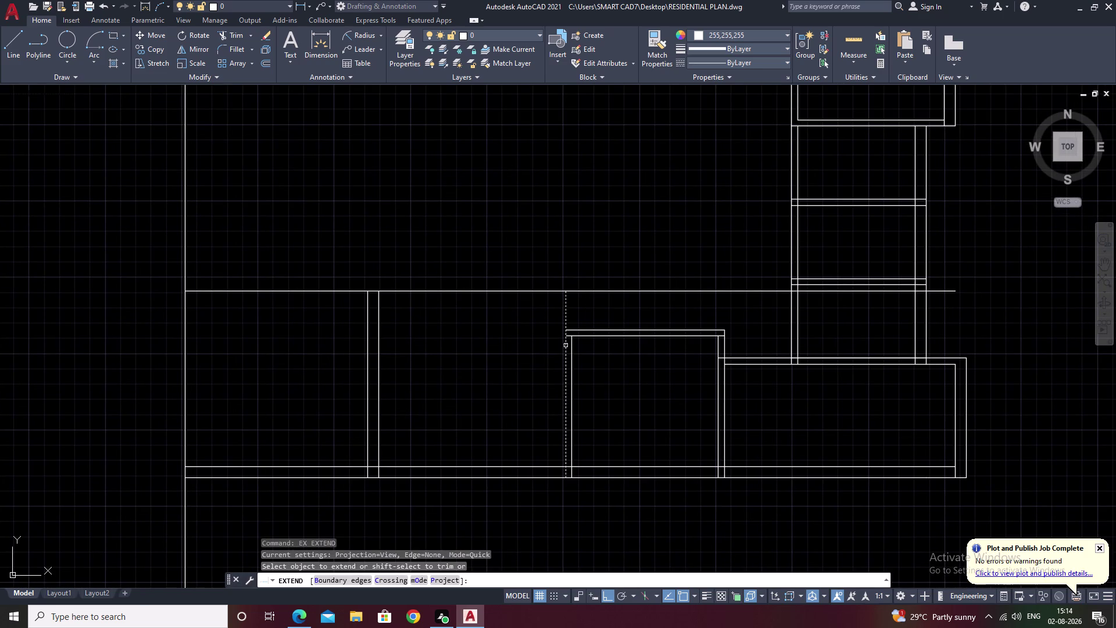
click(566, 345)
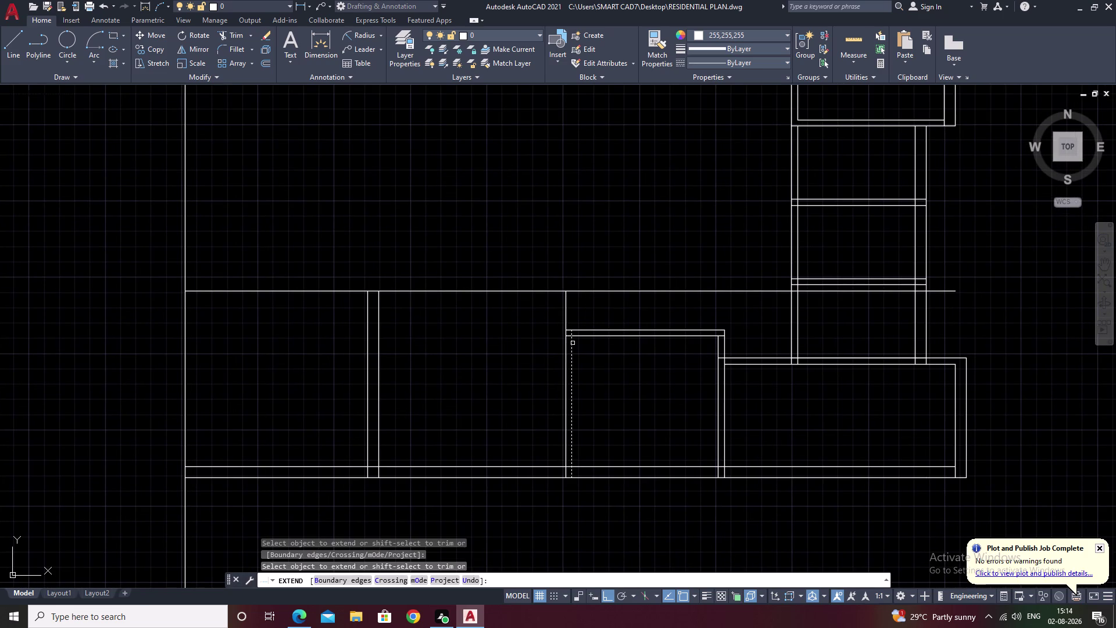
text(b)
key(space)
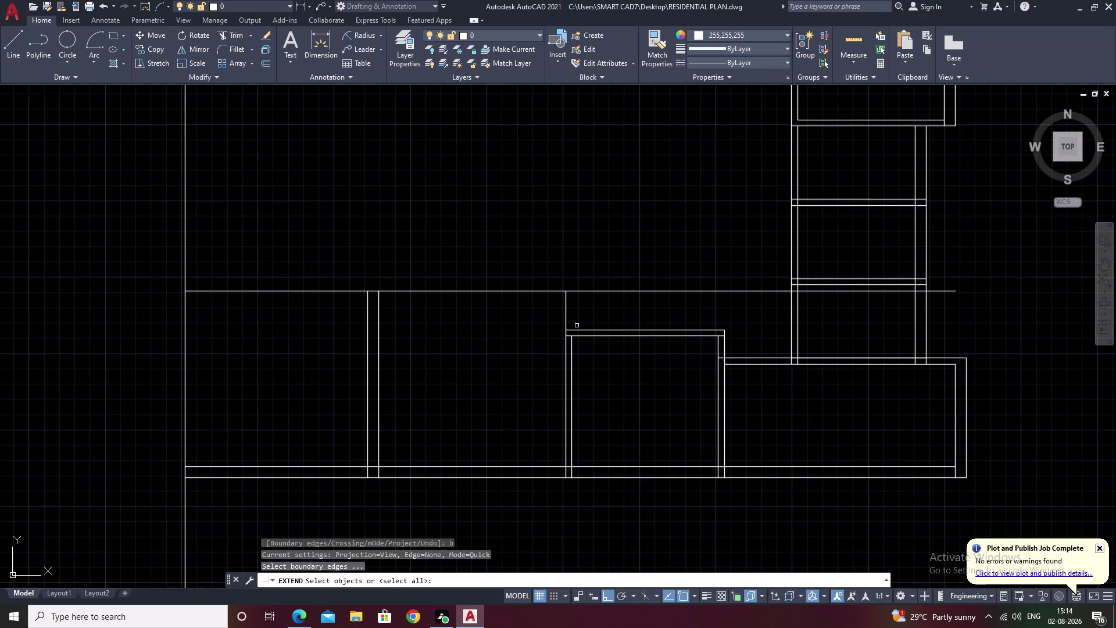
click(575, 292)
right_click(582, 304)
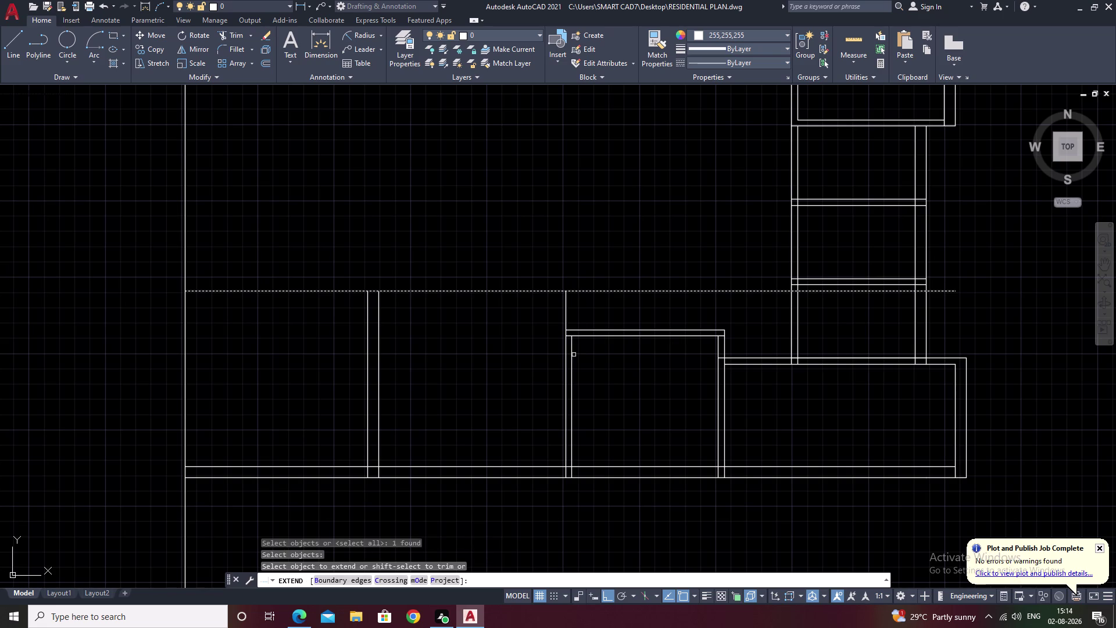
click(573, 354)
right_click(573, 354)
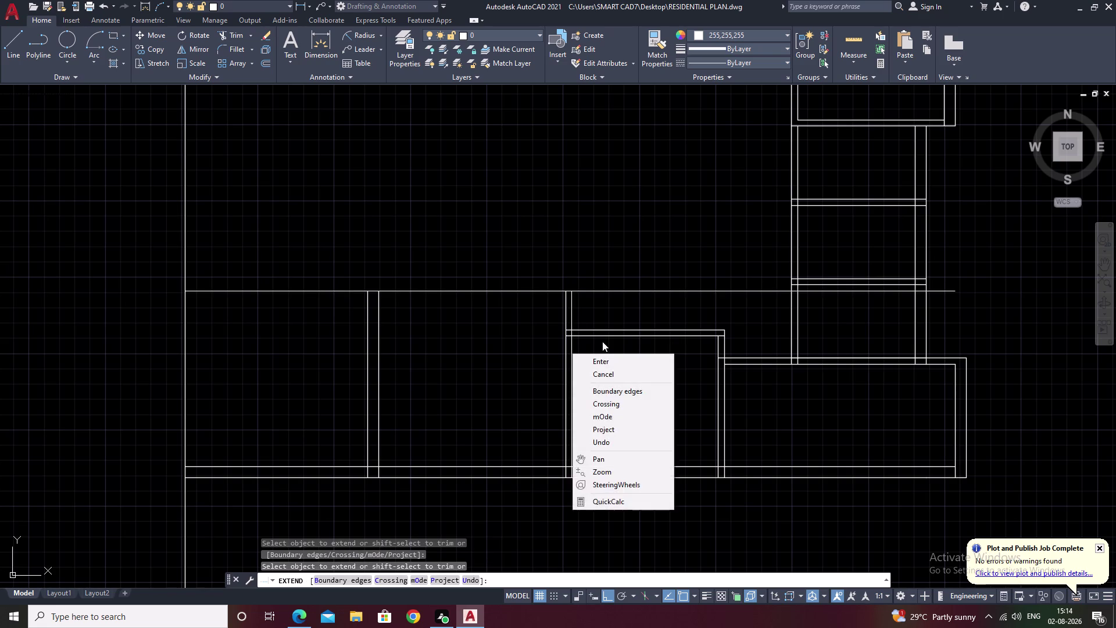
key(Escape)
middle_click(601, 300)
key(Escape)
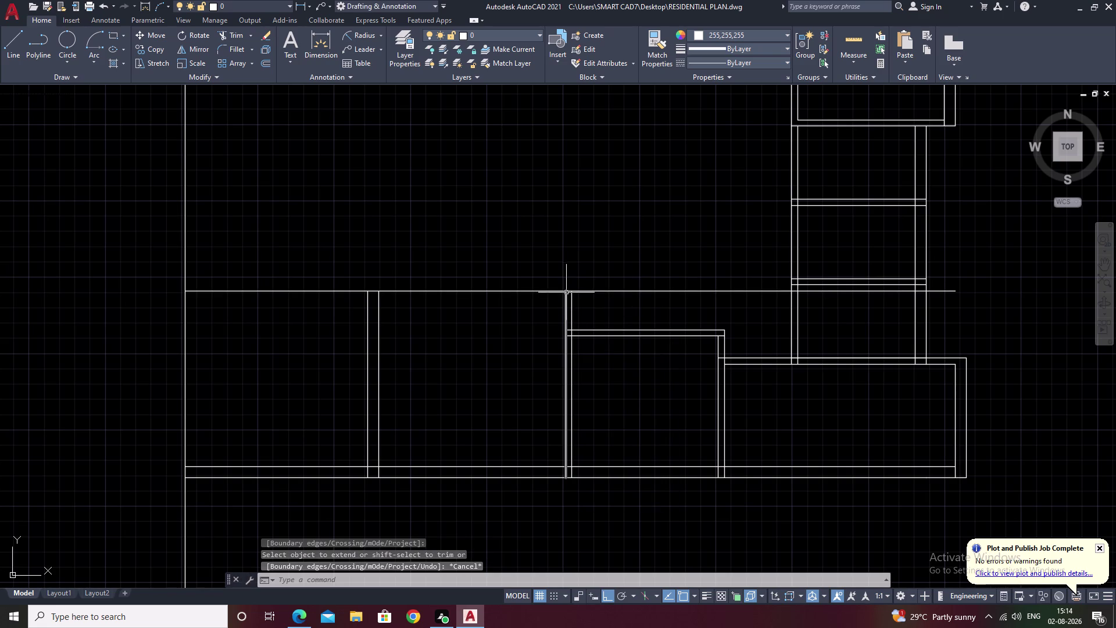
Offset the upper wall line 5 units upward to form a double wall.
text(o)
key(space)
text(5)
key(space)
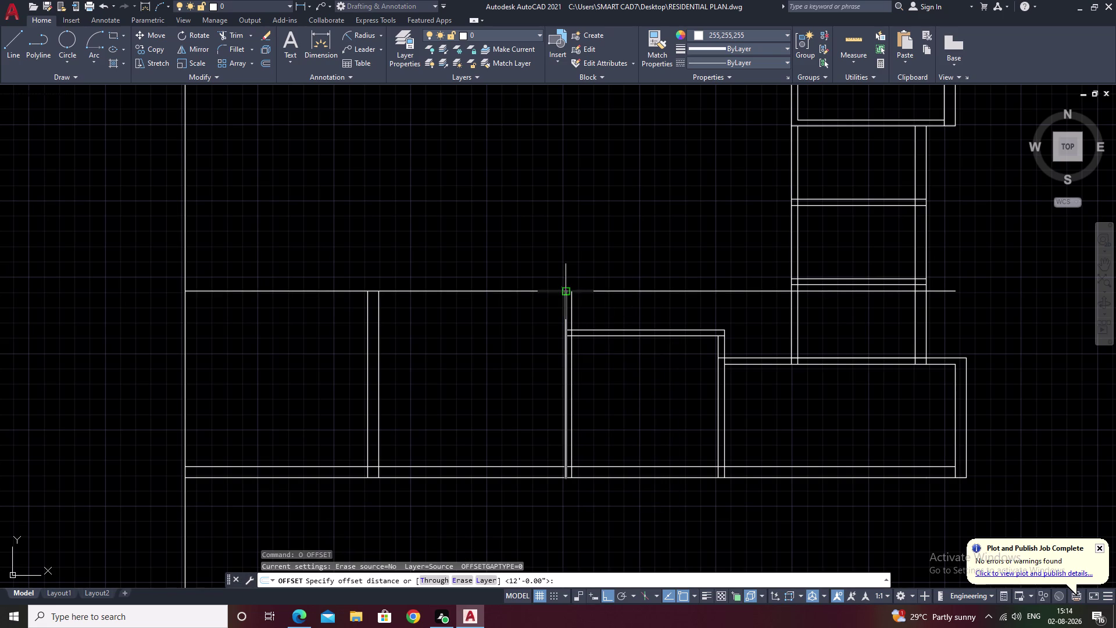
click(545, 290)
click(548, 232)
key(Escape)
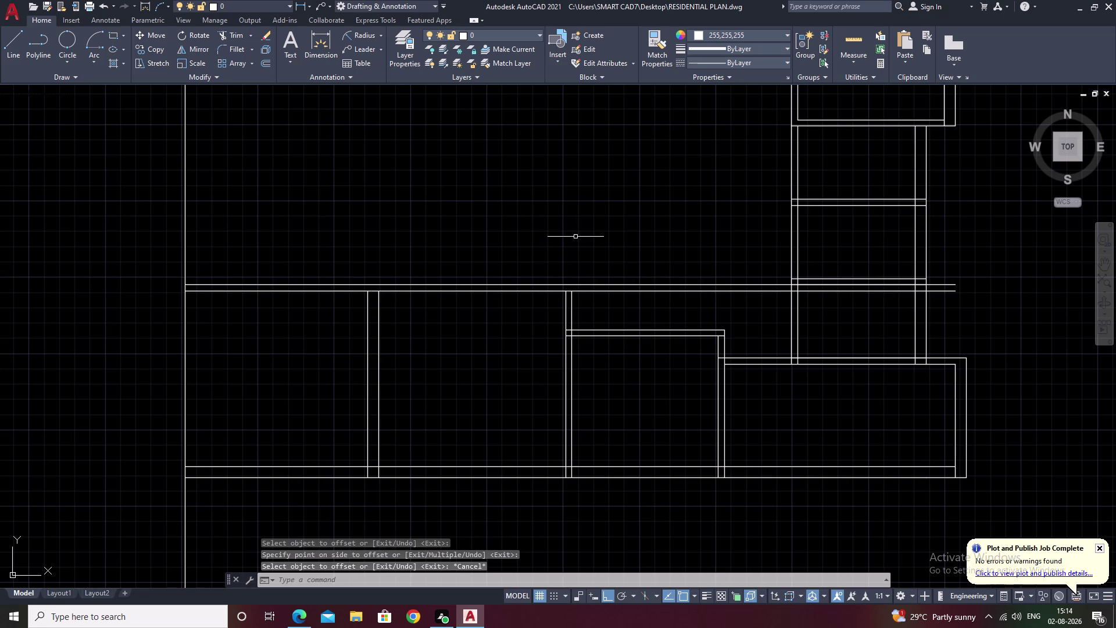
Try a trim across the partition, undo it, then fillet the new wall line to the partition.
text(tr)
key(space)
drag(686, 243, 650, 294)
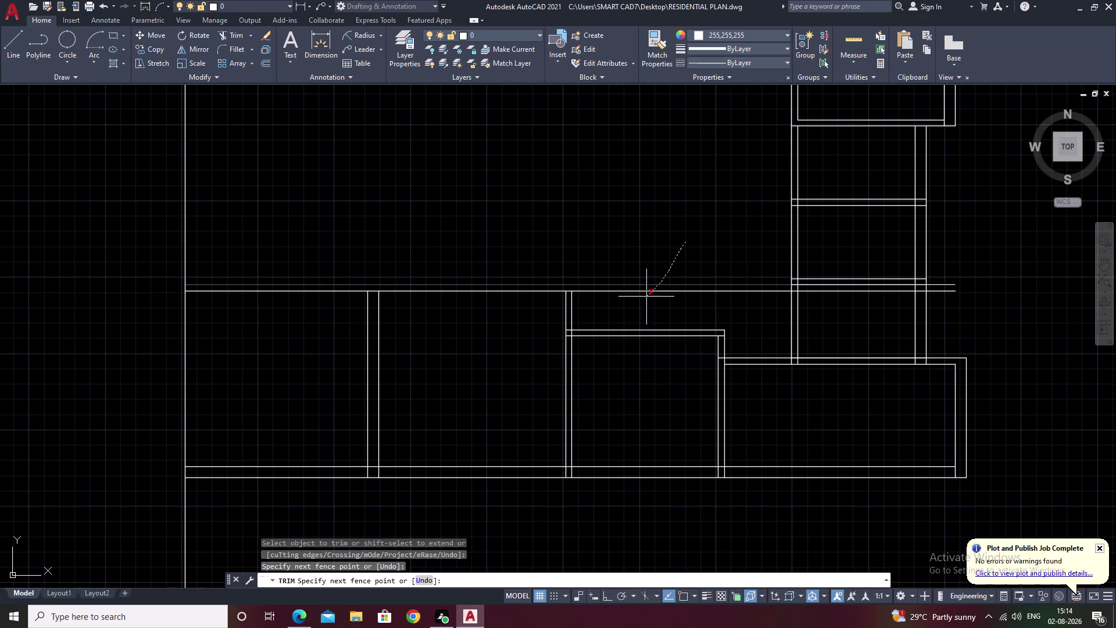
drag(650, 293, 639, 302)
key(ctrl+z)
key(Escape)
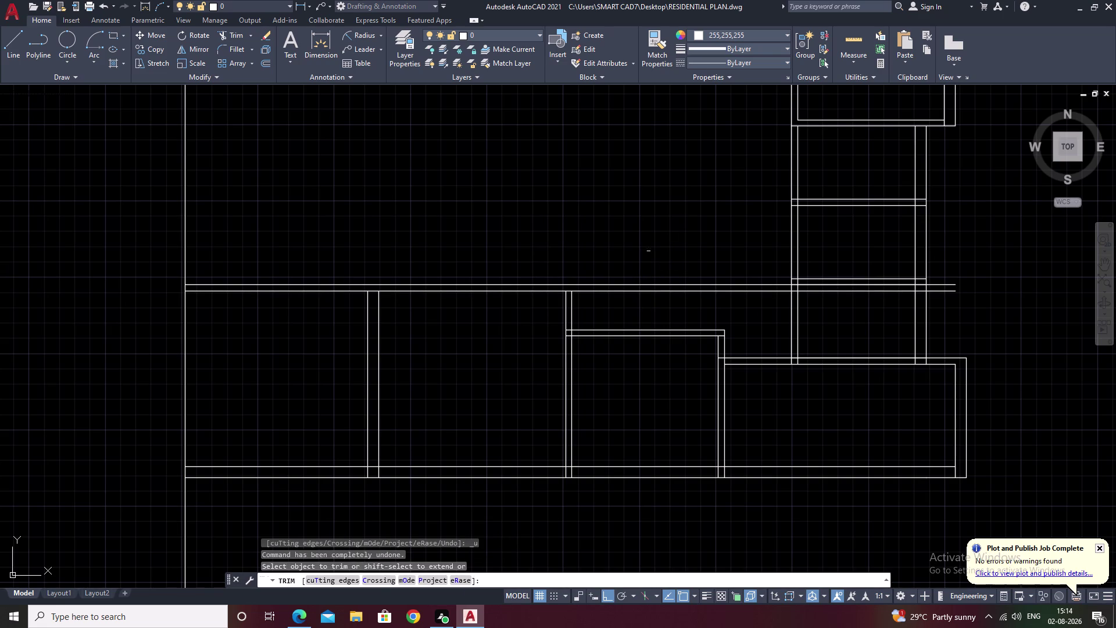
text(f)
key(space)
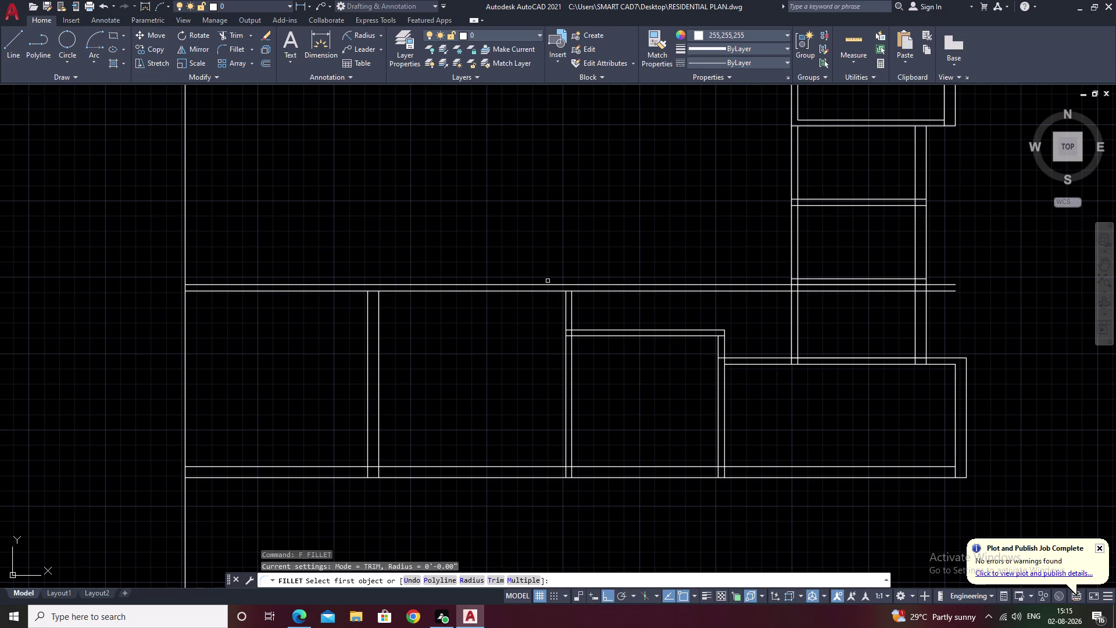
click(548, 284)
click(572, 303)
key(Escape)
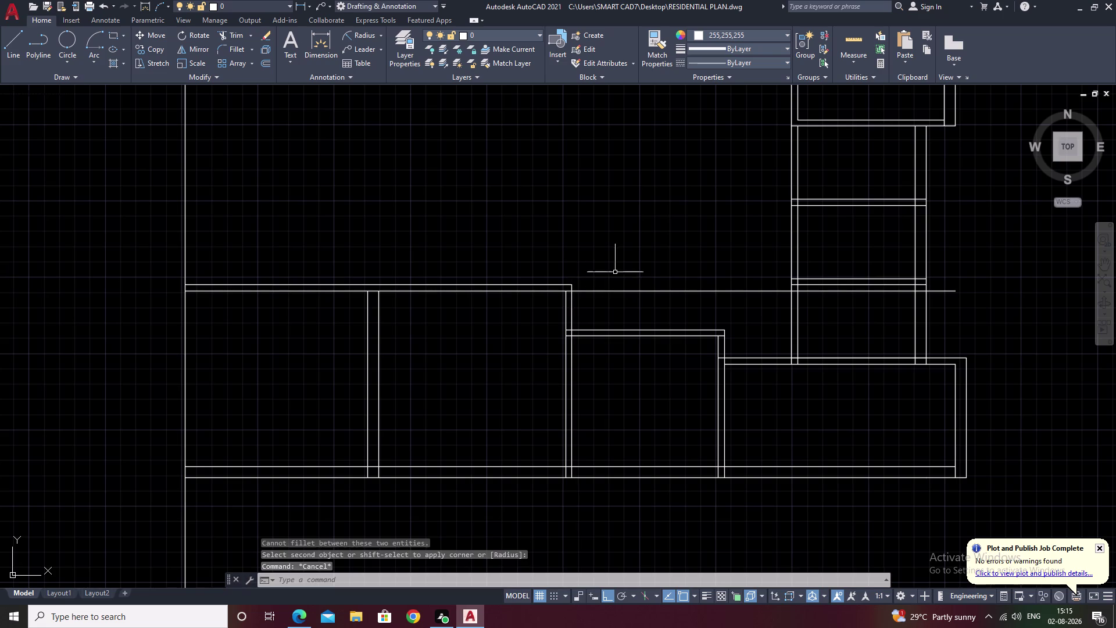
Begin trimming the wall lines at the partition junction.
text(tr)
key(space)
drag(663, 267, 657, 318)
scroll(up, 3)
scroll(down, 3)
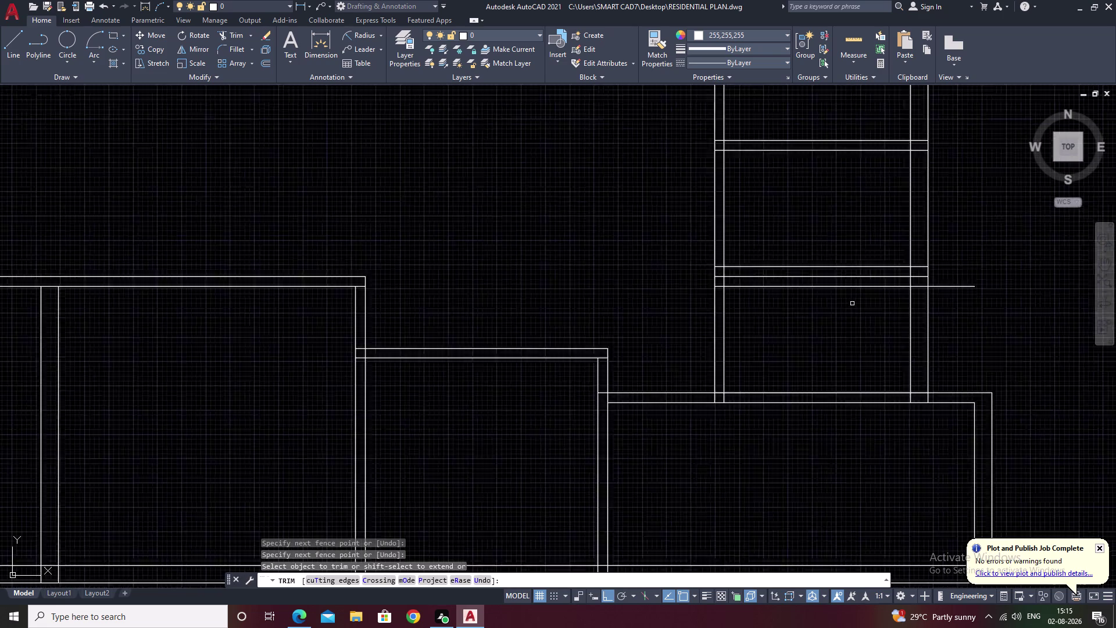
Undo the fillet, trims, 5-unit offset and partition extensions at the upper wall.
scroll(down, 3)
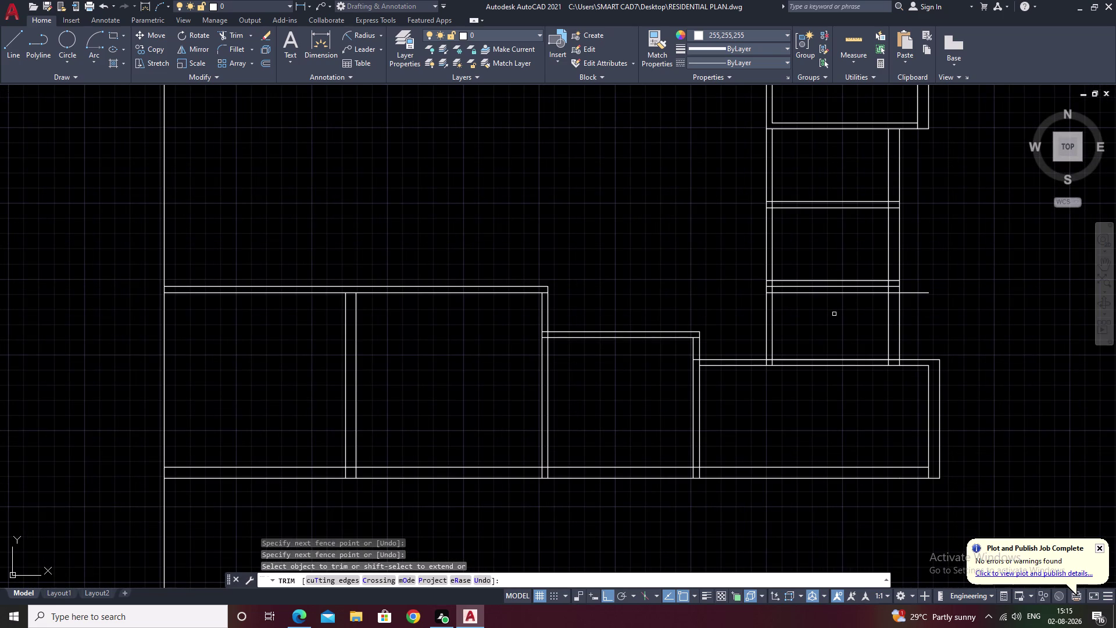
key(ctrl+z)
key(ctrl+z)
key(ctrl+z)
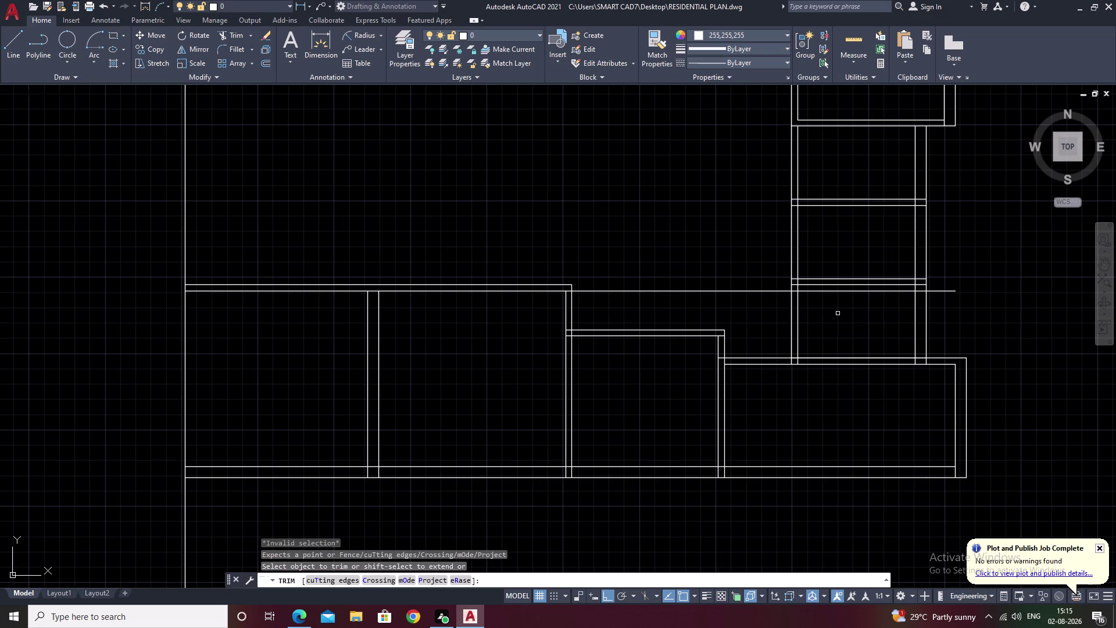
key(ctrl+z)
key(Escape)
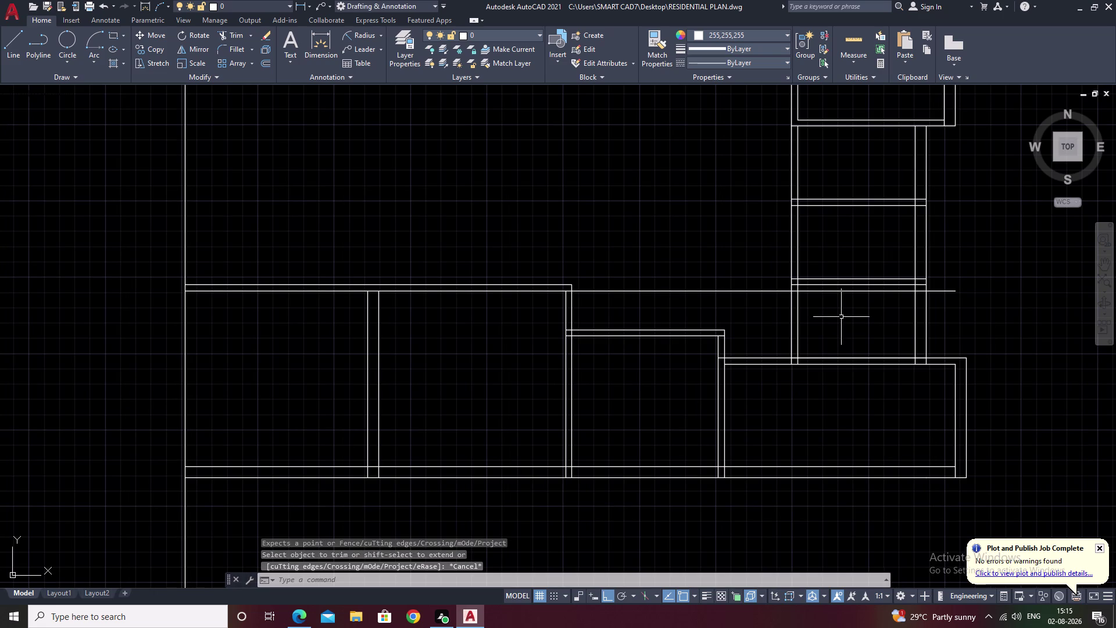
key(ctrl+z)
key(ctrl+z)
key(ctrl+z)
key(ctrl+z)
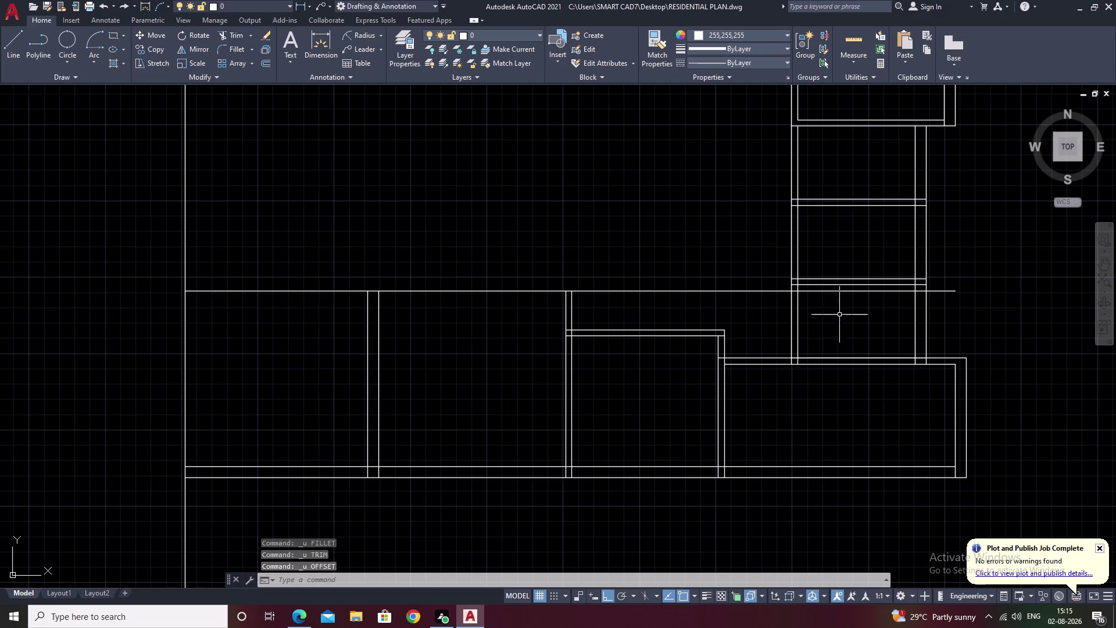
key(ctrl+z)
key(ctrl+z)
key(ctrl+z)
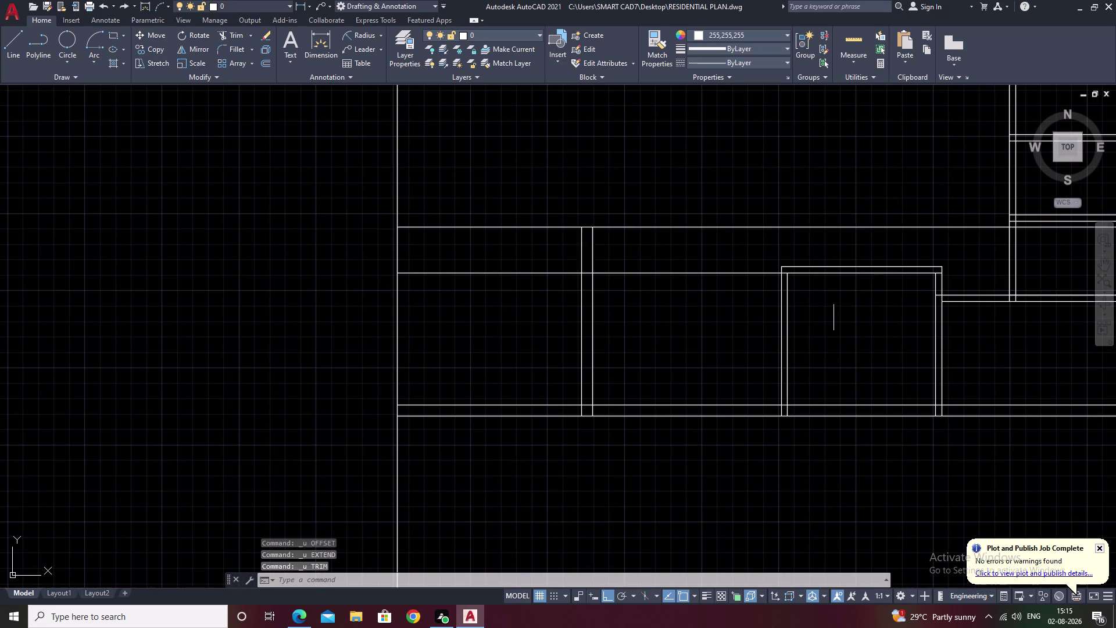
key(ctrl+z)
Attempt to break the lower wall line at a point.
middle_drag(772, 262, 583, 296)
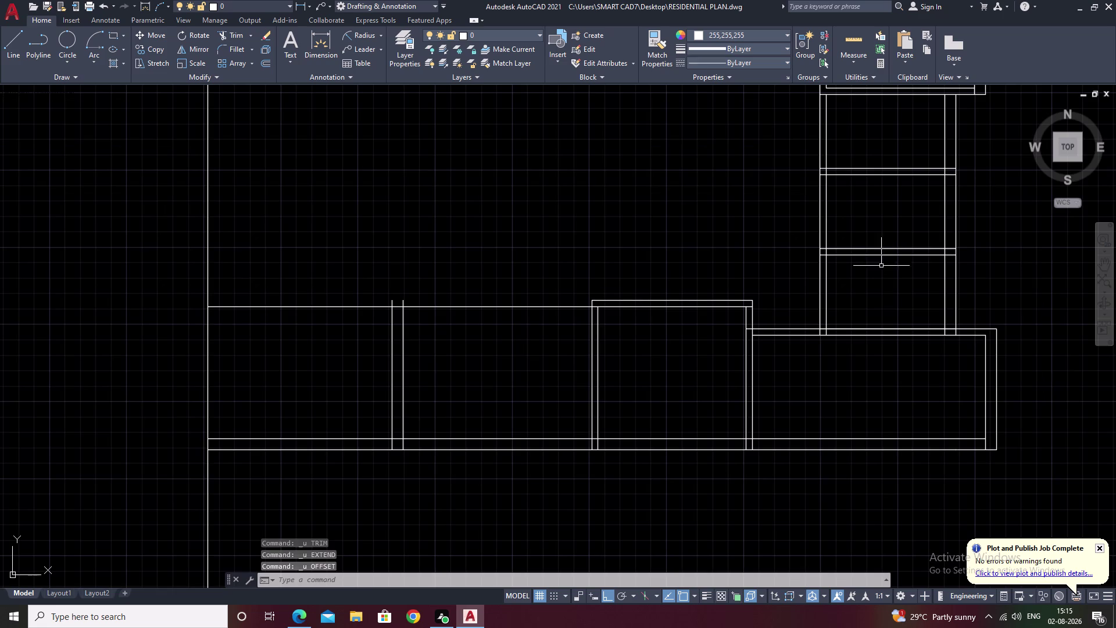
scroll(up, 3)
middle_drag(845, 265, 769, 254)
middle_drag(770, 255, 857, 220)
middle_drag(748, 251, 824, 229)
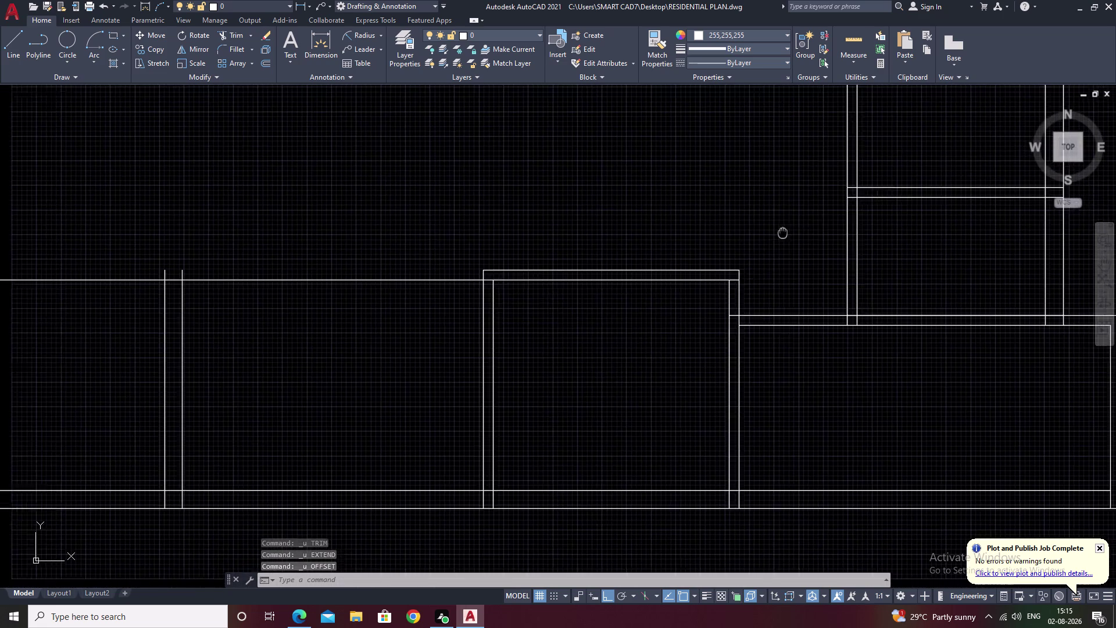
key(Escape)
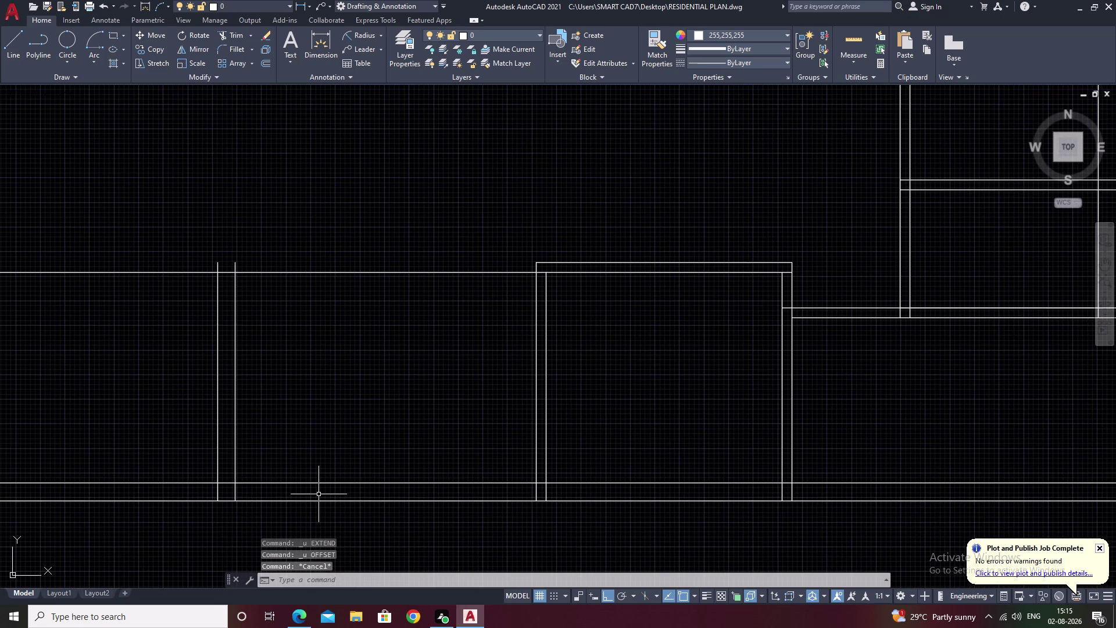
text(br)
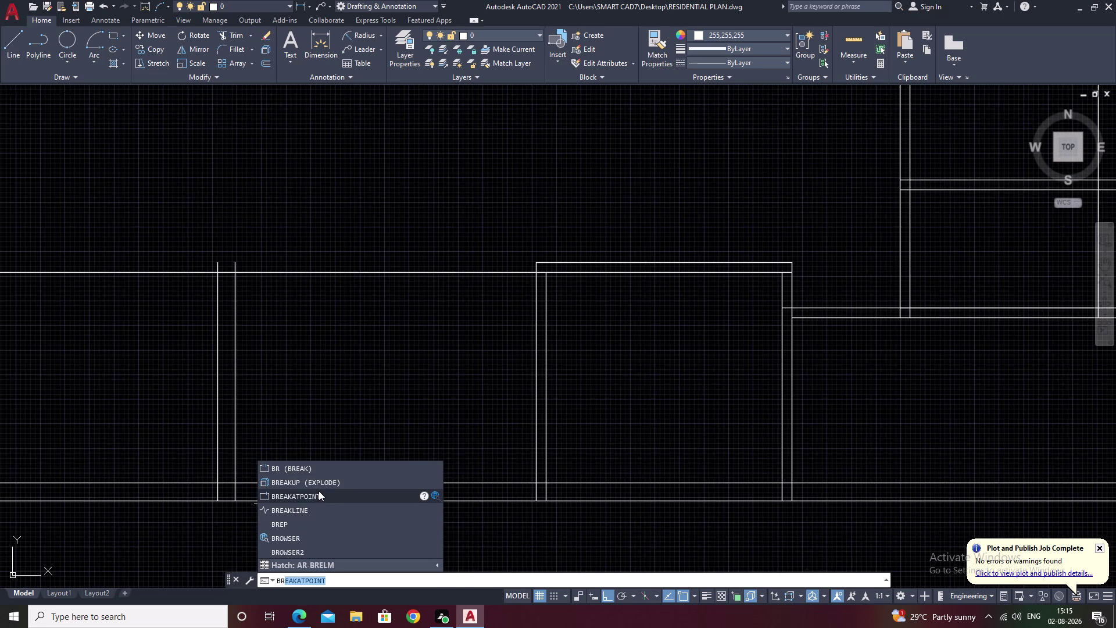
click(319, 493)
click(386, 482)
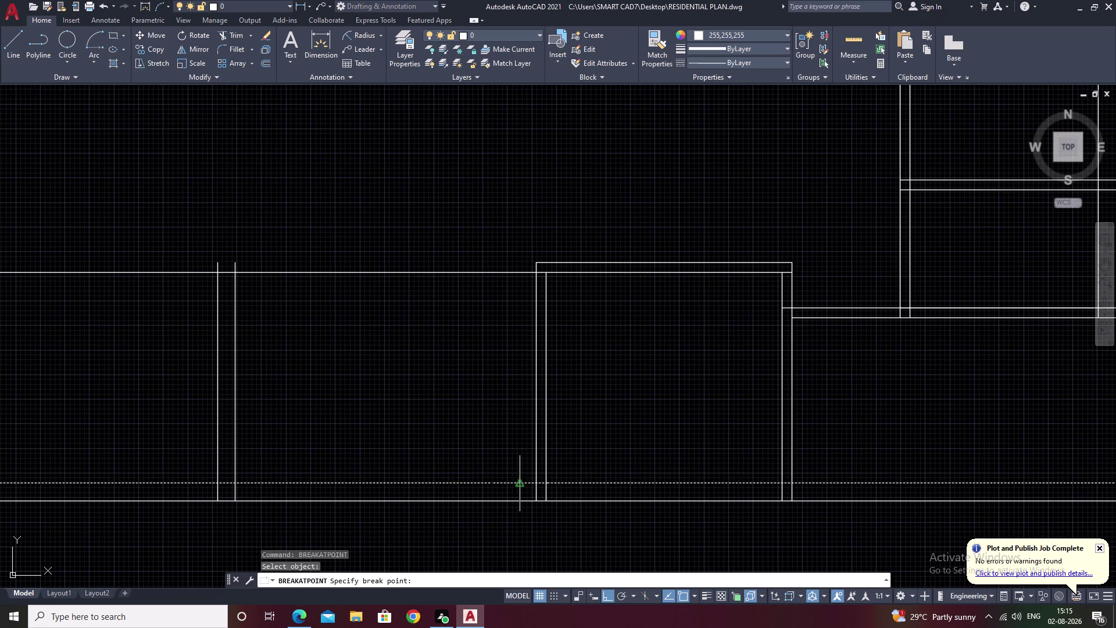
click(539, 484)
key(space)
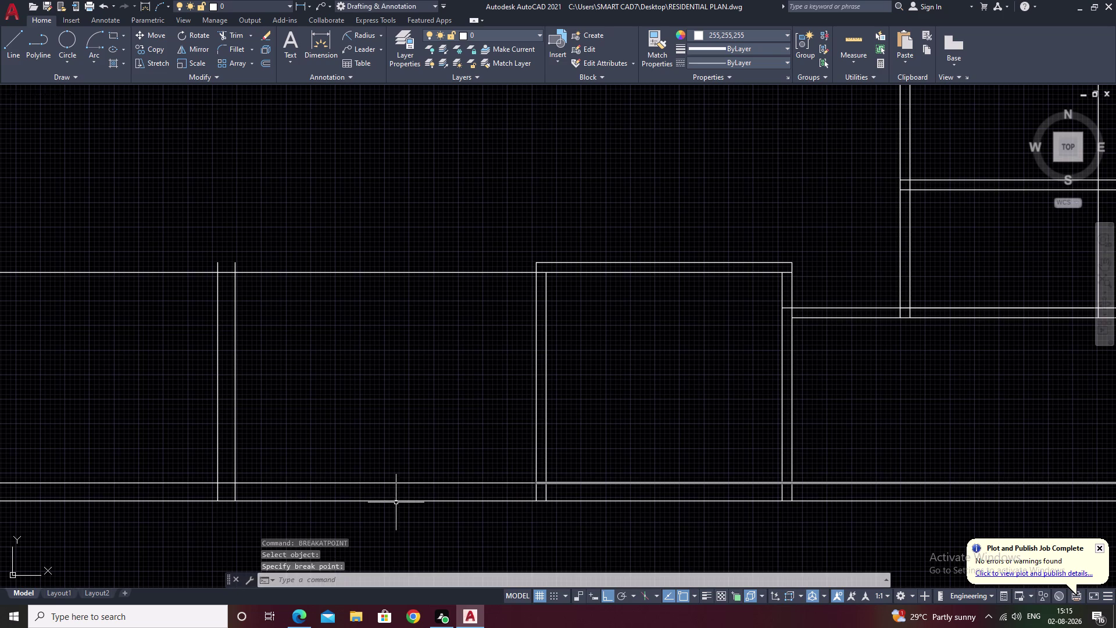
Try another break near the partition, then start OFFSET.
click(367, 481)
click(362, 483)
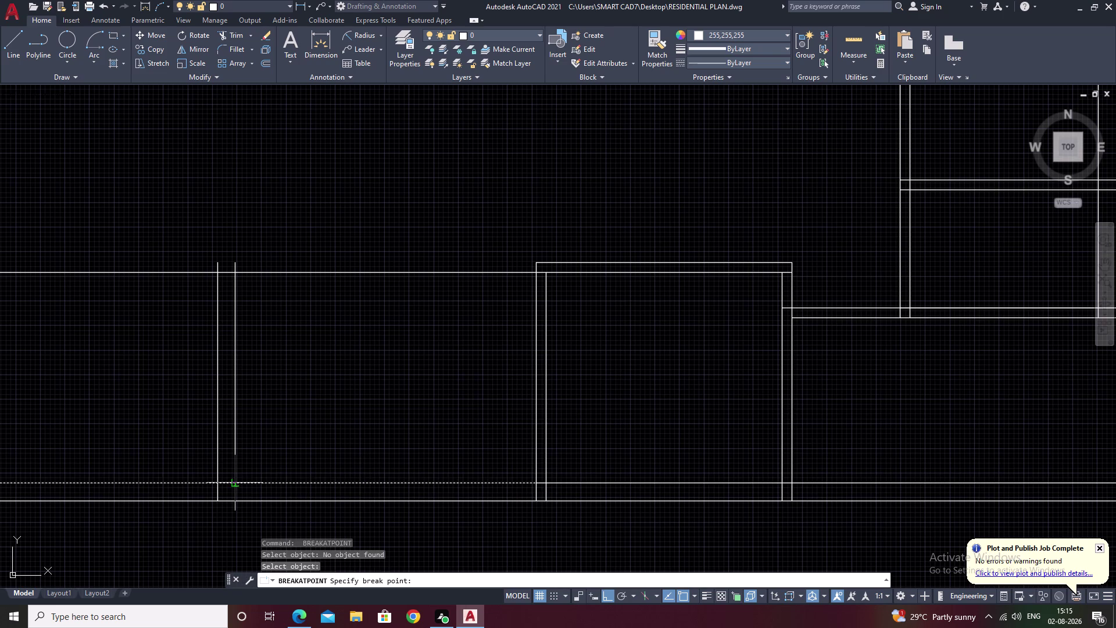
click(233, 483)
key(Escape)
text(o)
key(space)
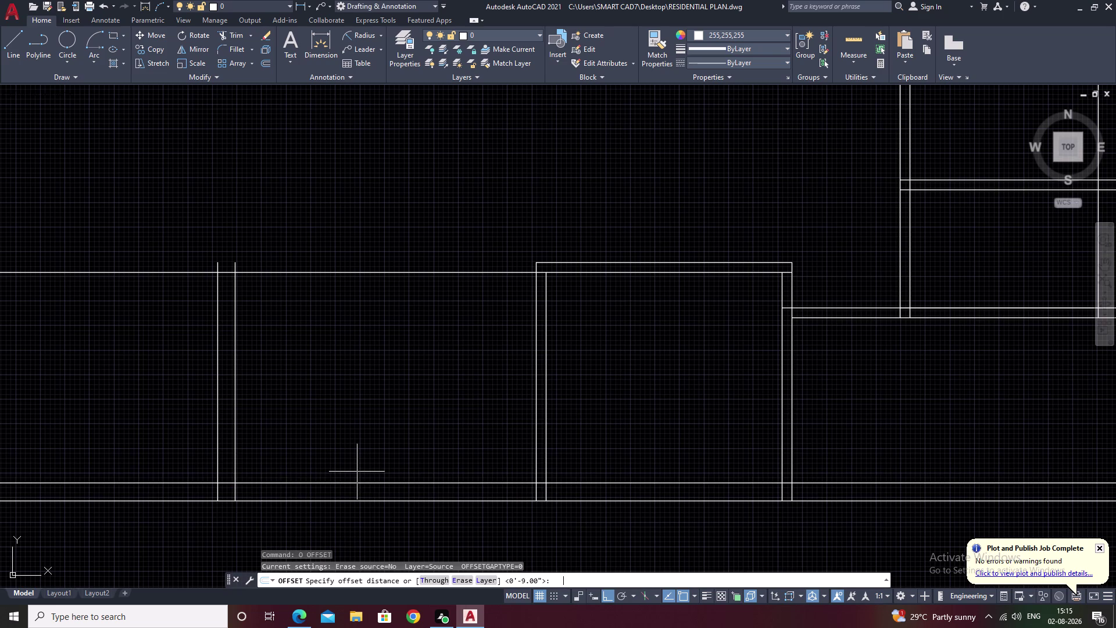
Offset the opening's bottom line 12'9" upward to form the room's top wall.
text(12')
text(9)
text(")
key(space)
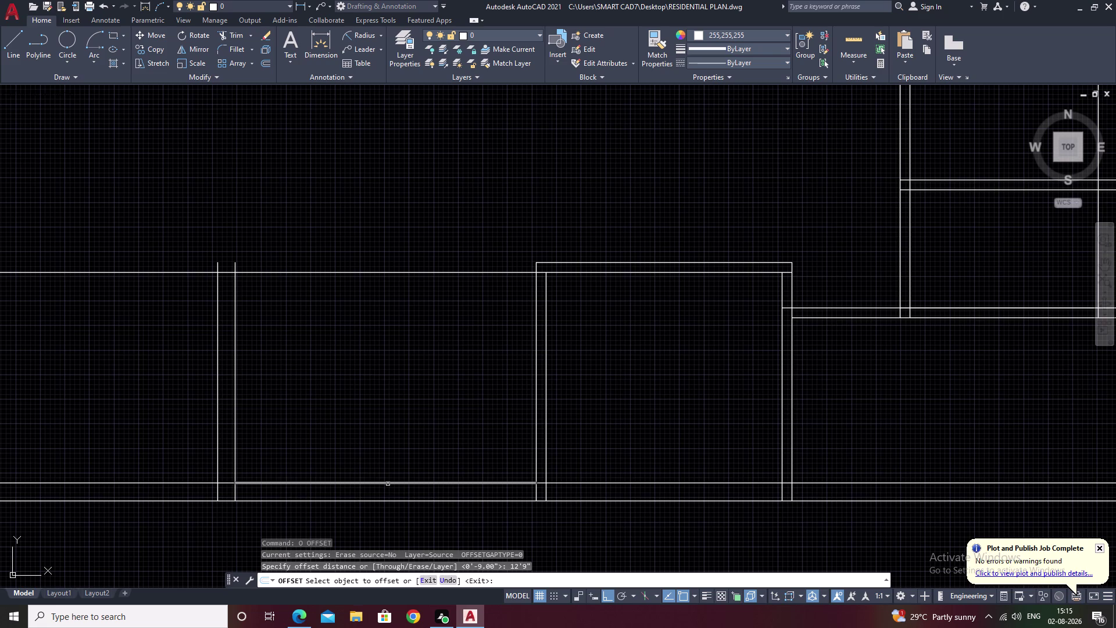
click(388, 482)
click(383, 246)
key(Escape)
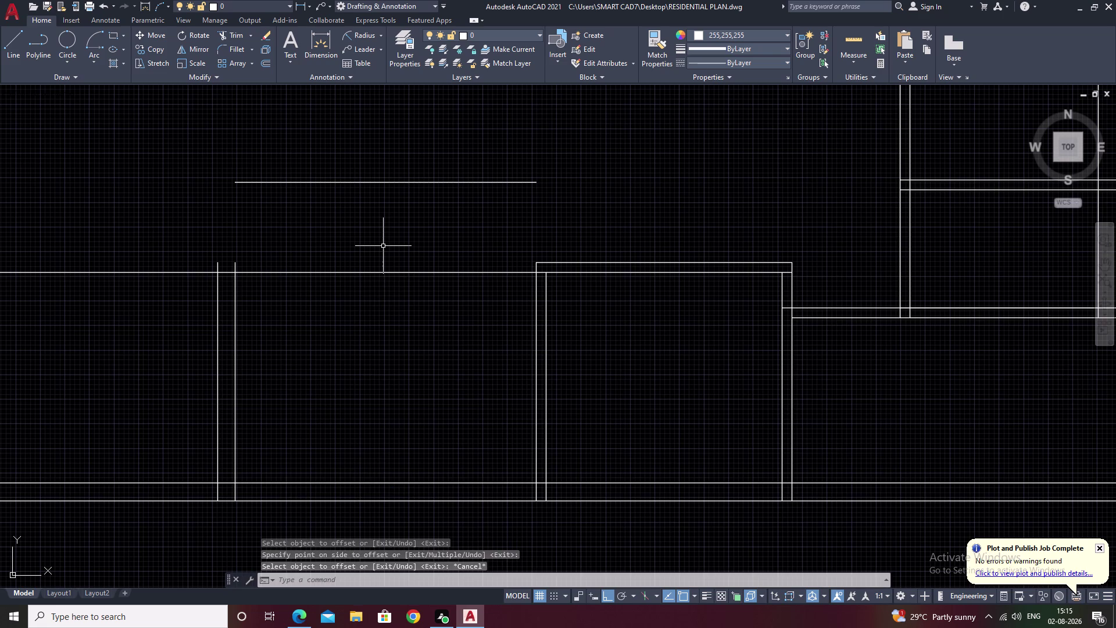
Extend the left and right opening lines up to the new top line.
text(ex)
key(space)
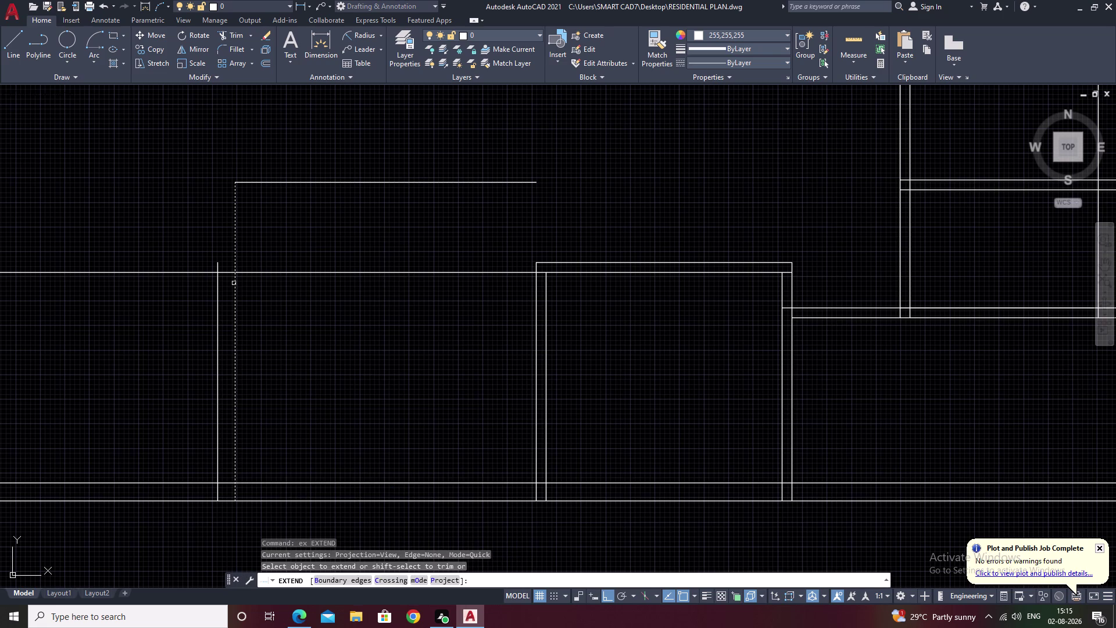
click(234, 283)
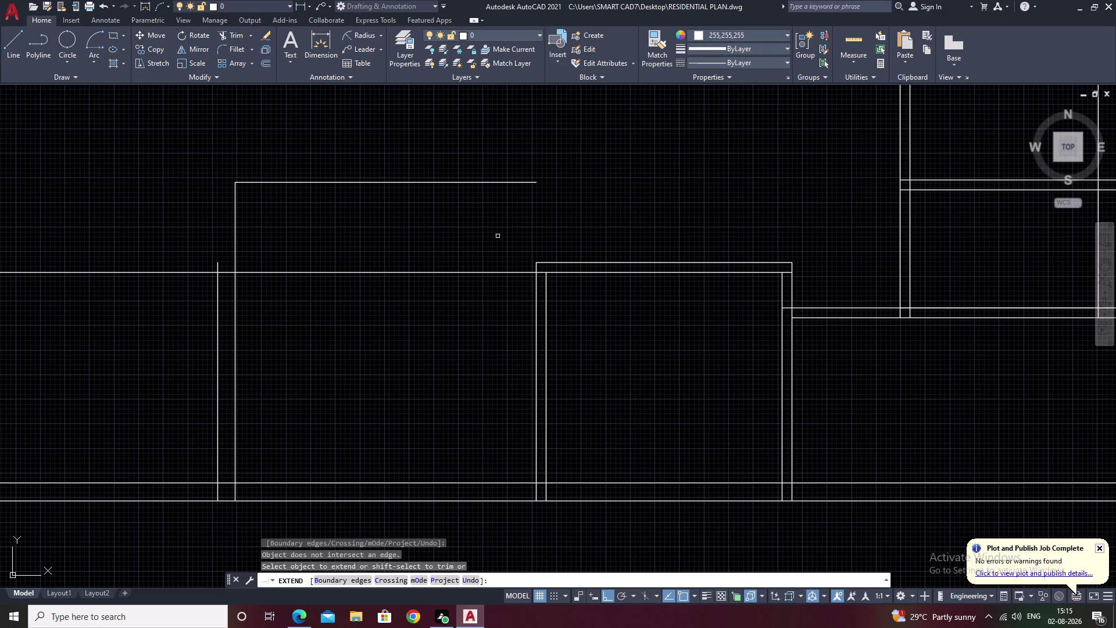
click(535, 302)
key(Escape)
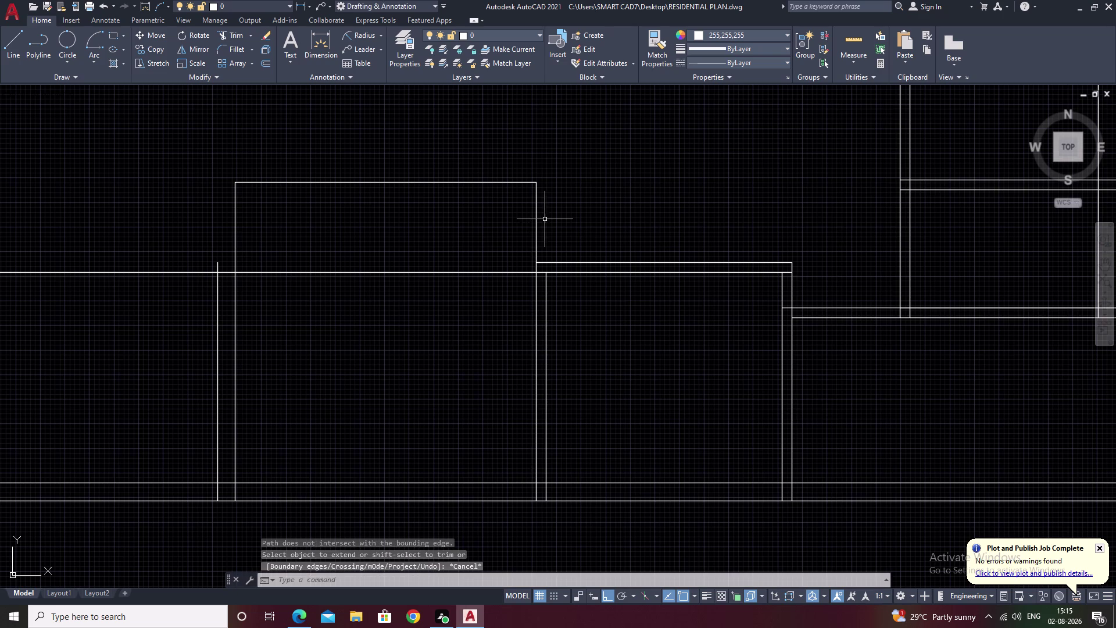
Offset the room's right side 5 and left side 9 outward.
text(o)
key(space)
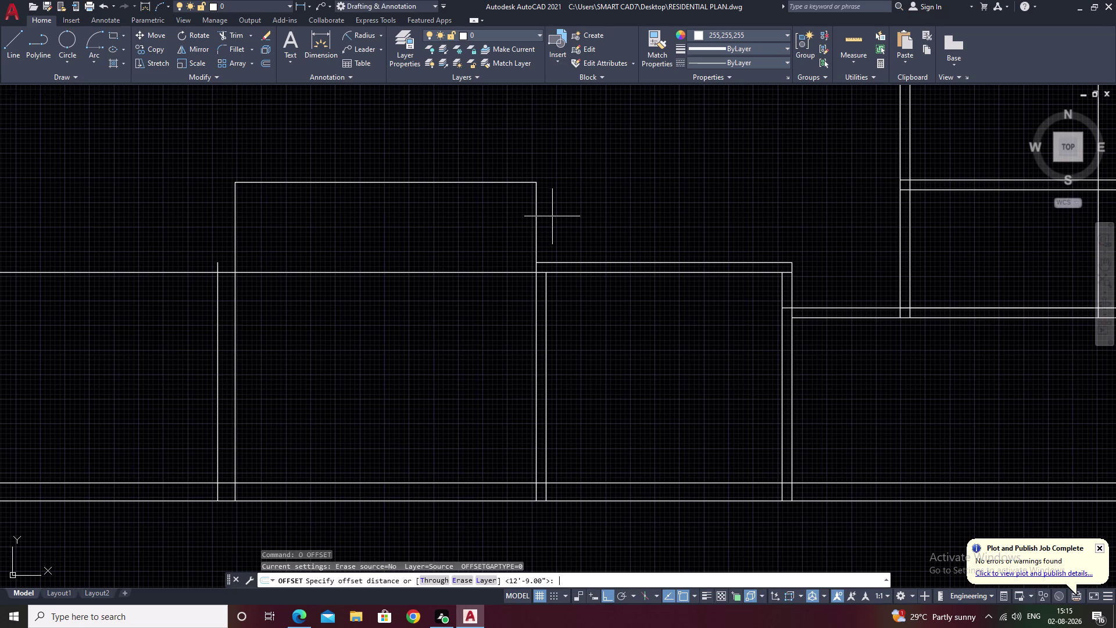
text(5)
key(space)
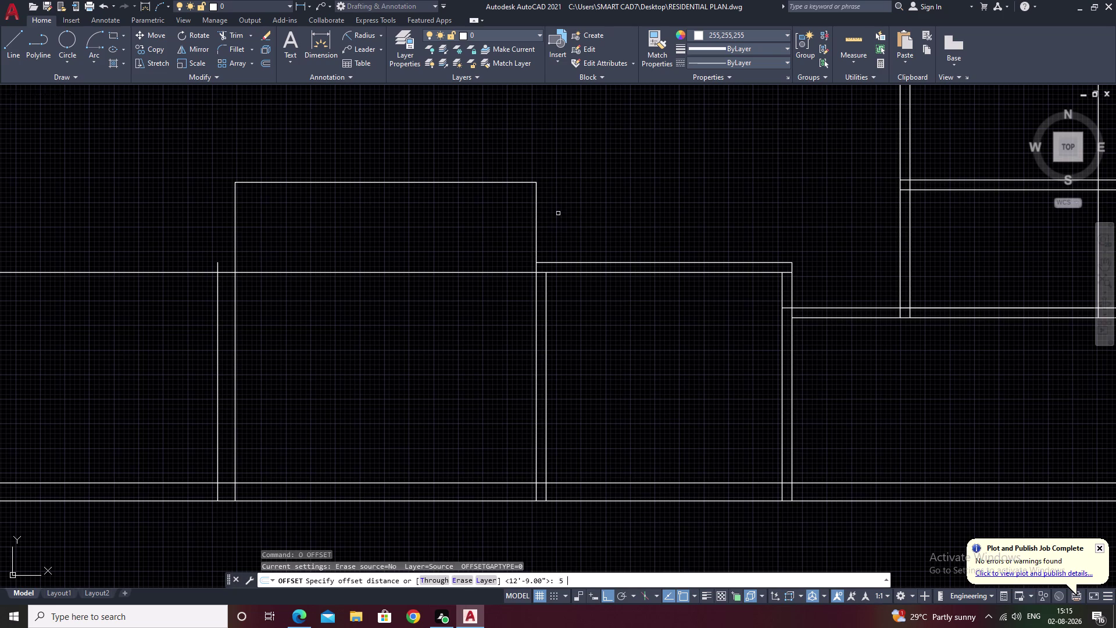
click(536, 212)
click(545, 212)
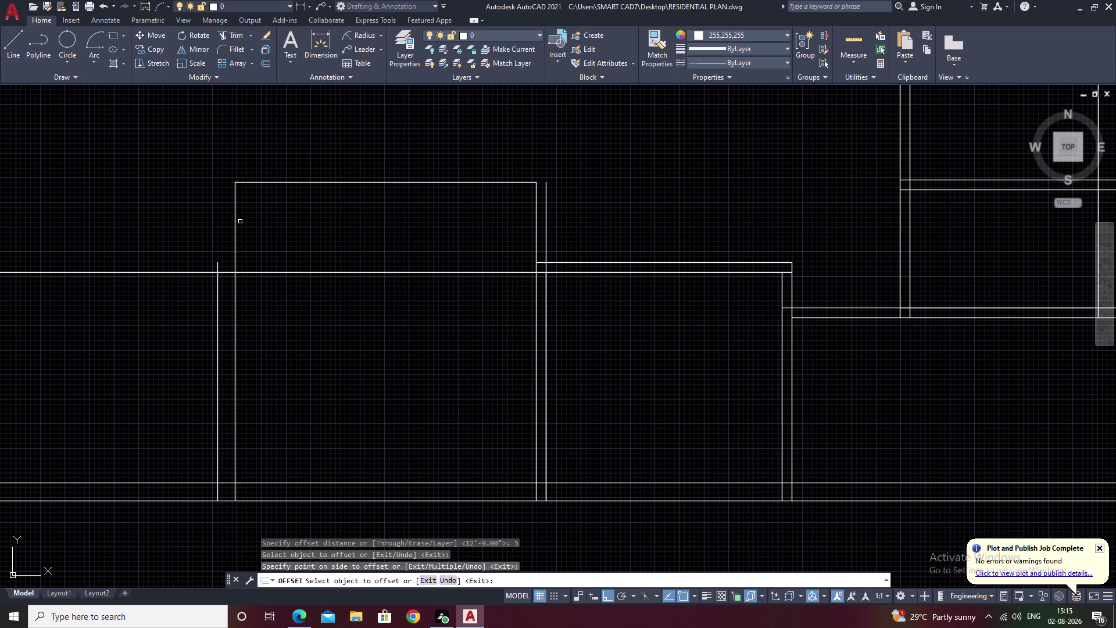
key(Escape)
key(space)
key(9)
key(space)
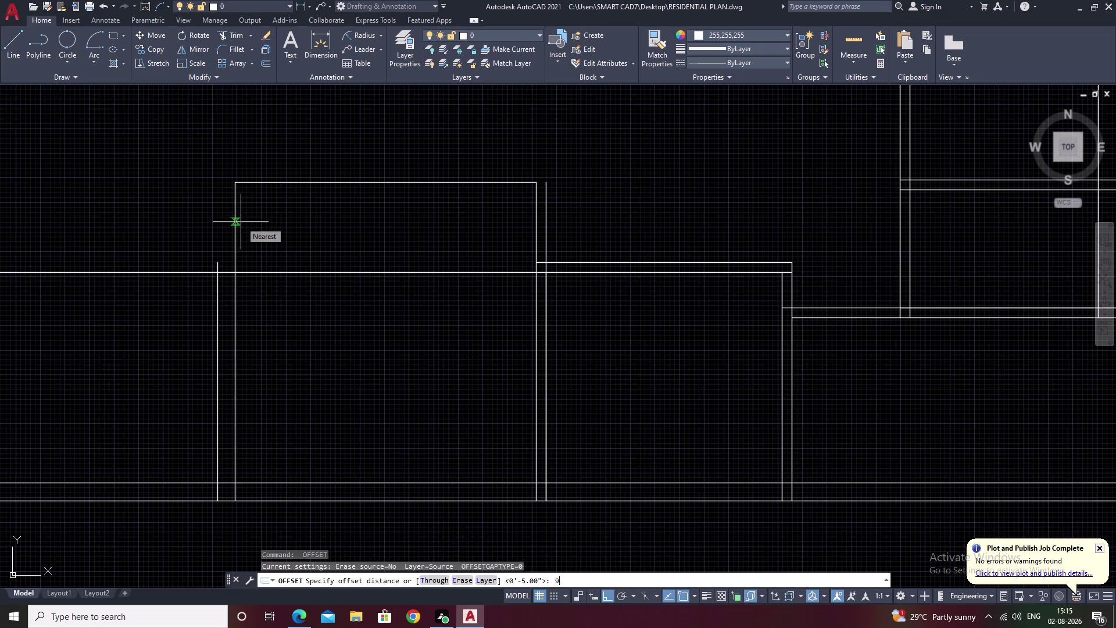
click(235, 211)
click(213, 214)
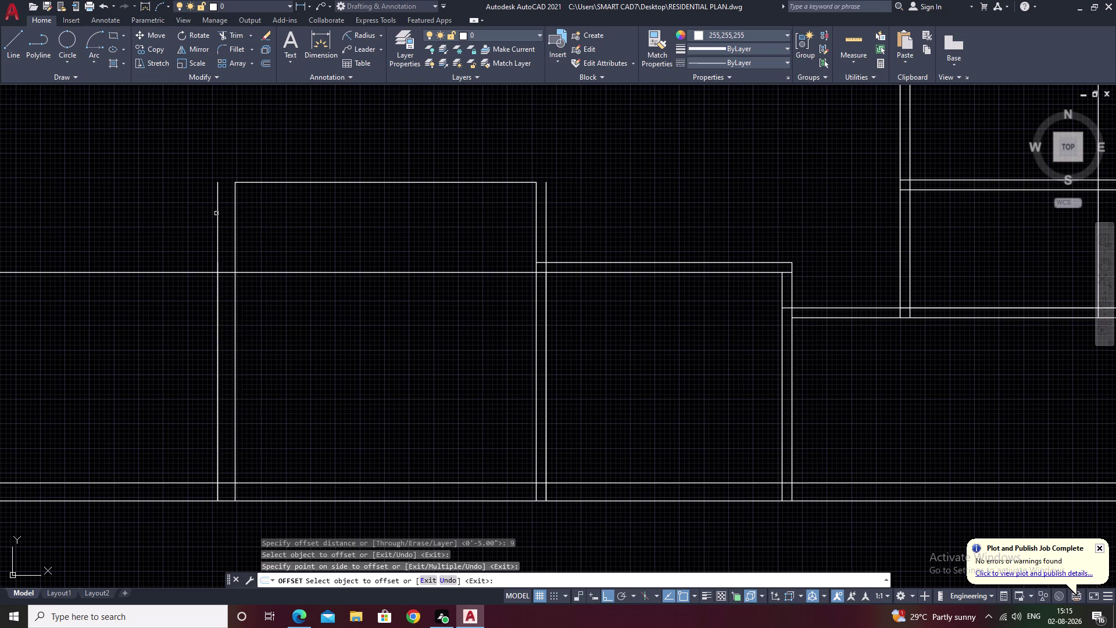
Attempt a 5-inch top offset, undo it, and cancel an accidentally started hatch.
scroll(down, 3)
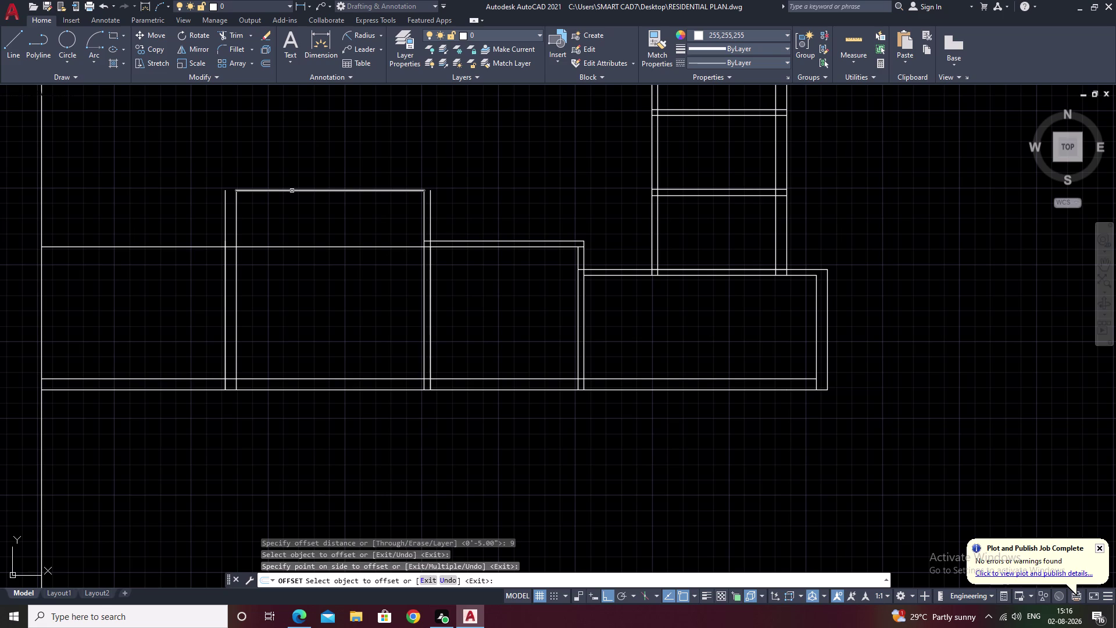
text(`5)
key(space)
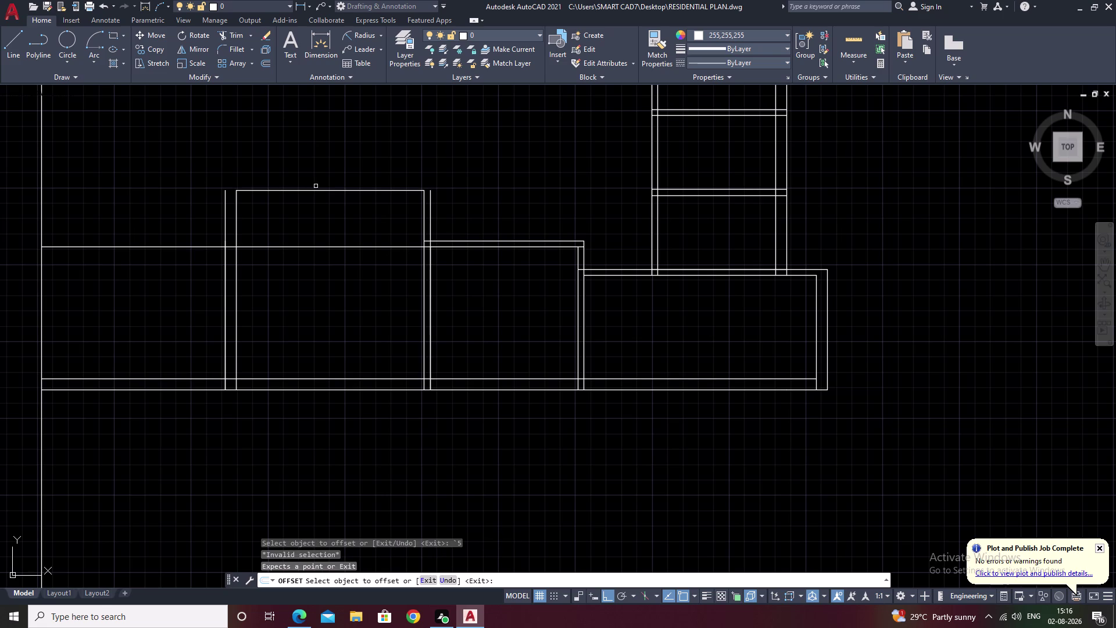
click(316, 188)
click(317, 190)
click(318, 157)
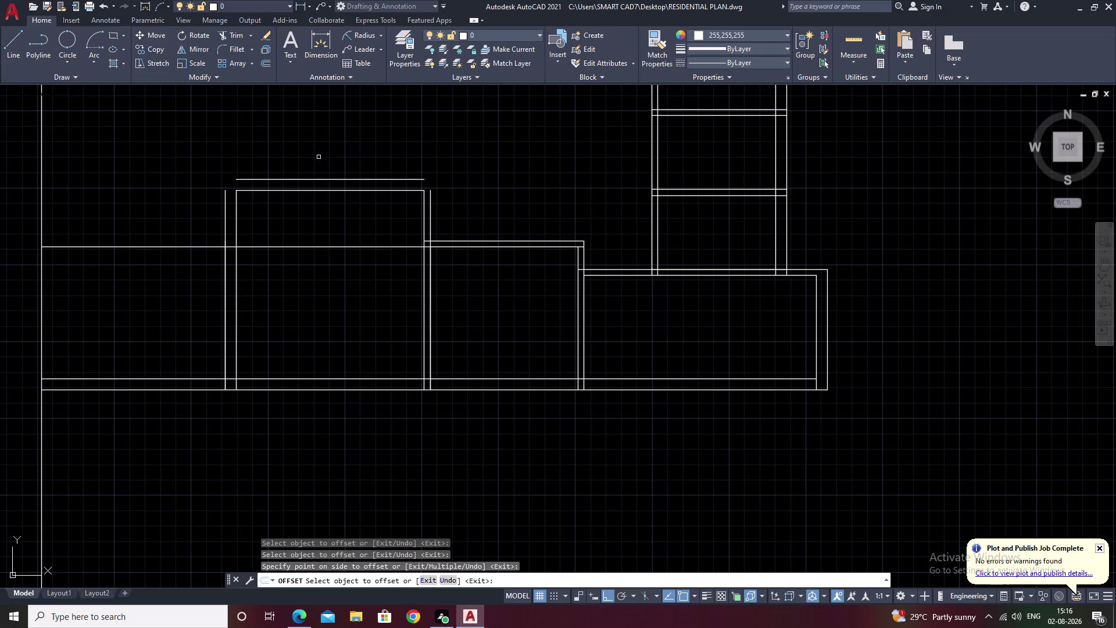
key(ctrl+z)
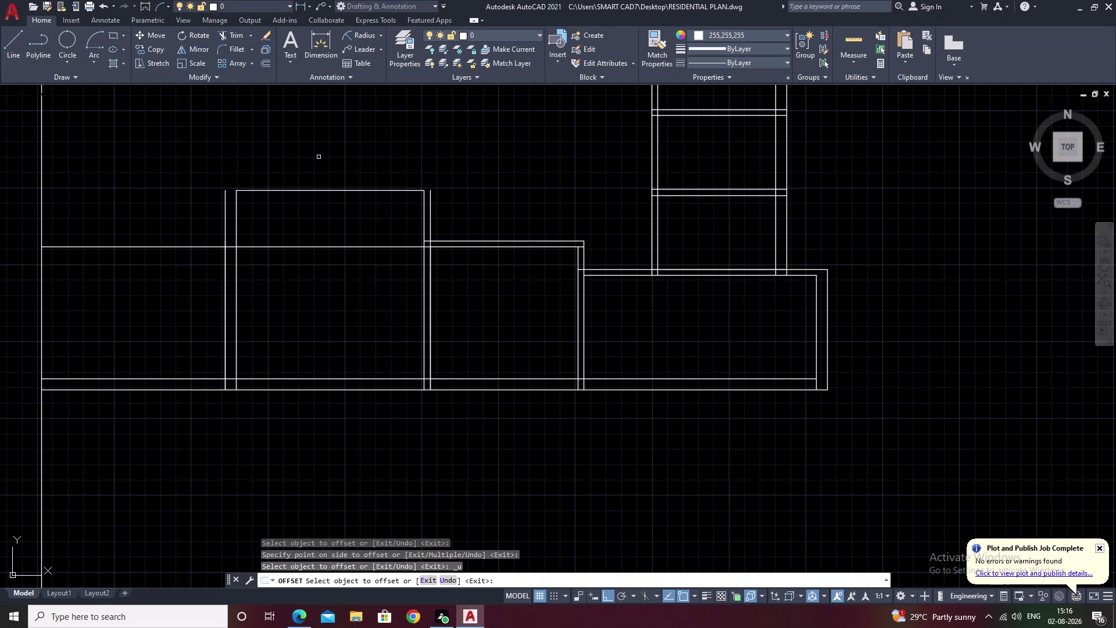
key(space)
text(5)
key(space)
key(Escape)
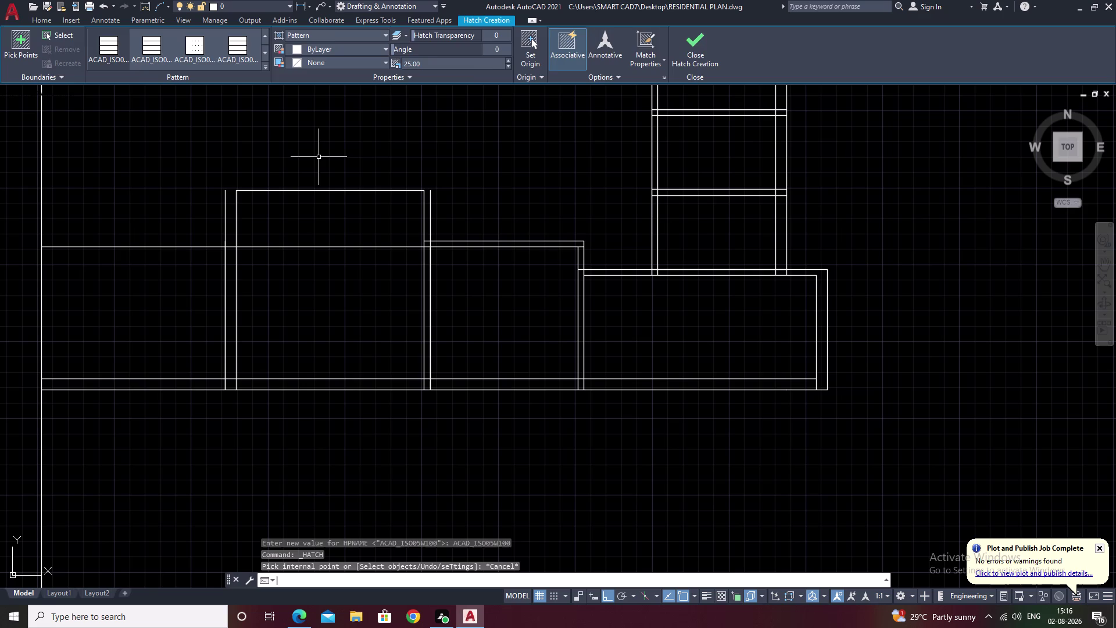
key(space)
key(space)
key(space)
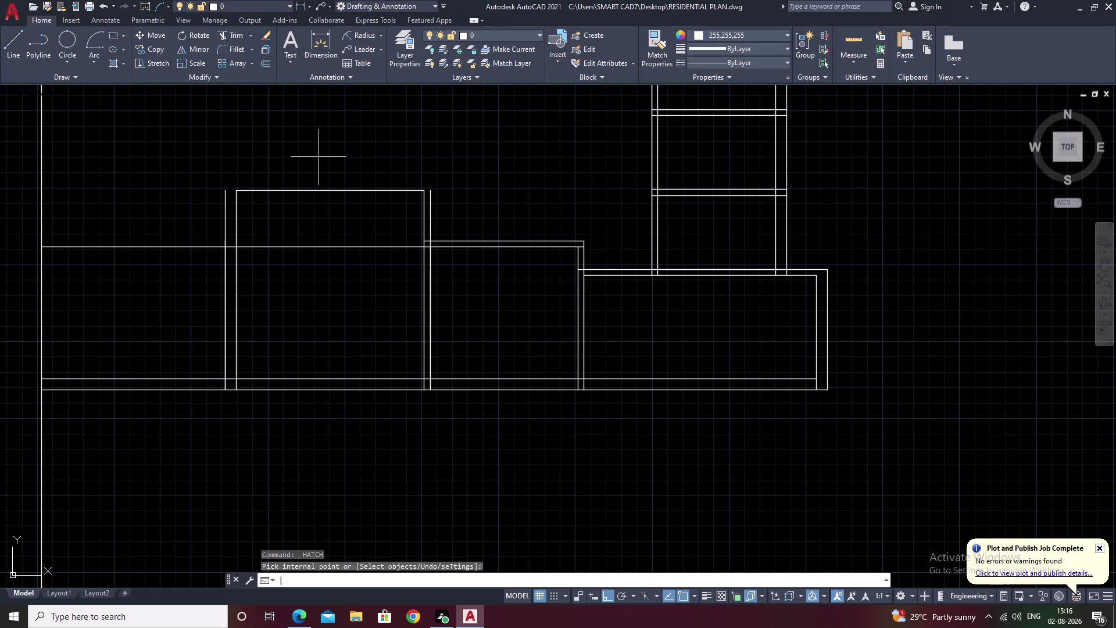
key(Escape)
Offset the room's top line 5 inches upward.
text(o)
key(space)
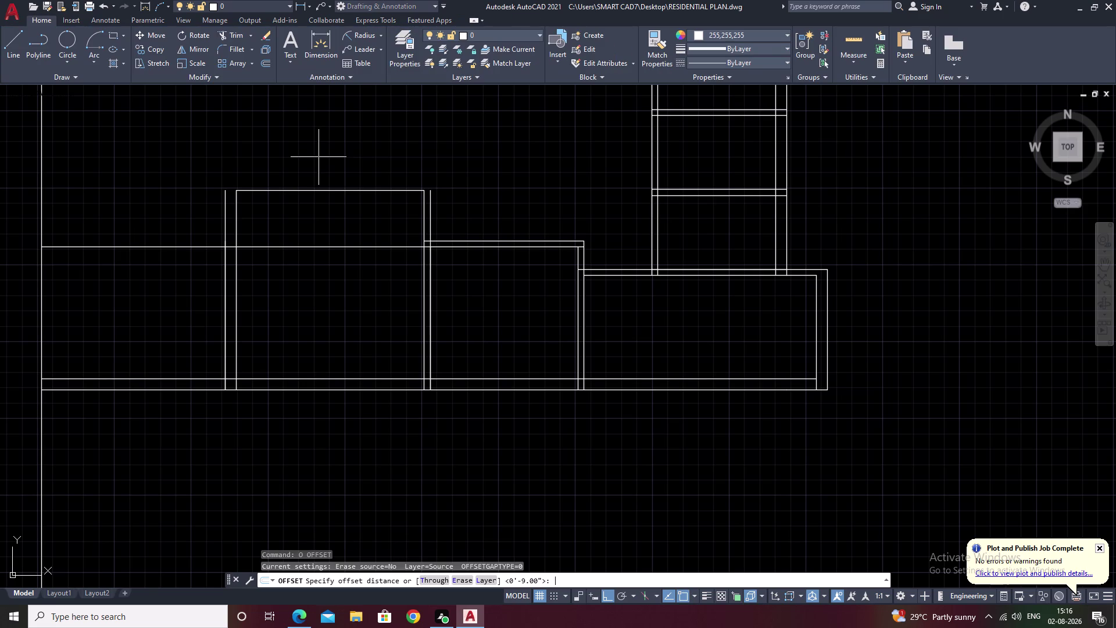
text(5)
key(space)
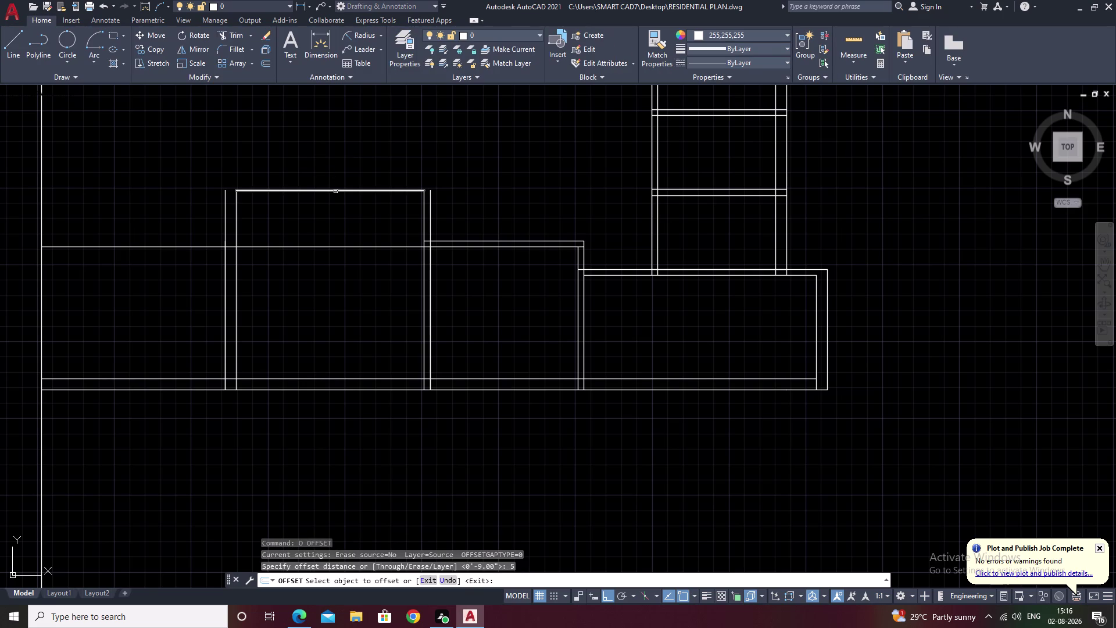
click(336, 191)
click(337, 144)
key(Escape)
middle_drag(300, 242, 383, 272)
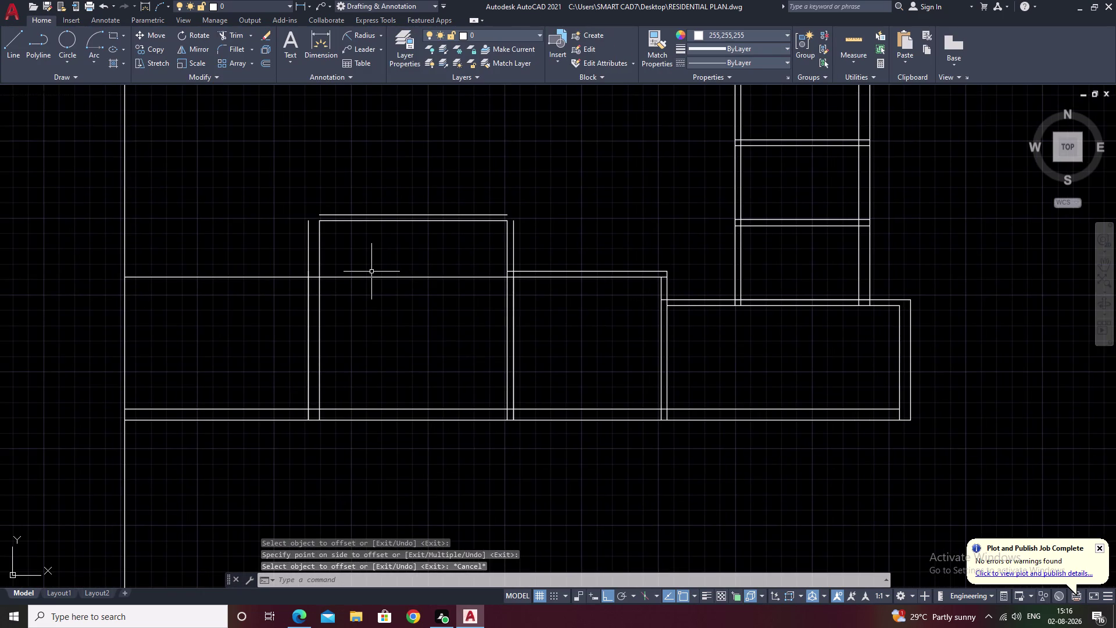
Fillet the outer left and top wall lines into a clean corner.
text(f)
key(space)
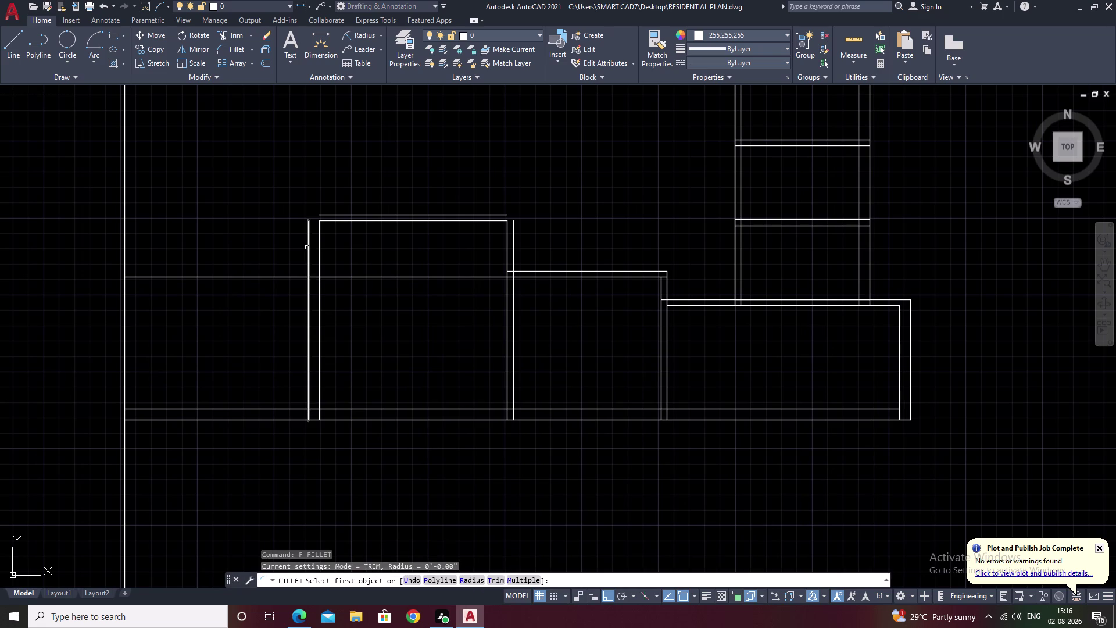
click(307, 247)
click(357, 213)
click(356, 215)
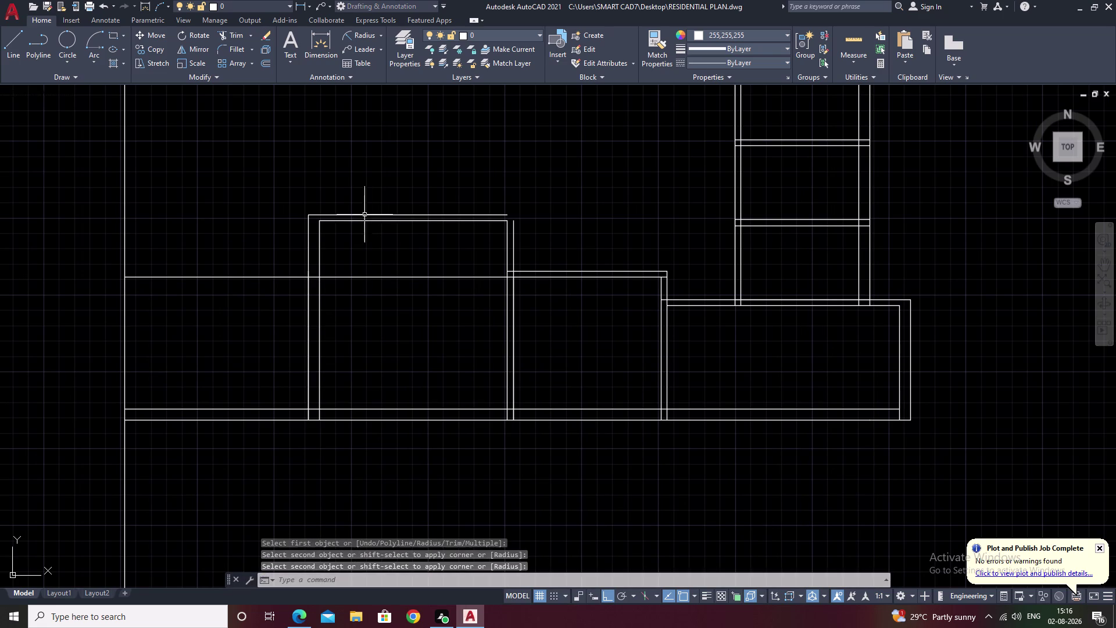
Try filleting and extending the outer top wall line at the right corner, then undo.
key(space)
click(490, 215)
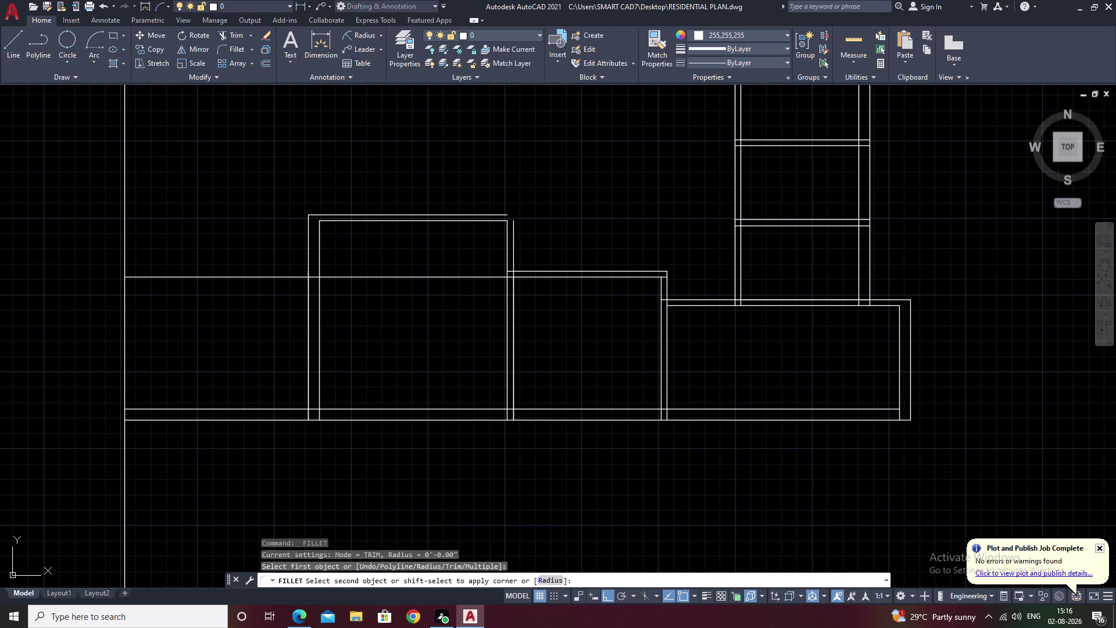
click(500, 214)
key(space)
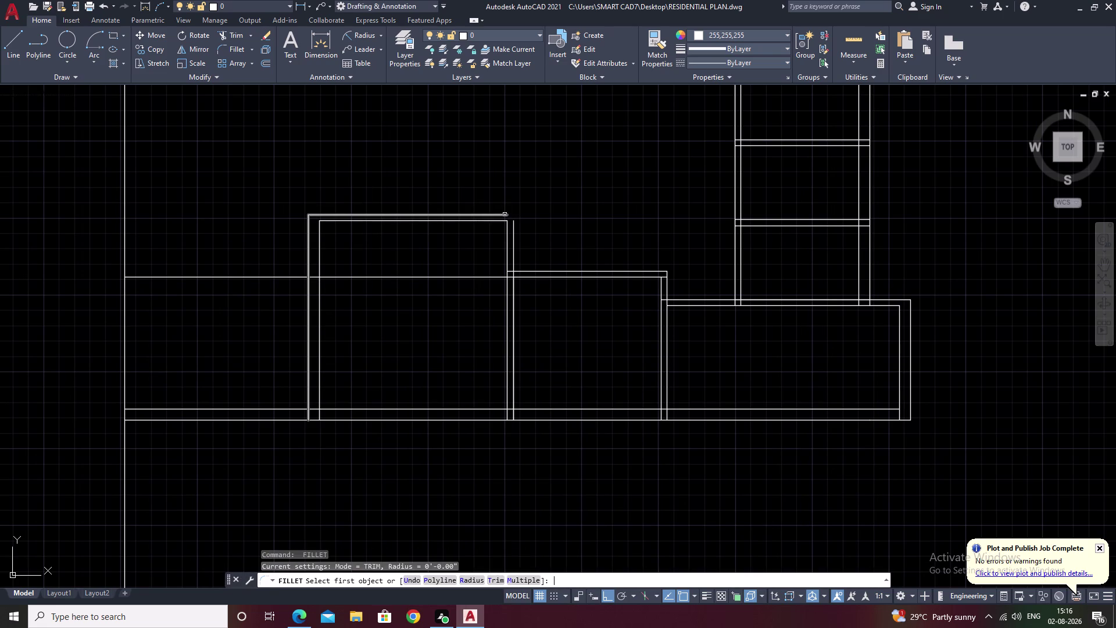
key(space)
key(space)
click(501, 214)
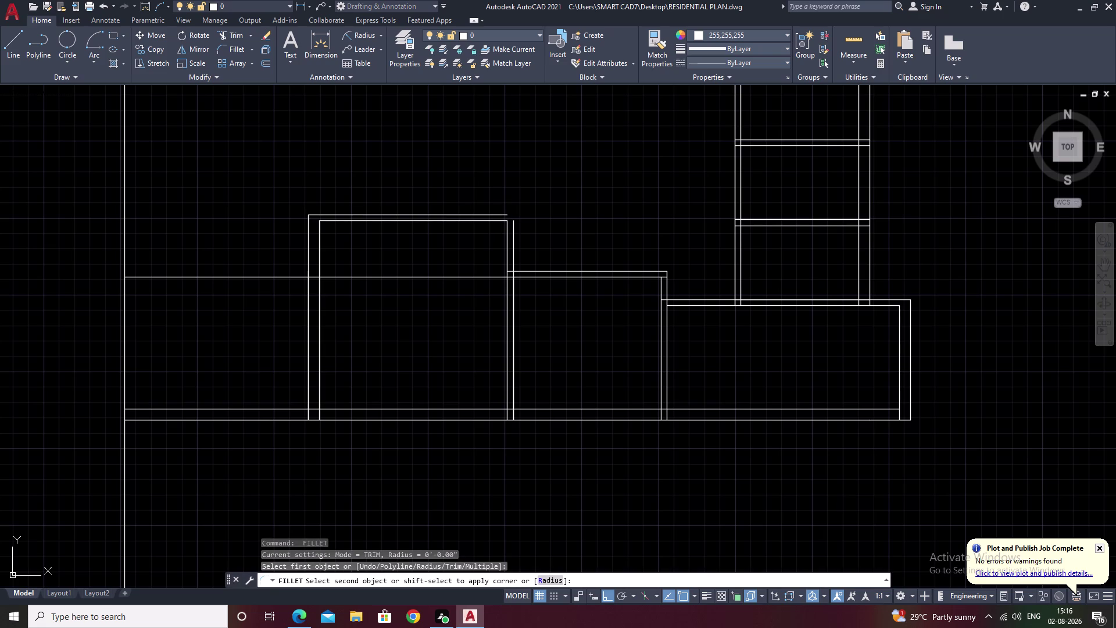
scroll(up, 3)
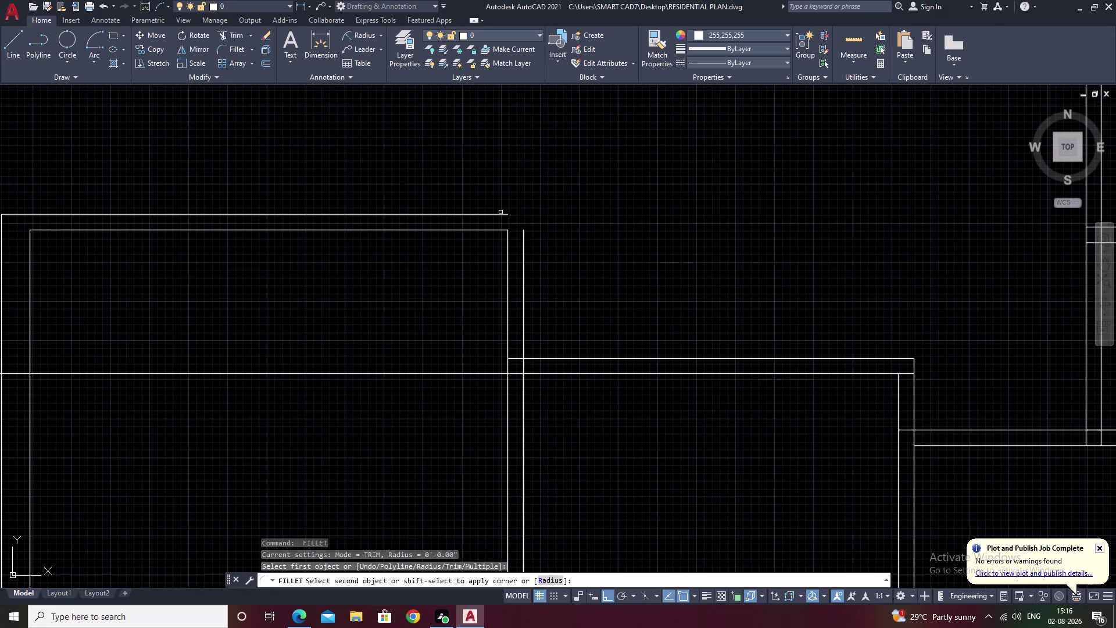
click(500, 215)
key(Escape)
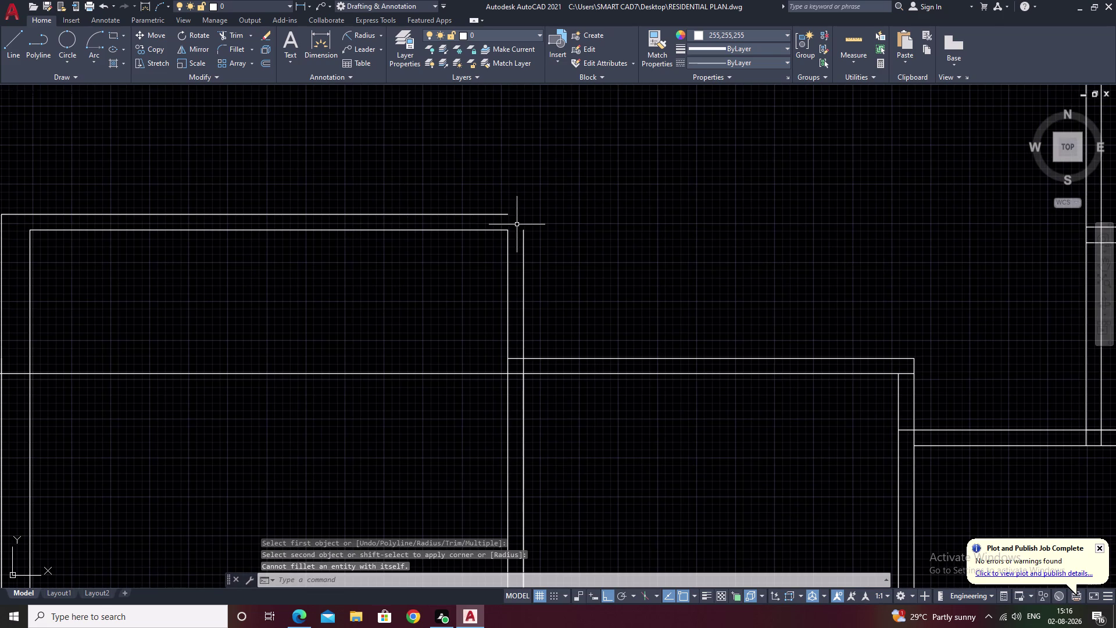
text(ex)
key(space)
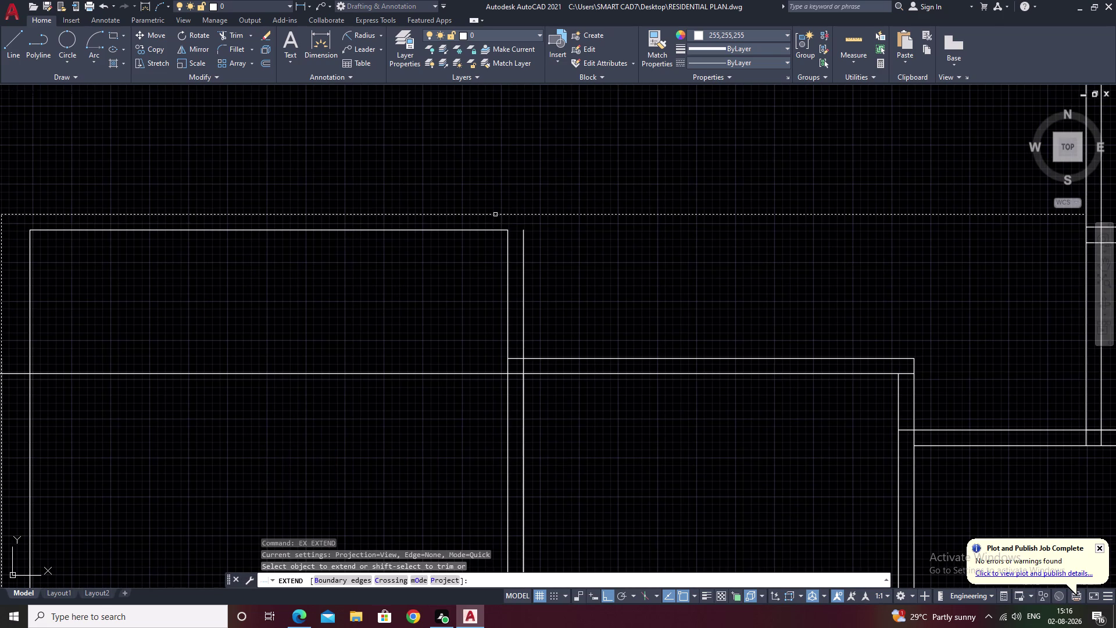
click(495, 215)
key(ctrl+z)
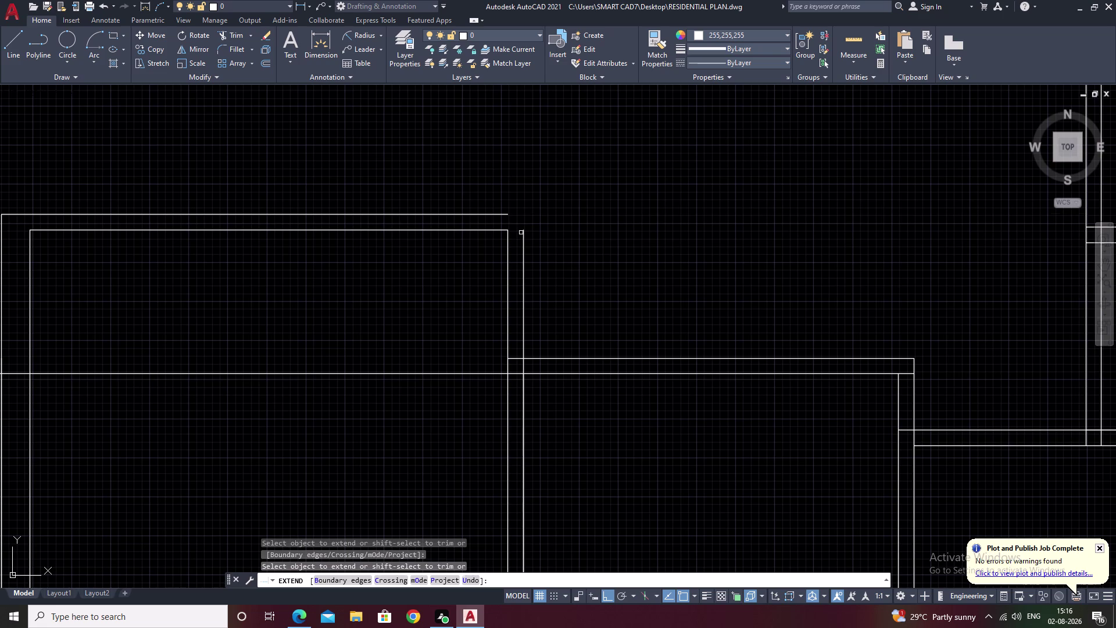
key(Escape)
Fillet the outer top and right wall lines into a square corner.
text(f)
key(space)
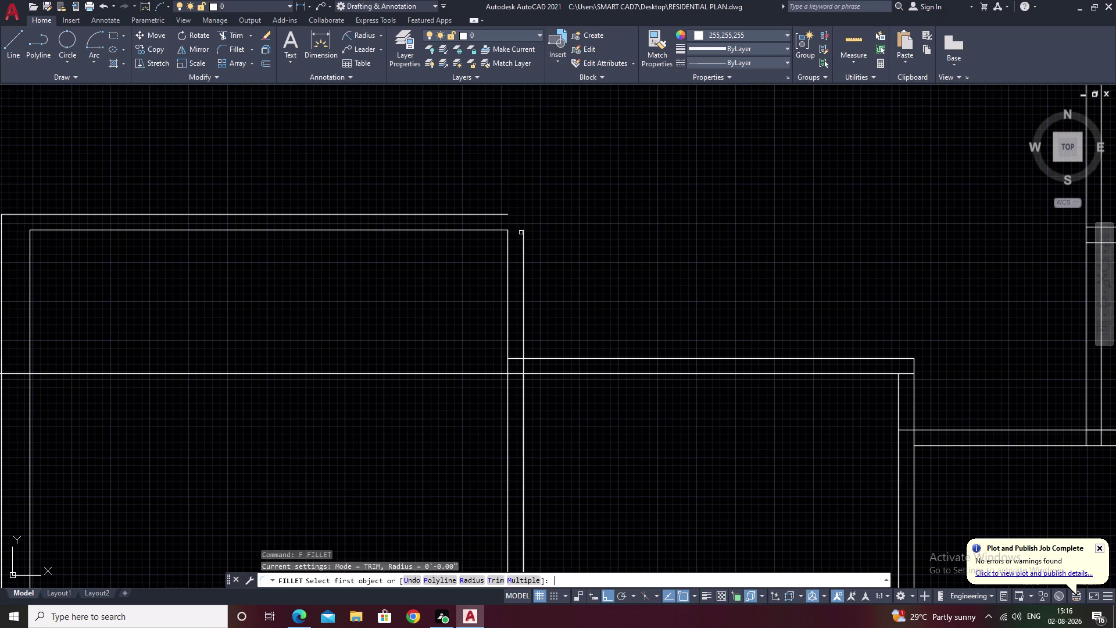
click(490, 214)
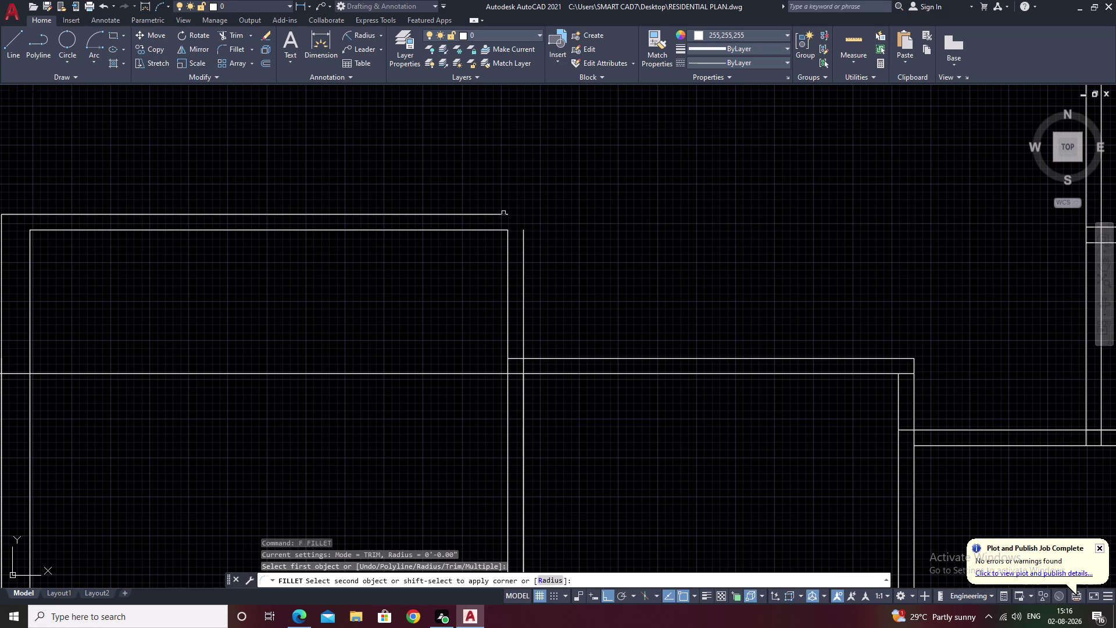
click(524, 242)
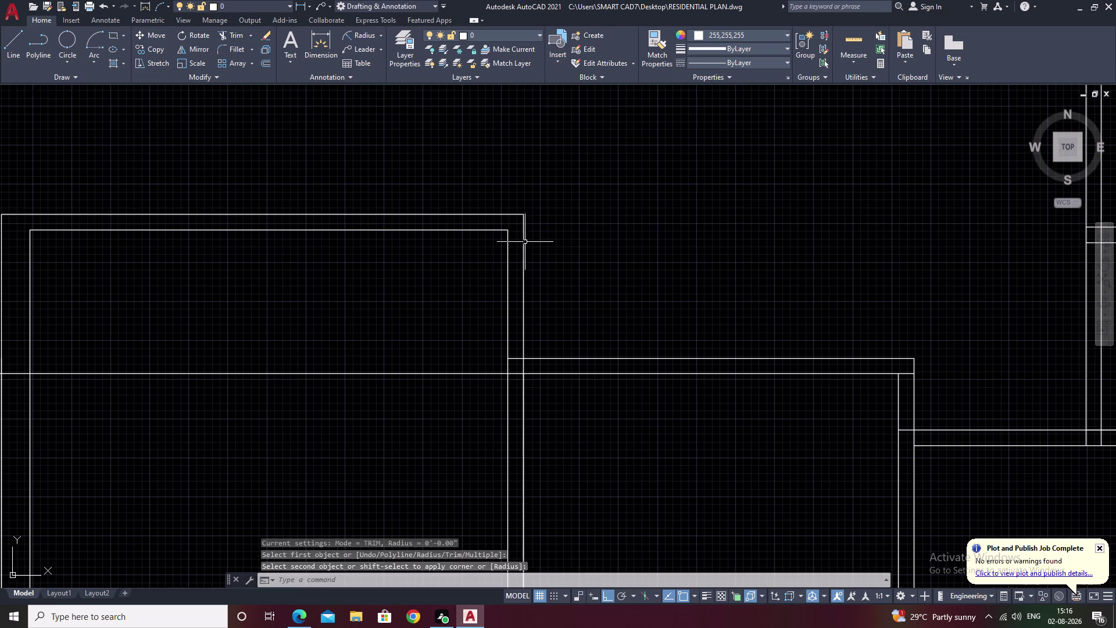
scroll(down, 3)
middle_drag(561, 243, 537, 244)
key(Escape)
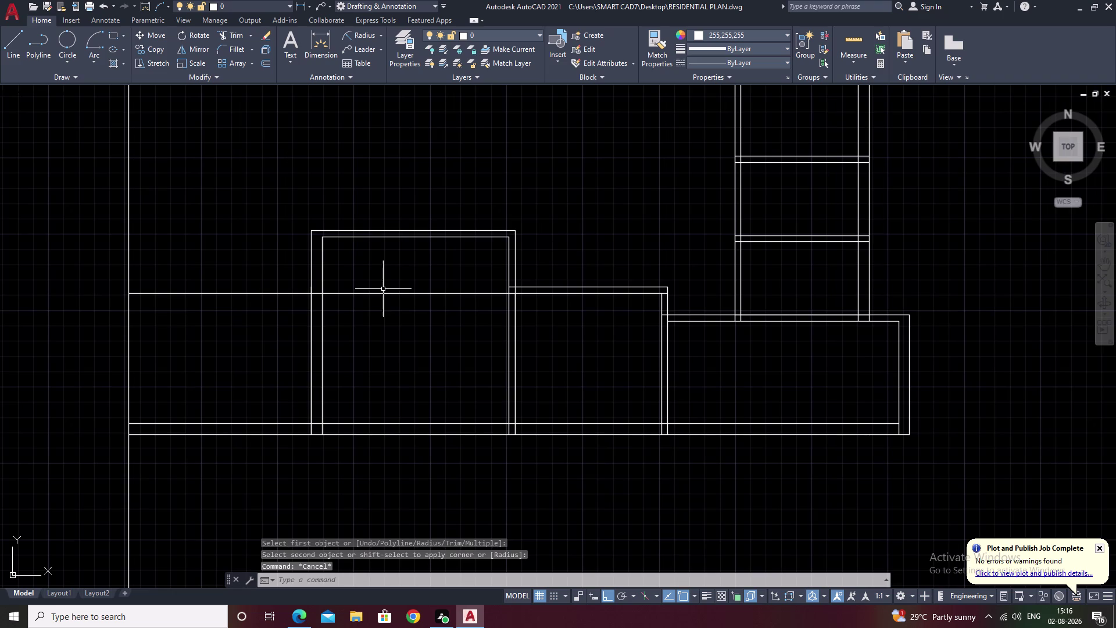
Trim the stray line piece at the wall and erase the leftover line left of the room.
key(t)
key(r)
key(space)
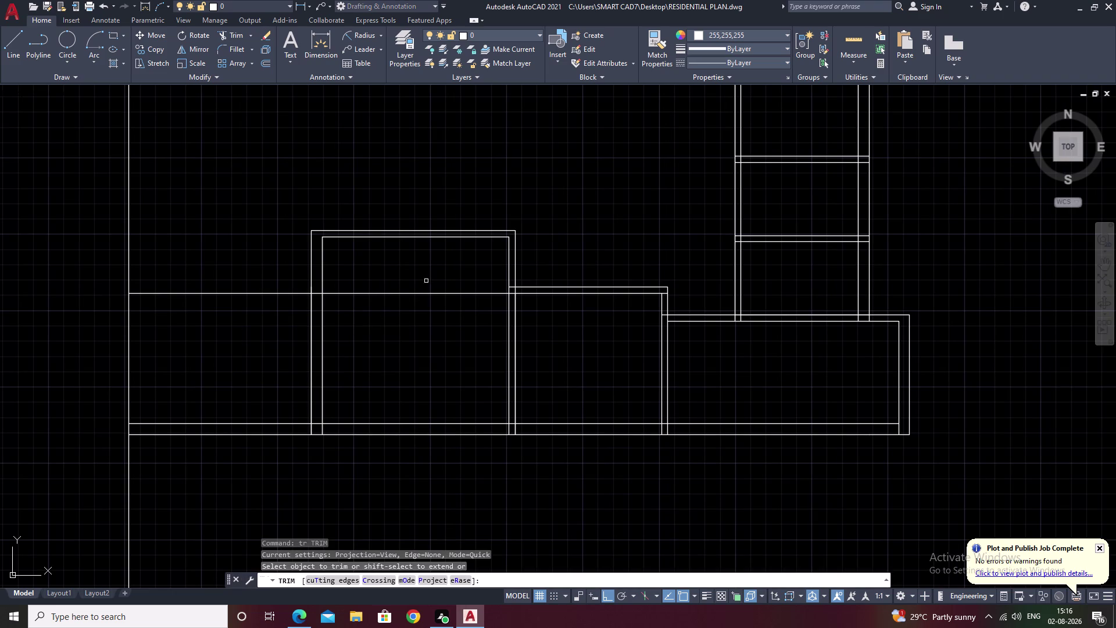
drag(436, 266, 390, 336)
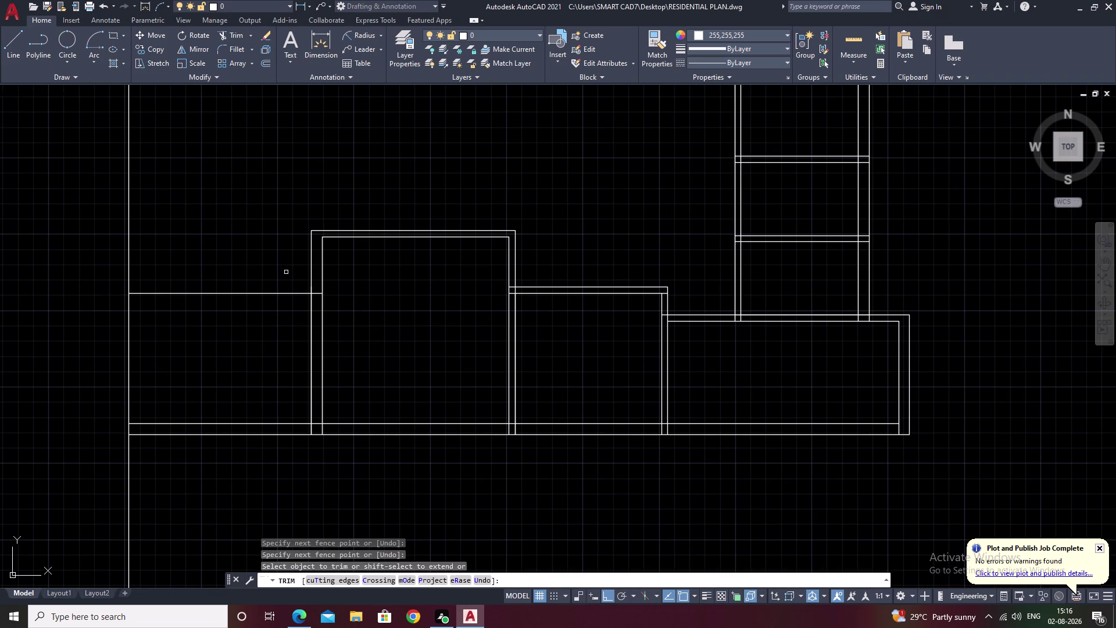
key(Escape)
click(264, 292)
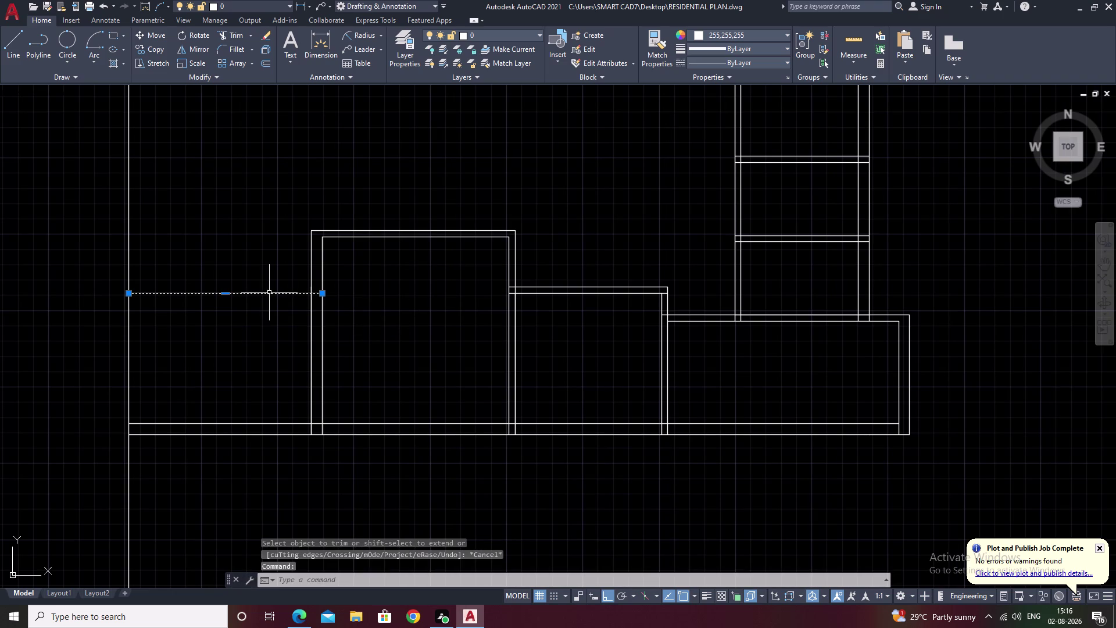
text(e)
key(space)
Trim the long vertical and horizontal construction lines extending below the plan.
middle_drag(384, 297, 320, 384)
middle_drag(438, 272, 398, 338)
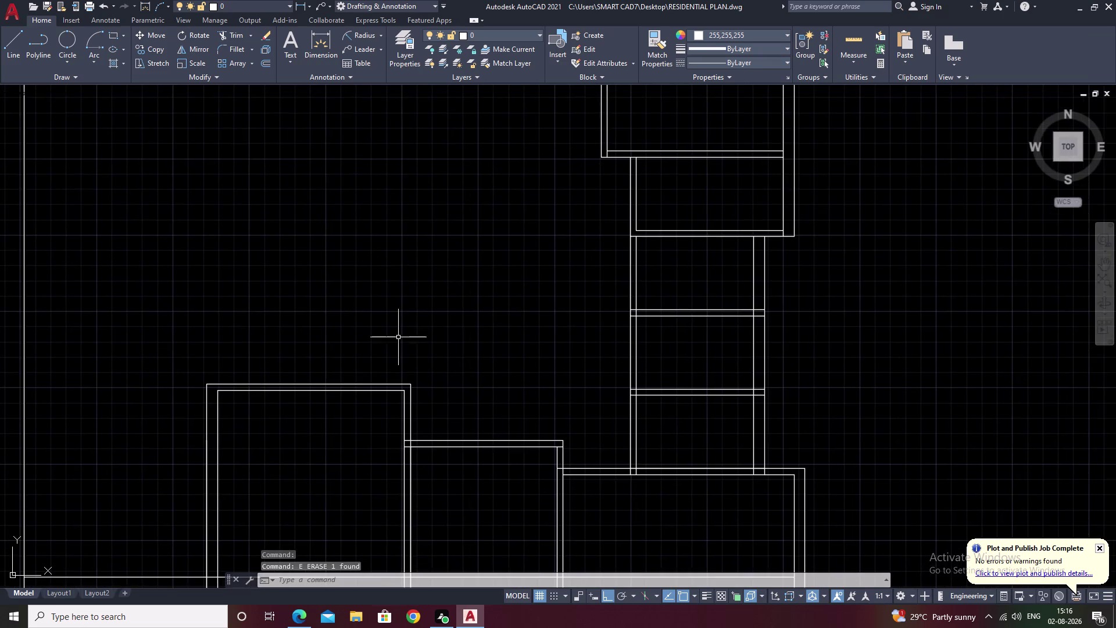
scroll(up, 3)
middle_drag(396, 306, 478, 279)
middle_drag(367, 287, 370, 285)
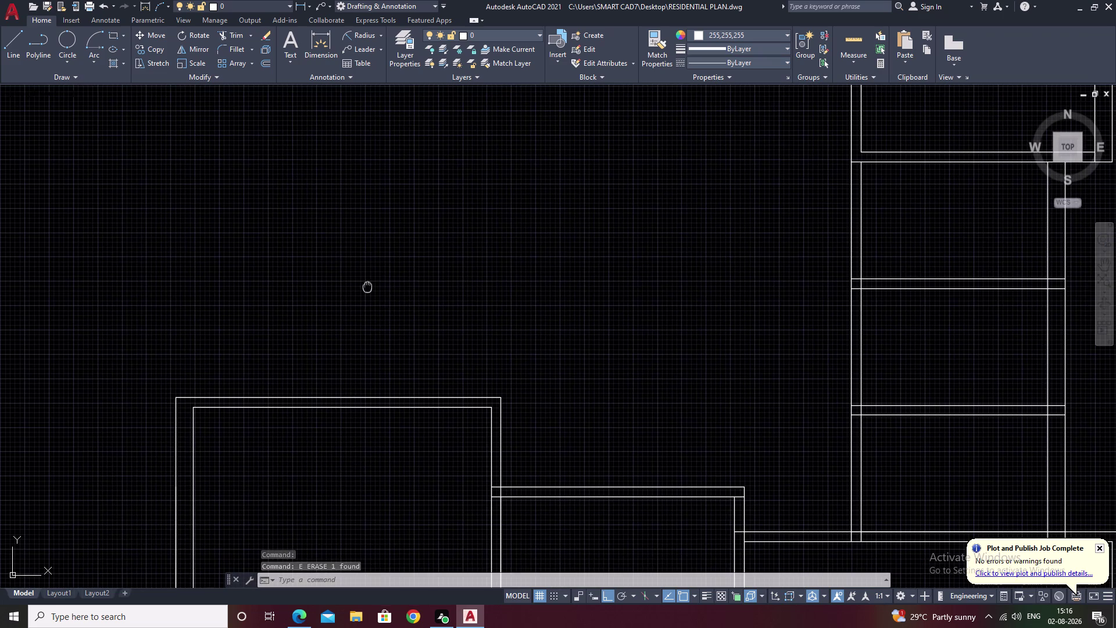
middle_drag(369, 286, 561, 277)
scroll(down, 3)
scroll(down, 3)
middle_click(509, 285)
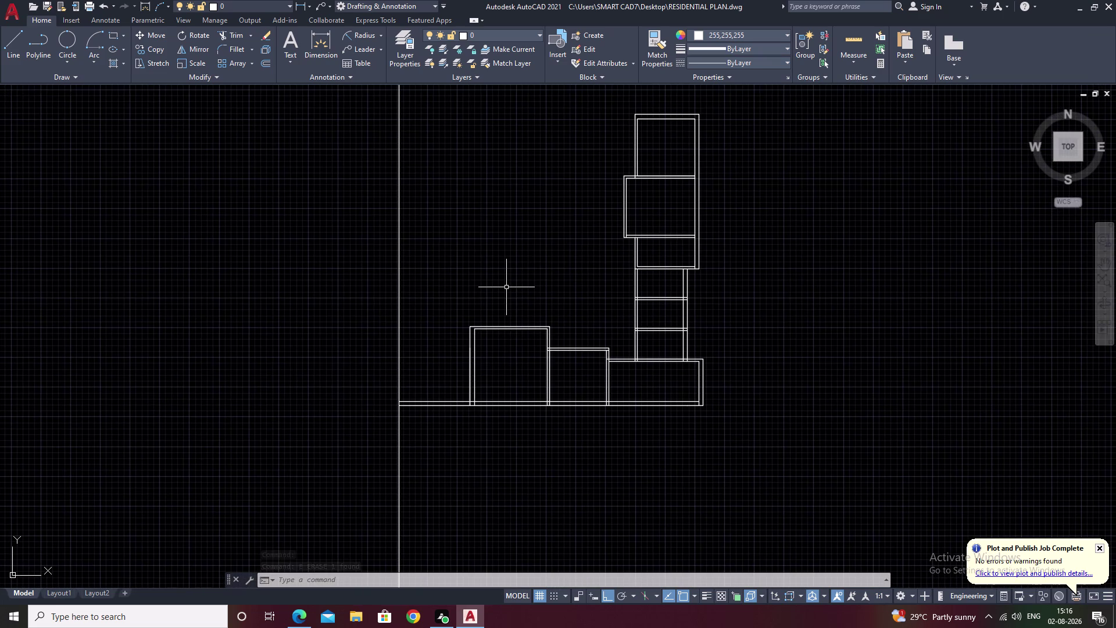
key(Escape)
text(tr)
key(space)
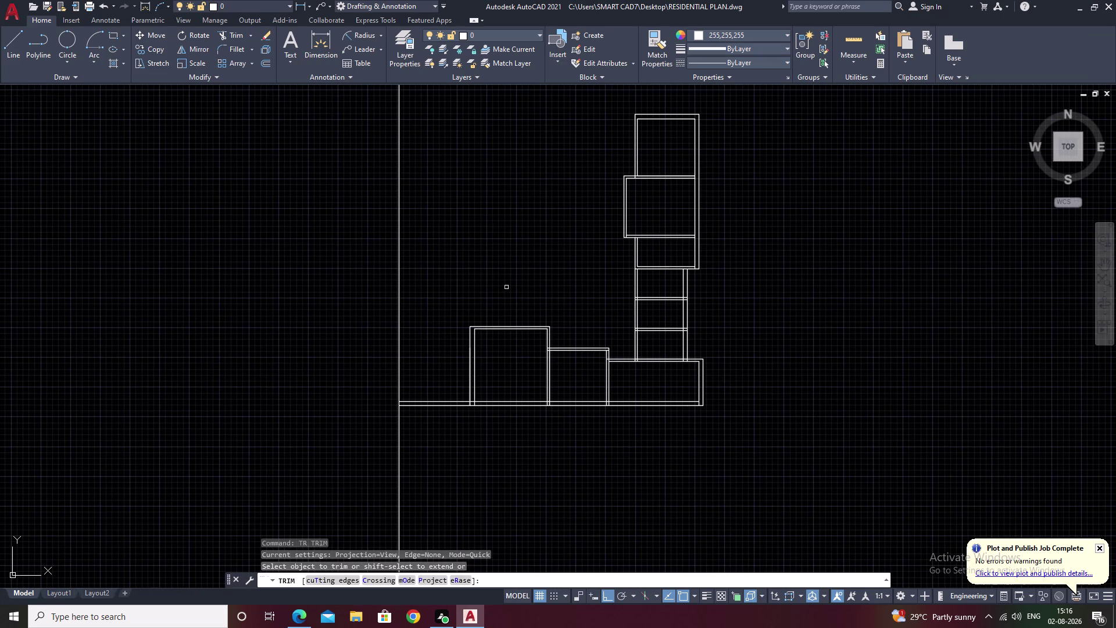
drag(463, 233, 315, 352)
scroll(down, 3)
drag(403, 344, 399, 436)
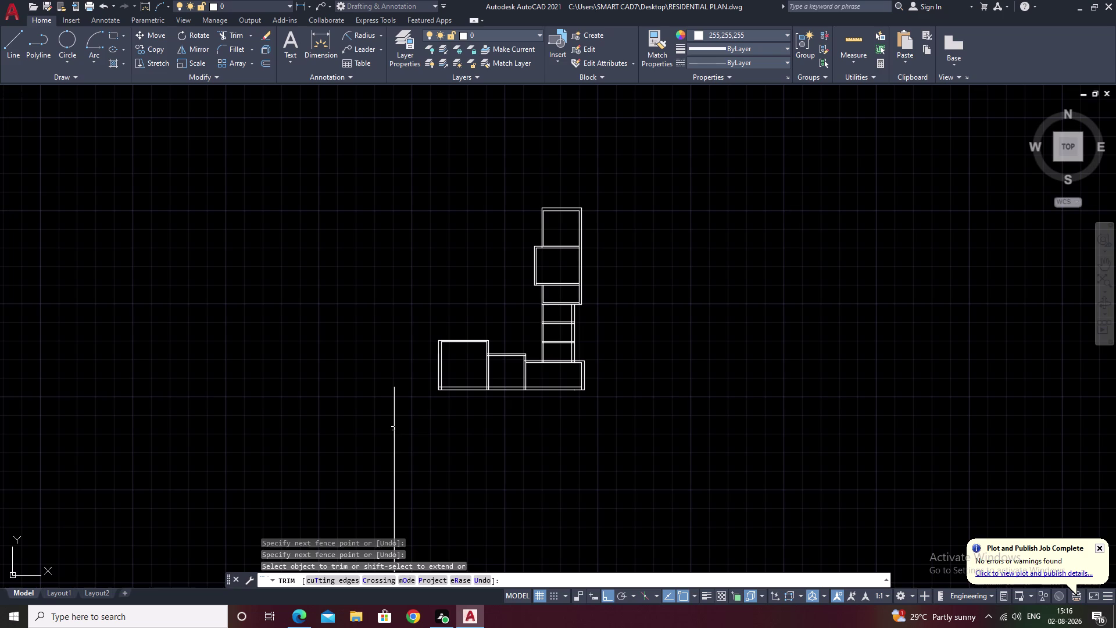
drag(411, 420, 338, 432)
key(Escape)
Pan around the cleaned plan and bring the bottom-left room into view.
scroll(up, 3)
middle_drag(397, 302, 464, 273)
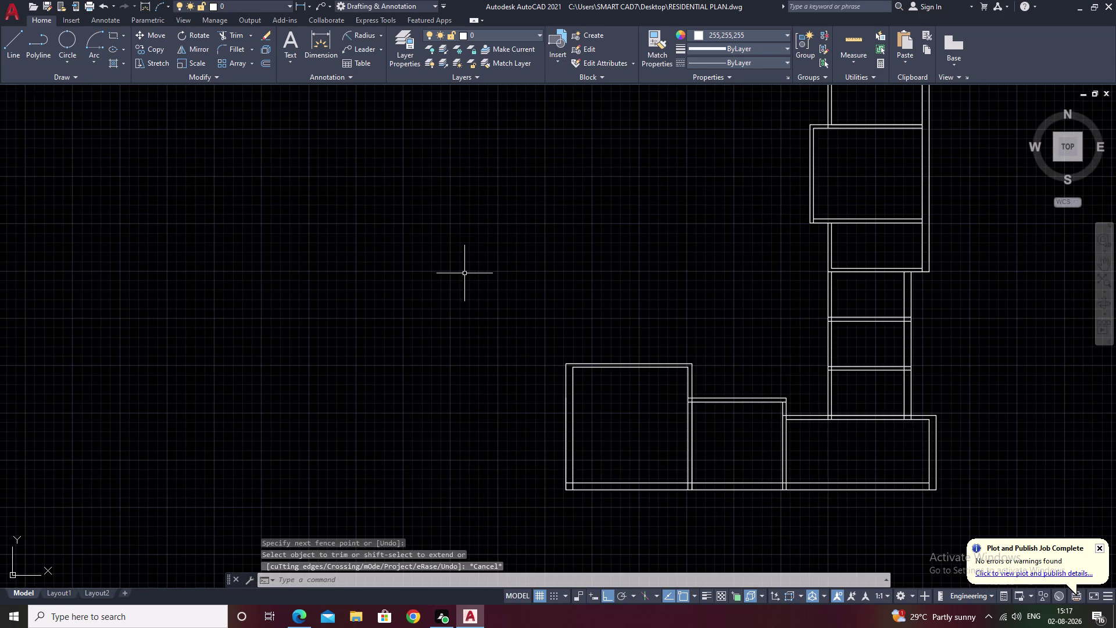
scroll(down, 3)
middle_drag(503, 265, 421, 346)
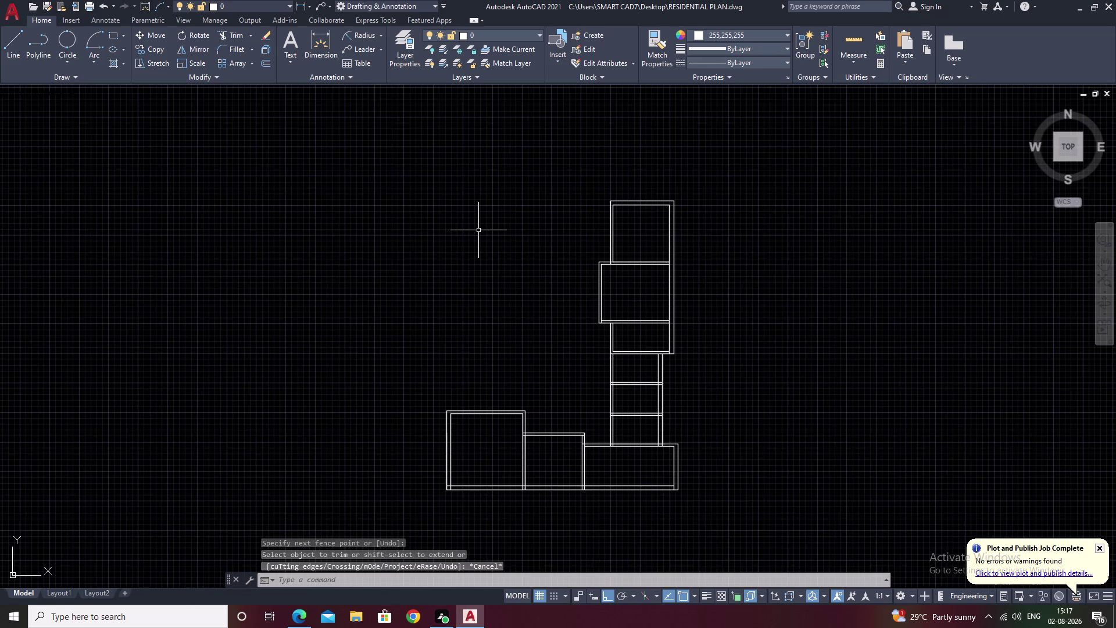
middle_drag(478, 231, 443, 251)
scroll(up, 3)
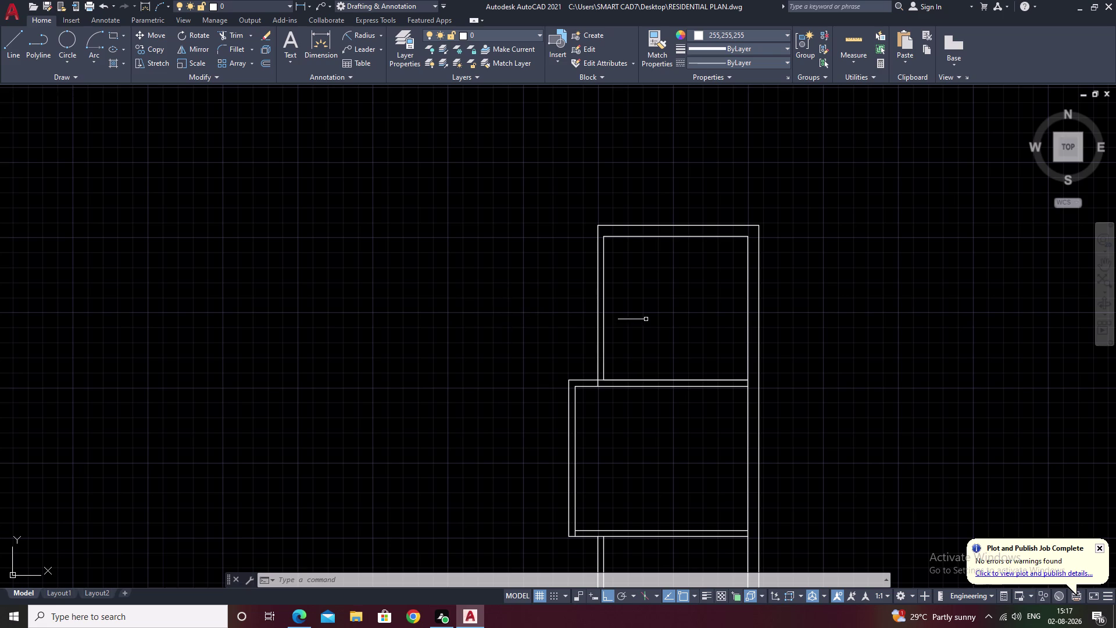
middle_drag(623, 314, 659, 248)
middle_drag(654, 255, 857, 0)
middle_drag(847, 59, 978, 0)
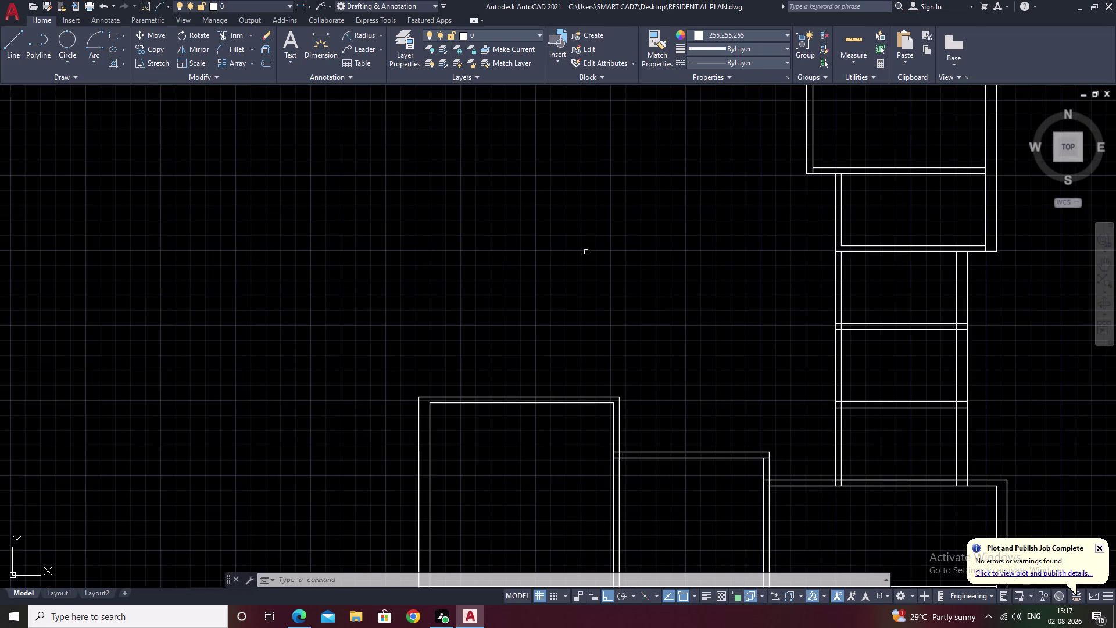
middle_drag(413, 468, 517, 324)
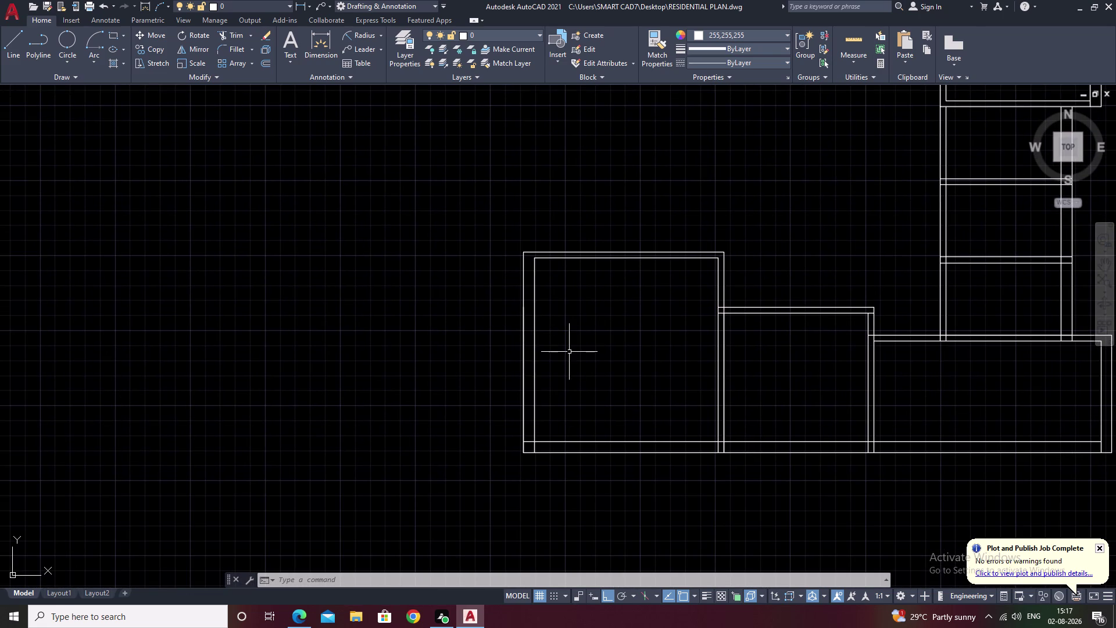
Draw vertical XL construction lines through the left wall's outer corner and inner face.
text(x)
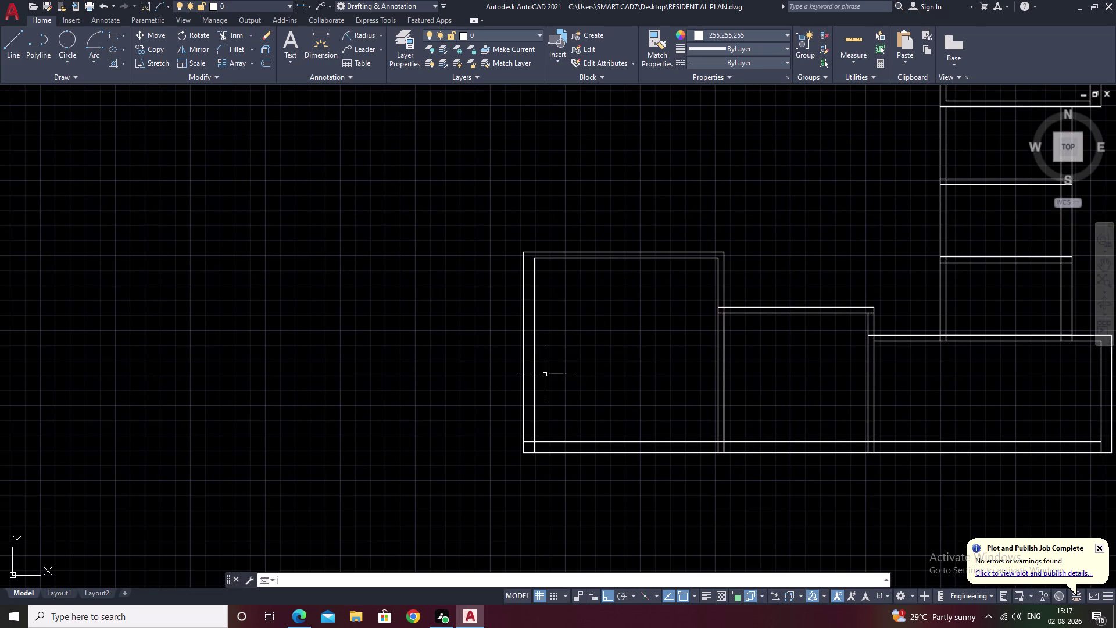
text(l)
key(space)
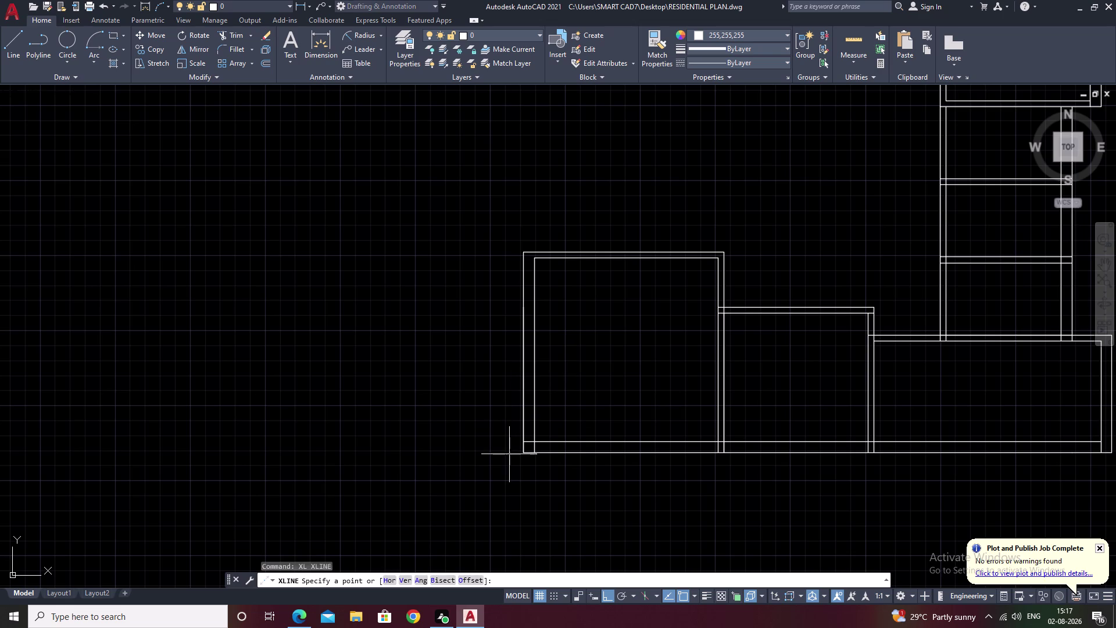
text(v)
key(space)
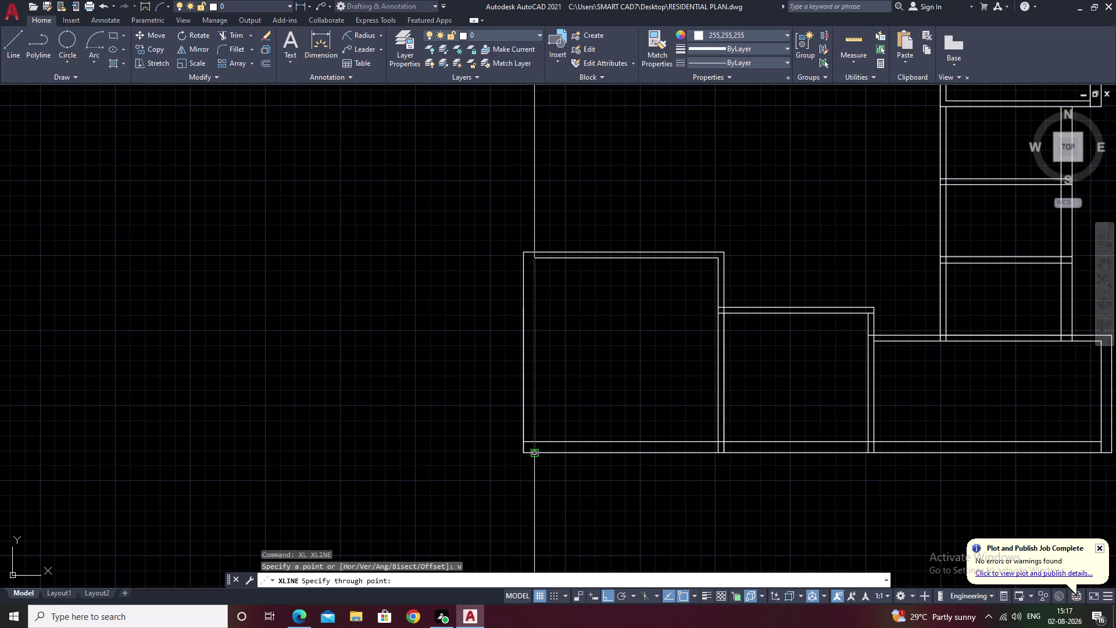
click(525, 451)
click(538, 452)
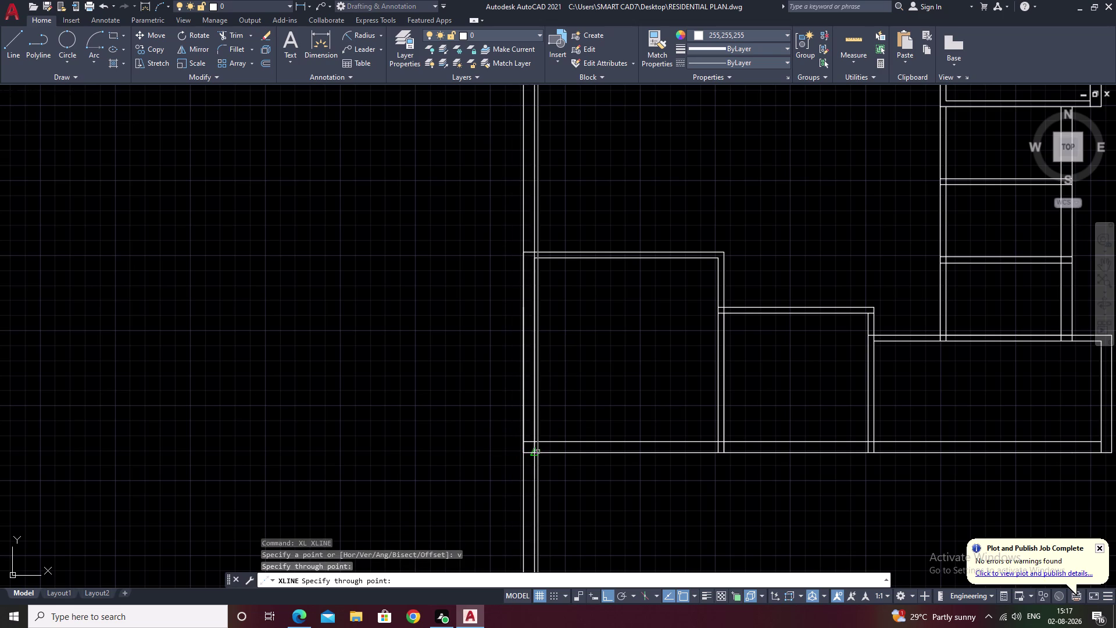
scroll(down, 3)
middle_drag(580, 328, 498, 479)
key(Escape)
middle_drag(554, 360, 436, 450)
scroll(up, 3)
middle_drag(429, 406, 556, 238)
middle_drag(525, 305, 540, 276)
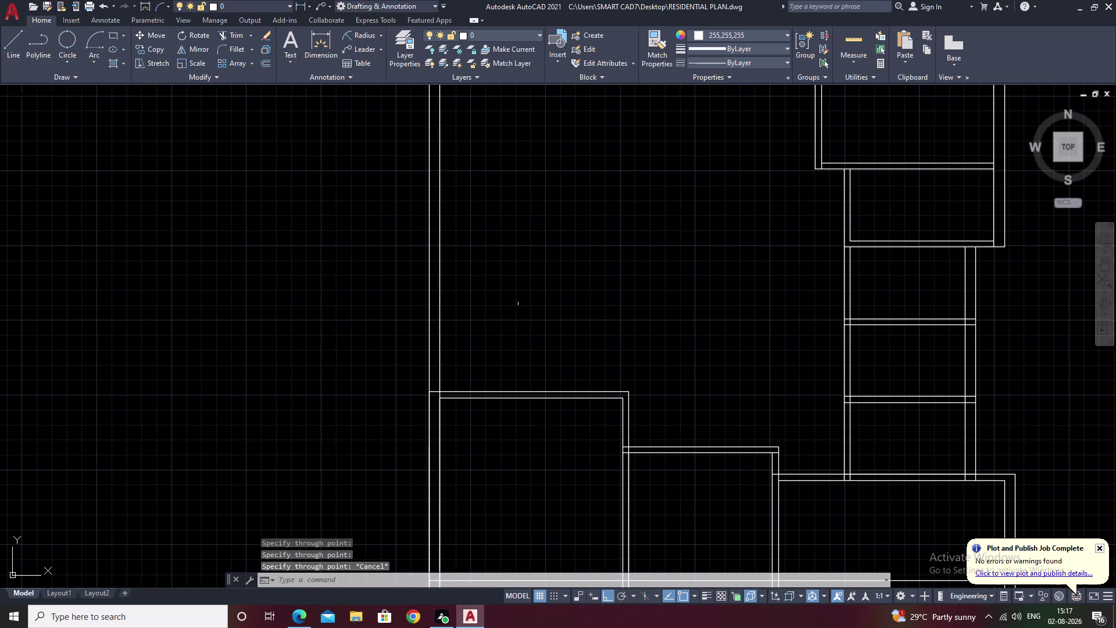
middle_drag(458, 377, 493, 318)
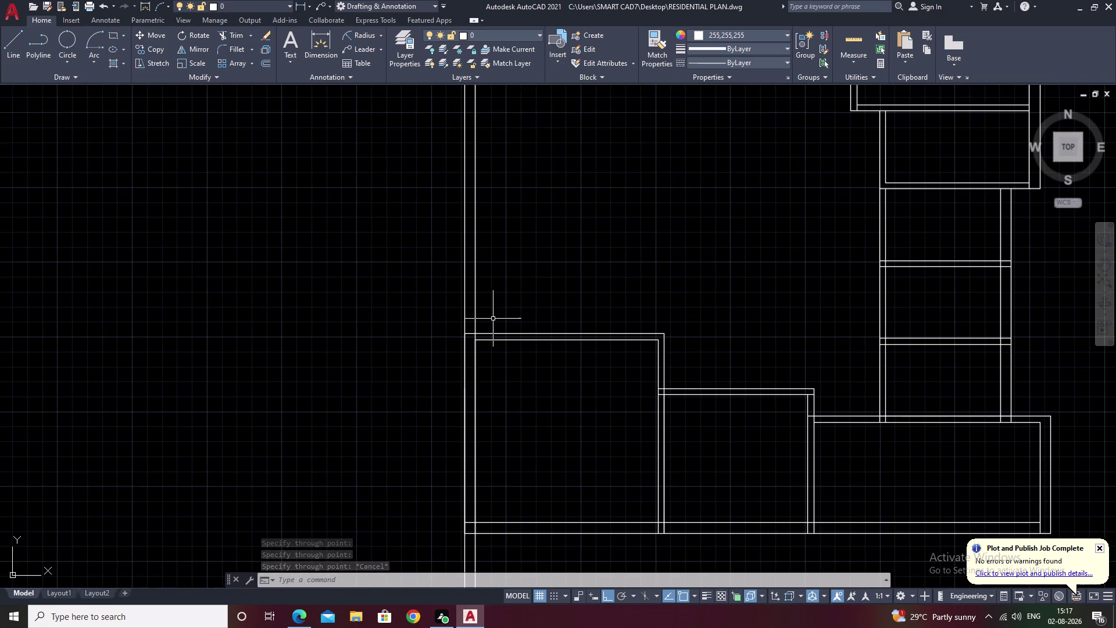
Break both new construction lines at the wall top with BREAKATPOINT.
text(br)
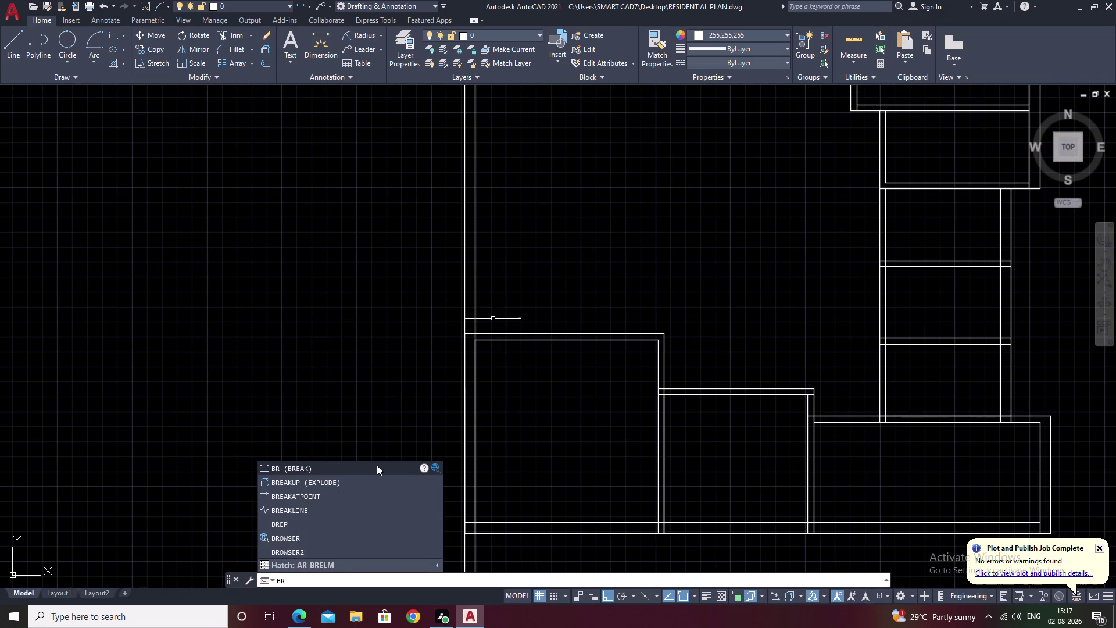
click(358, 499)
scroll(up, 3)
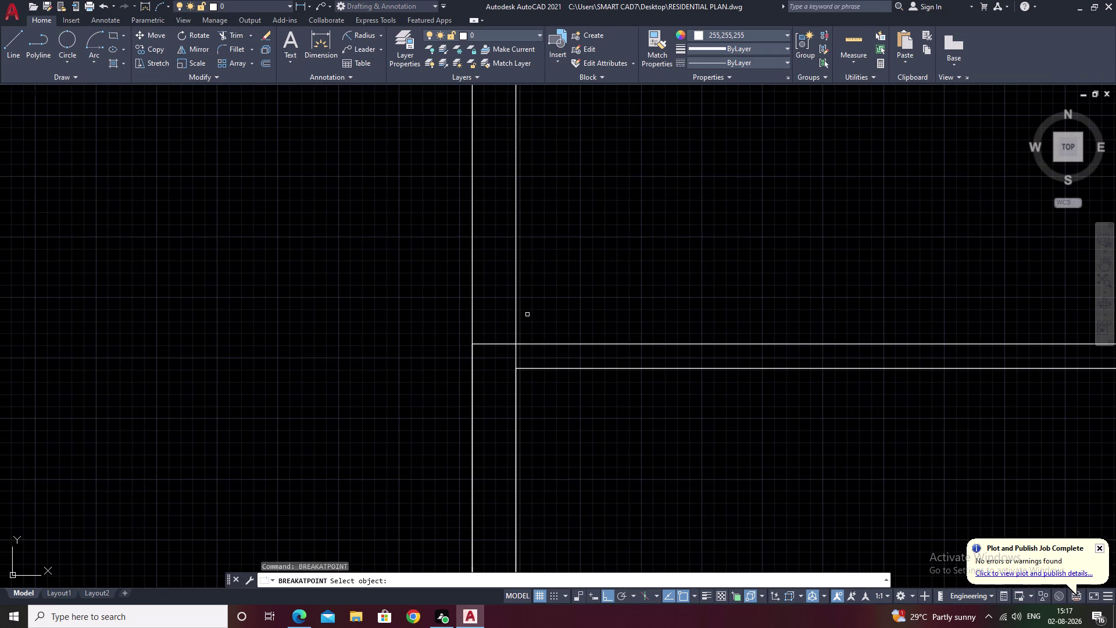
double_click(516, 323)
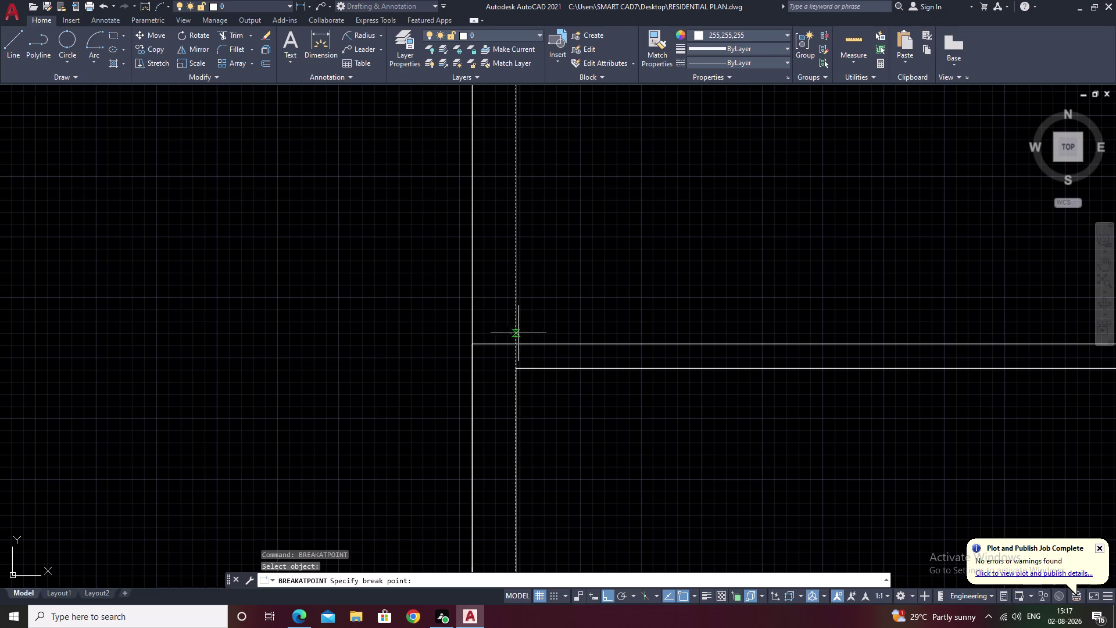
scroll(up, 3)
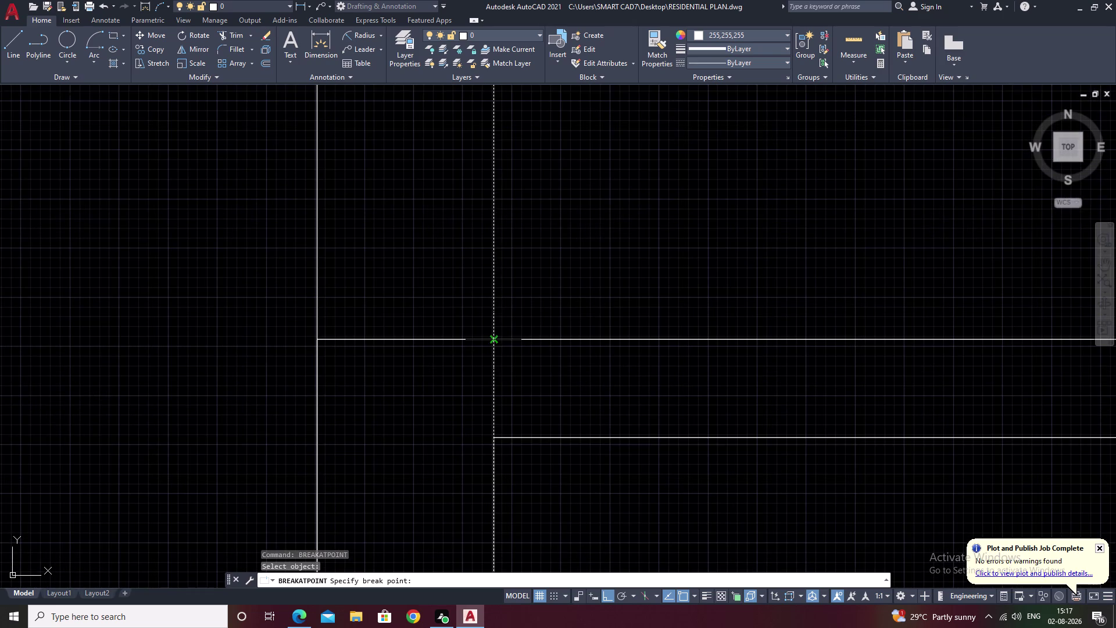
click(493, 340)
key(space)
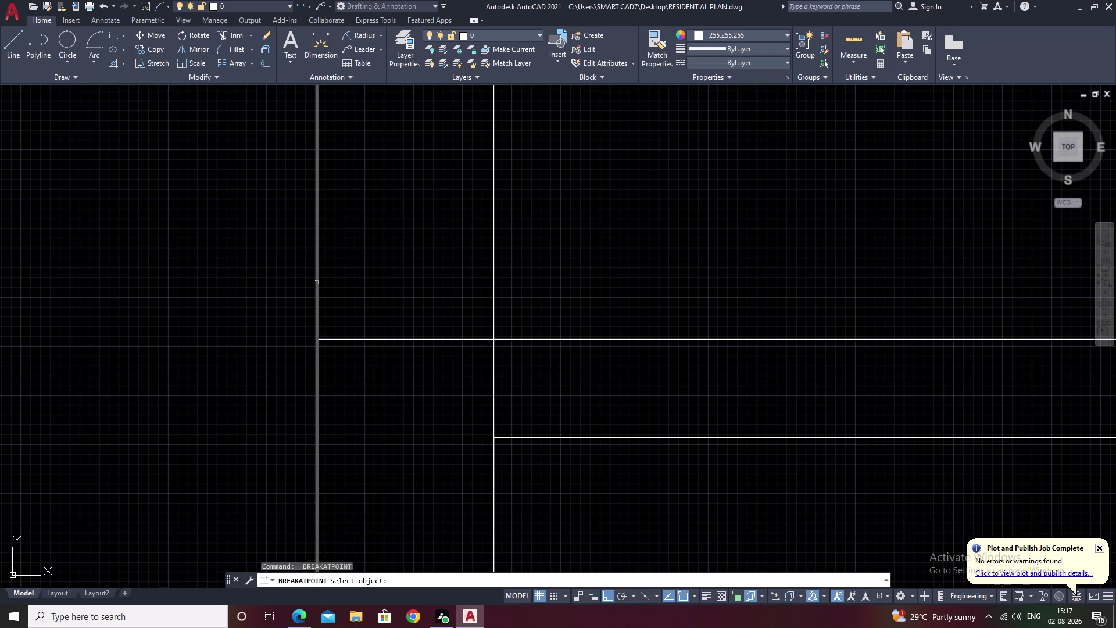
click(316, 282)
click(318, 341)
scroll(down, 3)
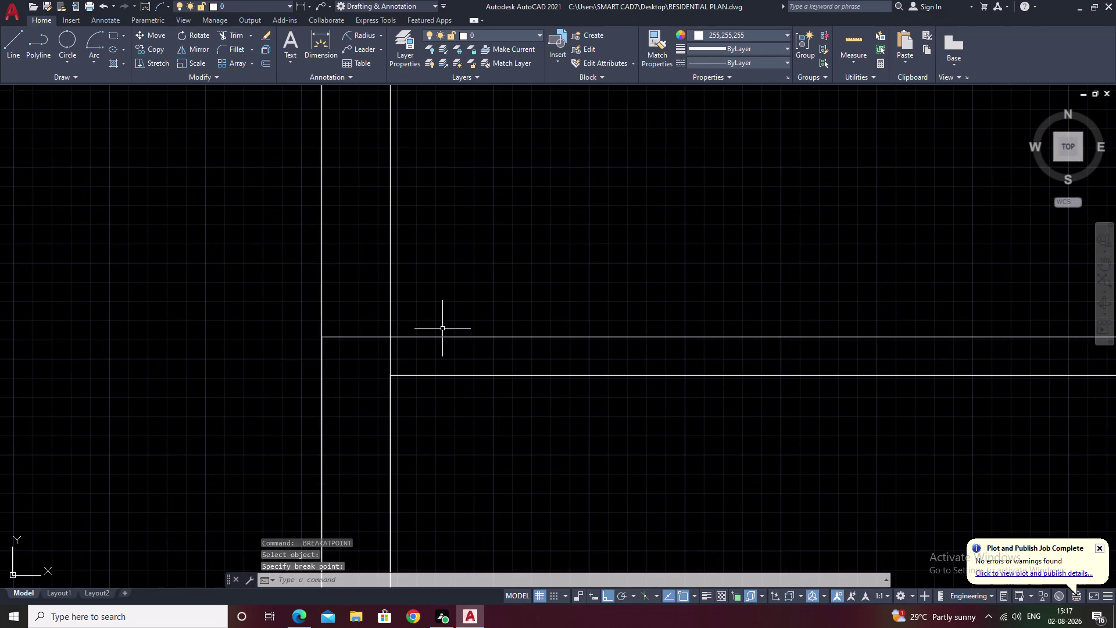
key(Escape)
Window-select the line pieces above the left room and erase them.
scroll(down, 3)
middle_drag(456, 314, 525, 180)
scroll(down, 3)
middle_drag(547, 352, 565, 292)
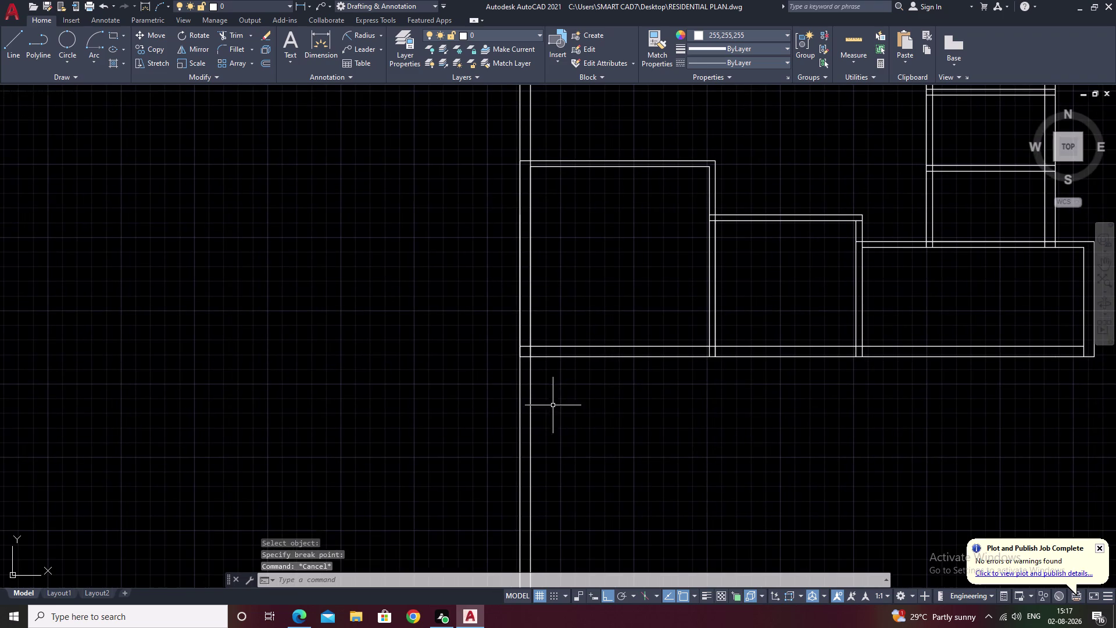
drag(563, 414, 467, 431)
click(460, 433)
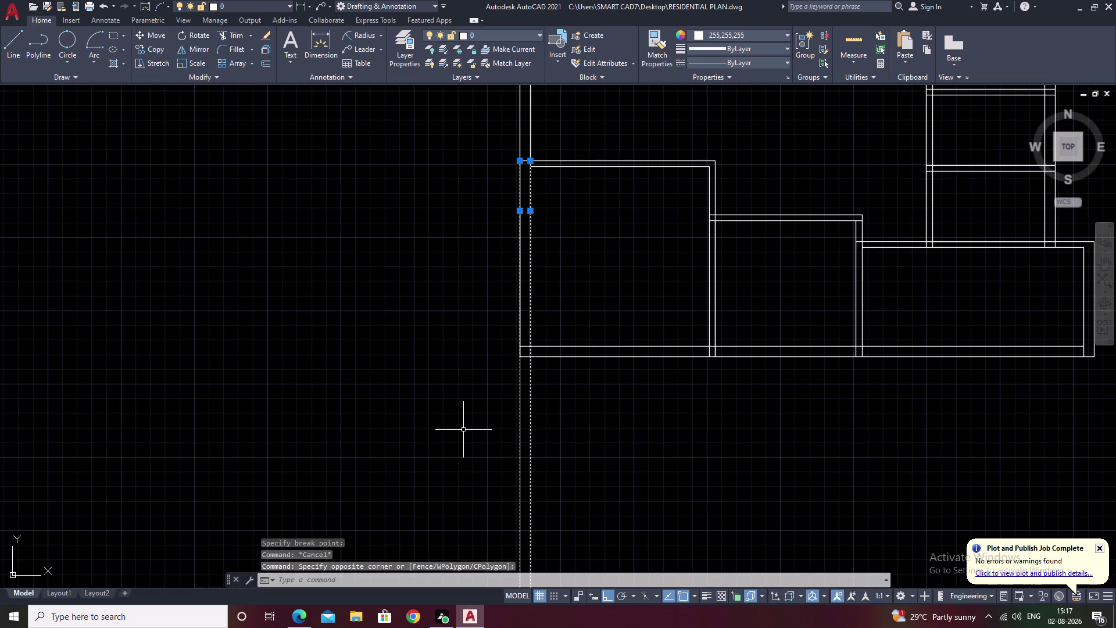
text(e)
key(space)
Zoom in to inspect the room corner and cancel the active command.
middle_drag(639, 206, 608, 327)
scroll(up, 3)
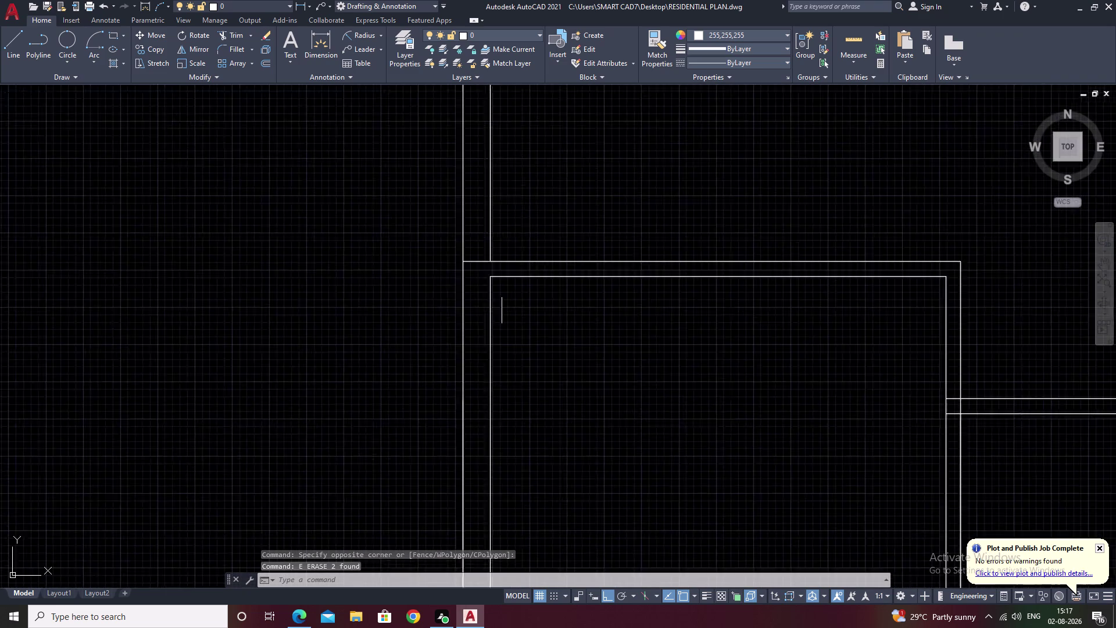
scroll(up, 3)
scroll(up, 3)
scroll(up, 3)
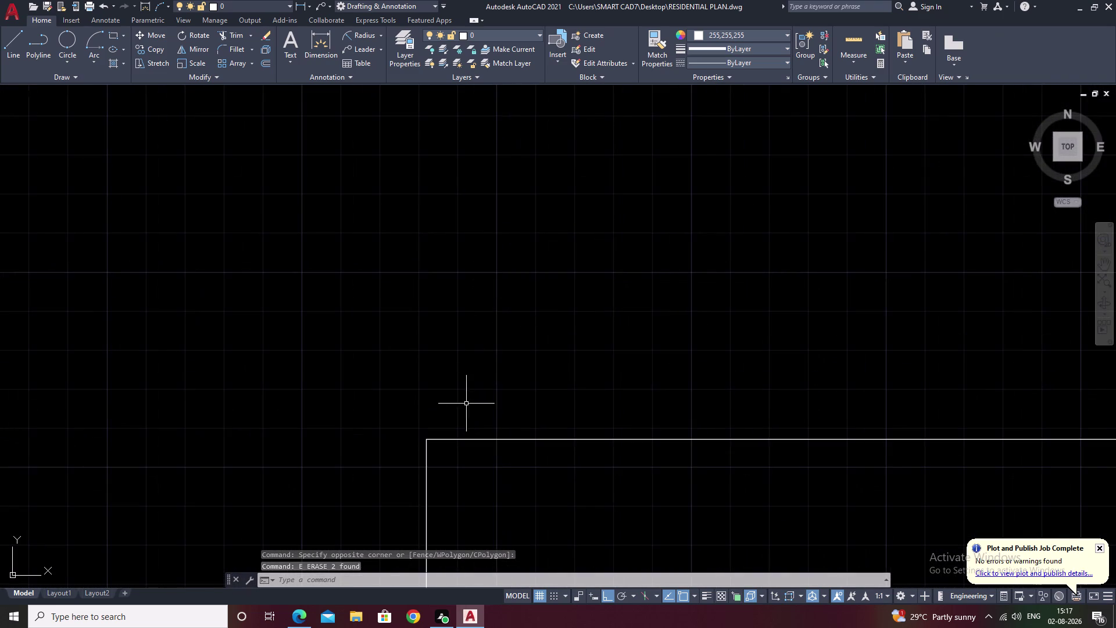
scroll(down, 3)
key(Escape)
Cancel the Extend command and pan down to the lower wall.
text(e)
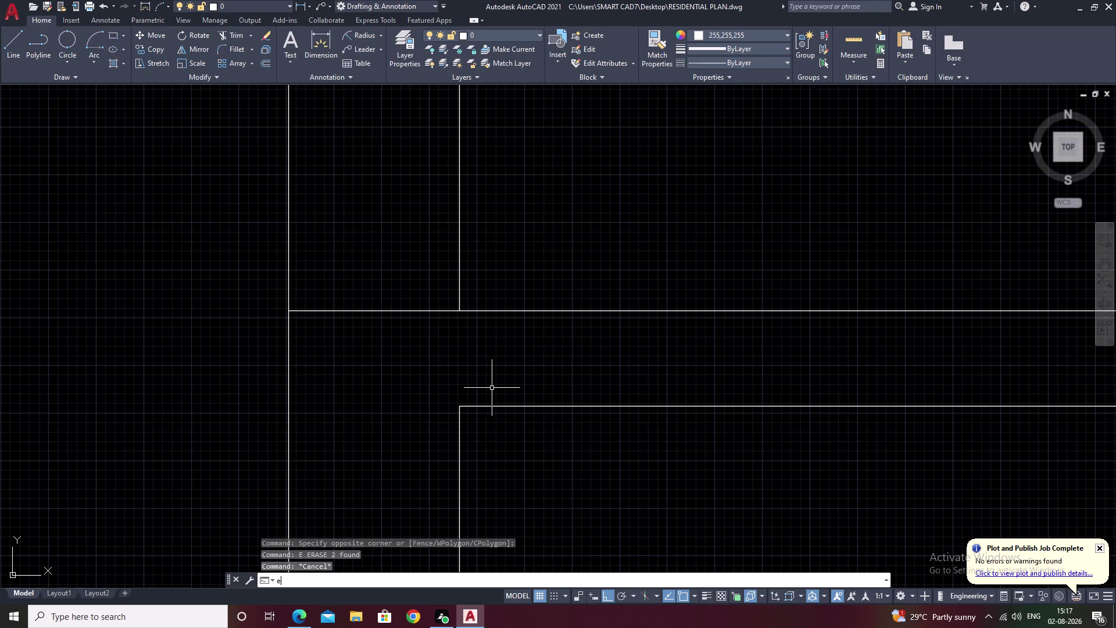
text(x)
key(space)
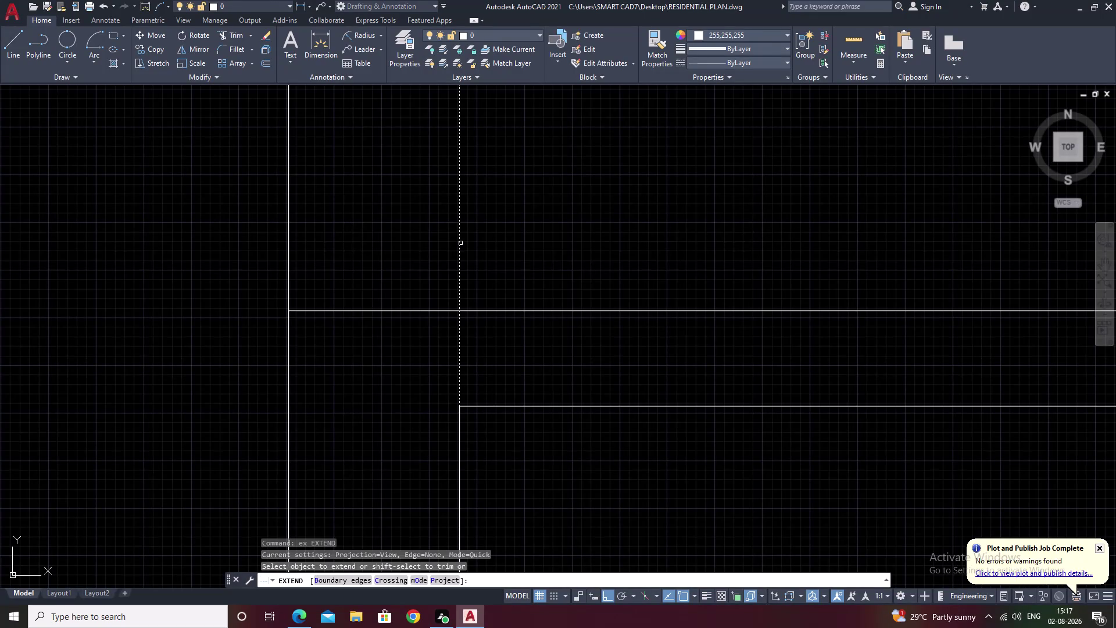
key(Escape)
scroll(down, 3)
middle_drag(557, 262, 469, 436)
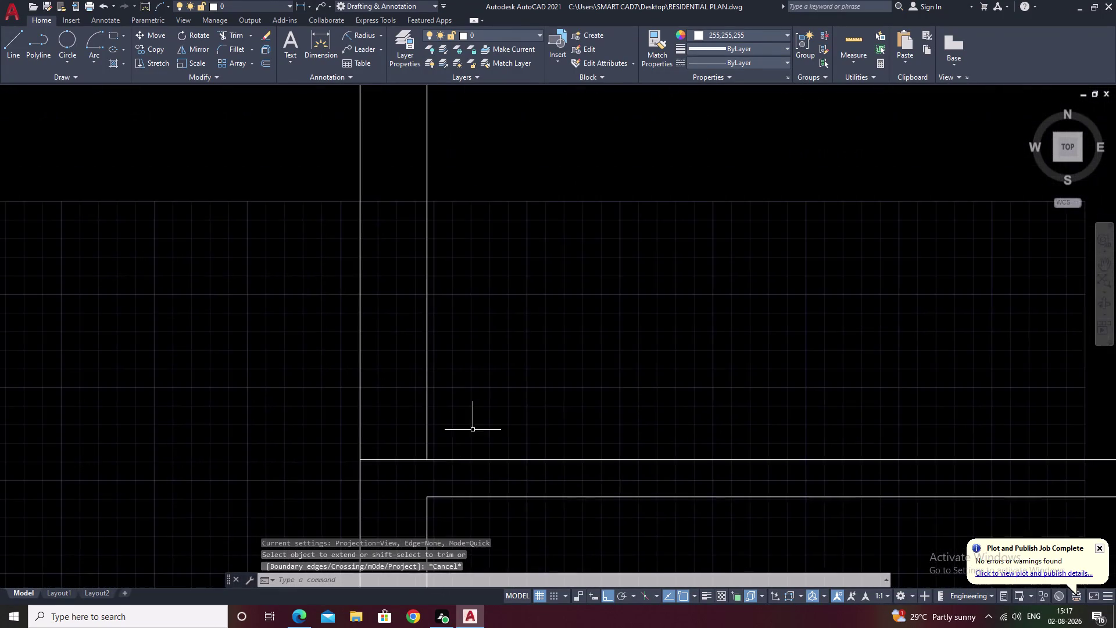
scroll(down, 3)
middle_drag(524, 398, 486, 447)
Offset the inner wall line 10' to the right.
key(o)
key(space)
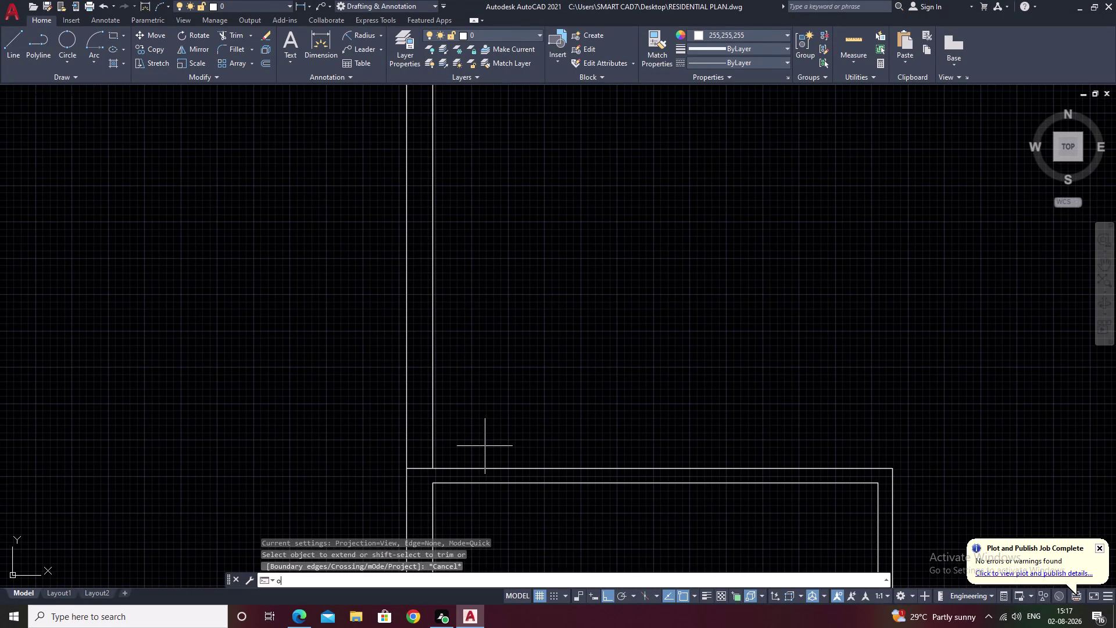
text(1)
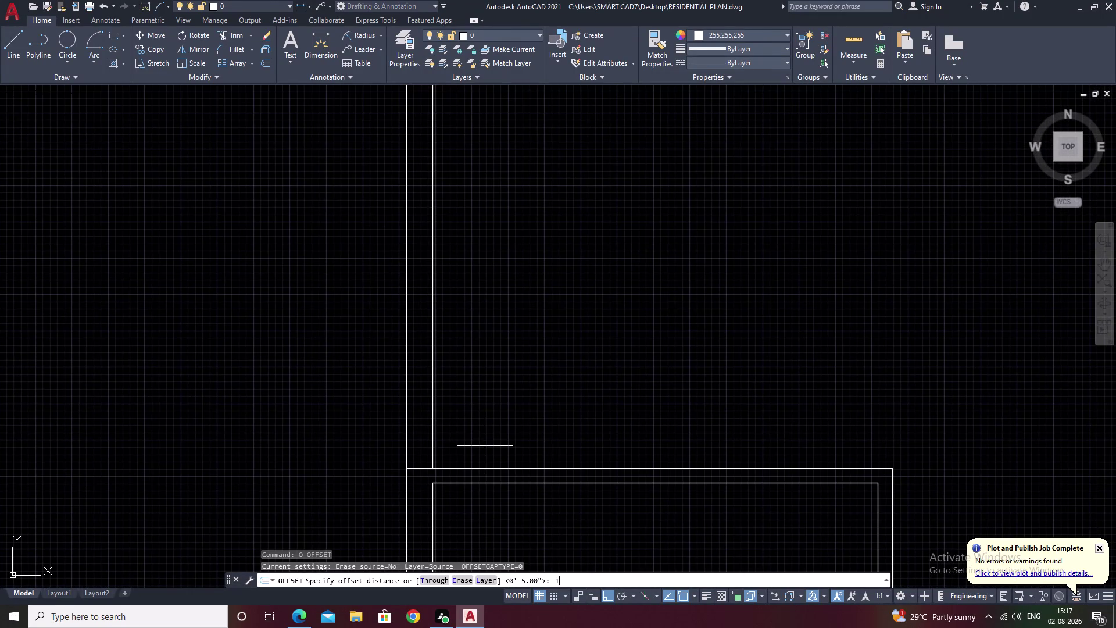
text(0)
text(')
key(space)
click(432, 377)
double_click(637, 351)
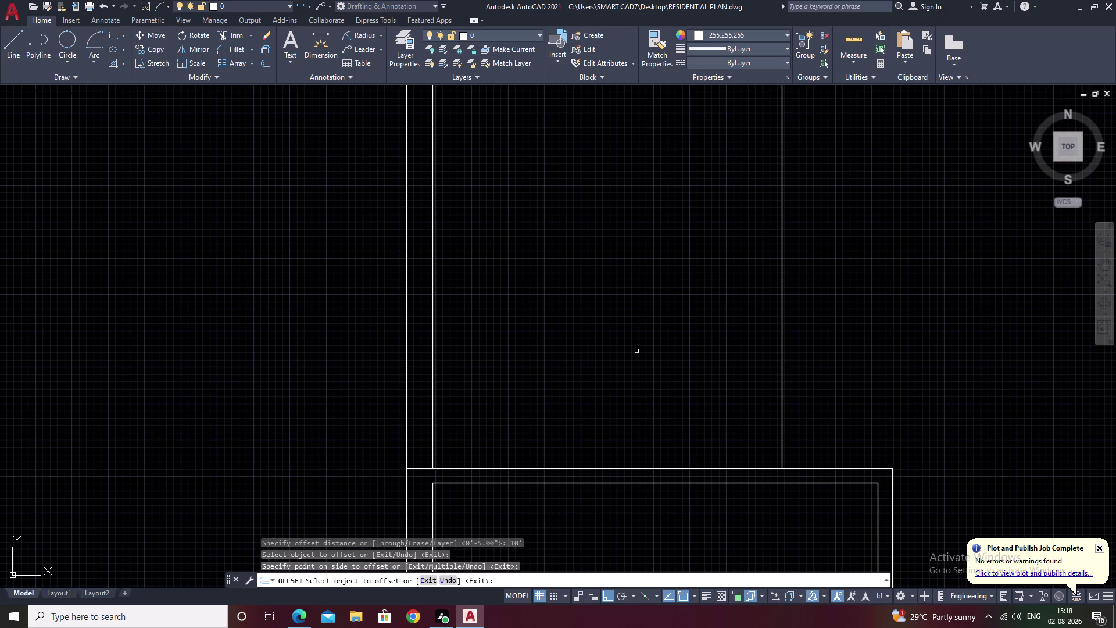
key(Escape)
Abandon a 5' offset attempt and explode the wall outline into separate lines.
key(space)
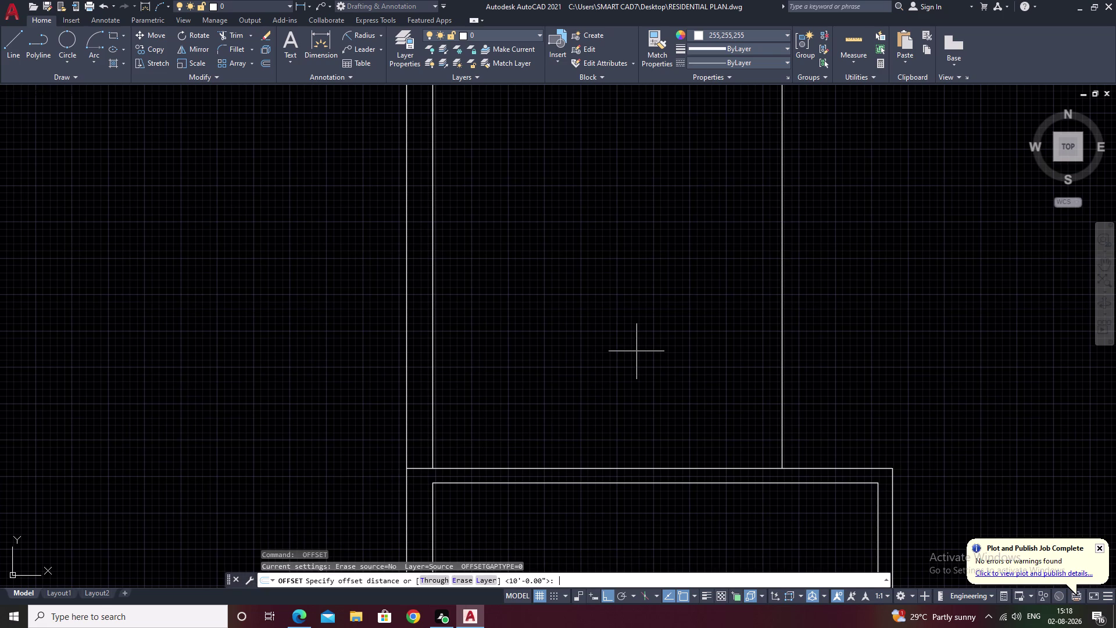
key(space)
key(space)
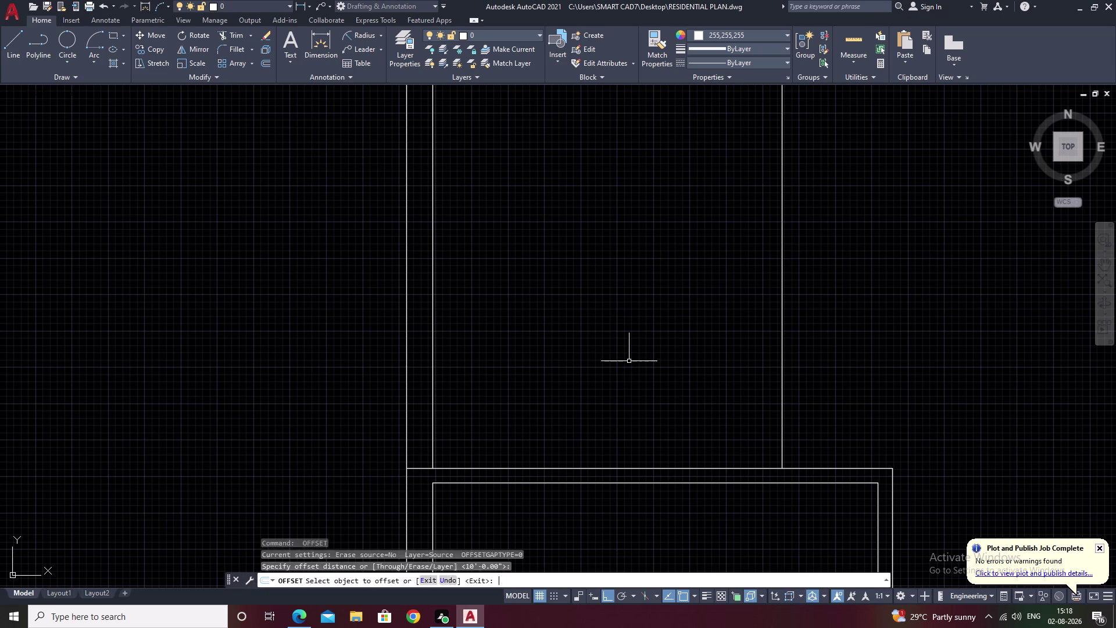
key(space)
key(5)
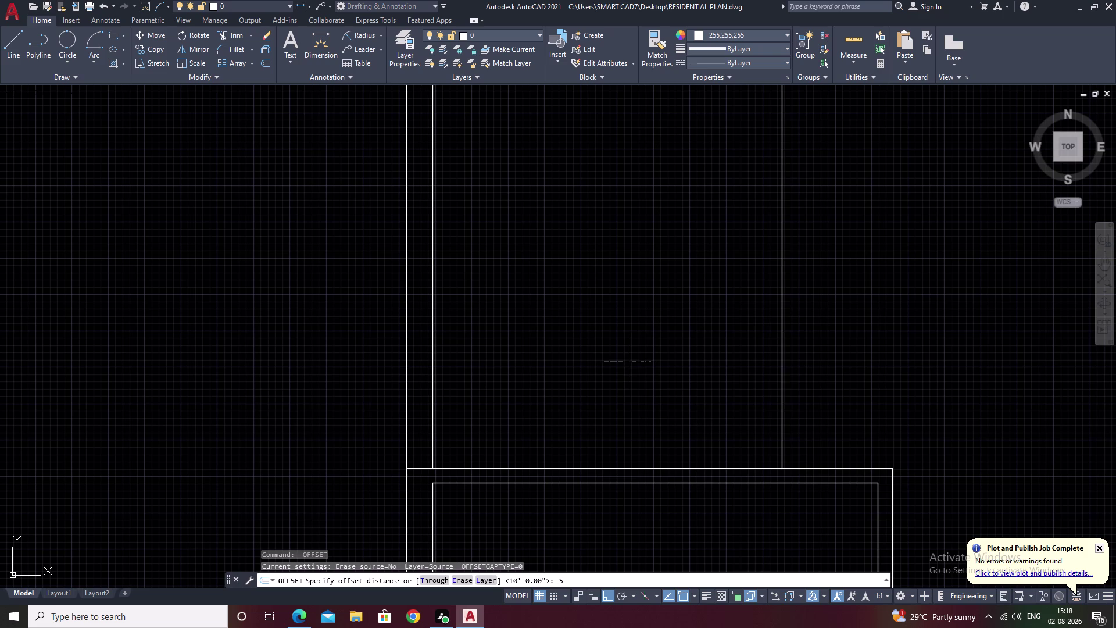
text(')
key(space)
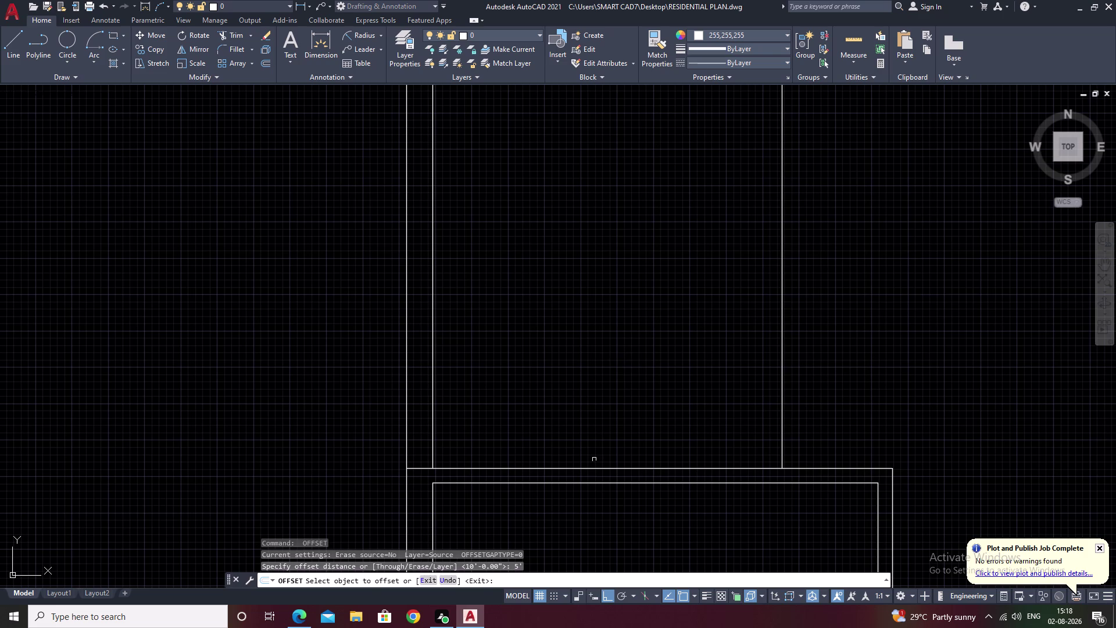
click(595, 468)
scroll(down, 3)
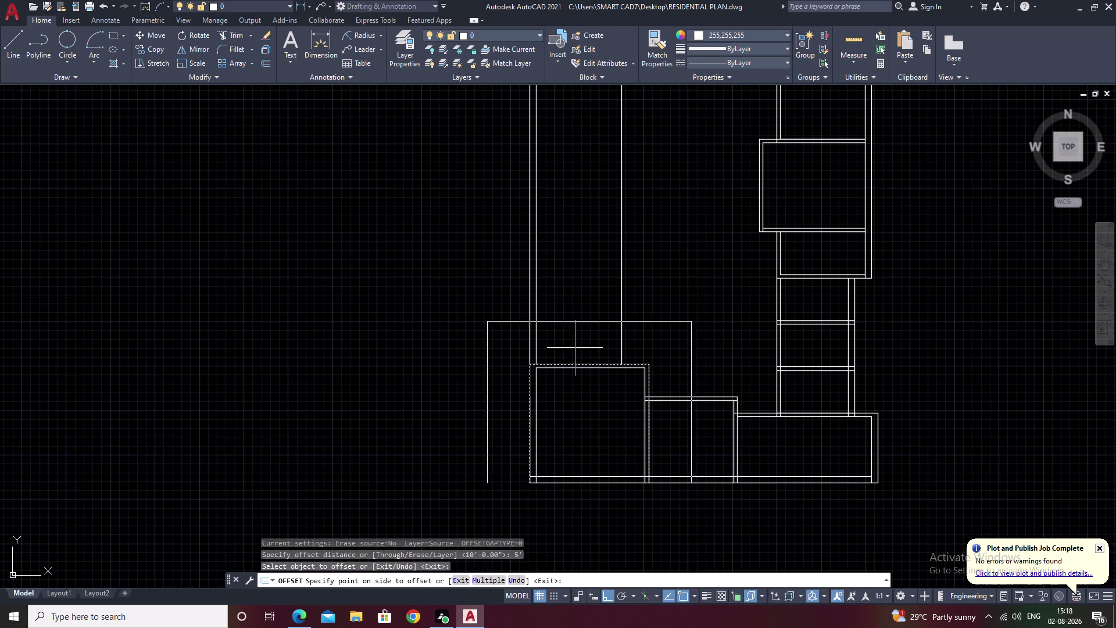
key(Escape)
scroll(up, 3)
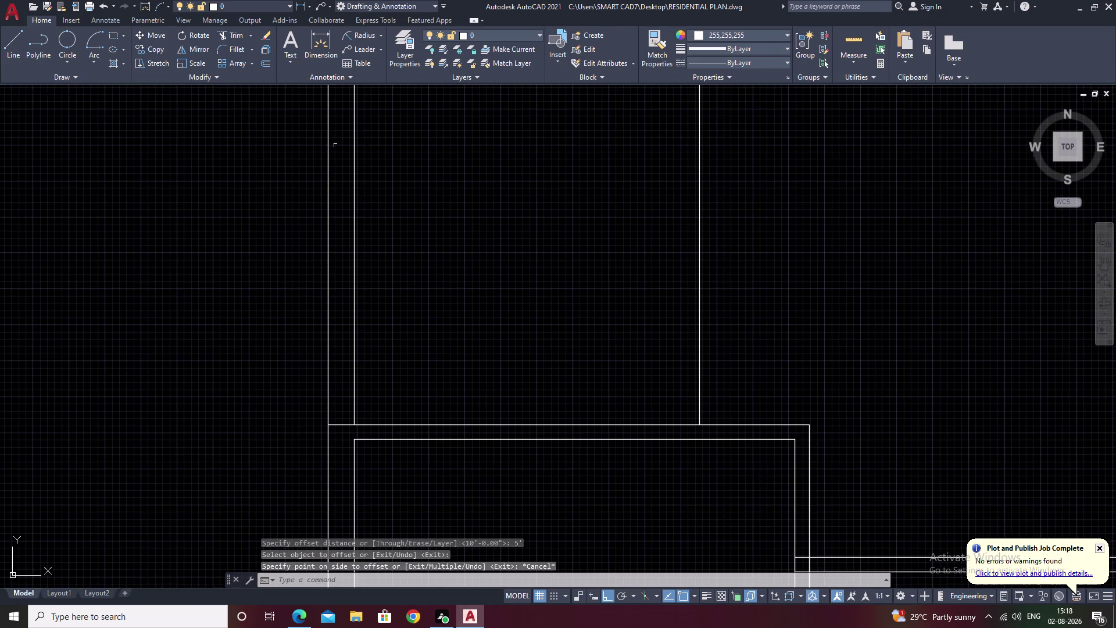
click(528, 425)
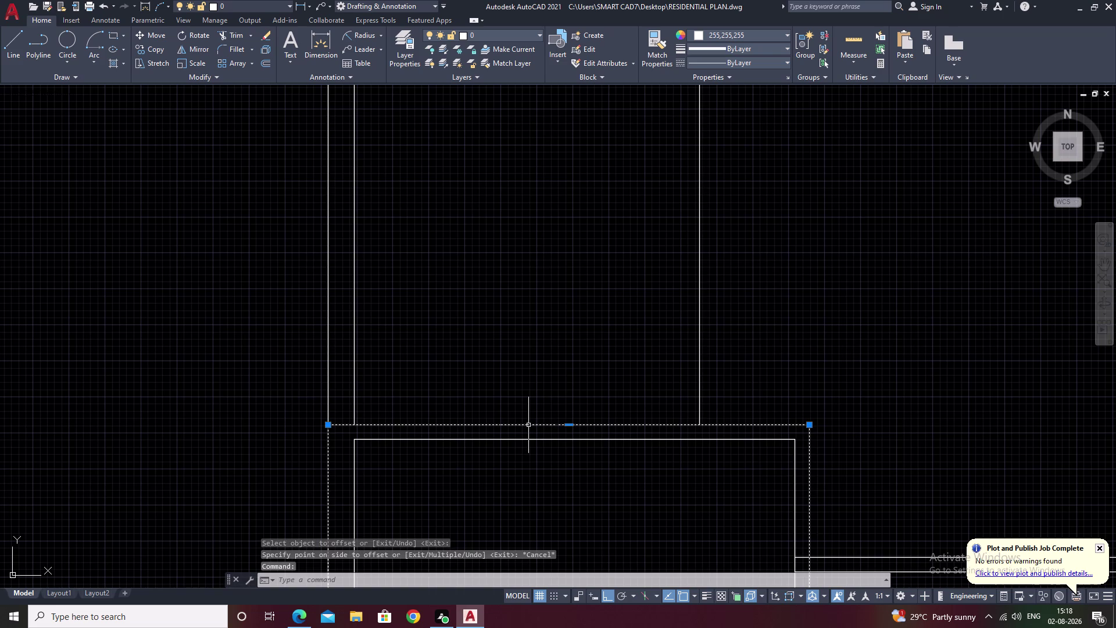
click(267, 52)
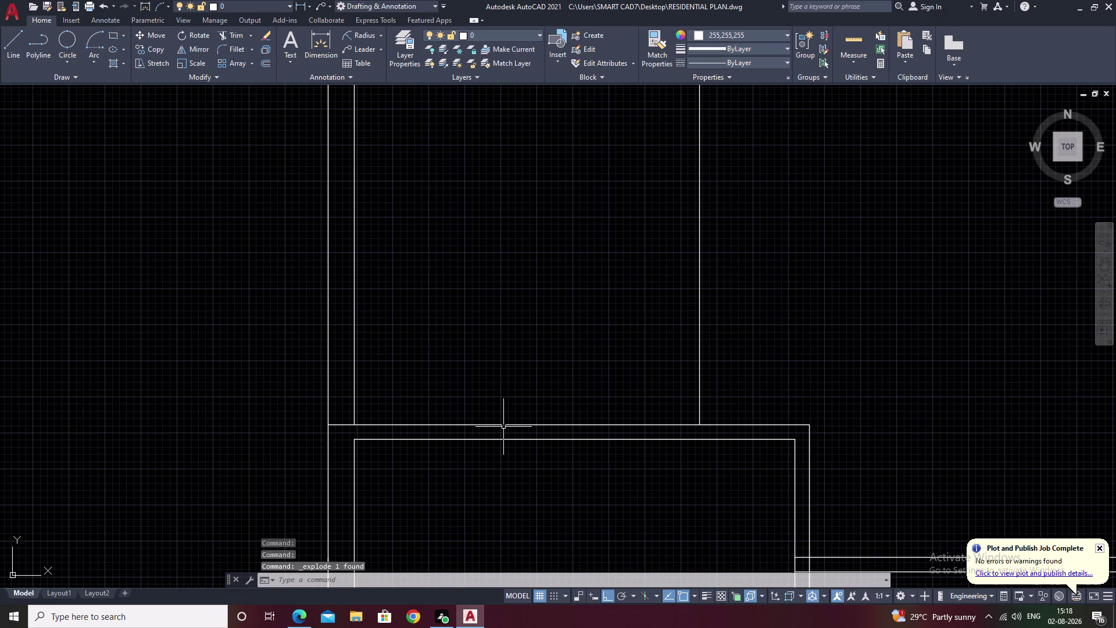
Offset the lower wall's top line 5' upward as the new partition line.
text(o)
key(space)
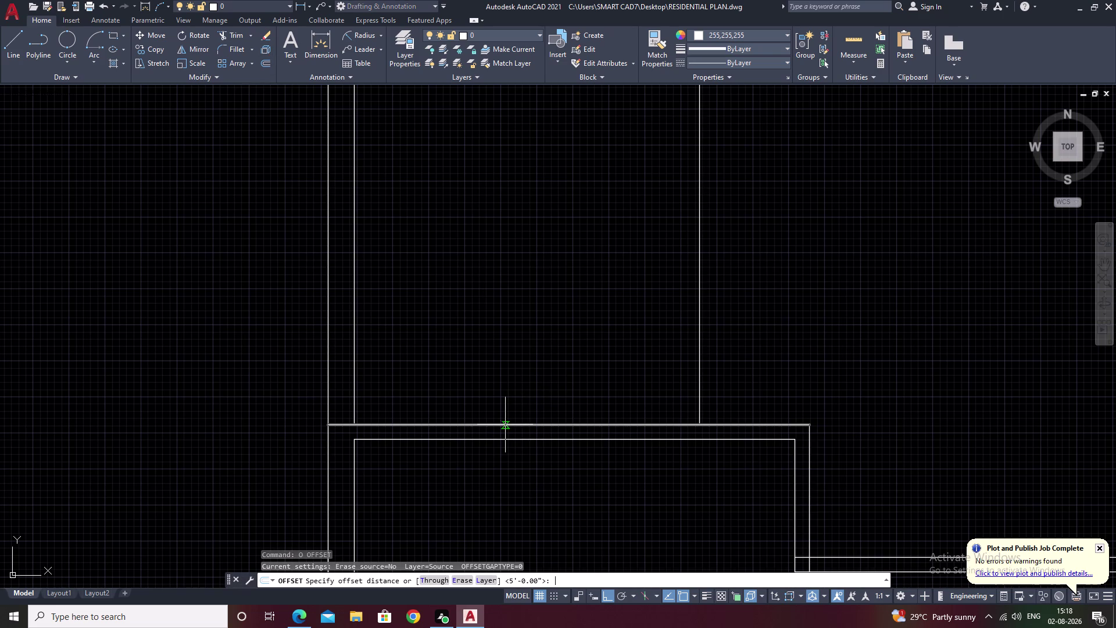
text(5)
key(space)
key(space)
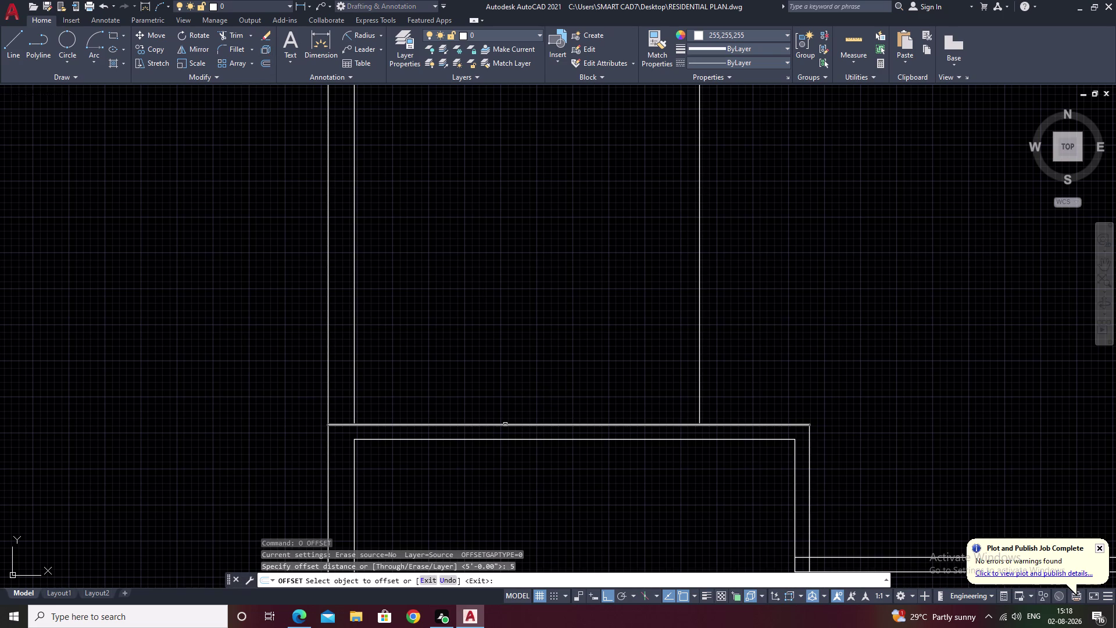
key(space)
text(5')
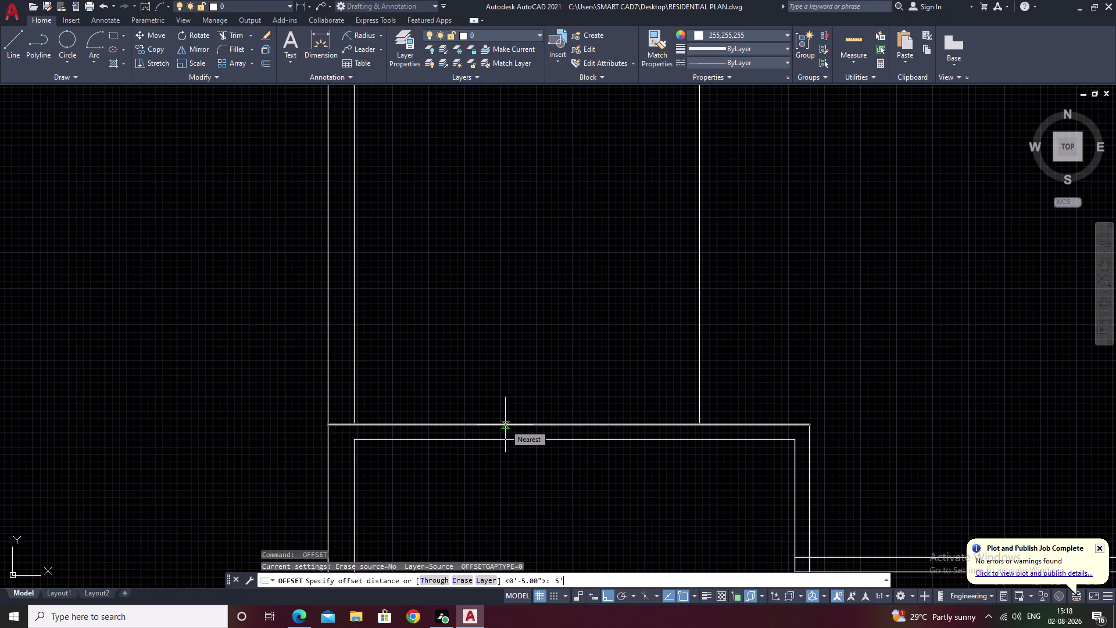
key(space)
double_click(474, 424)
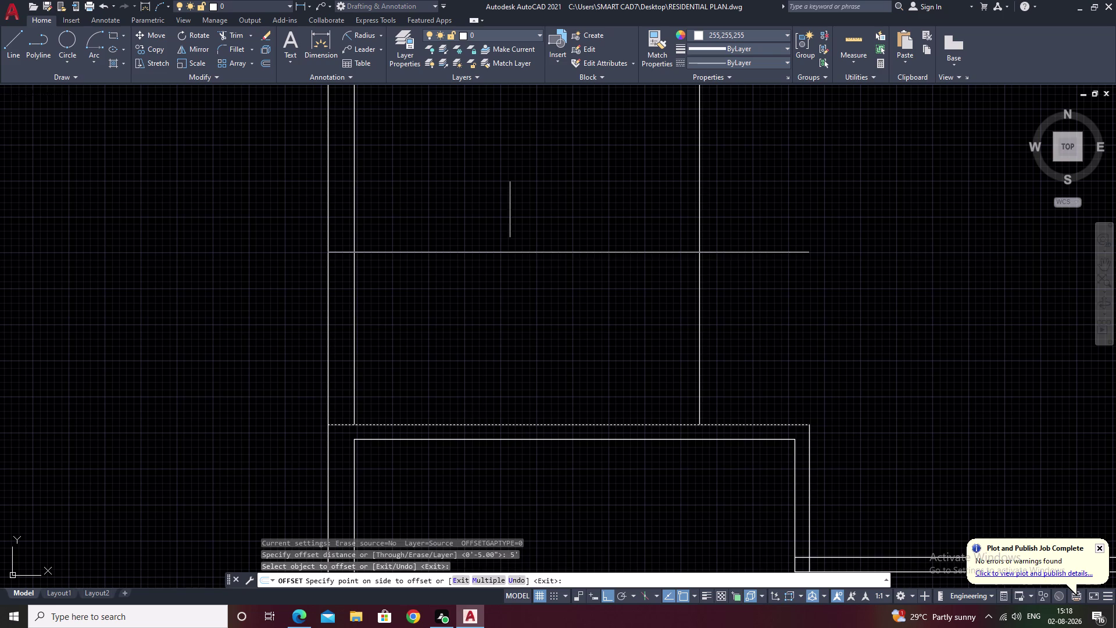
click(511, 192)
key(Escape)
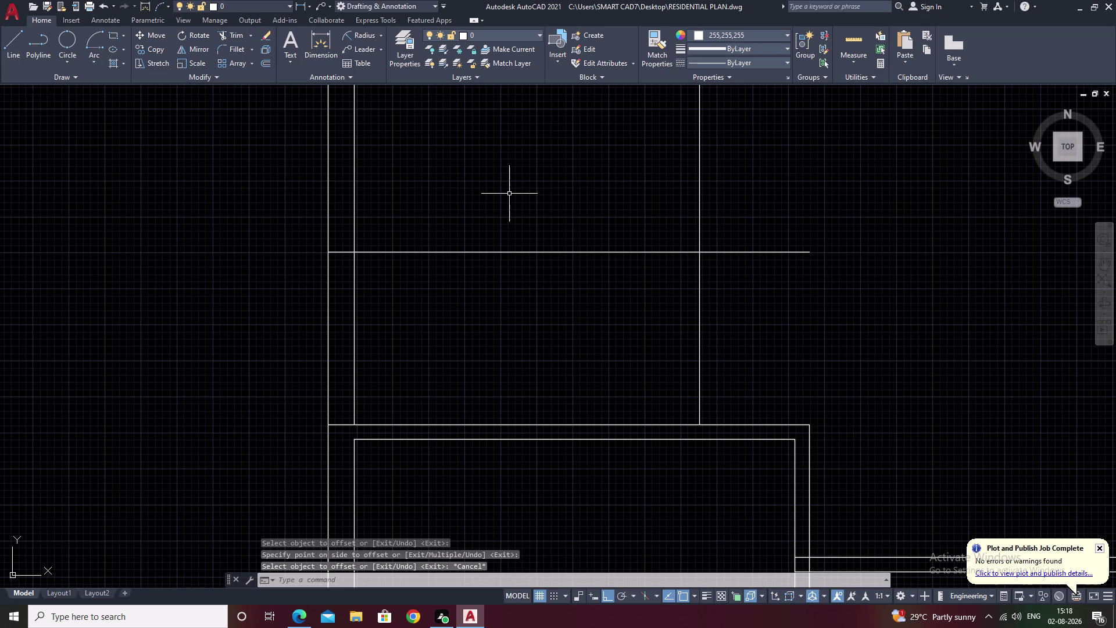
Offset the partition line and right vertical line by 5 for wall thickness.
text(o 5)
key(space)
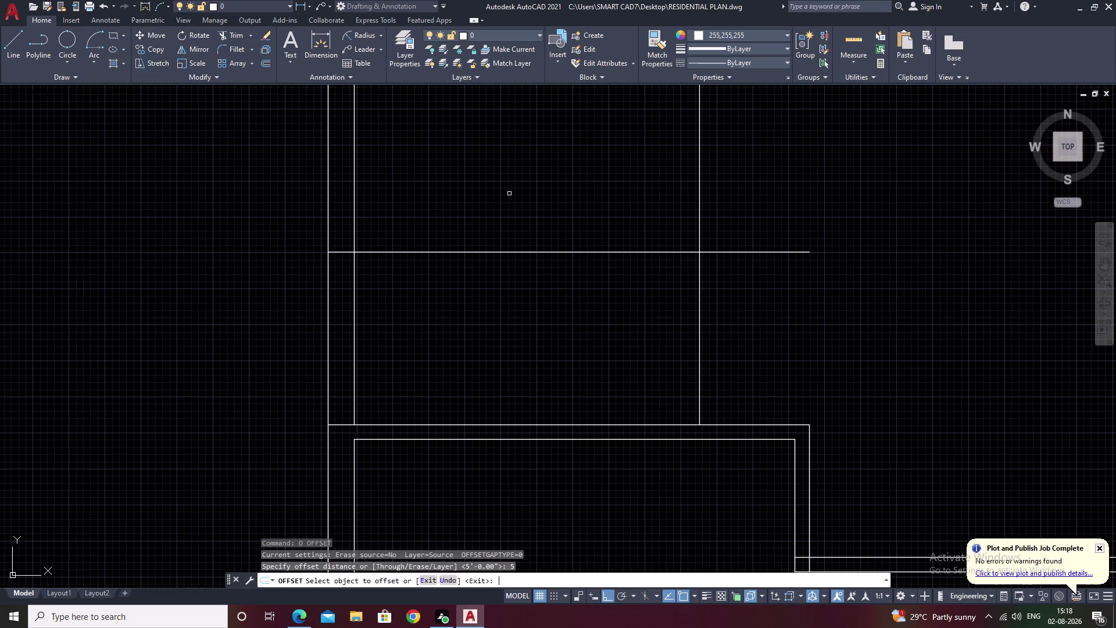
click(534, 251)
click(534, 216)
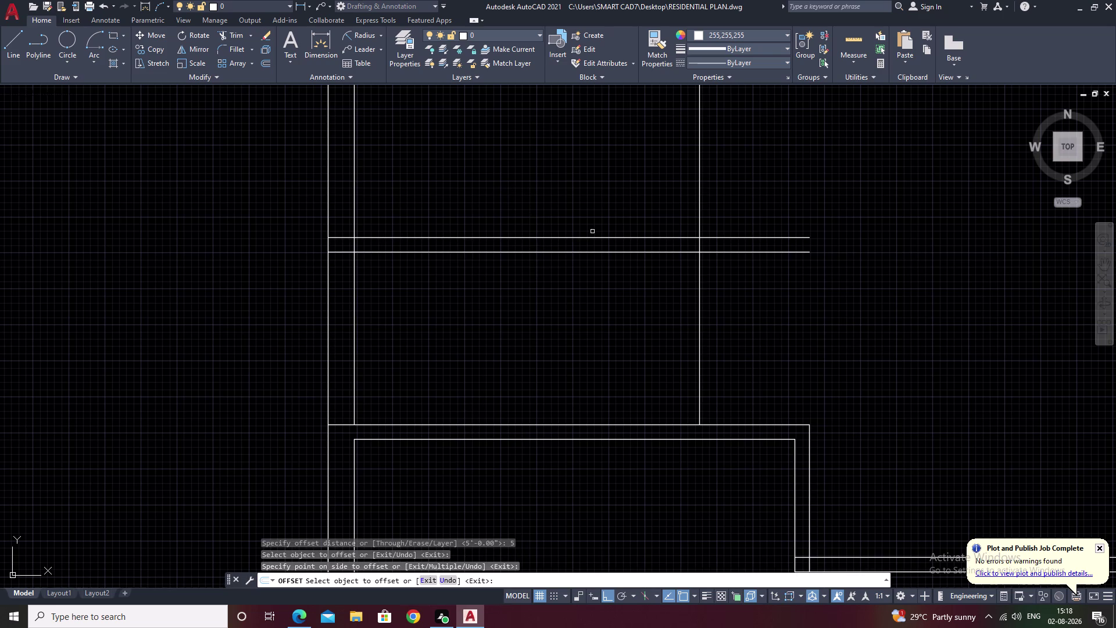
click(700, 330)
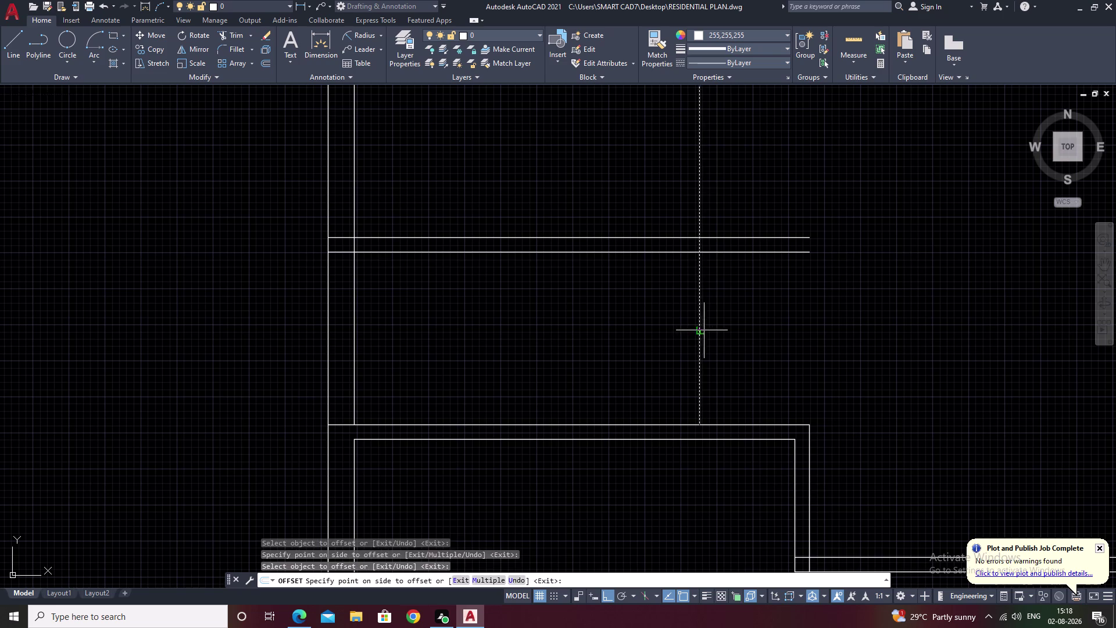
click(728, 329)
scroll(down, 3)
middle_click(724, 315)
key(Escape)
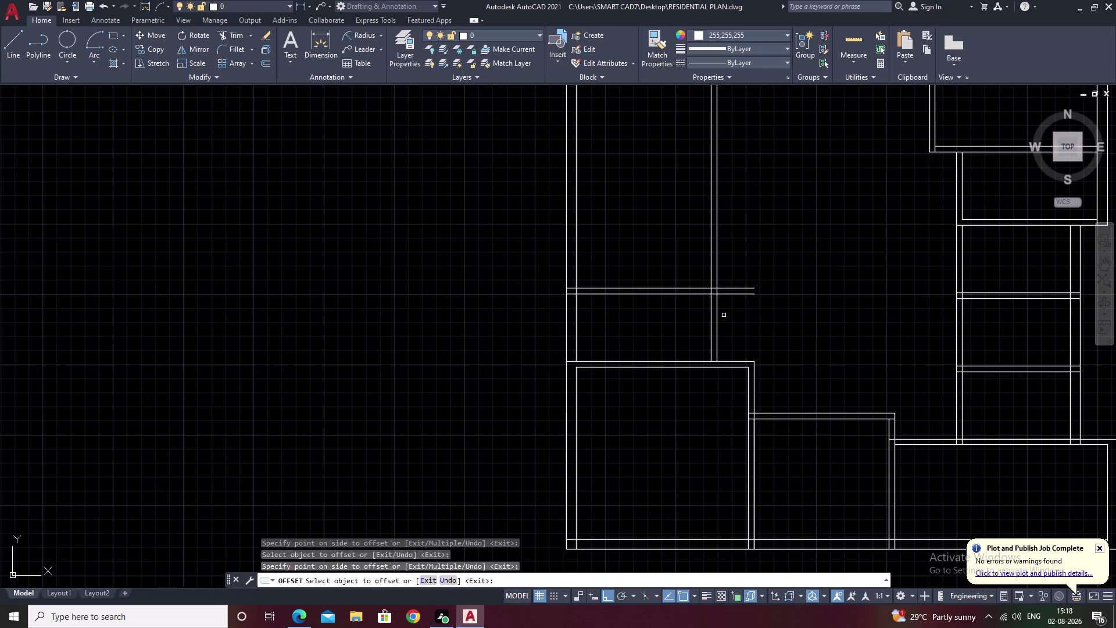
Trim the partition line ends that extend past the vertical wall.
text(tr)
key(space)
drag(746, 244, 748, 313)
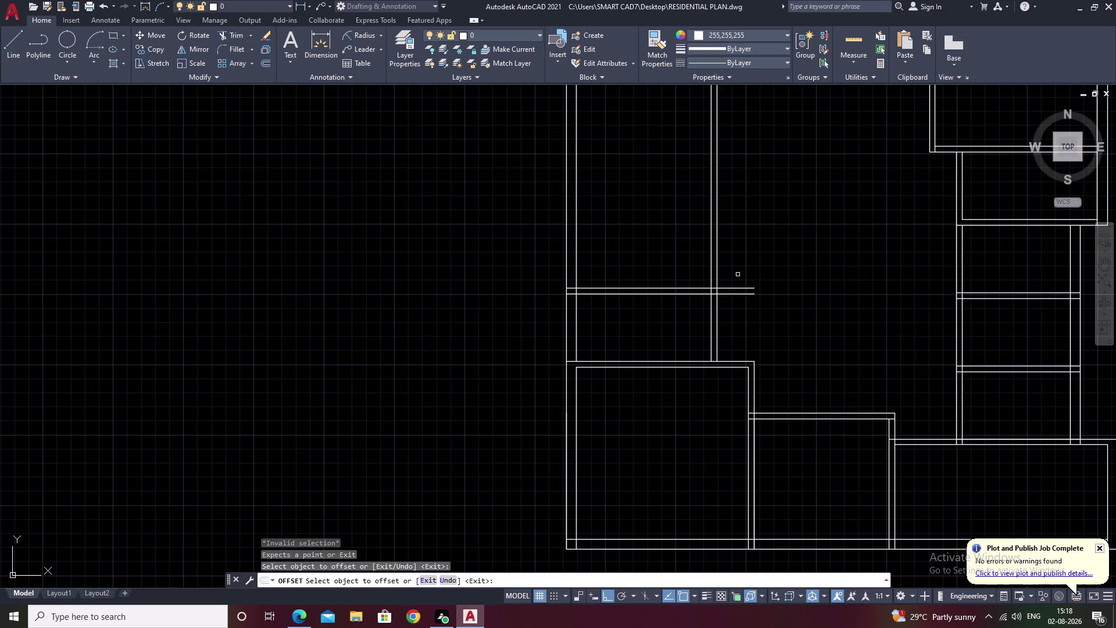
key(Escape)
text(tr)
key(space)
drag(736, 265, 739, 312)
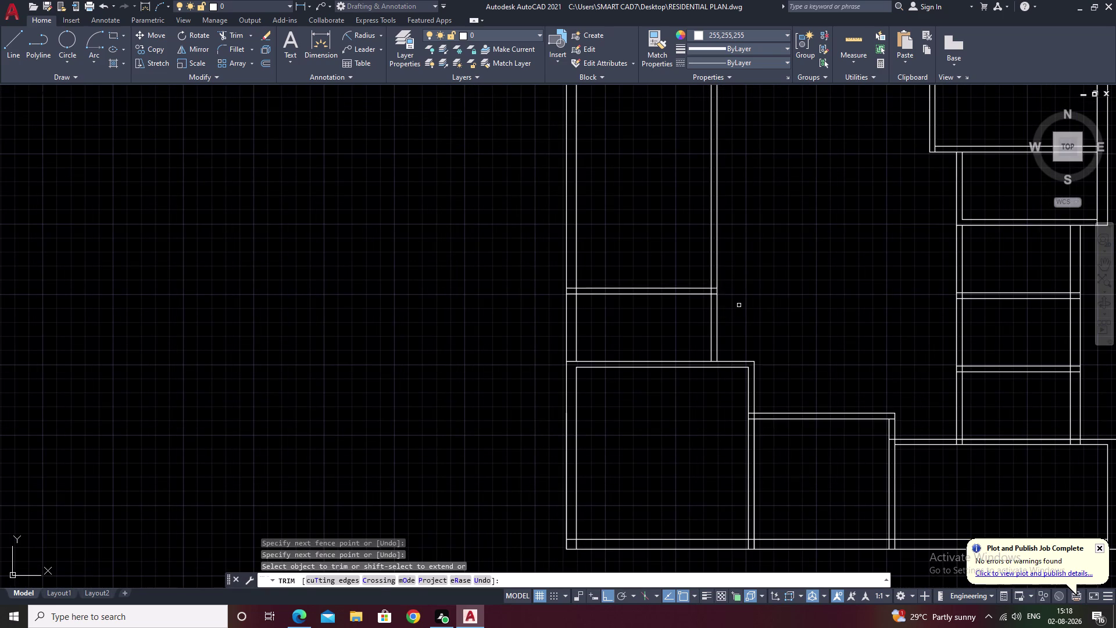
scroll(down, 3)
middle_drag(740, 304, 742, 272)
scroll(up, 3)
middle_drag(741, 267, 722, 324)
scroll(up, 3)
middle_drag(704, 312, 706, 290)
scroll(up, 3)
middle_drag(705, 293, 902, 387)
middle_drag(562, 324, 626, 320)
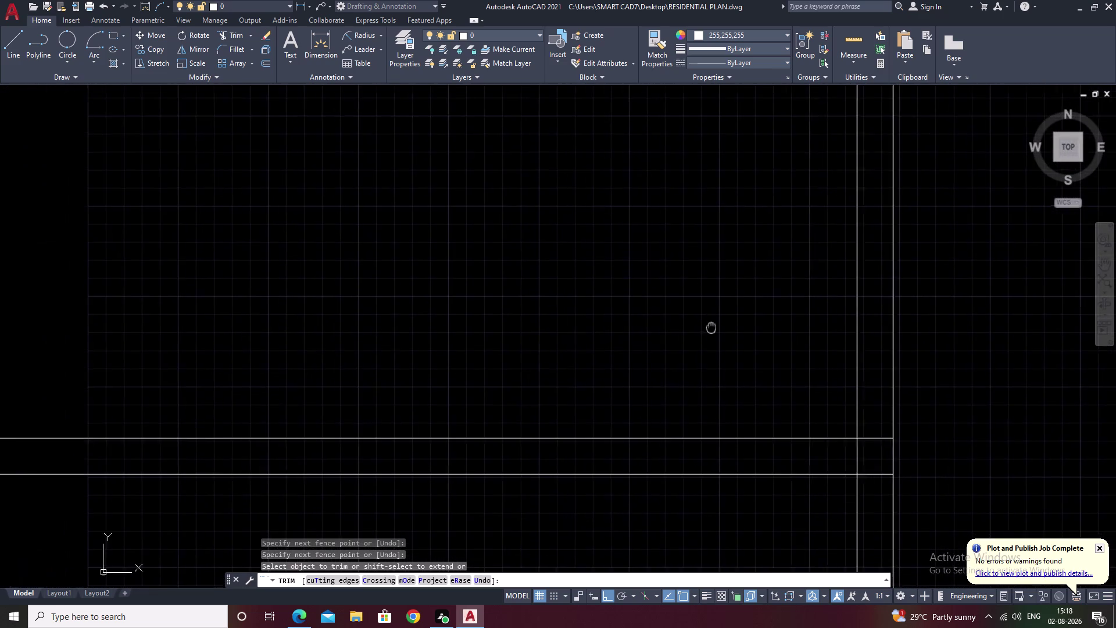
middle_drag(626, 320, 786, 339)
middle_drag(521, 290, 625, 336)
key(Escape)
text(o)
key(space)
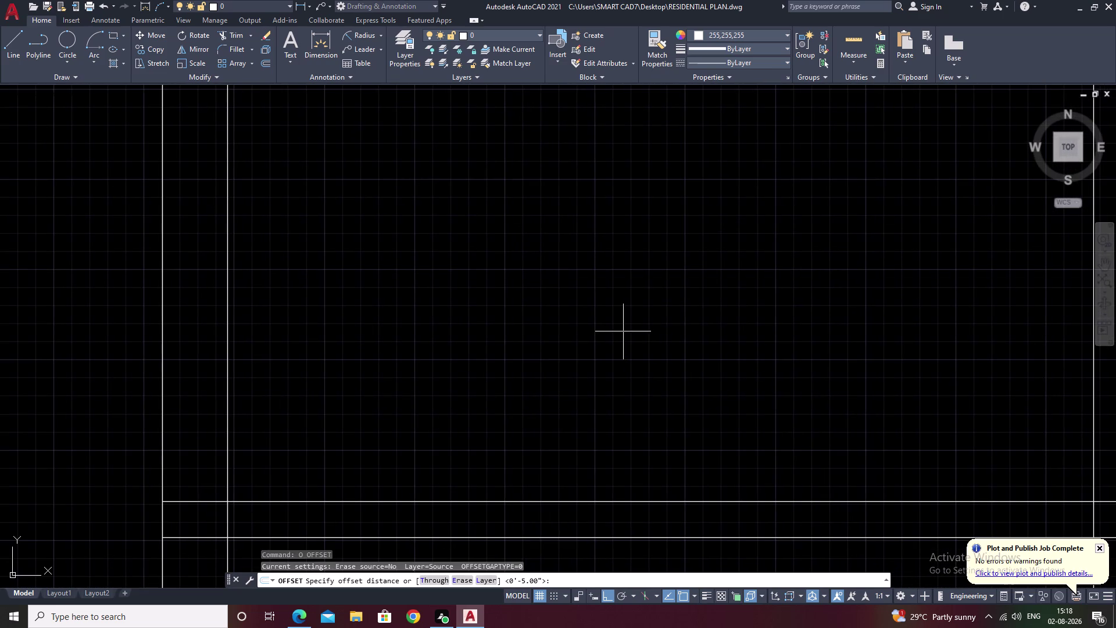
text(10')
key(space)
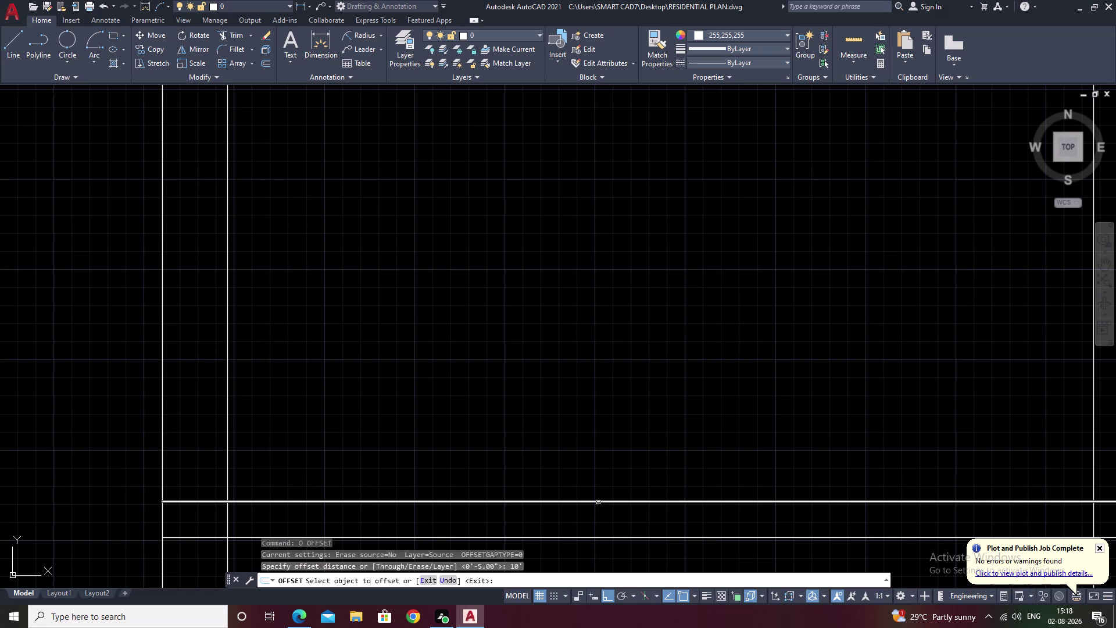
click(598, 502)
scroll(down, 3)
scroll(down, 3)
click(619, 318)
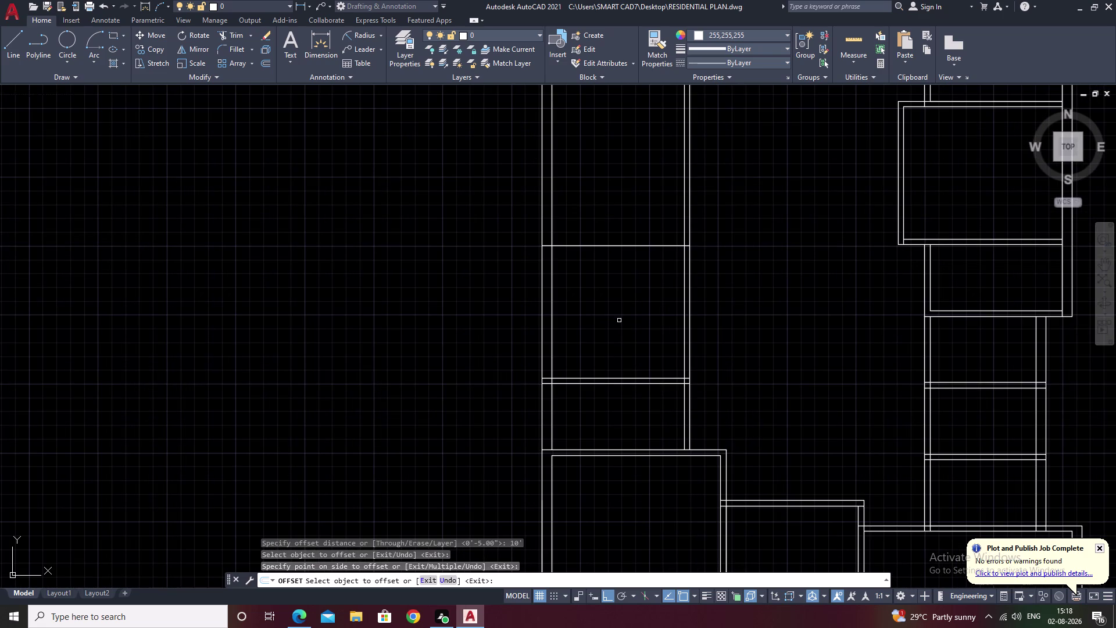
key(space)
key(space)
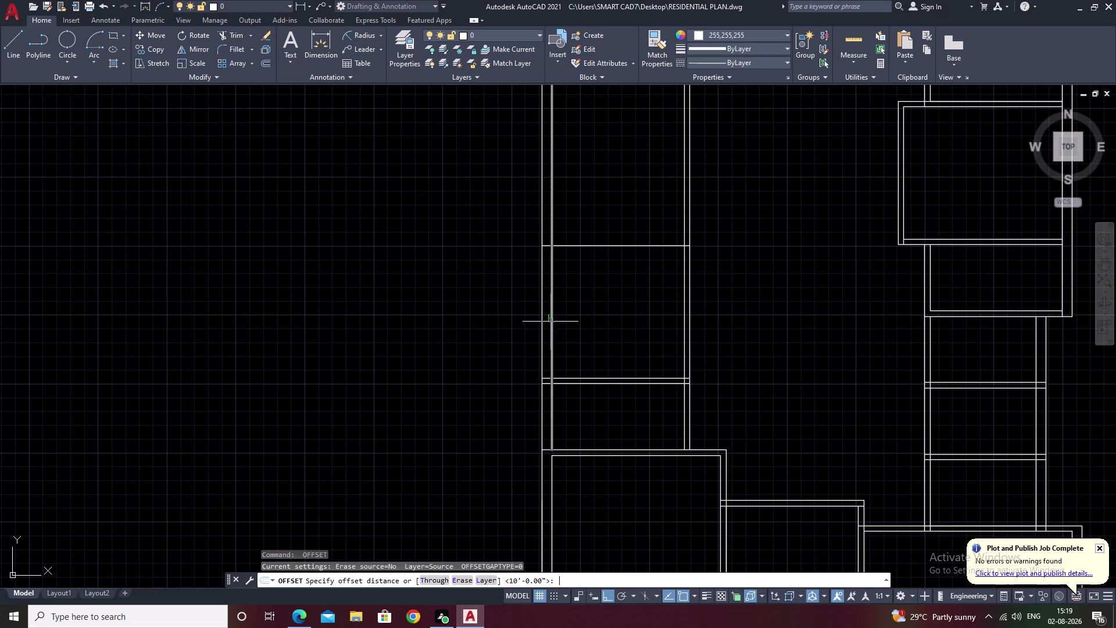
key(space)
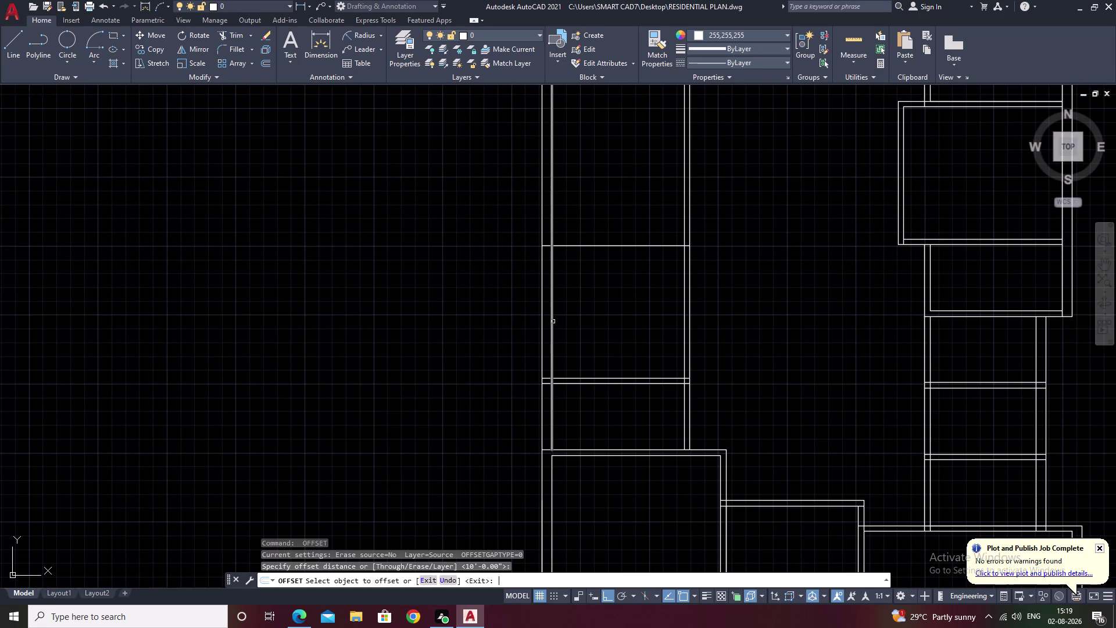
click(552, 322)
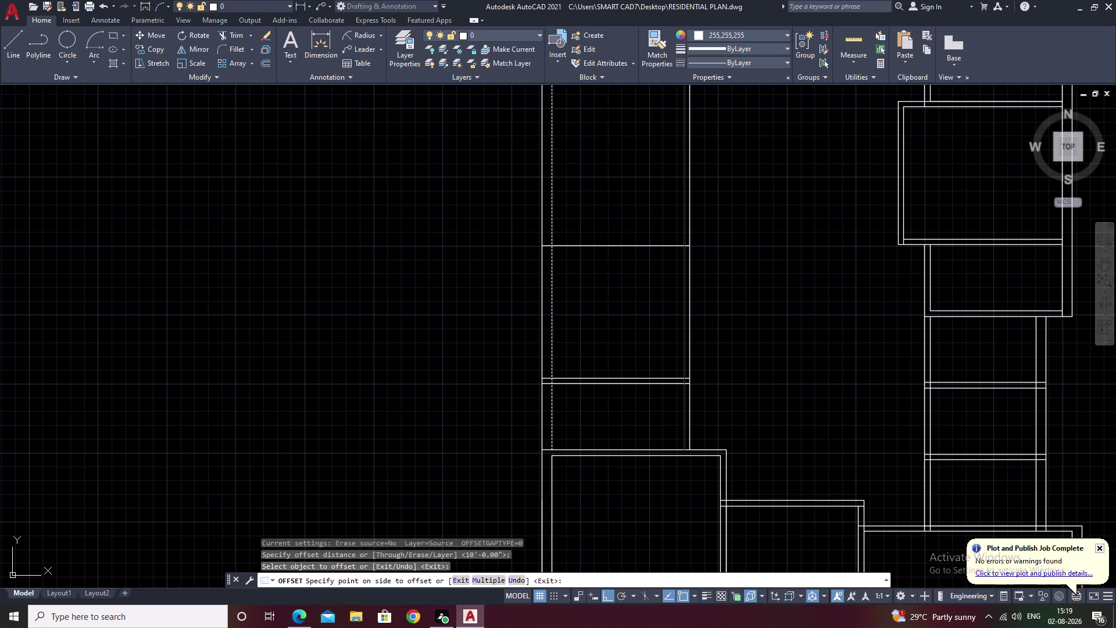
click(640, 335)
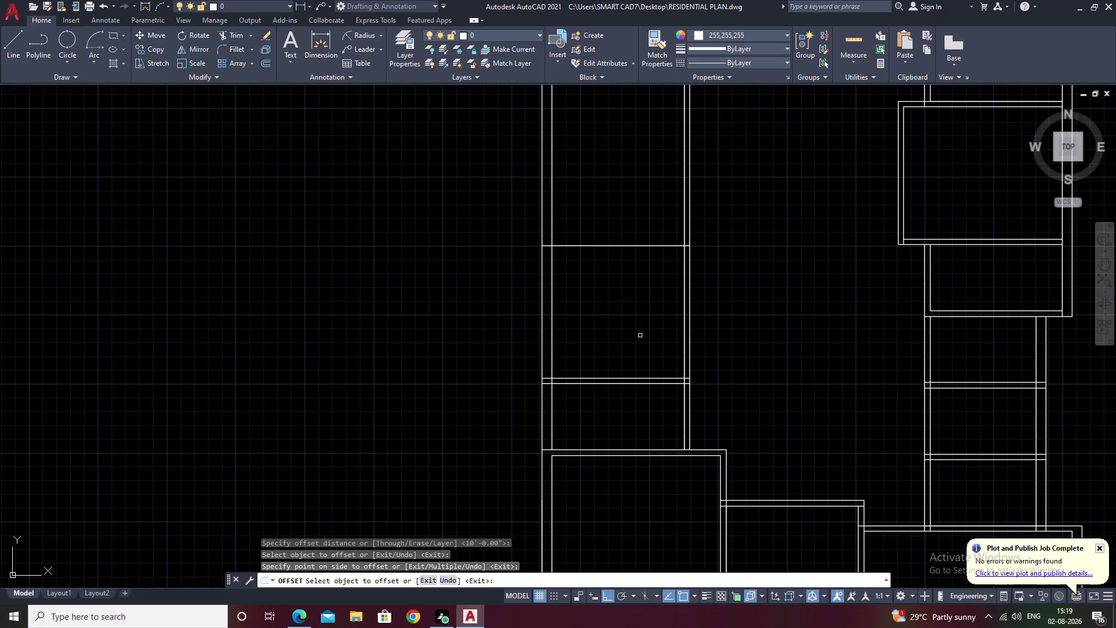
scroll(up, 3)
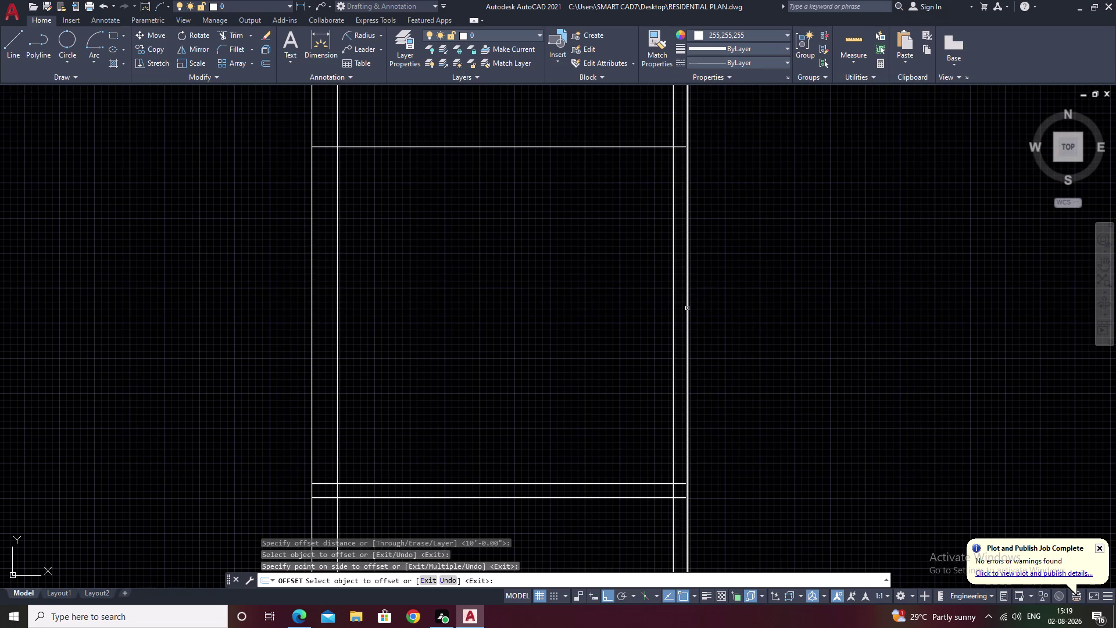
key(Escape)
click(687, 308)
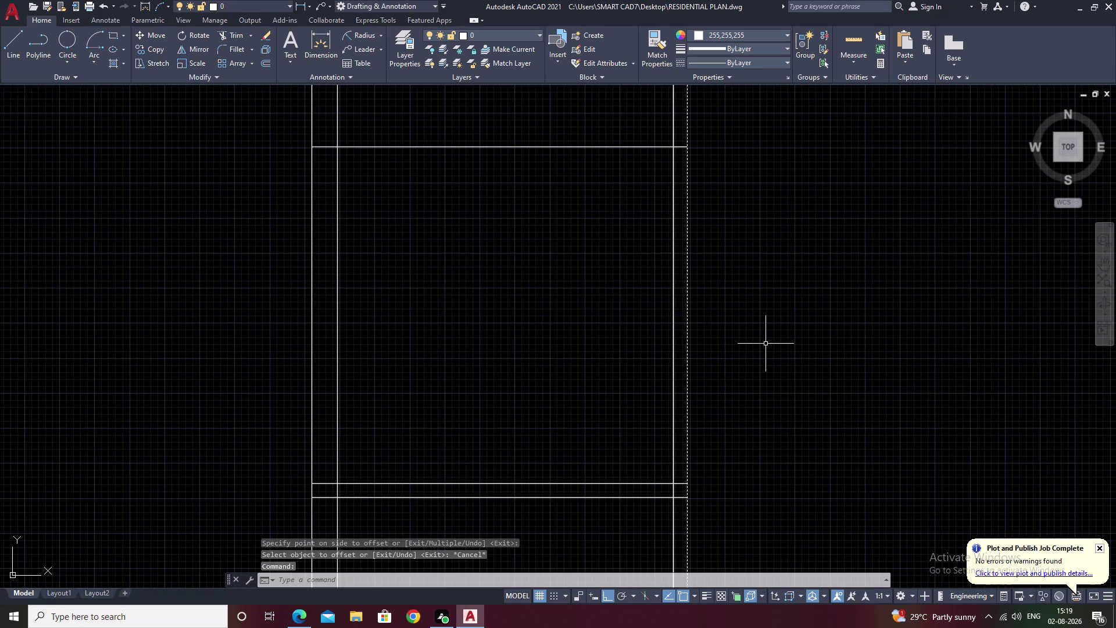
text(e)
key(space)
scroll(down, 3)
middle_drag(786, 374, 766, 370)
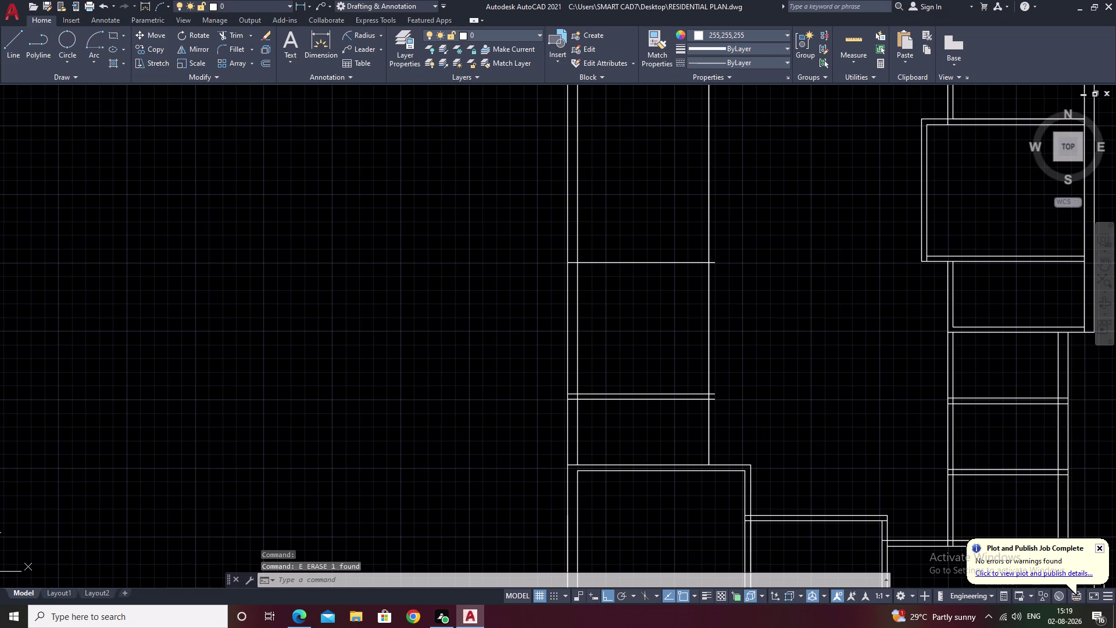
key(ctrl+z)
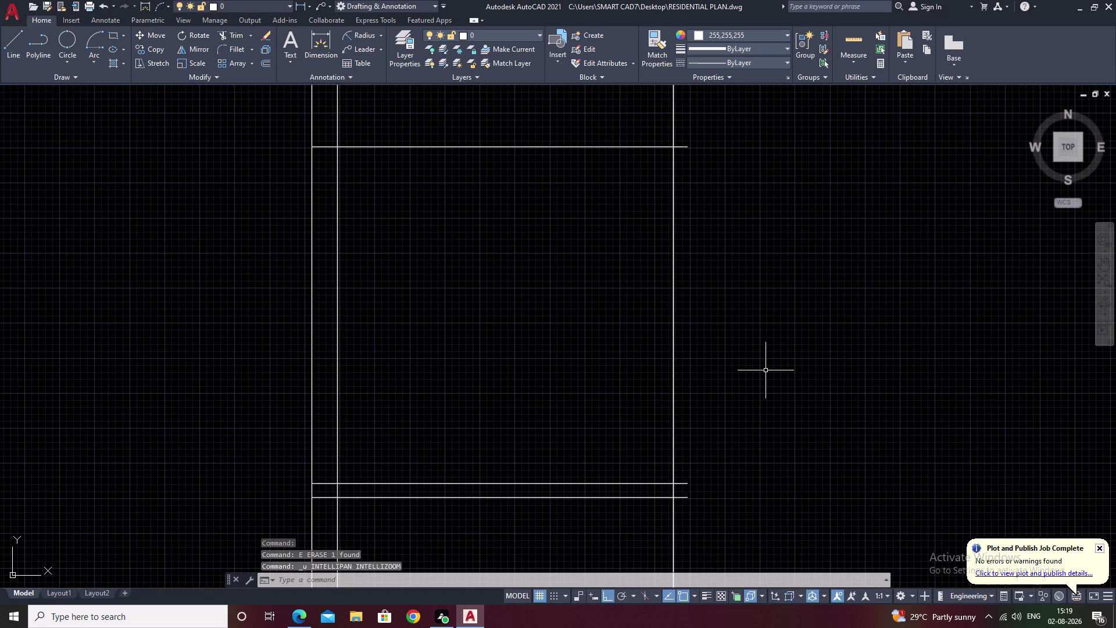
key(ctrl+z)
scroll(down, 3)
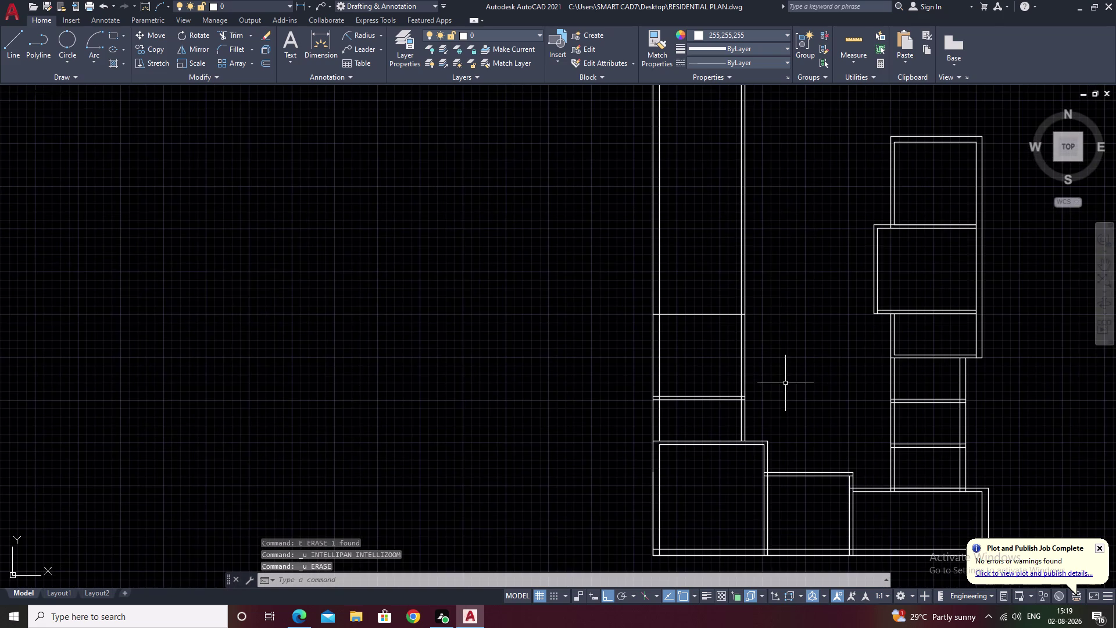
middle_drag(786, 383, 763, 383)
key(Escape)
scroll(up, 3)
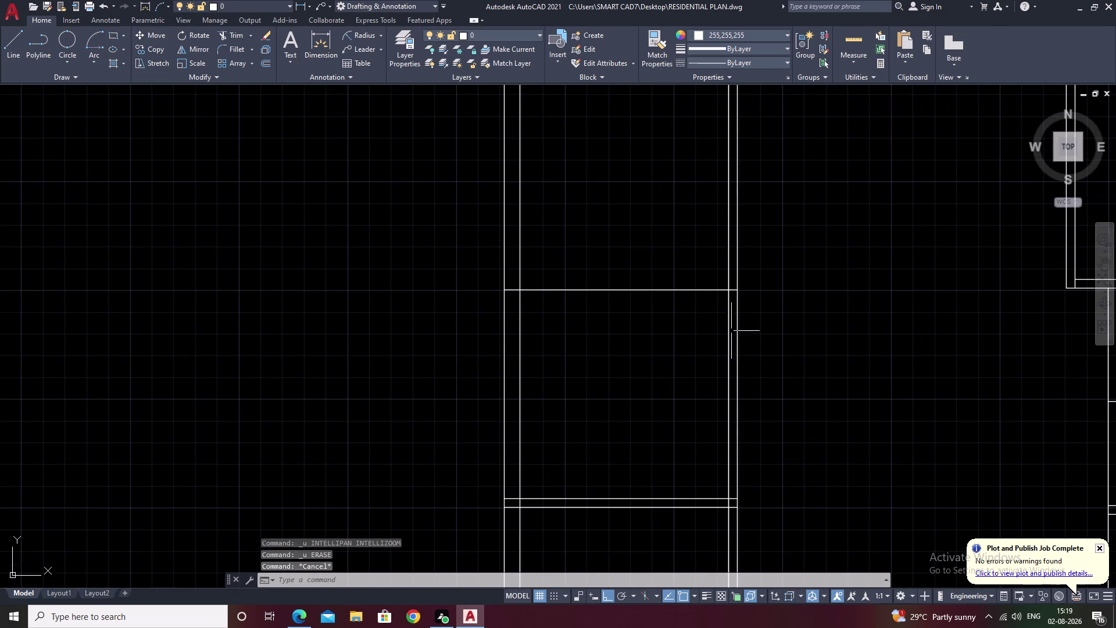
click(729, 338)
text(e)
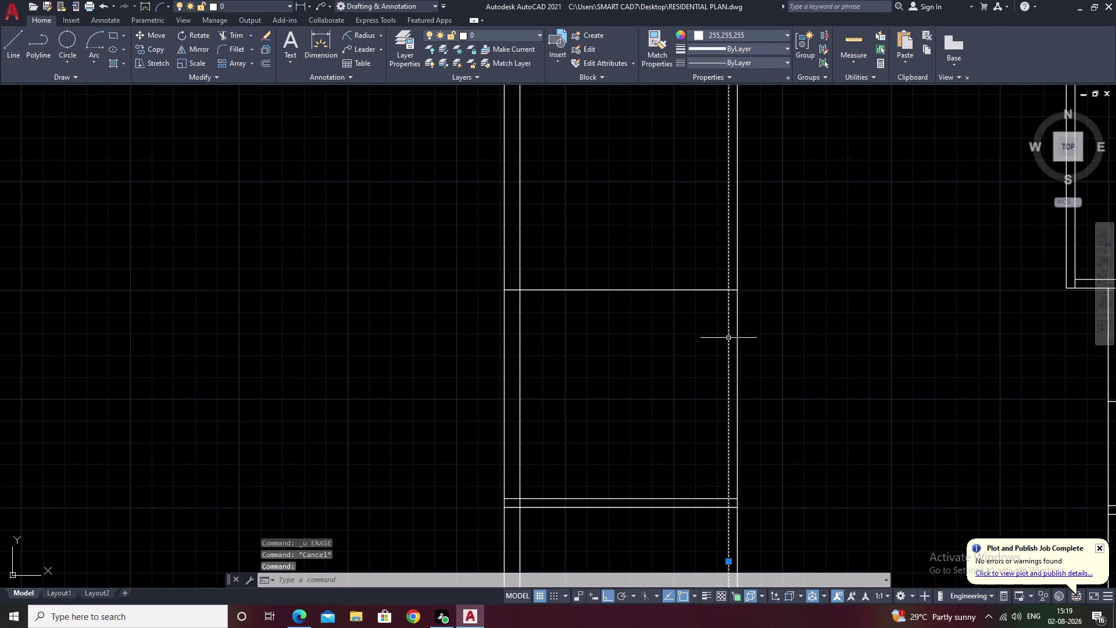
key(space)
text(o)
key(space)
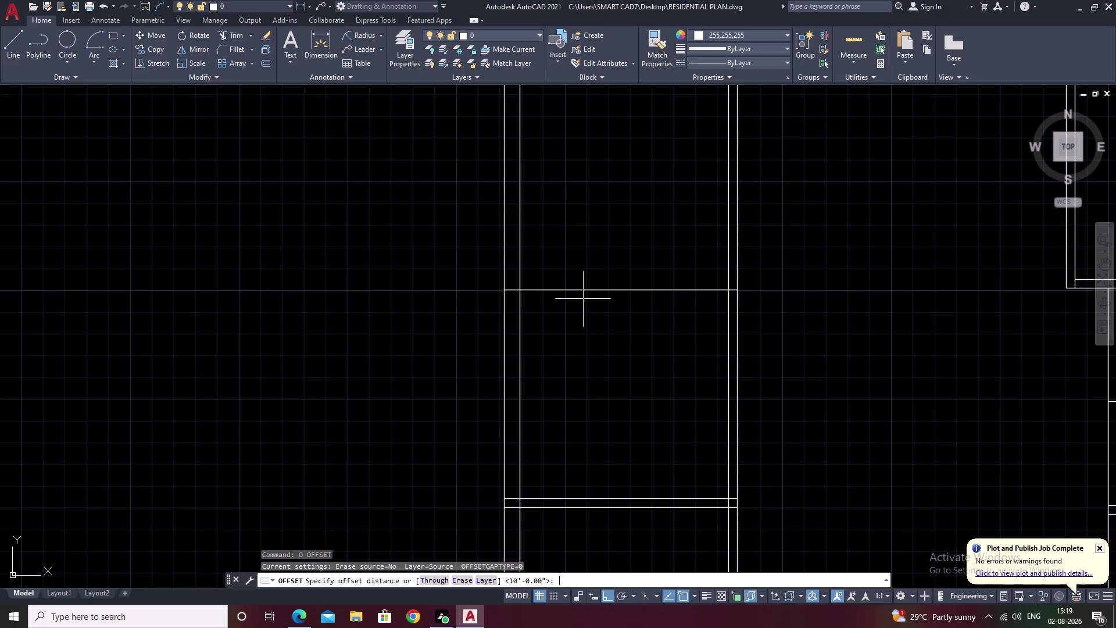
key(Escape)
scroll(down, 3)
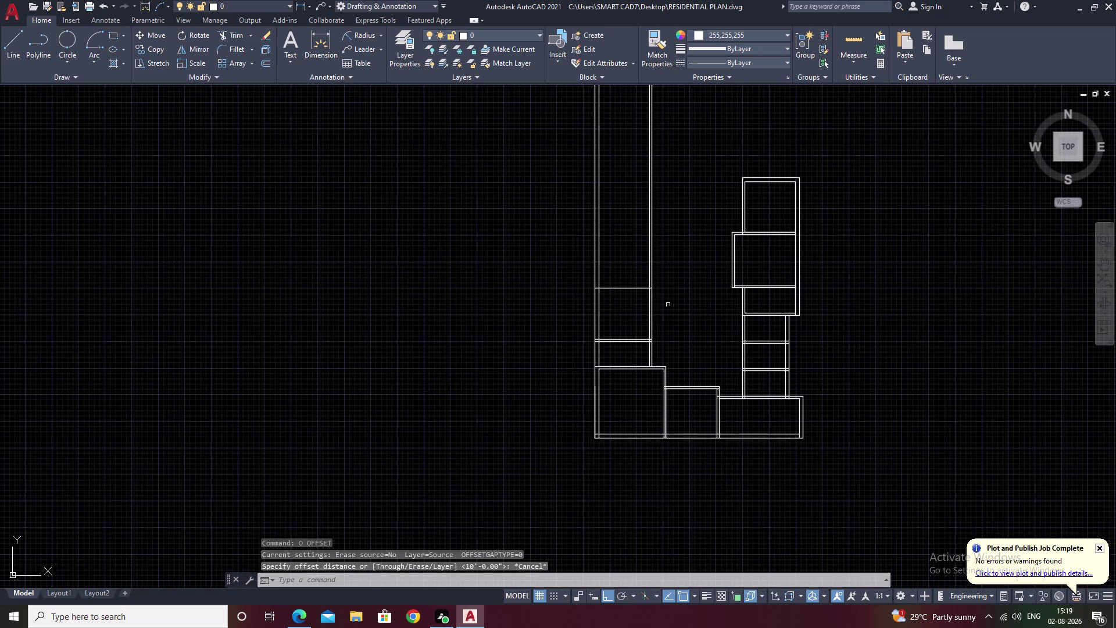
scroll(up, 3)
key(Escape)
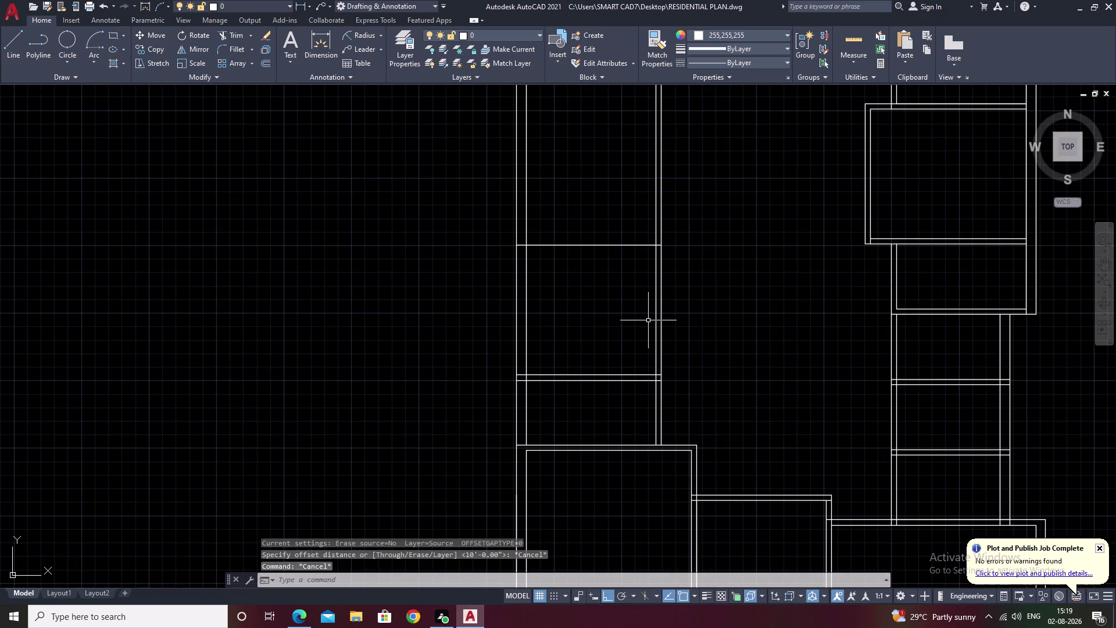
text(tr)
key(space)
drag(720, 309, 627, 335)
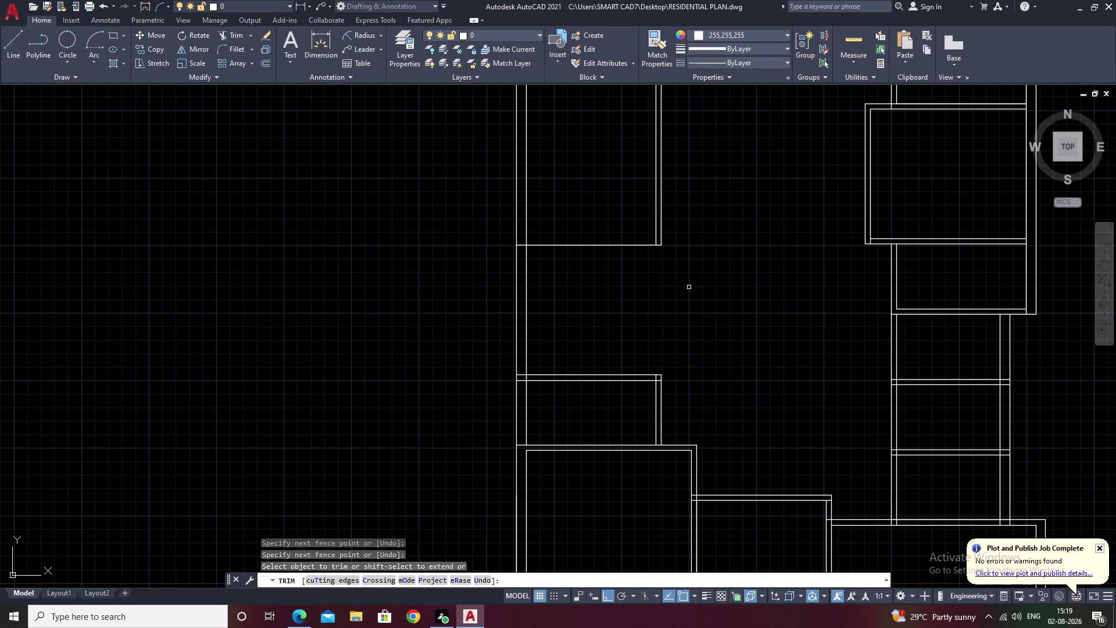
key(Escape)
scroll(up, 3)
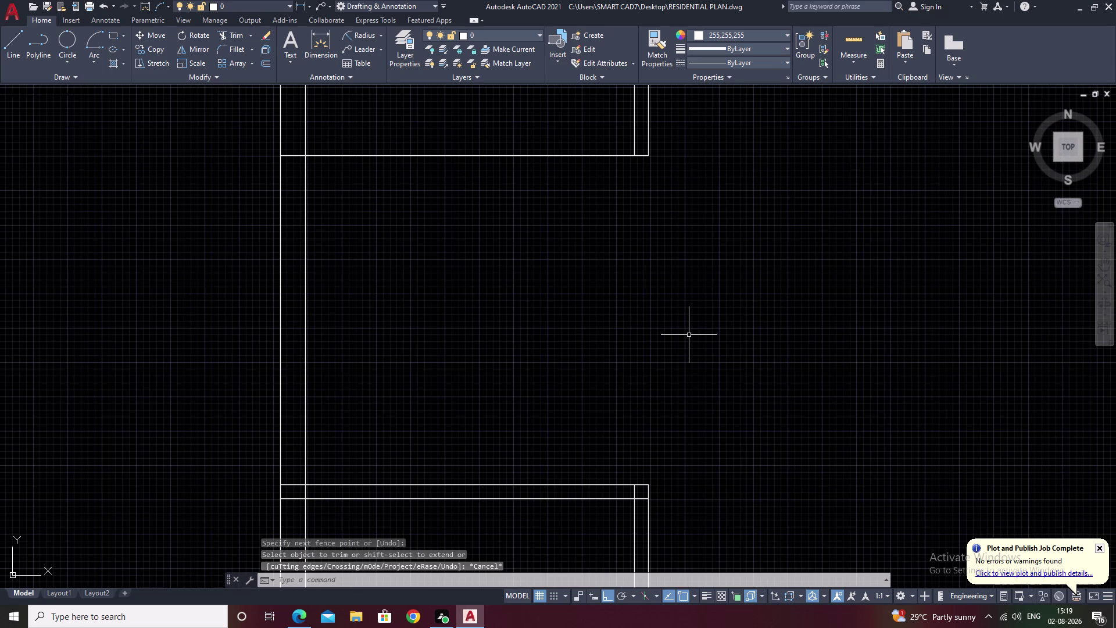
text(o 10)
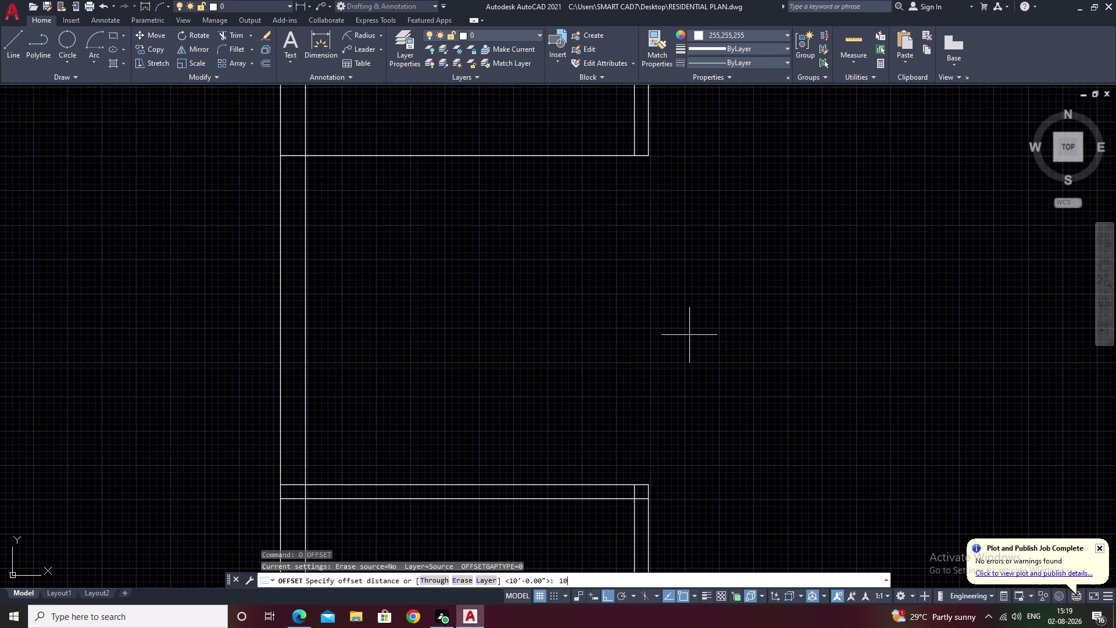
text(l)
key(space)
key(Escape)
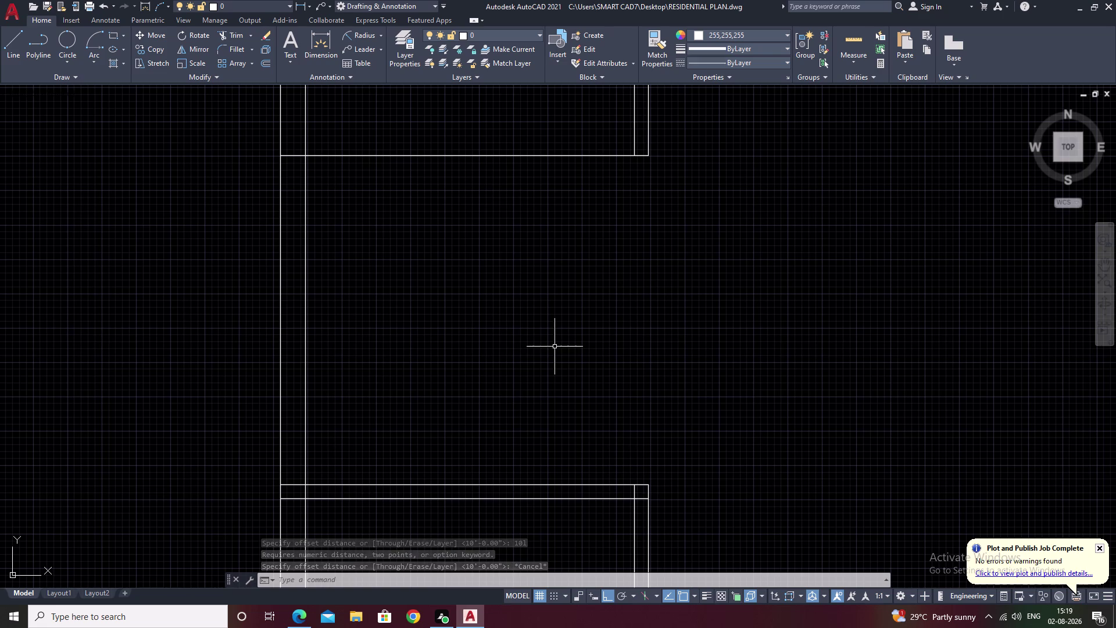
key(ctrl+z)
key(ctrl+z)
key(ctrl+z)
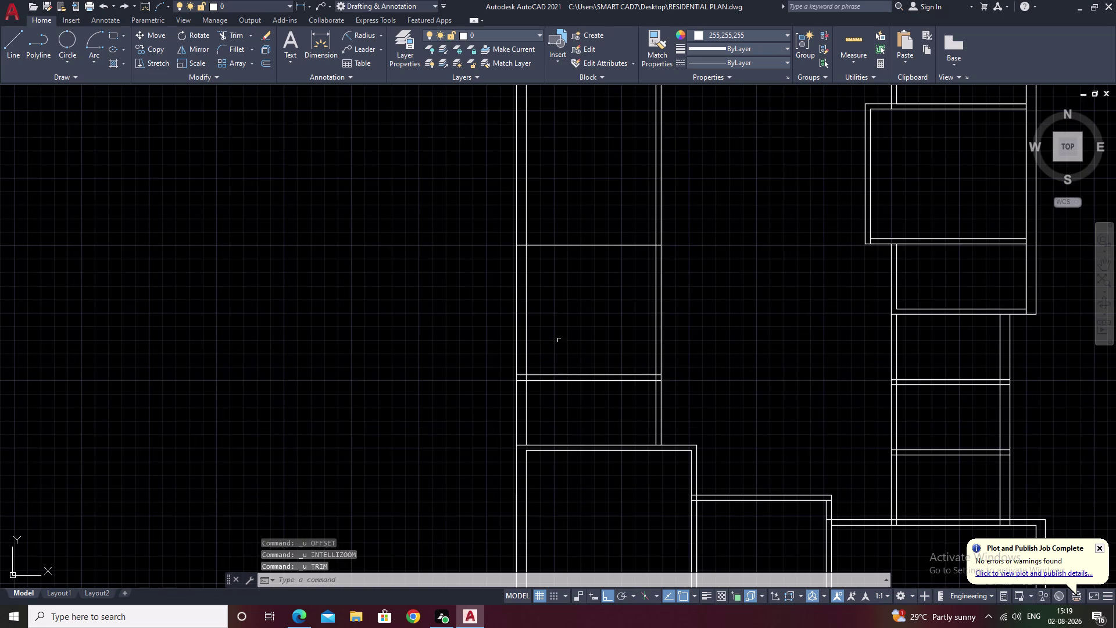
Offset the single cross line 5 units to make a parallel copy.
key(Escape)
key(Escape)
text(o)
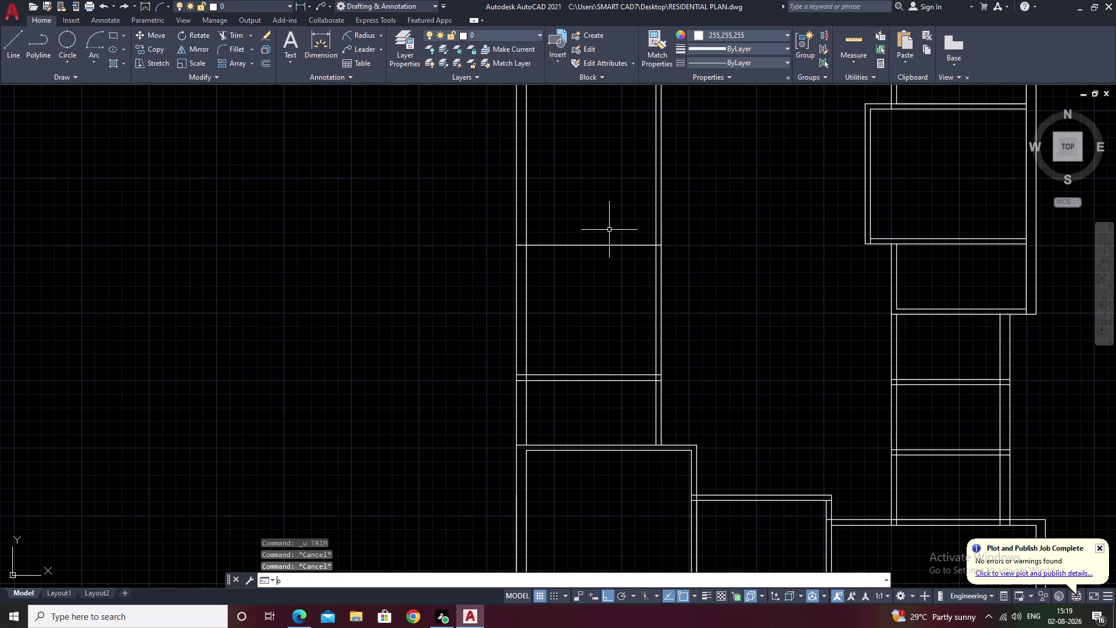
key(space)
text(5)
key(space)
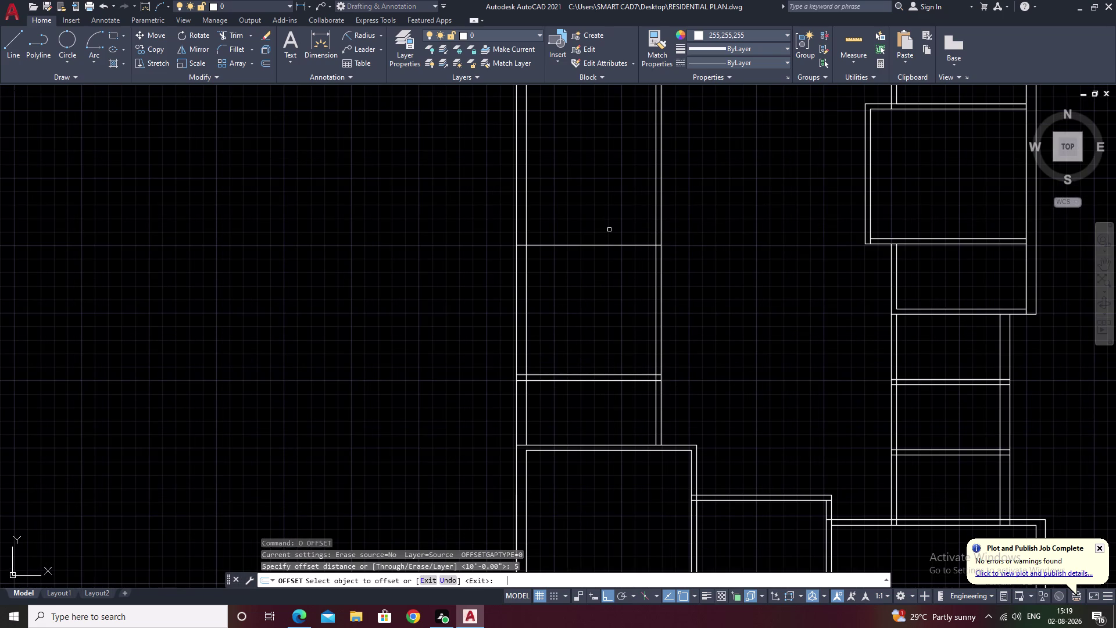
click(602, 245)
click(601, 207)
scroll(down, 3)
middle_drag(601, 207, 591, 273)
key(Escape)
Pan around the plan to review the walls before another offset.
scroll(up, 3)
middle_drag(593, 287, 604, 255)
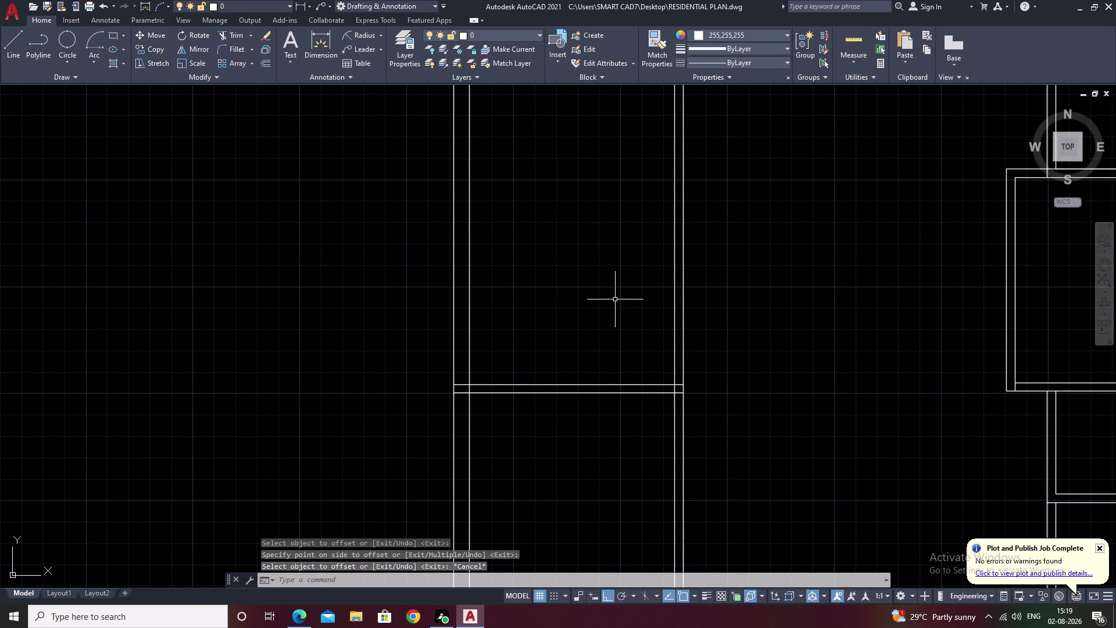
scroll(down, 3)
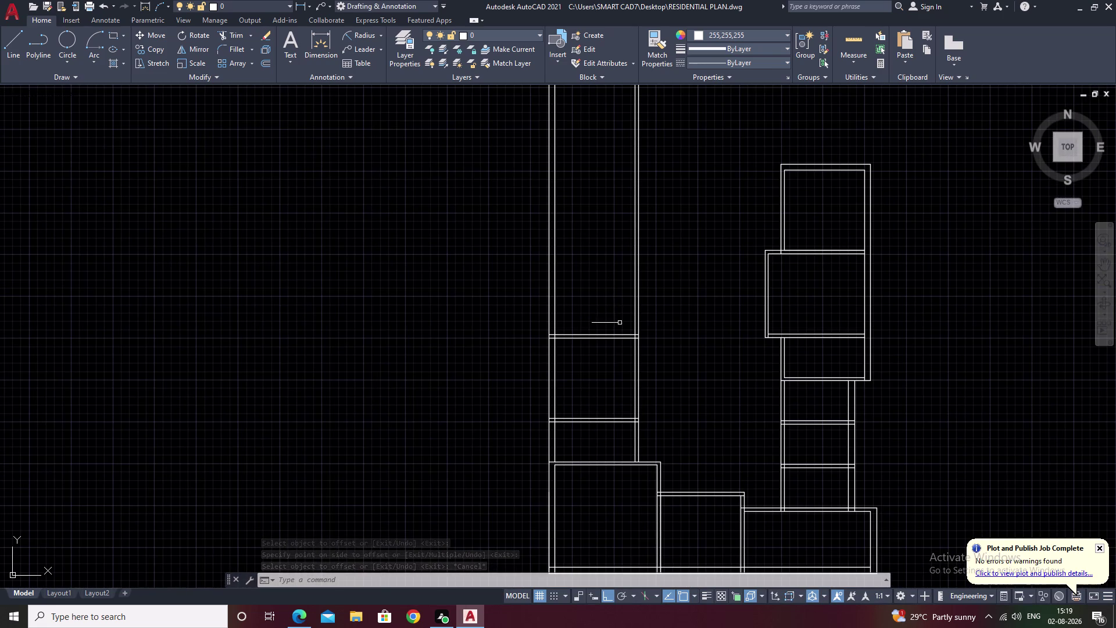
scroll(down, 3)
scroll(up, 3)
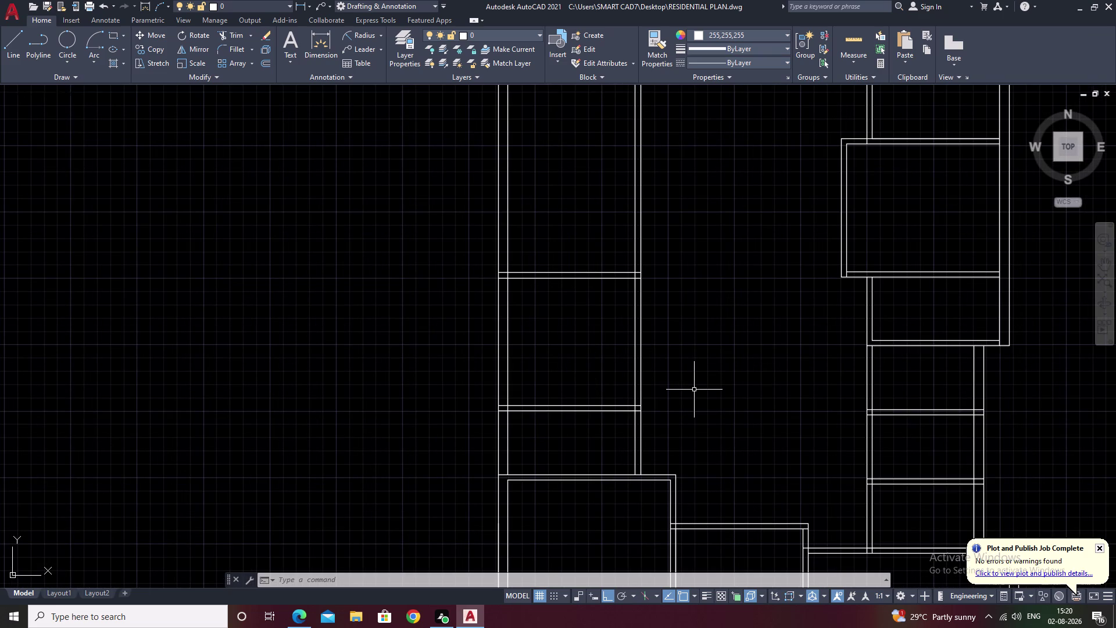
middle_drag(583, 327, 592, 425)
middle_drag(611, 317, 596, 375)
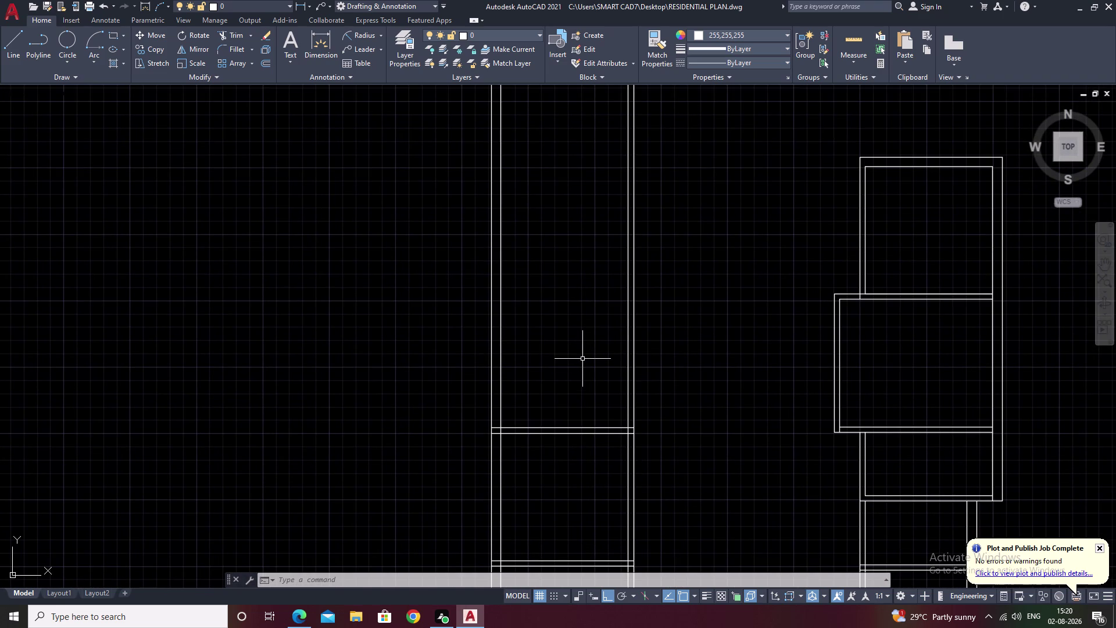
text(o)
key(space)
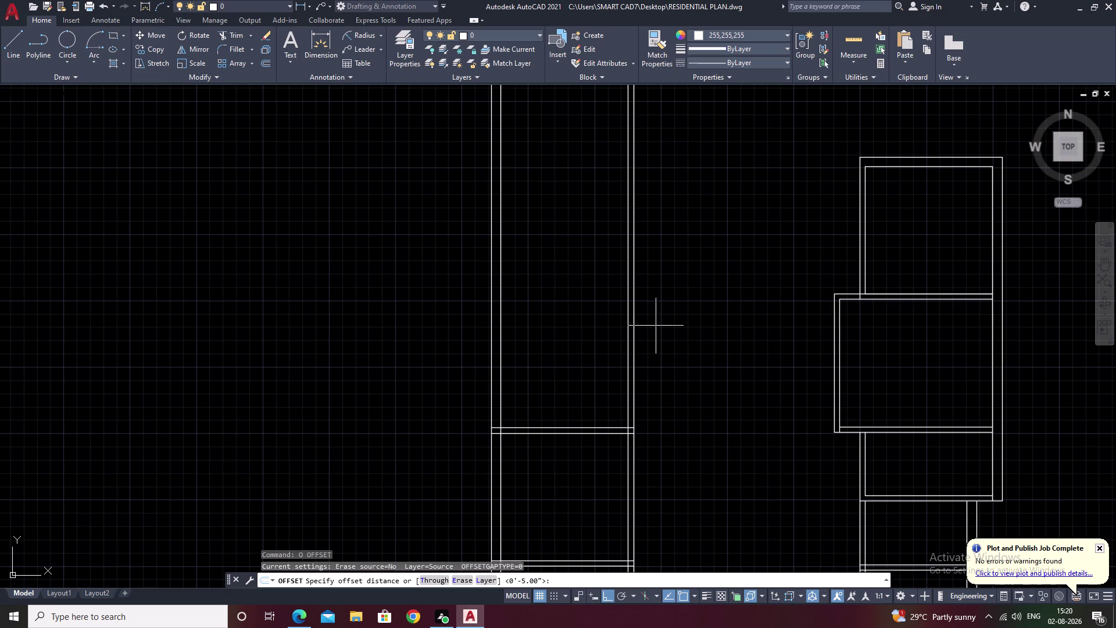
Extend both horizontal lines leftward to the nearest wall.
key(Escape)
text(ex)
key(space)
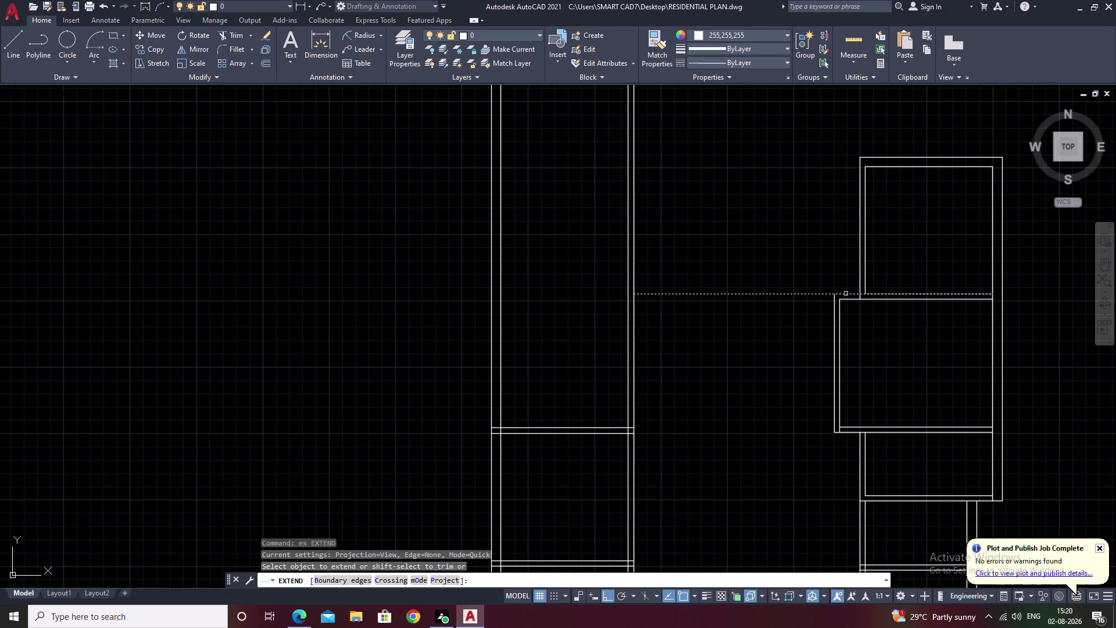
click(846, 294)
click(664, 294)
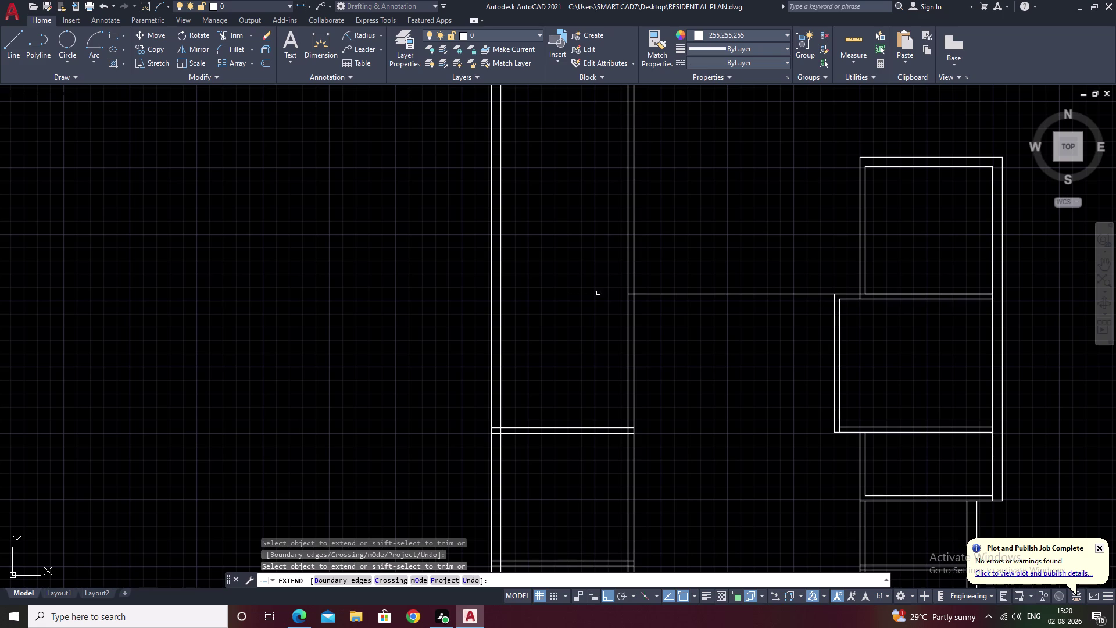
key(Escape)
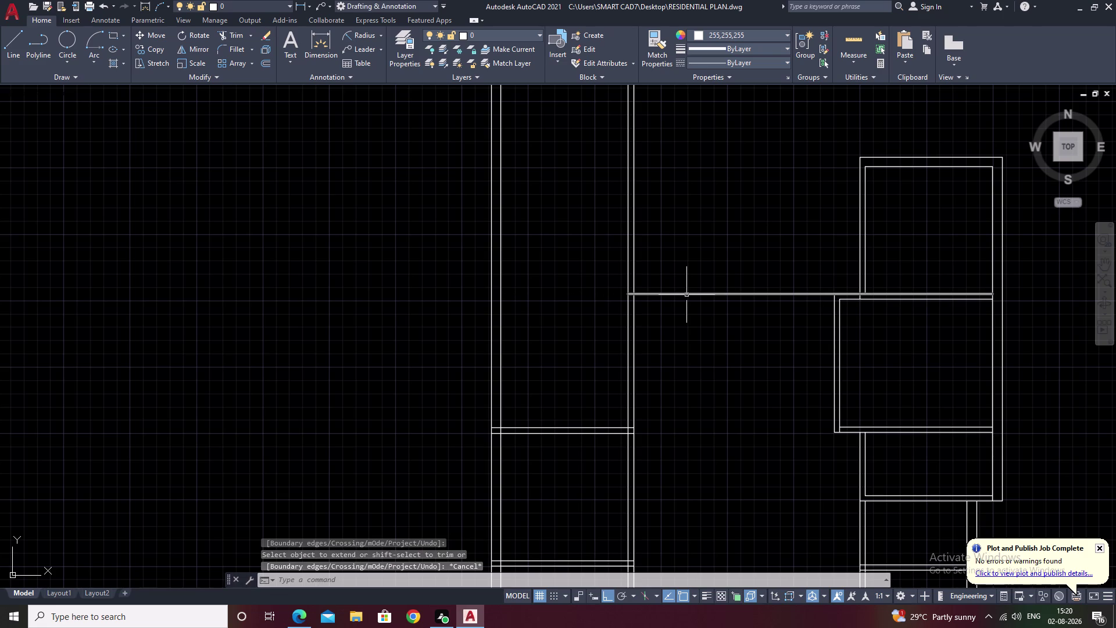
Extend both horizontal lines to the outer left wall line as boundary.
text(ex)
key(space)
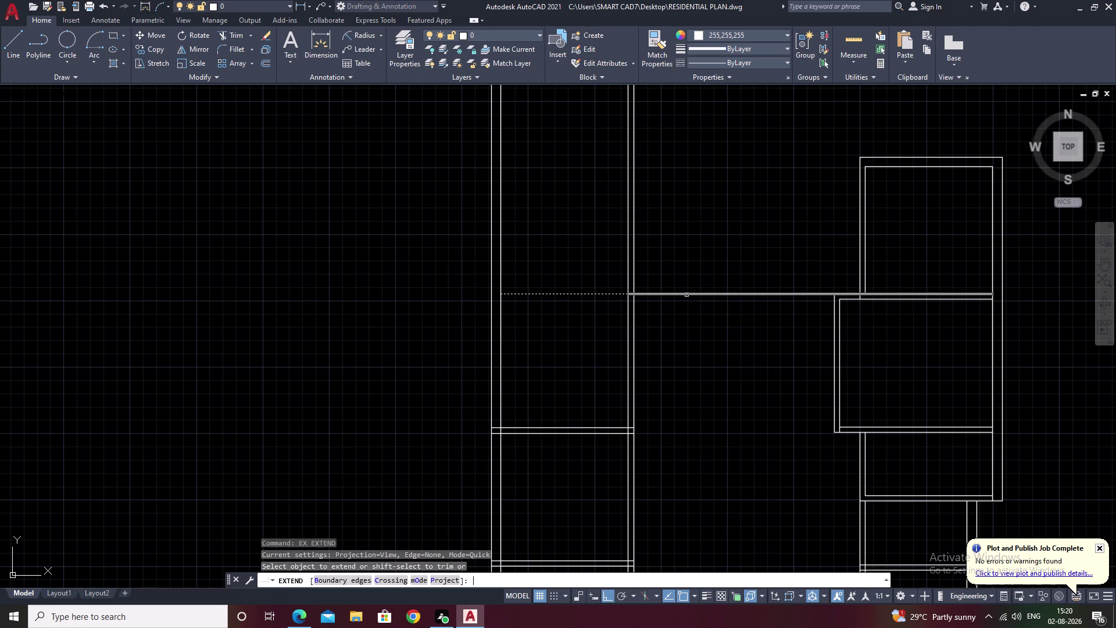
text(b)
key(space)
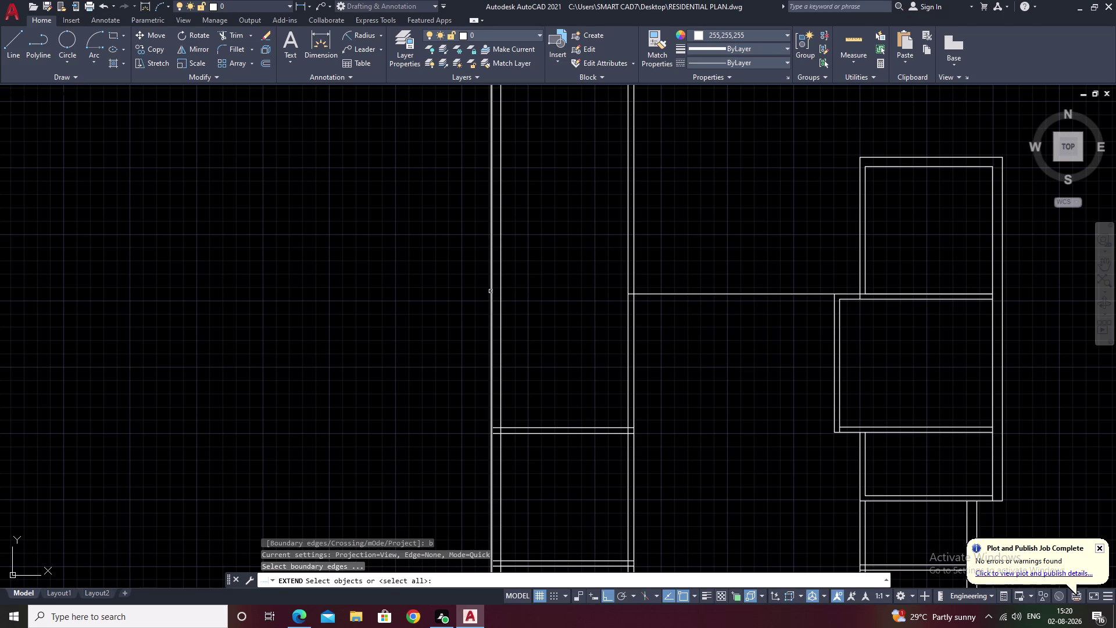
click(492, 292)
right_click(540, 290)
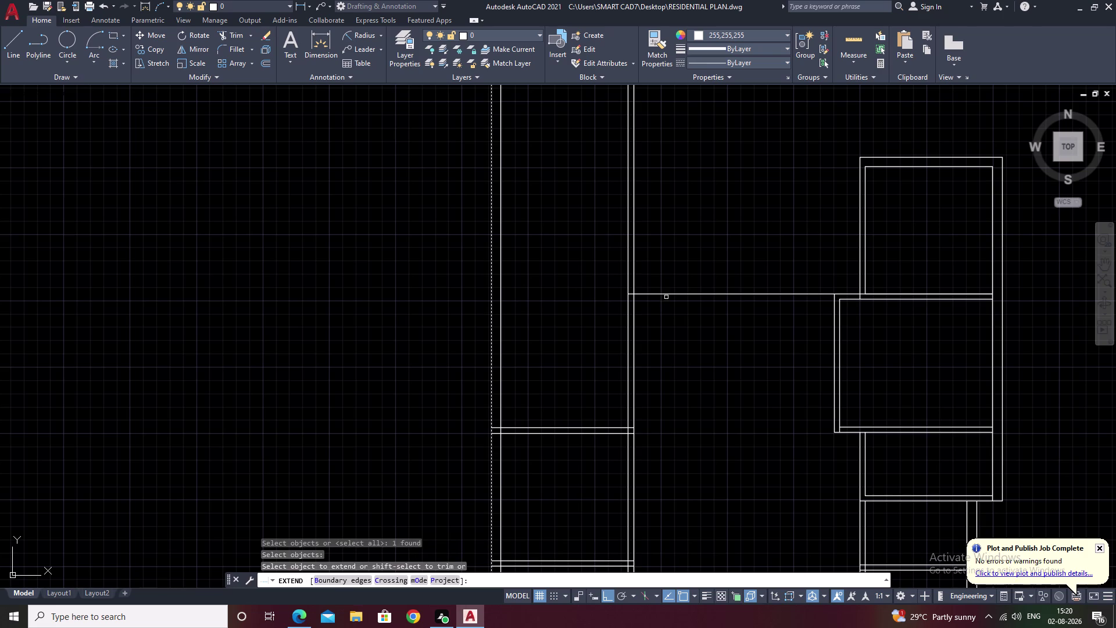
click(666, 294)
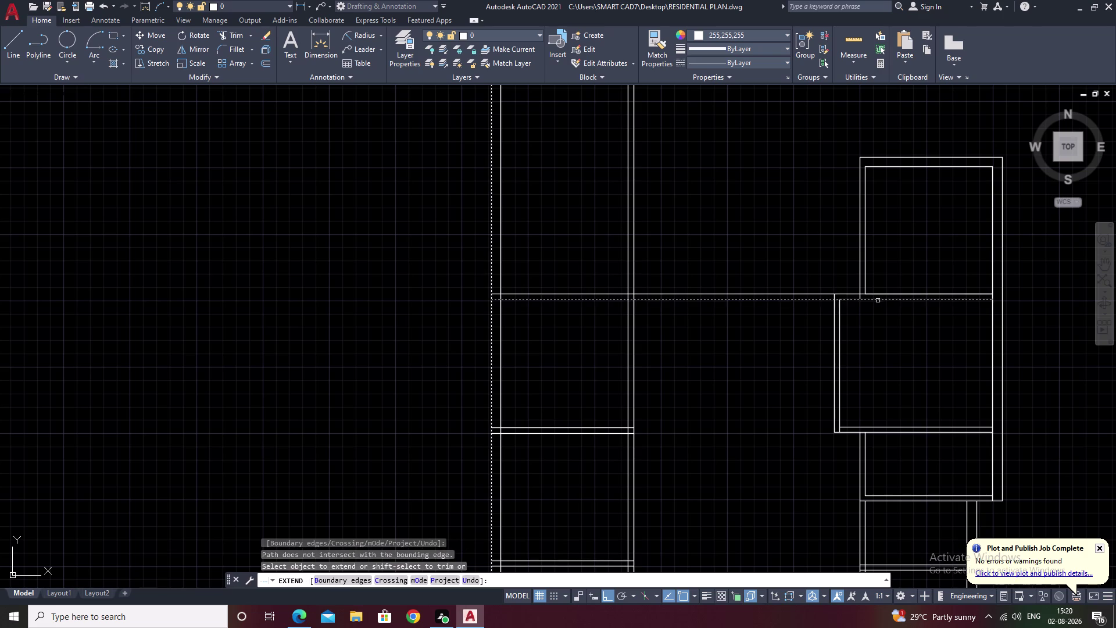
click(878, 300)
key(Escape)
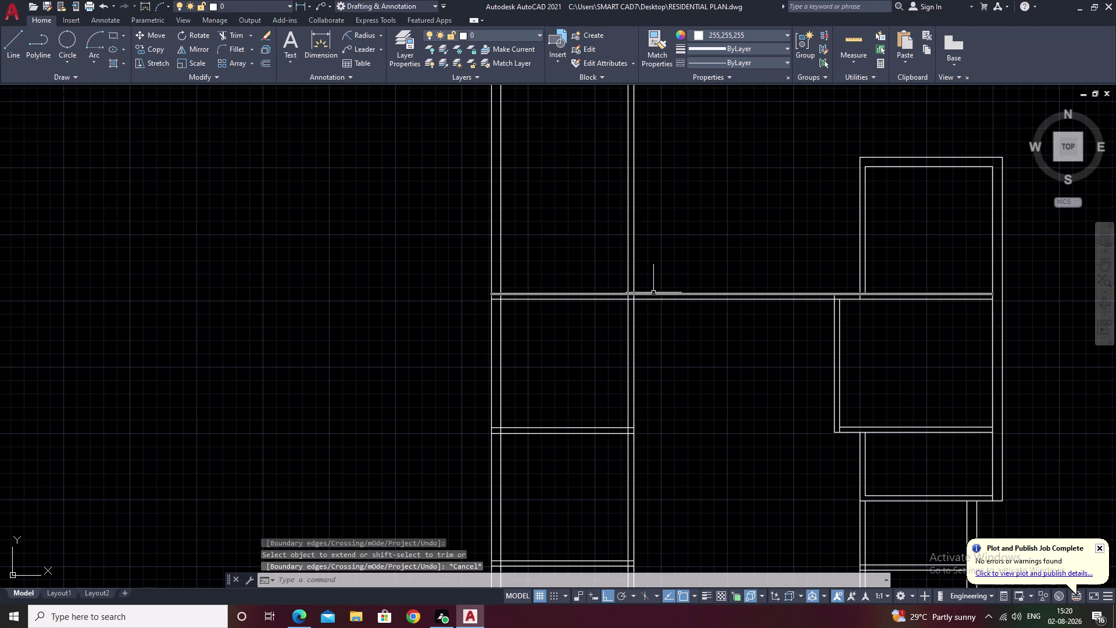
text(tr)
key(space)
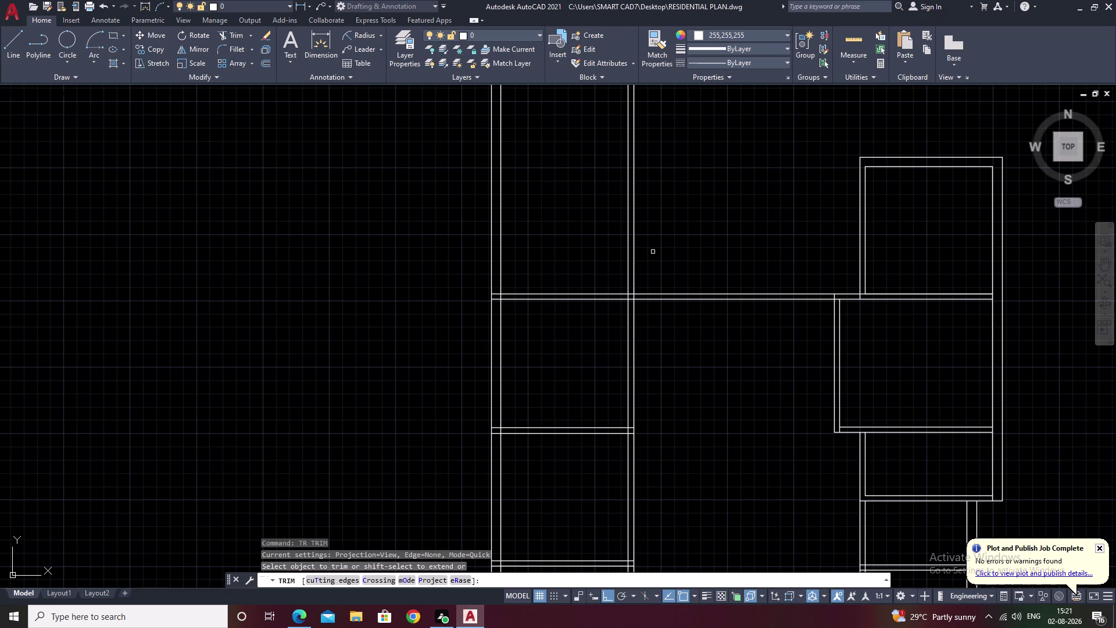
Fence-trim the left wall's vertical lines above the double cross line.
drag(675, 244, 340, 241)
middle_drag(625, 248, 549, 260)
key(Escape)
key(o)
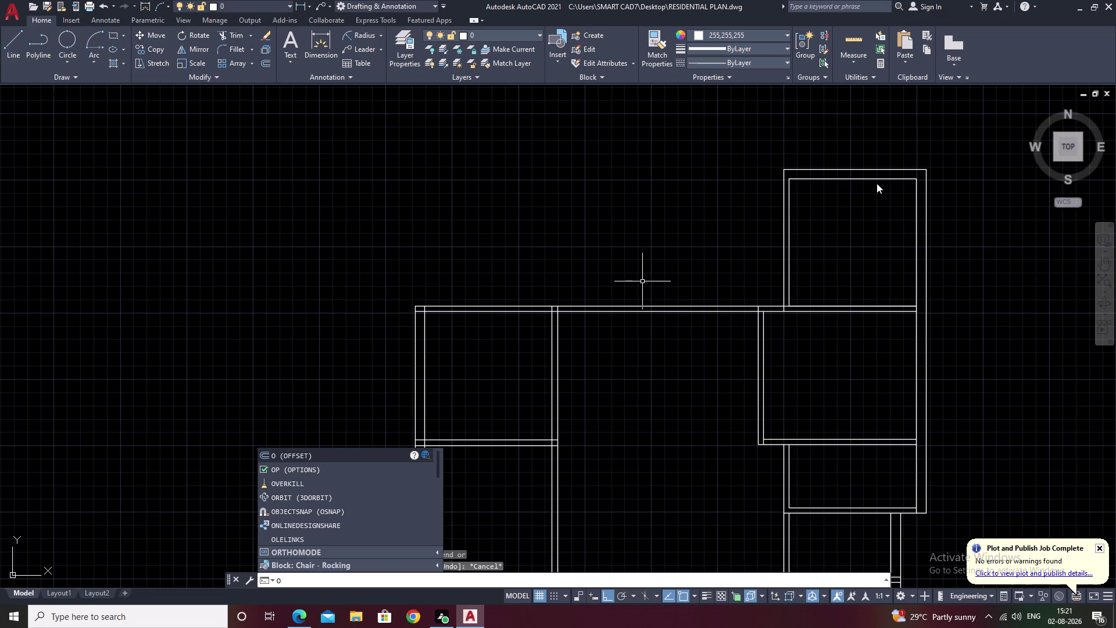
Try an offset at 3'6" and cancel after the distance entry fails.
key(Escape)
text(o)
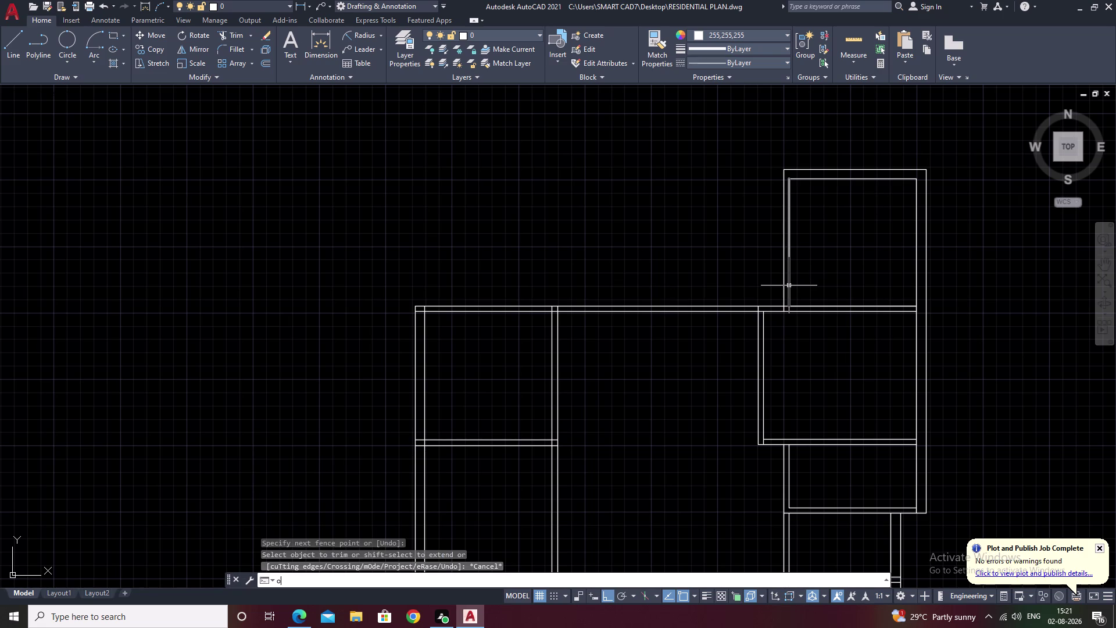
key(space)
text(3'6)
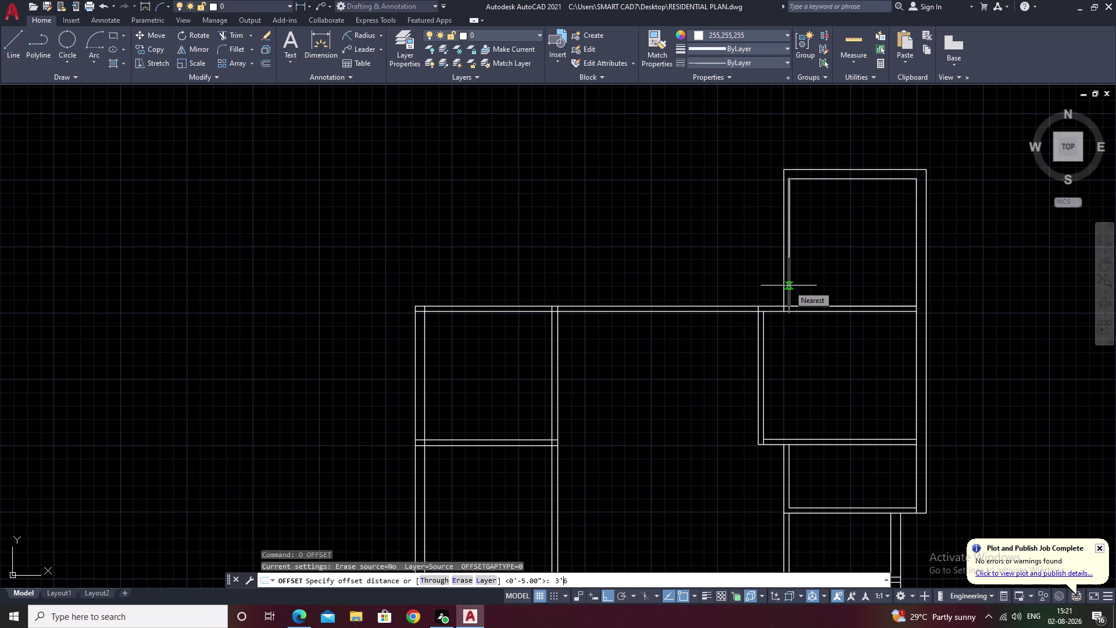
key(apostrophe)
key(space)
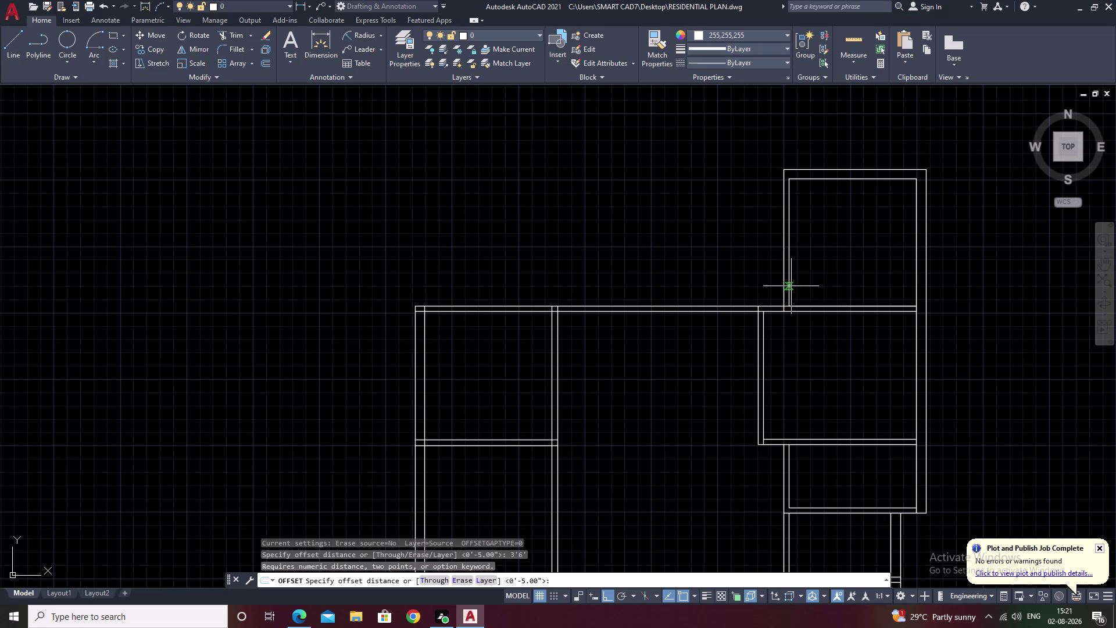
key(Escape)
key(3)
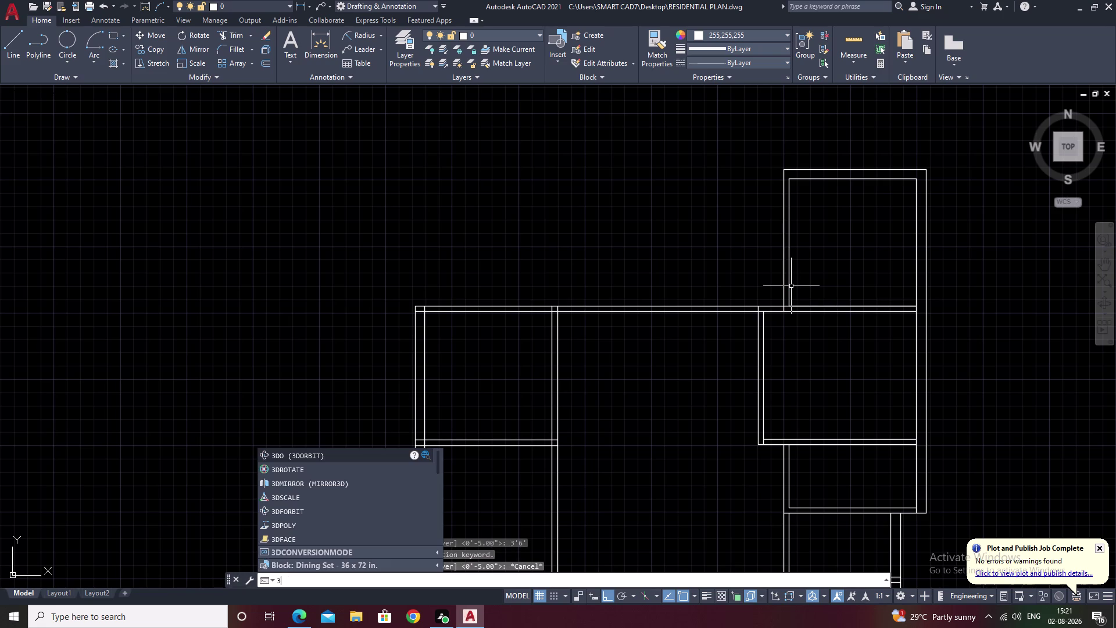
key(BackSpace)
text(o)
key(space)
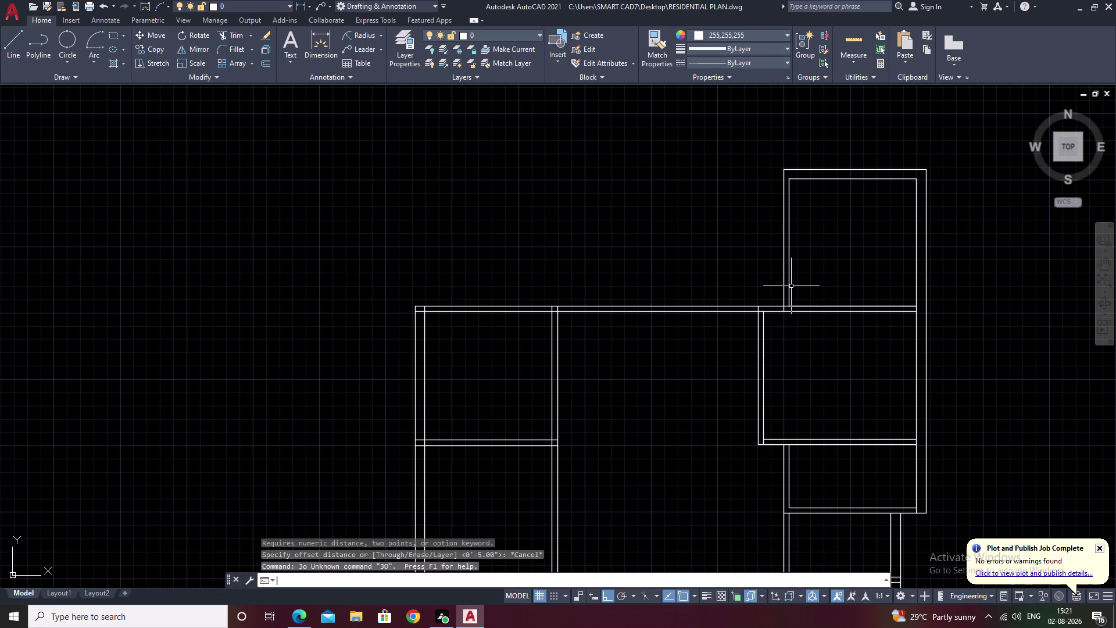
key(Escape)
key(Escape)
Offset the top wall line of the left rooms 3'6" upward.
text(o)
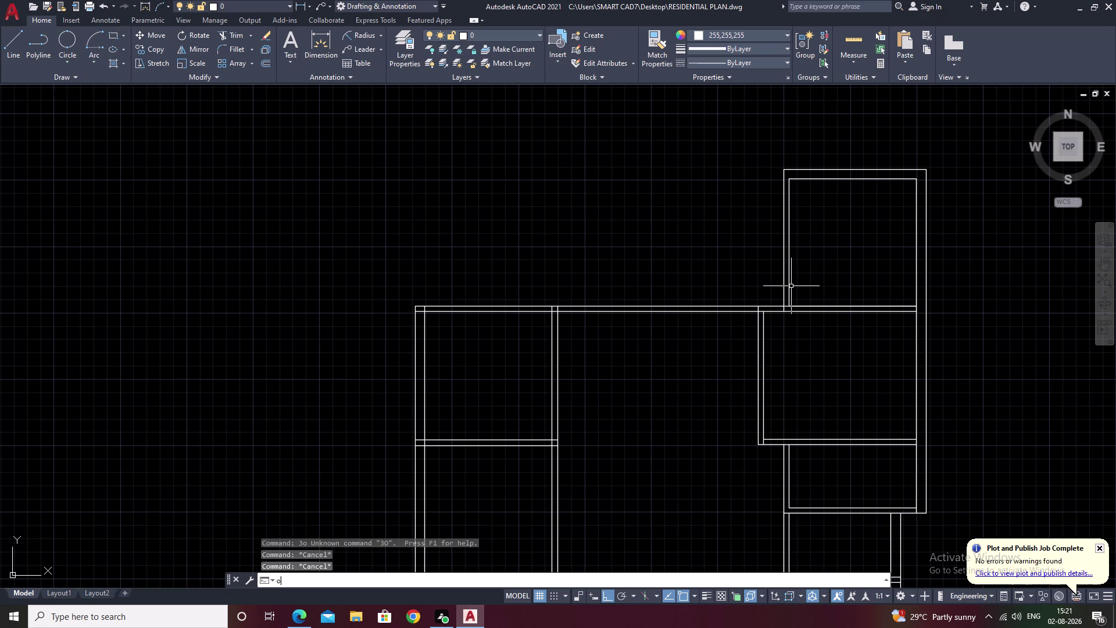
key(space)
text(3')
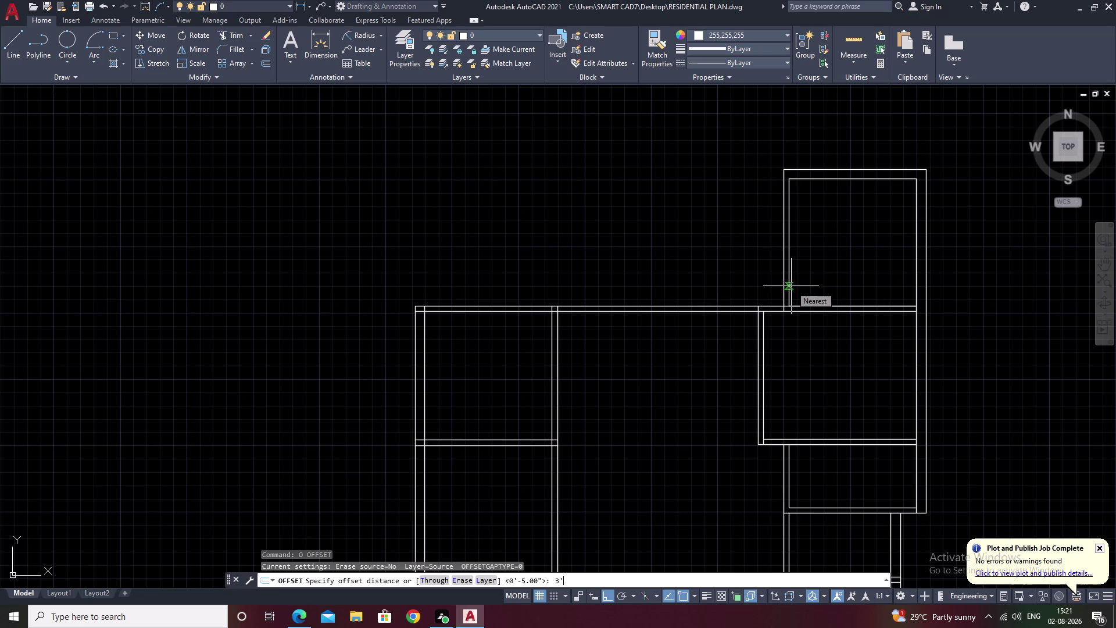
key(6)
key(shift+quotedbl)
key(space)
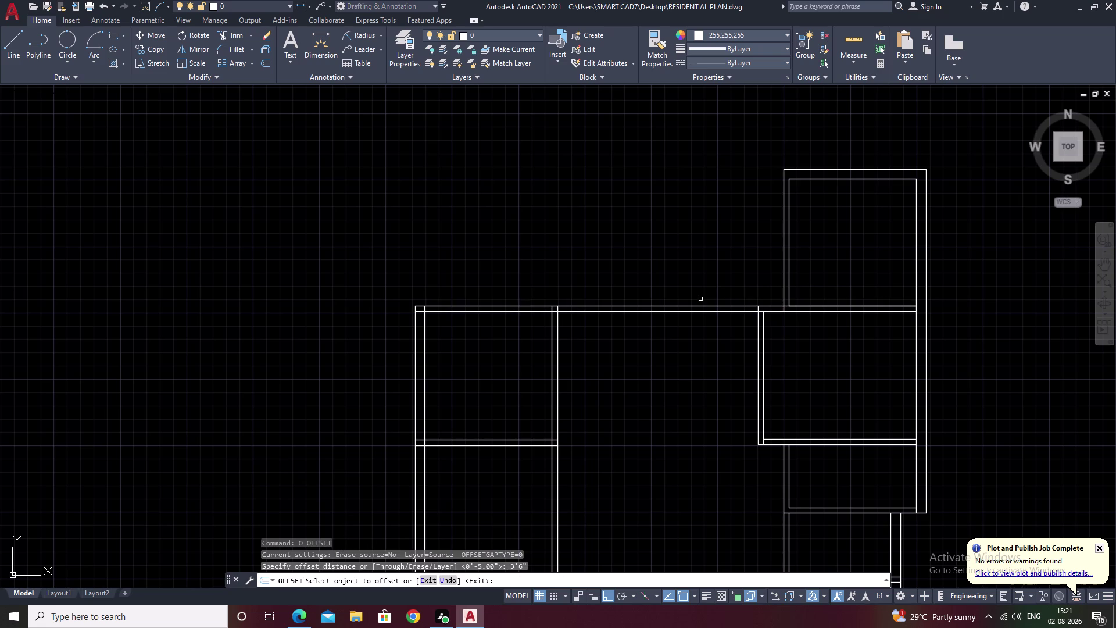
click(701, 305)
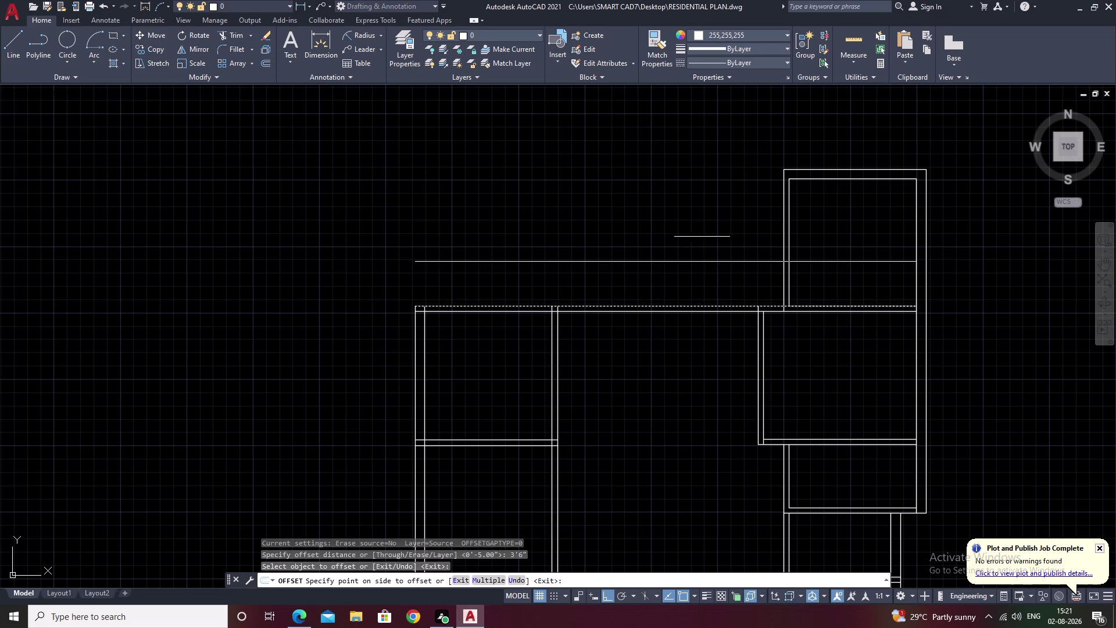
click(702, 227)
key(Escape)
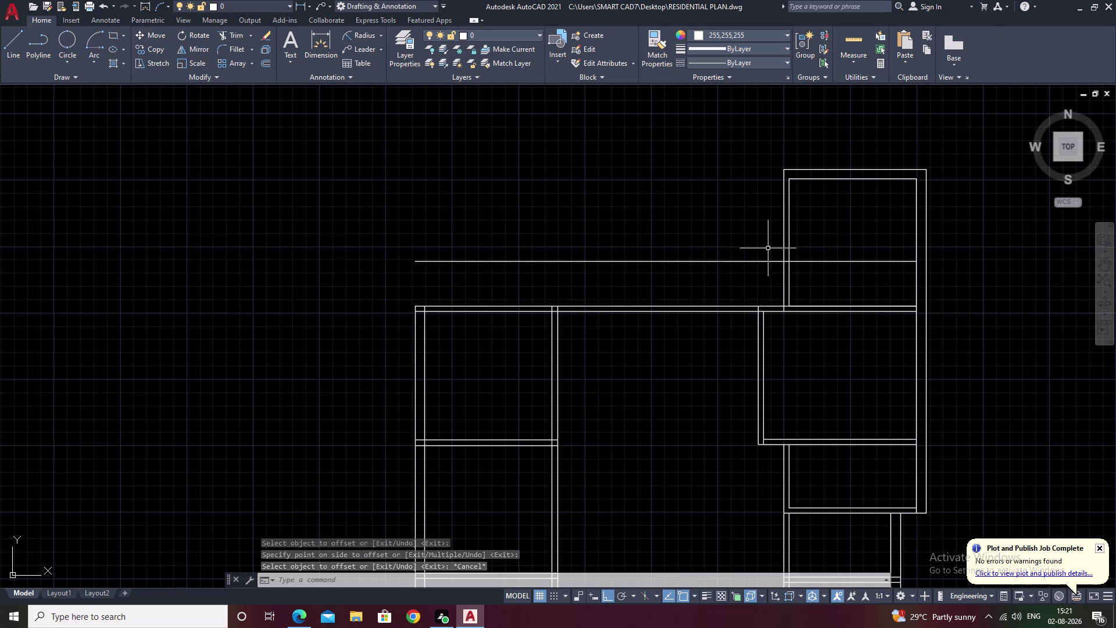
Offset the new line 9 inches upward to form the double wall.
text(o)
key(space)
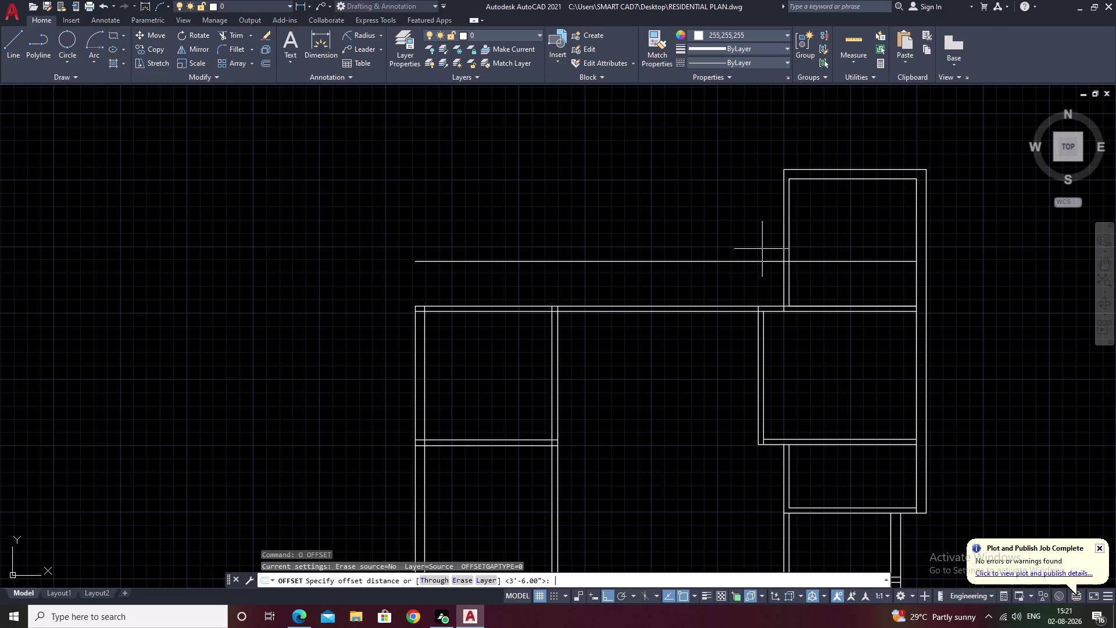
text(9)
key(space)
click(722, 261)
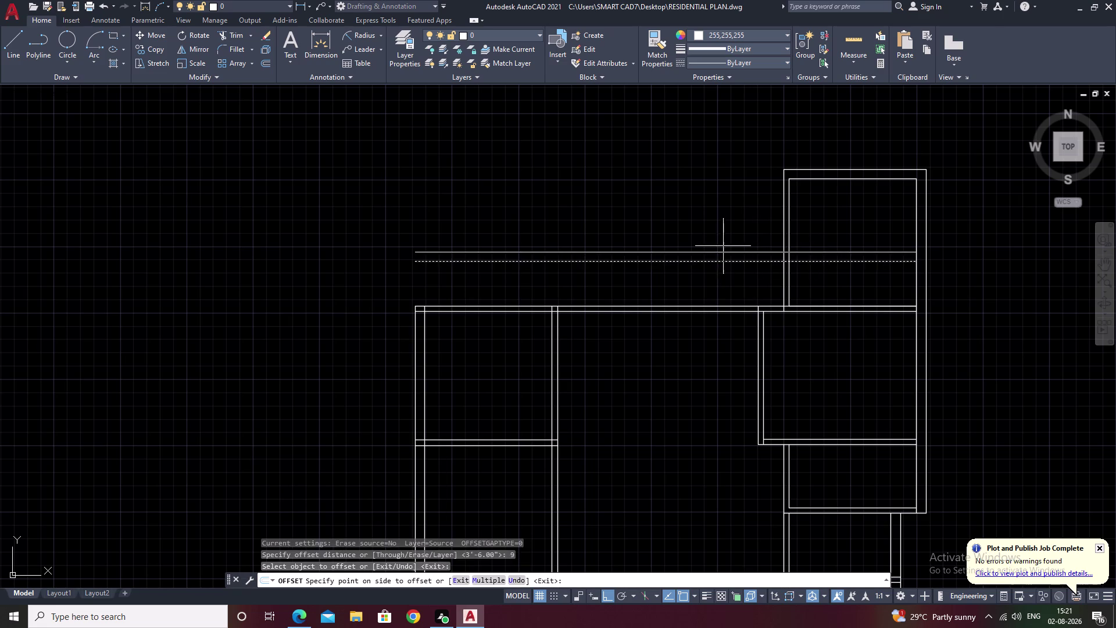
click(724, 245)
key(Escape)
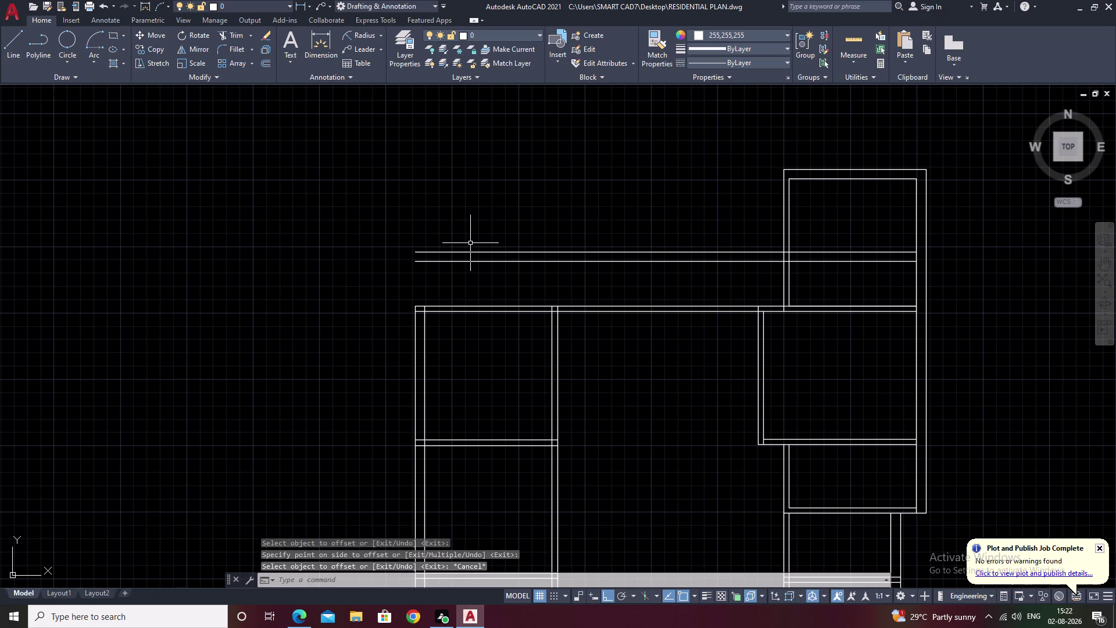
Extend the first left wall line upward with EX.
text(ex)
key(space)
click(423, 333)
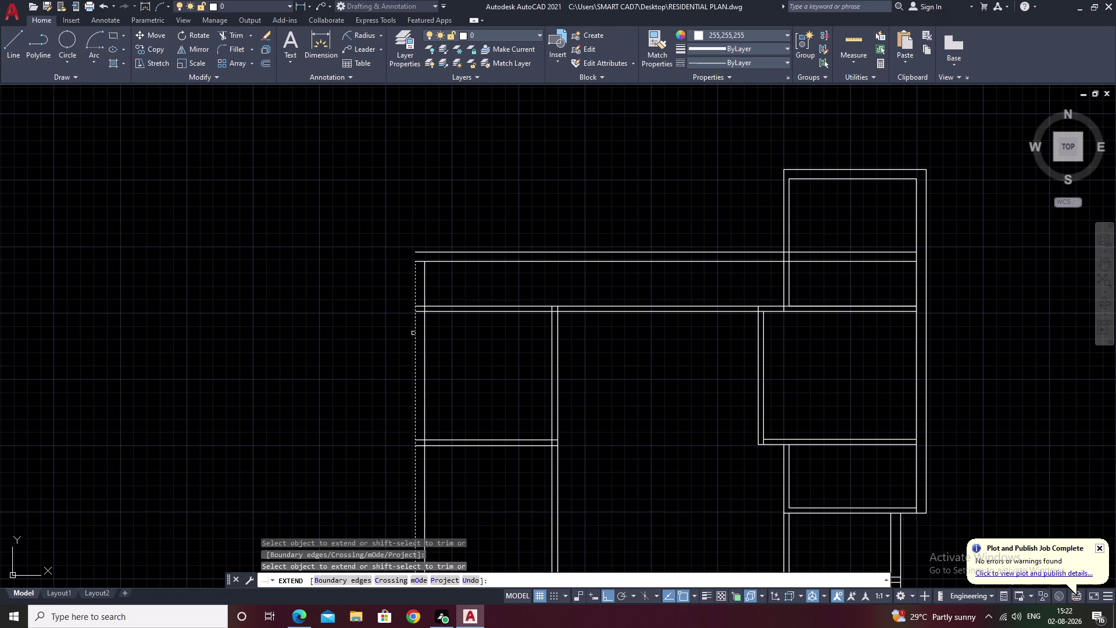
Extend the second left wall line and fillet the top-left corner closed.
click(413, 333)
key(Escape)
text(f)
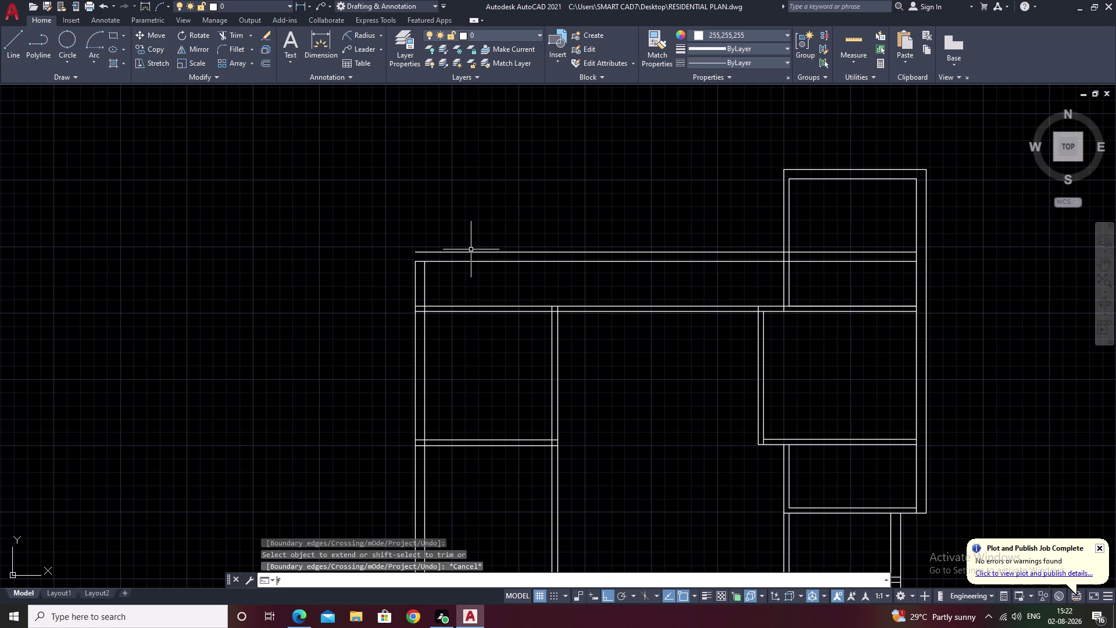
key(space)
click(415, 282)
double_click(425, 250)
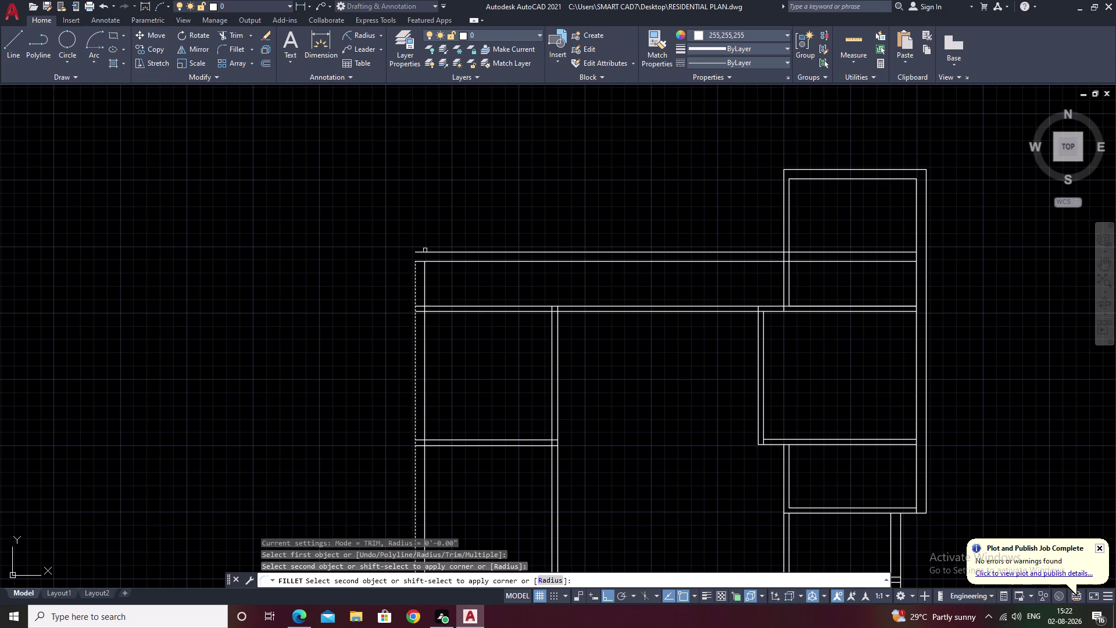
click(425, 252)
key(Escape)
Fence-trim the old top wall lines out of the upper-left room.
middle_drag(760, 280, 696, 279)
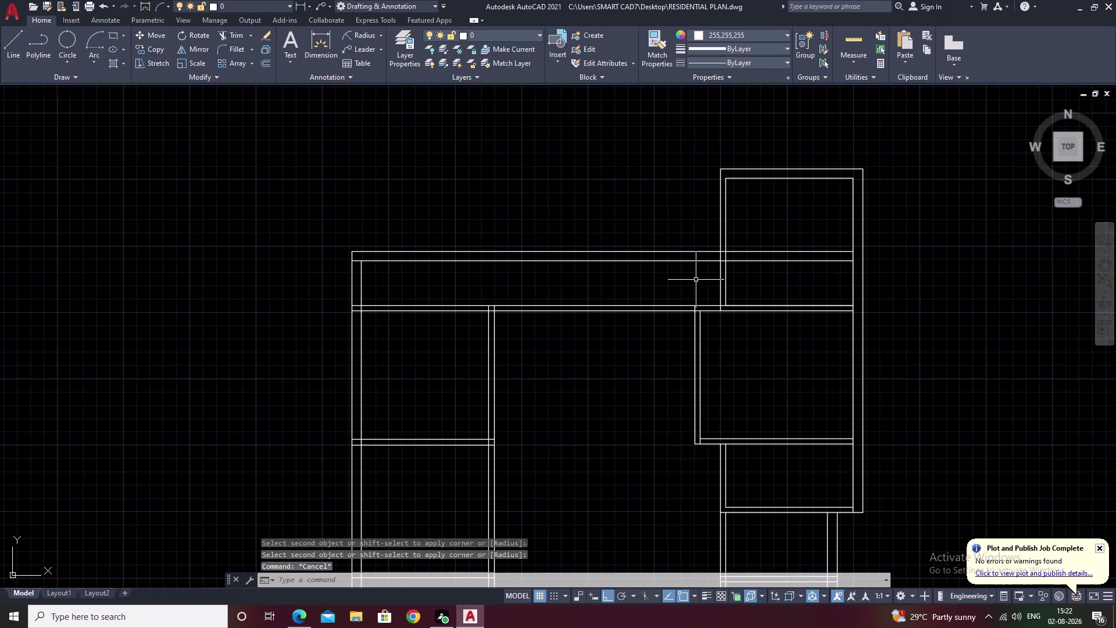
text(tr)
key(space)
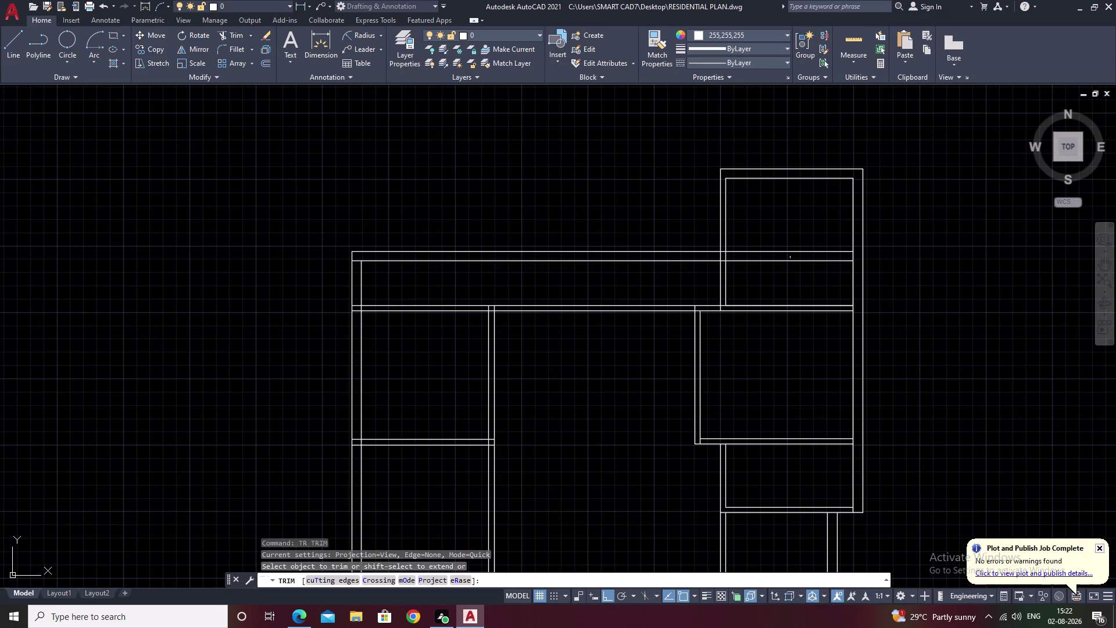
drag(785, 236, 763, 286)
scroll(up, 3)
drag(680, 219, 680, 223)
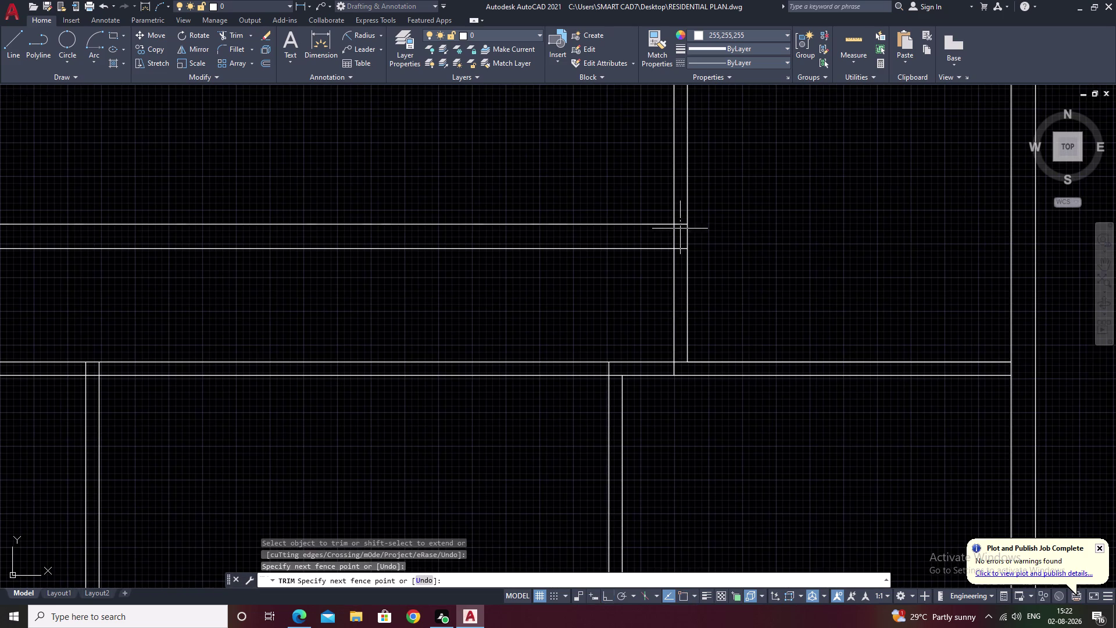
drag(681, 224, 682, 260)
Fence-trim the leftover wall line pieces along the walls.
middle_drag(517, 337, 645, 291)
drag(637, 282, 488, 344)
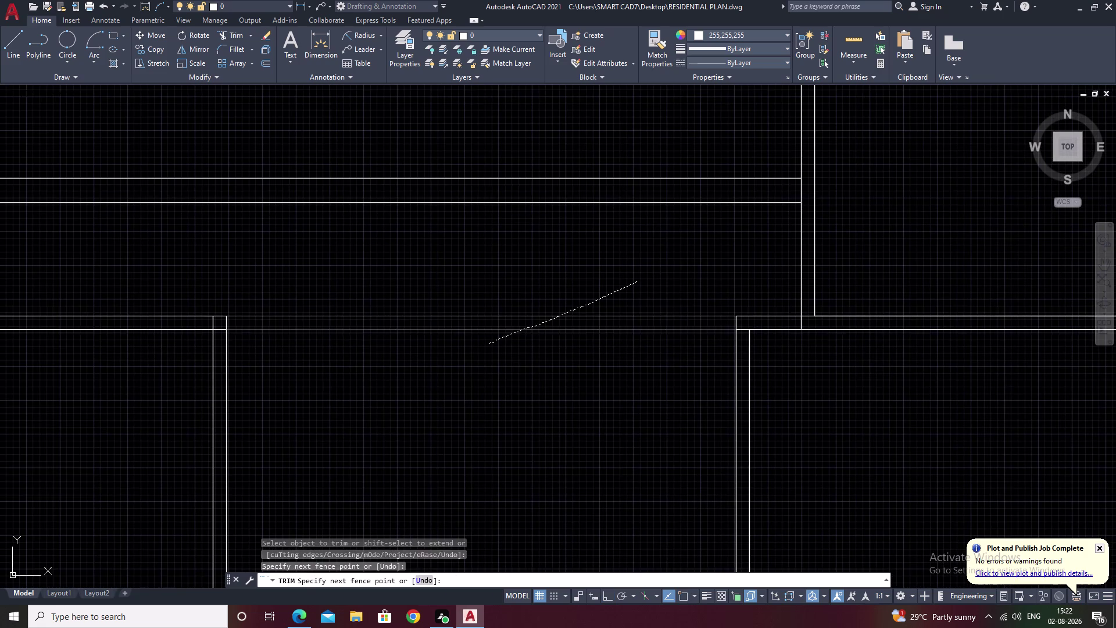
scroll(down, 3)
middle_drag(469, 338, 629, 323)
drag(398, 283, 344, 337)
scroll(down, 3)
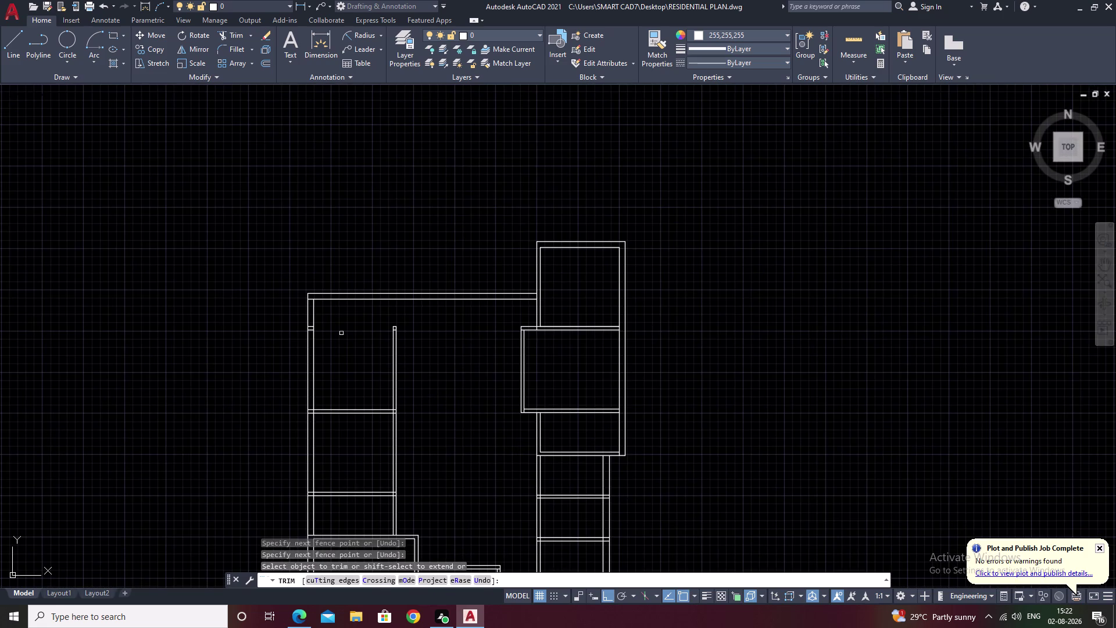
middle_drag(354, 335, 457, 307)
scroll(up, 3)
drag(438, 272, 434, 340)
scroll(up, 3)
drag(784, 266, 784, 308)
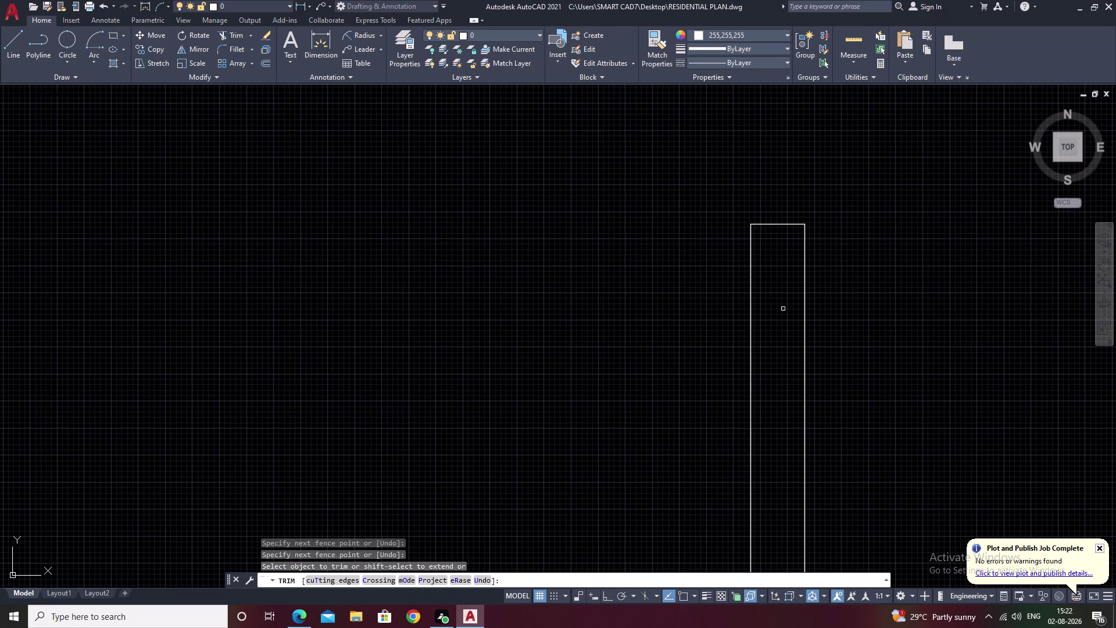
View the whole plan and trim more pieces near the top walls.
scroll(down, 3)
middle_drag(840, 317, 712, 292)
scroll(down, 3)
middle_drag(784, 307, 742, 217)
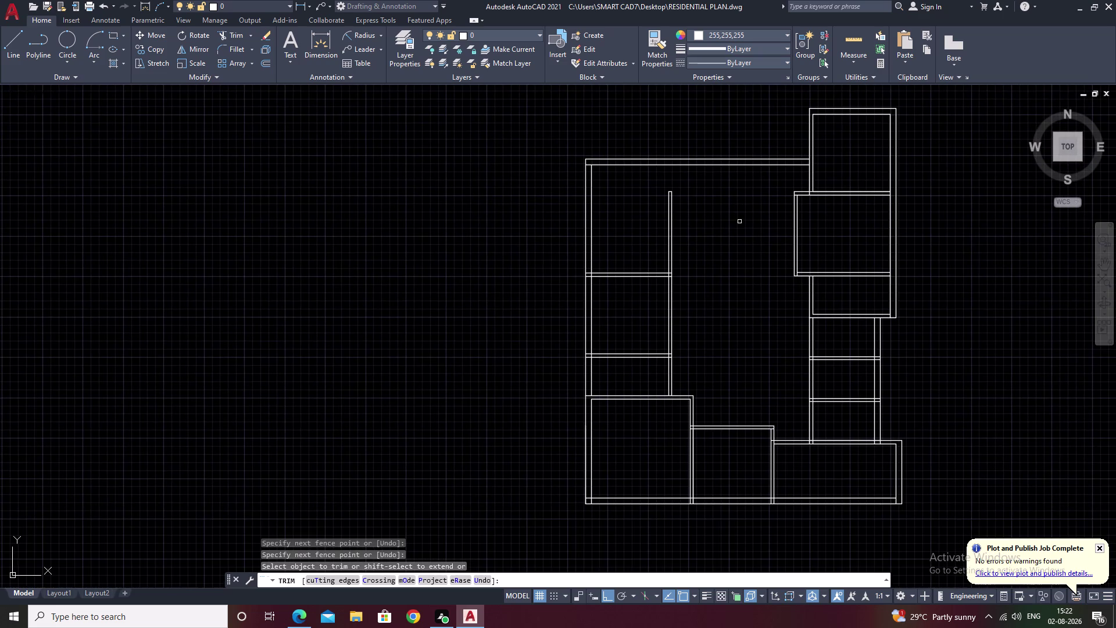
middle_drag(790, 391, 916, 355)
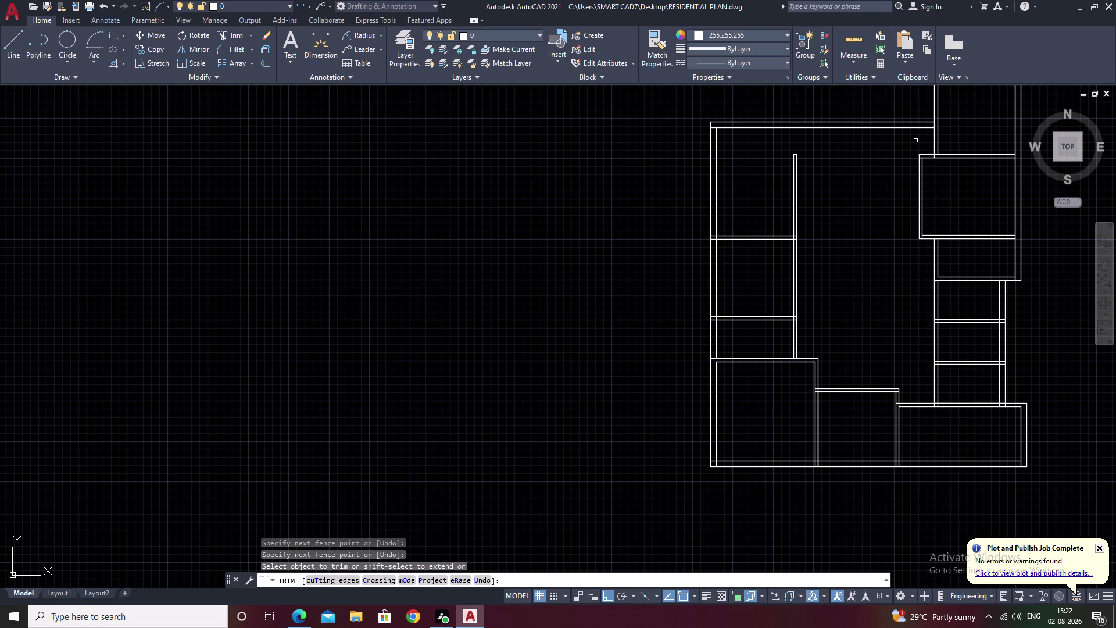
scroll(up, 3)
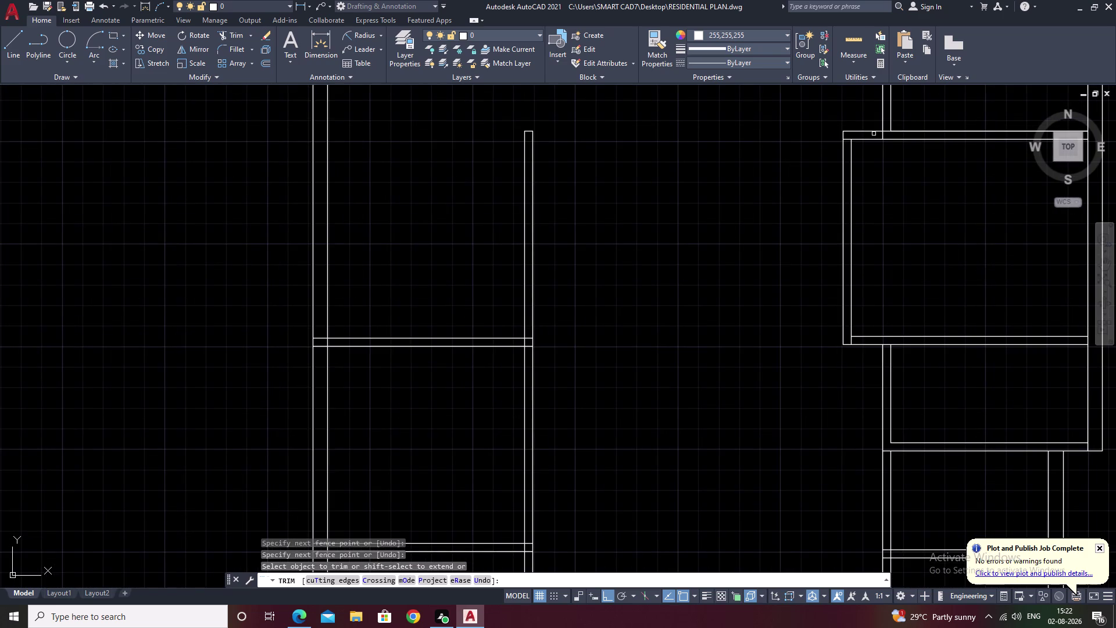
scroll(up, 3)
drag(903, 135, 847, 135)
drag(801, 141, 790, 184)
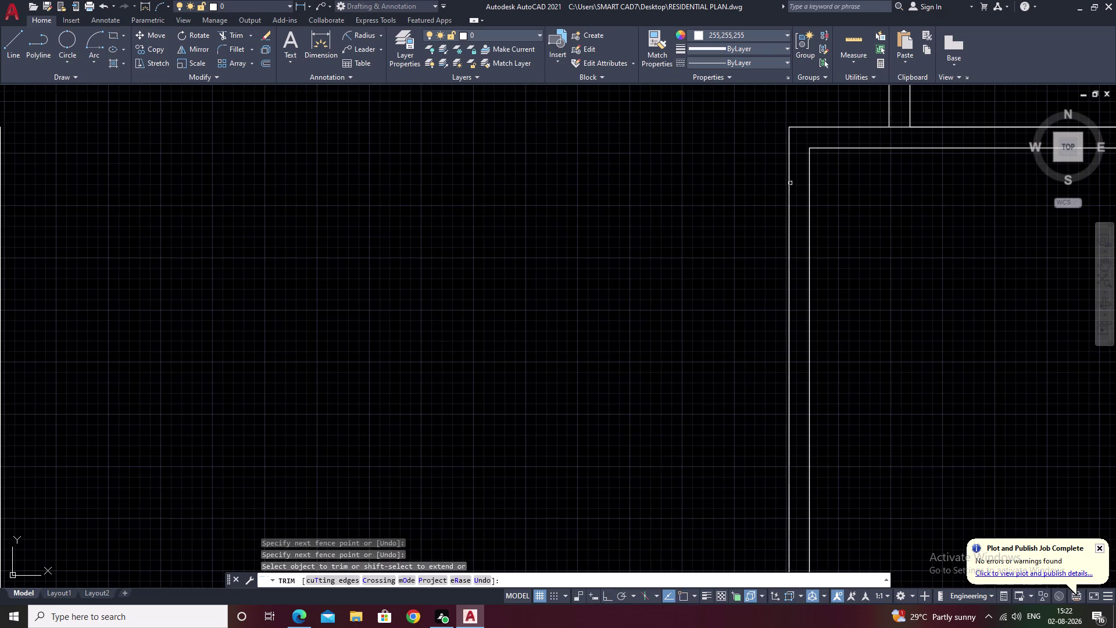
scroll(down, 3)
scroll(down, 3)
Inspect the top wall corners, then move the view to the lower walls.
middle_drag(862, 216, 785, 281)
scroll(up, 3)
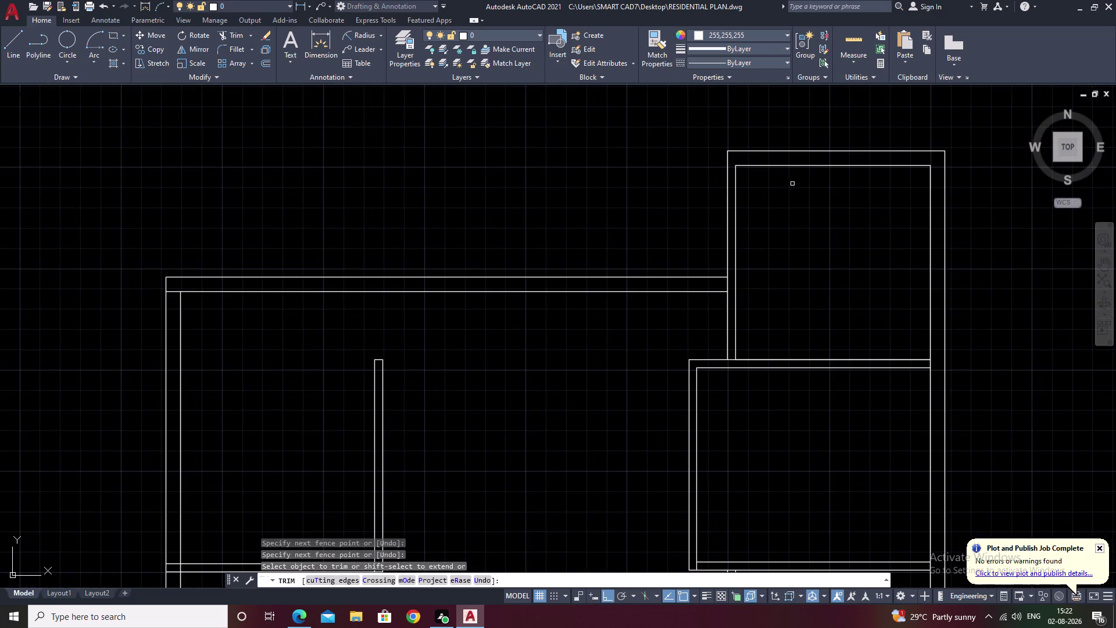
middle_drag(801, 187, 853, 182)
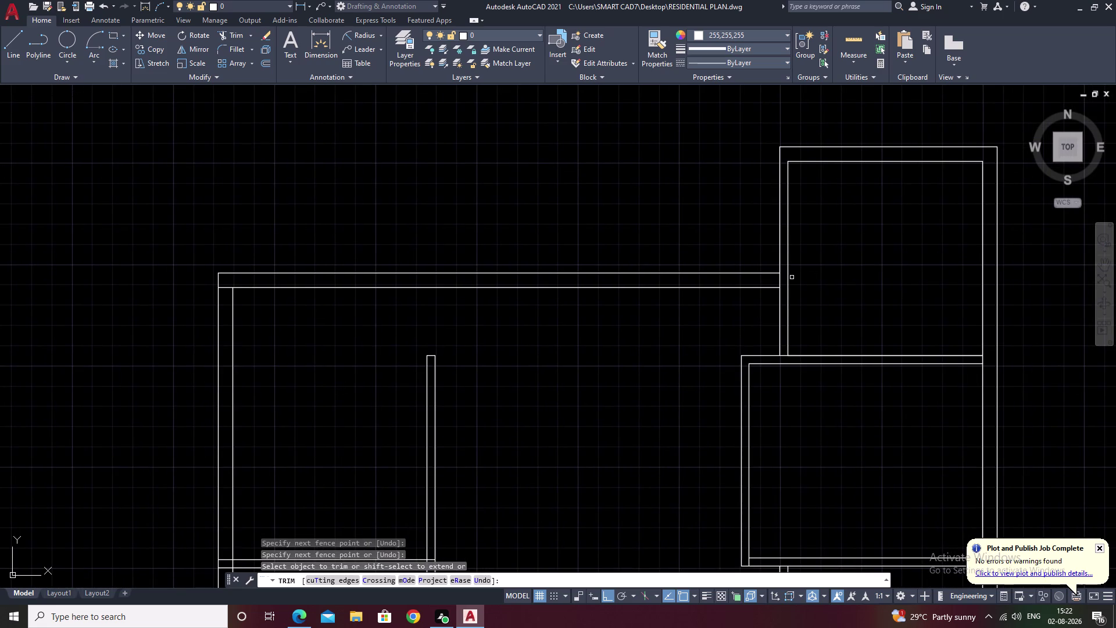
scroll(up, 3)
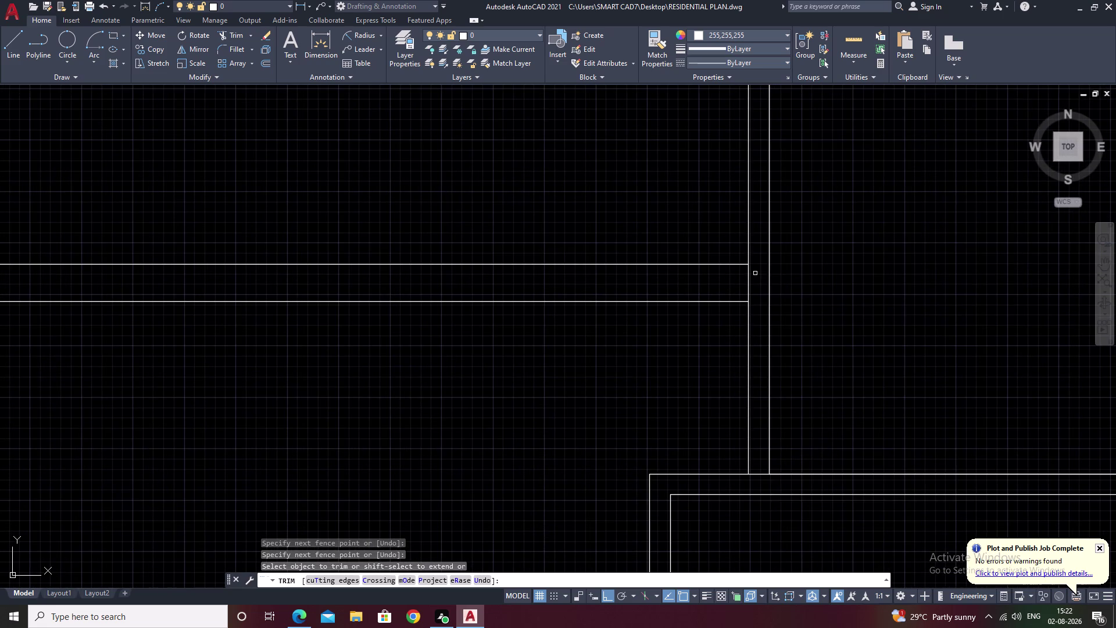
drag(755, 273, 713, 280)
scroll(down, 3)
middle_drag(779, 287, 787, 211)
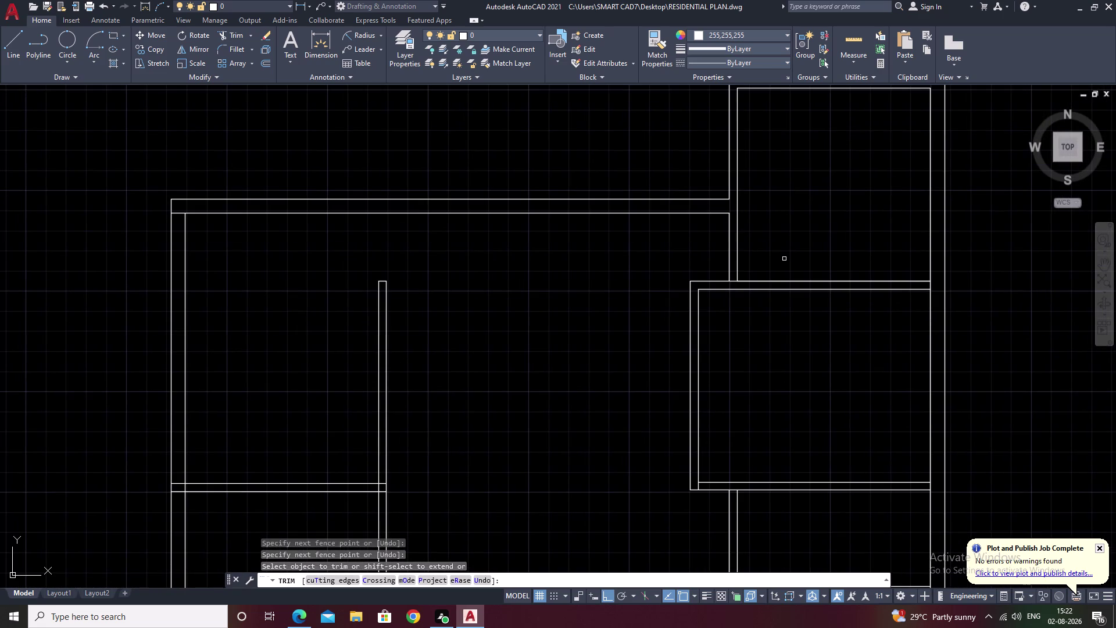
middle_drag(785, 258, 785, 204)
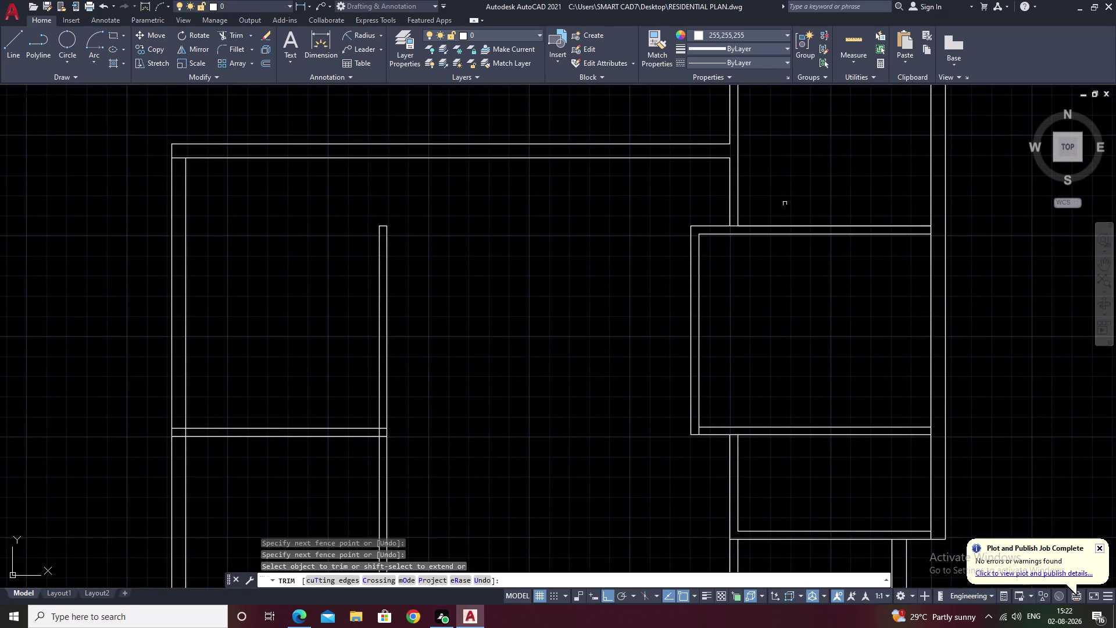
scroll(down, 3)
middle_drag(799, 287, 717, 272)
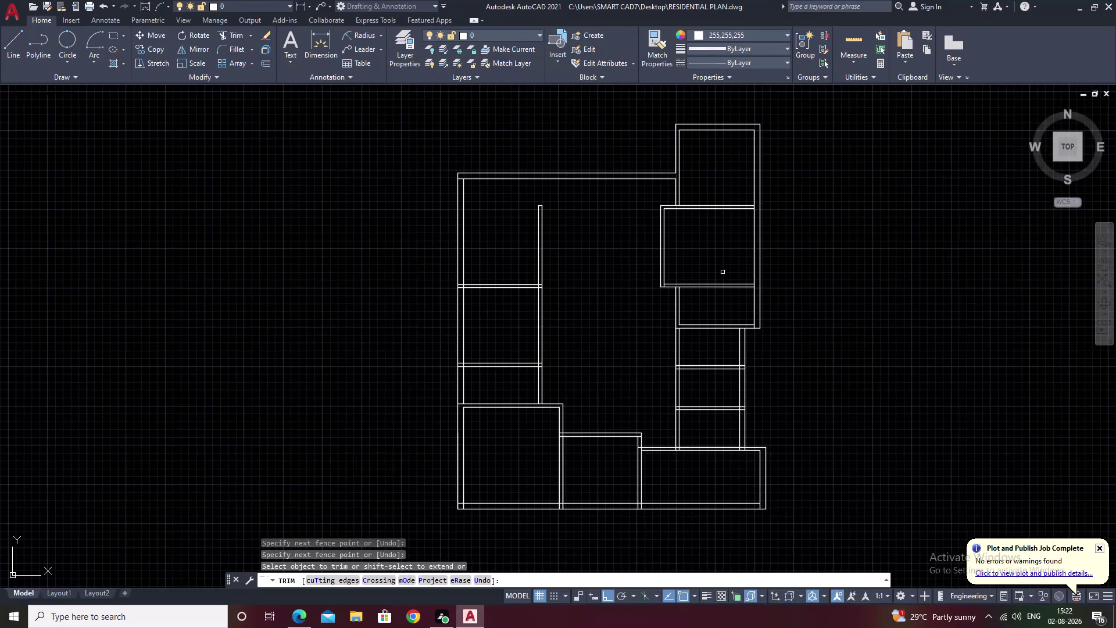
scroll(up, 3)
middle_drag(536, 290, 613, 291)
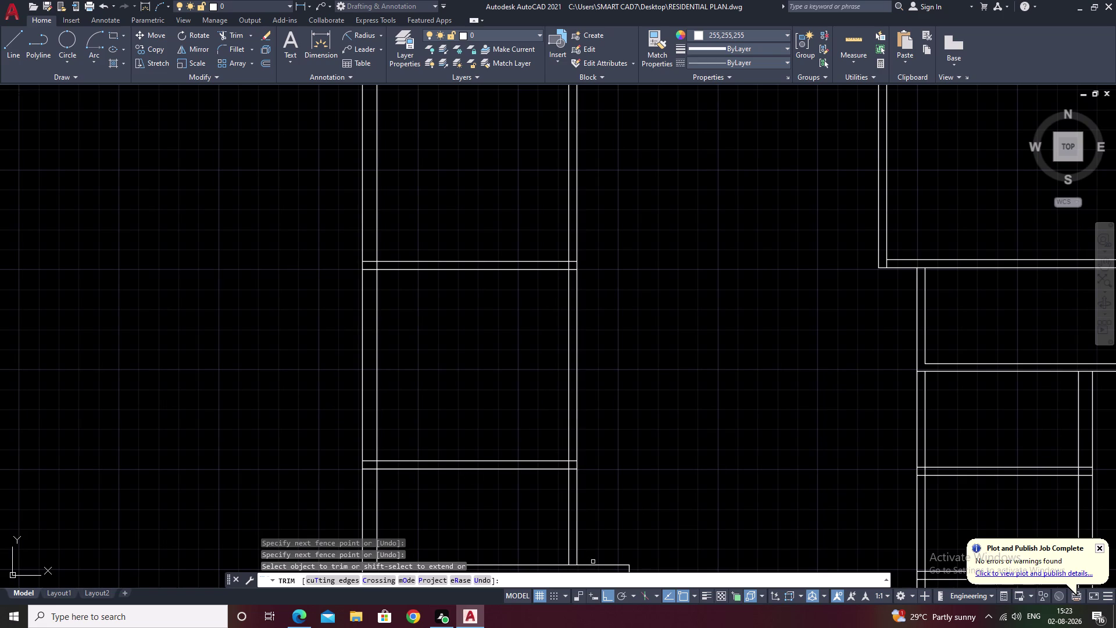
Cancel the trim and restart EXTEND on the horizontal wall line.
text(ex)
key(space)
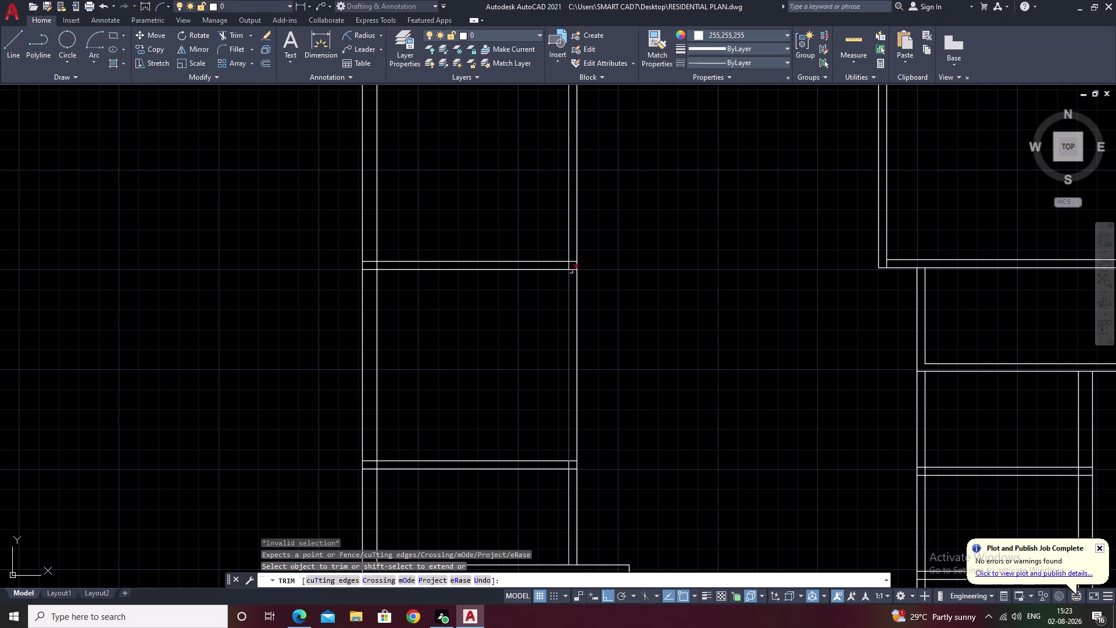
scroll(up, 3)
key(Escape)
key(e)
text(x)
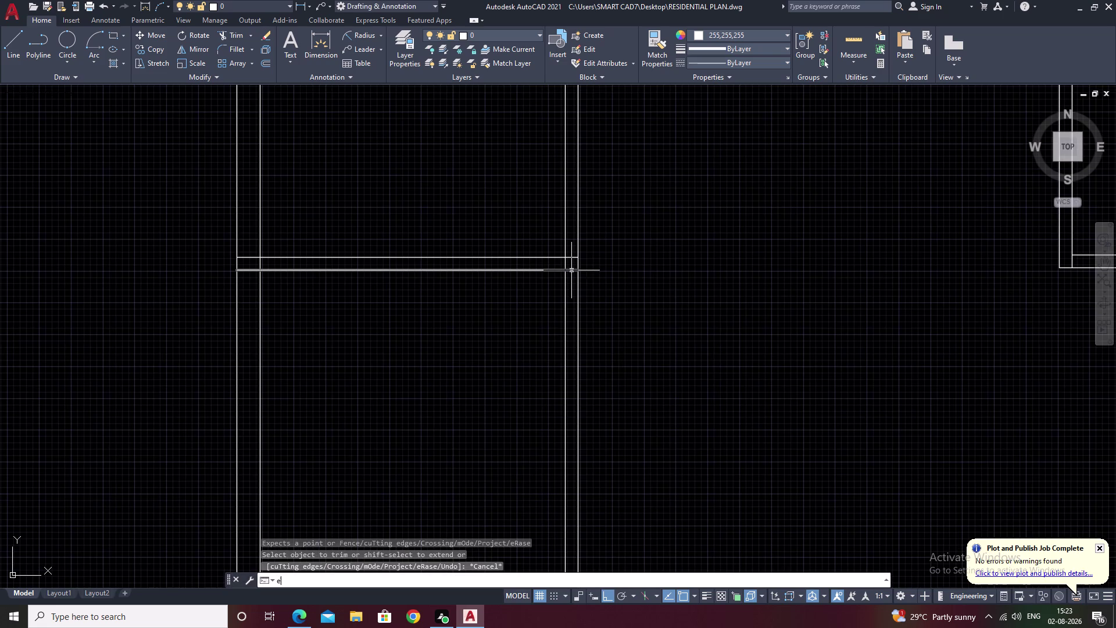
key(space)
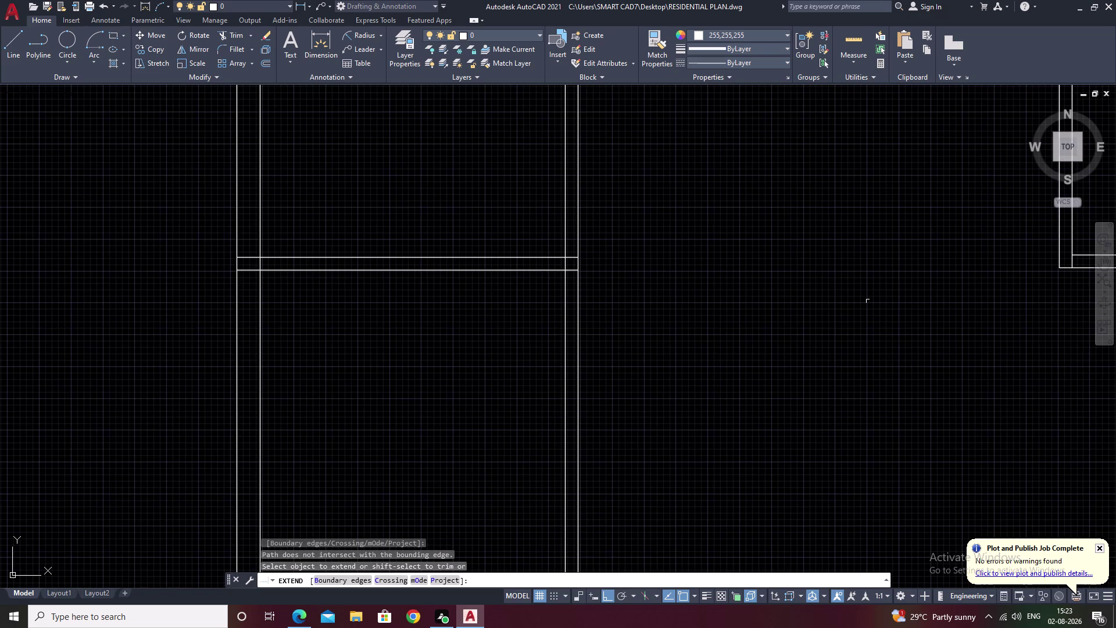
scroll(down, 3)
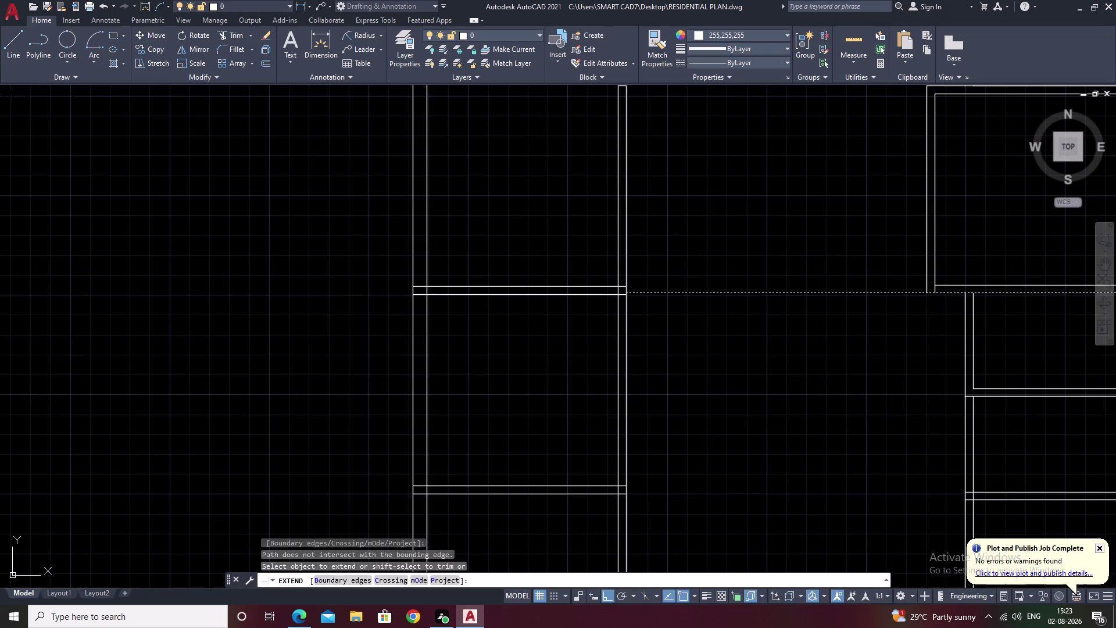
click(962, 293)
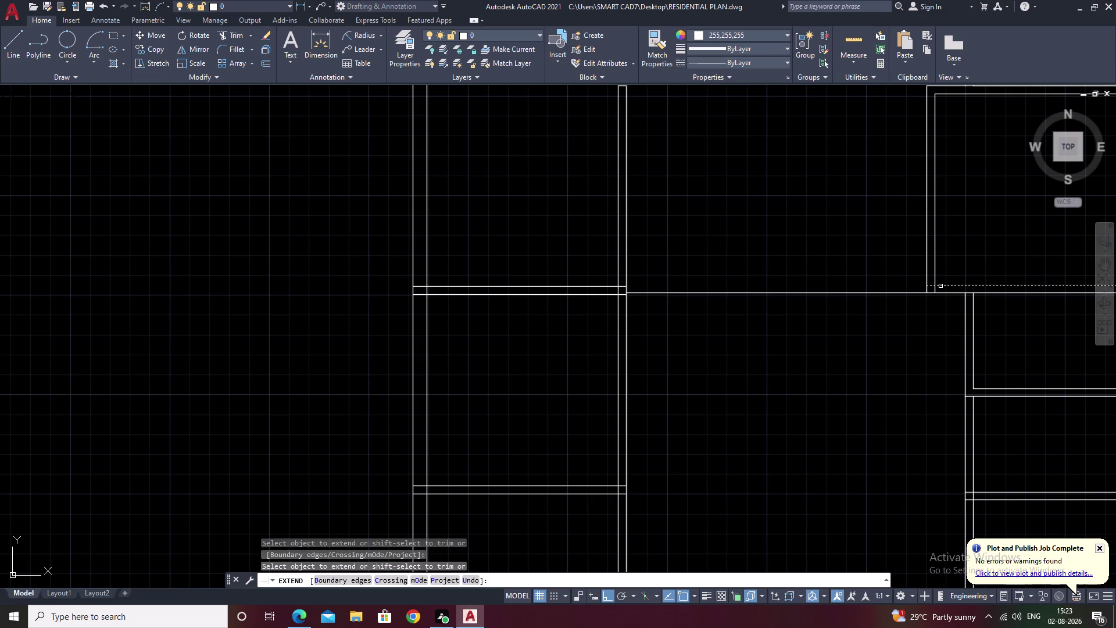
Extend the horizontal wall line to the vertical wall chosen as boundary.
text(b)
key(space)
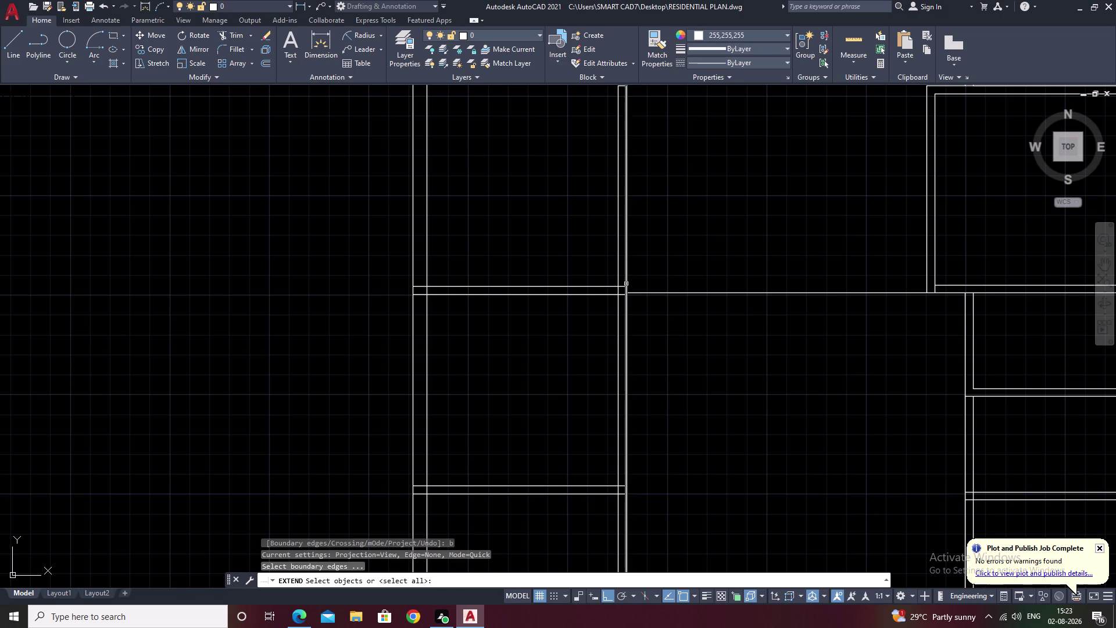
click(626, 283)
right_click(785, 274)
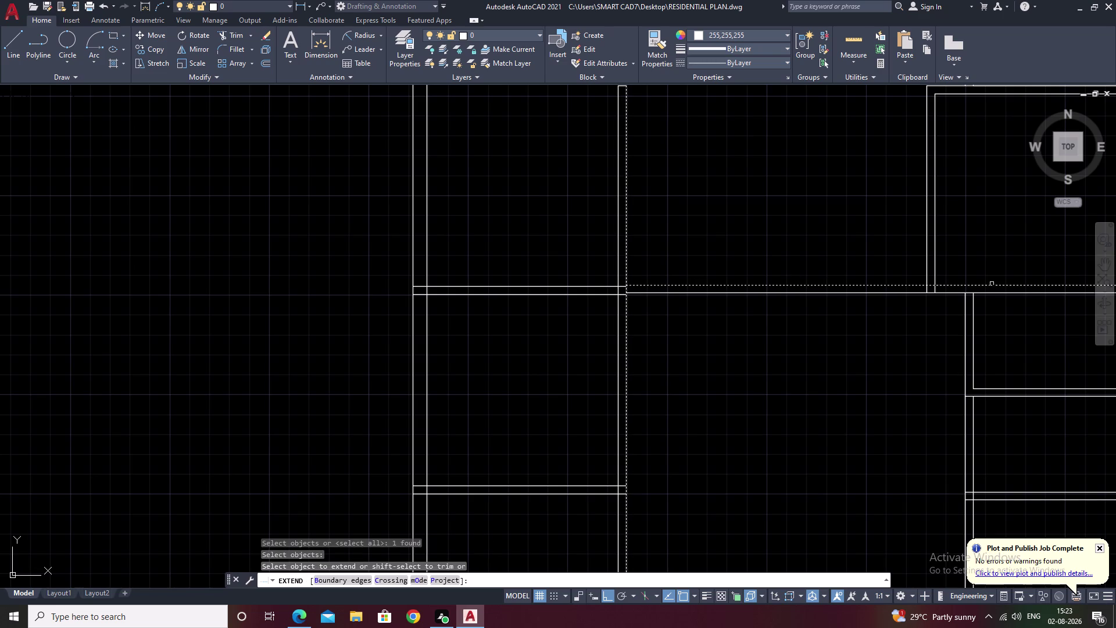
click(992, 284)
key(Escape)
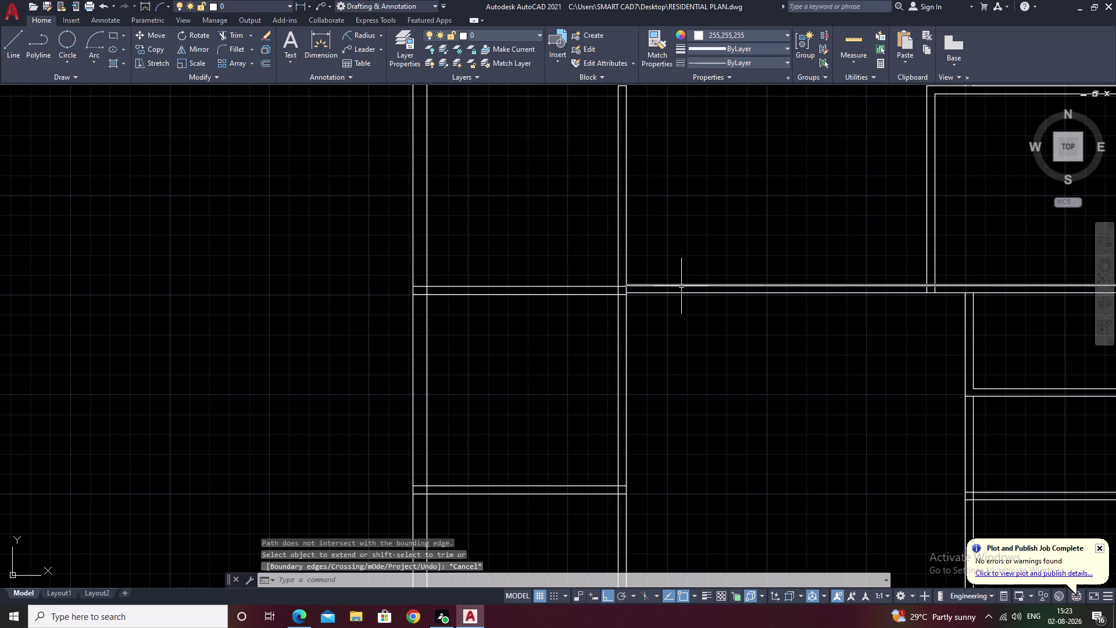
key(ctrl+z)
scroll(down, 3)
Centre the whole floor plan on screen and start the Dimension tool.
middle_drag(755, 304, 669, 338)
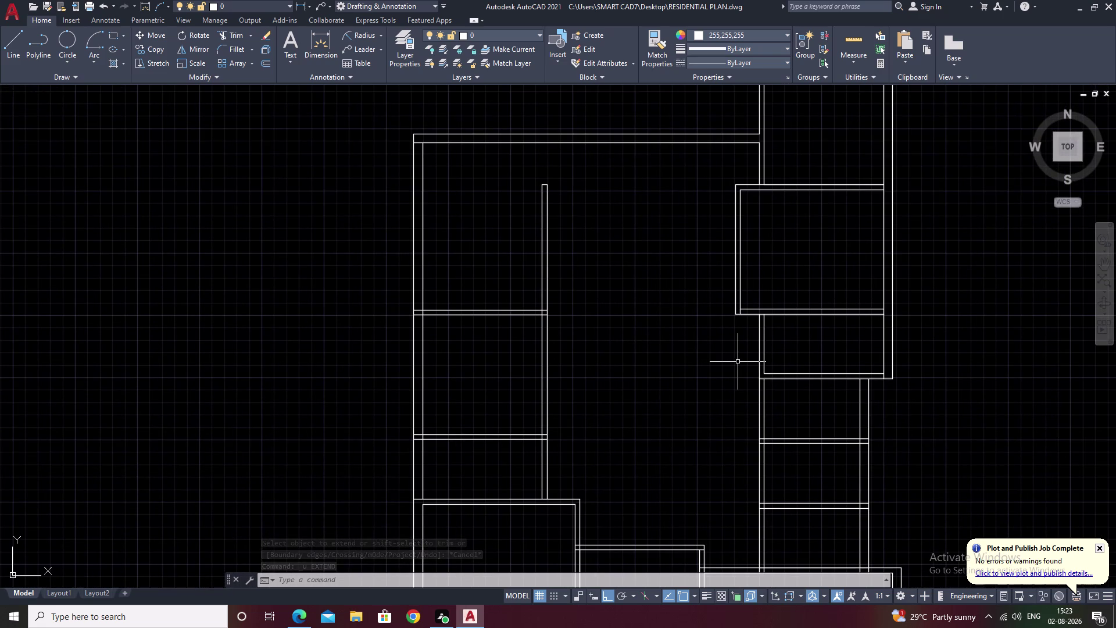
scroll(up, 3)
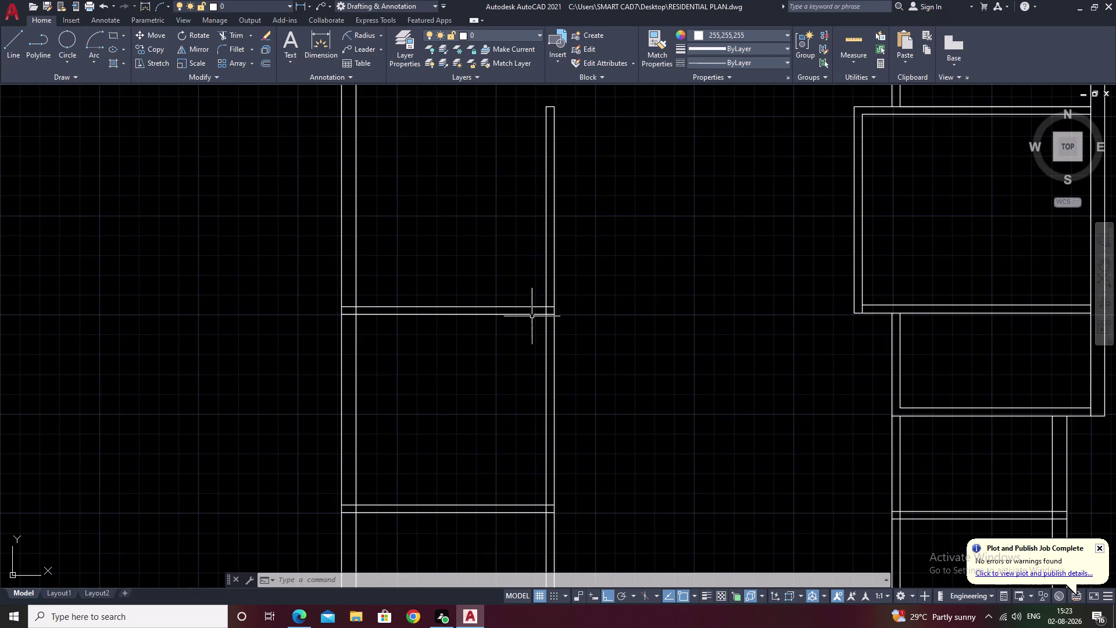
middle_drag(577, 325, 731, 235)
scroll(down, 3)
middle_drag(741, 281, 657, 314)
scroll(up, 3)
scroll(up, 3)
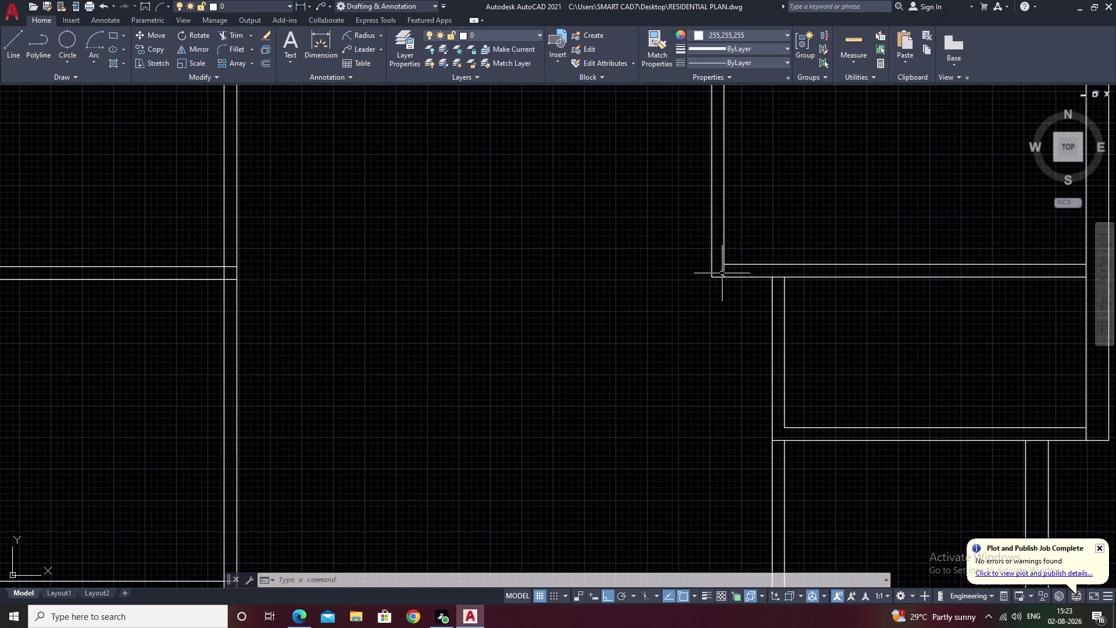
middle_drag(717, 273, 800, 263)
middle_drag(546, 253, 585, 249)
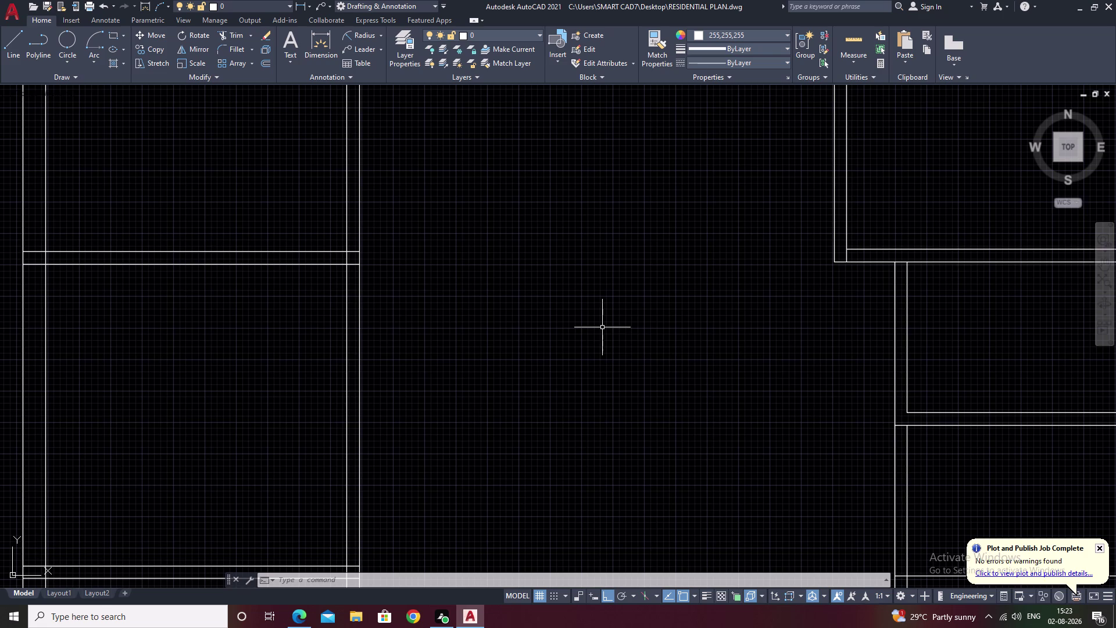
scroll(down, 3)
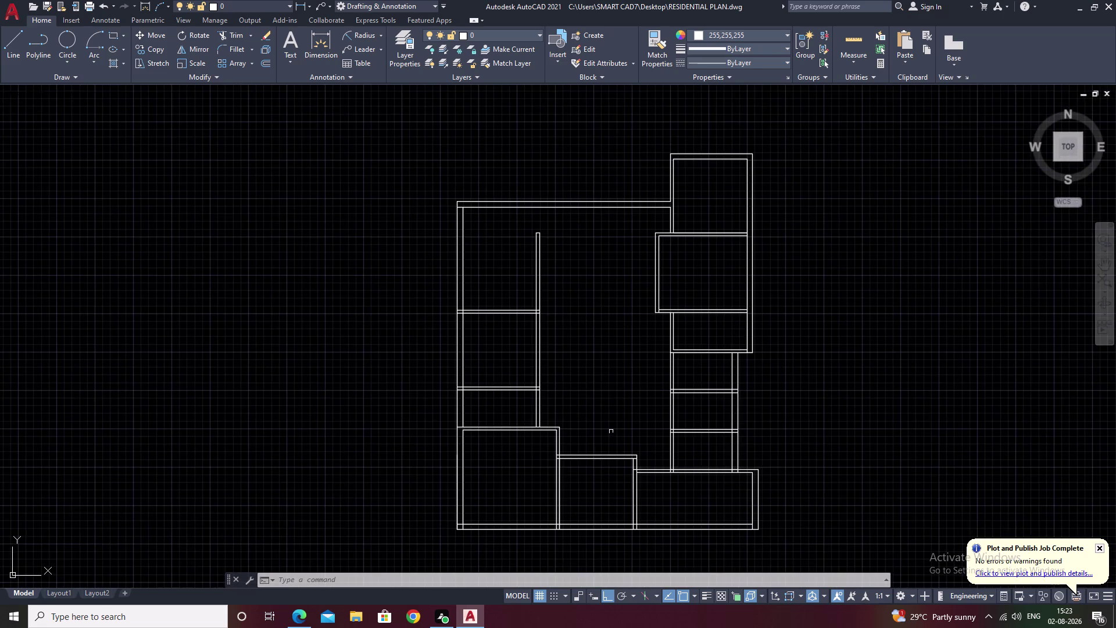
middle_drag(611, 432, 598, 358)
middle_drag(572, 309, 570, 335)
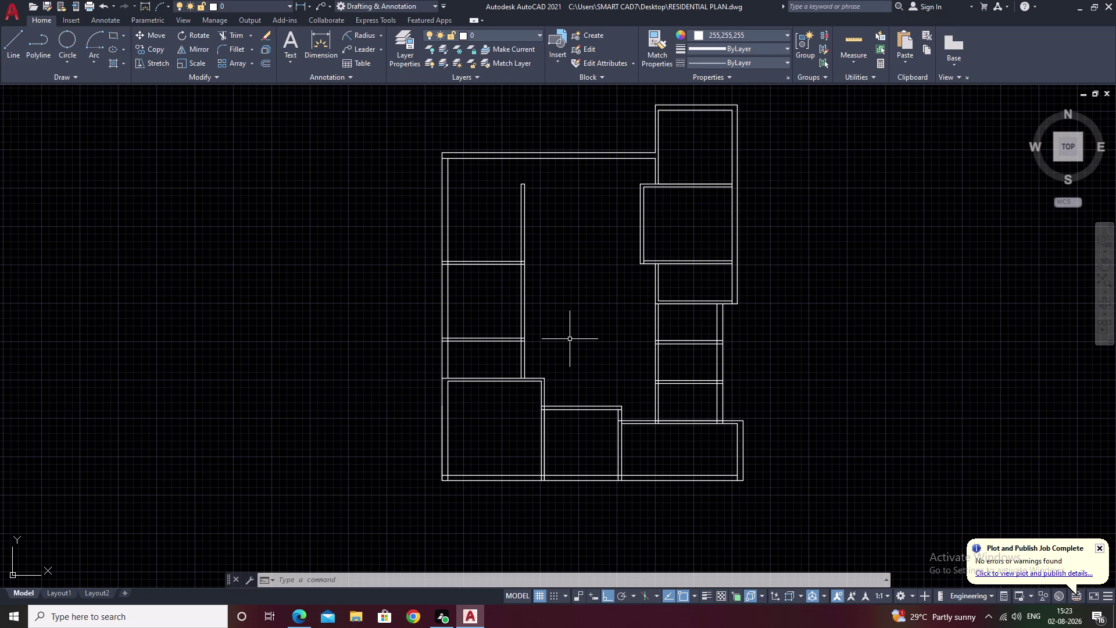
click(307, 34)
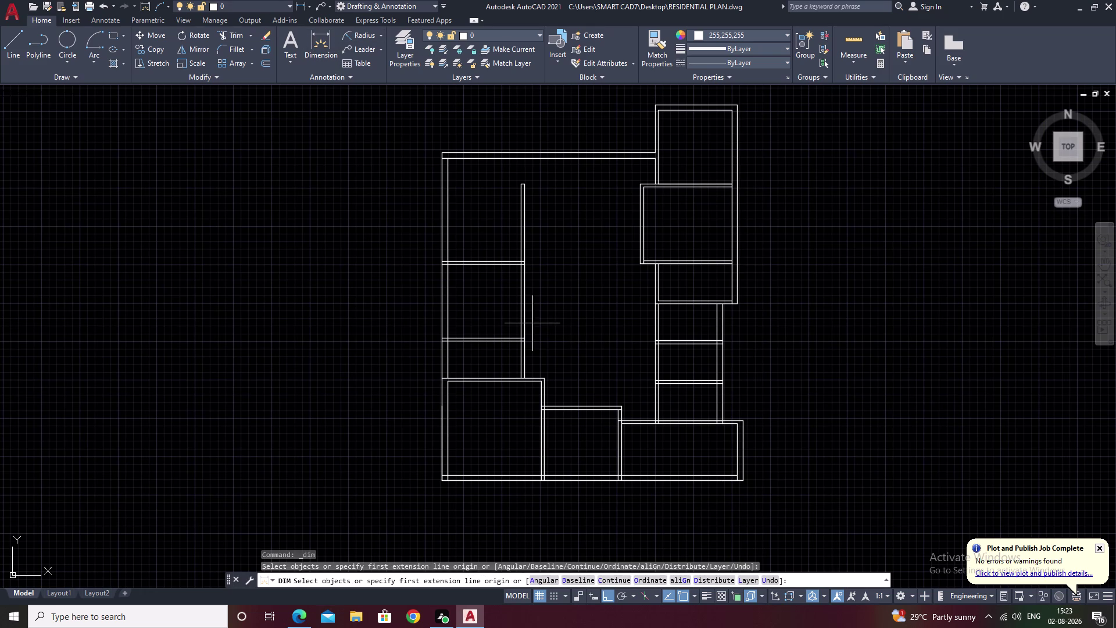
Add a vertical 10' dimension between the room's lower and upper walls.
scroll(up, 3)
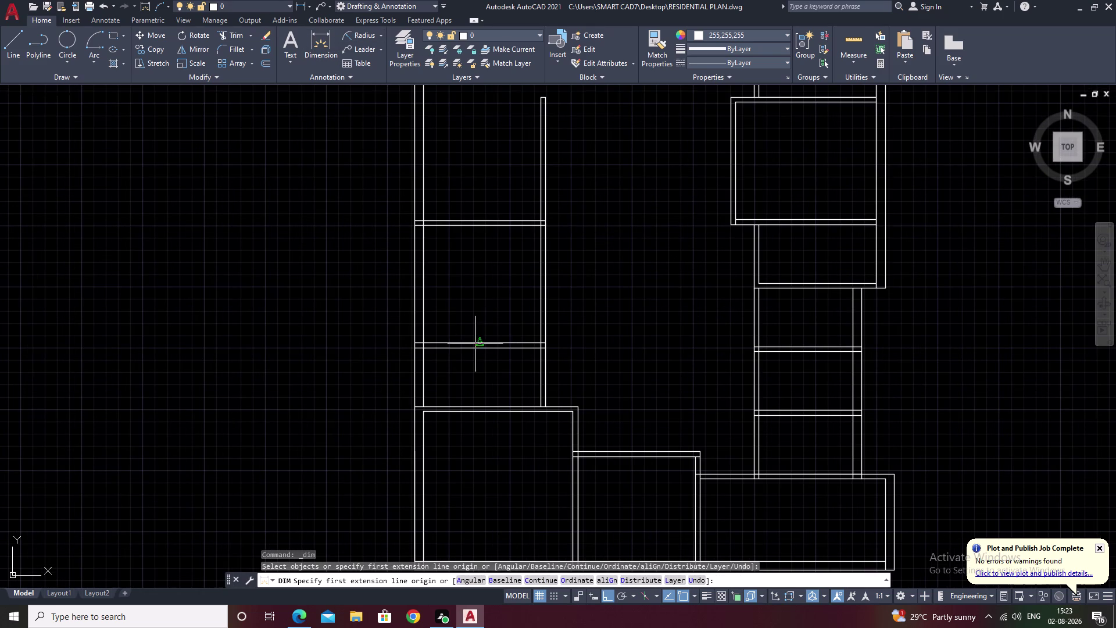
click(477, 344)
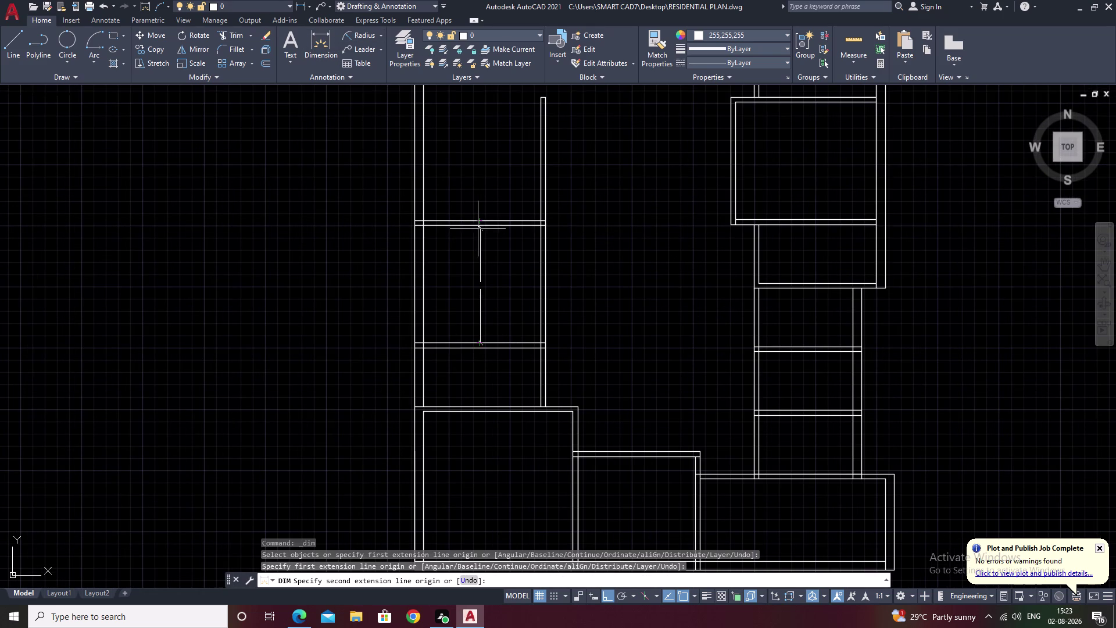
click(481, 227)
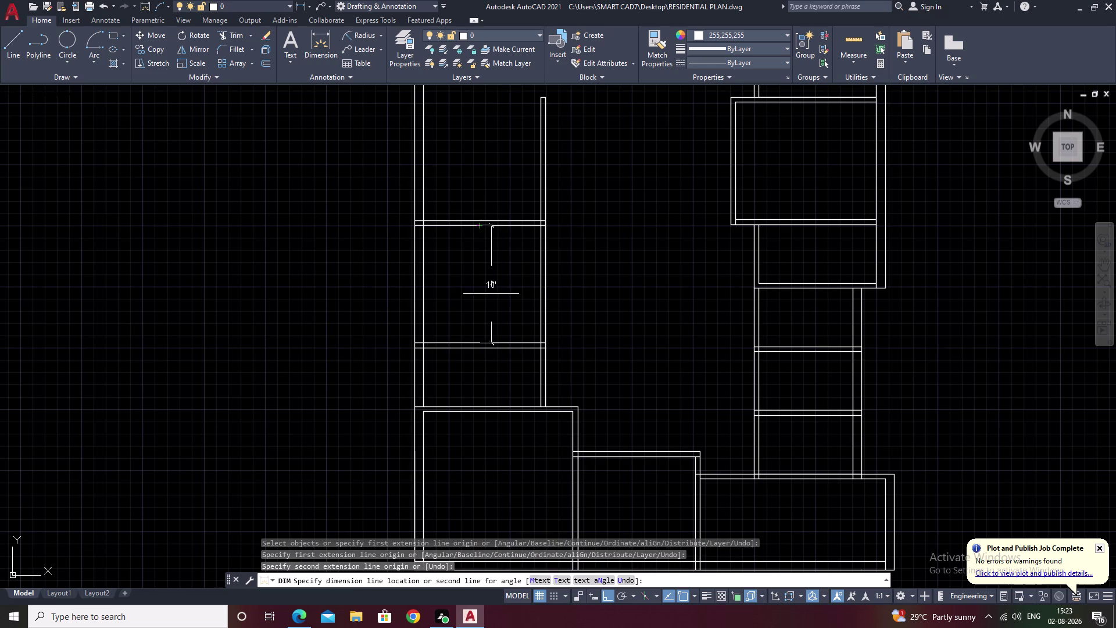
click(491, 294)
key(space)
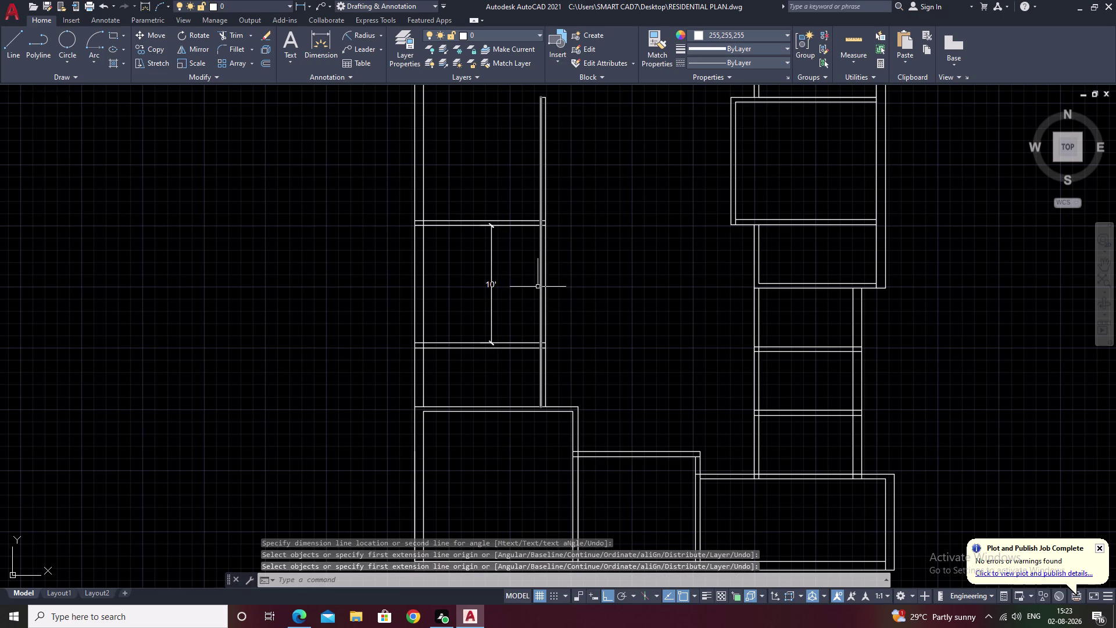
key(space)
click(316, 35)
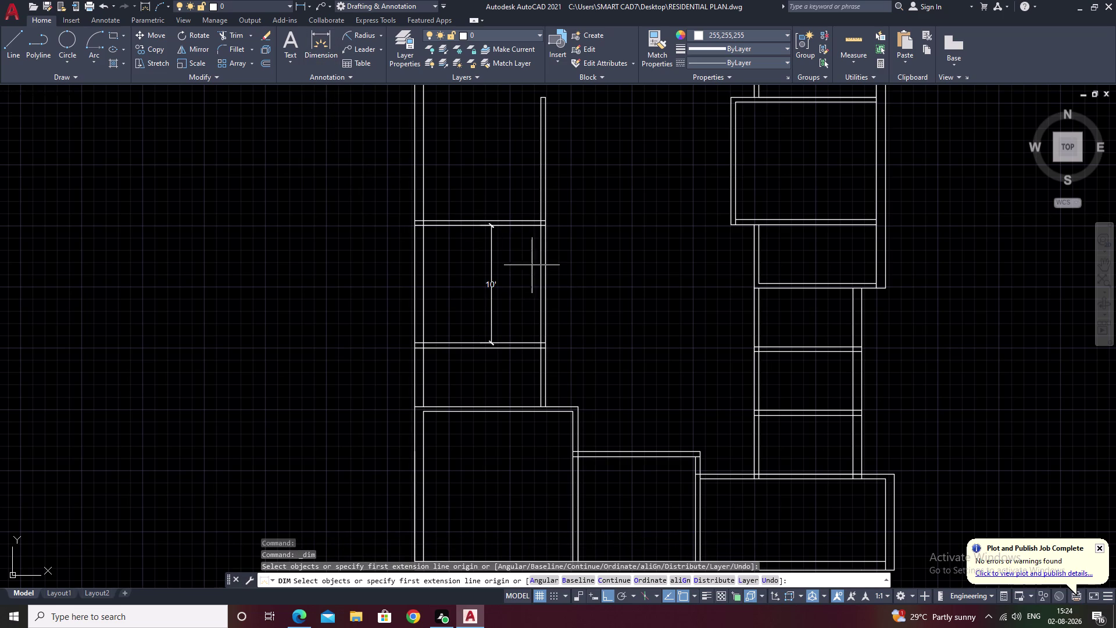
scroll(up, 3)
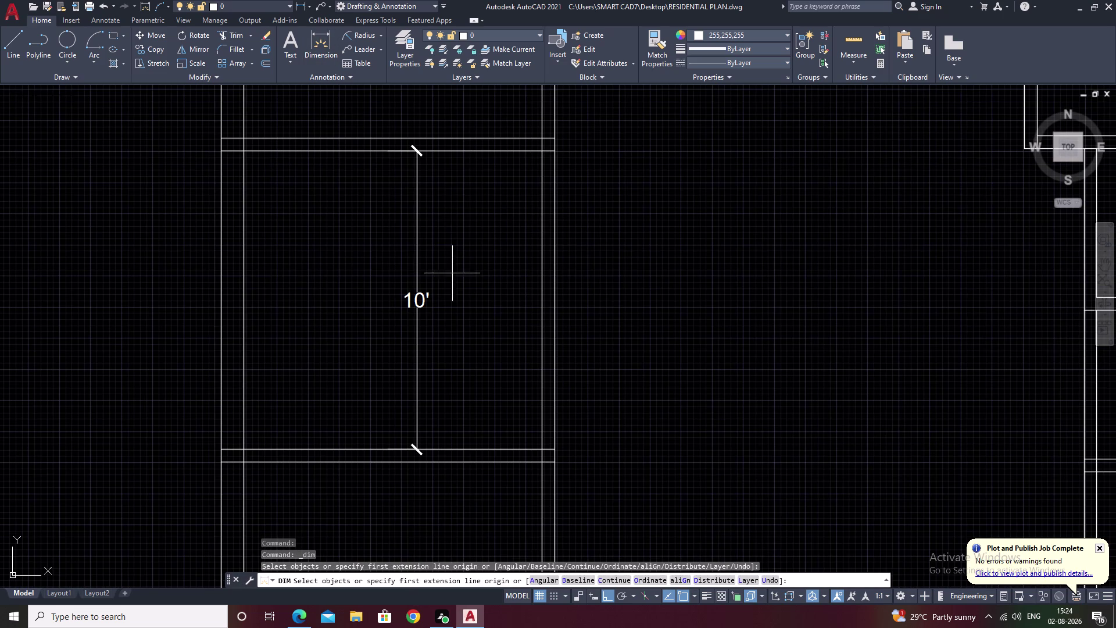
click(312, 46)
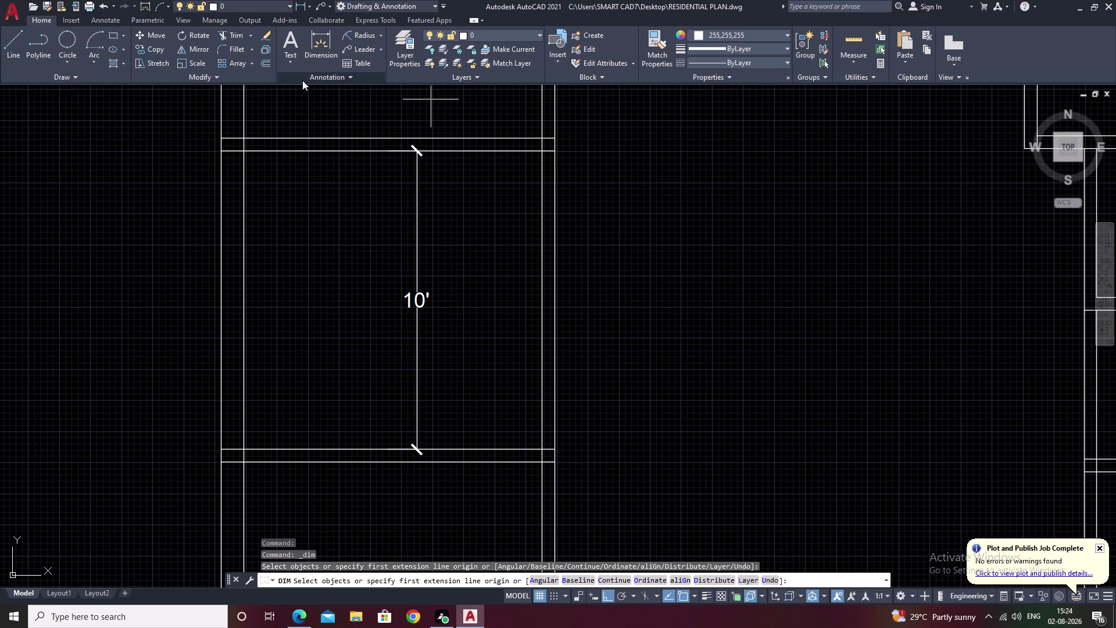
click(316, 48)
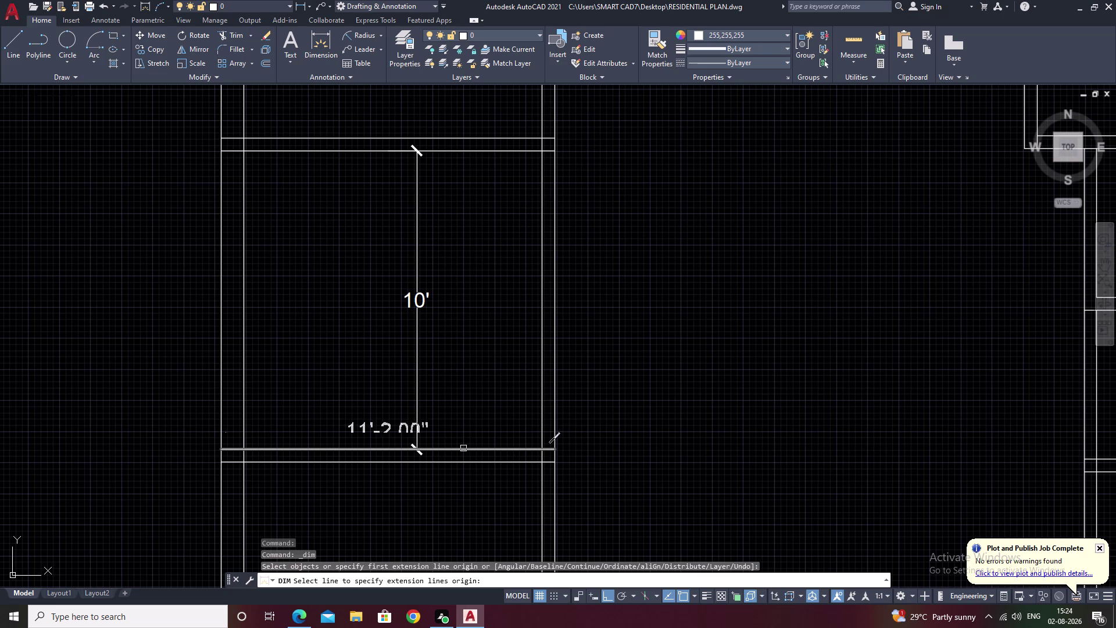
key(Escape)
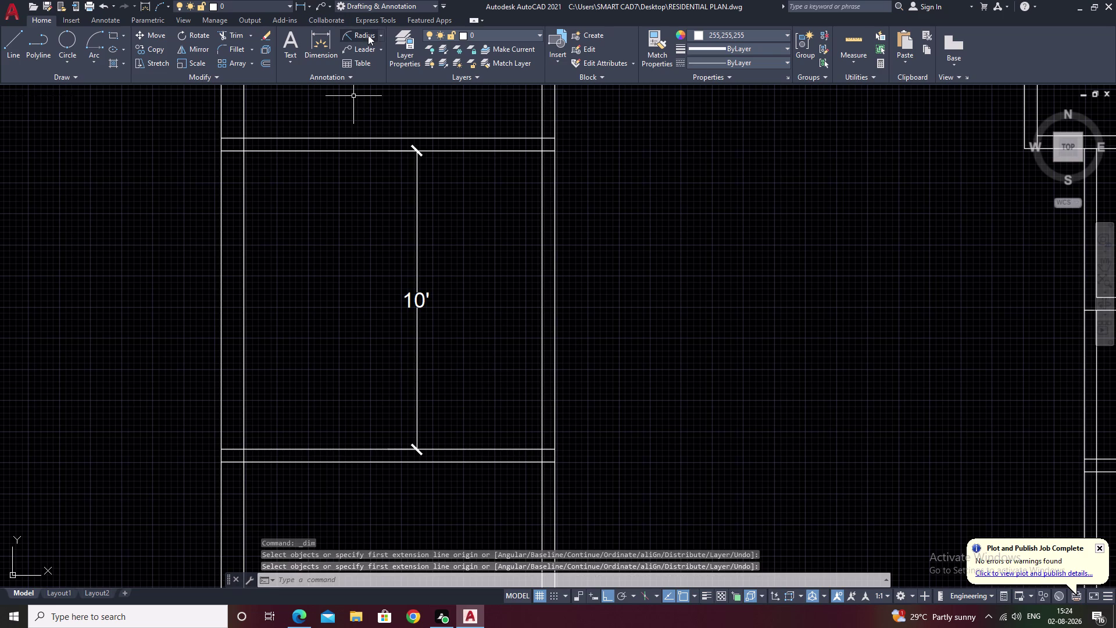
Add a horizontal 10' linear dimension across the room's width.
click(379, 33)
click(369, 62)
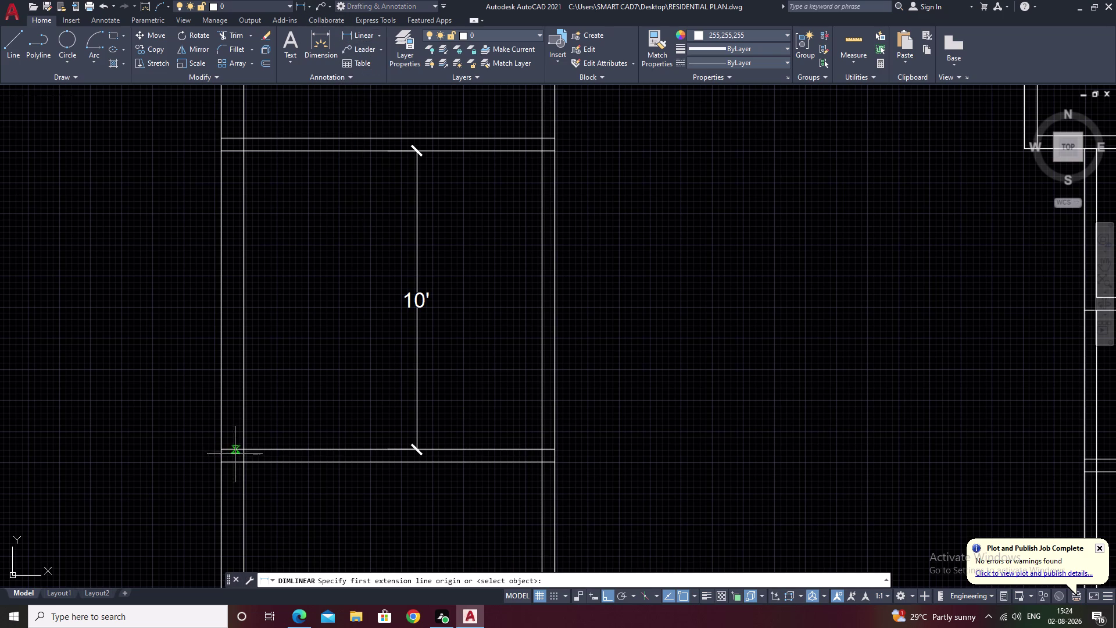
click(243, 450)
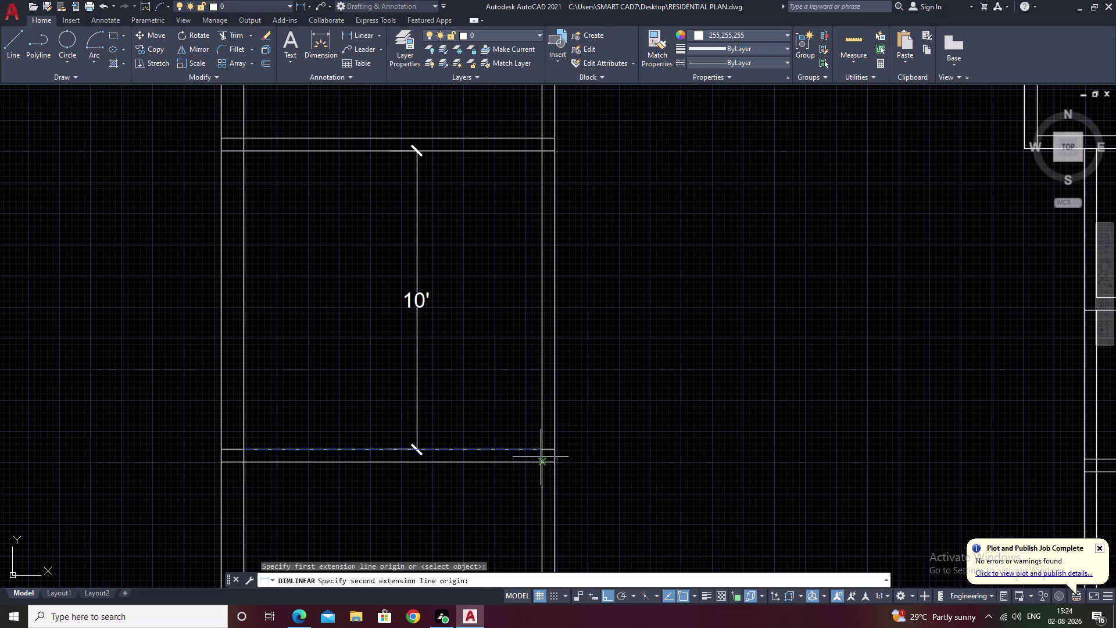
click(541, 451)
click(530, 420)
scroll(down, 3)
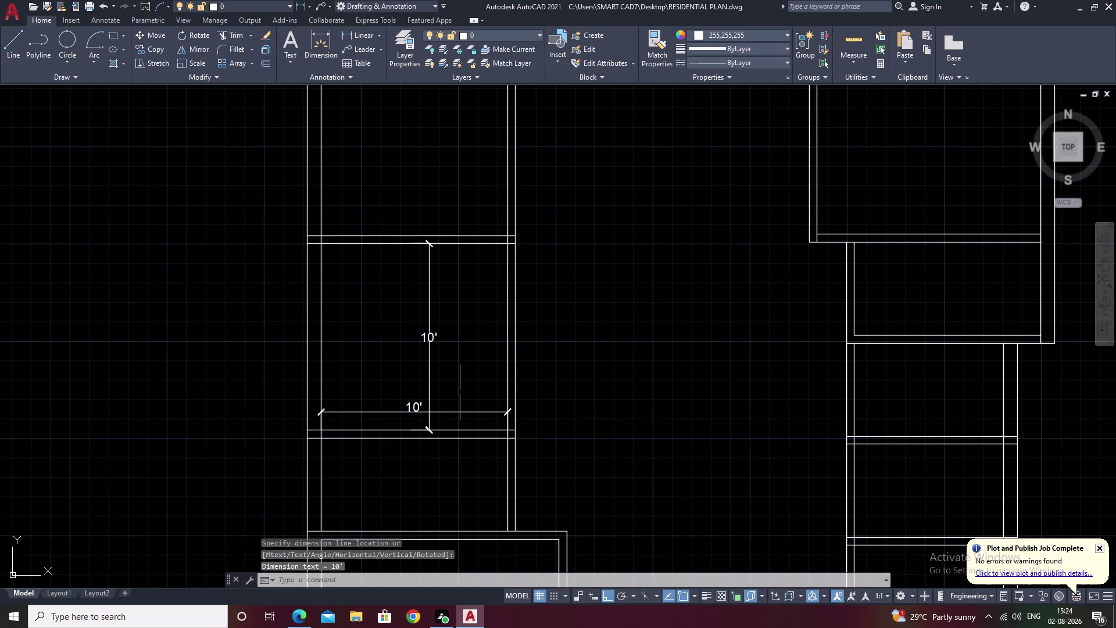
middle_drag(461, 382, 473, 344)
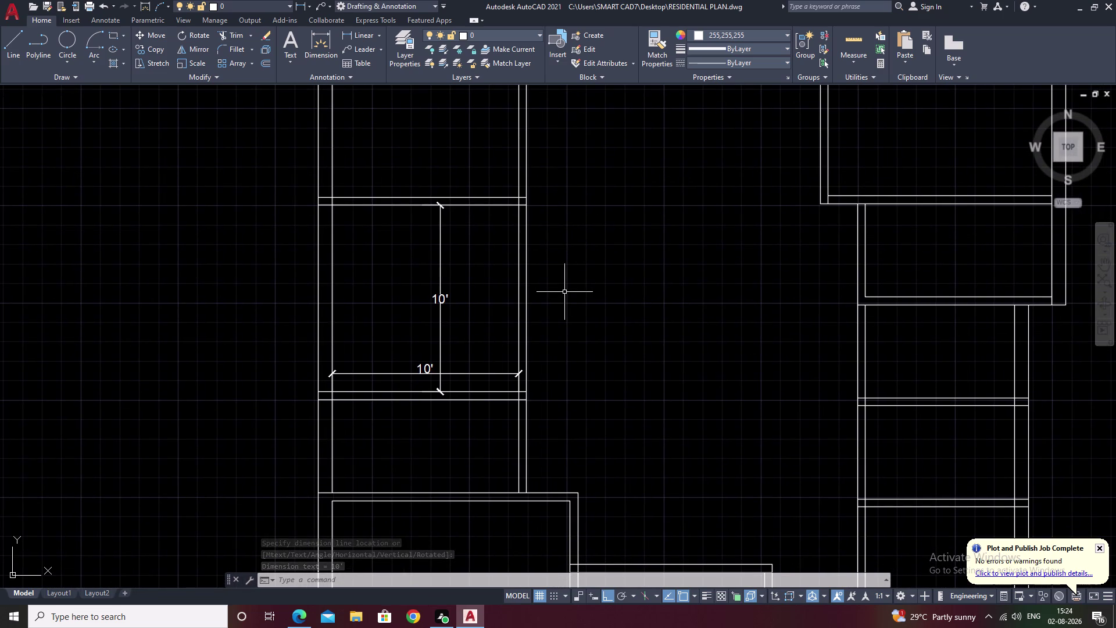
middle_drag(687, 273, 626, 327)
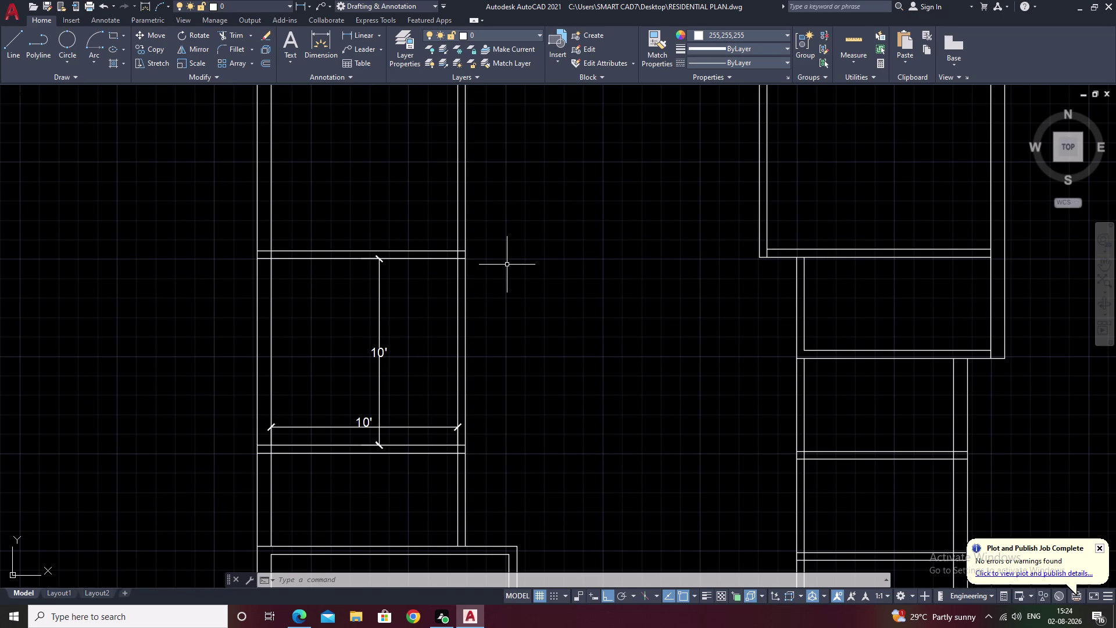
Undo the recent dimensions and earlier steps, then cancel the active command.
key(ctrl+z)
key(ctrl+z)
key(ctrl+z)
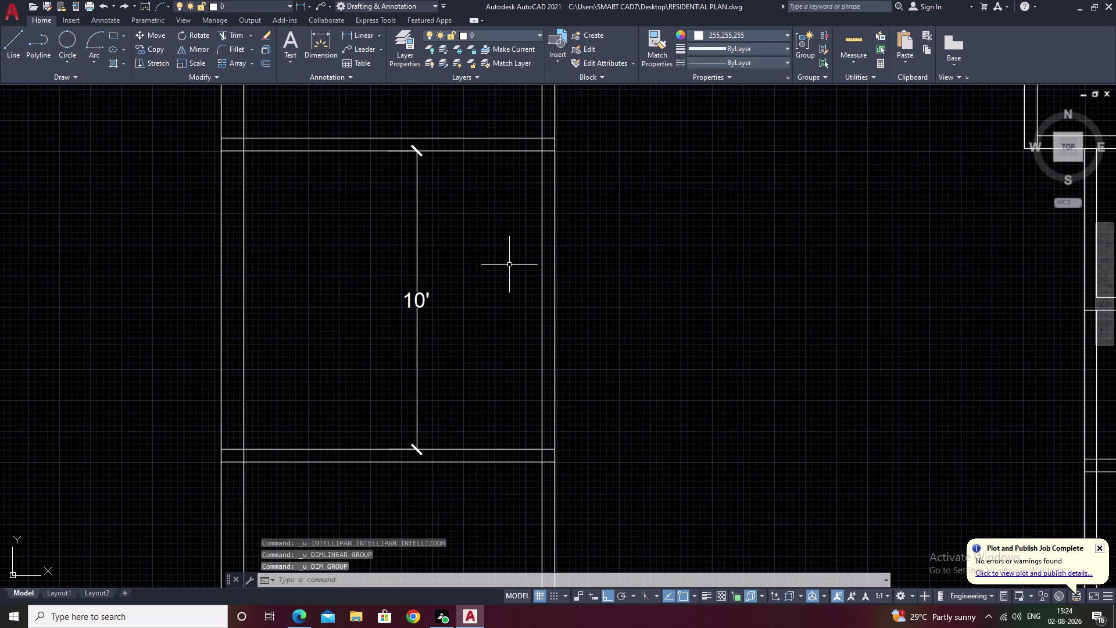
key(ctrl+z)
key(ctrl+z)
key(ctrl+z)
key(ctrl+z)
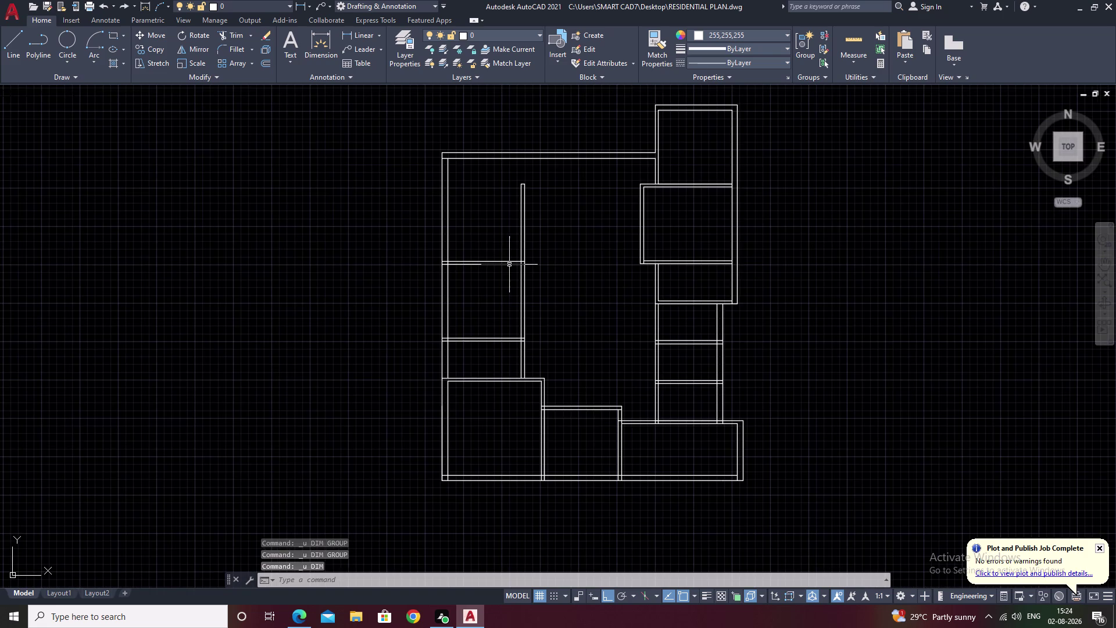
key(Escape)
Select the short horizontal line pair and try EXTEND, cancelling the mistyped attempts.
scroll(up, 3)
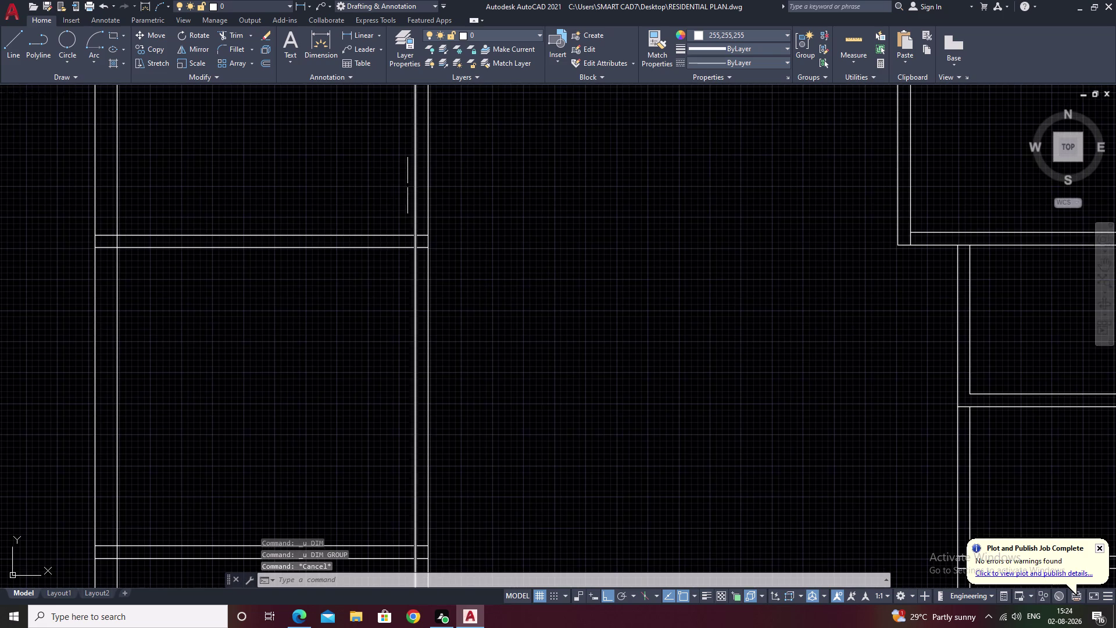
drag(401, 176, 297, 305)
text(ex)
key(space)
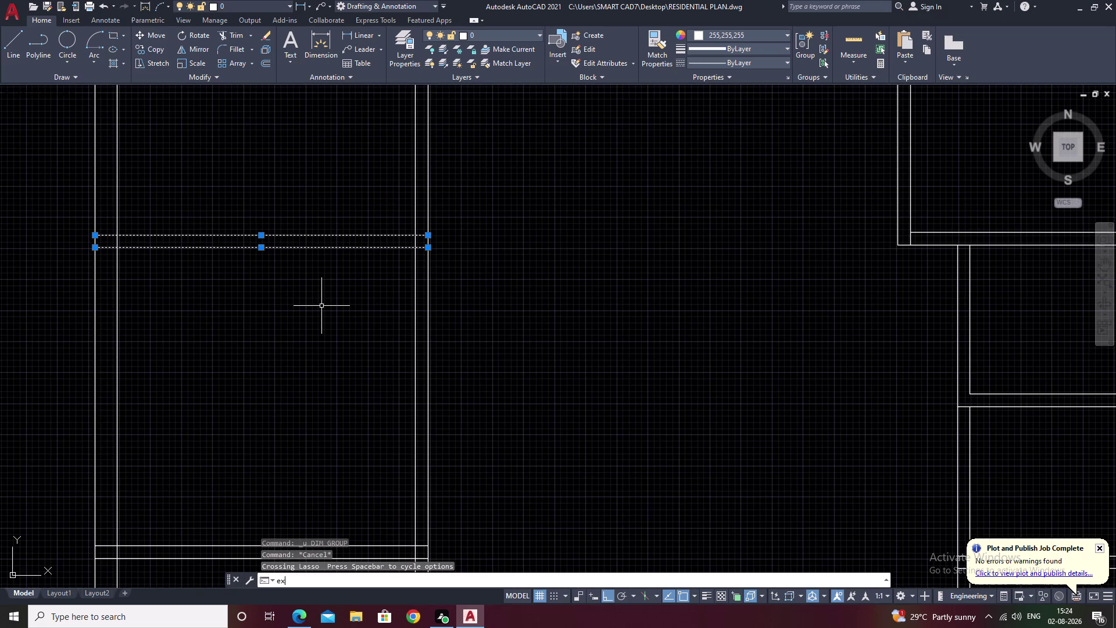
text(ex)
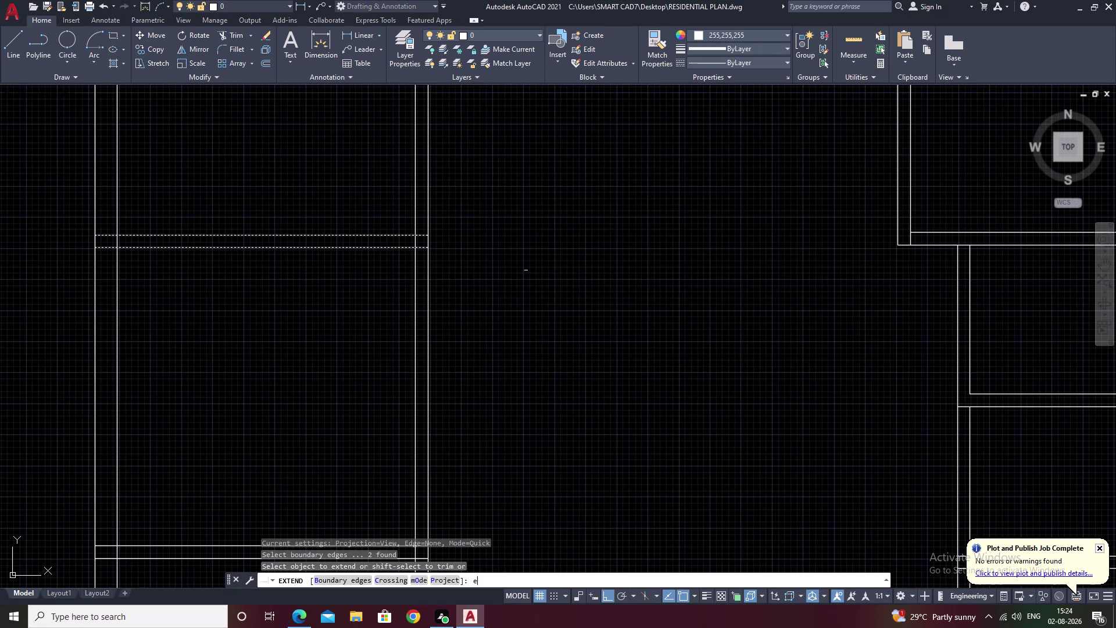
key(Escape)
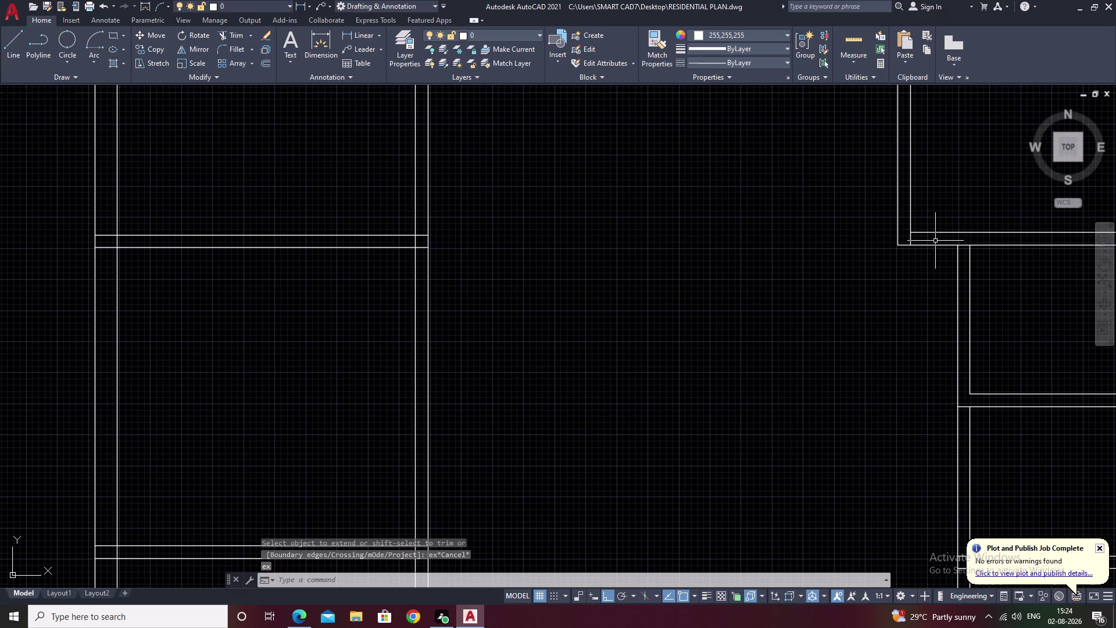
text(rx)
key(space)
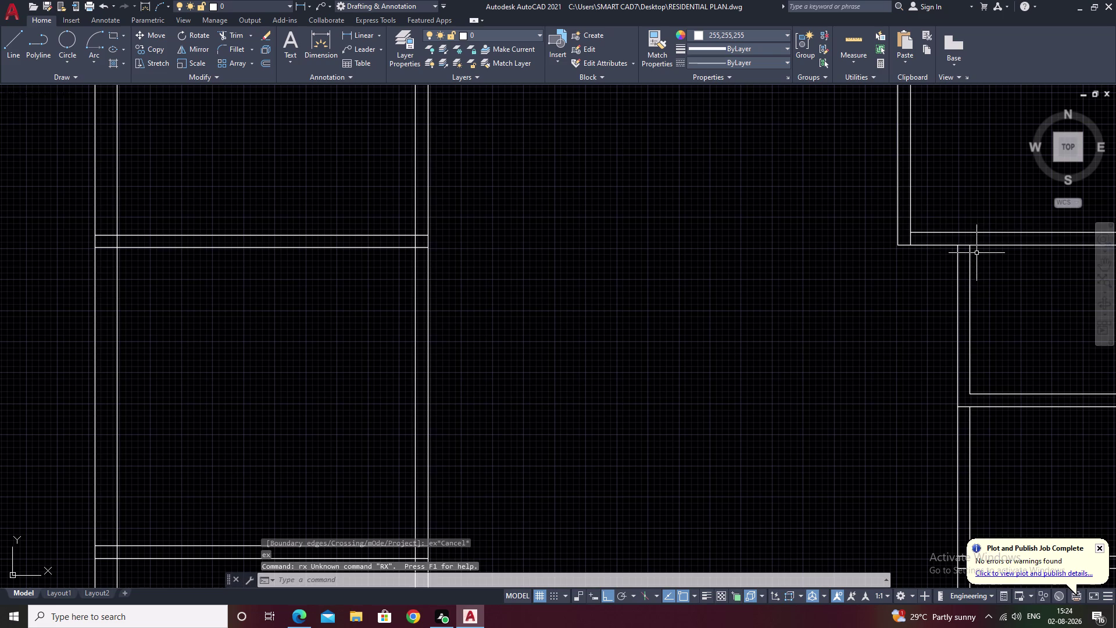
key(Escape)
text(ex)
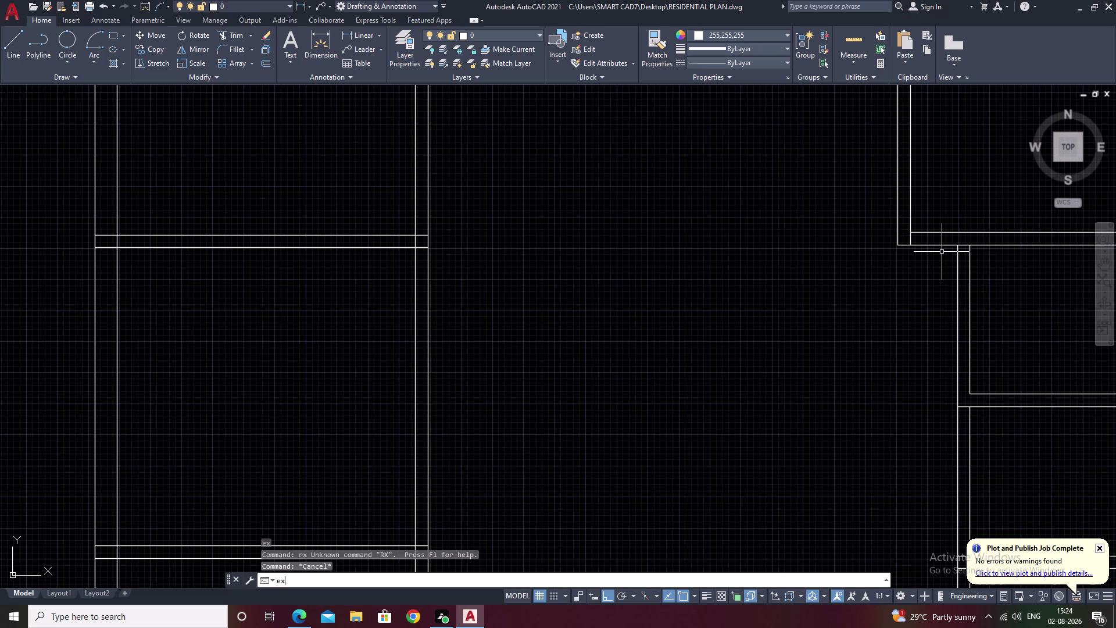
key(space)
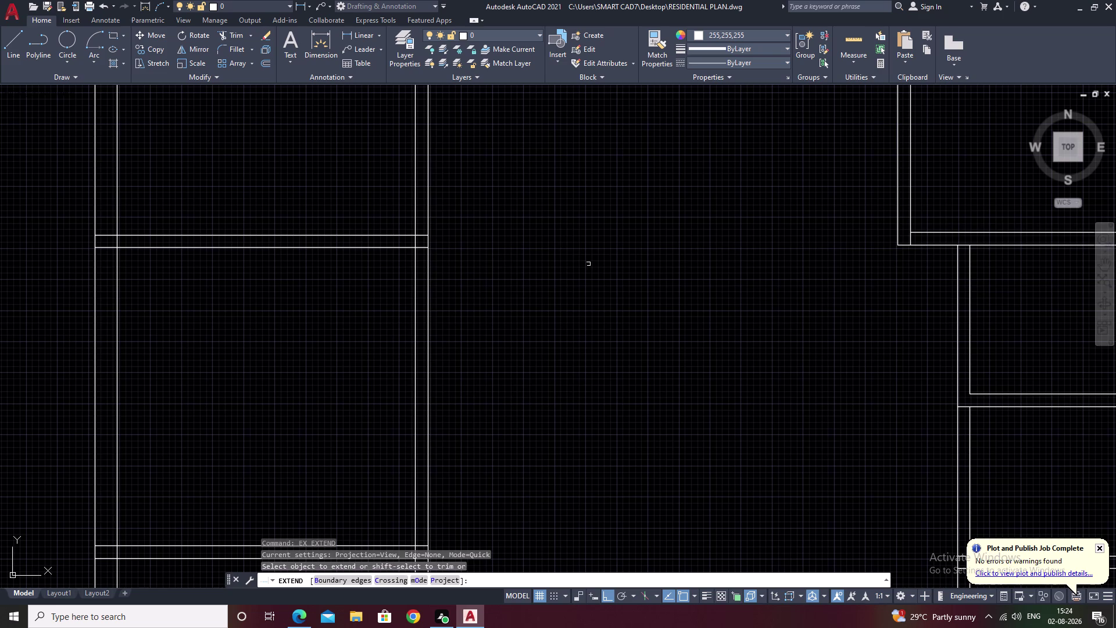
key(Escape)
Erase the two short stray horizontal lines.
drag(376, 200, 266, 301)
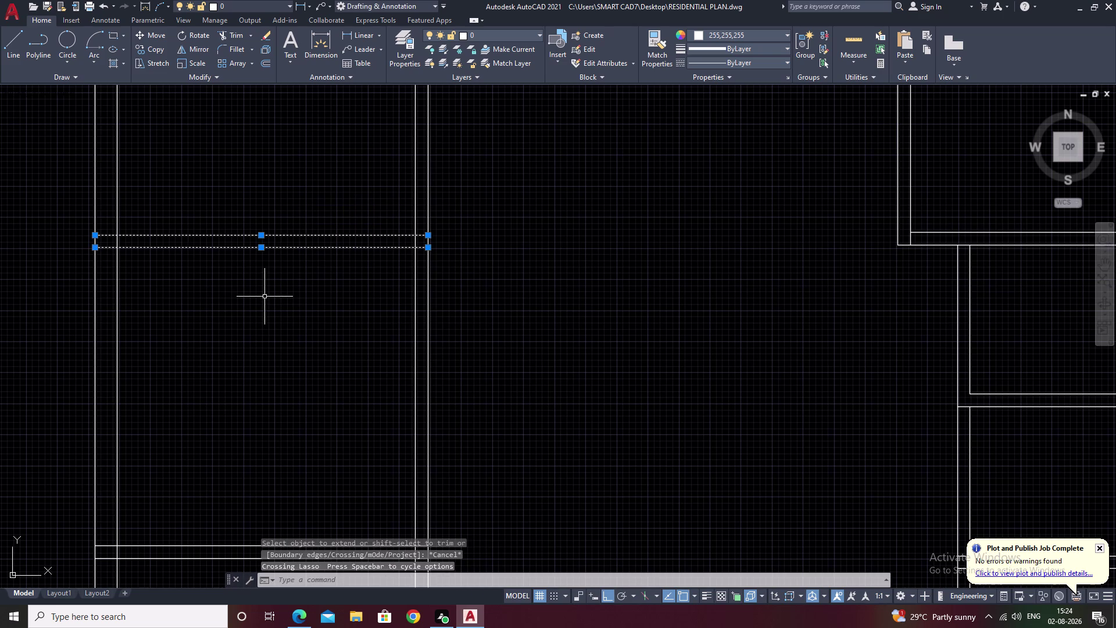
text(e)
key(space)
key(Escape)
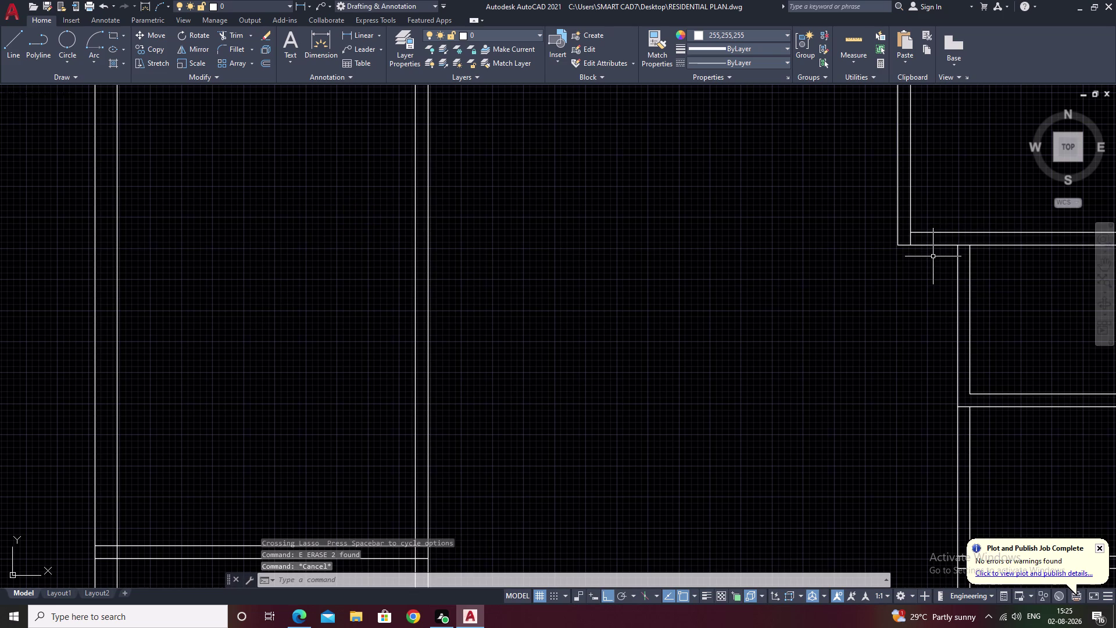
Extend the upper and lower wall lines to the inner left wall as boundary.
text(ex)
key(space)
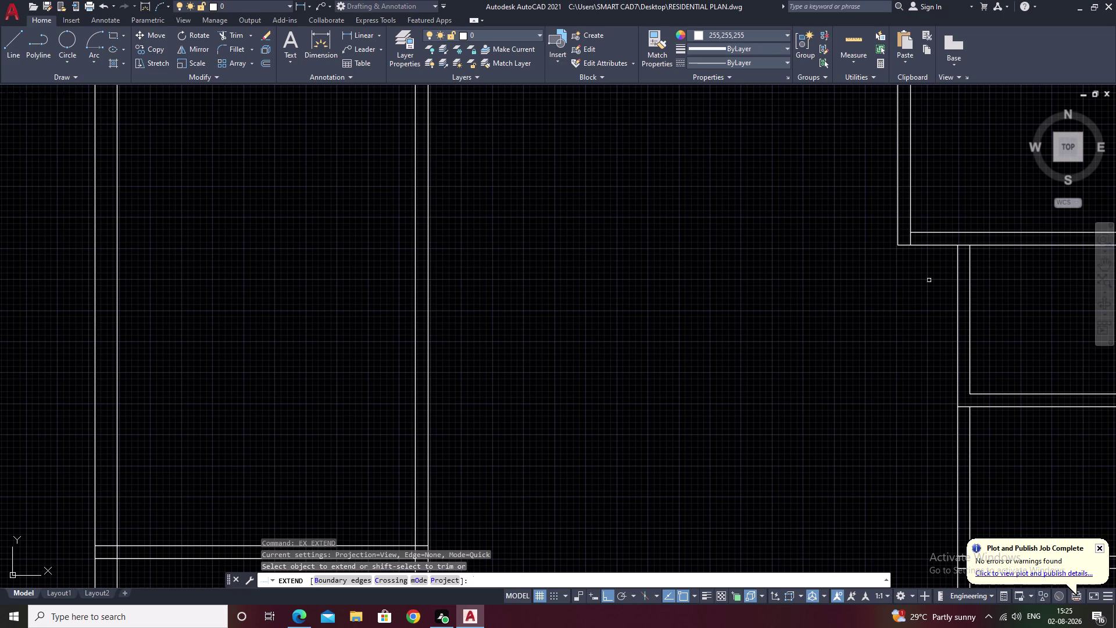
text(b)
key(space)
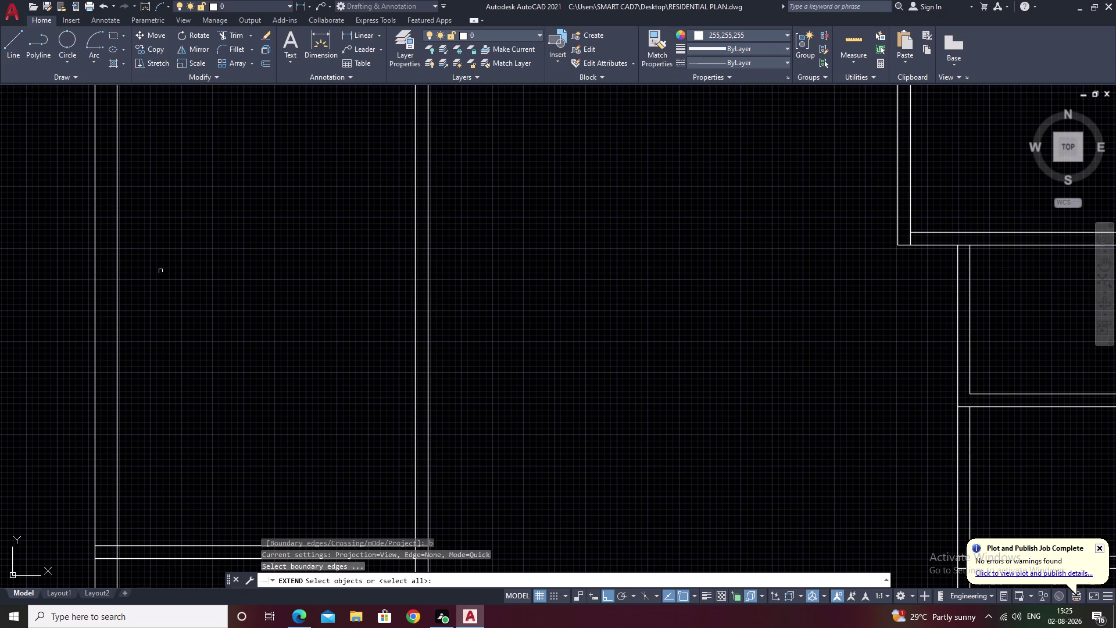
click(116, 263)
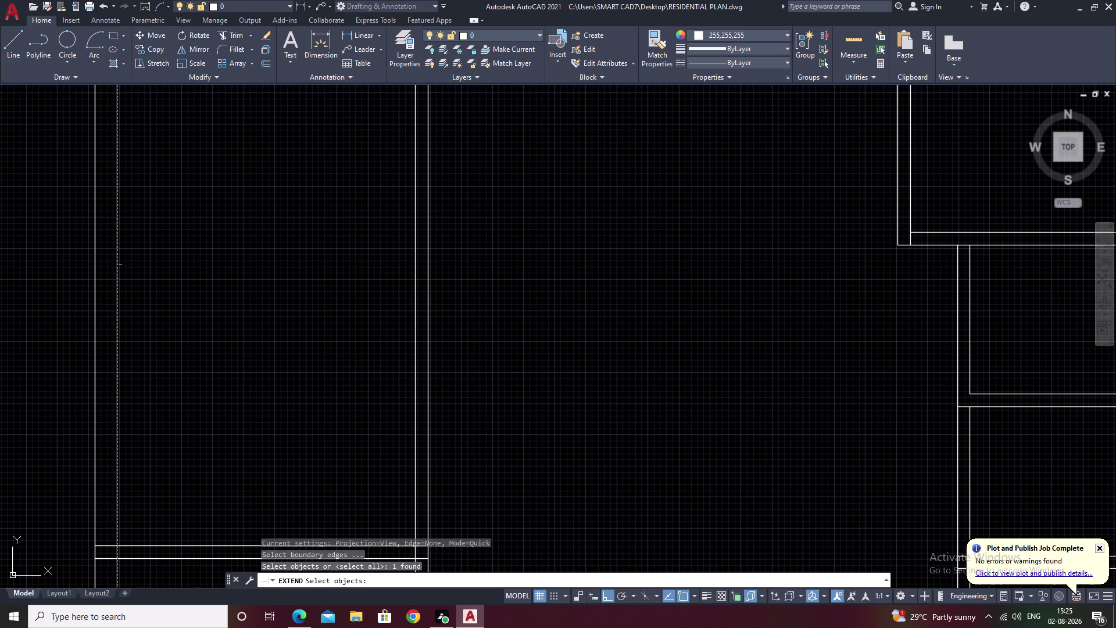
right_click(246, 264)
click(946, 246)
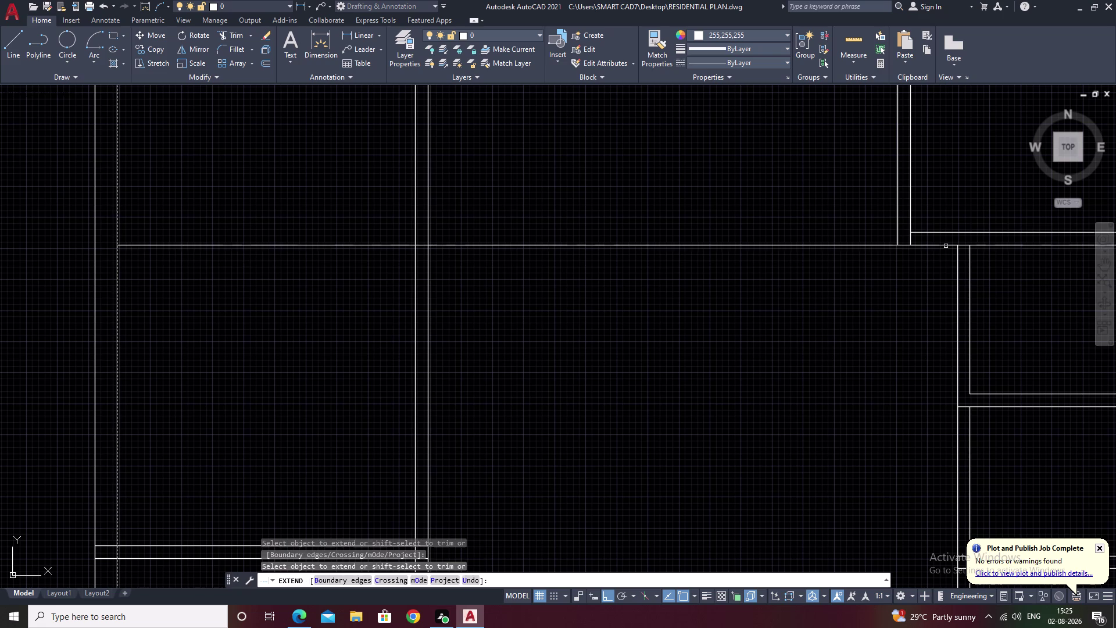
click(946, 234)
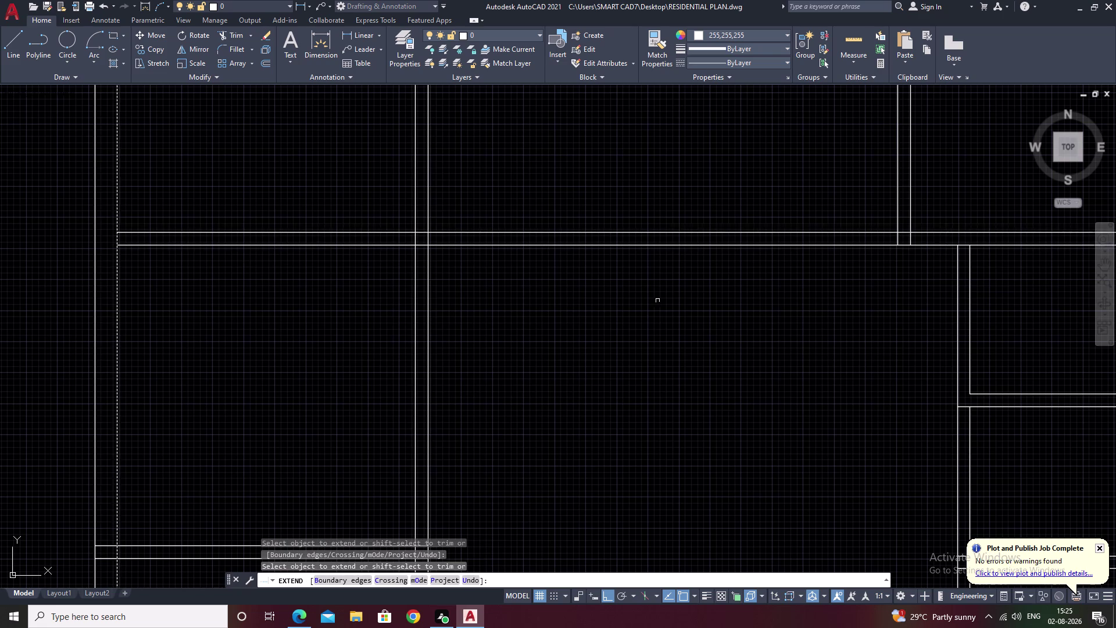
scroll(down, 3)
key(Escape)
middle_click(644, 313)
scroll(up, 3)
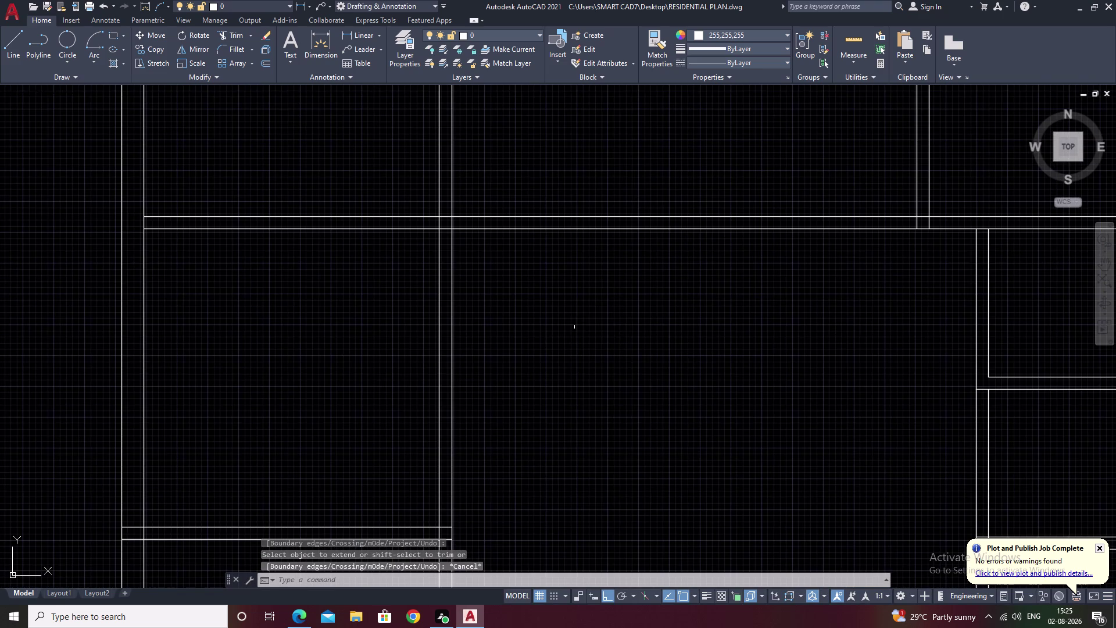
Start TRIM and fence-trim the crossing wall lines at the first few junctions.
text(tr)
key(space)
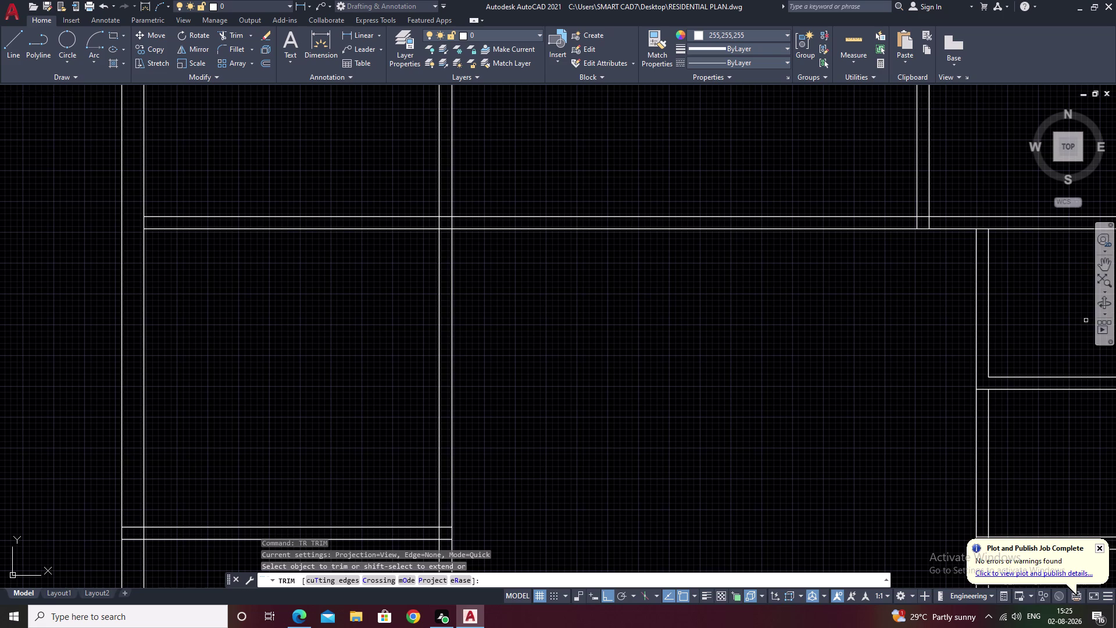
scroll(down, 3)
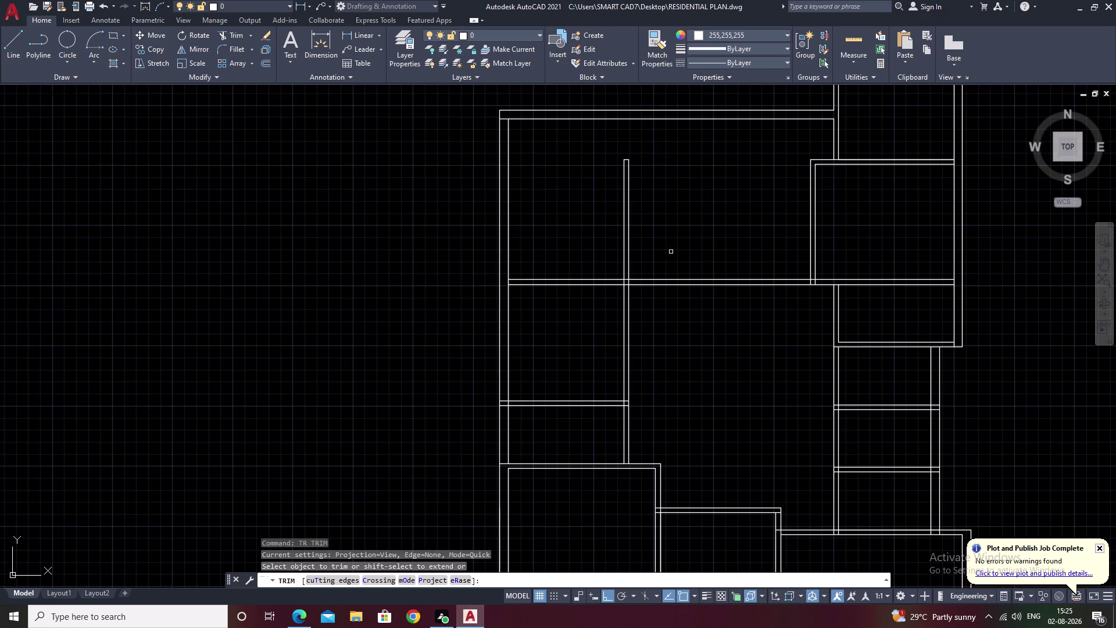
scroll(up, 3)
scroll(up, 3)
drag(547, 323, 533, 426)
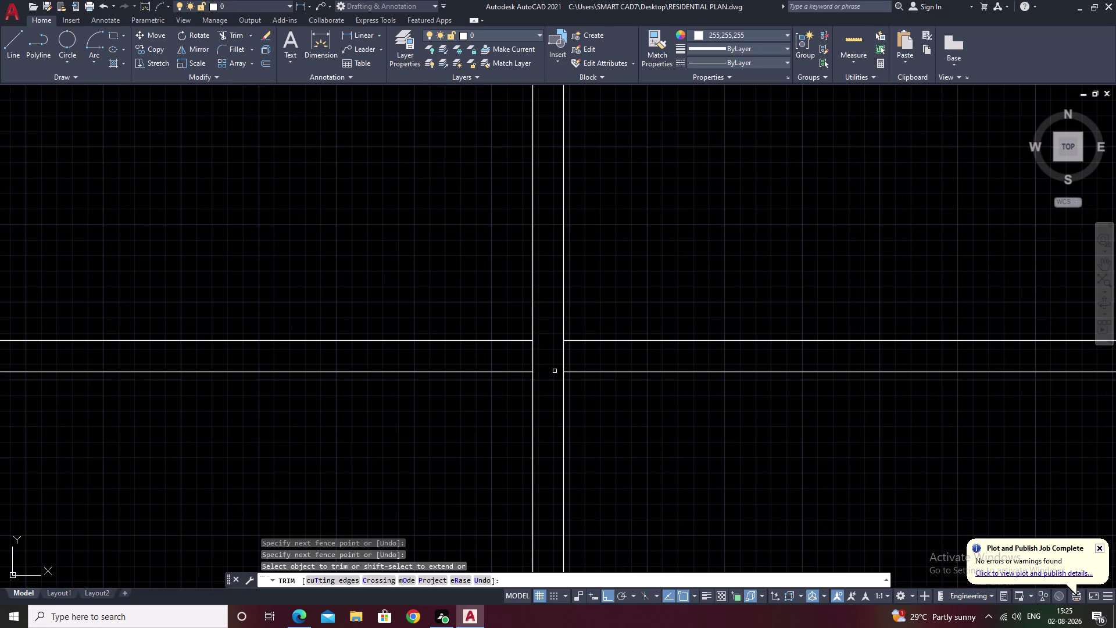
drag(513, 355, 639, 363)
scroll(down, 3)
middle_drag(725, 295, 472, 374)
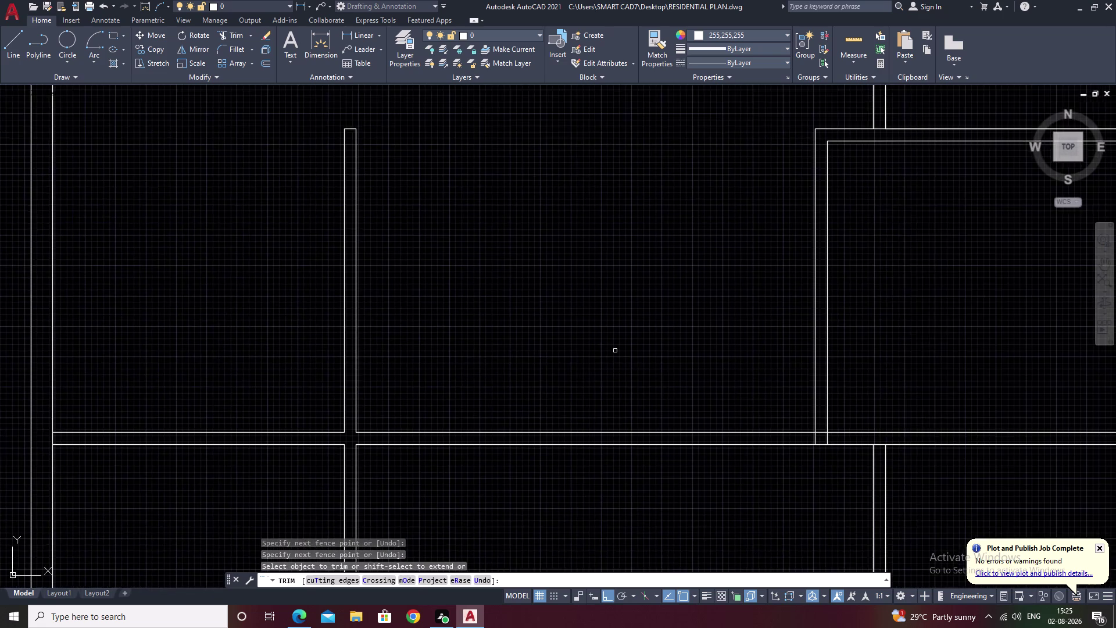
middle_drag(614, 351, 564, 361)
scroll(up, 3)
drag(829, 442, 790, 487)
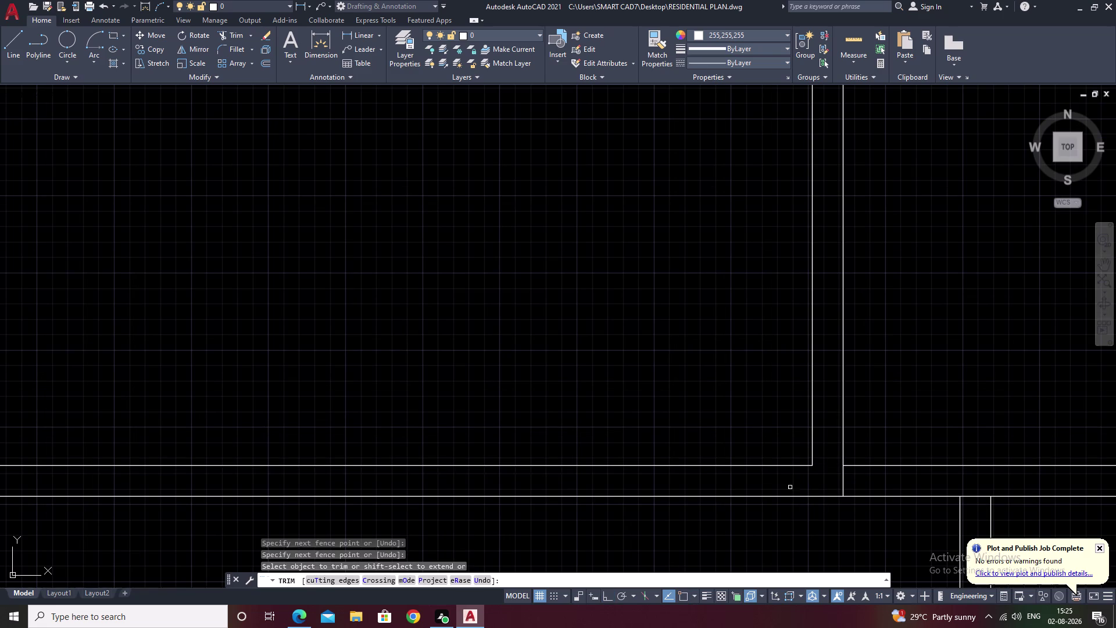
middle_drag(668, 431, 788, 389)
scroll(down, 3)
middle_drag(667, 405, 721, 322)
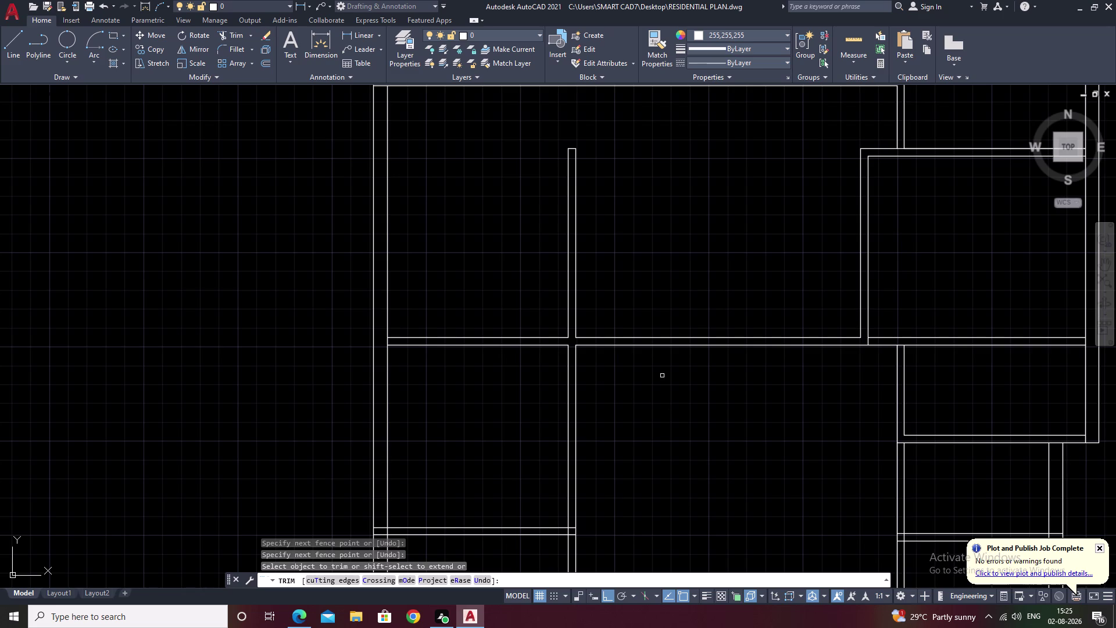
middle_drag(867, 401, 688, 318)
scroll(down, 3)
middle_drag(658, 214, 642, 255)
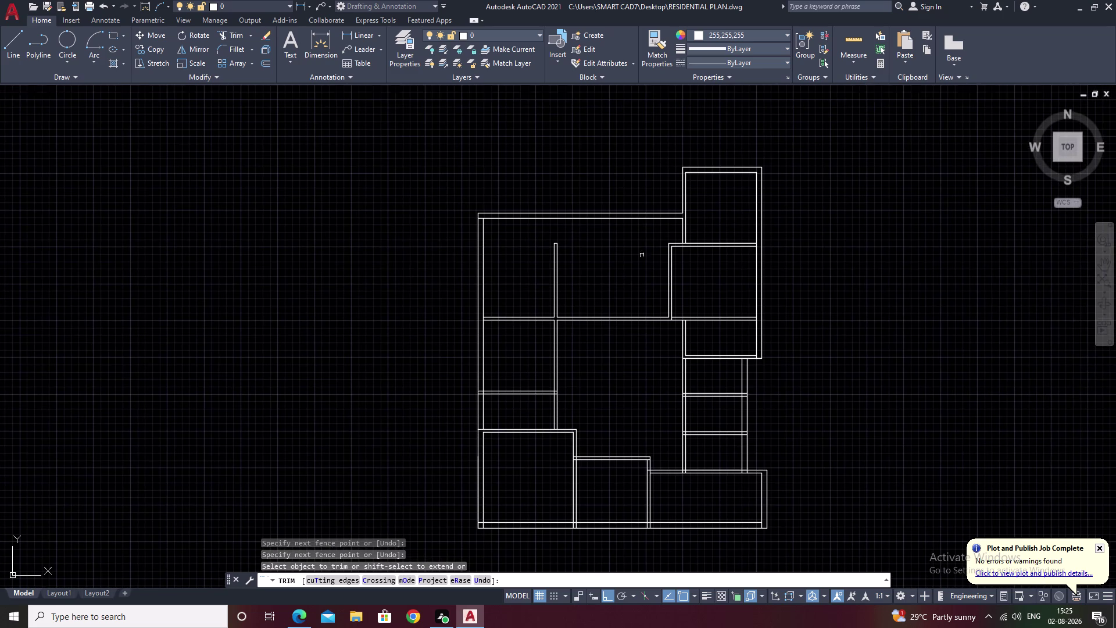
scroll(up, 3)
drag(546, 351, 545, 390)
drag(544, 374, 525, 375)
scroll(down, 3)
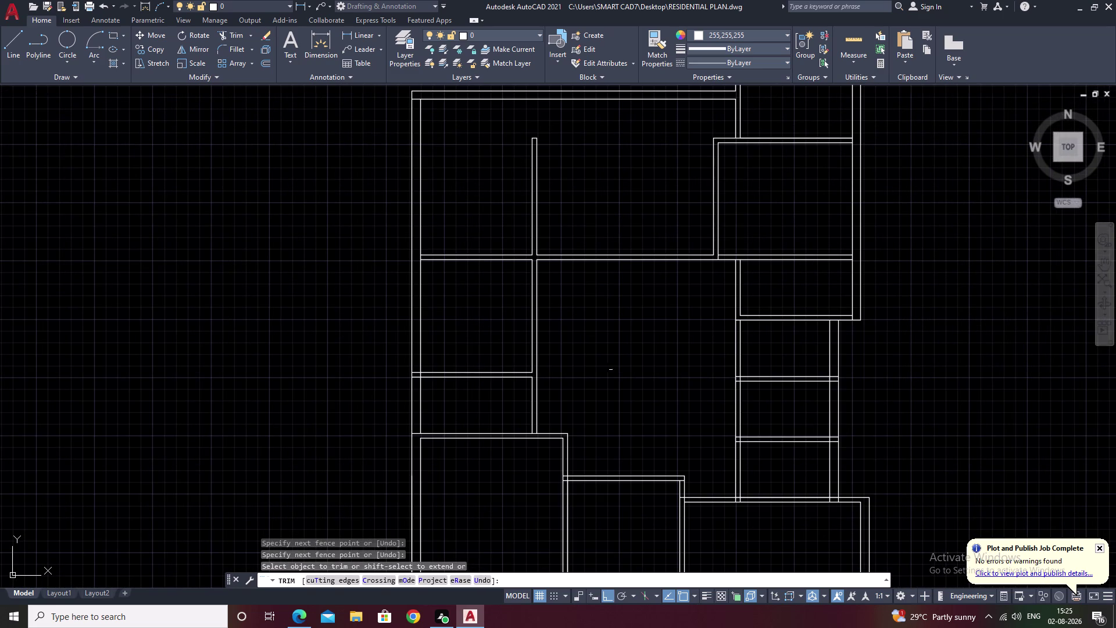
Trim overlapping wall lines at further corners and junctions around the plan.
middle_drag(616, 403, 608, 357)
middle_drag(611, 426, 621, 391)
scroll(up, 3)
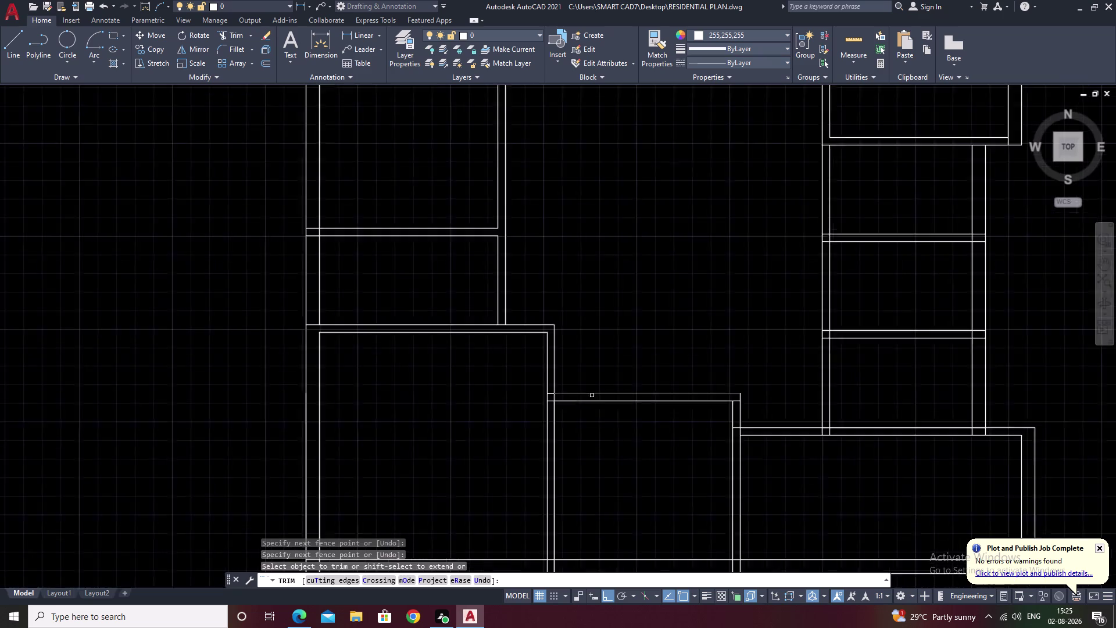
scroll(up, 3)
drag(484, 376, 519, 408)
click(519, 407)
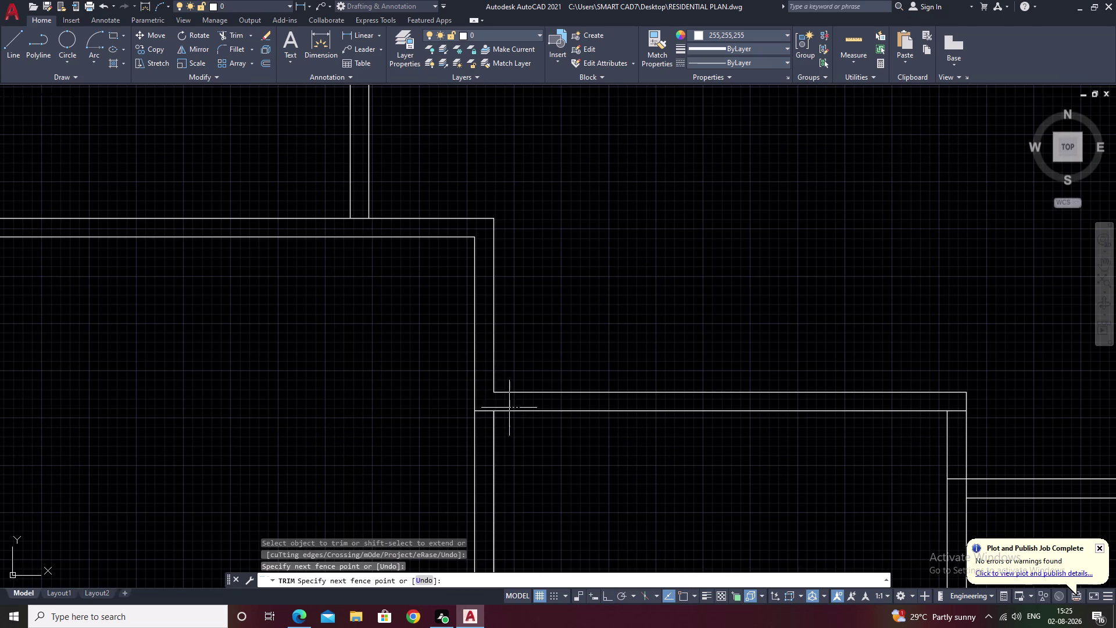
drag(488, 408, 488, 423)
scroll(down, 3)
scroll(up, 3)
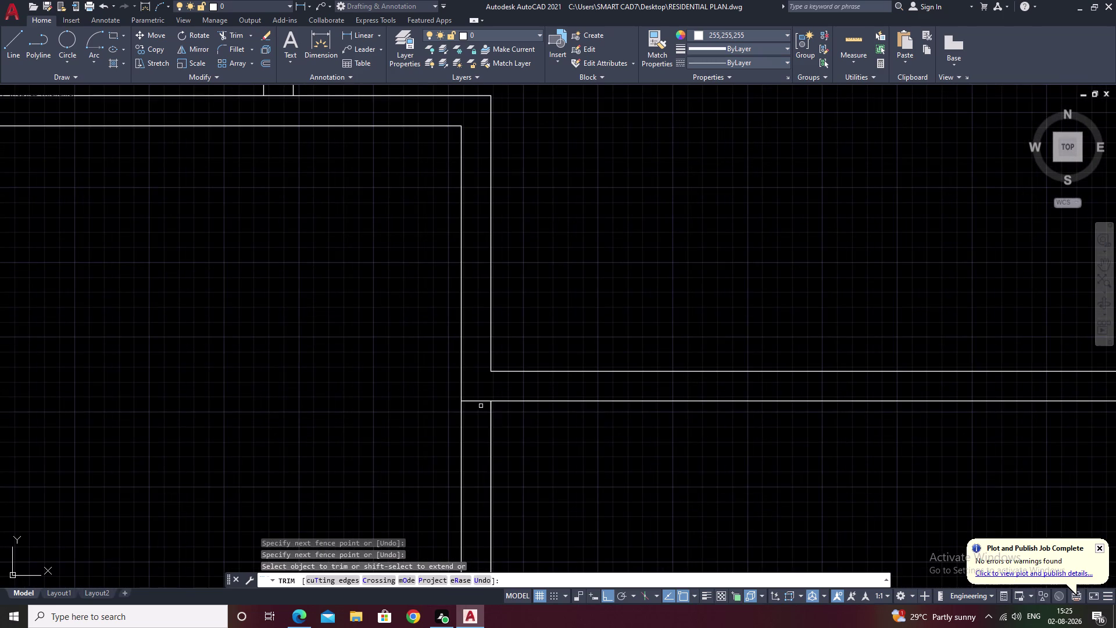
drag(480, 398, 476, 417)
scroll(down, 3)
middle_drag(598, 444, 342, 323)
scroll(up, 3)
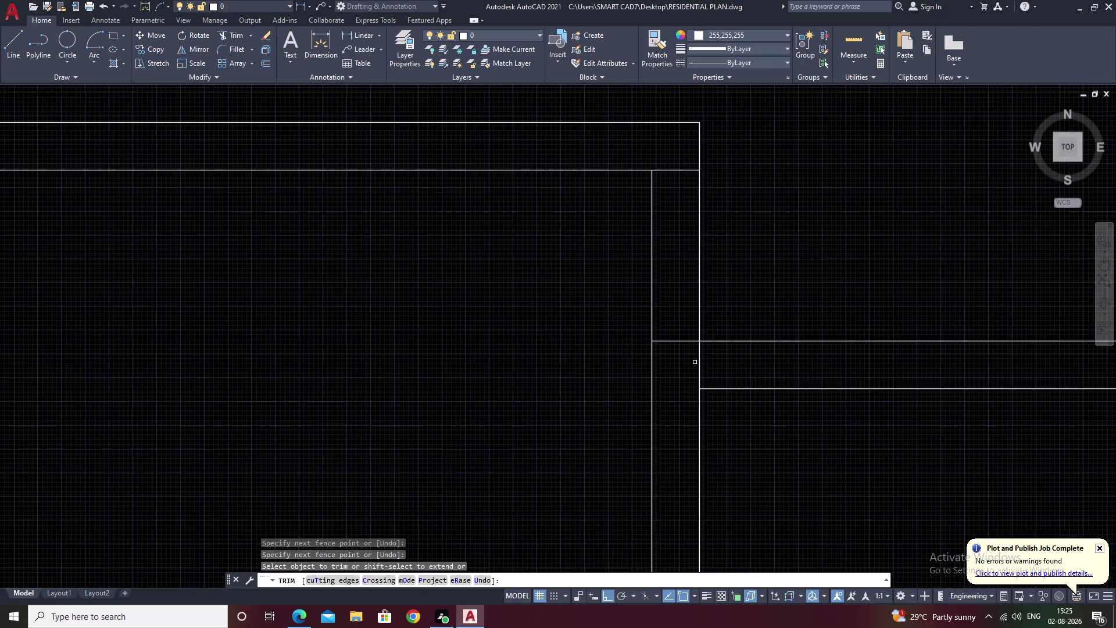
drag(680, 314, 665, 381)
scroll(down, 3)
drag(728, 377, 698, 377)
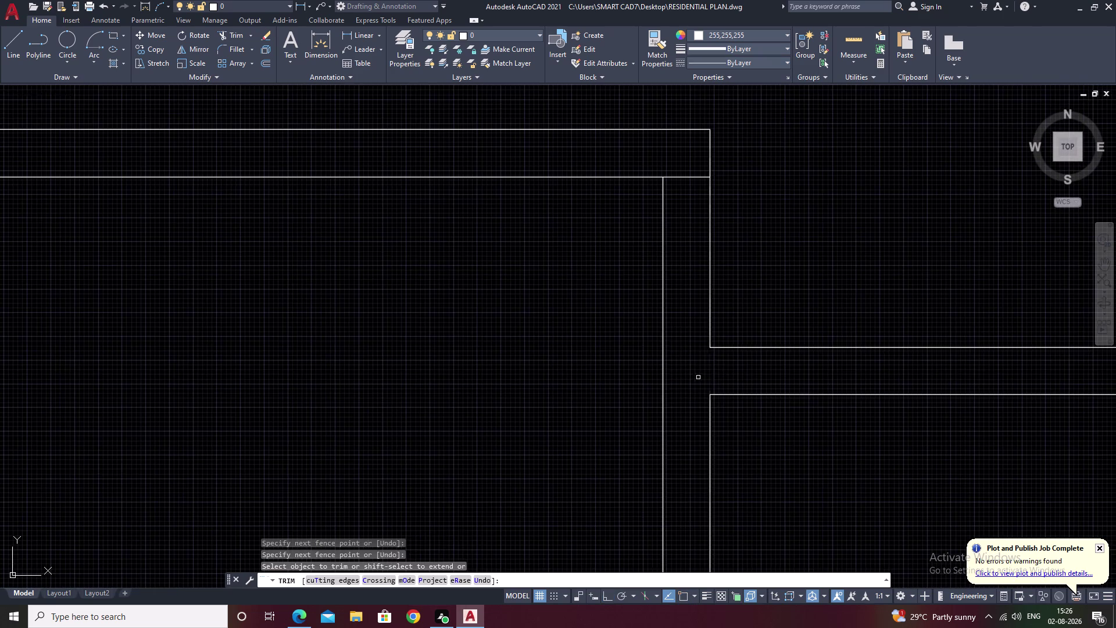
scroll(down, 3)
scroll(down, 3)
scroll(up, 3)
drag(565, 257, 563, 319)
scroll(down, 3)
scroll(up, 3)
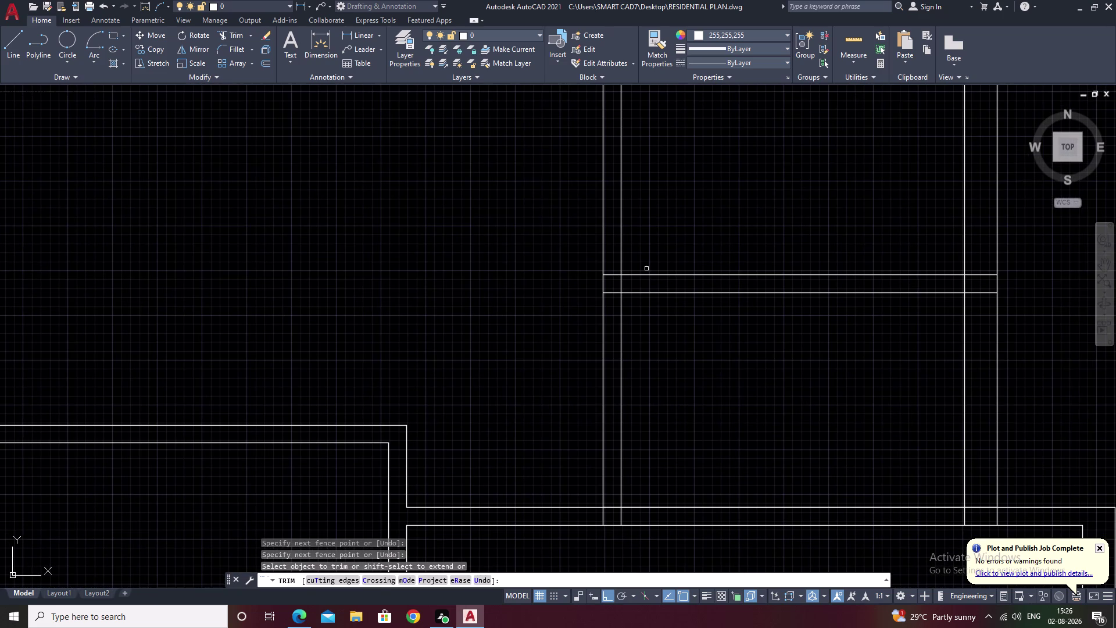
scroll(up, 3)
drag(610, 255, 601, 411)
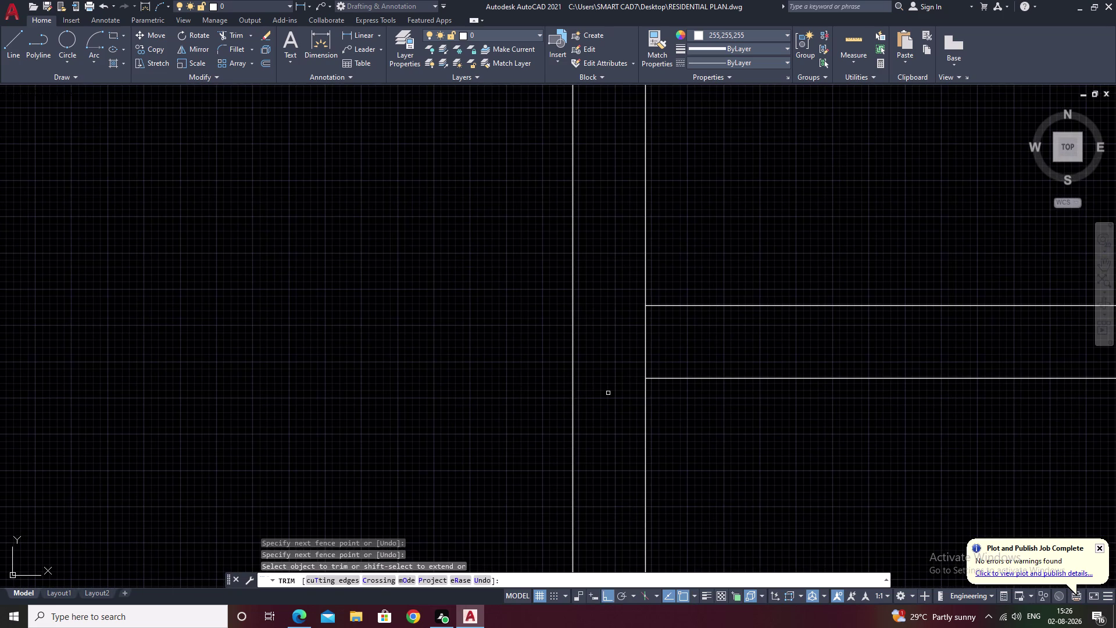
drag(665, 344, 638, 345)
scroll(down, 3)
middle_drag(636, 329, 669, 147)
scroll(up, 3)
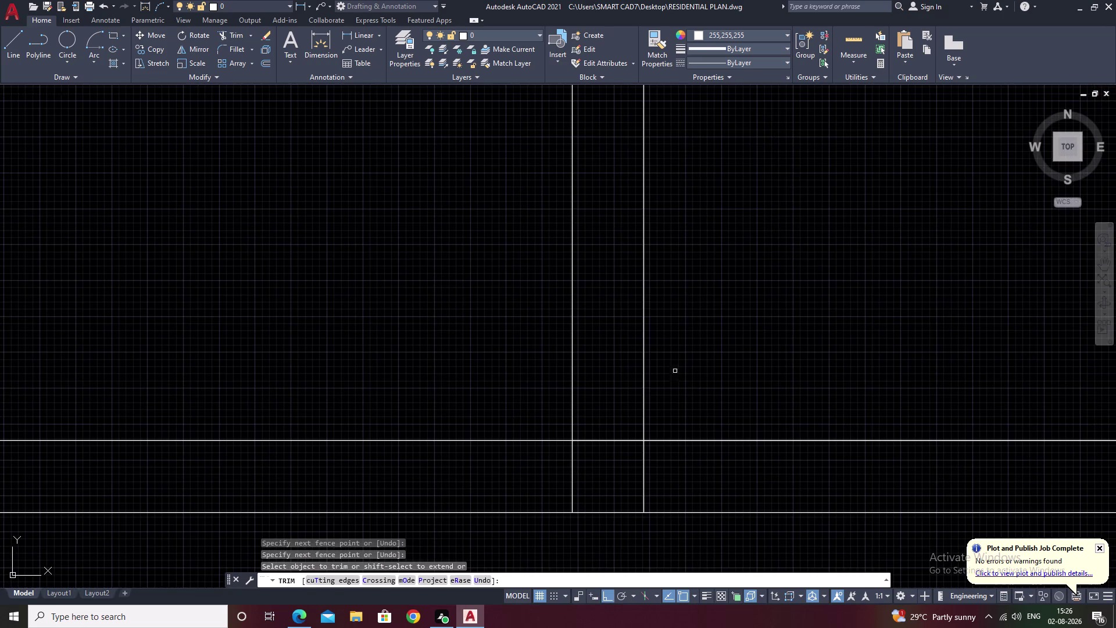
drag(623, 418, 525, 487)
scroll(down, 3)
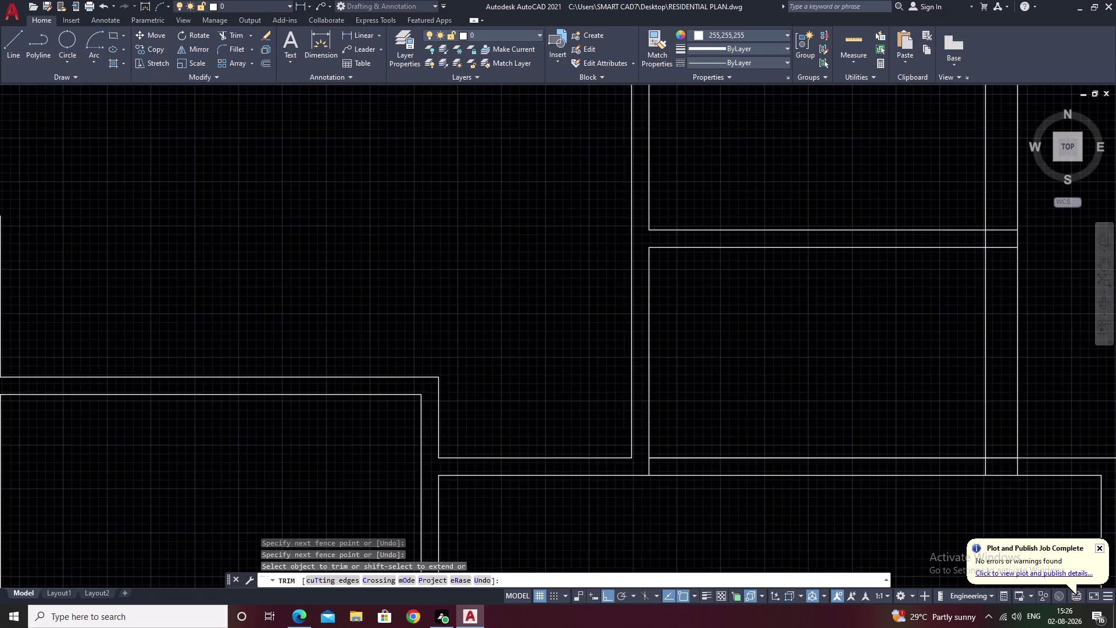
scroll(down, 3)
Pan toward the lower right of the plan to bring a wall opening into view.
middle_drag(642, 339, 661, 399)
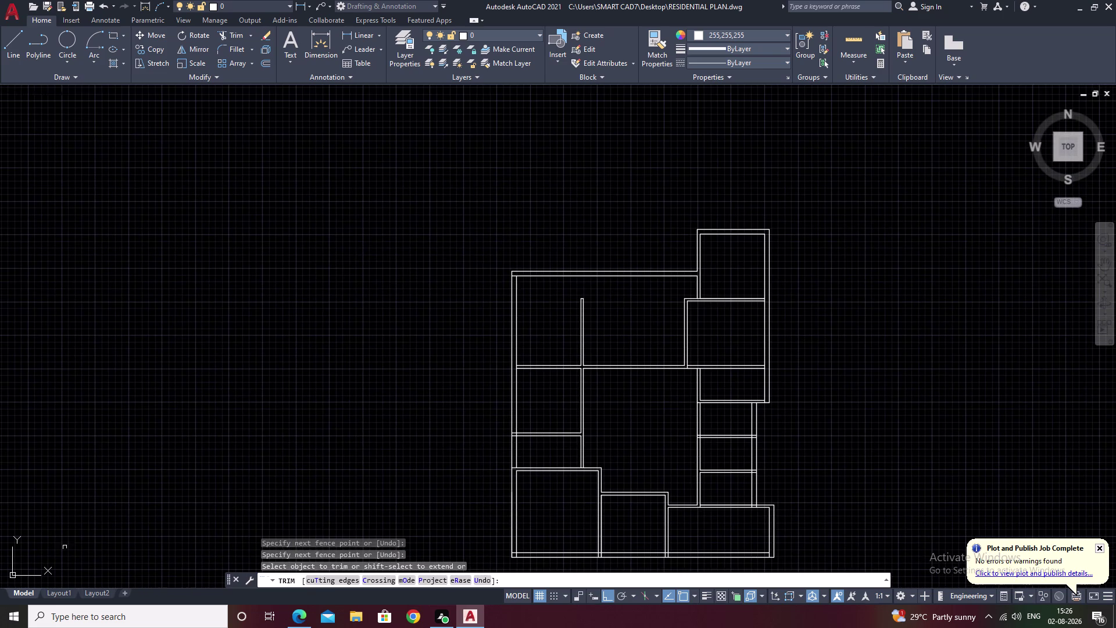
scroll(up, 3)
scroll(down, 3)
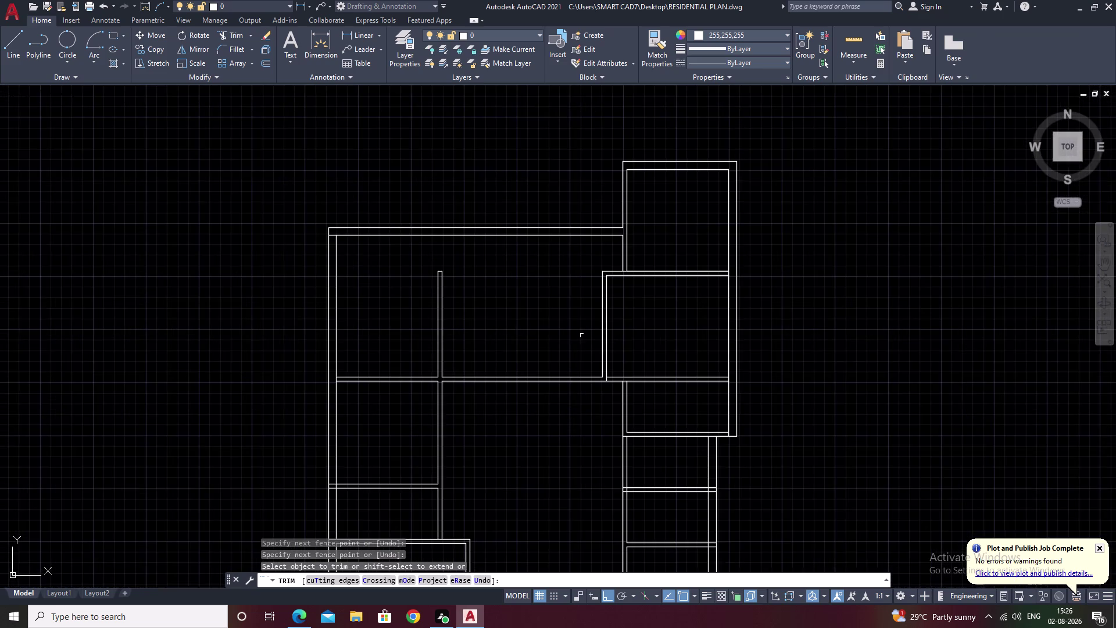
middle_drag(490, 337, 629, 316)
scroll(up, 3)
middle_drag(645, 397, 666, 307)
scroll(down, 3)
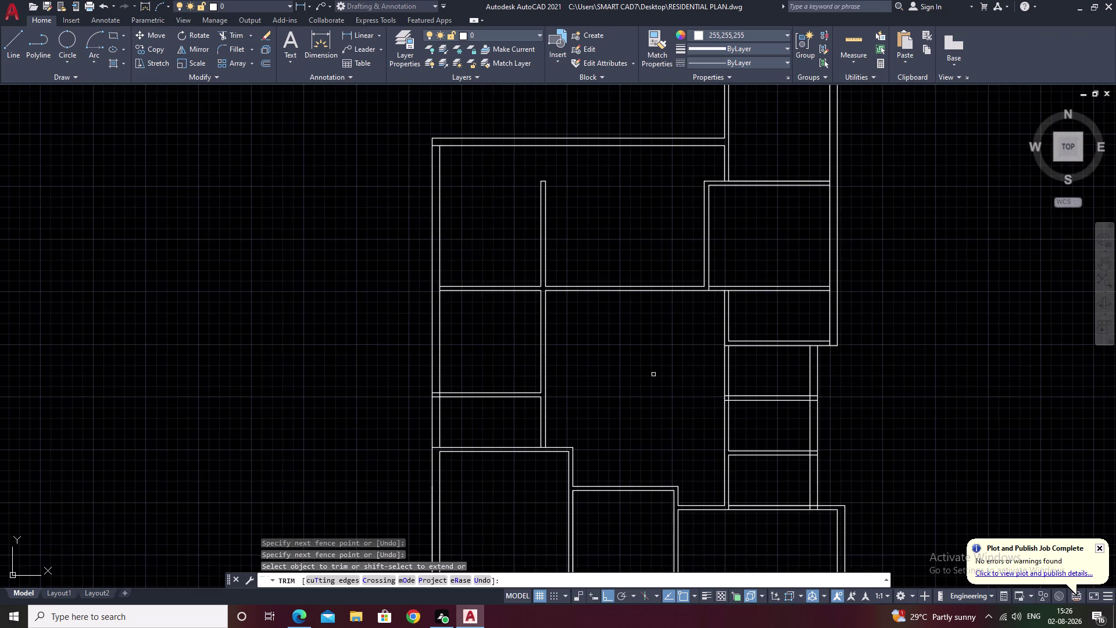
middle_drag(651, 385, 649, 319)
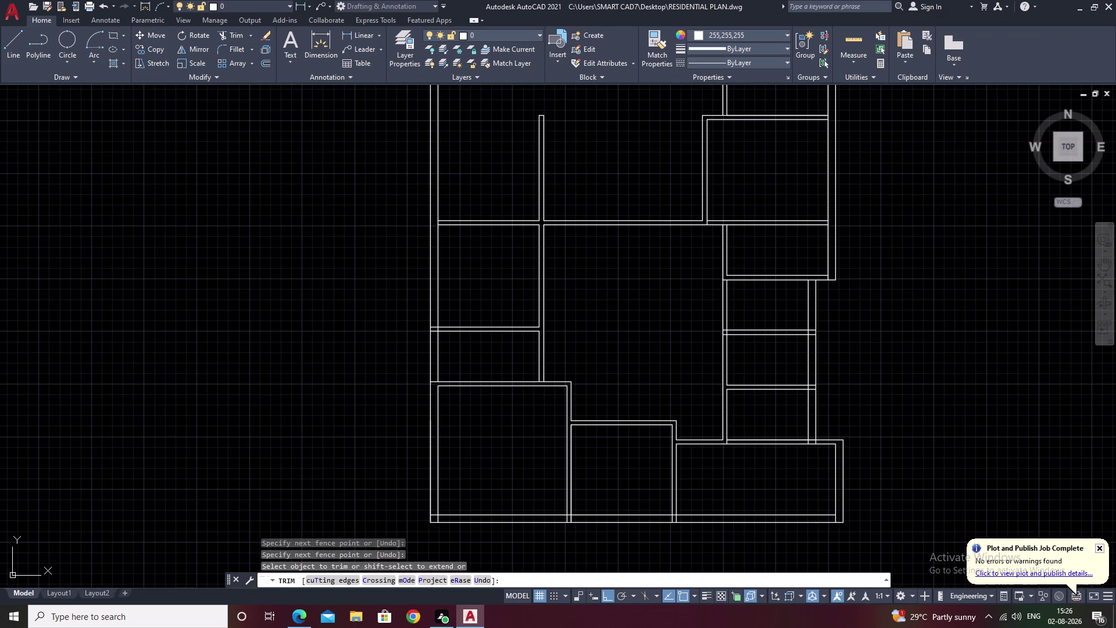
middle_drag(464, 497, 471, 416)
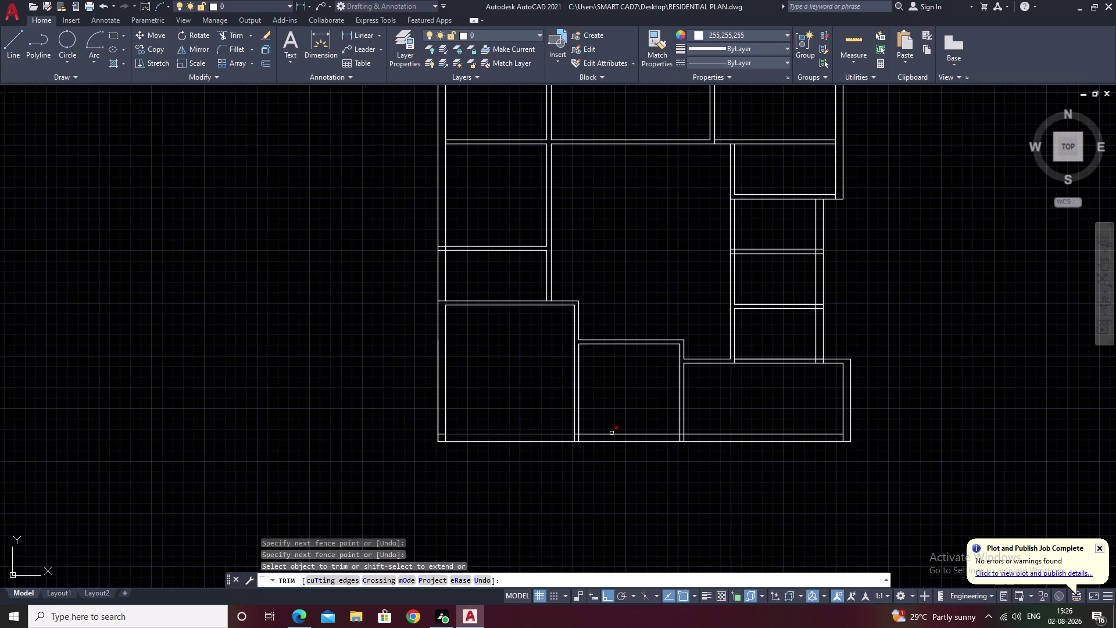
middle_drag(638, 430, 509, 458)
scroll(up, 3)
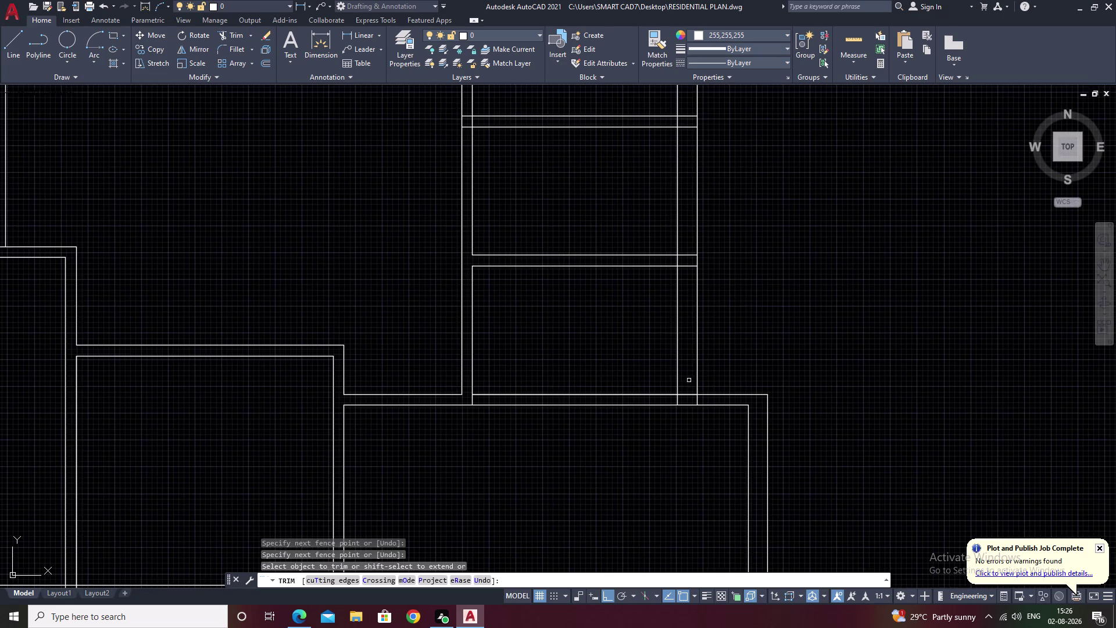
scroll(up, 3)
drag(693, 389, 690, 406)
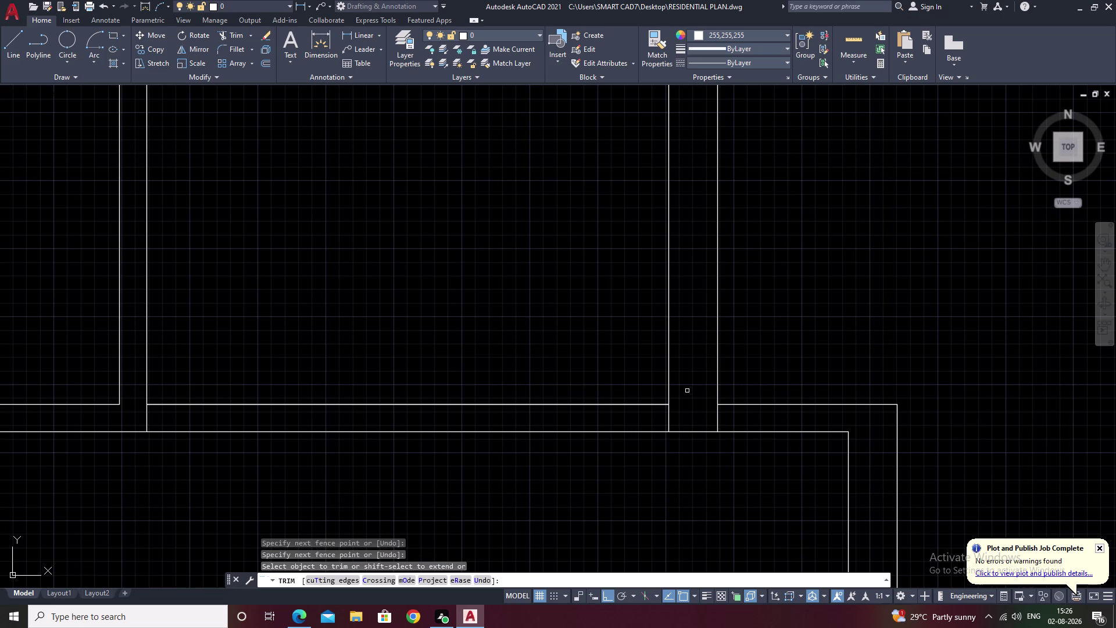
Cancel the TRIM command and any pending commands.
key(ctrl+z)
key(Escape)
scroll(down, 3)
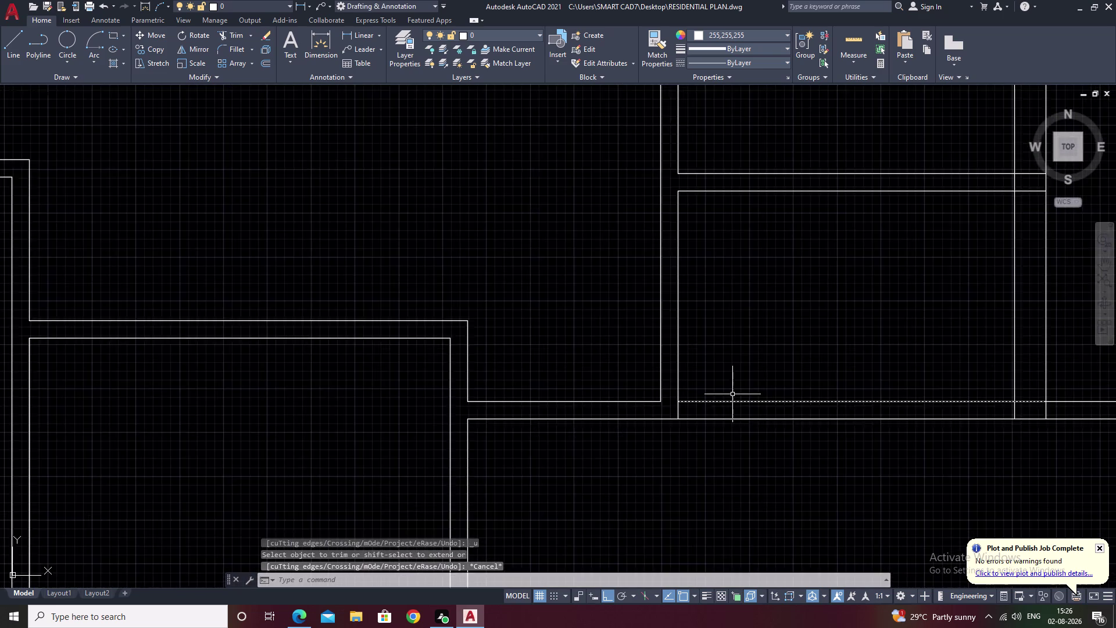
scroll(down, 3)
middle_drag(760, 392, 638, 411)
key(Escape)
key(Escape)
key(Escape)
key(Escape)
scroll(up, 3)
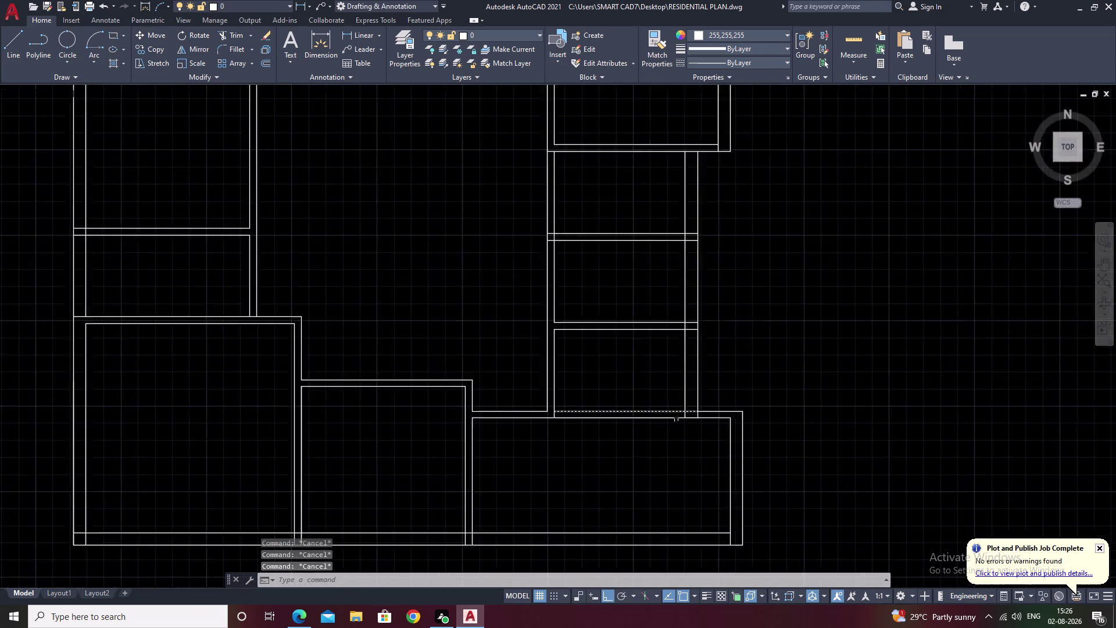
scroll(up, 3)
scroll(up, 3)
Cancel the stray selection window and the half-typed offset command.
click(784, 384)
click(784, 387)
key(Escape)
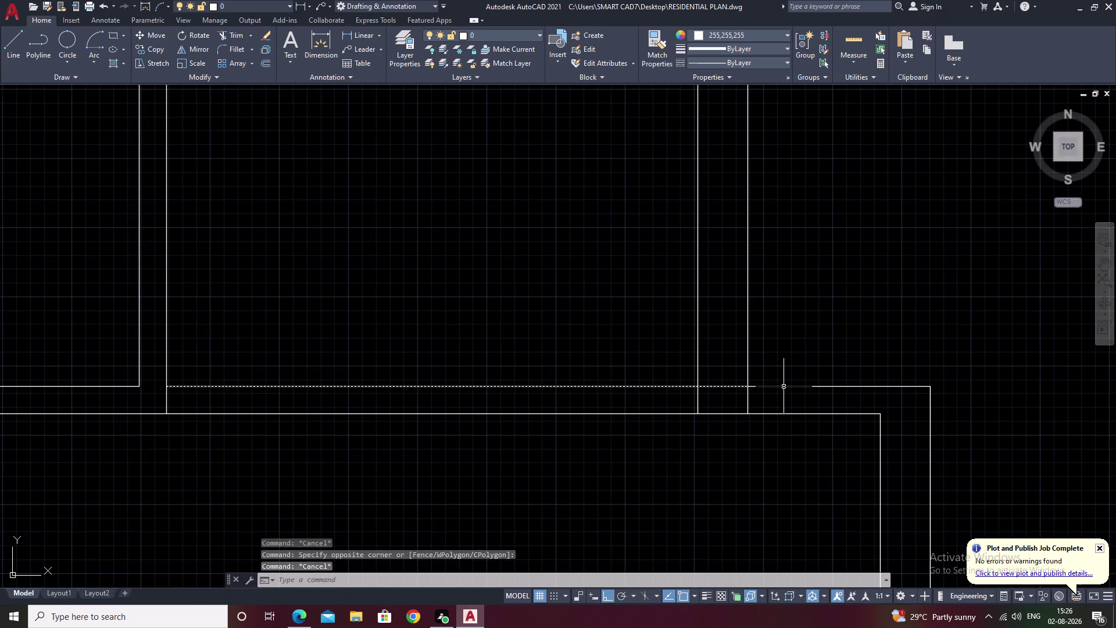
key(Escape)
key(o)
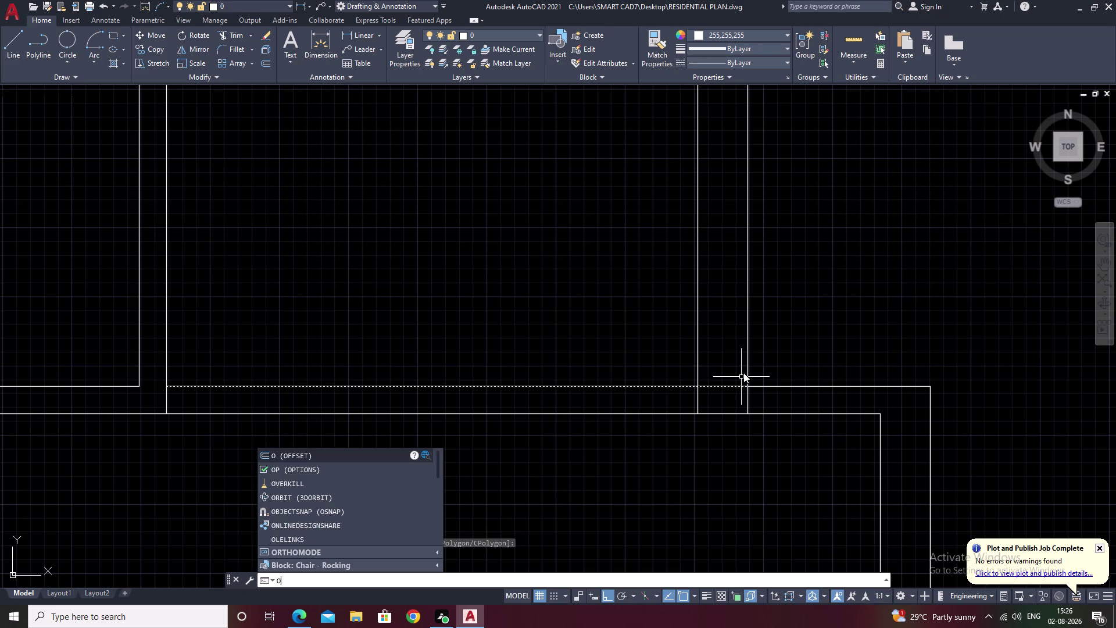
key(Escape)
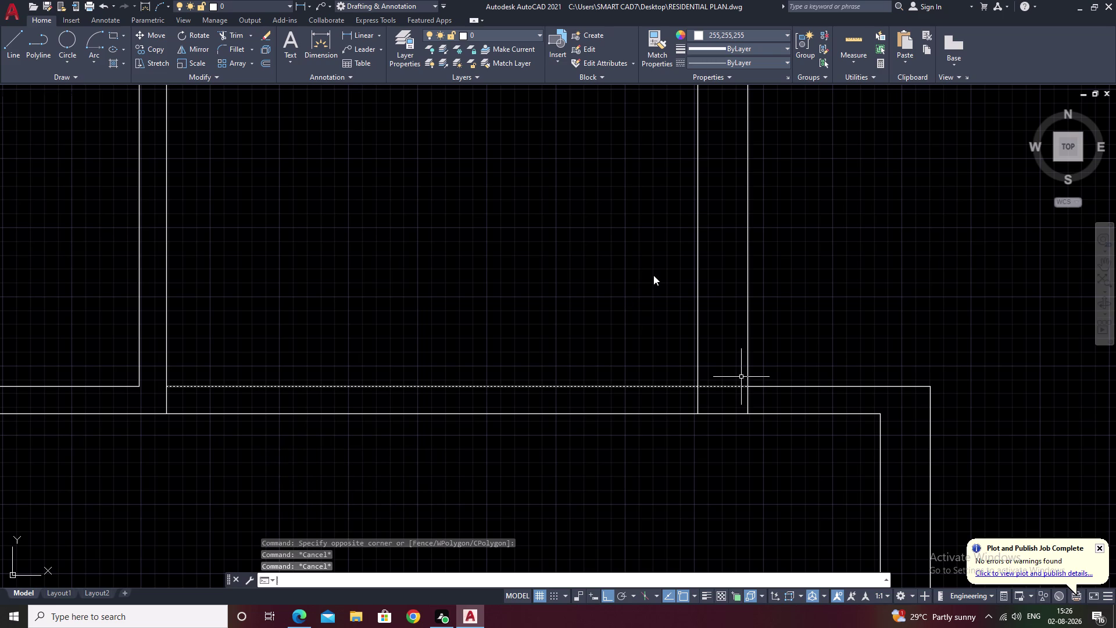
Draw a line from the opening's midpoint (M2P snap) to the opposite wall face.
text(l m2)
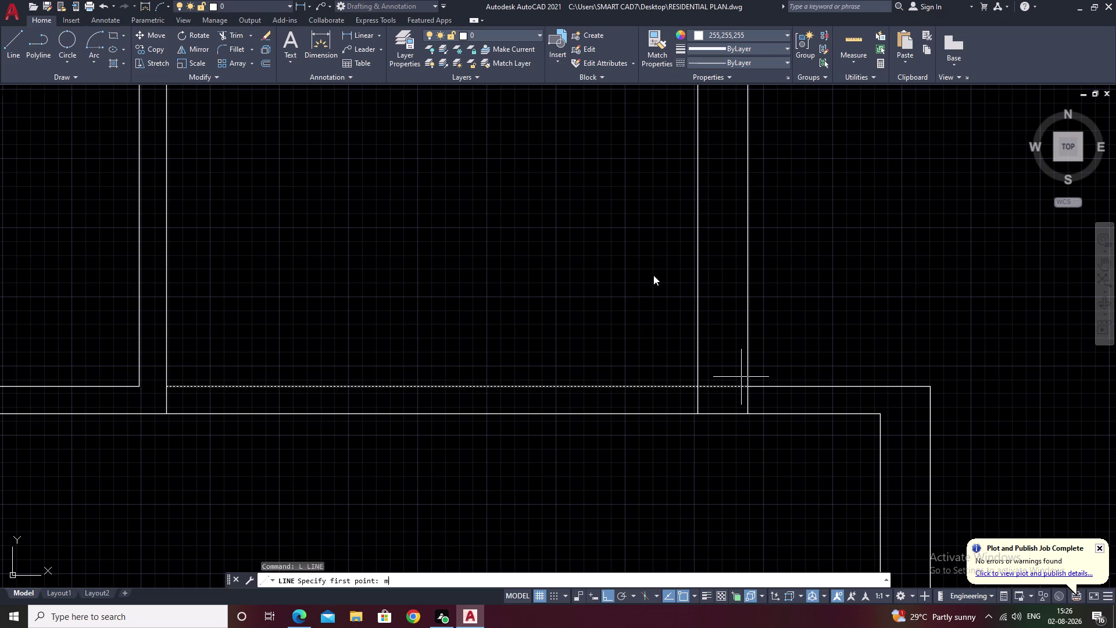
text(0)
key(BackSpace)
text(p)
key(space)
click(698, 385)
scroll(down, 3)
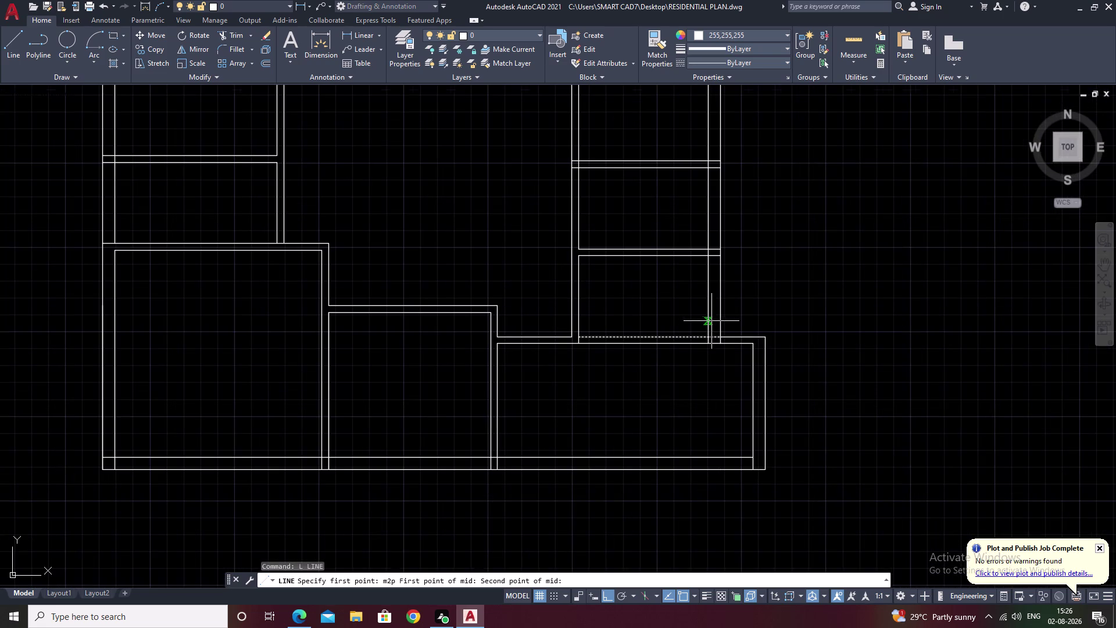
click(708, 258)
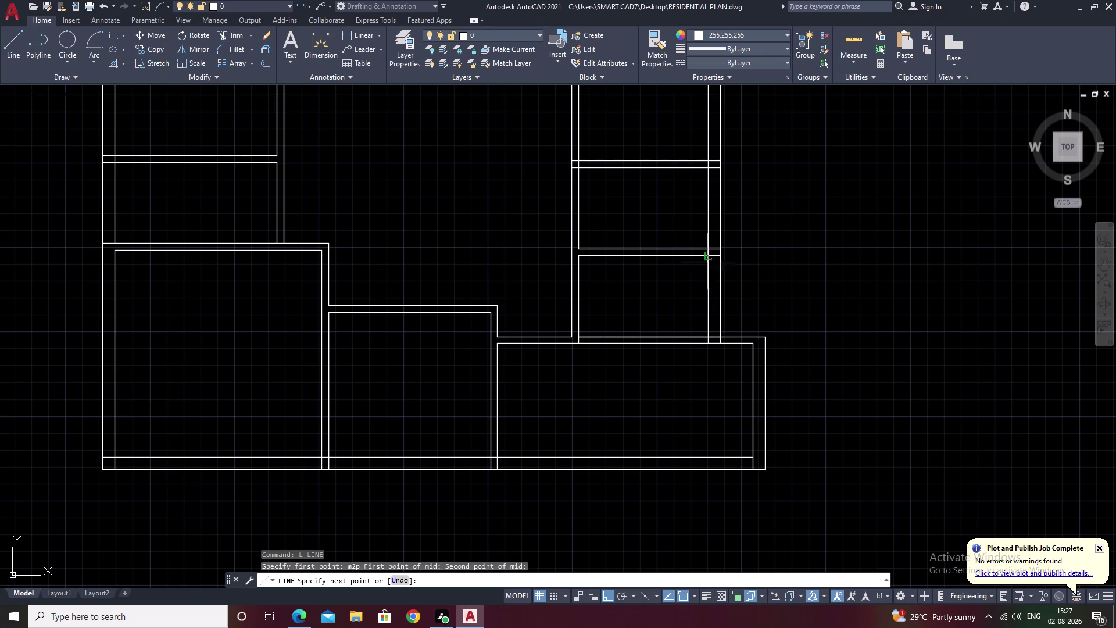
scroll(up, 3)
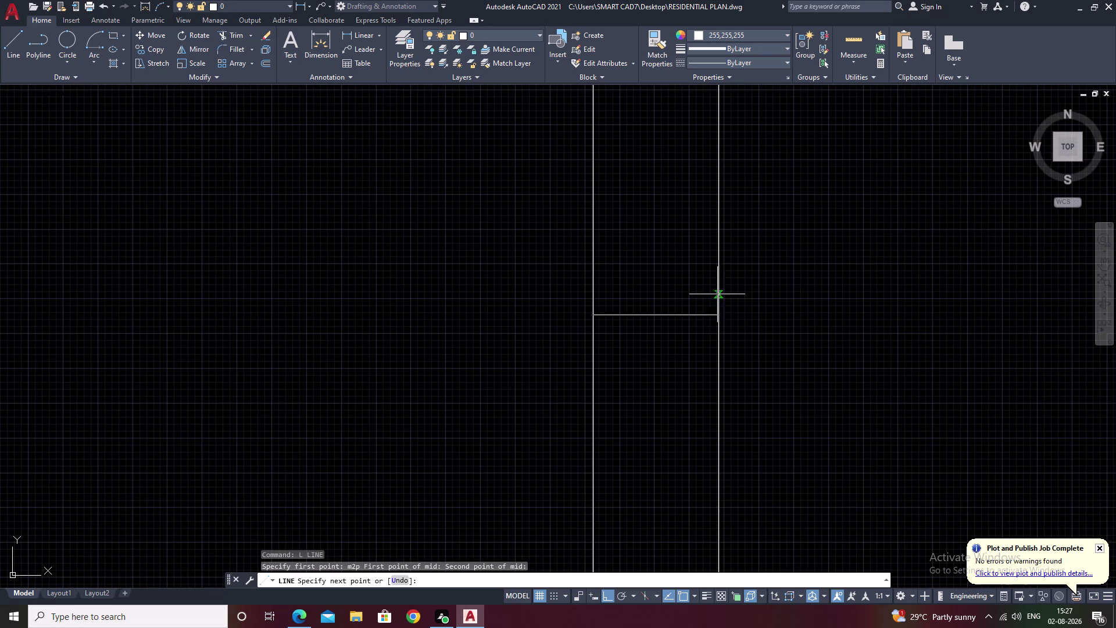
click(719, 317)
key(Escape)
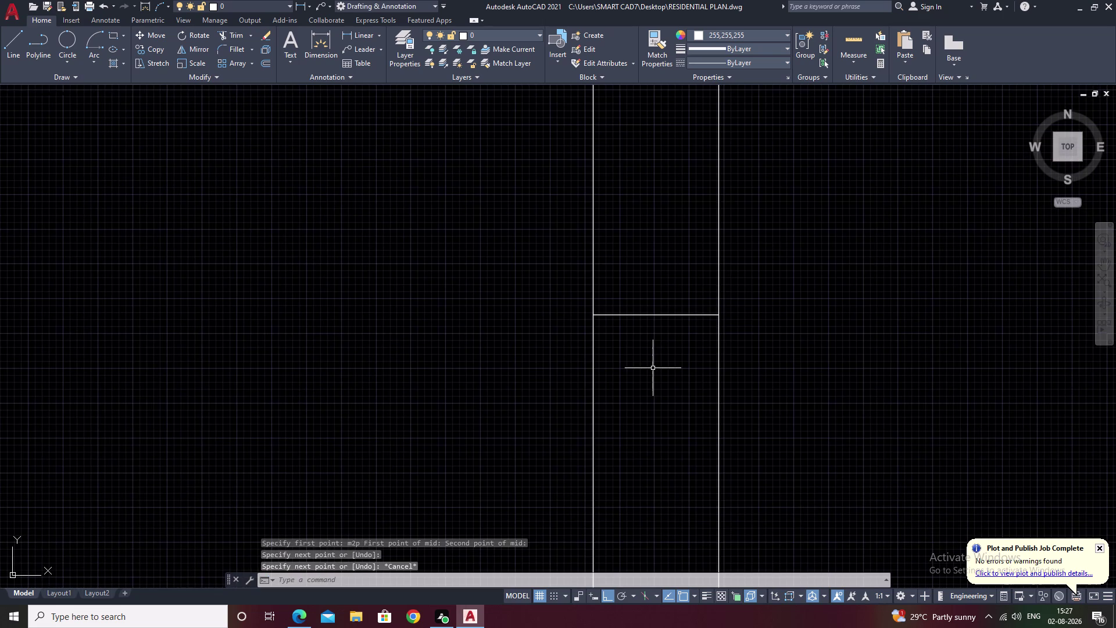
text(o)
key(space)
Offset the midpoint line 1.5' above and below.
text(1)
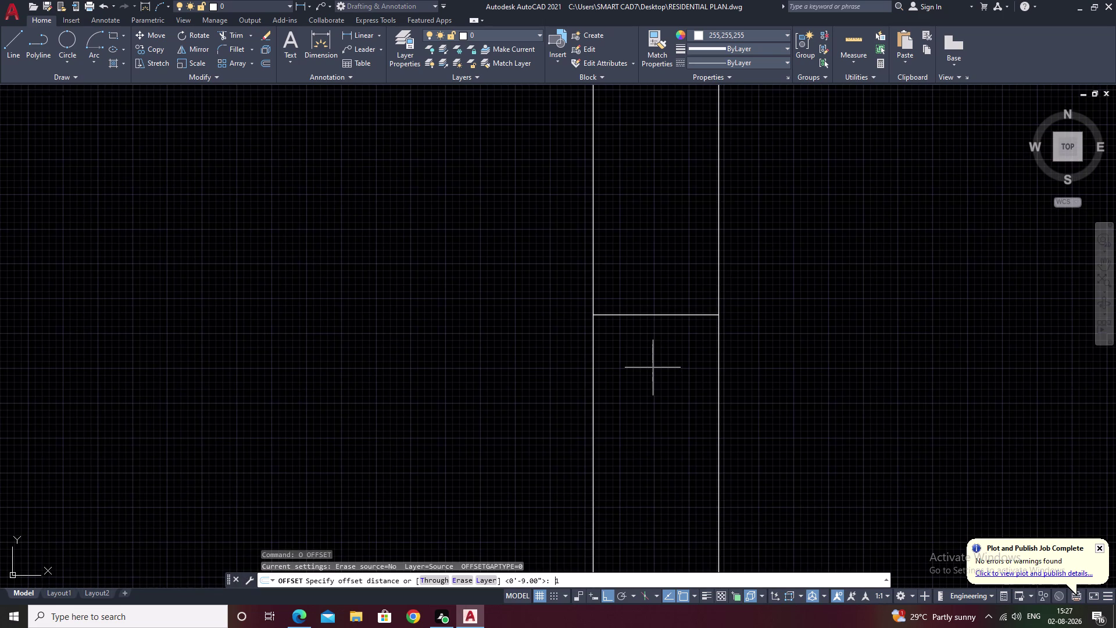
text(.5')
key(space)
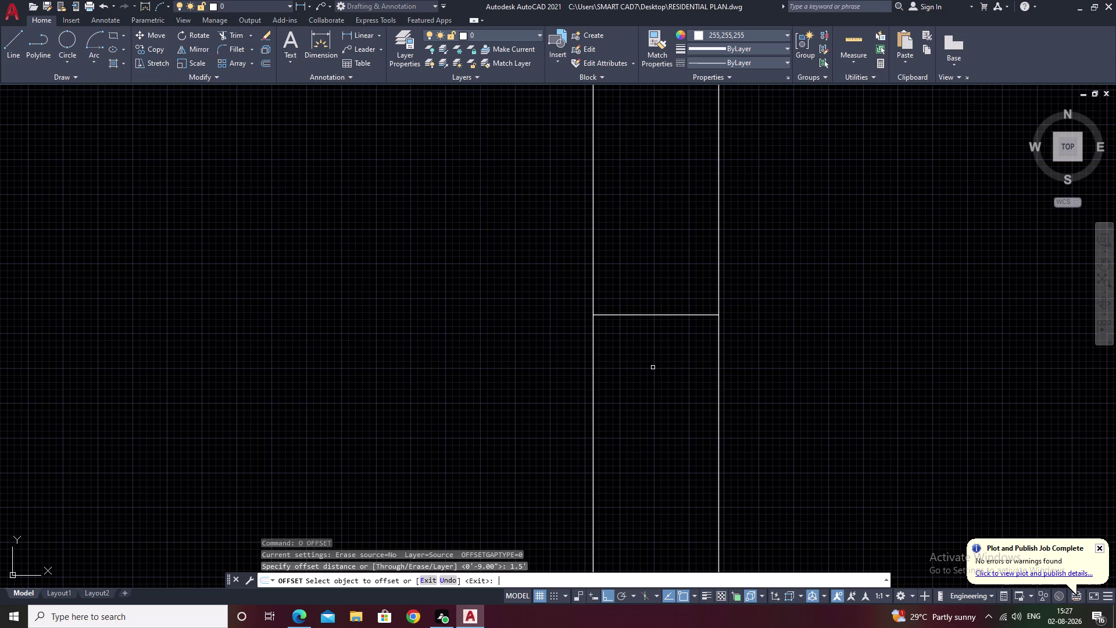
click(662, 314)
click(670, 183)
scroll(down, 3)
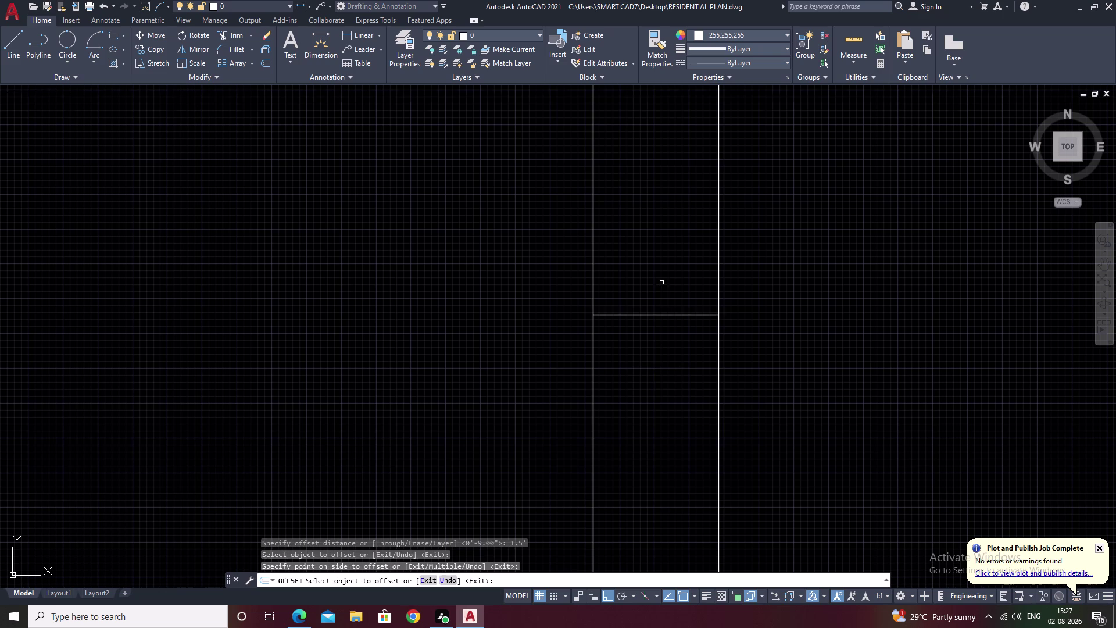
scroll(down, 3)
click(663, 297)
click(663, 351)
scroll(down, 3)
key(Escape)
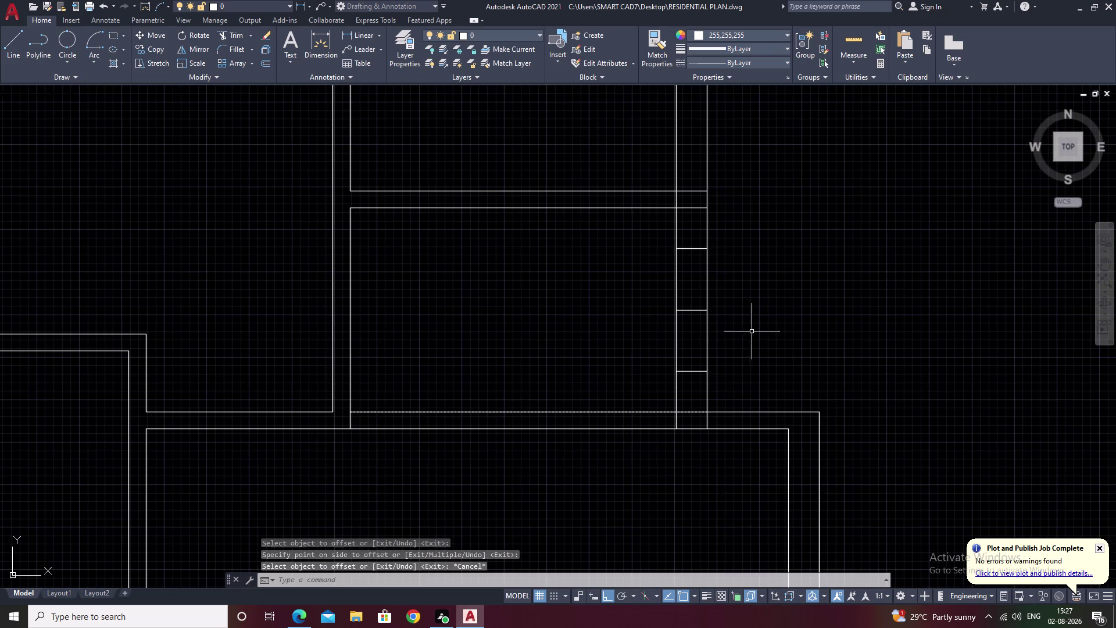
Erase the original middle line.
click(693, 310)
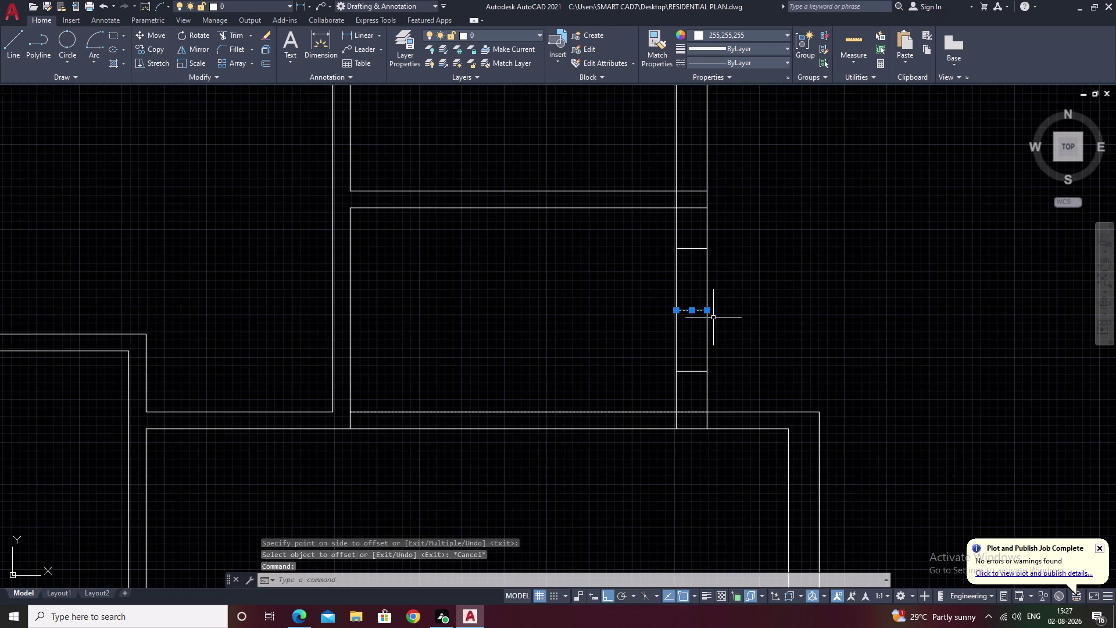
text(e)
key(space)
scroll(up, 3)
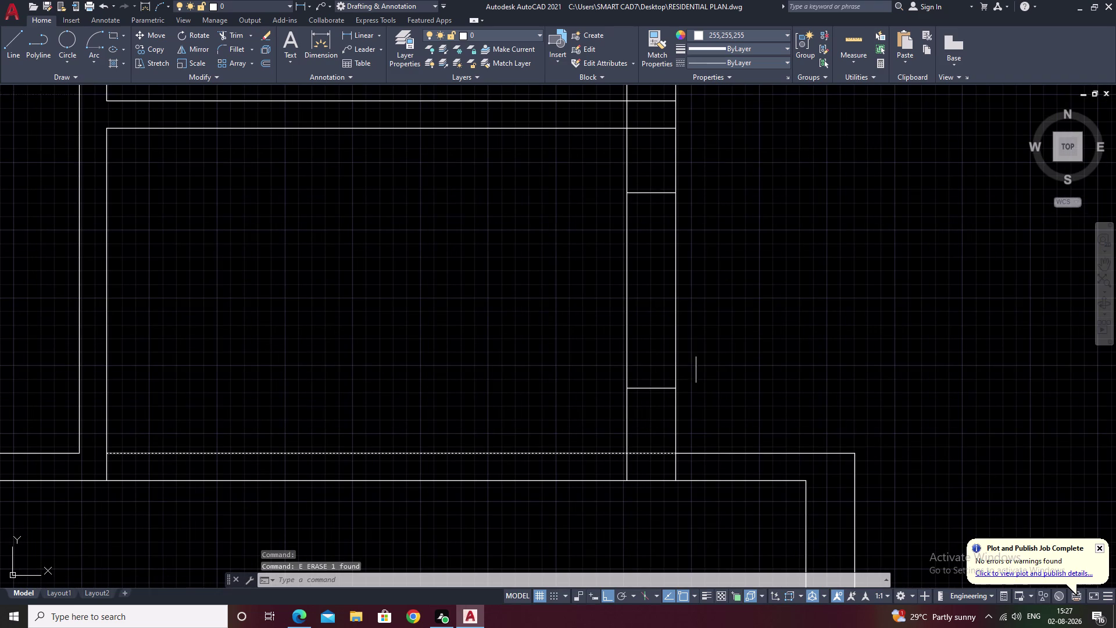
Draw a vertical line across the window opening from lower to upper jamb.
text(l)
key(space)
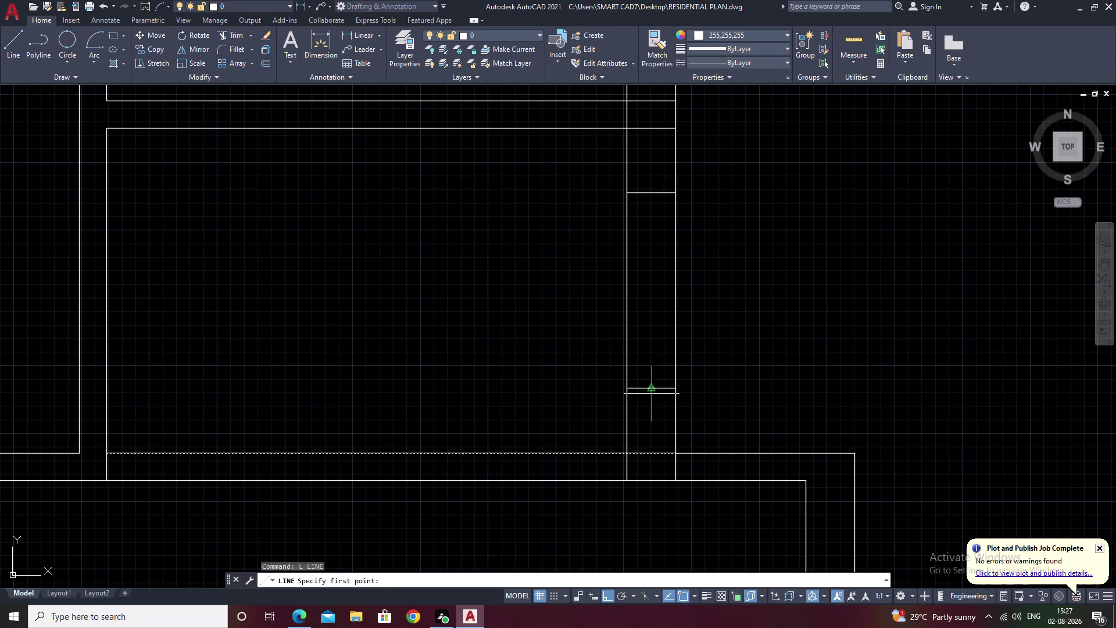
click(651, 389)
click(652, 195)
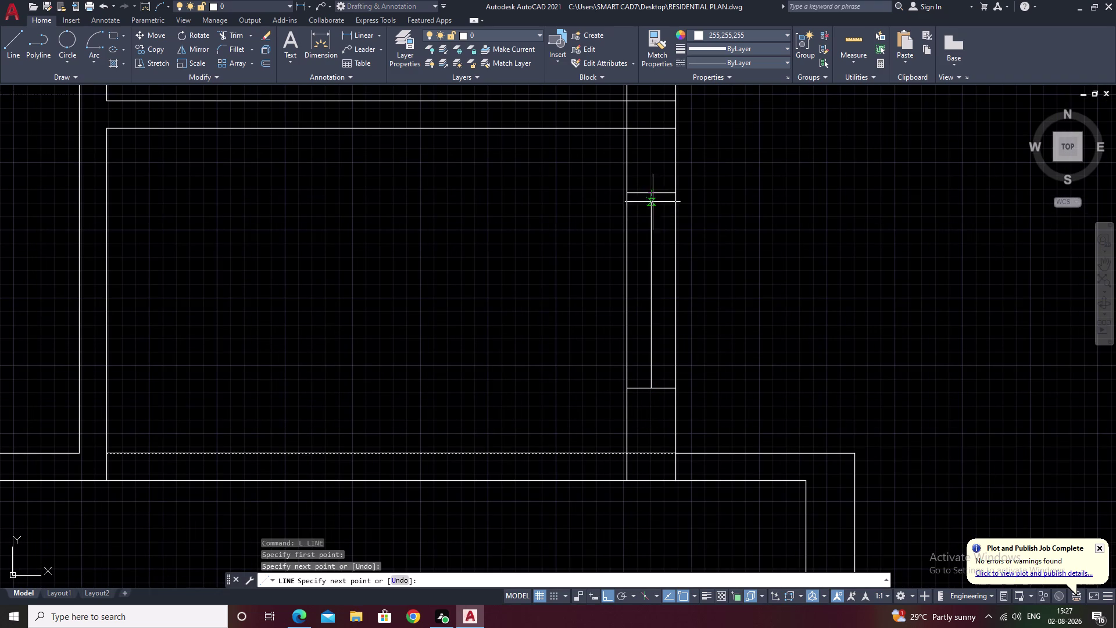
key(Escape)
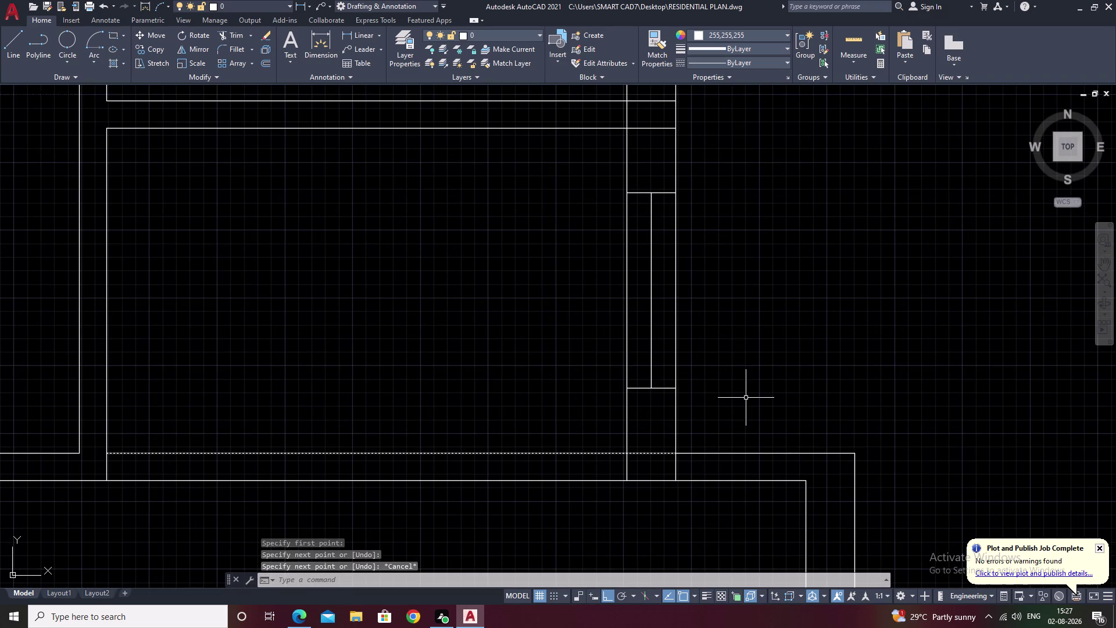
Offset the new window line by 2, then undo the extra copy.
key(o)
key(space)
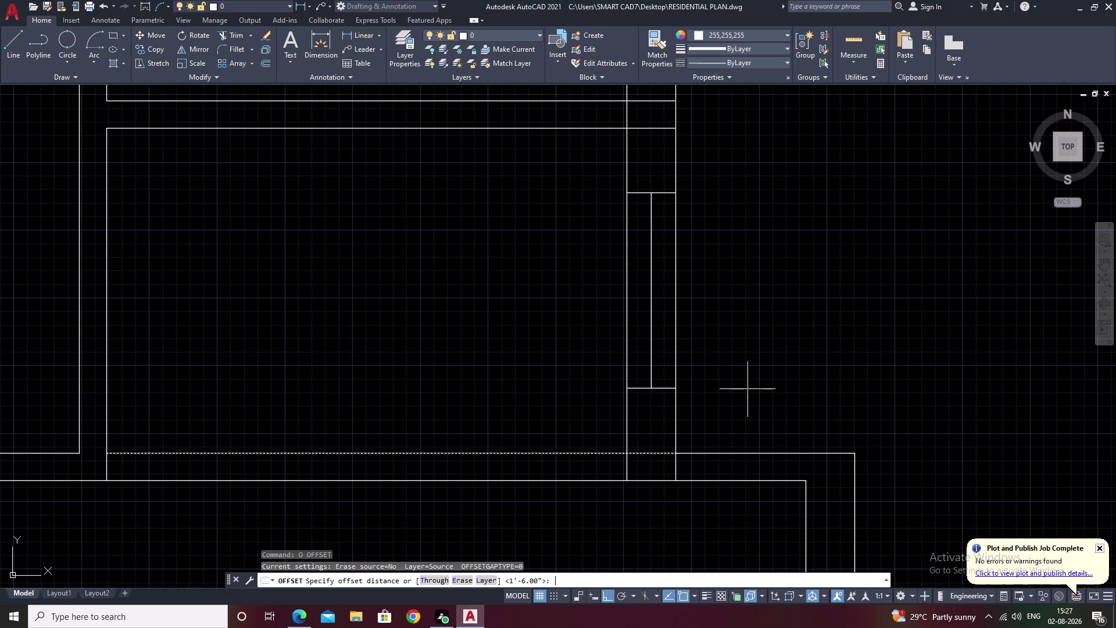
key(2)
key(space)
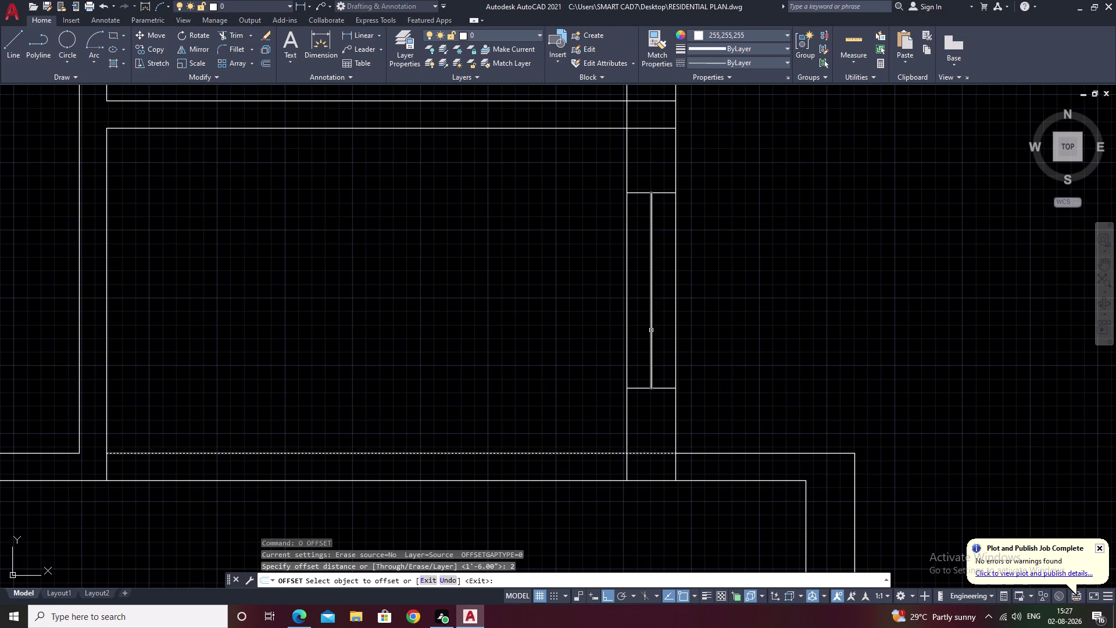
click(651, 330)
click(655, 331)
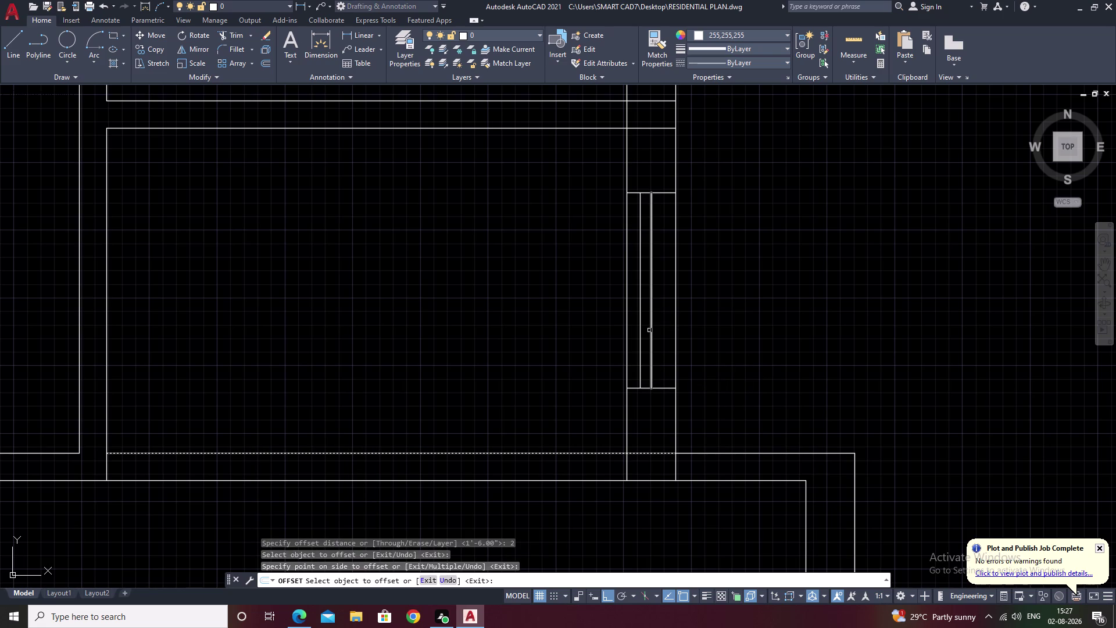
click(659, 330)
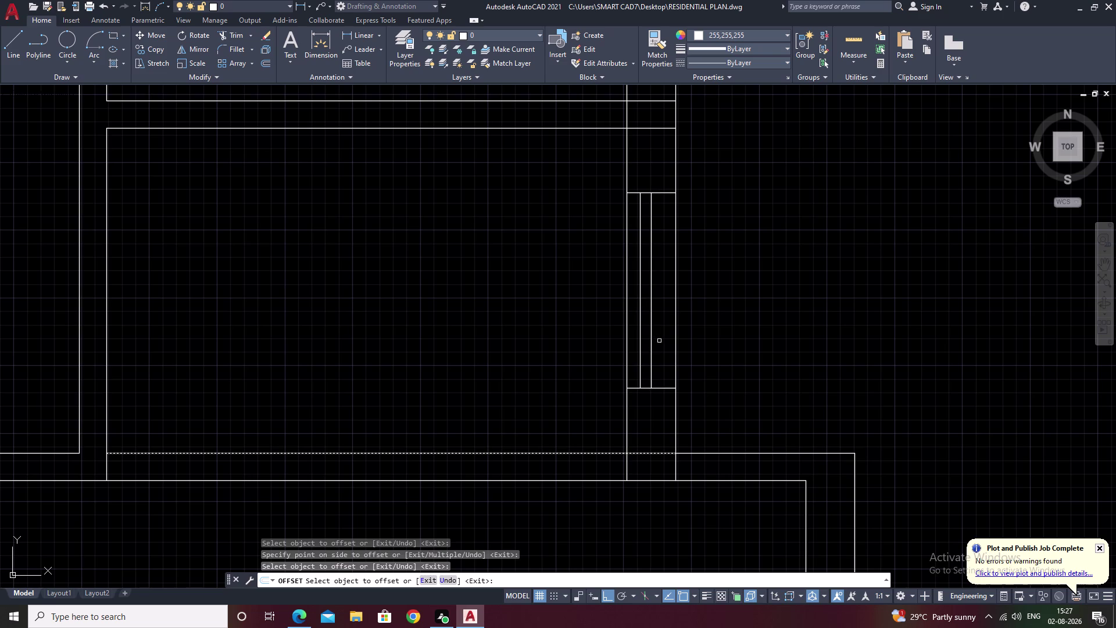
key(ctrl+z)
key(Escape)
Erase the unwanted offset line.
click(642, 355)
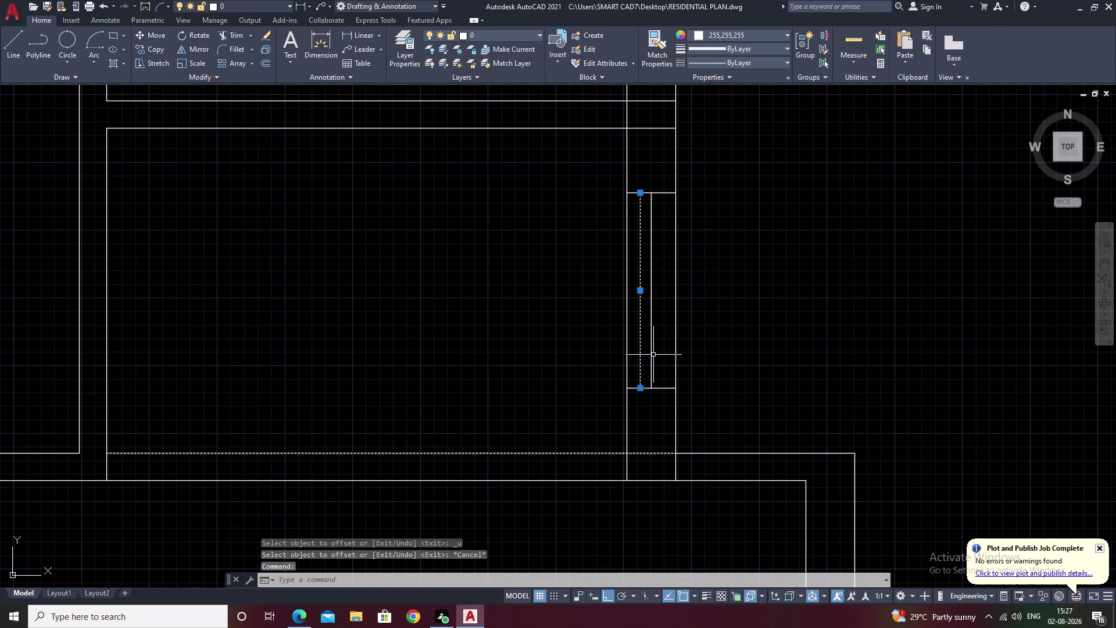
text(e)
key(space)
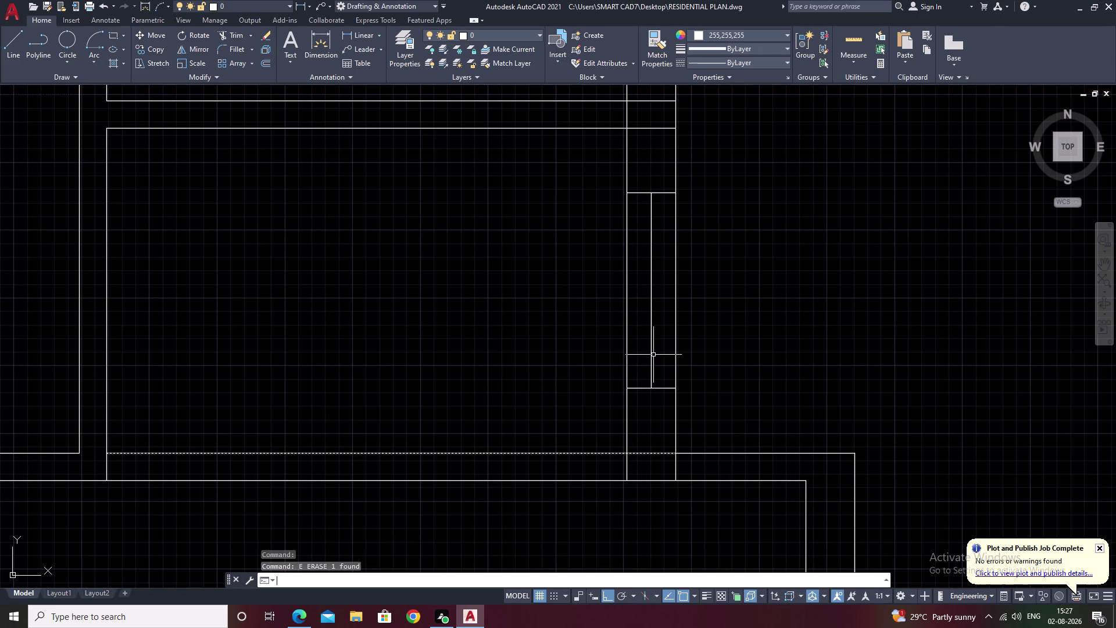
key(2)
key(BackSpace)
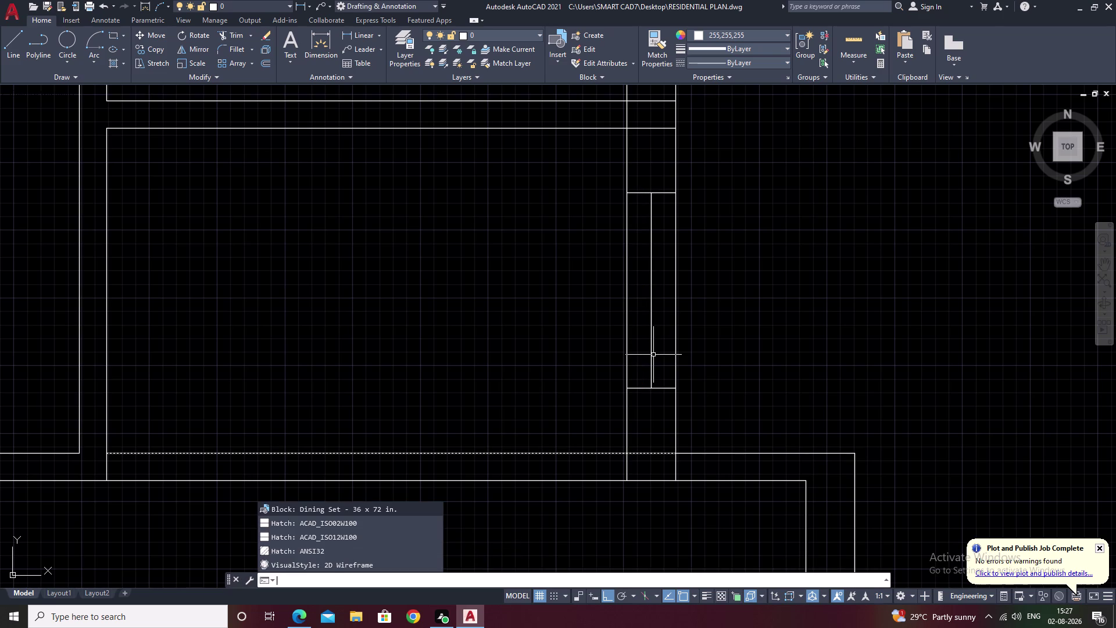
key(p)
key(BackSpace)
Offset the opening line at distance 1 to create parallel window lines.
text(o)
key(space)
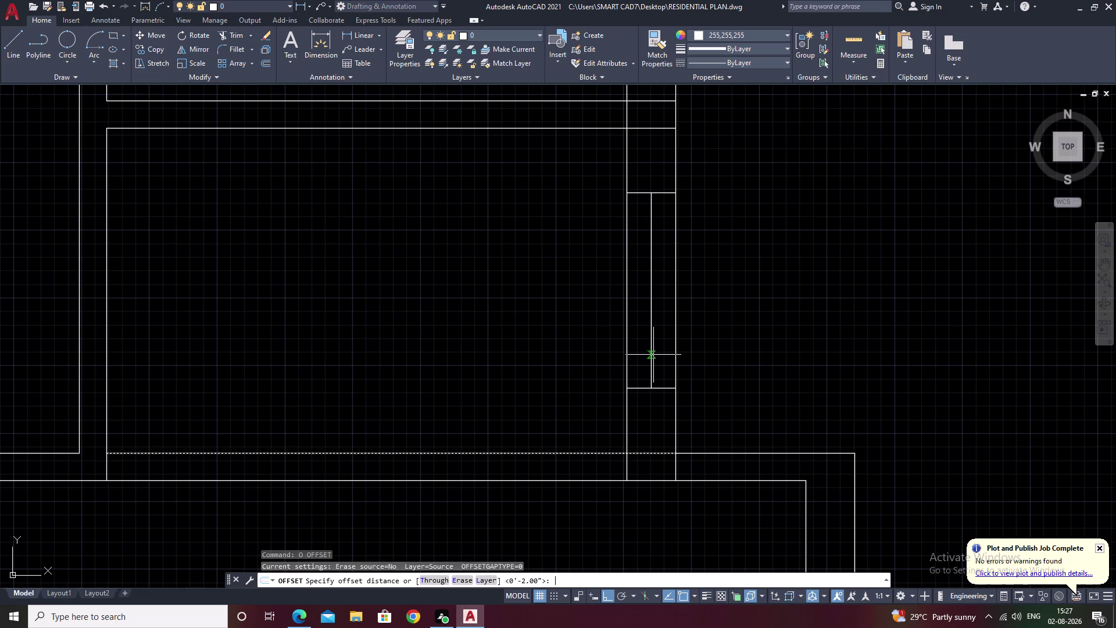
text(1)
key(space)
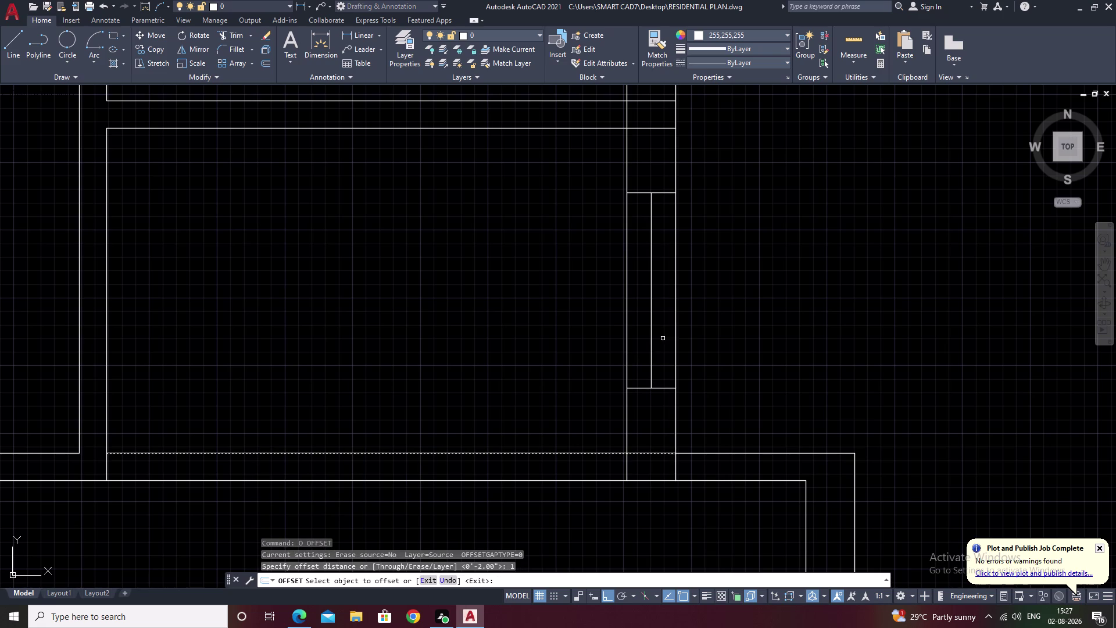
scroll(up, 3)
click(646, 320)
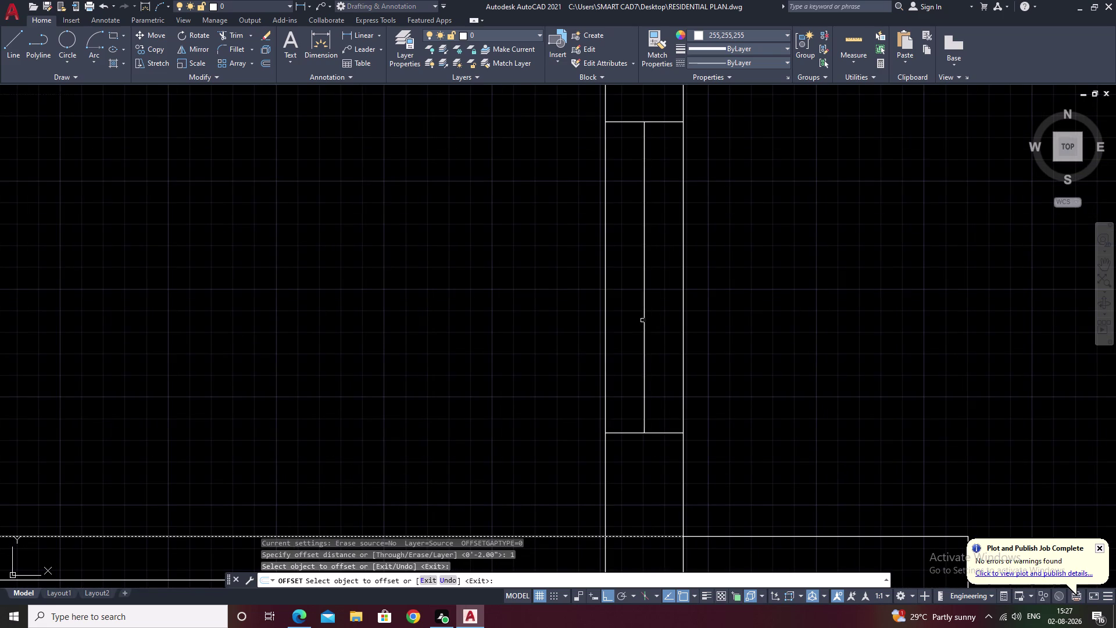
click(645, 320)
click(659, 320)
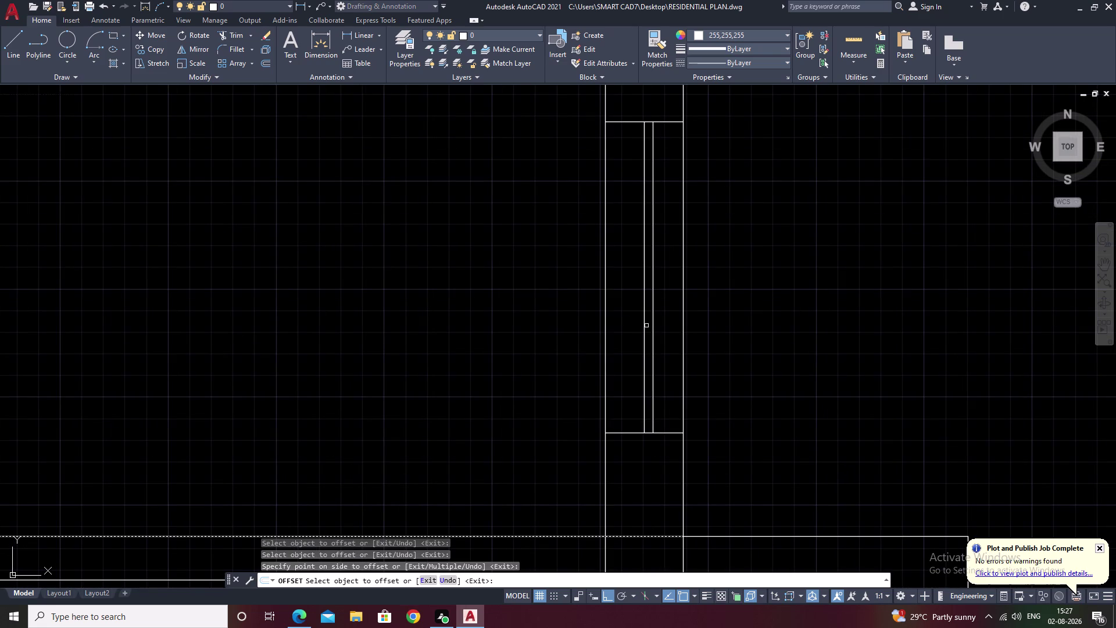
click(644, 326)
double_click(632, 329)
End offsetting and select the extra middle line of the window.
scroll(down, 3)
scroll(down, 3)
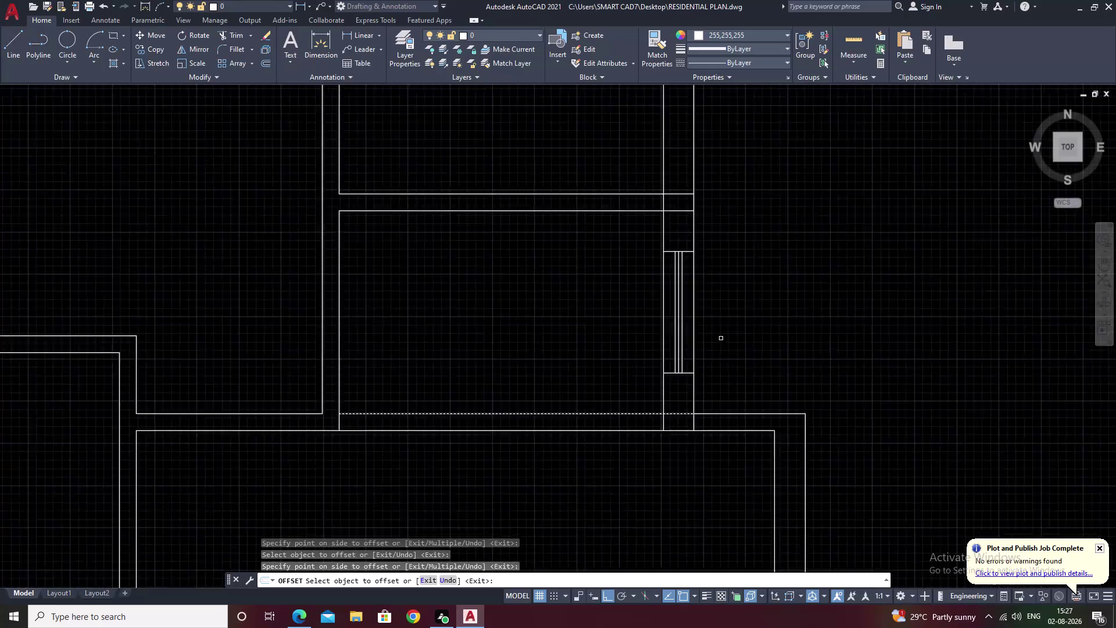
scroll(down, 3)
middle_drag(736, 338, 738, 376)
scroll(up, 3)
scroll(up, 3)
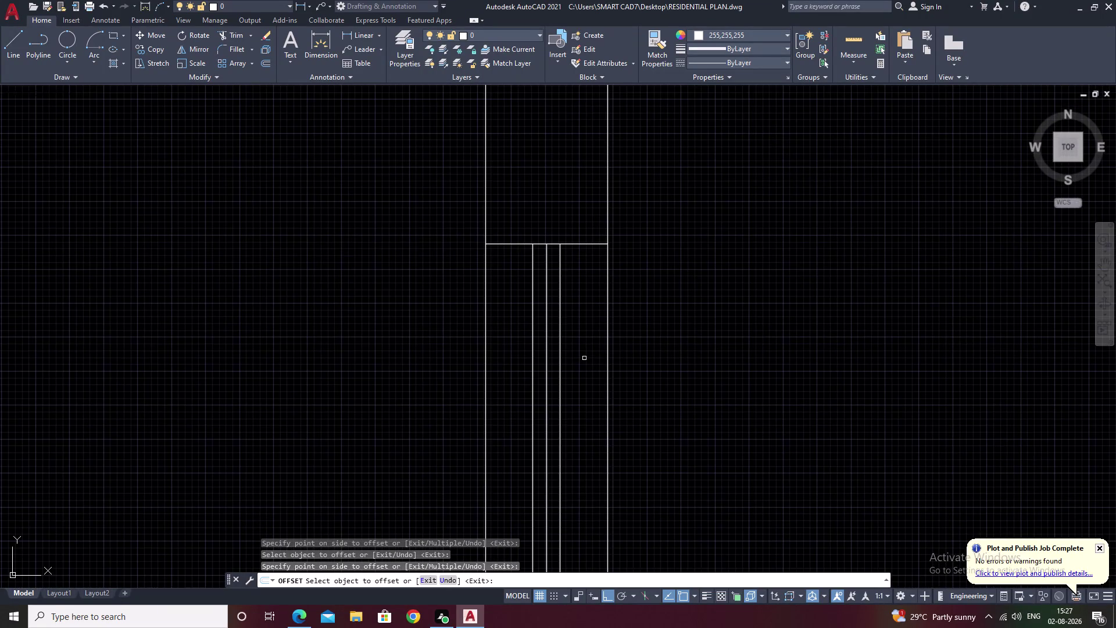
key(Escape)
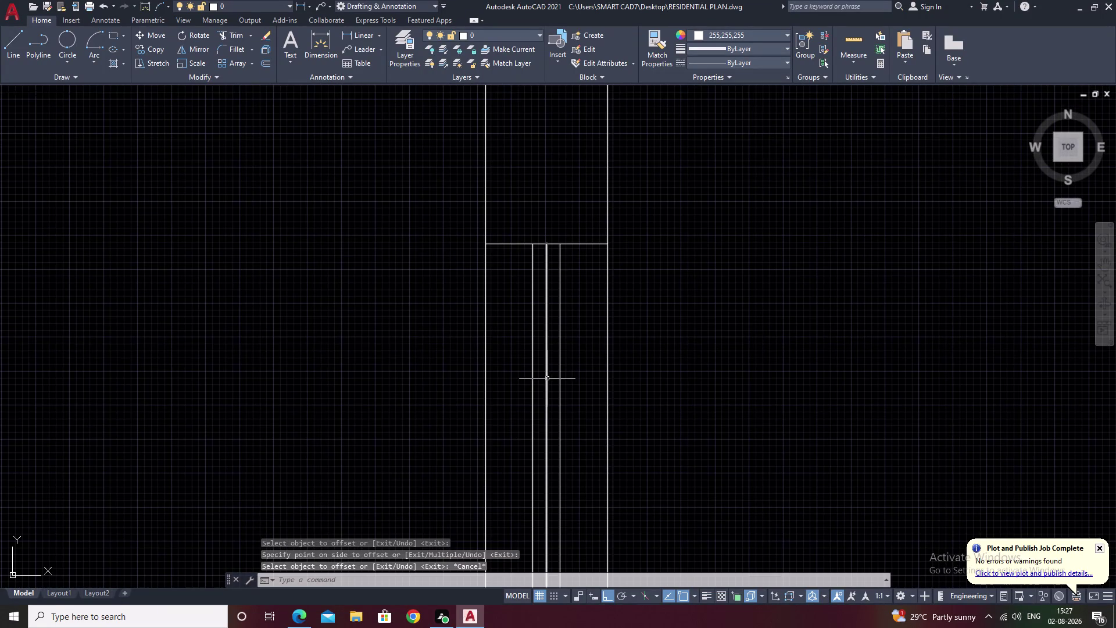
click(547, 378)
Erase the window's centre line with E and pan back to the window symbol.
text(e)
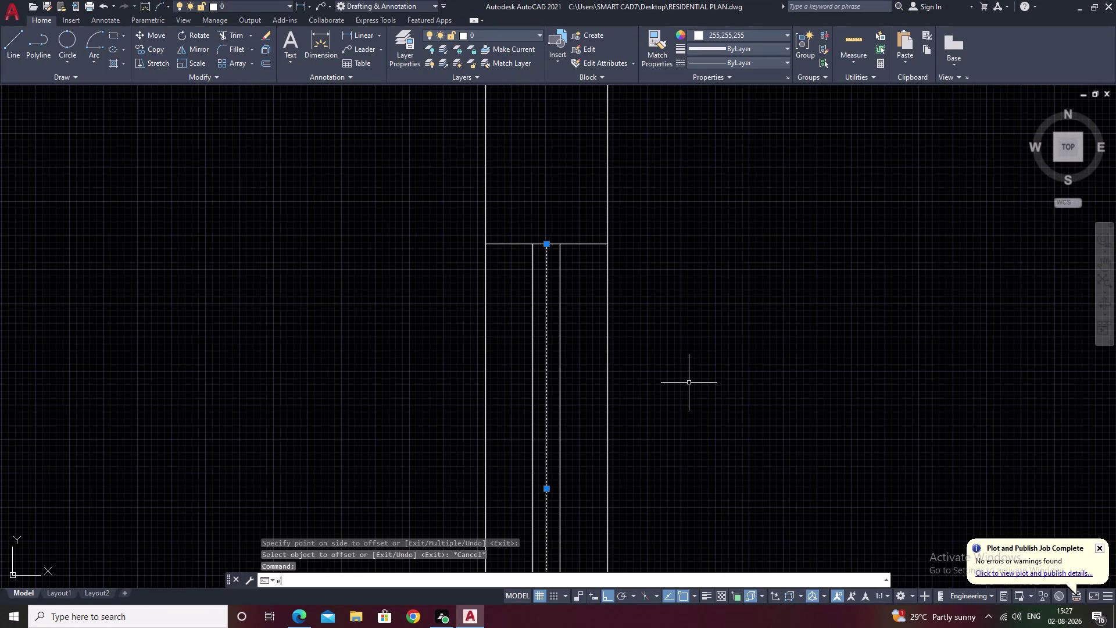
key(space)
scroll(down, 3)
middle_drag(711, 375, 705, 431)
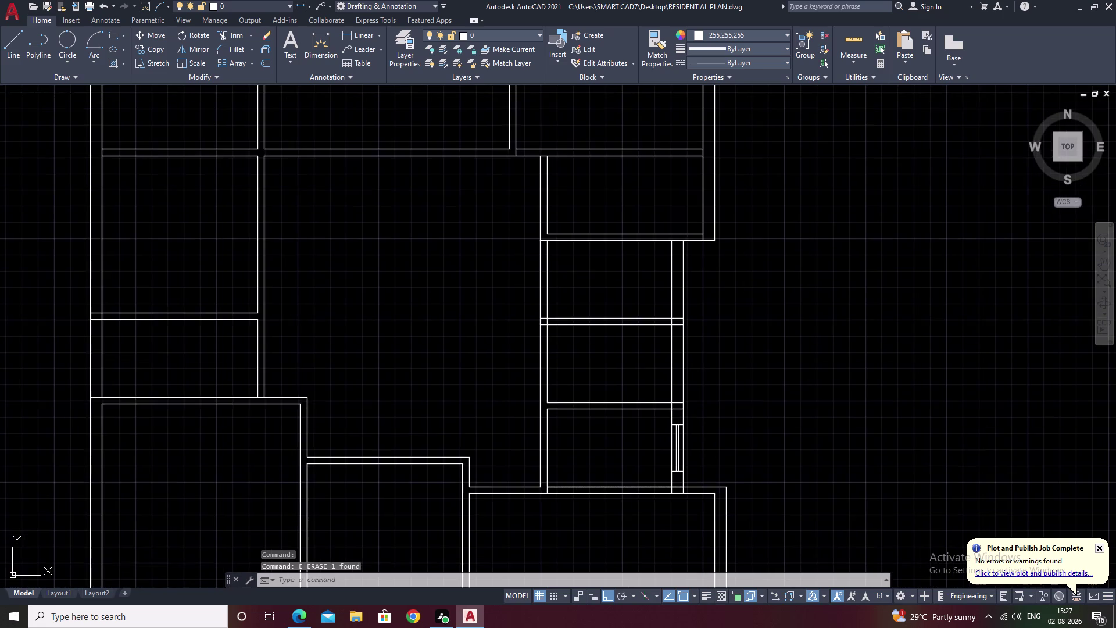
scroll(up, 3)
middle_drag(706, 371, 800, 312)
scroll(down, 3)
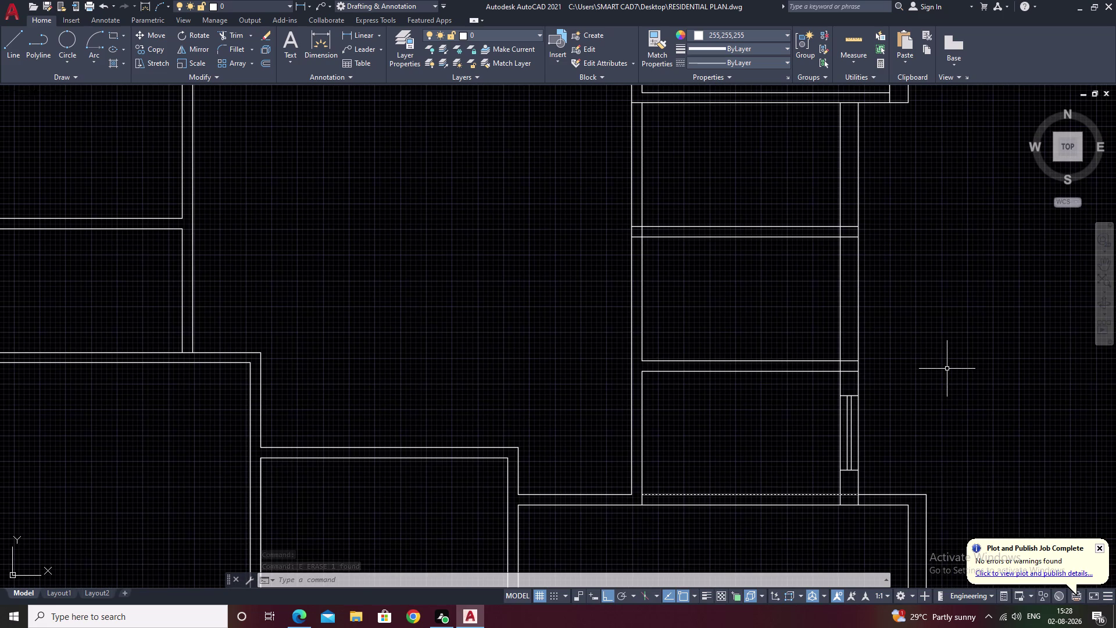
middle_drag(946, 362, 886, 432)
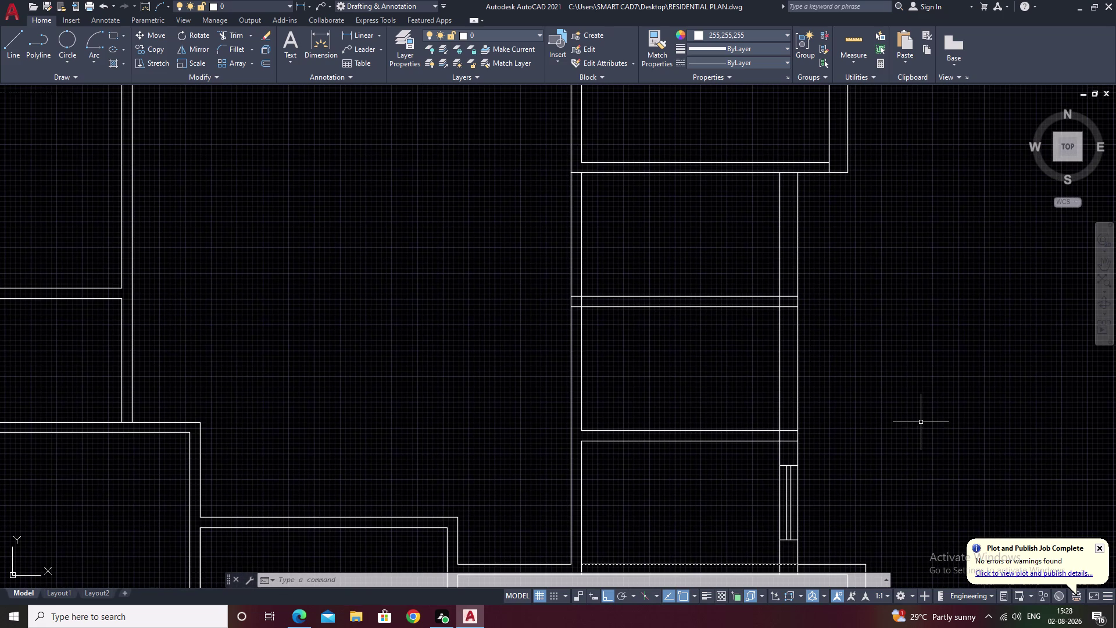
middle_drag(837, 455, 838, 371)
scroll(up, 3)
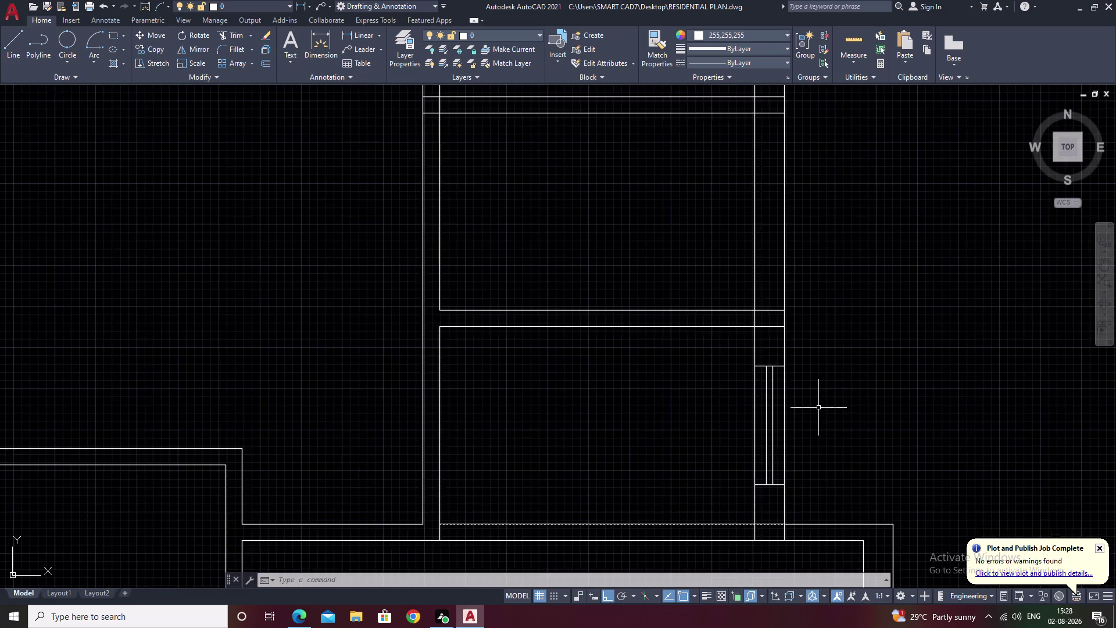
drag(742, 331, 742, 533)
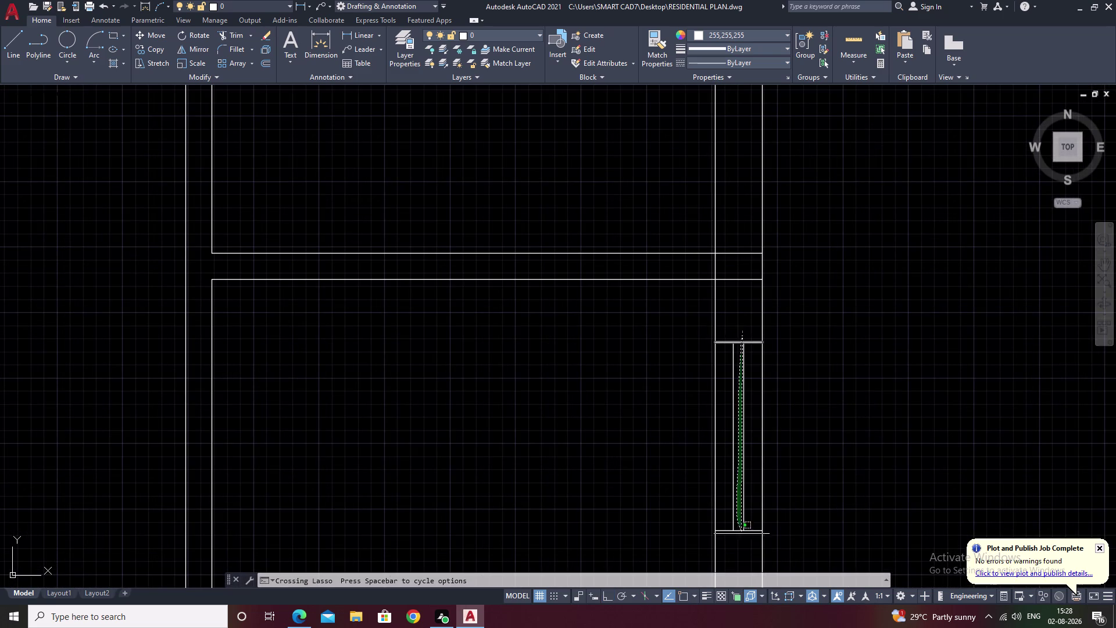
Select the window lines and copy them into the opening above.
drag(742, 533, 741, 541)
drag(747, 434, 724, 438)
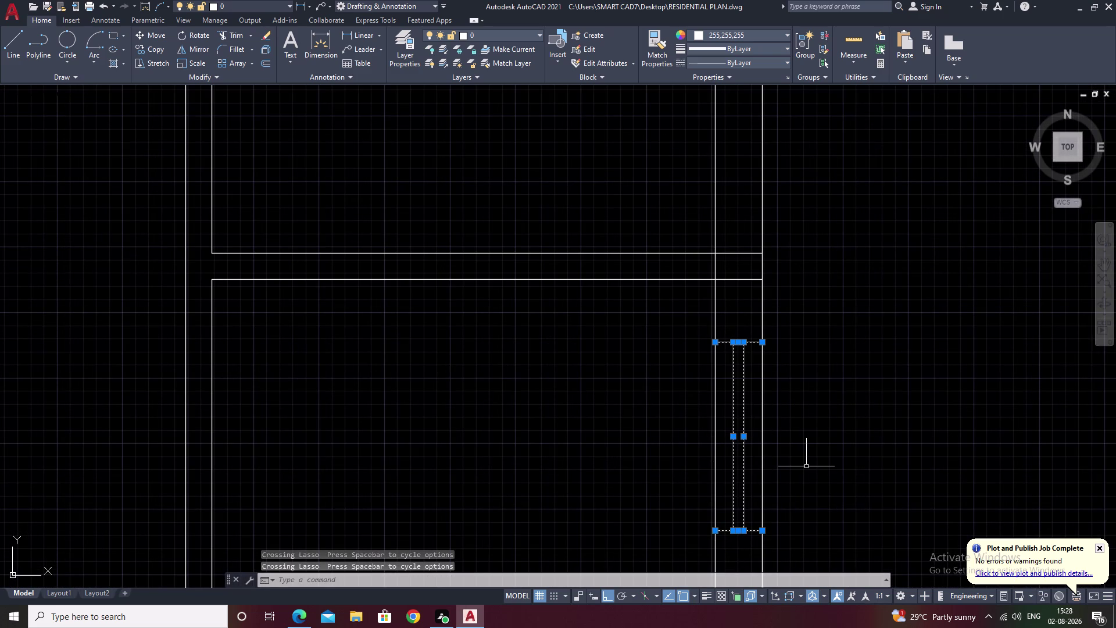
text(c)
text(o)
key(space)
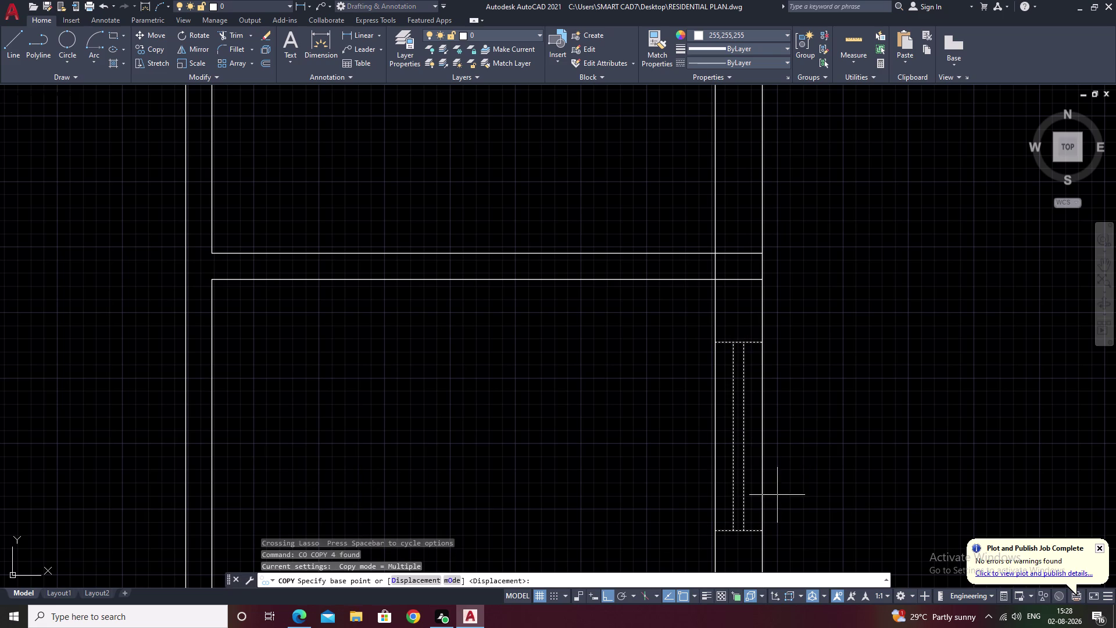
click(738, 531)
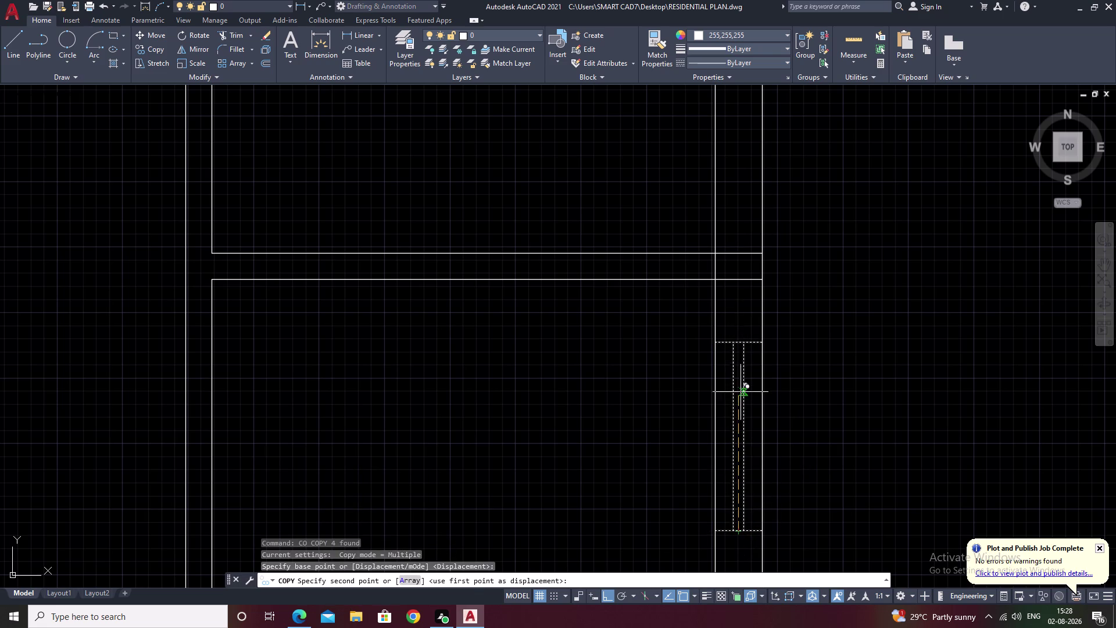
middle_drag(742, 206, 741, 264)
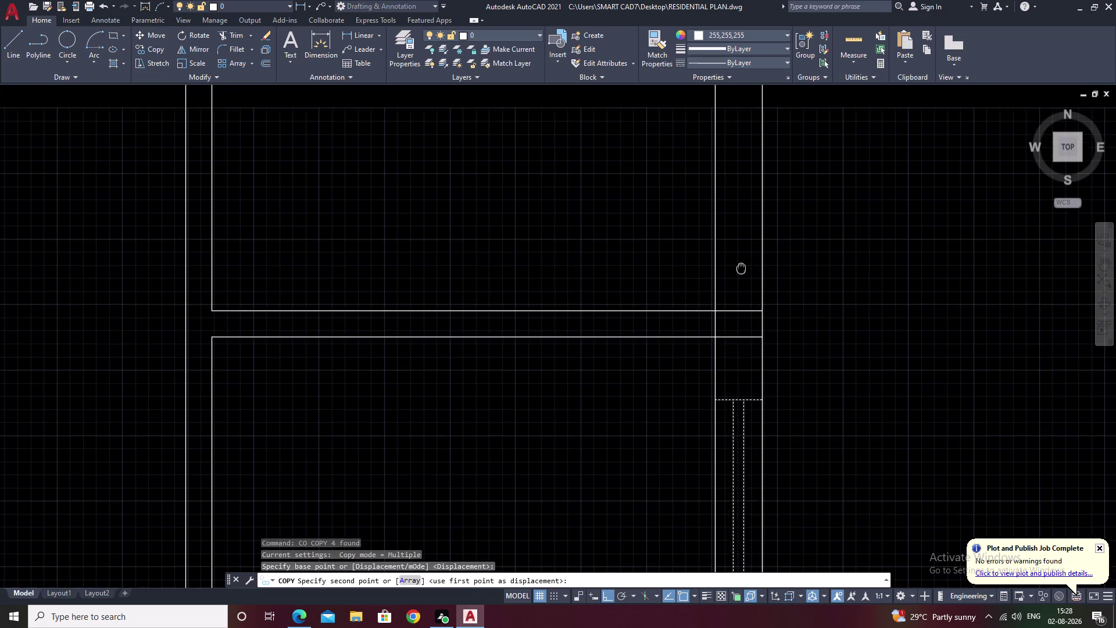
middle_drag(741, 264, 742, 419)
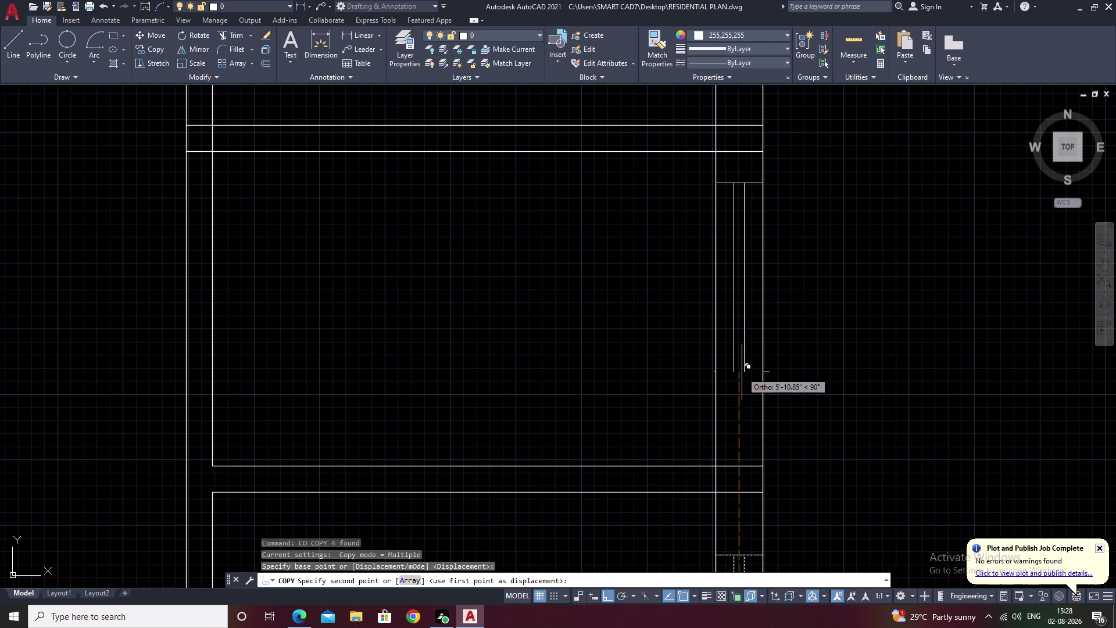
click(742, 377)
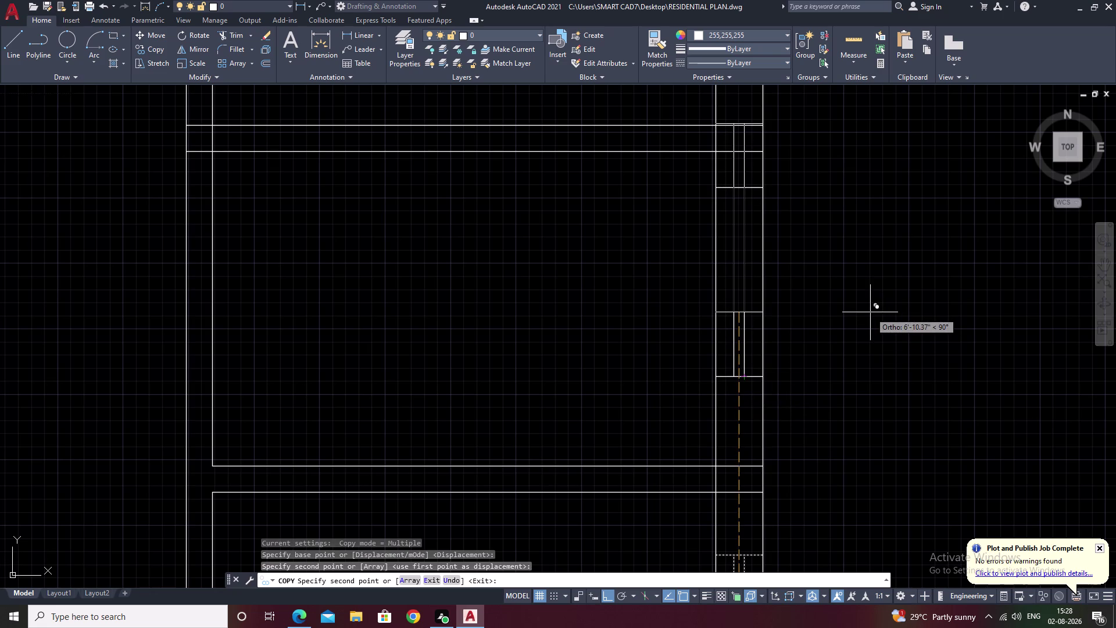
Place a second window copy in the next opening up the wall.
middle_drag(870, 313, 858, 470)
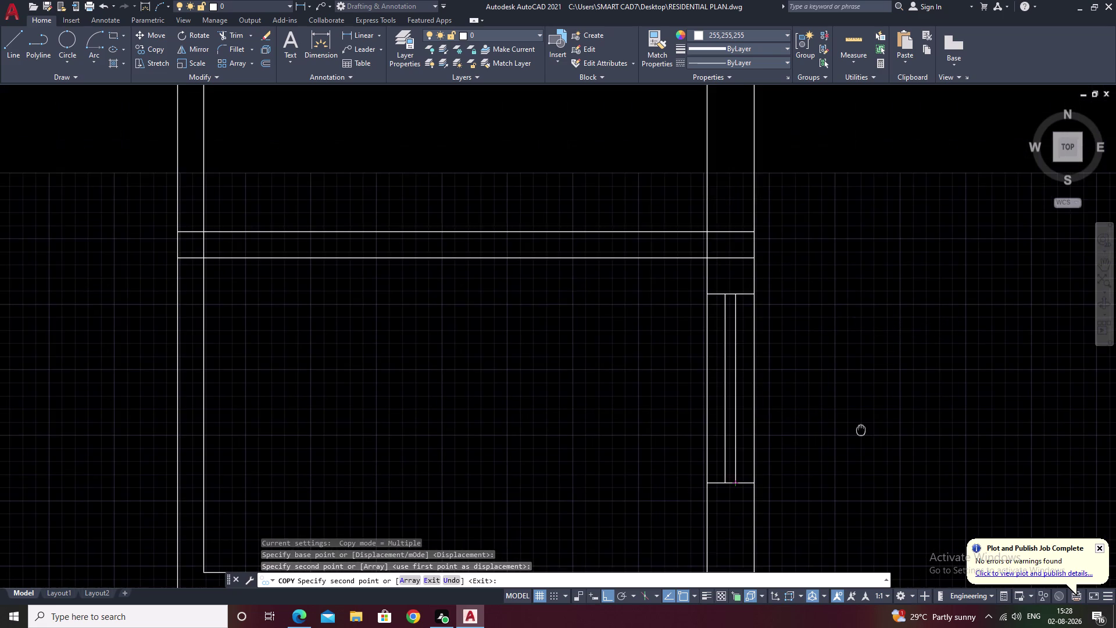
middle_drag(858, 470, 854, 531)
middle_drag(842, 280, 833, 457)
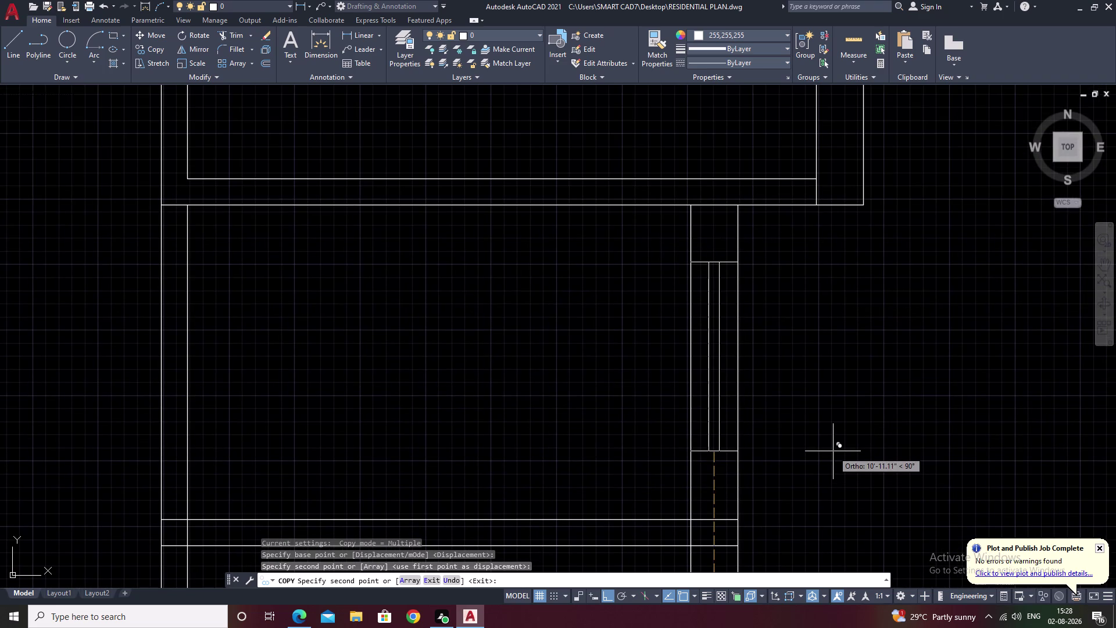
click(833, 422)
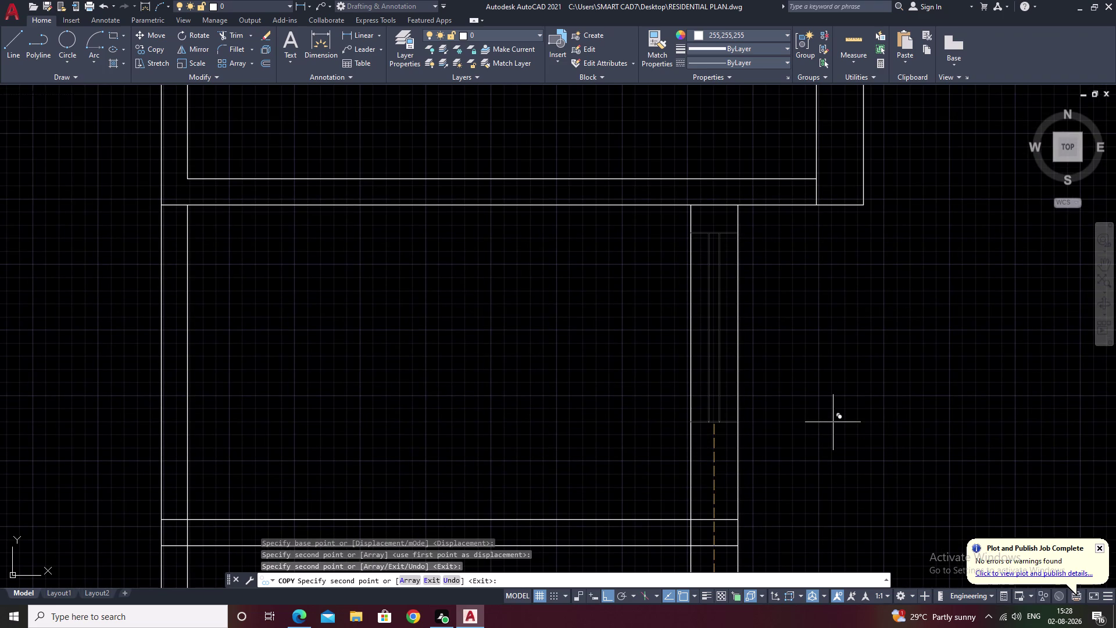
key(Escape)
Pan around the plan to review the copied windows.
scroll(down, 3)
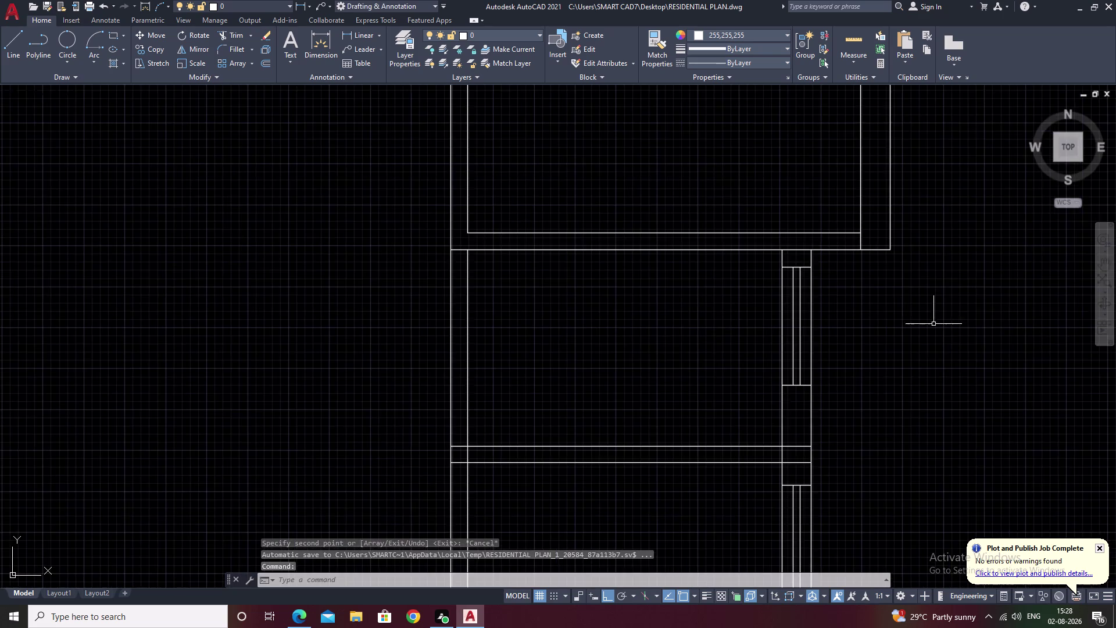
middle_drag(934, 324, 723, 333)
scroll(down, 3)
middle_drag(725, 344, 728, 306)
scroll(up, 3)
middle_drag(713, 338, 637, 423)
middle_drag(653, 333, 622, 428)
middle_drag(624, 267, 600, 341)
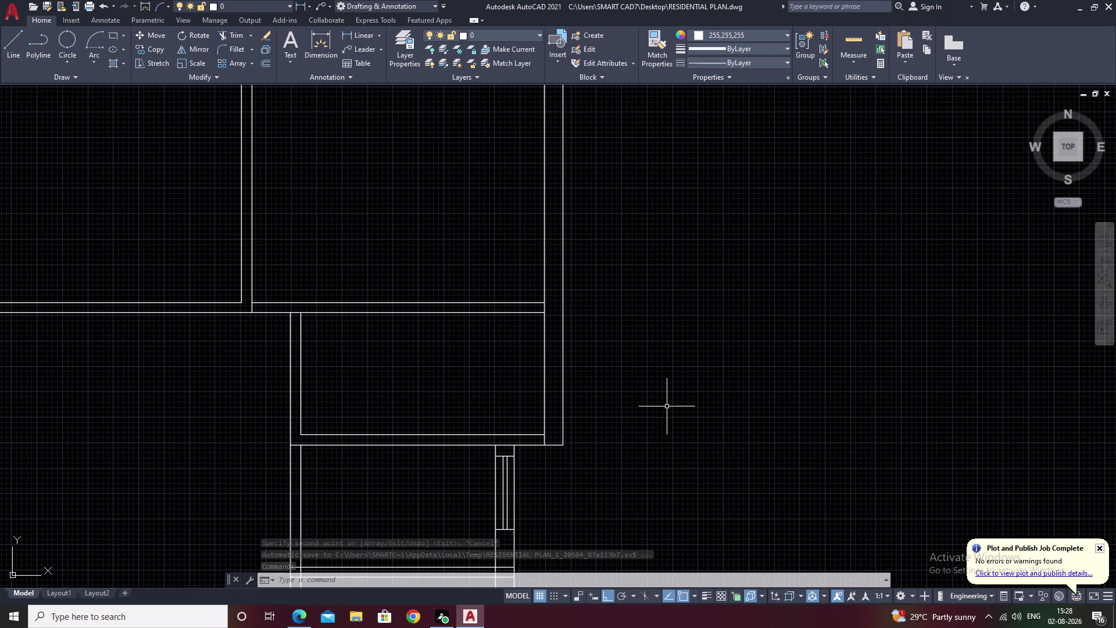